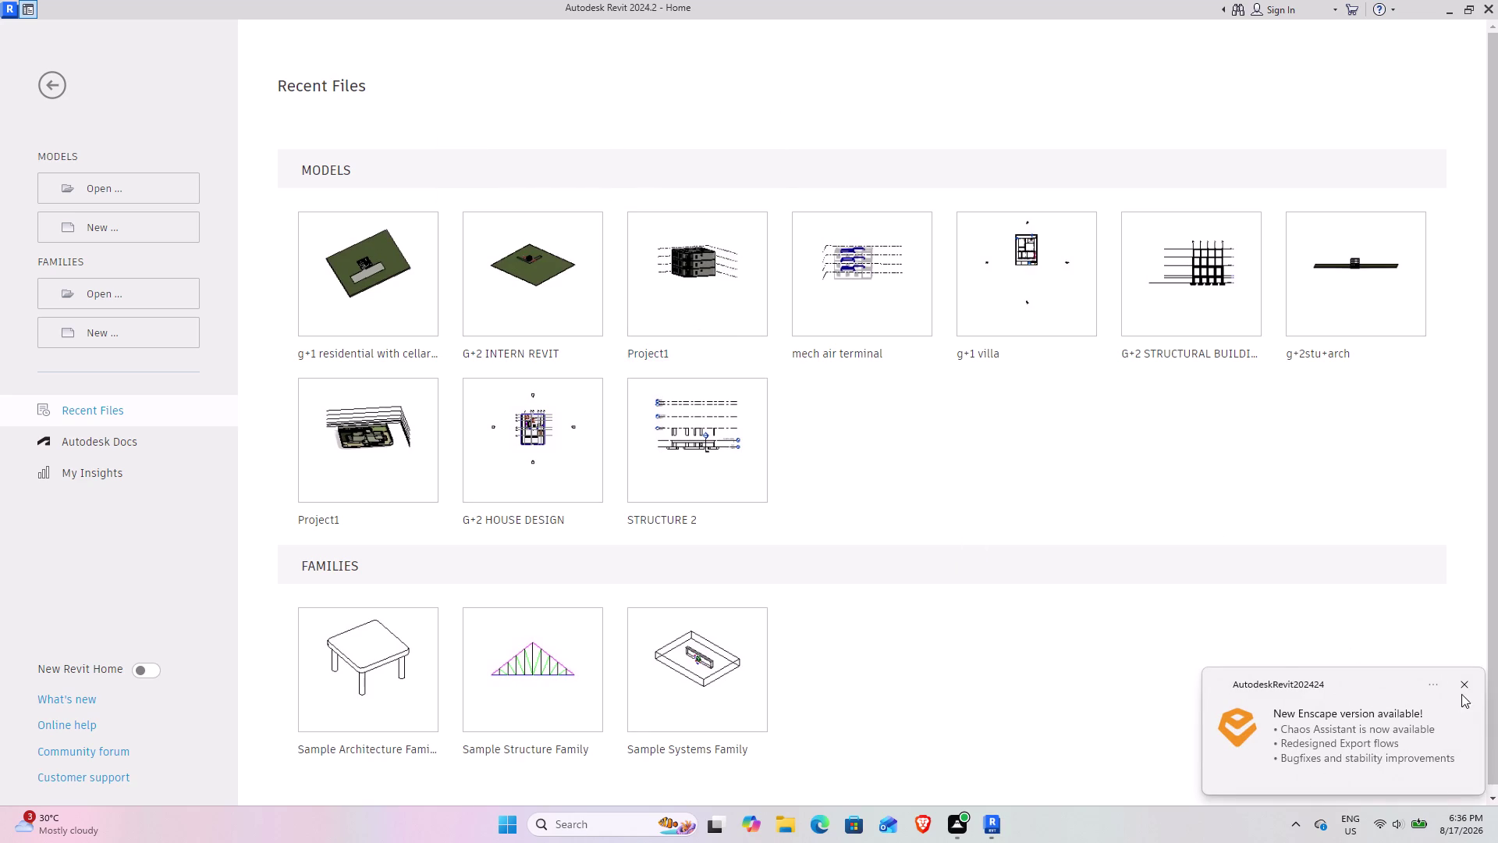
Dismiss the Enscape notification and load 'g+1 residential with cellar park' from Recent Files.
click(1466, 692)
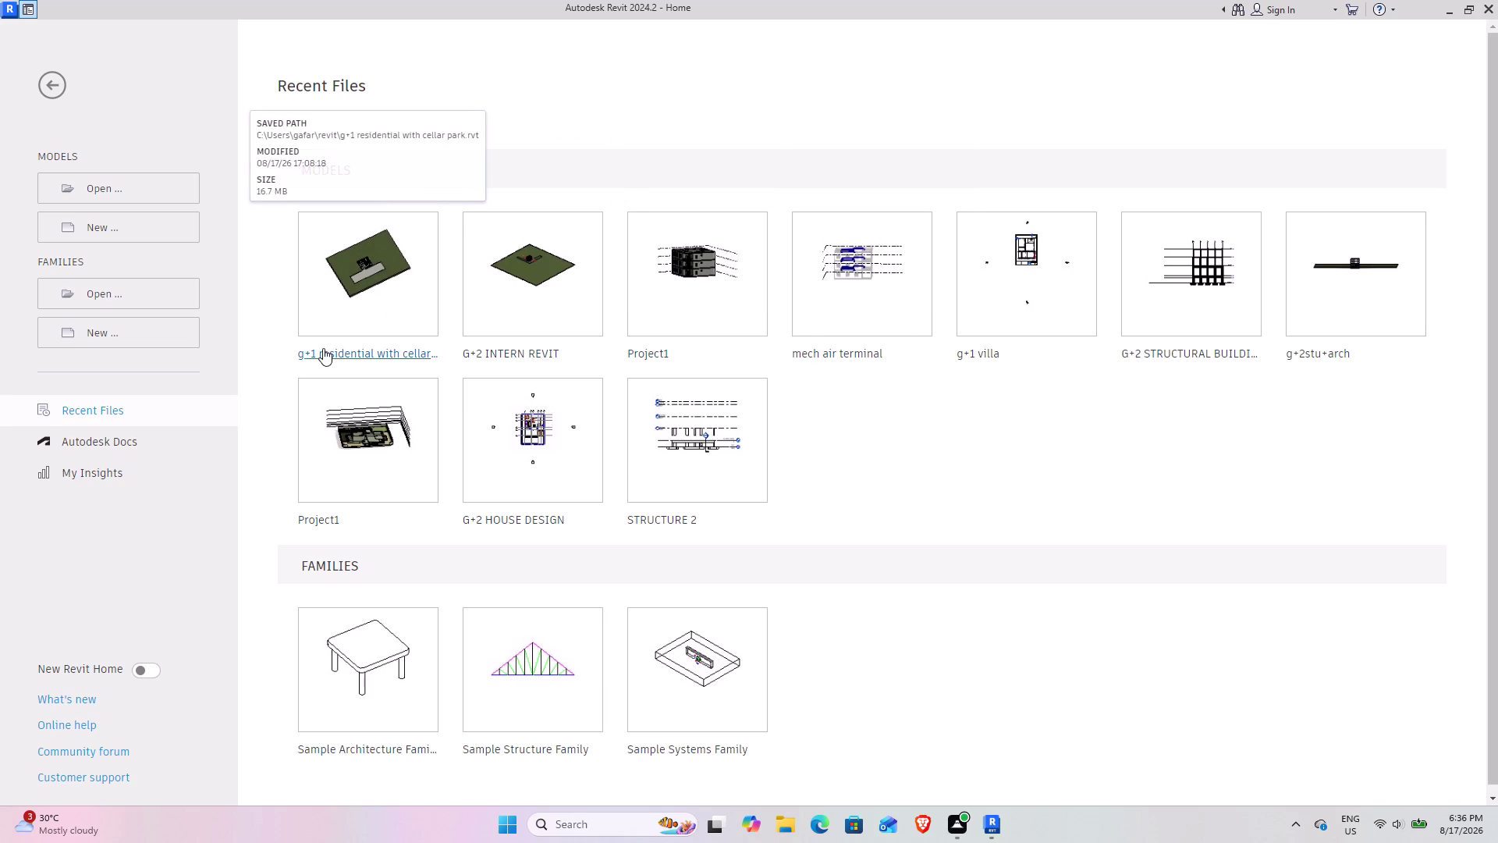
click(342, 350)
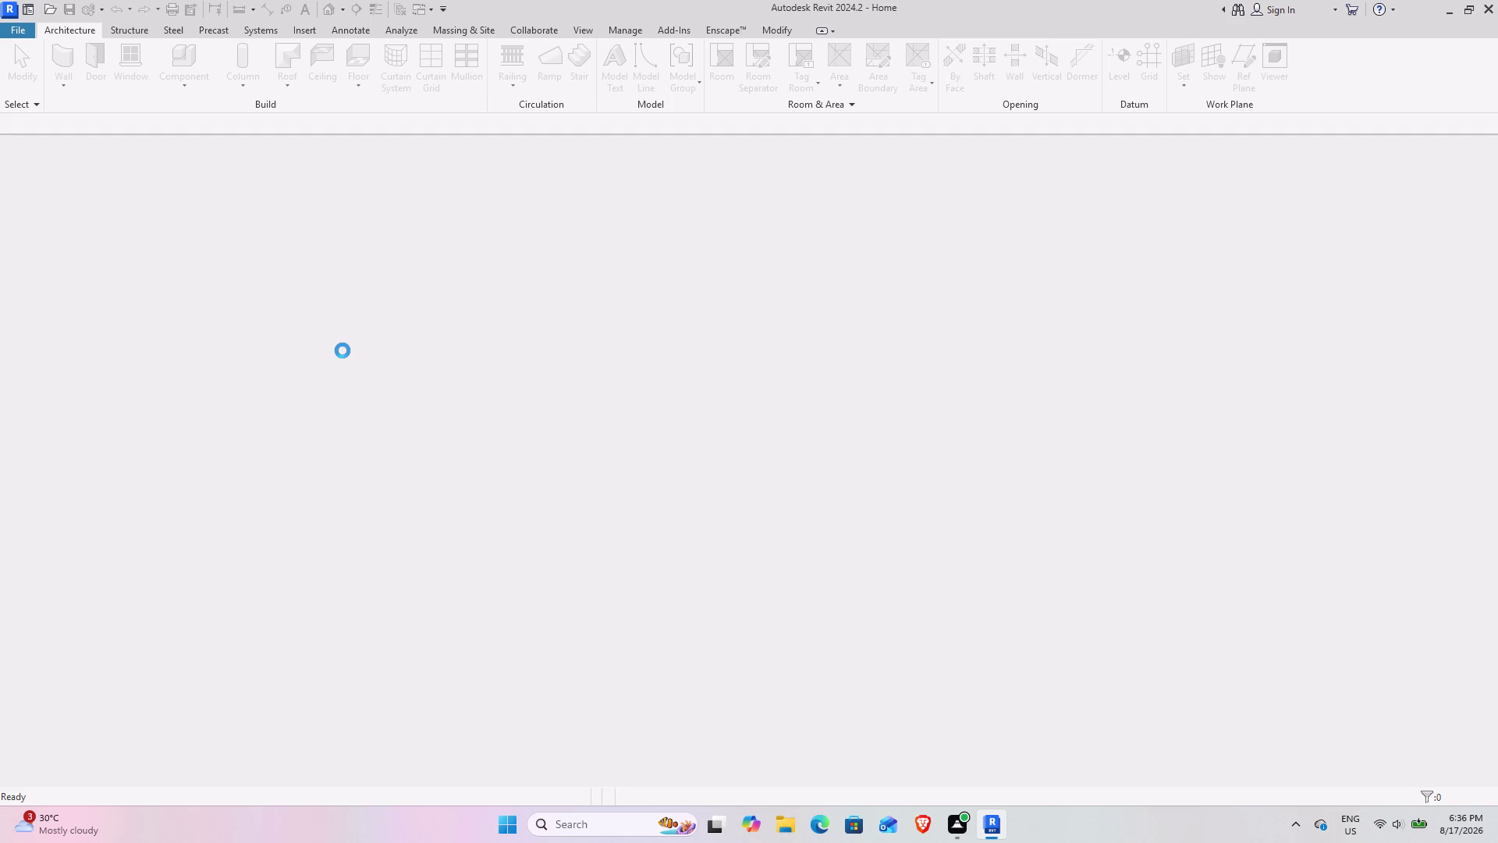
click(1380, 831)
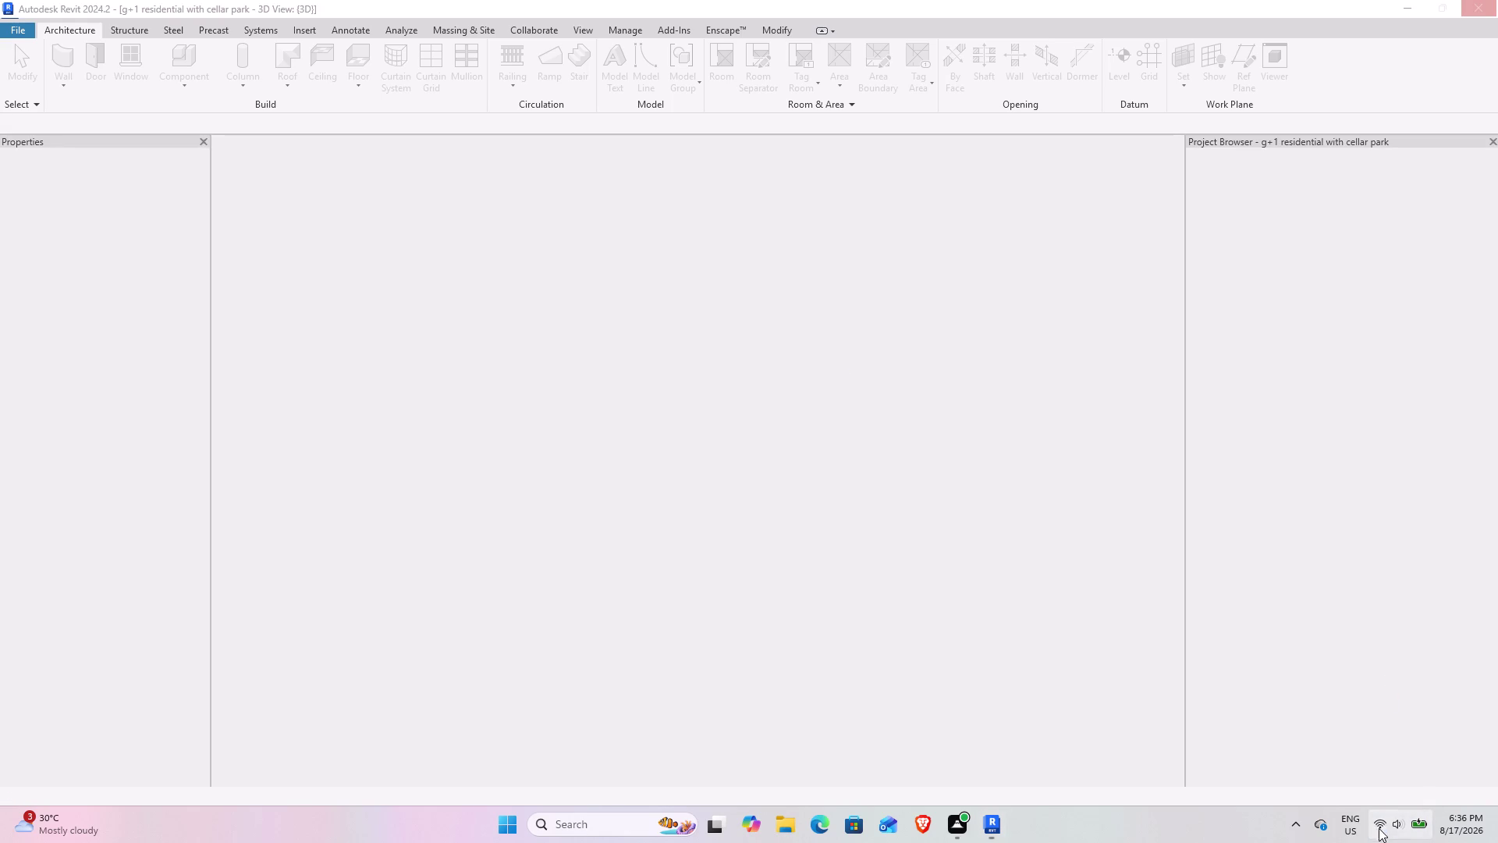
Raise the screen brightness, then zoom in and orbit around the building in 3D.
click(1289, 683)
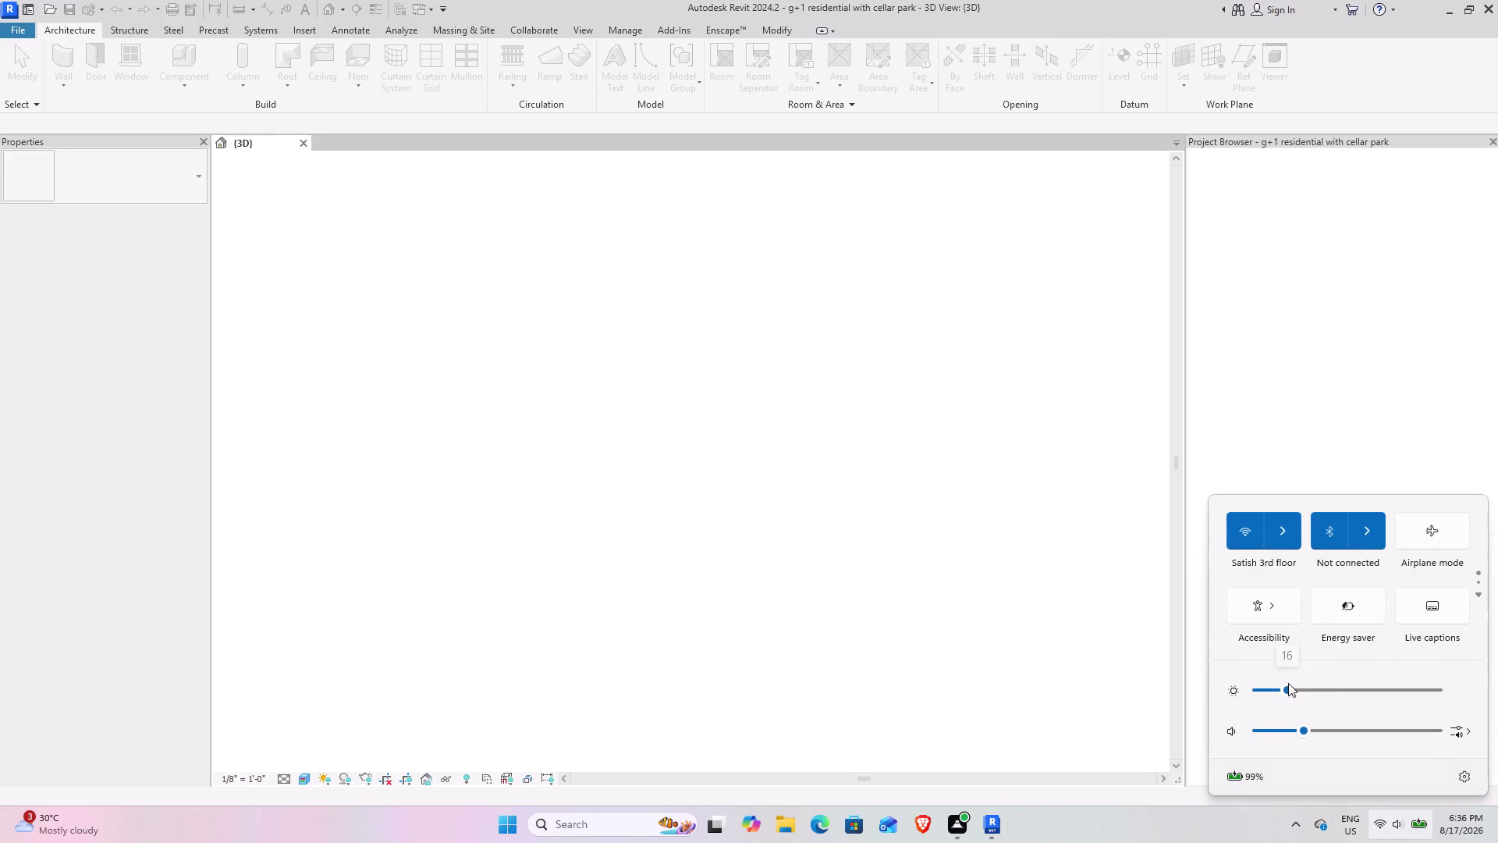
click(1298, 688)
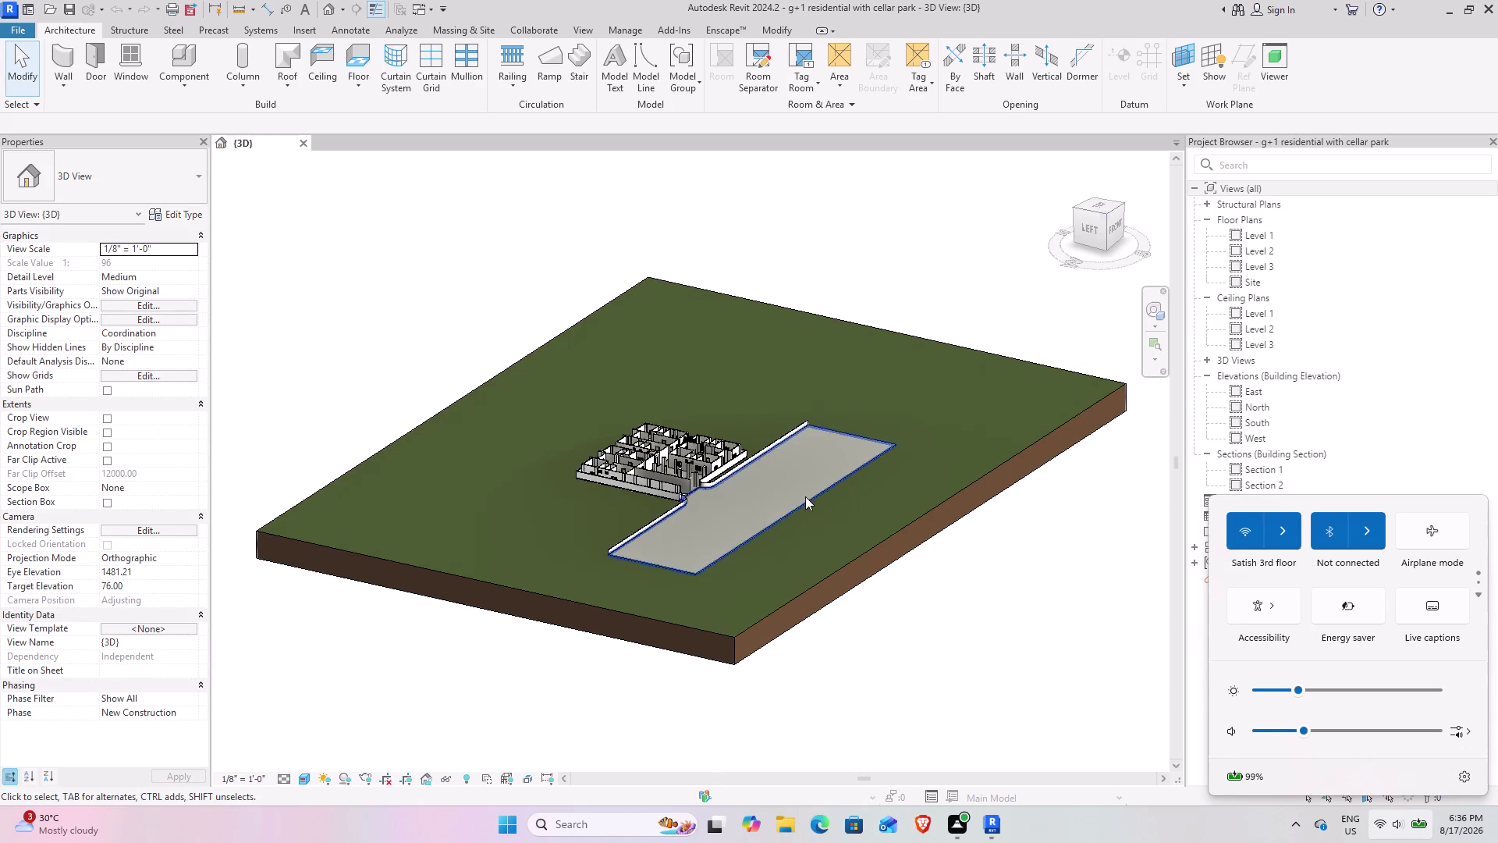
scroll(up, 3)
middle_drag(701, 452, 683, 465)
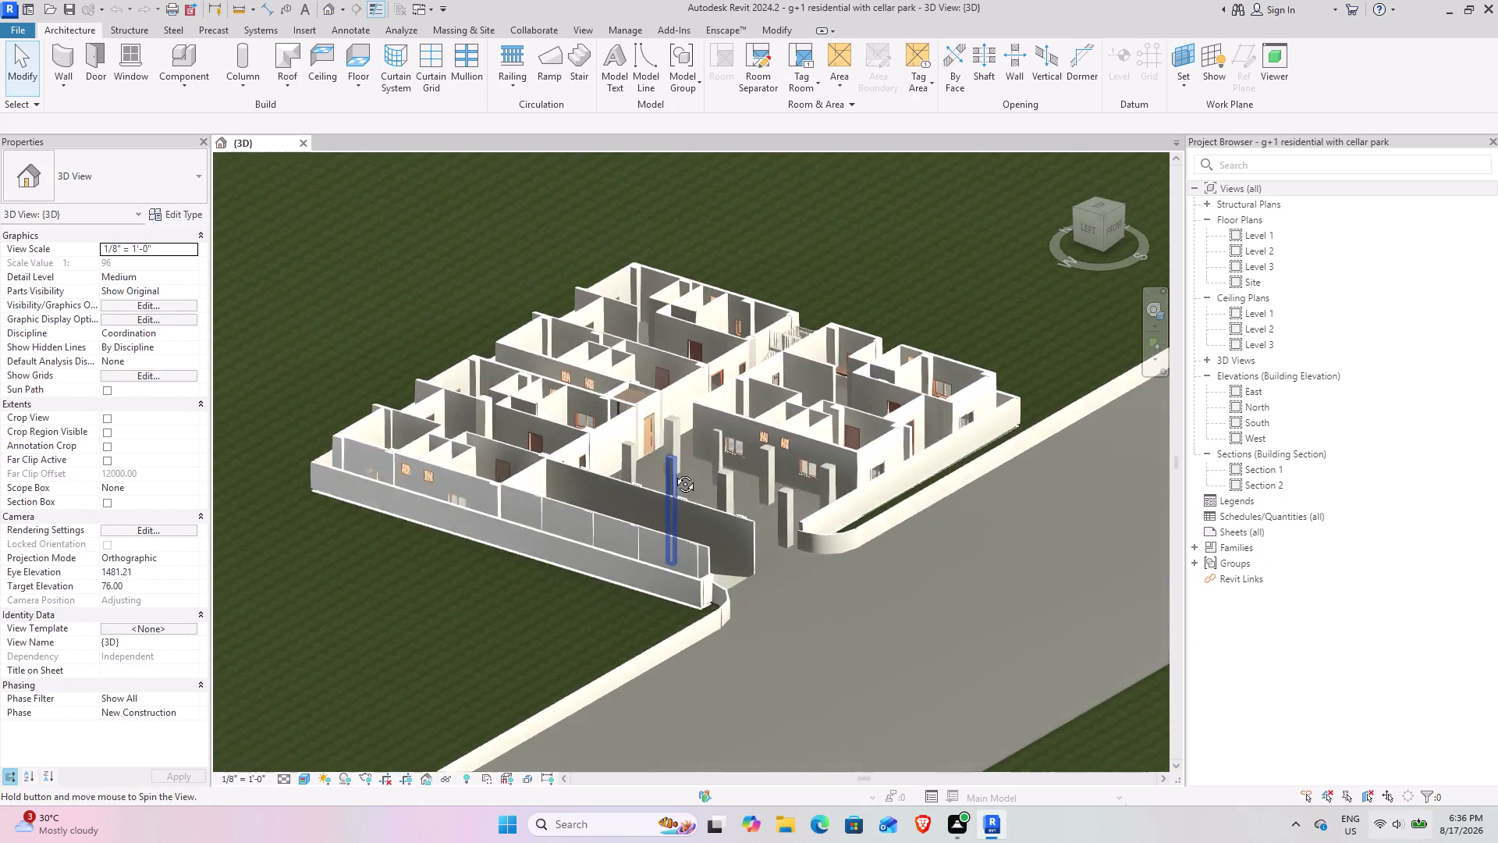
middle_drag(683, 465, 604, 499)
middle_drag(617, 460, 682, 437)
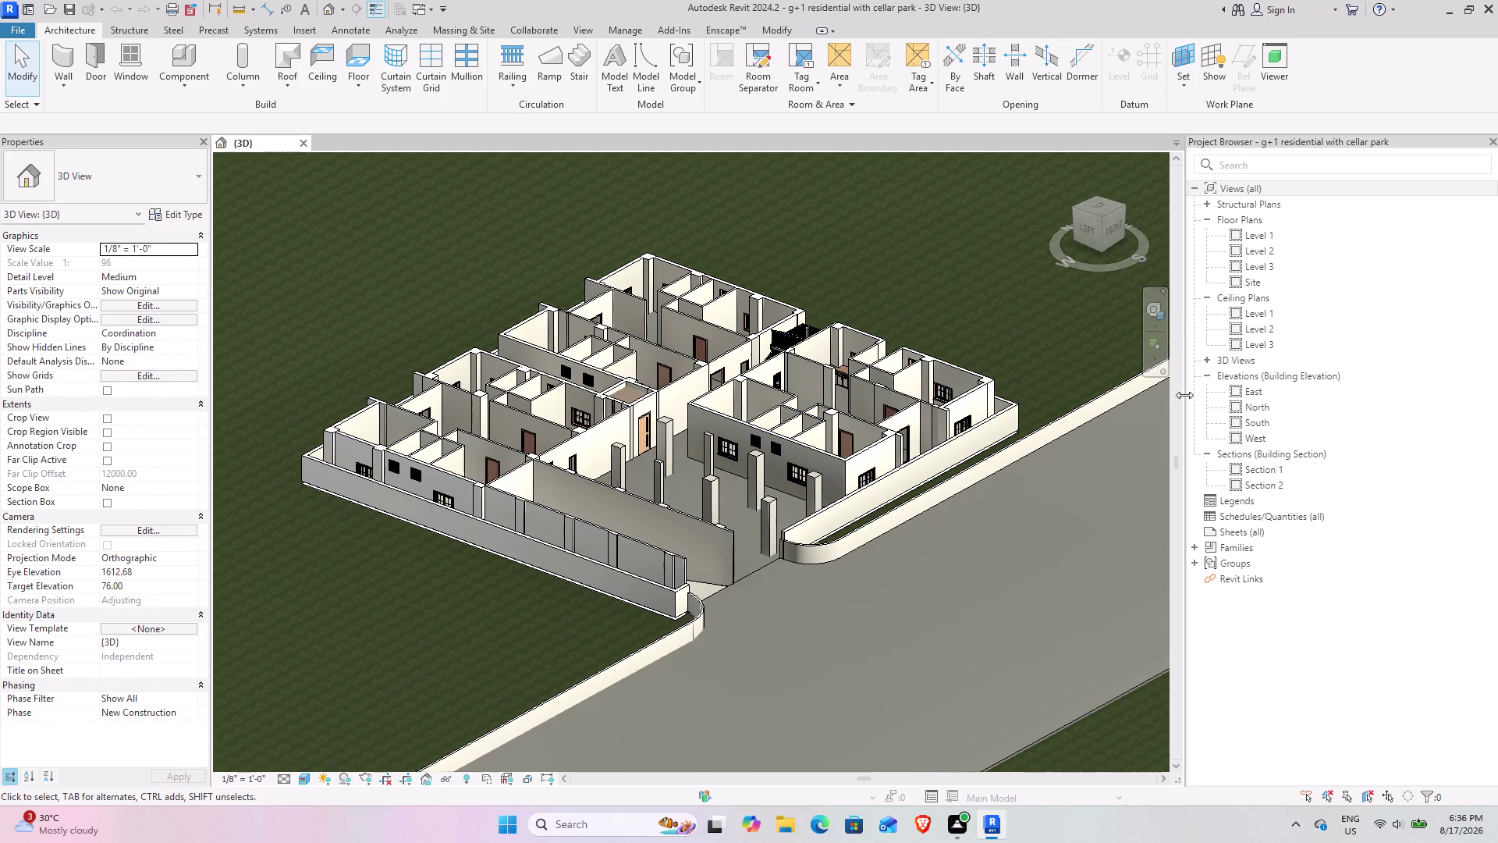
drag(1185, 397, 1328, 399)
scroll(up, 3)
Orbit the 3D model to inspect the rooms, the window wall and the front boundary wall.
middle_drag(686, 488, 766, 470)
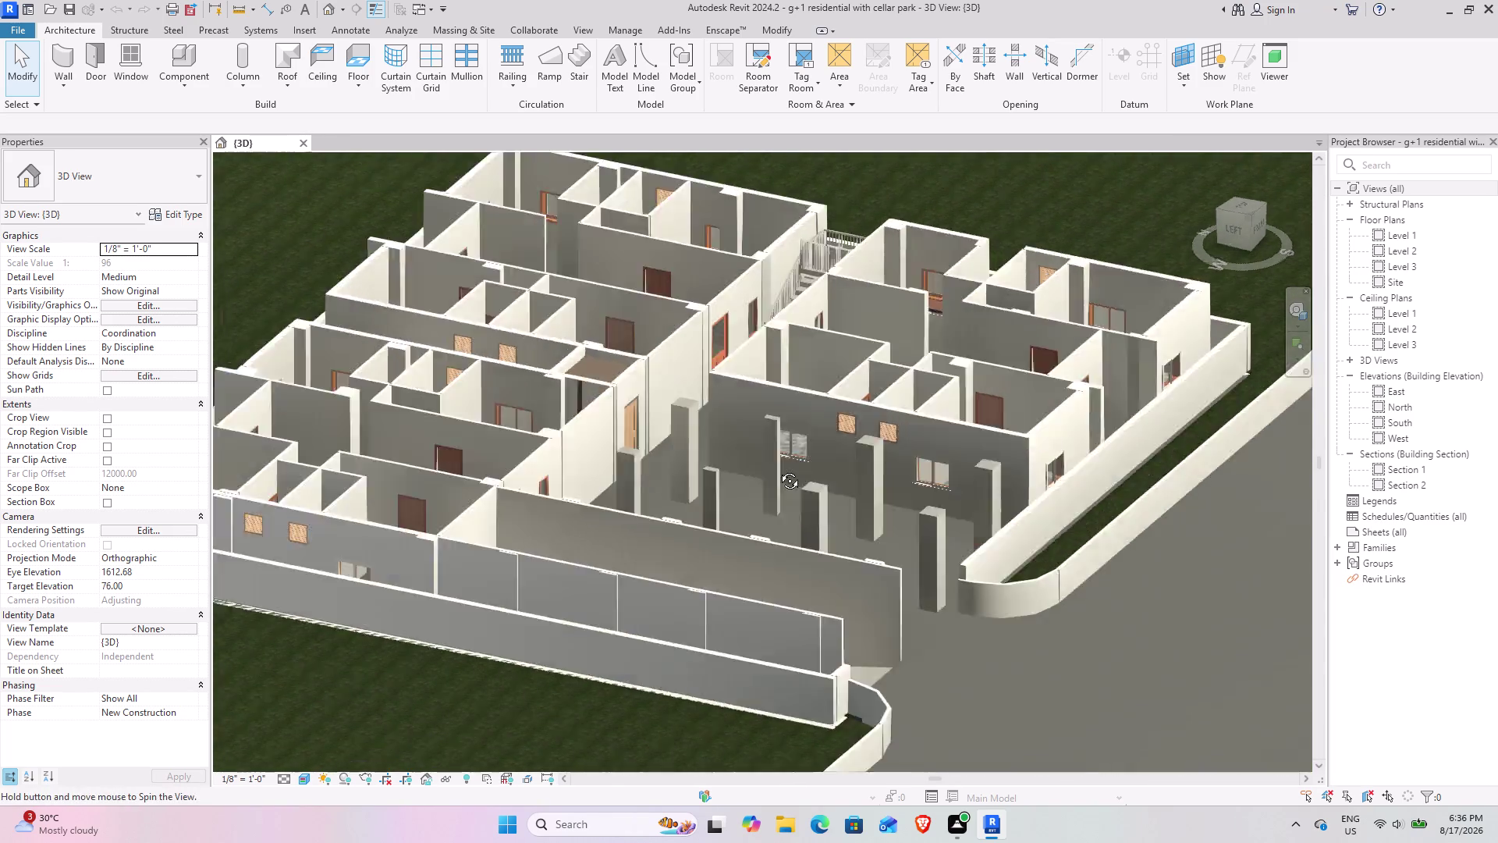
middle_drag(766, 471, 787, 467)
scroll(down, 3)
middle_drag(670, 471, 727, 447)
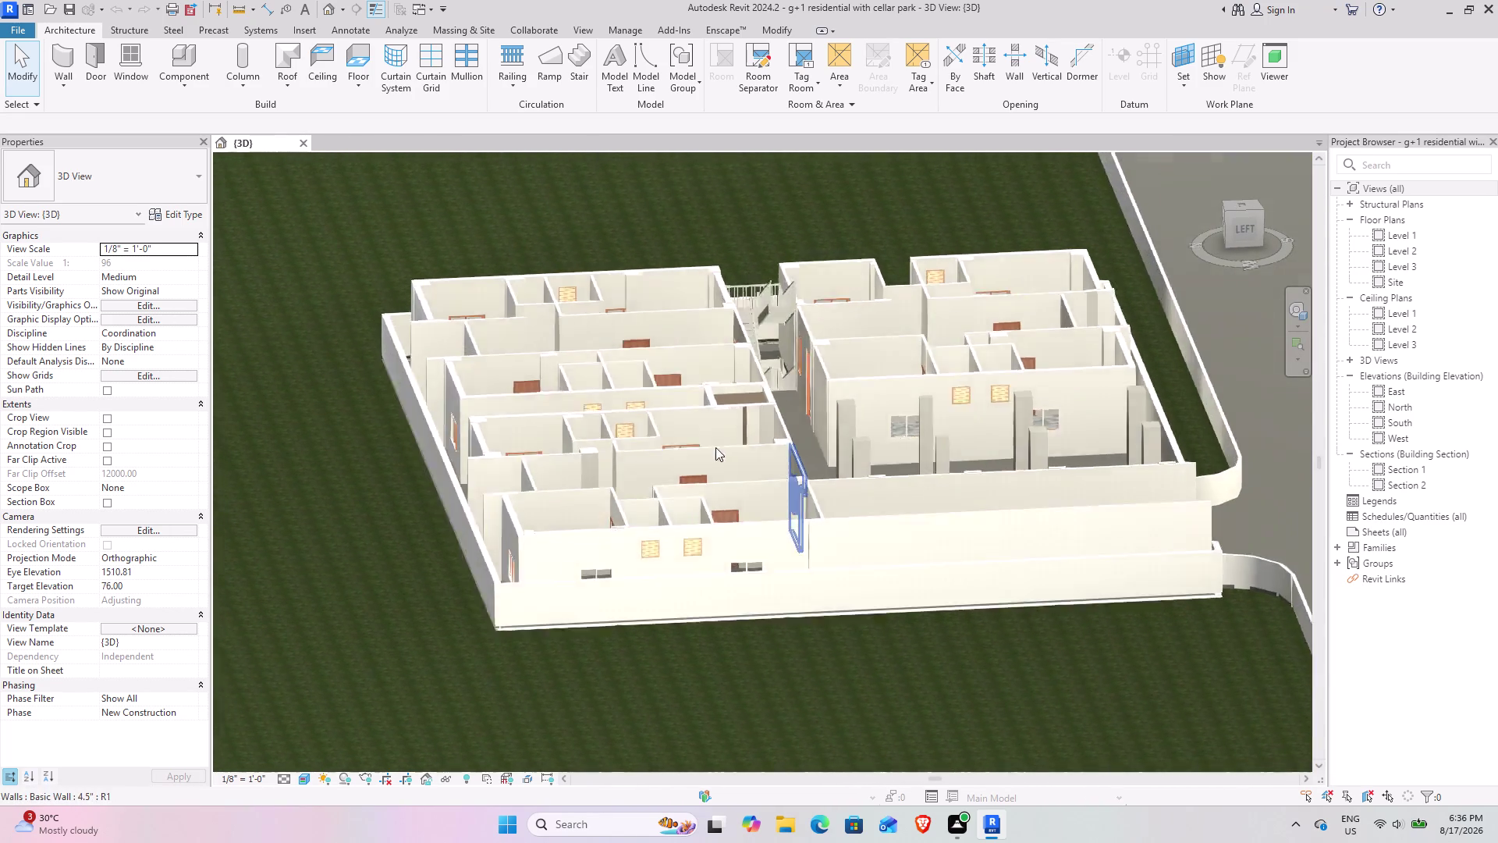
scroll(up, 3)
middle_drag(872, 434, 785, 445)
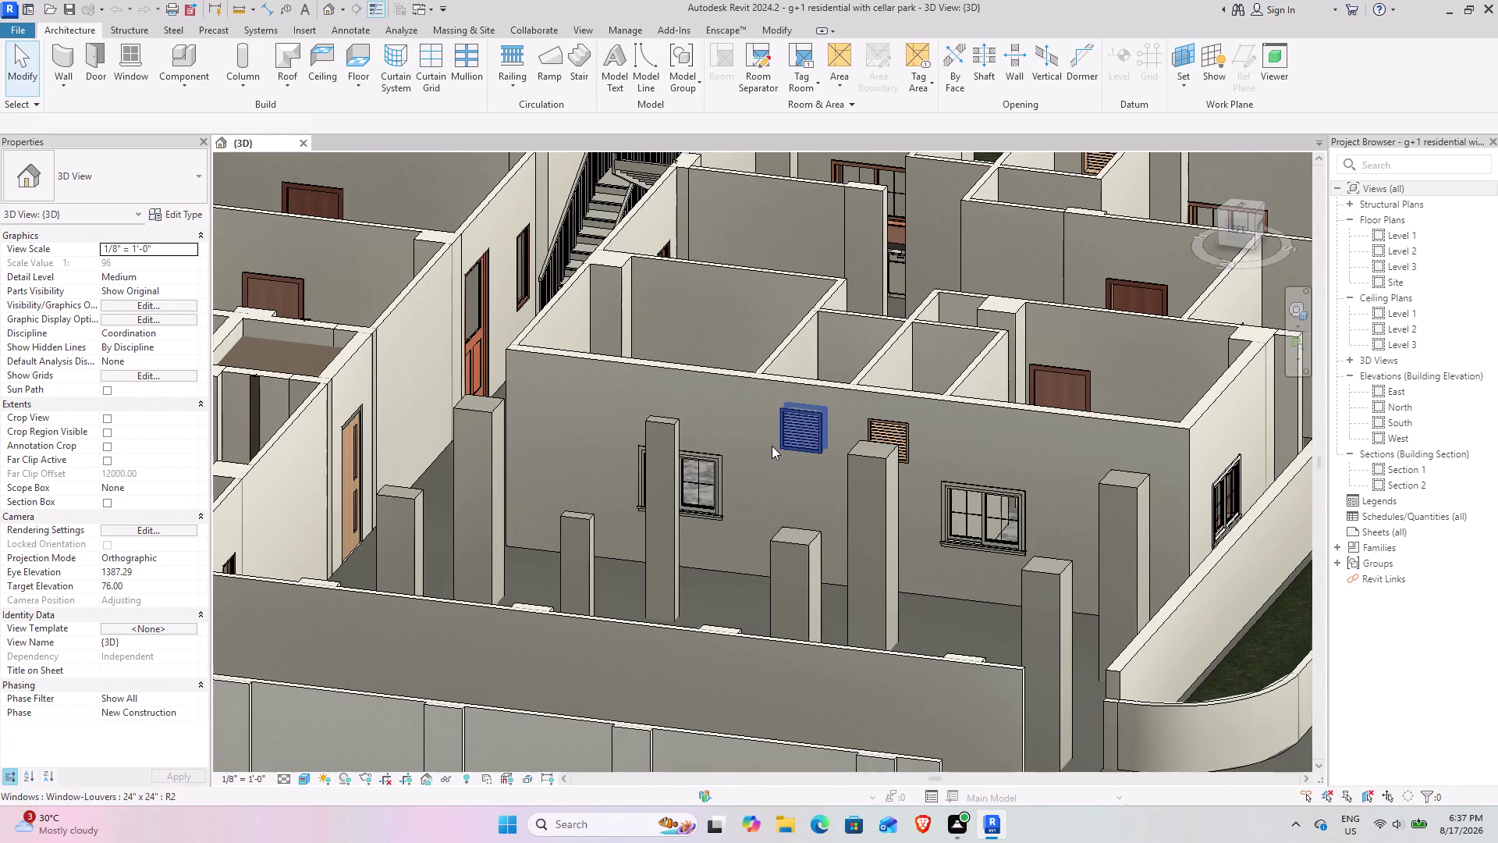
scroll(down, 3)
middle_drag(842, 430, 734, 451)
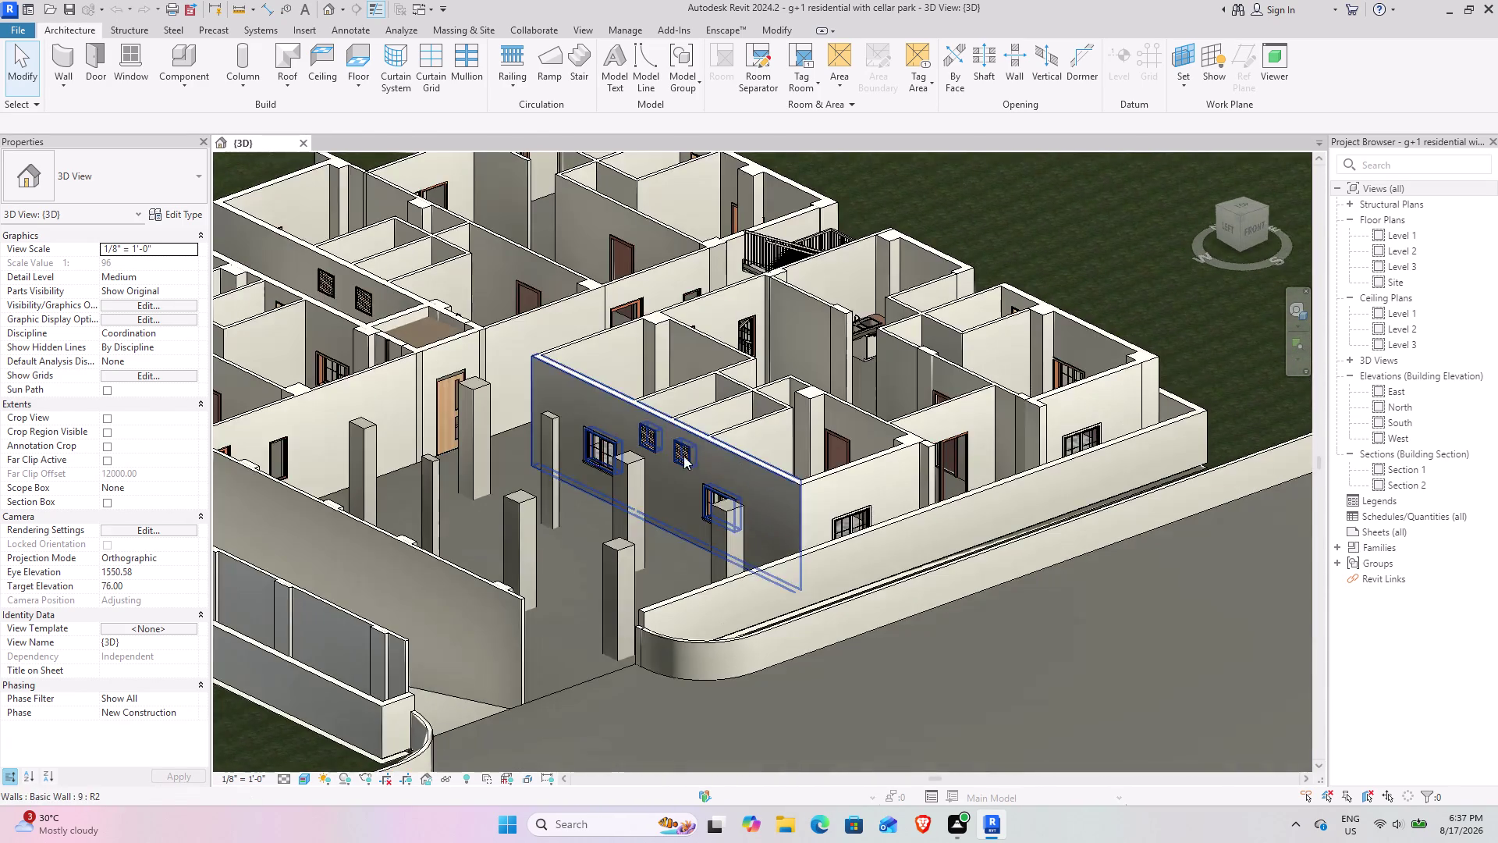
middle_drag(665, 460, 860, 361)
middle_drag(774, 386, 580, 275)
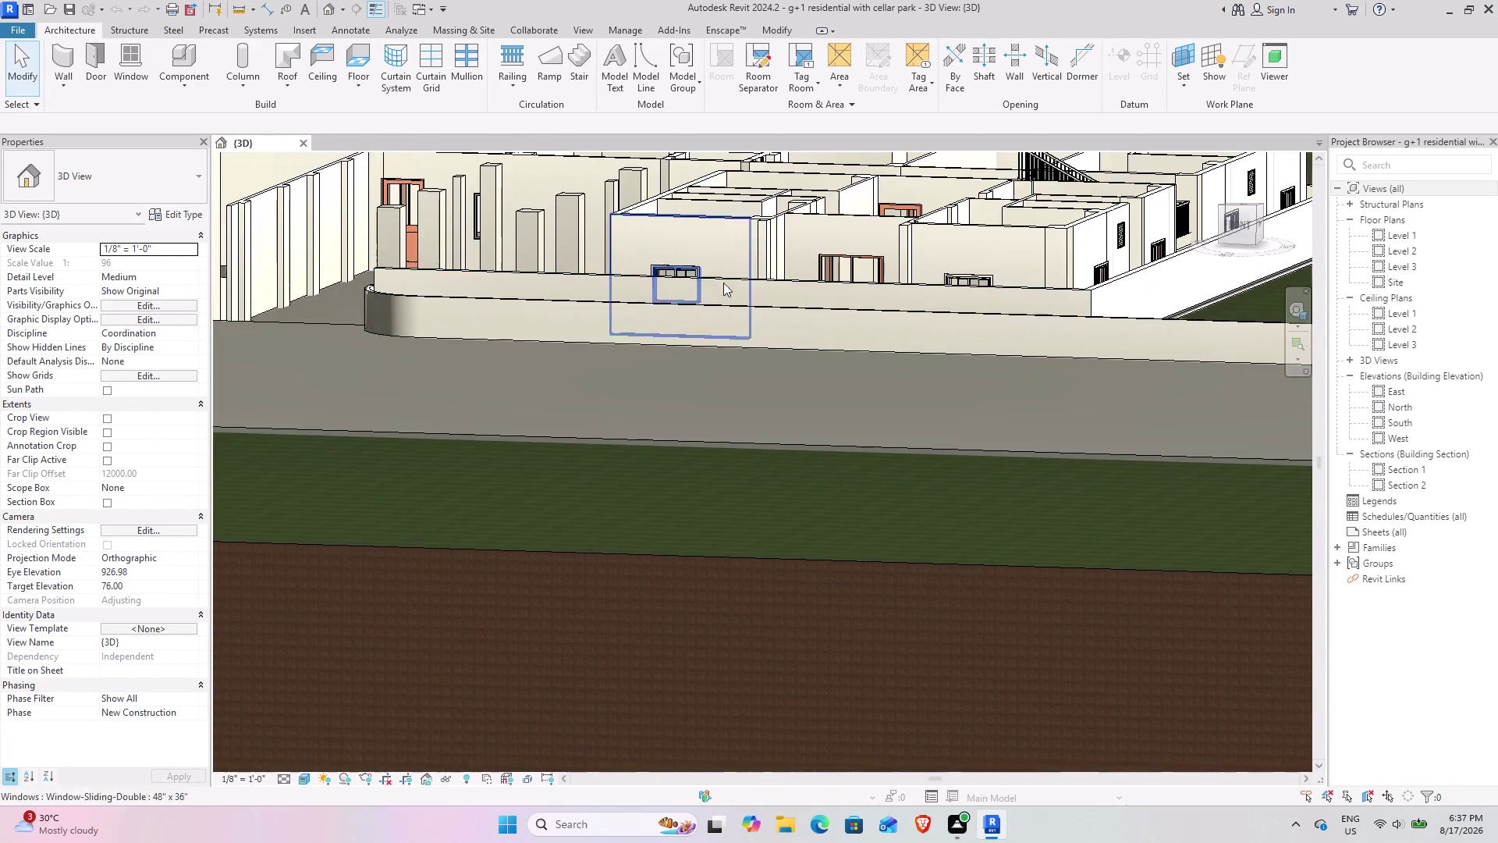
middle_drag(708, 294, 704, 535)
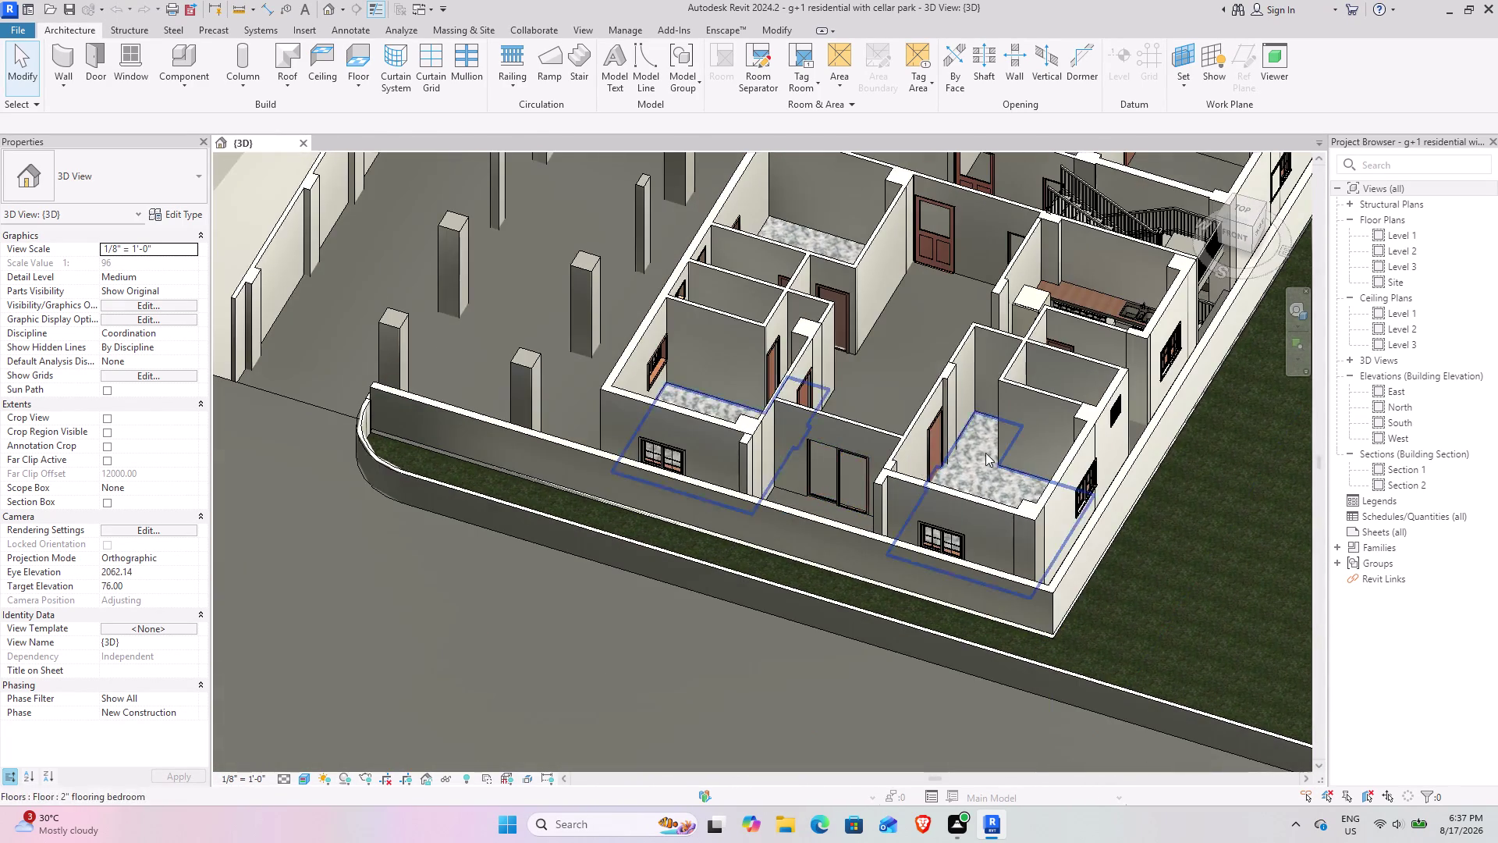
Look down on the floor finishes and kitchen cabinets, then open the Level 2 plan.
scroll(up, 3)
middle_drag(755, 441, 851, 593)
middle_drag(889, 496, 581, 508)
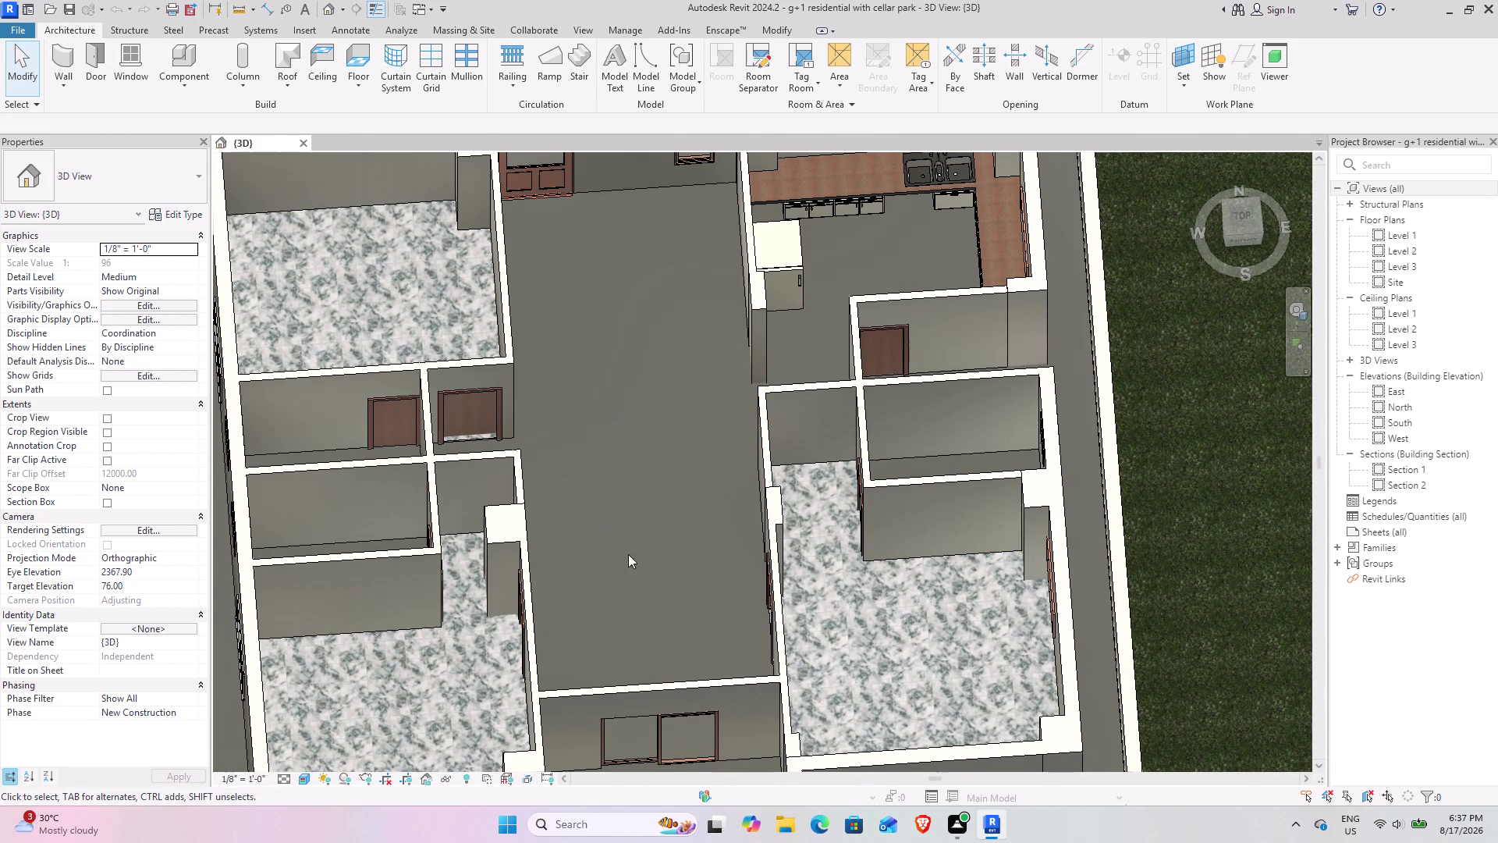
scroll(down, 3)
middle_drag(618, 537, 646, 654)
middle_drag(653, 652, 565, 562)
middle_drag(622, 557, 629, 322)
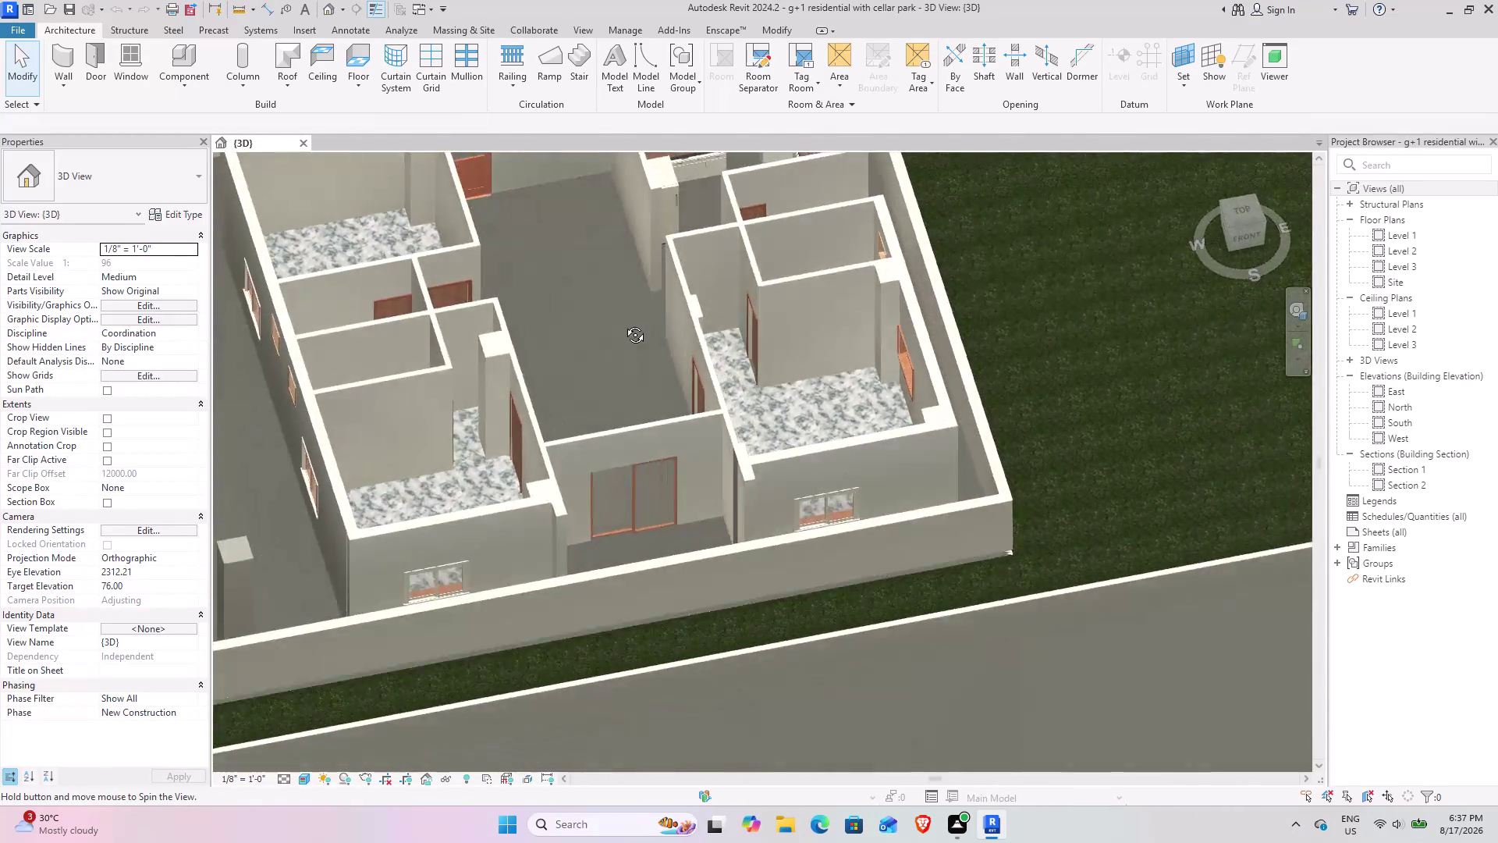
middle_drag(629, 321, 572, 348)
middle_drag(503, 385, 468, 538)
middle_drag(465, 515, 492, 565)
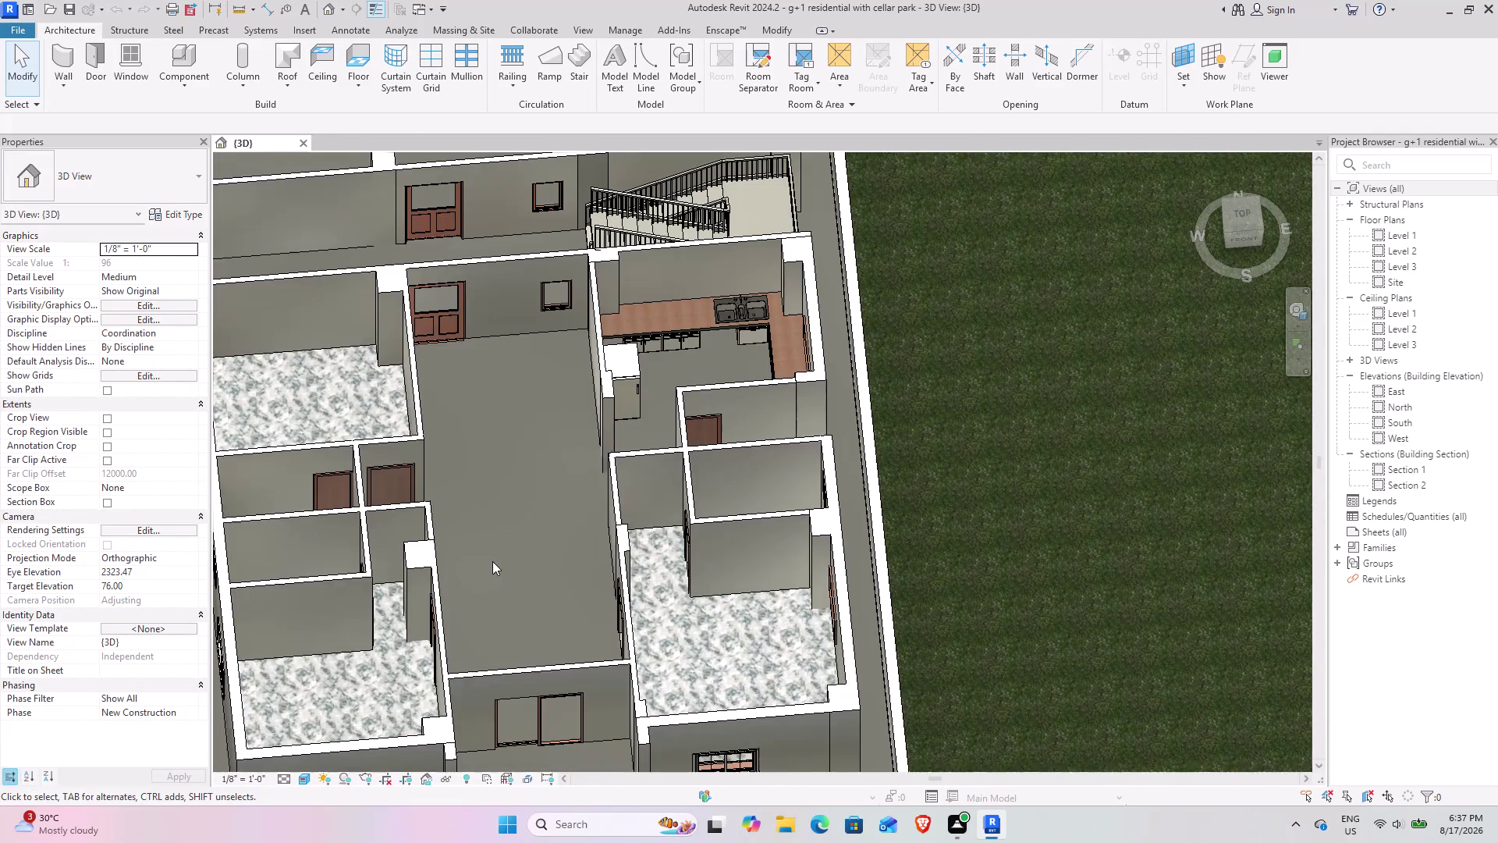
middle_drag(532, 536, 563, 513)
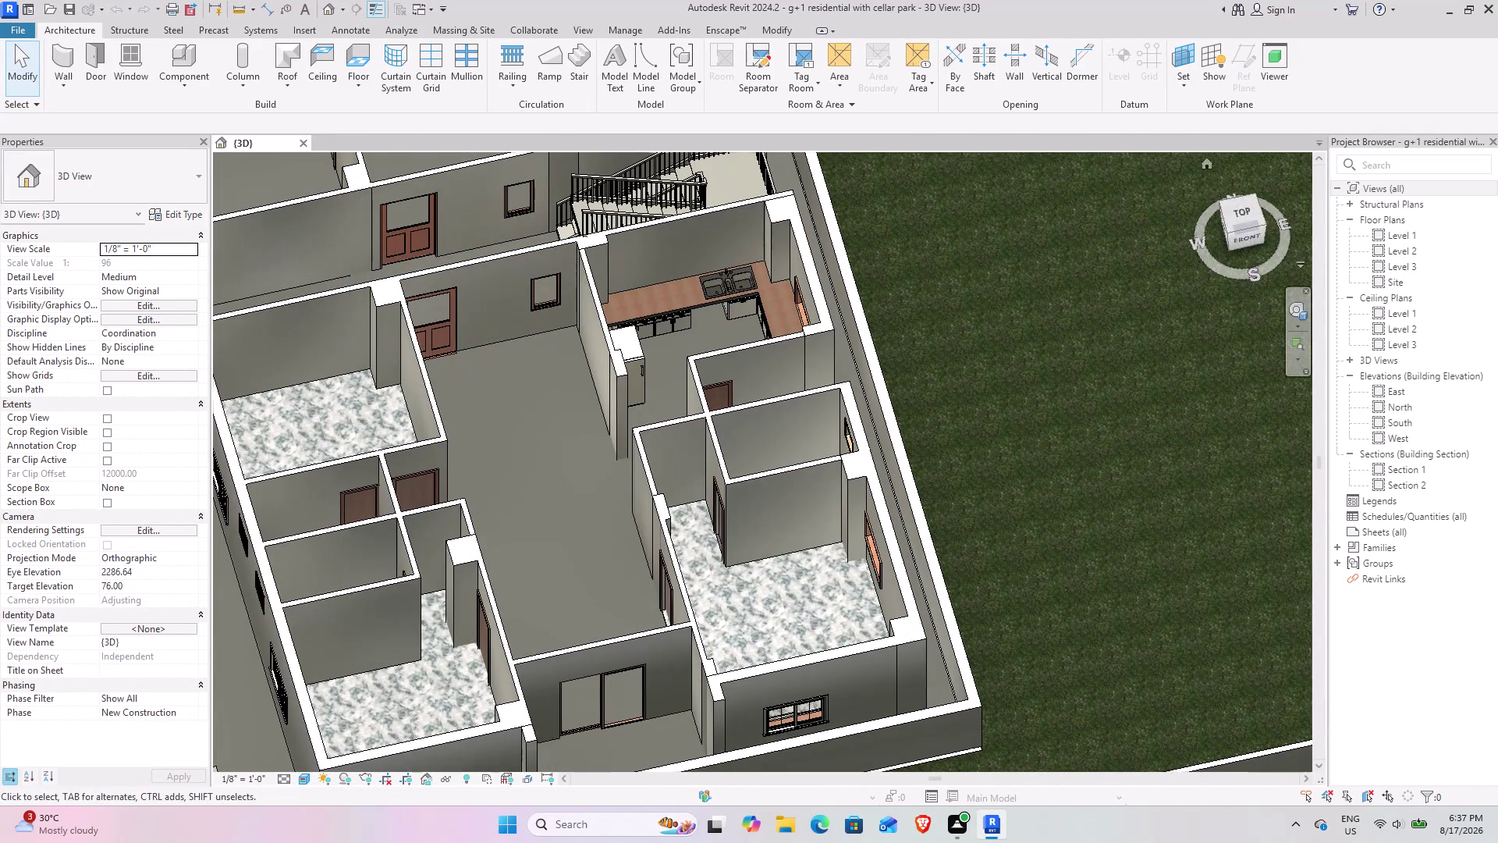
double_click(1402, 245)
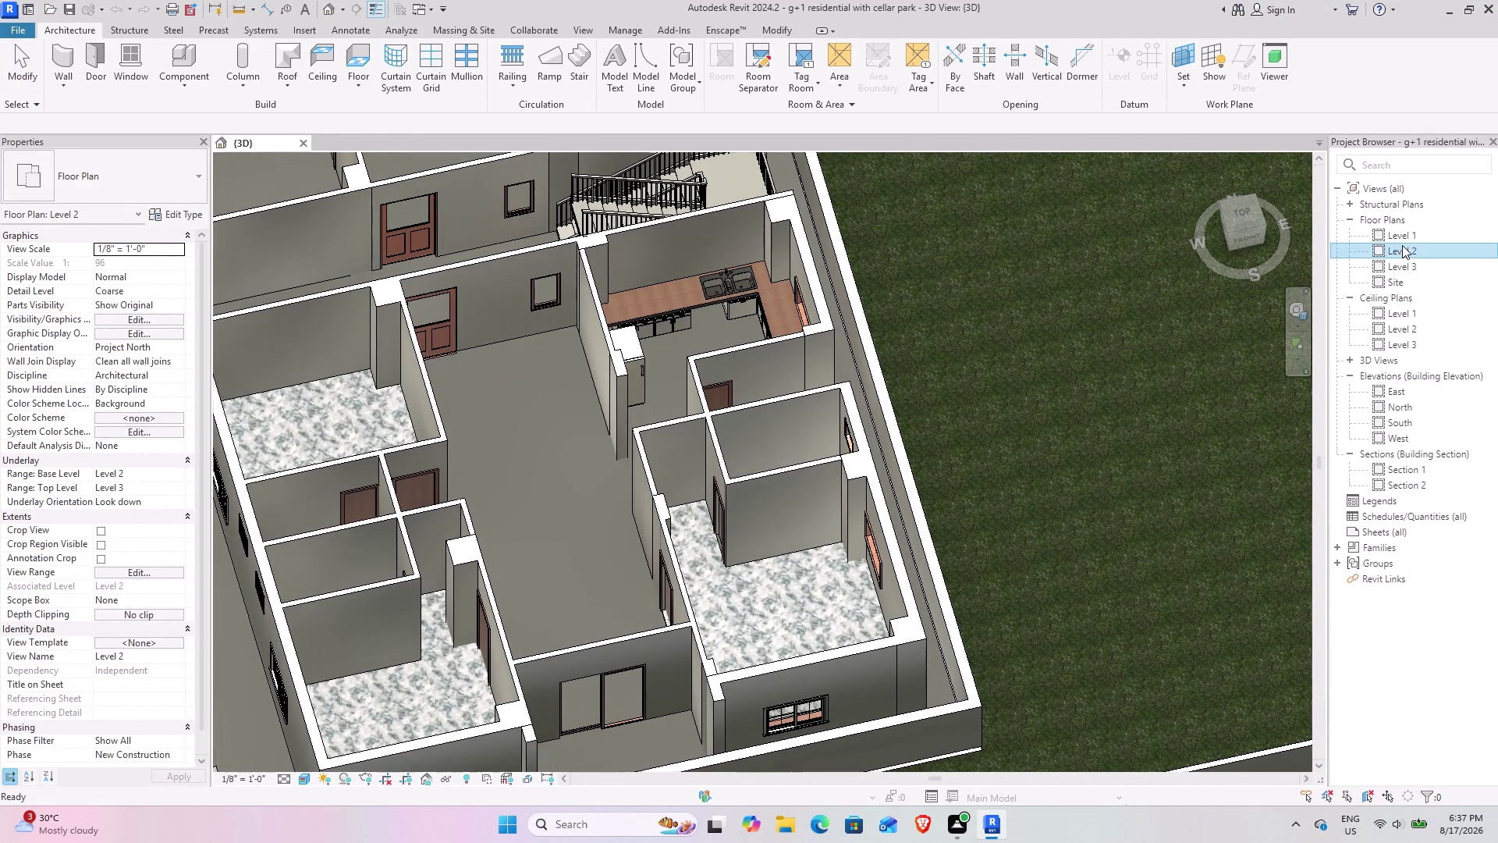
Zoom into the Level 2 bathroom and start an architectural floor sketch.
scroll(up, 3)
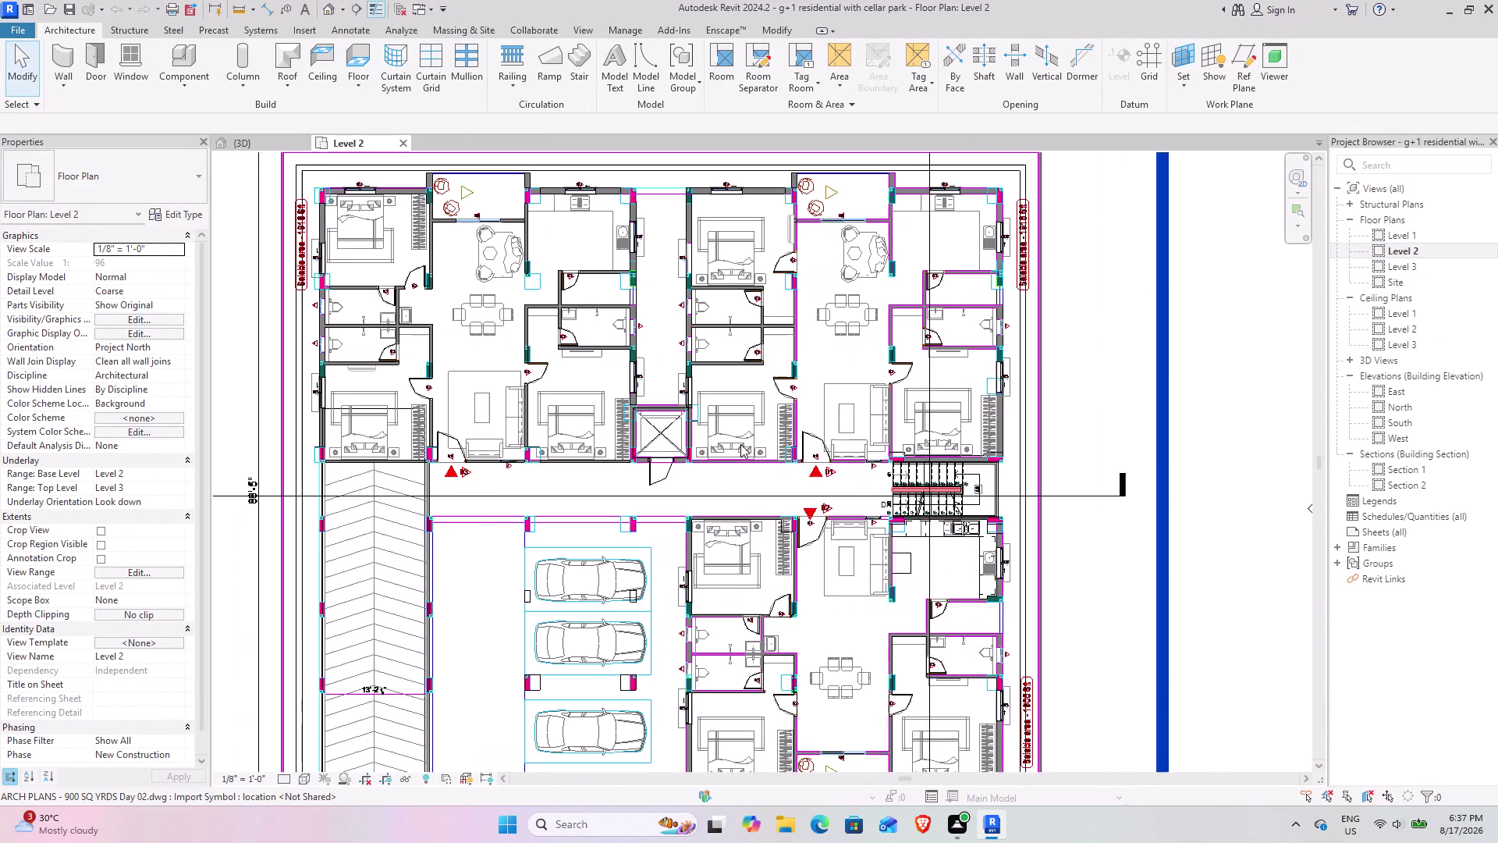
scroll(up, 3)
middle_drag(994, 594, 861, 346)
scroll(up, 3)
middle_drag(1062, 468, 899, 508)
scroll(up, 3)
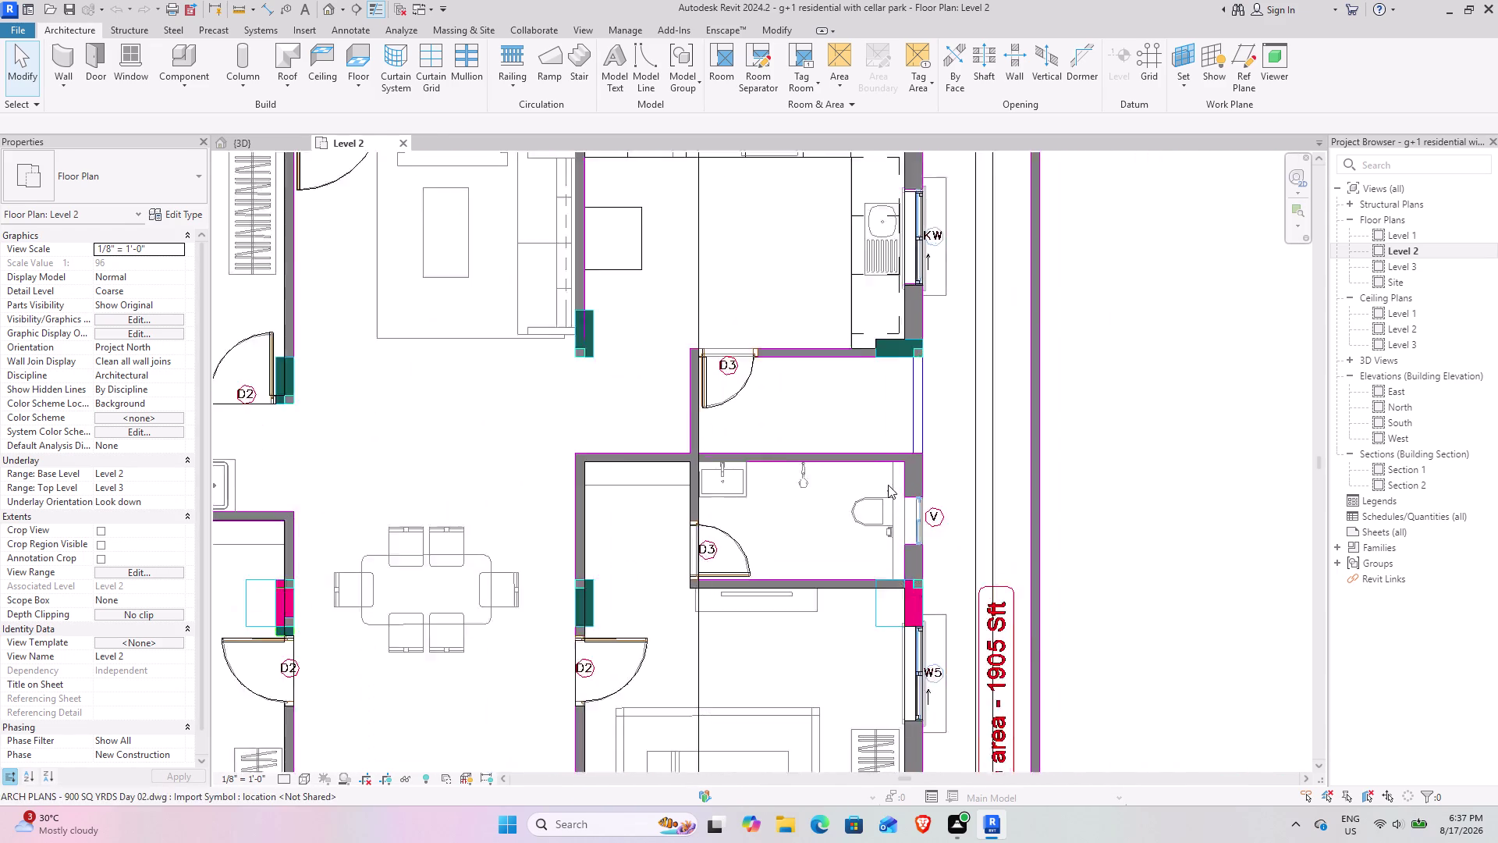
scroll(up, 3)
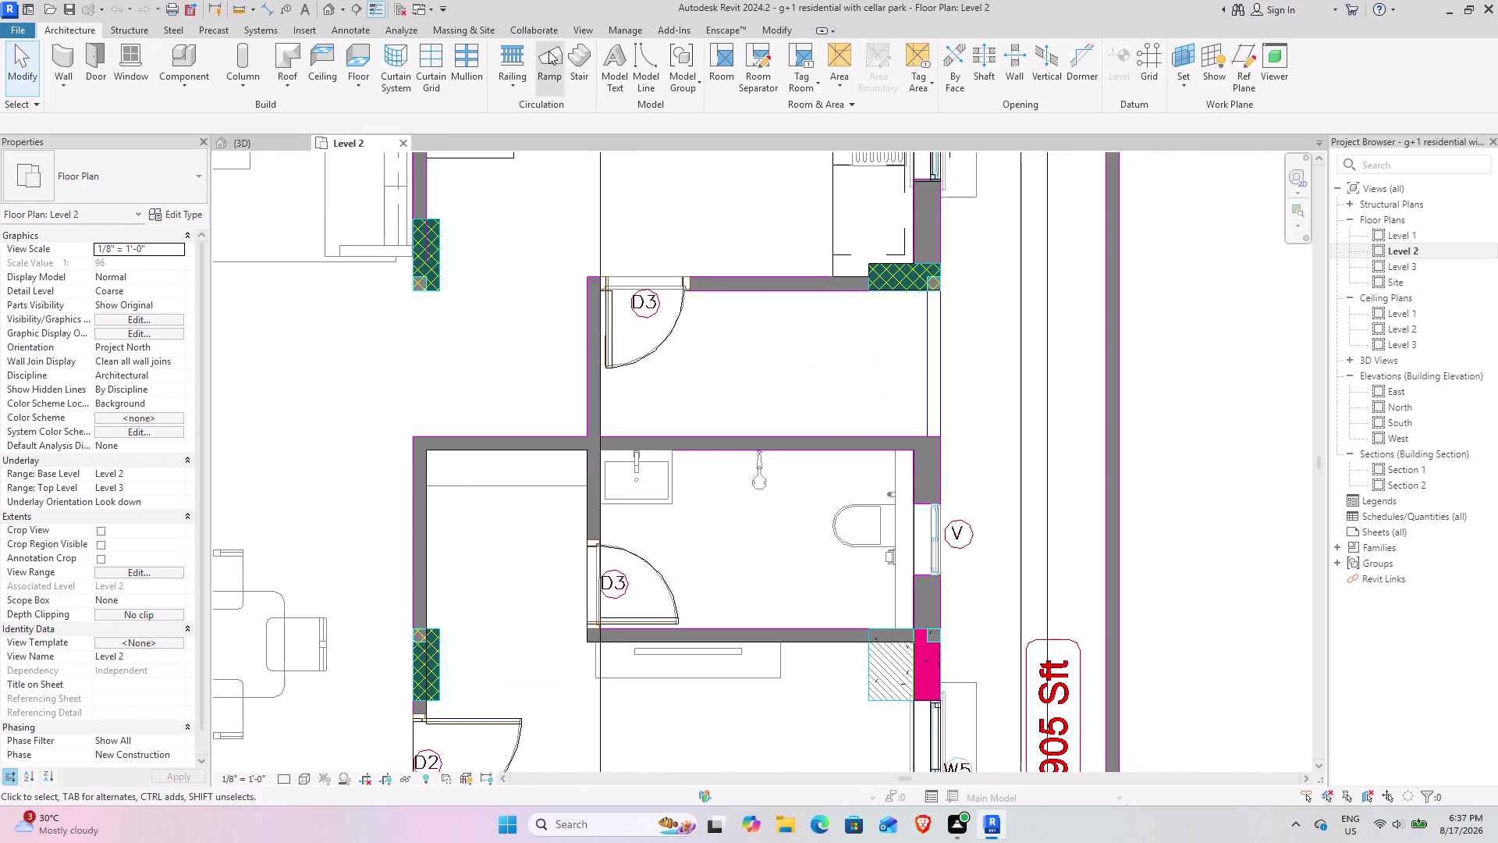
click(358, 53)
click(125, 187)
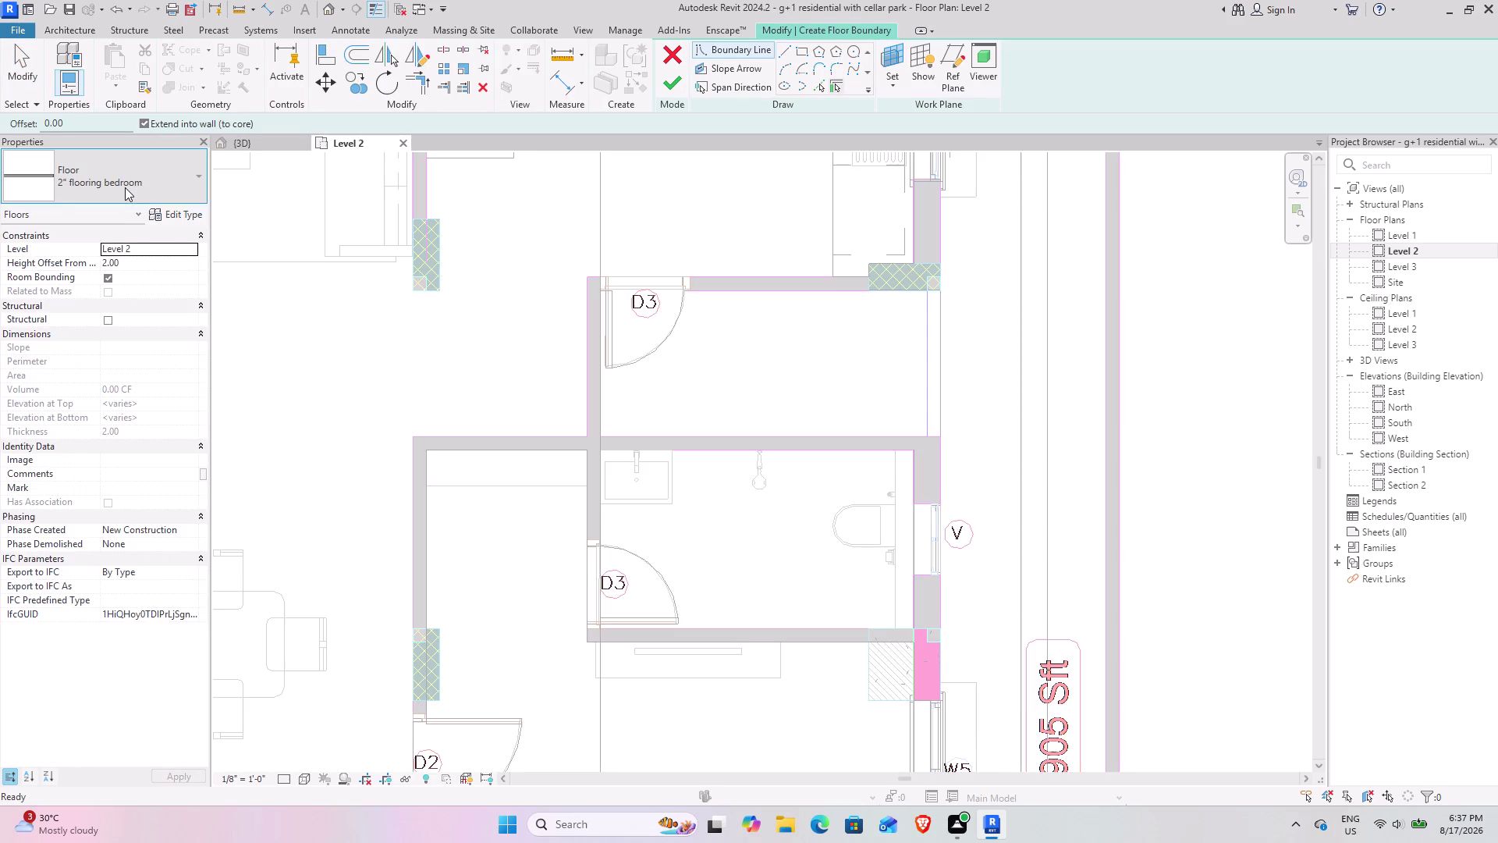
Set the floor type to 2" flooring bath and sketch a rectangular boundary around the bathroom.
scroll(down, 3)
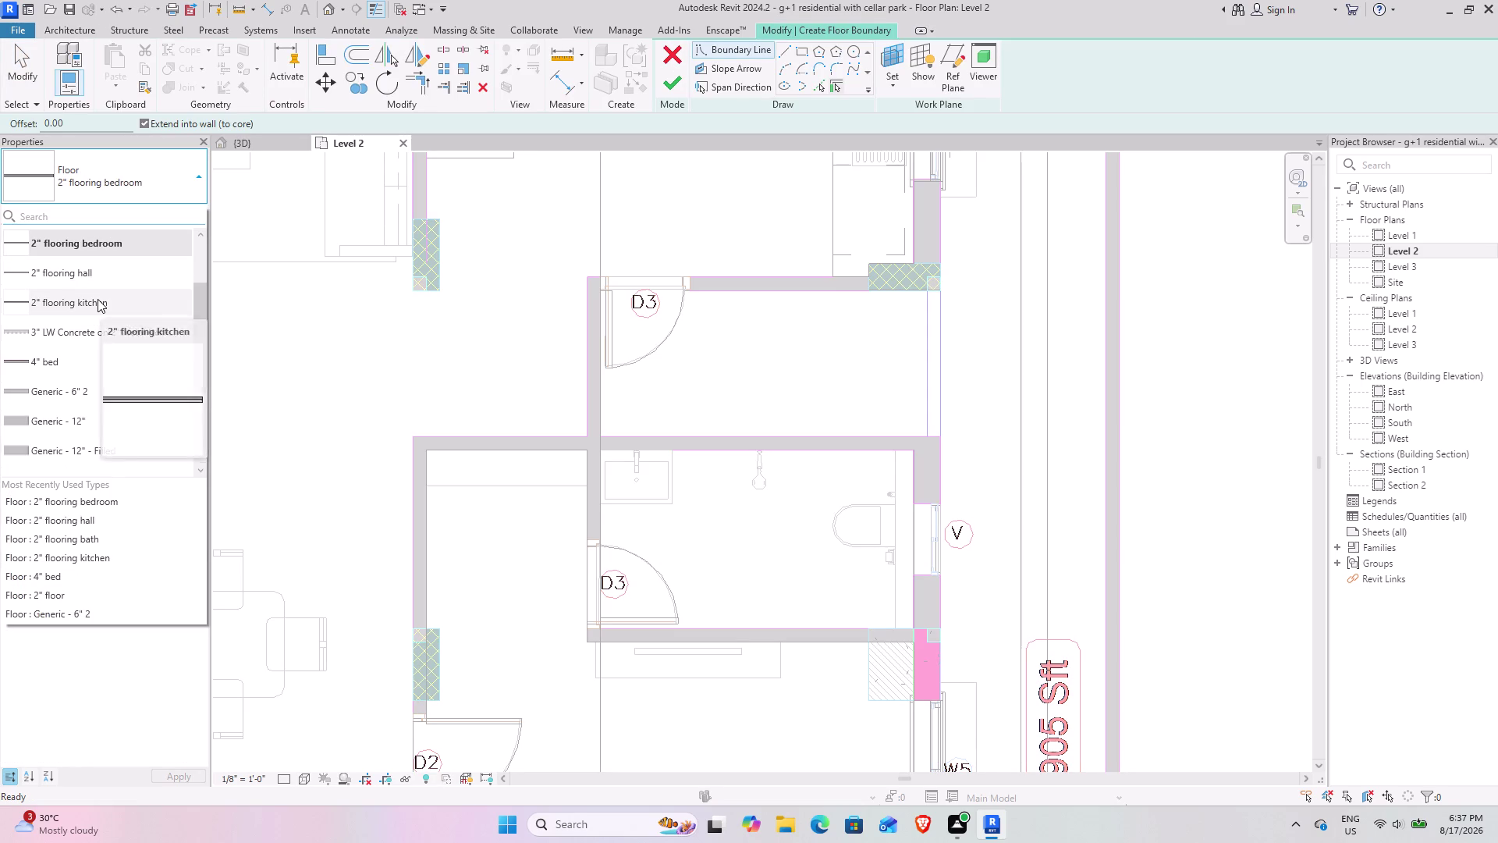
scroll(down, 3)
scroll(up, 3)
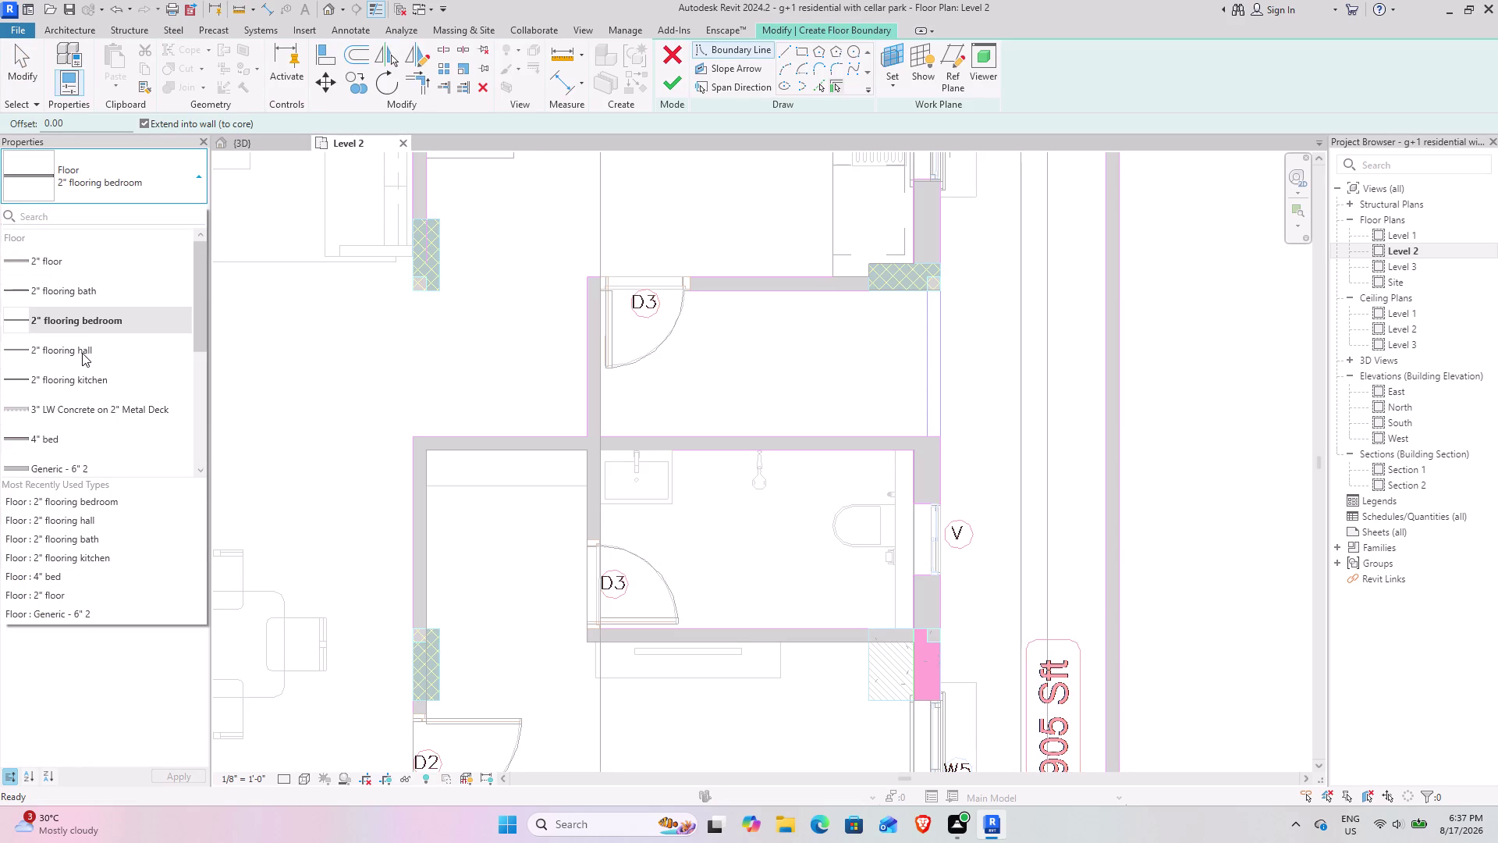
click(82, 281)
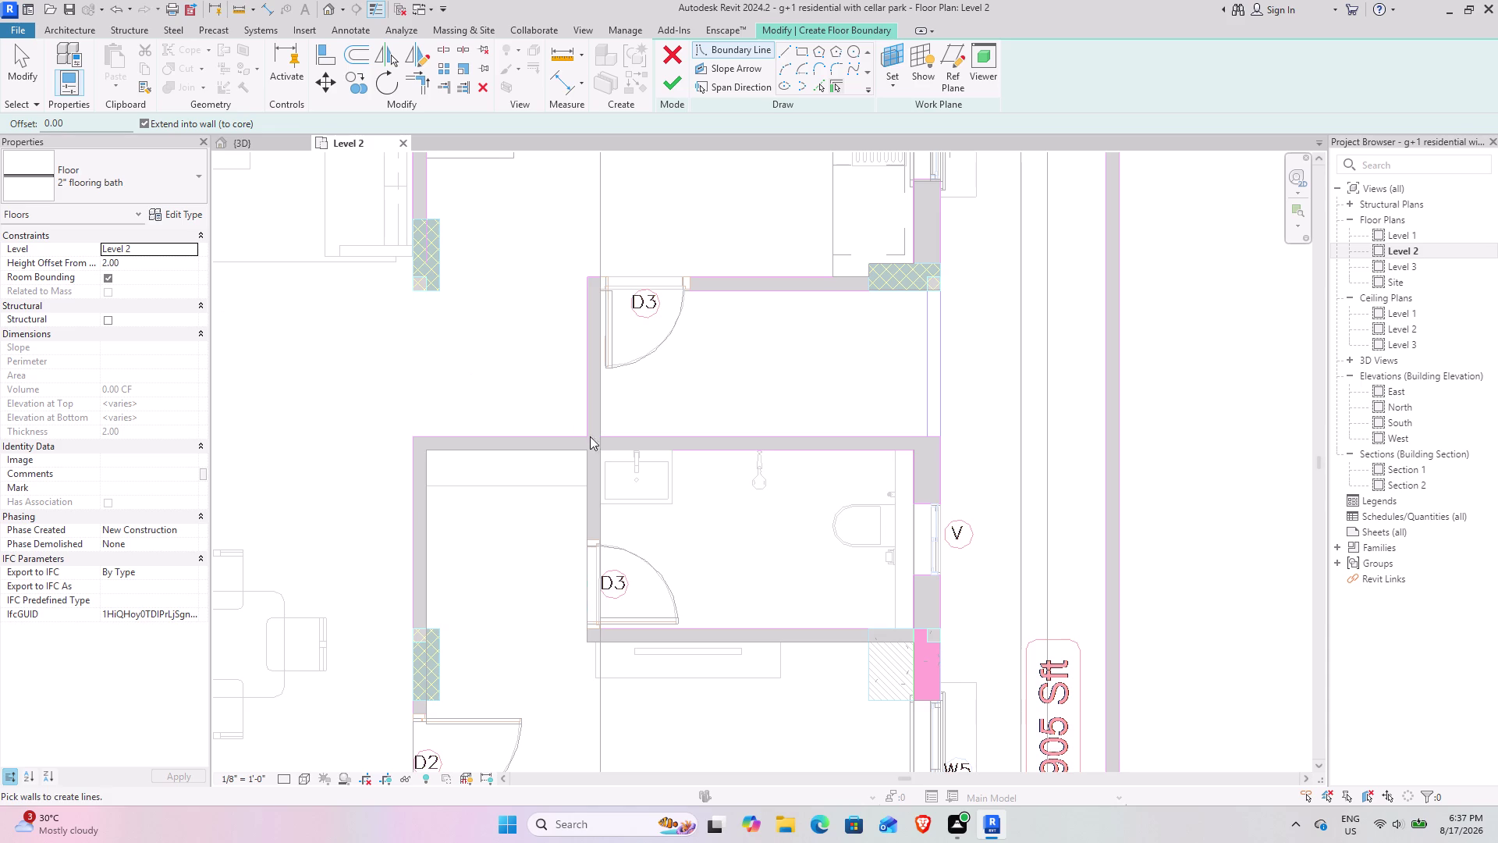
click(797, 52)
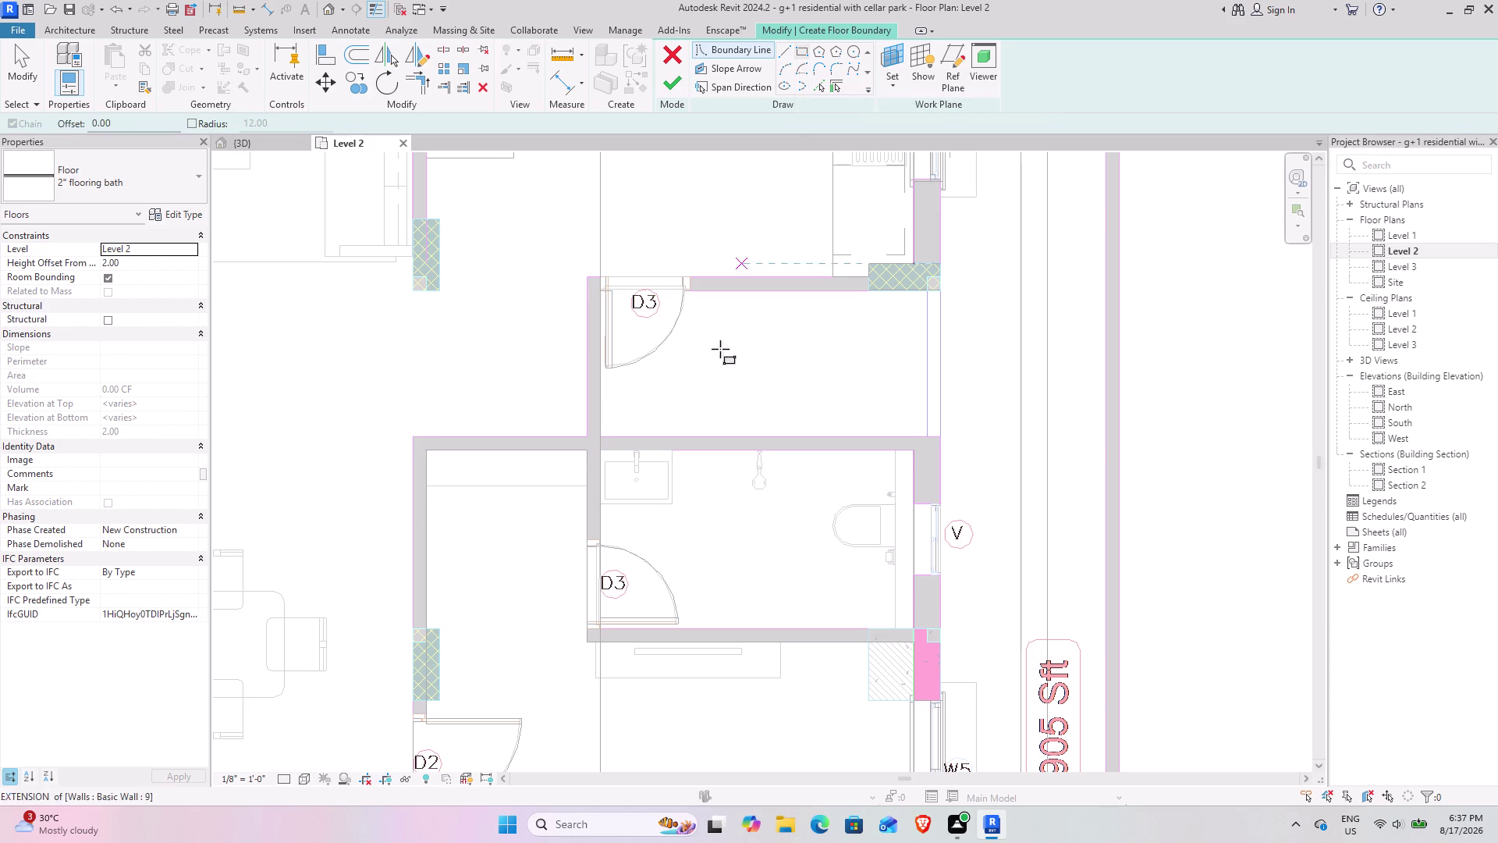
click(598, 447)
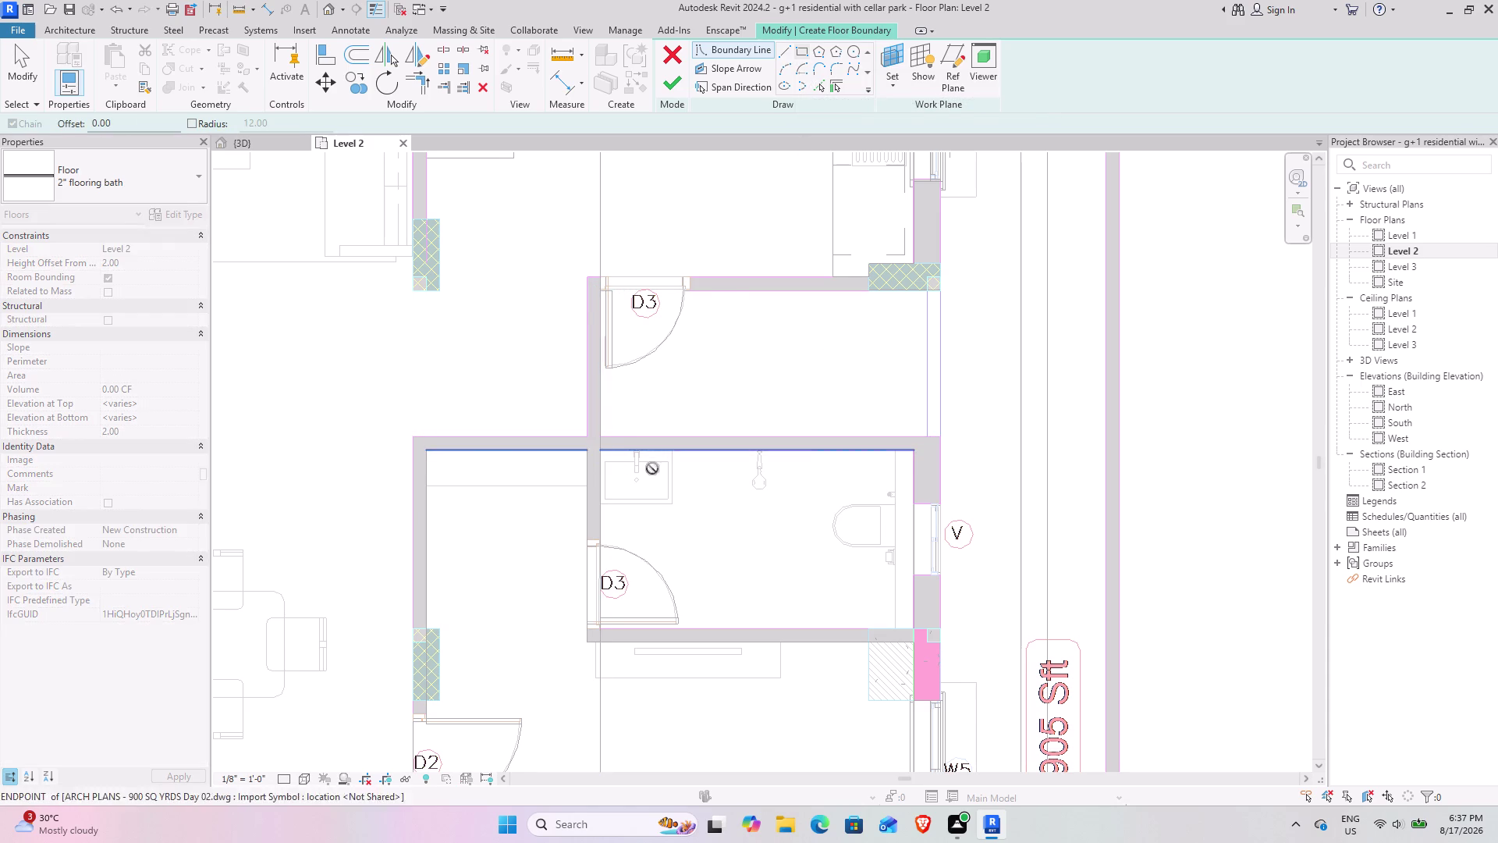
click(914, 623)
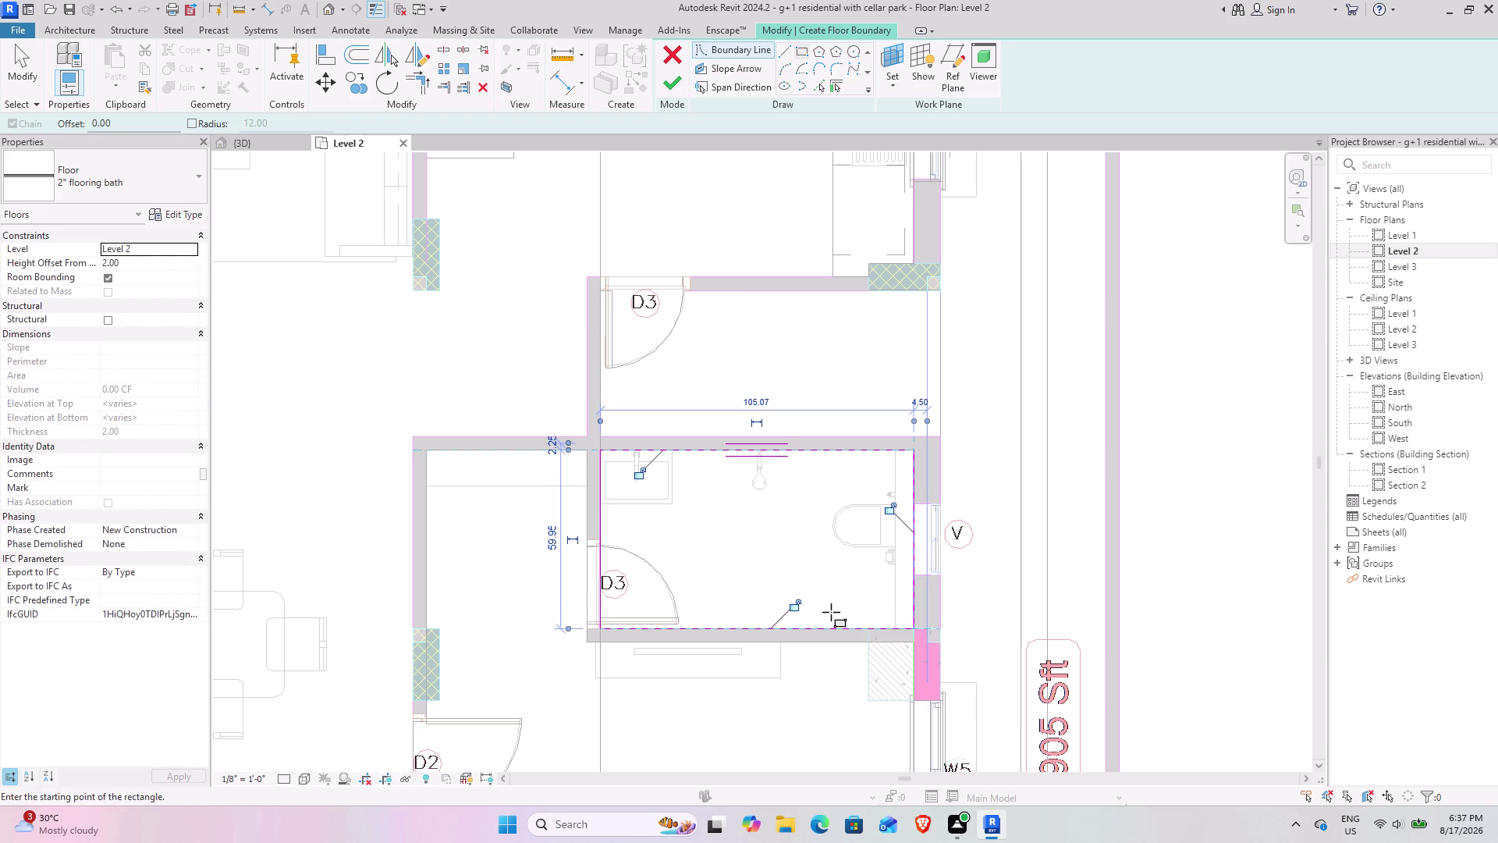
Draw a boundary line from the door opening down to the bathroom's bottom wall.
scroll(up, 3)
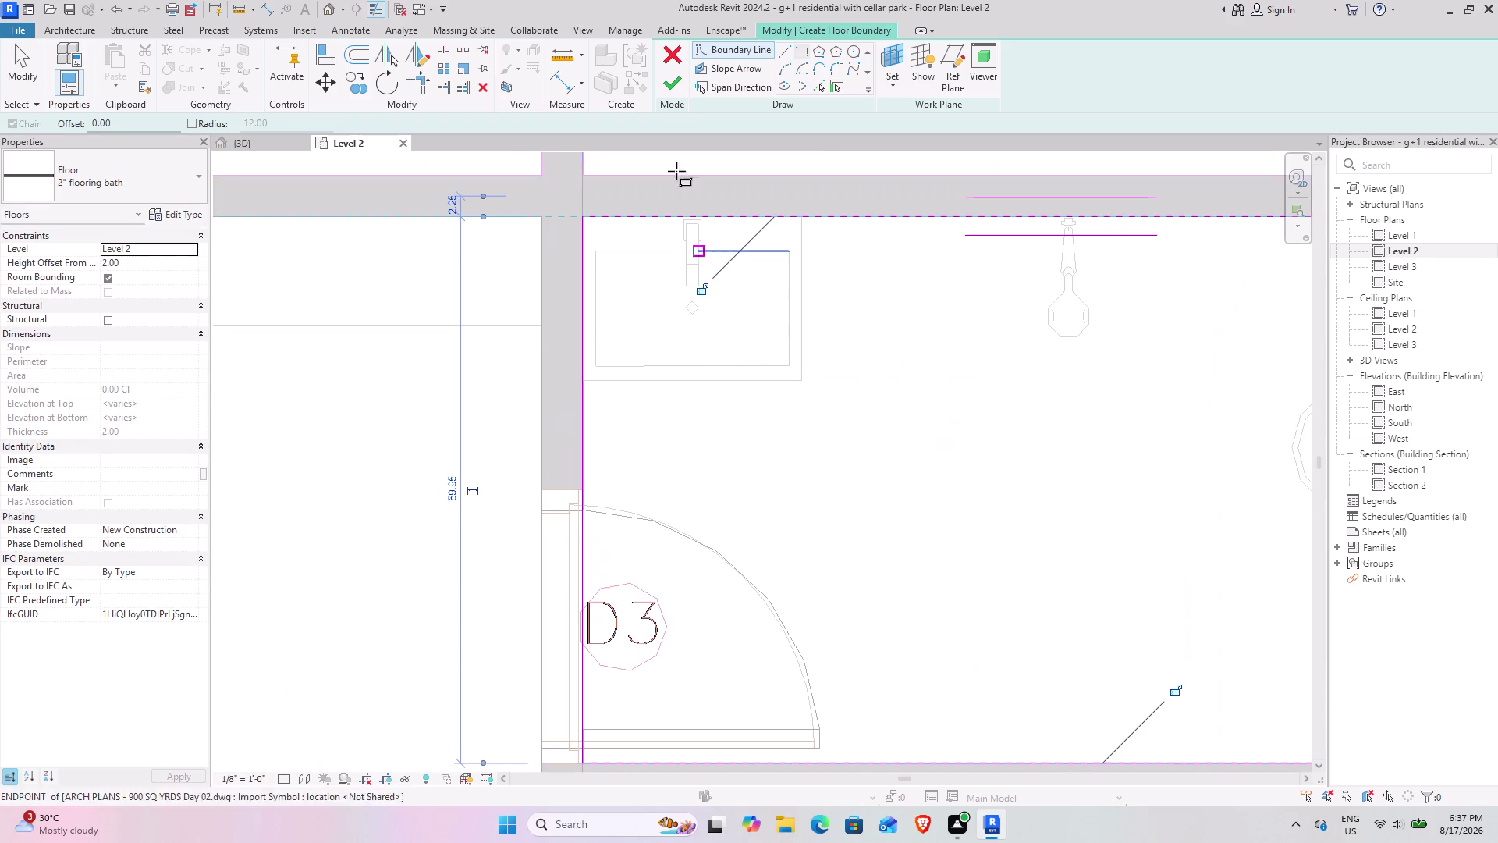
click(789, 49)
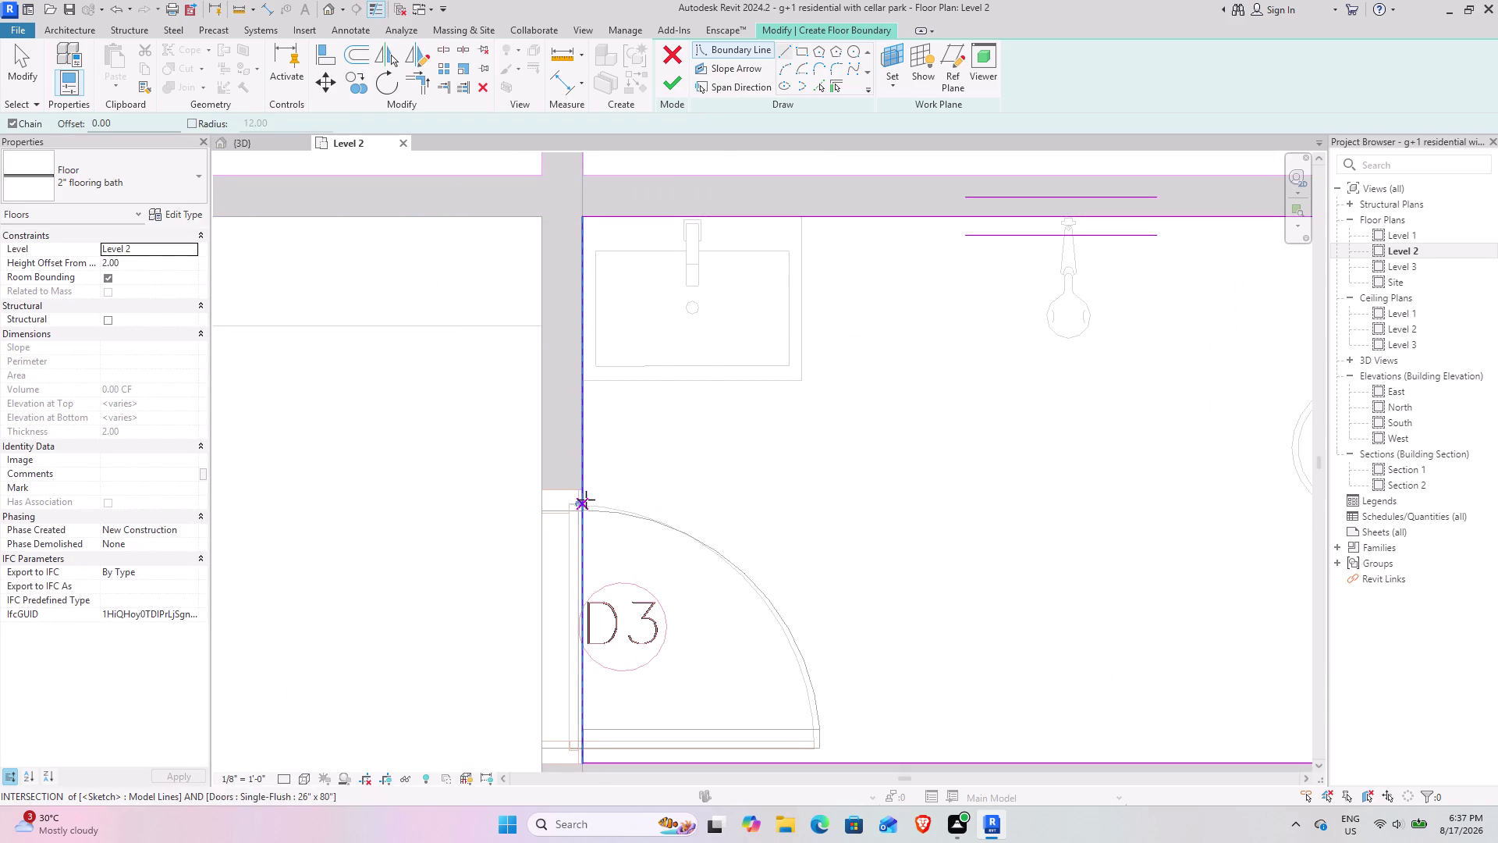
click(586, 493)
click(539, 491)
middle_drag(558, 511, 532, 384)
scroll(up, 3)
click(515, 677)
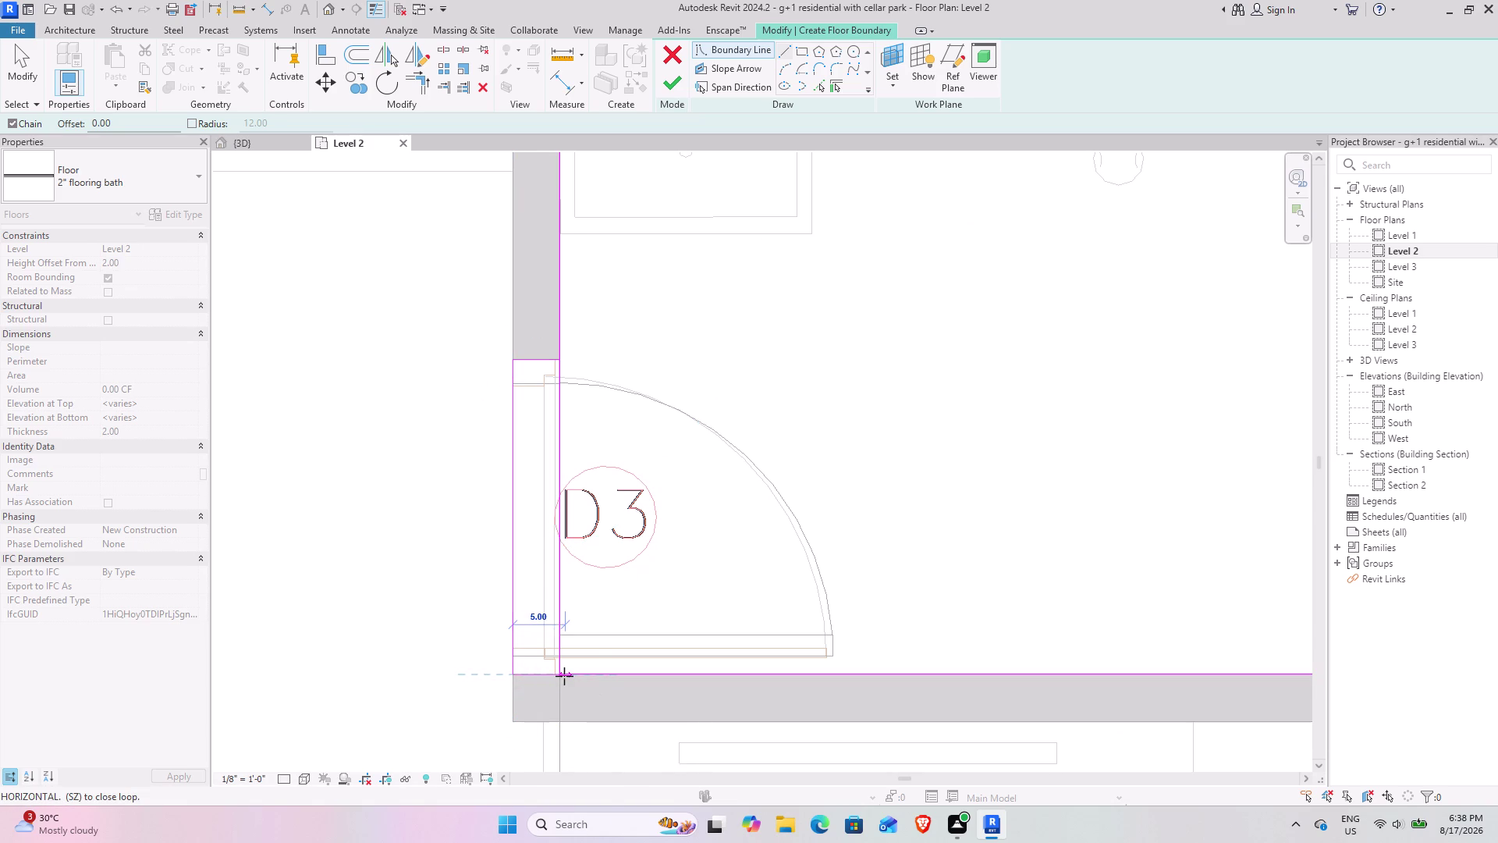
click(549, 672)
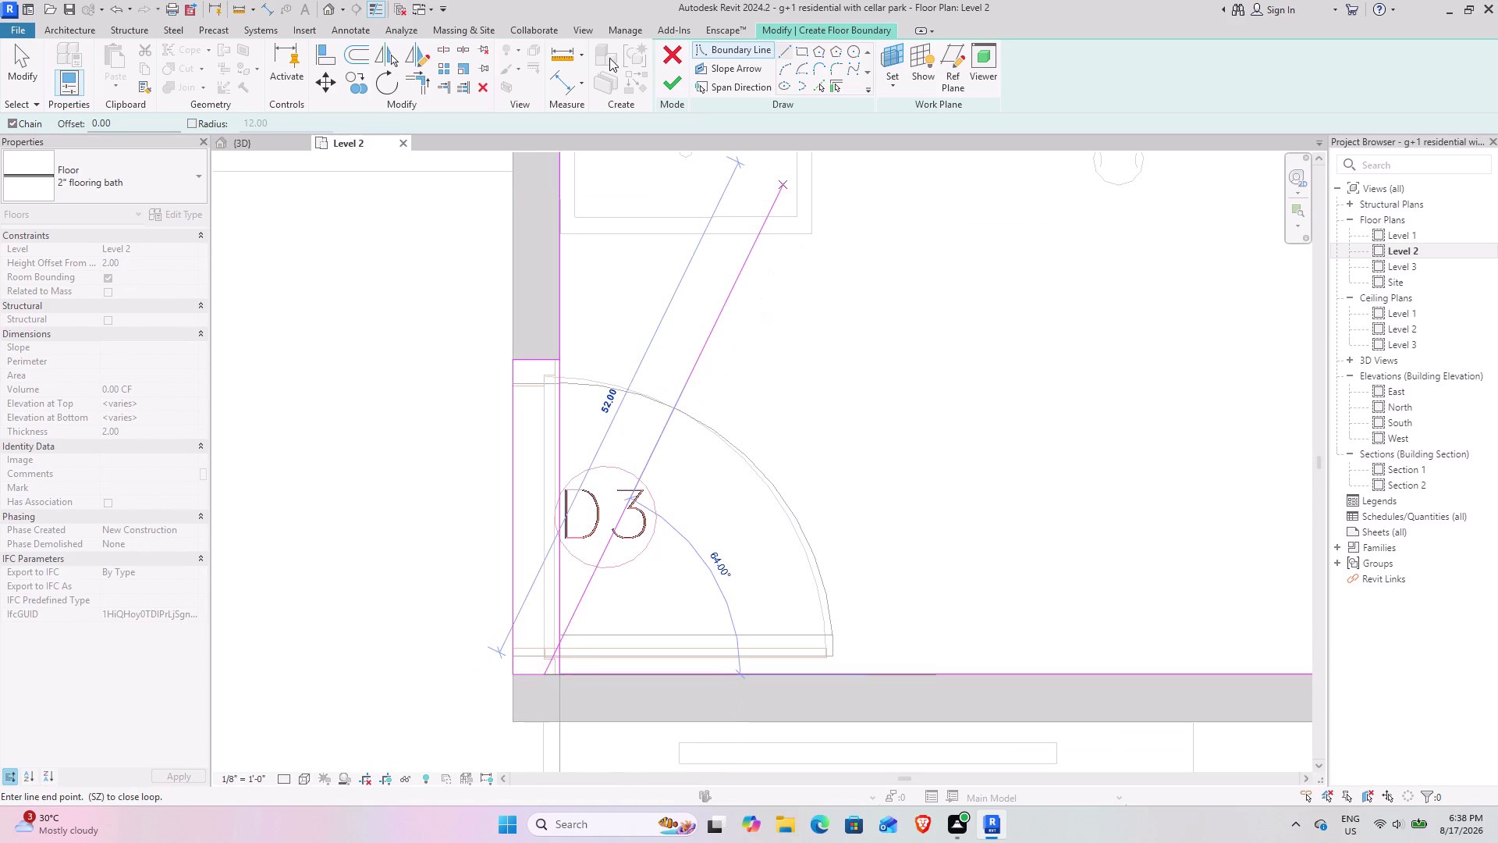
click(450, 50)
click(558, 444)
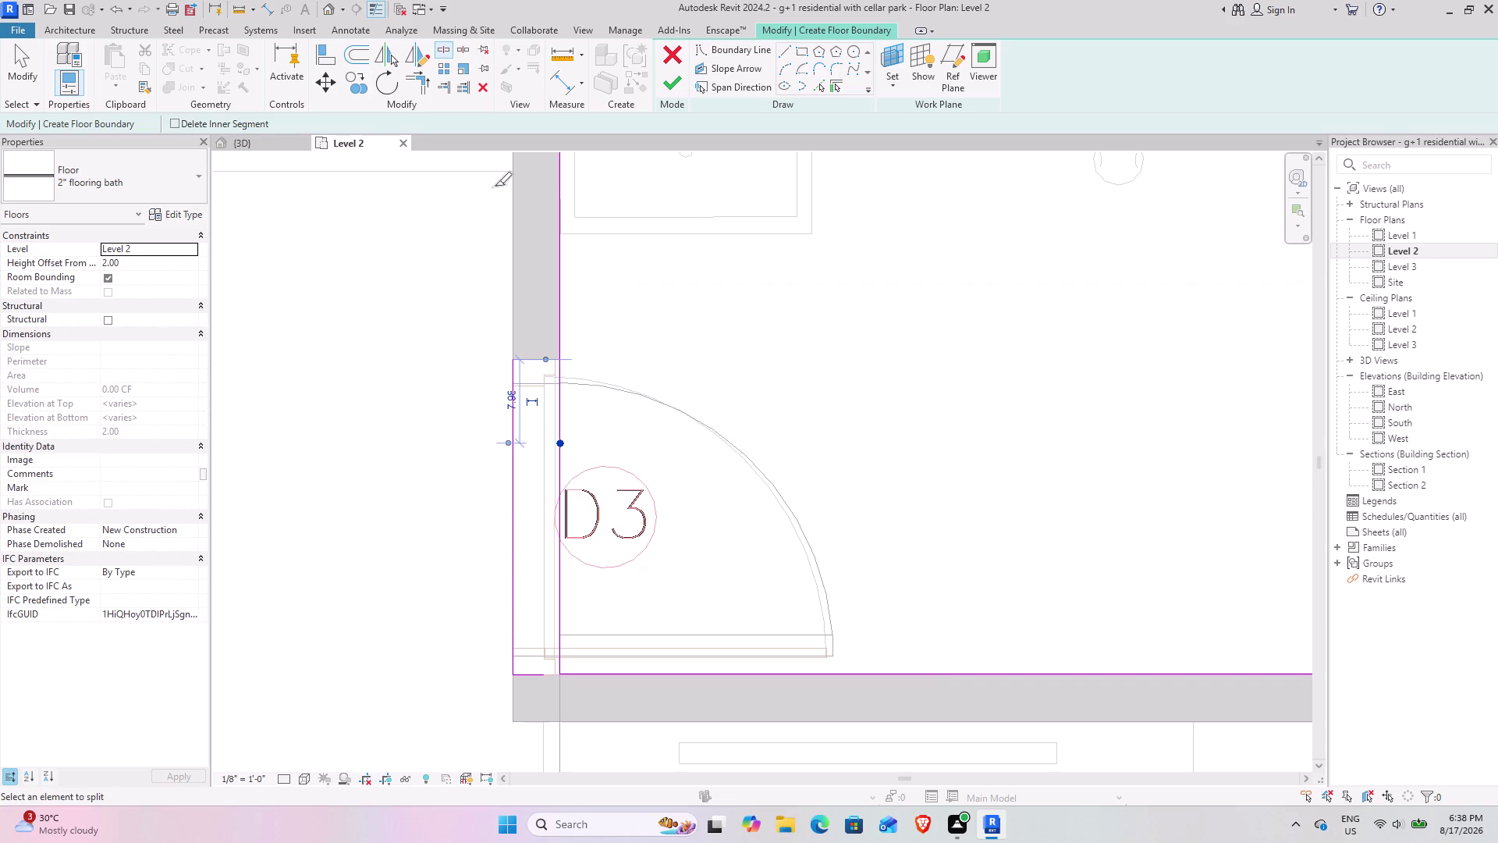
Split the bath floor boundary line at the D3 doorway.
click(423, 90)
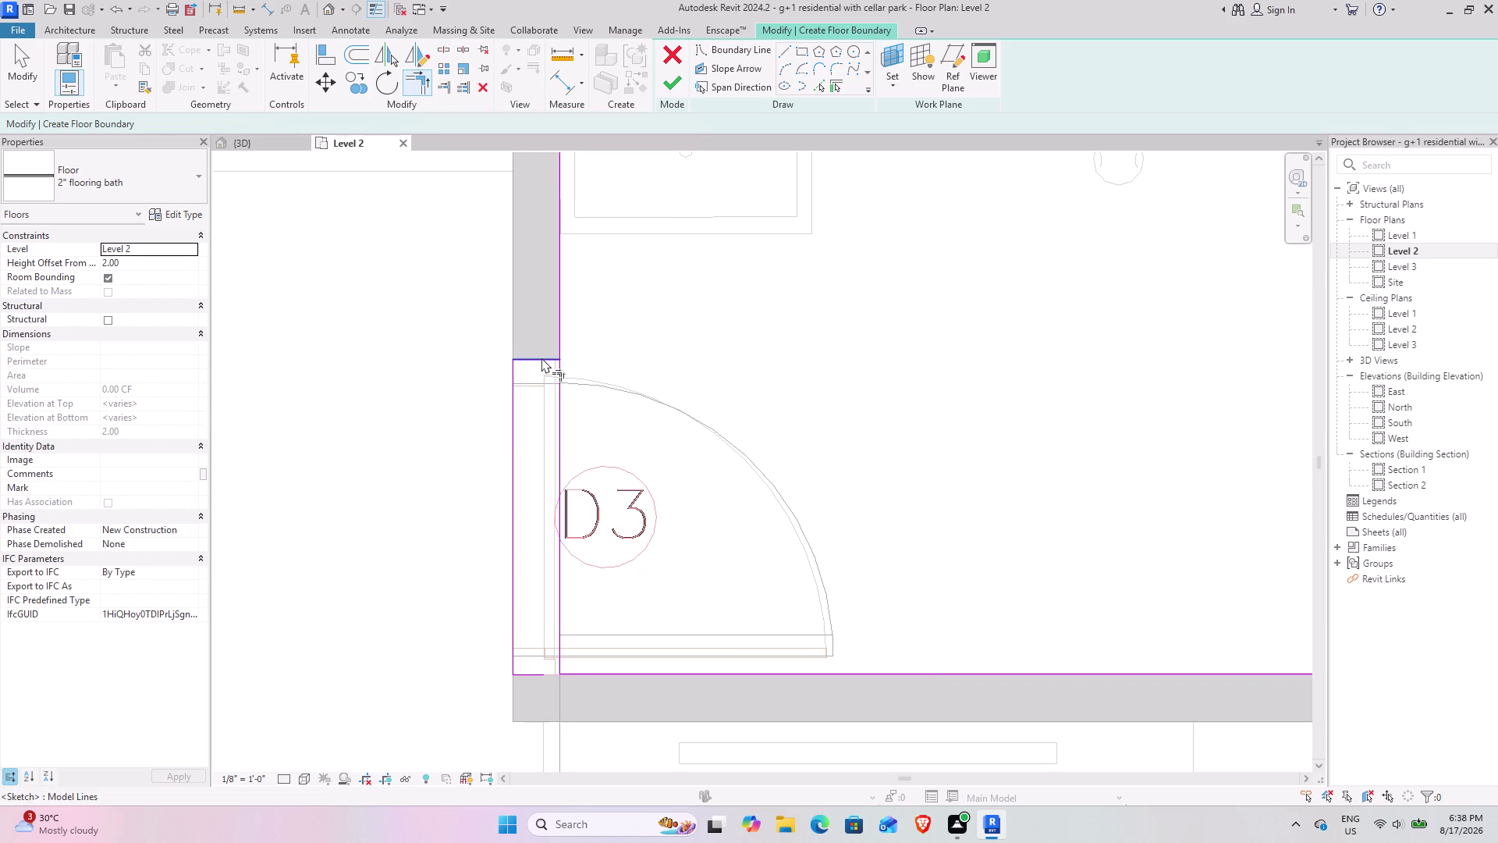
click(541, 358)
click(555, 324)
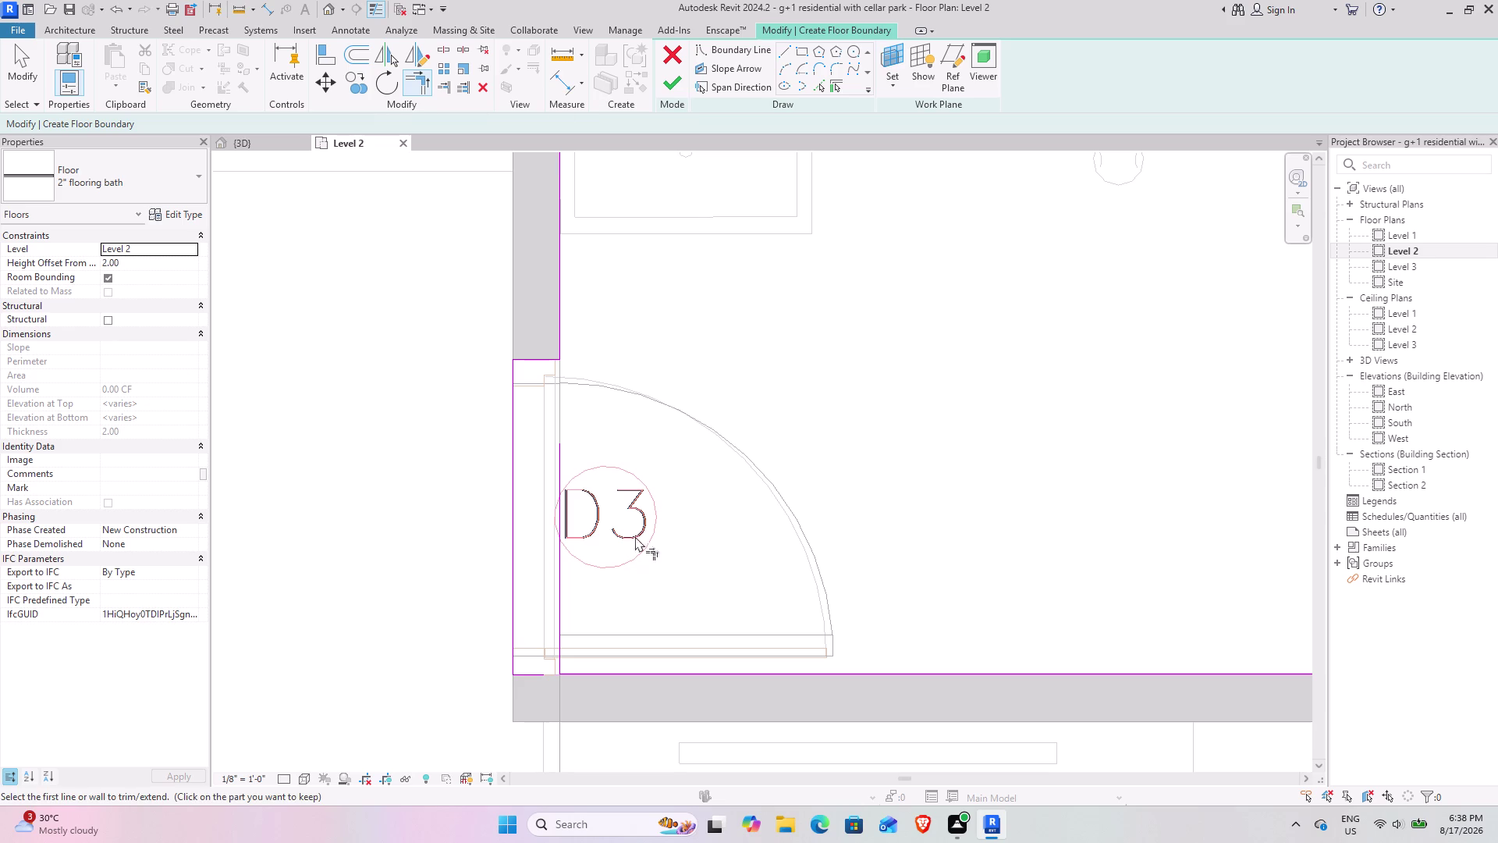
key(Escape)
click(529, 680)
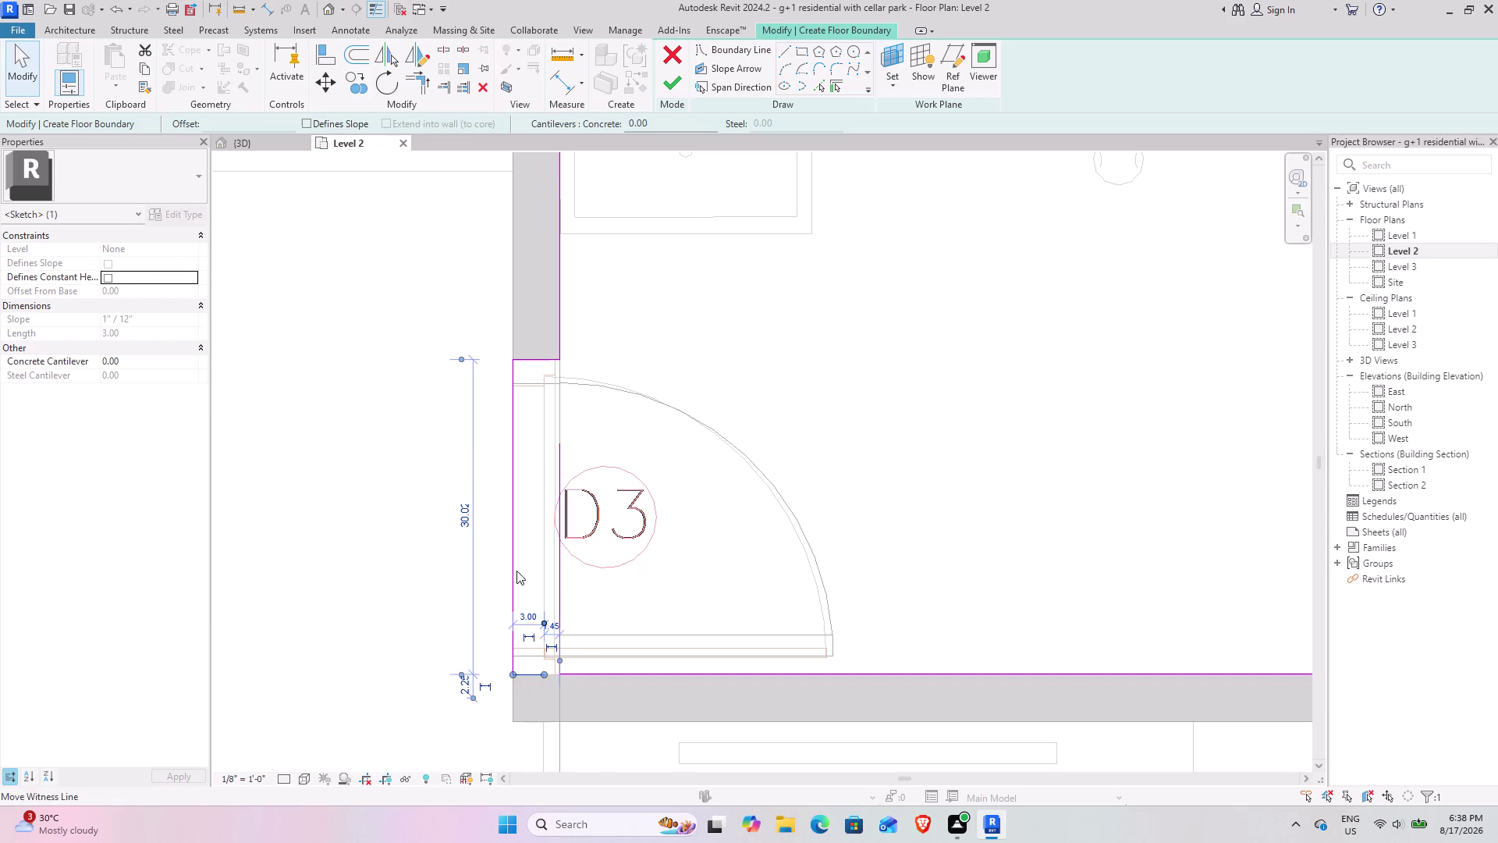
click(490, 83)
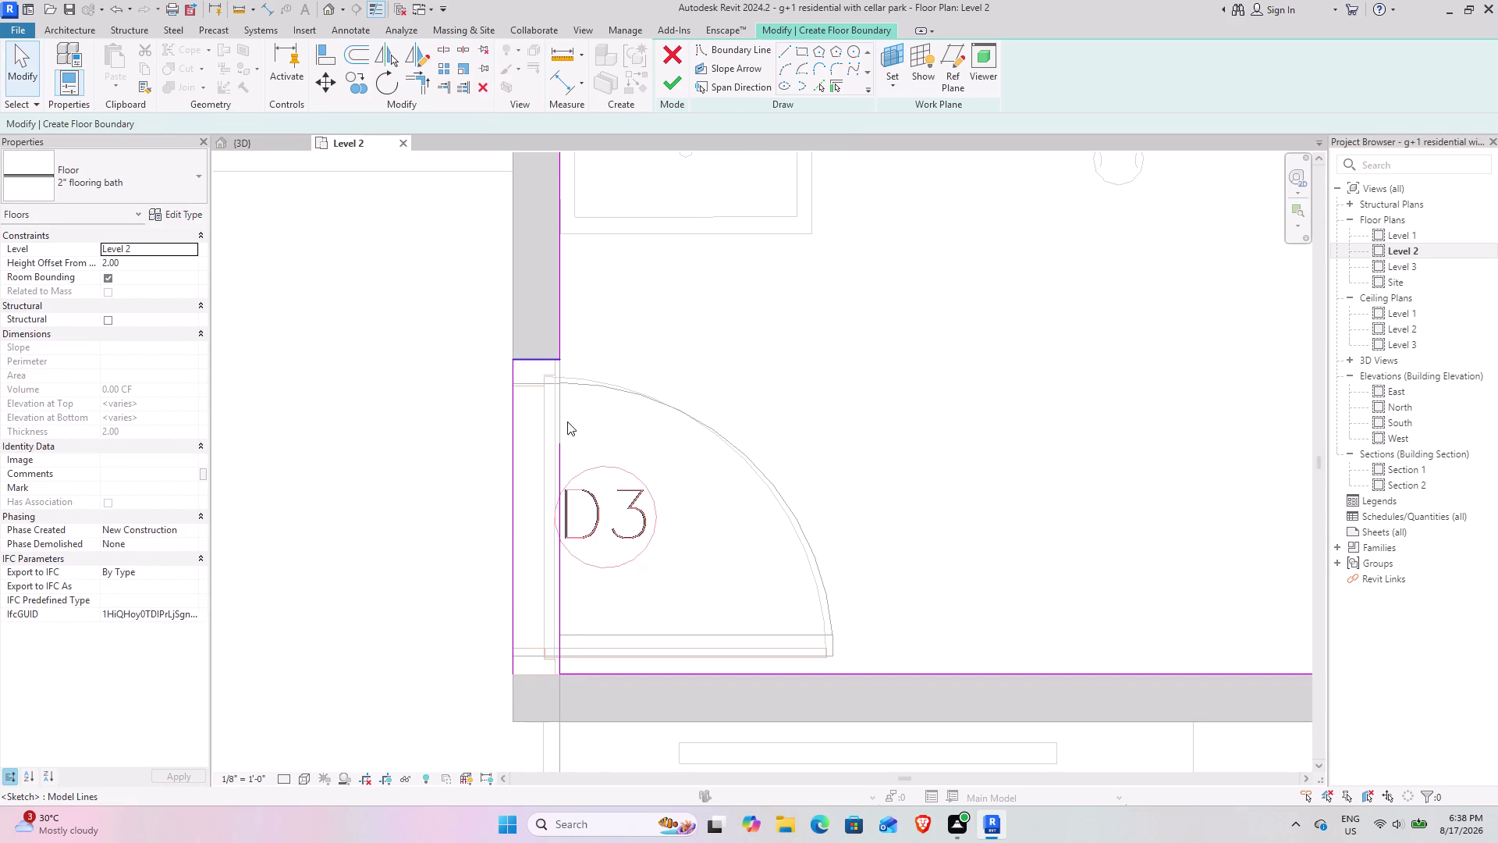
Trim the doorway boundary lines into corners and finish the 44.67 sq ft bath floor.
click(425, 79)
drag(597, 665, 583, 663)
click(513, 622)
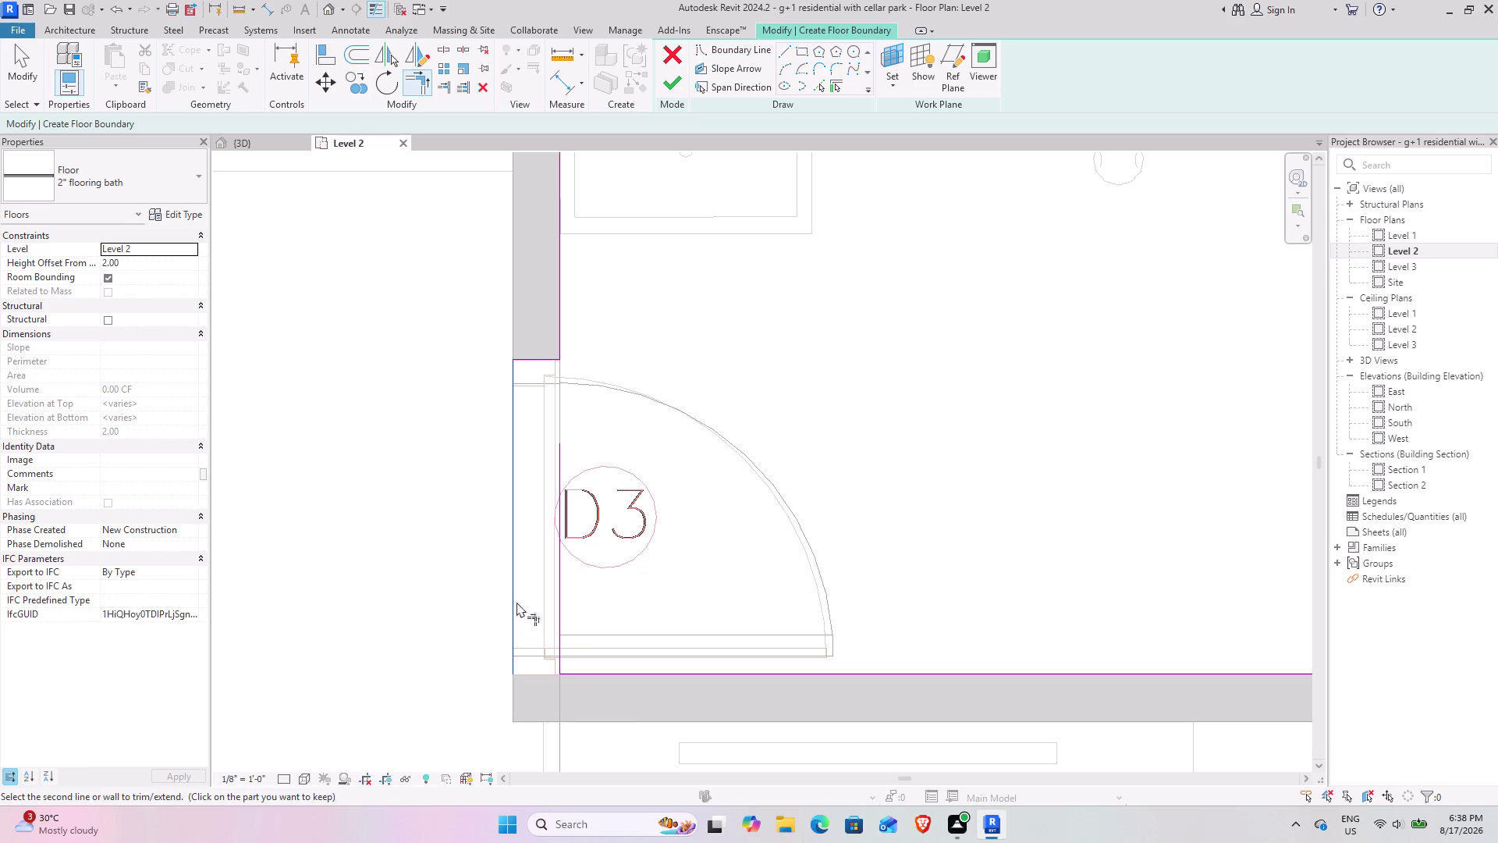
click(582, 676)
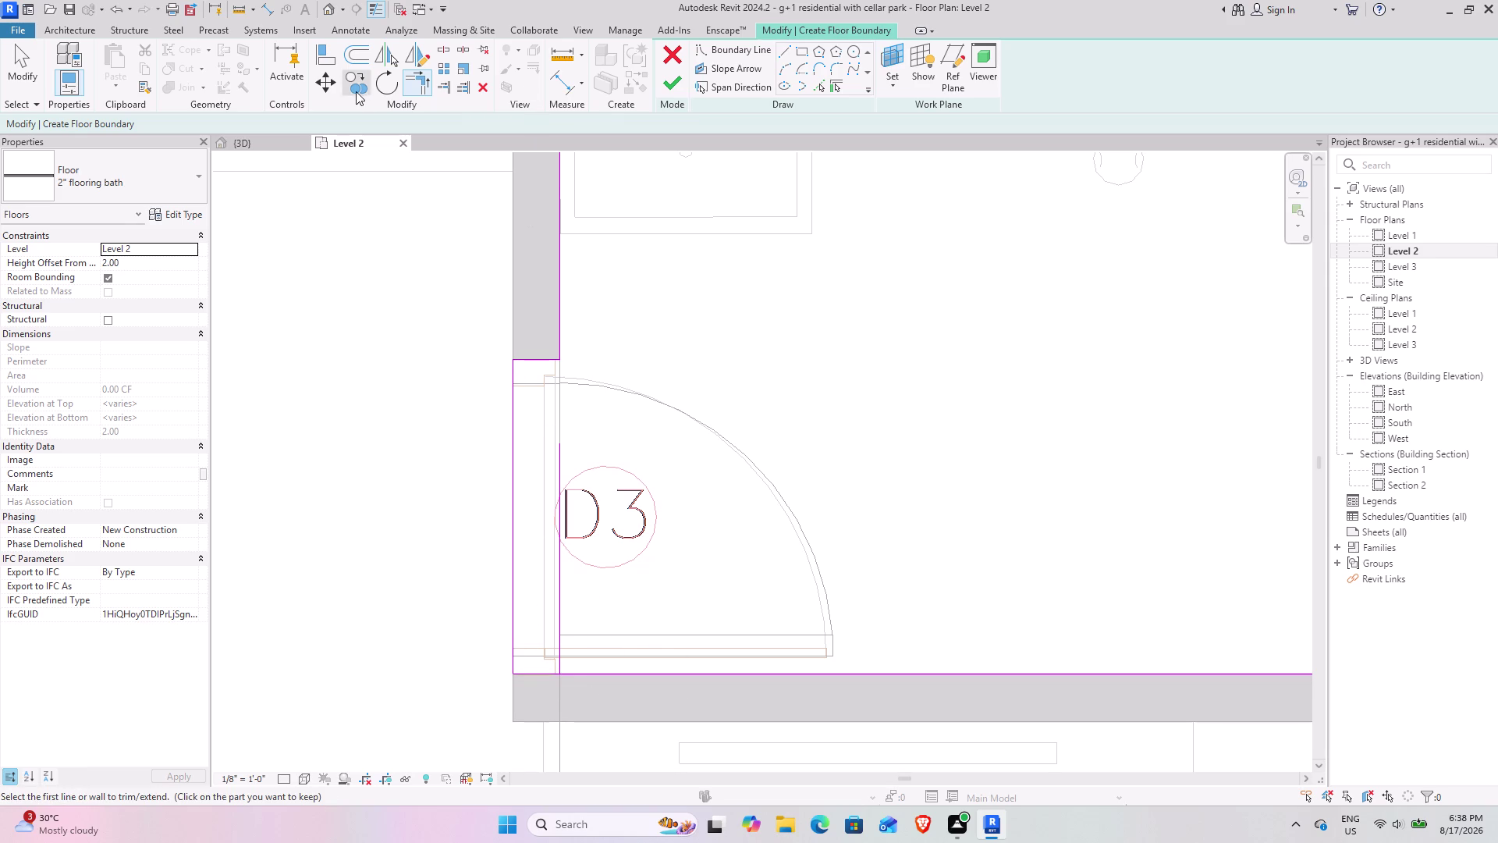
click(36, 67)
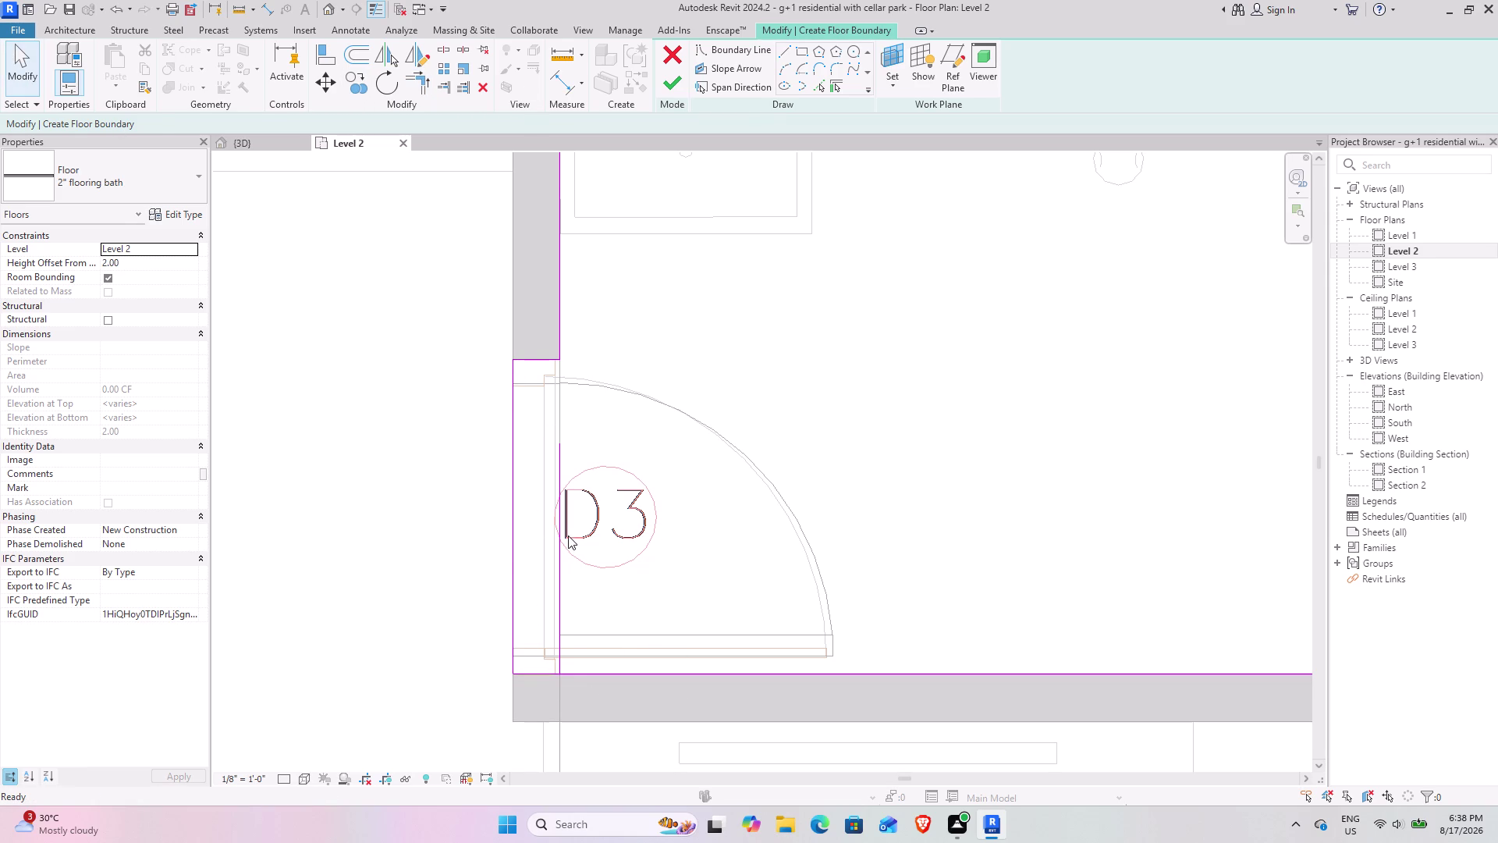
click(562, 525)
click(483, 90)
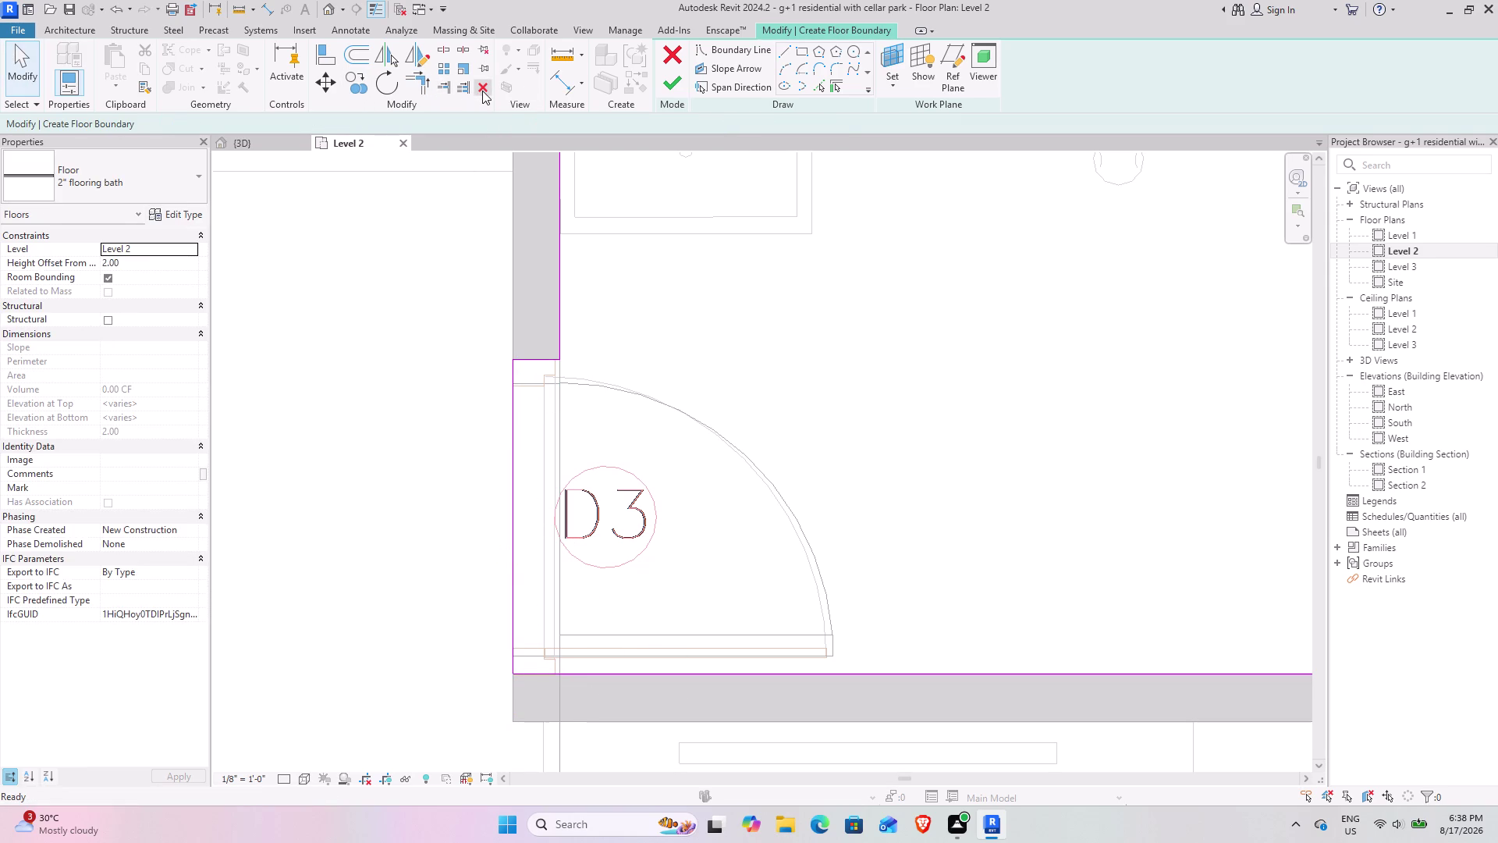
click(670, 76)
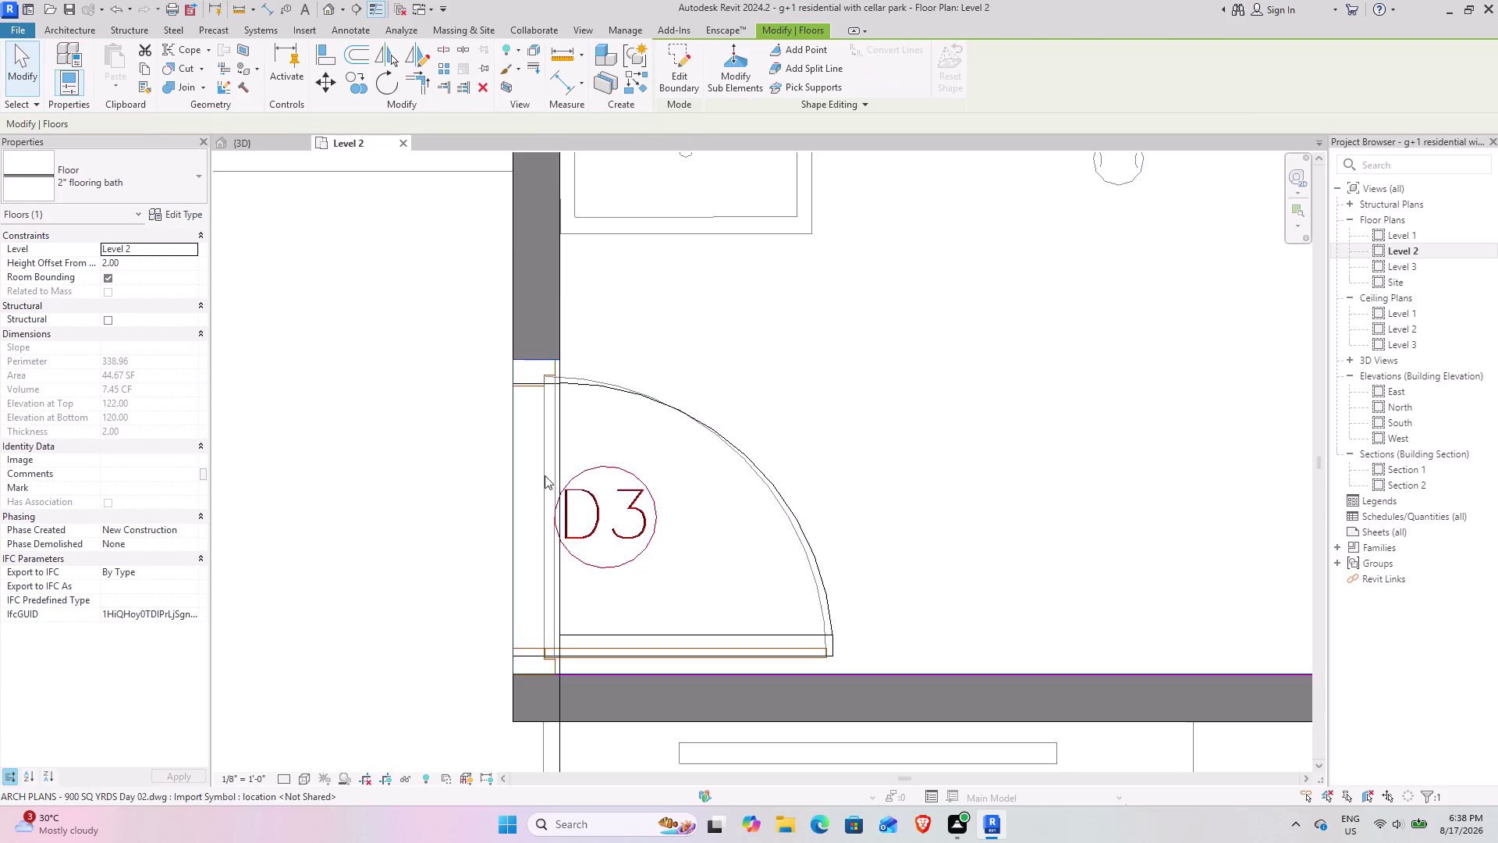
scroll(down, 3)
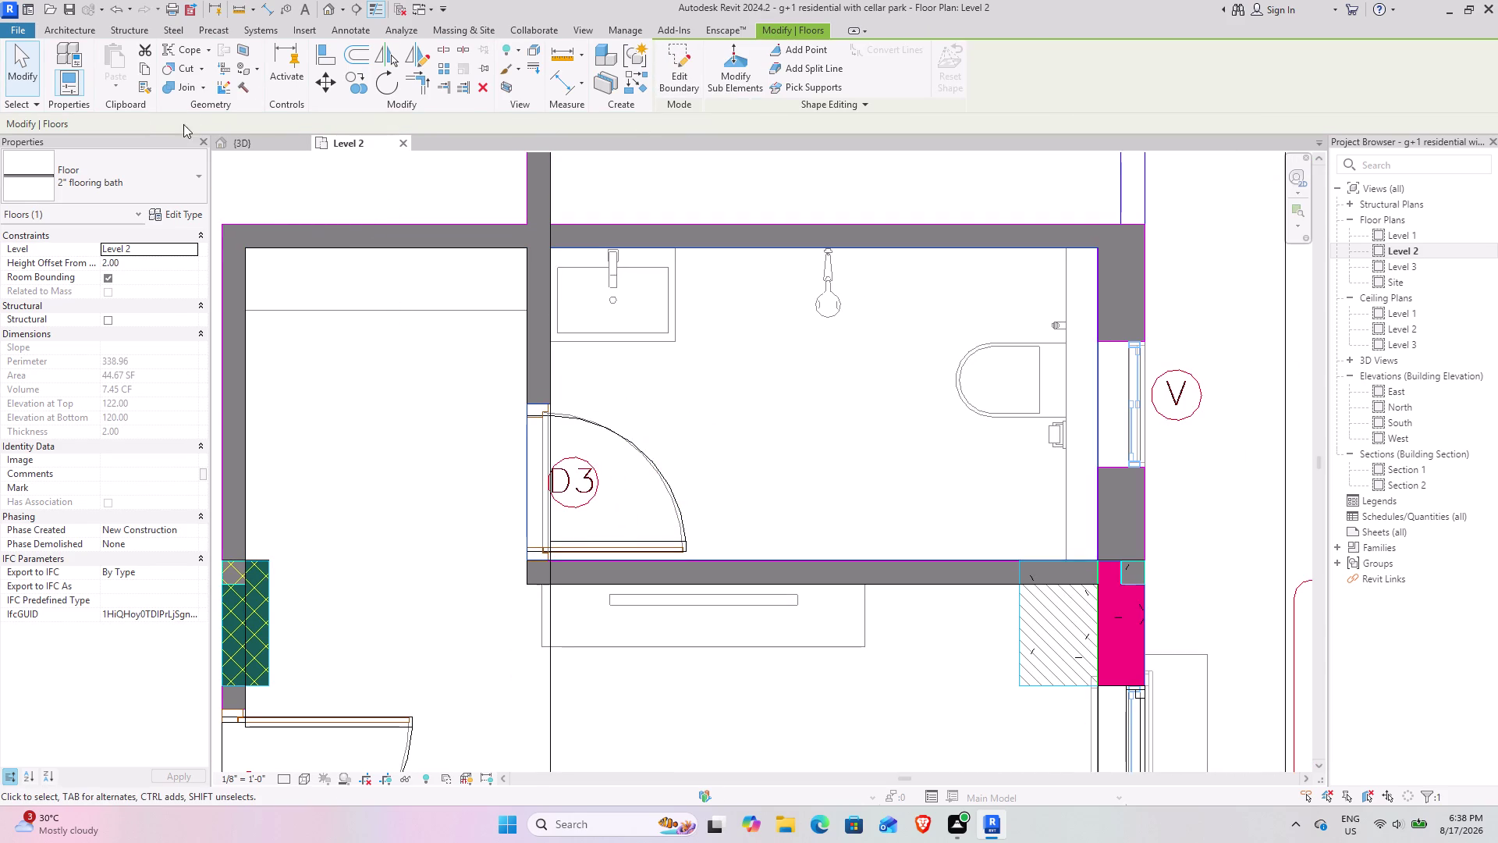
click(243, 145)
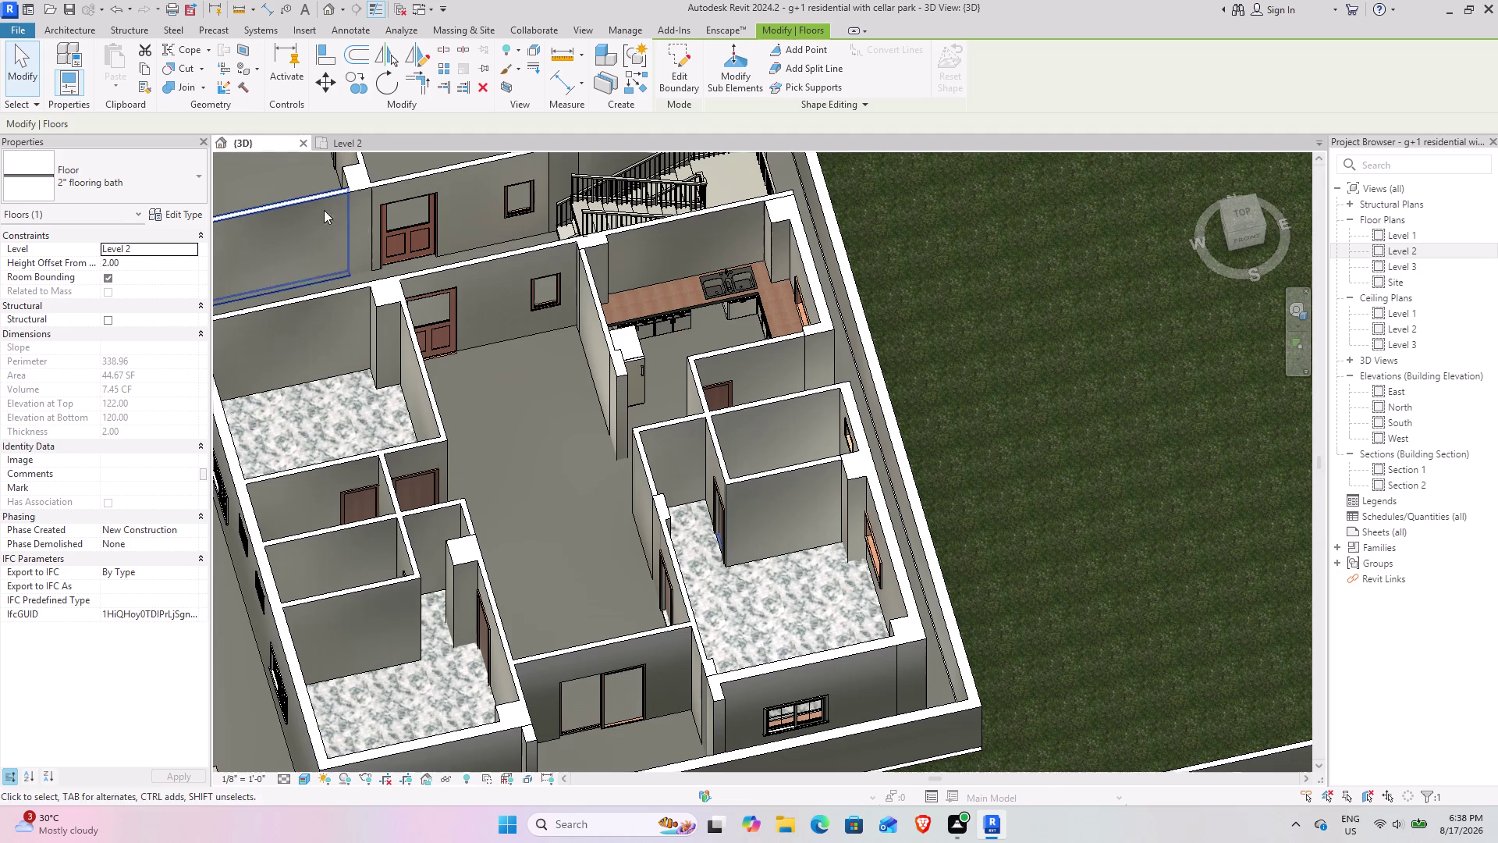
middle_drag(770, 489, 743, 549)
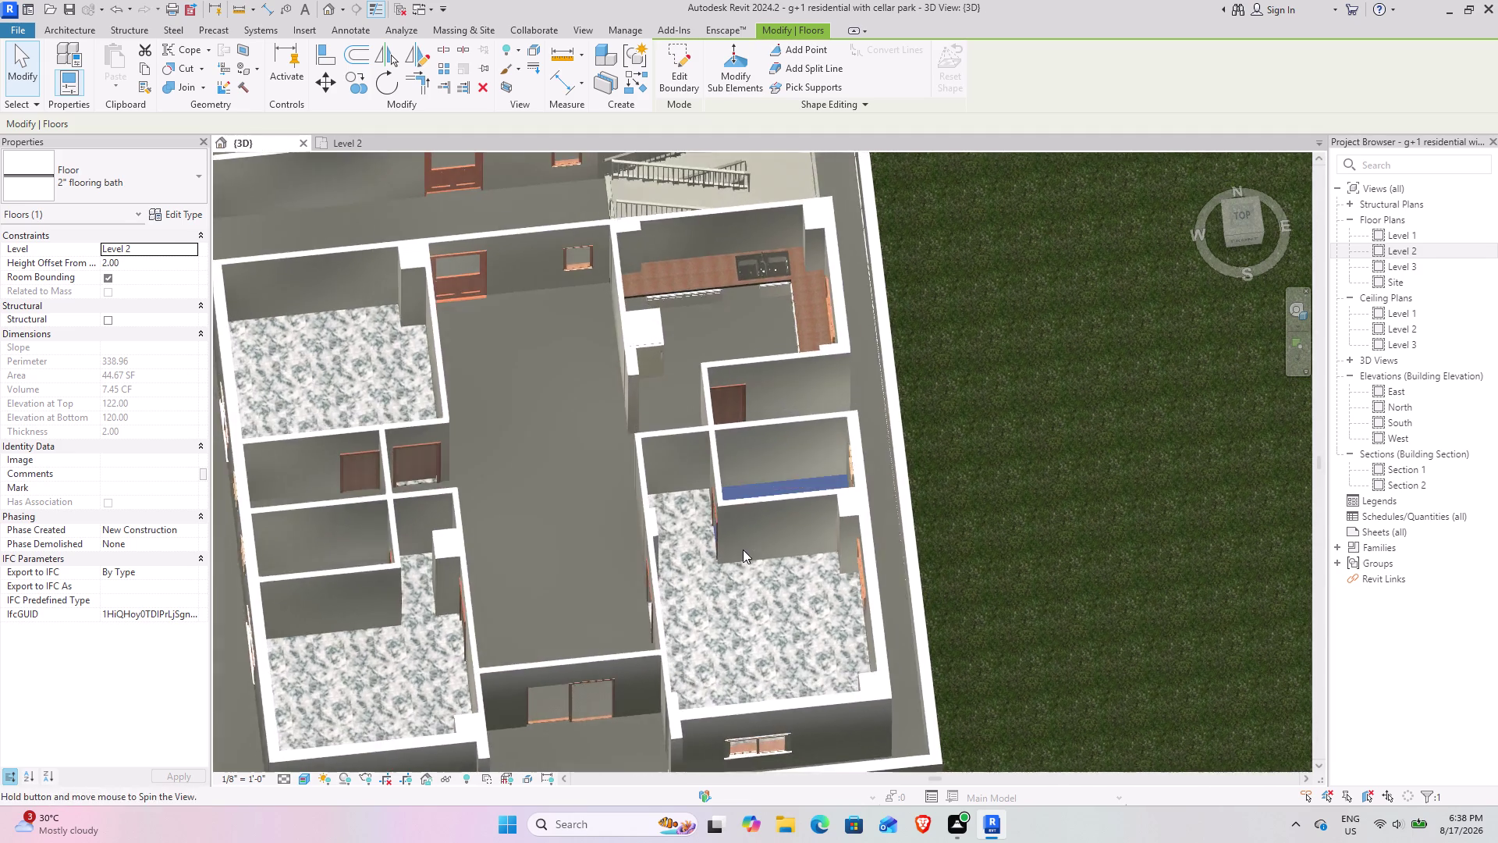
middle_drag(743, 548, 743, 549)
middle_drag(757, 542, 818, 649)
click(1060, 446)
scroll(up, 3)
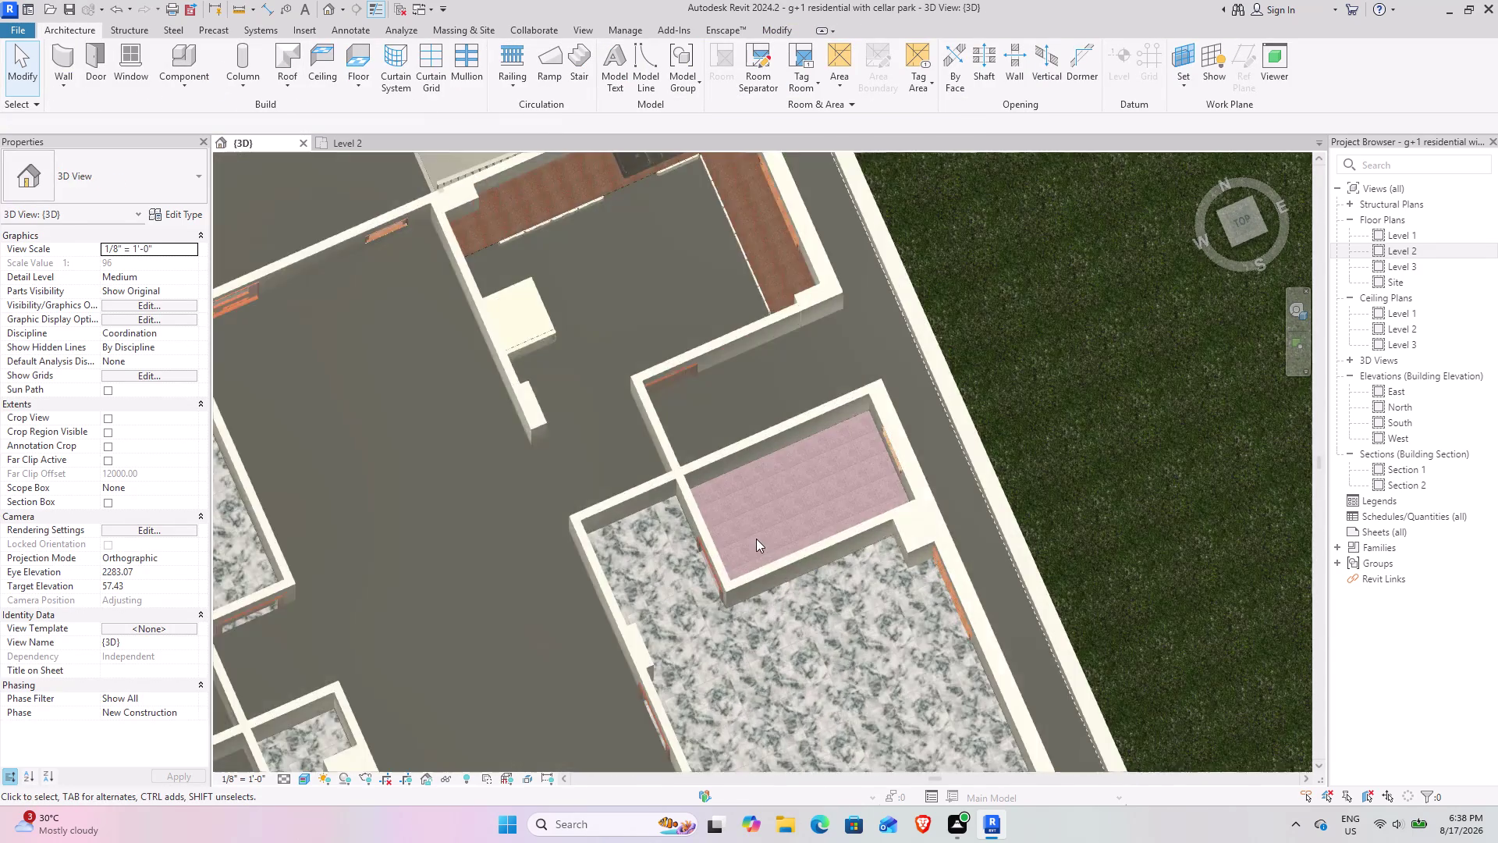
scroll(up, 3)
middle_drag(711, 529, 903, 387)
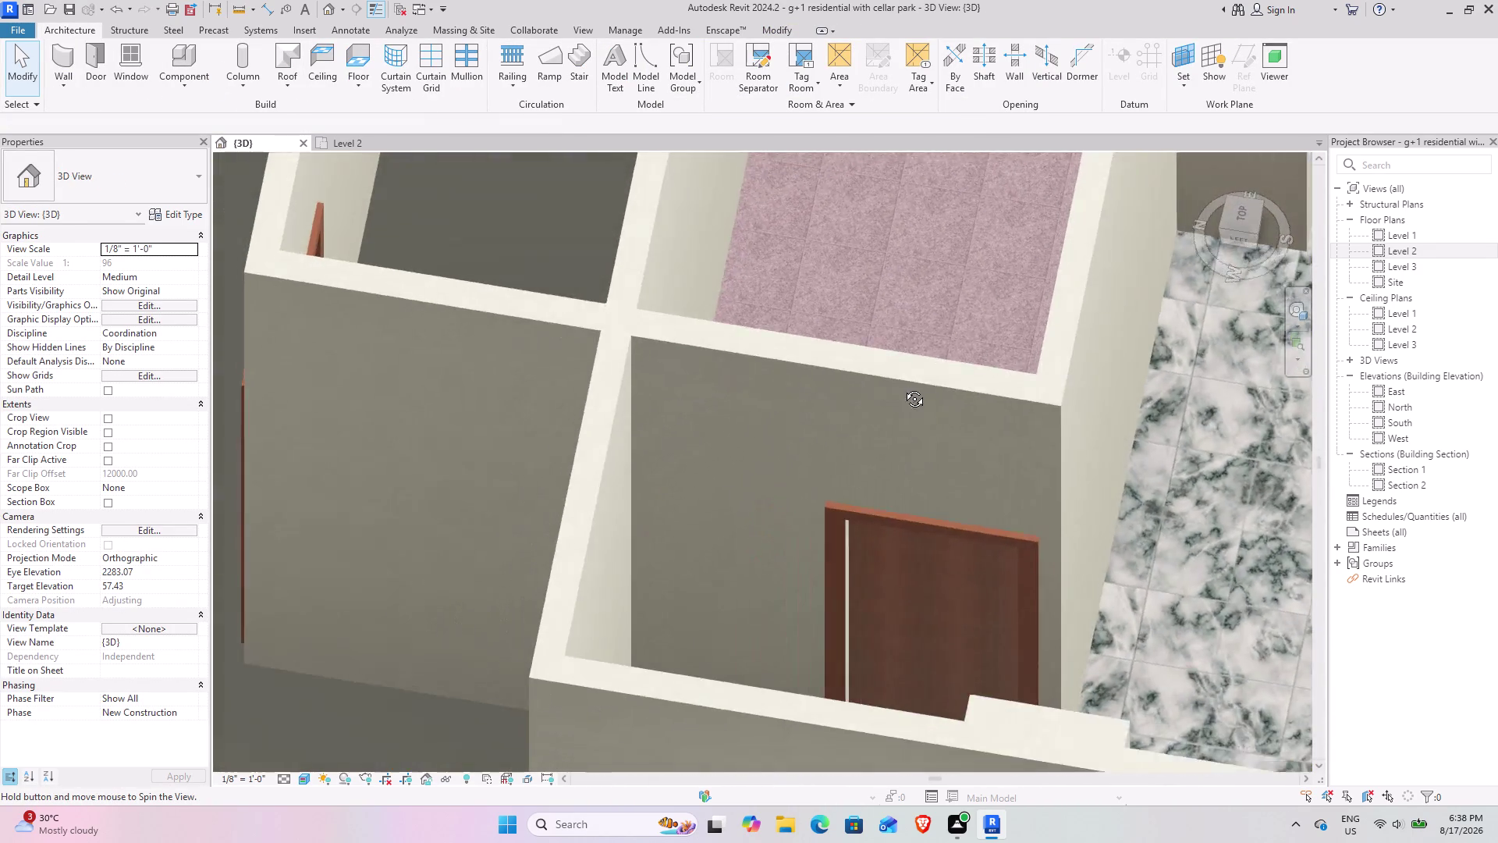
middle_drag(903, 387, 651, 508)
scroll(down, 3)
middle_drag(679, 468, 744, 442)
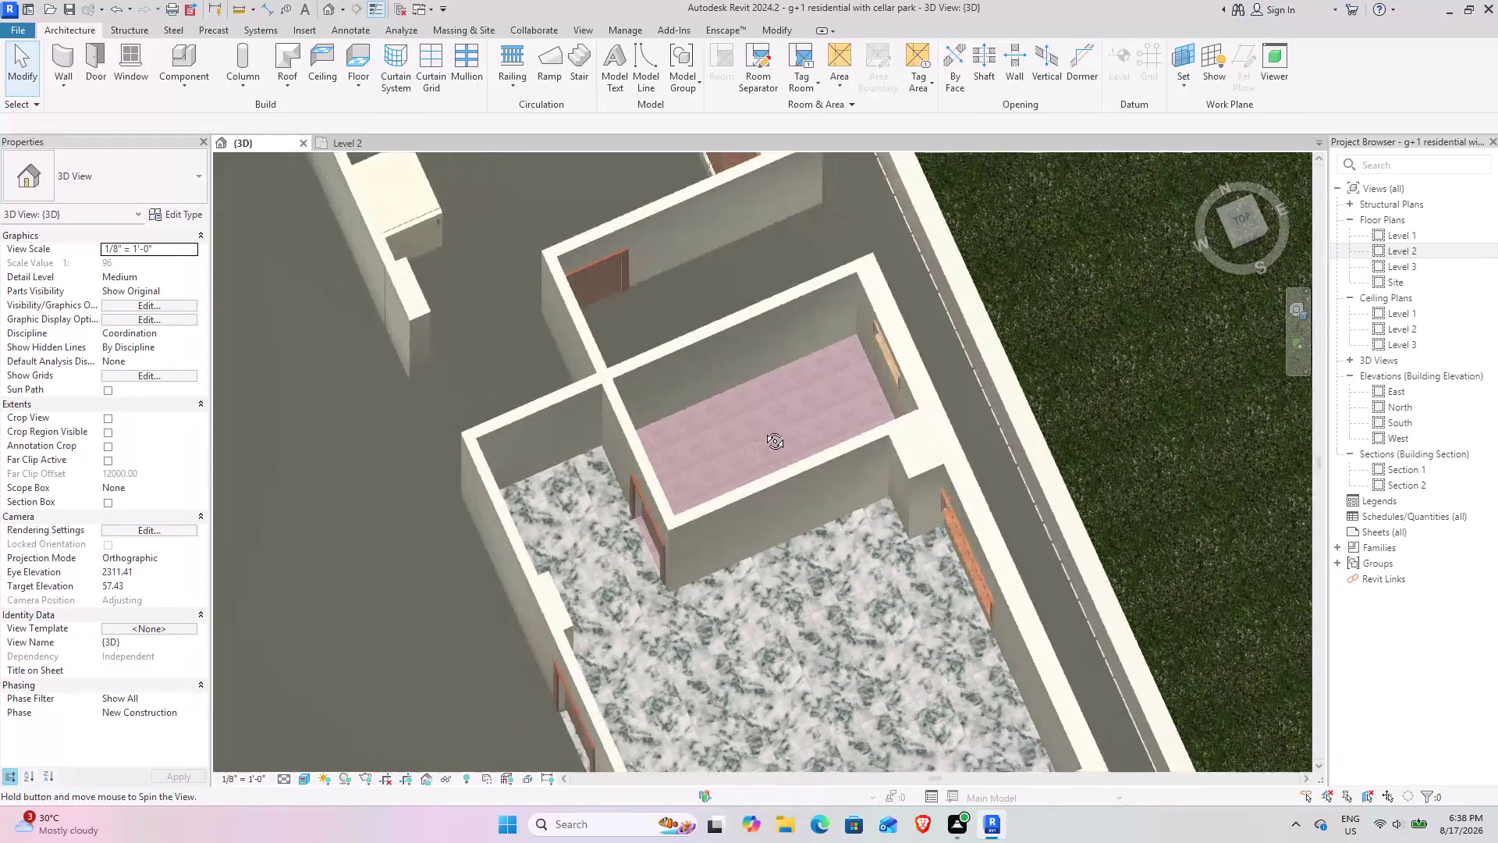
middle_drag(744, 442, 799, 374)
middle_drag(757, 374, 673, 480)
scroll(up, 3)
middle_drag(662, 411, 967, 689)
middle_drag(599, 471, 702, 382)
middle_drag(566, 475, 664, 236)
scroll(down, 3)
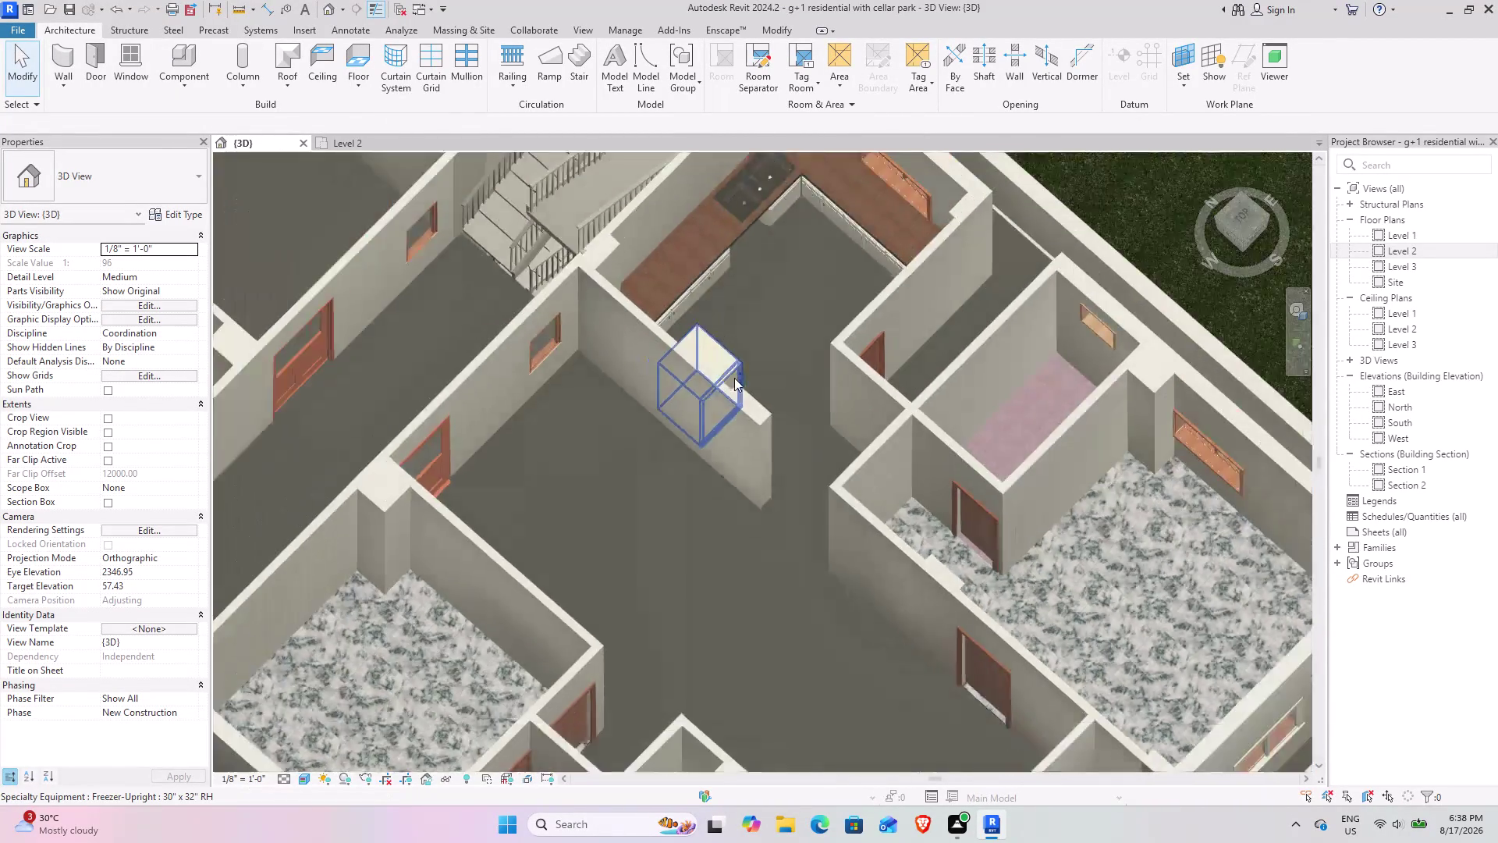
scroll(down, 3)
middle_drag(748, 416, 706, 440)
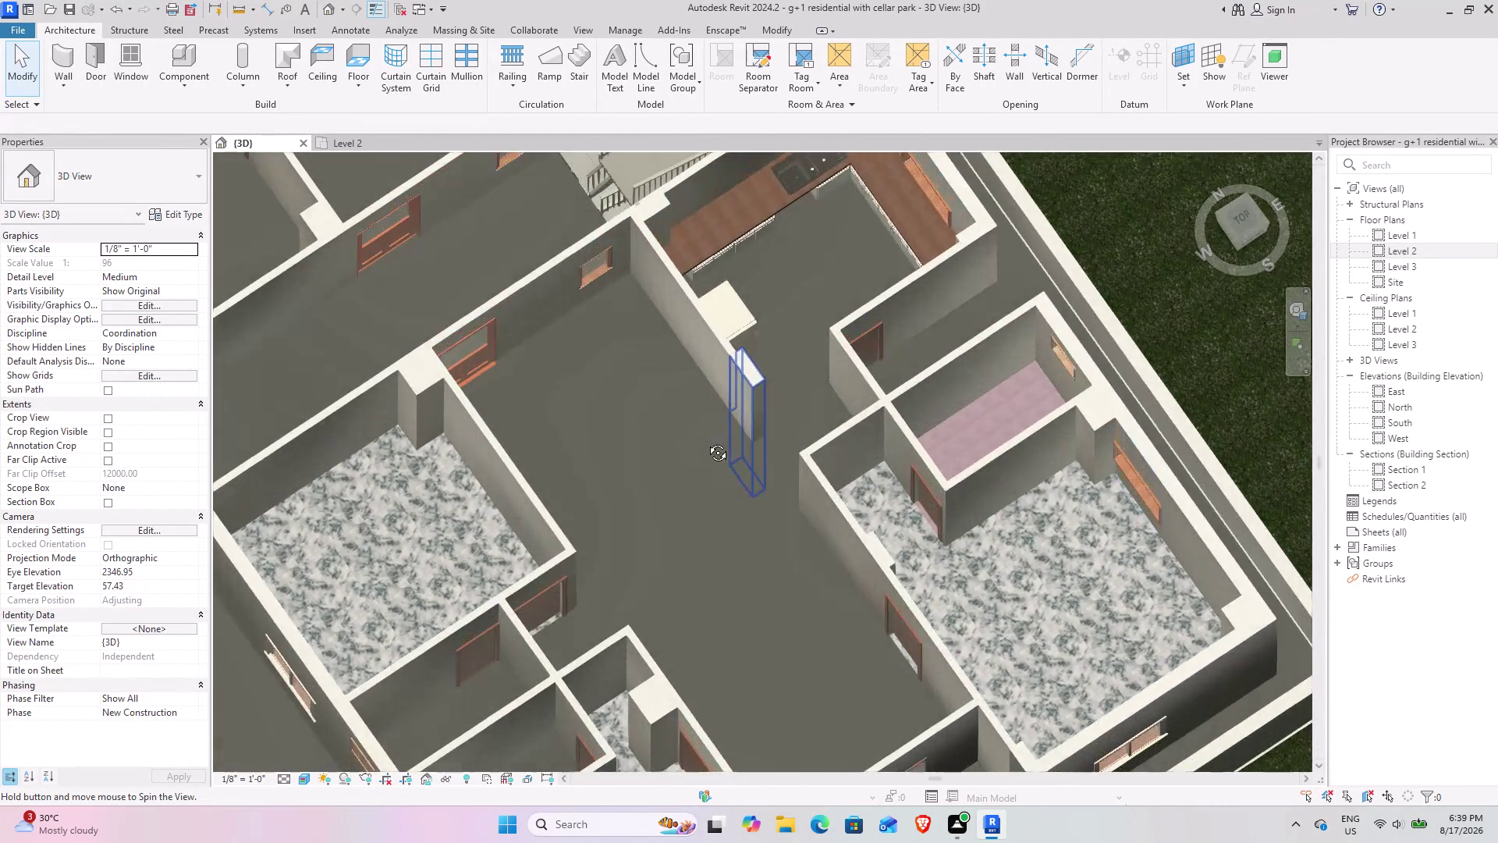
middle_drag(706, 441, 623, 398)
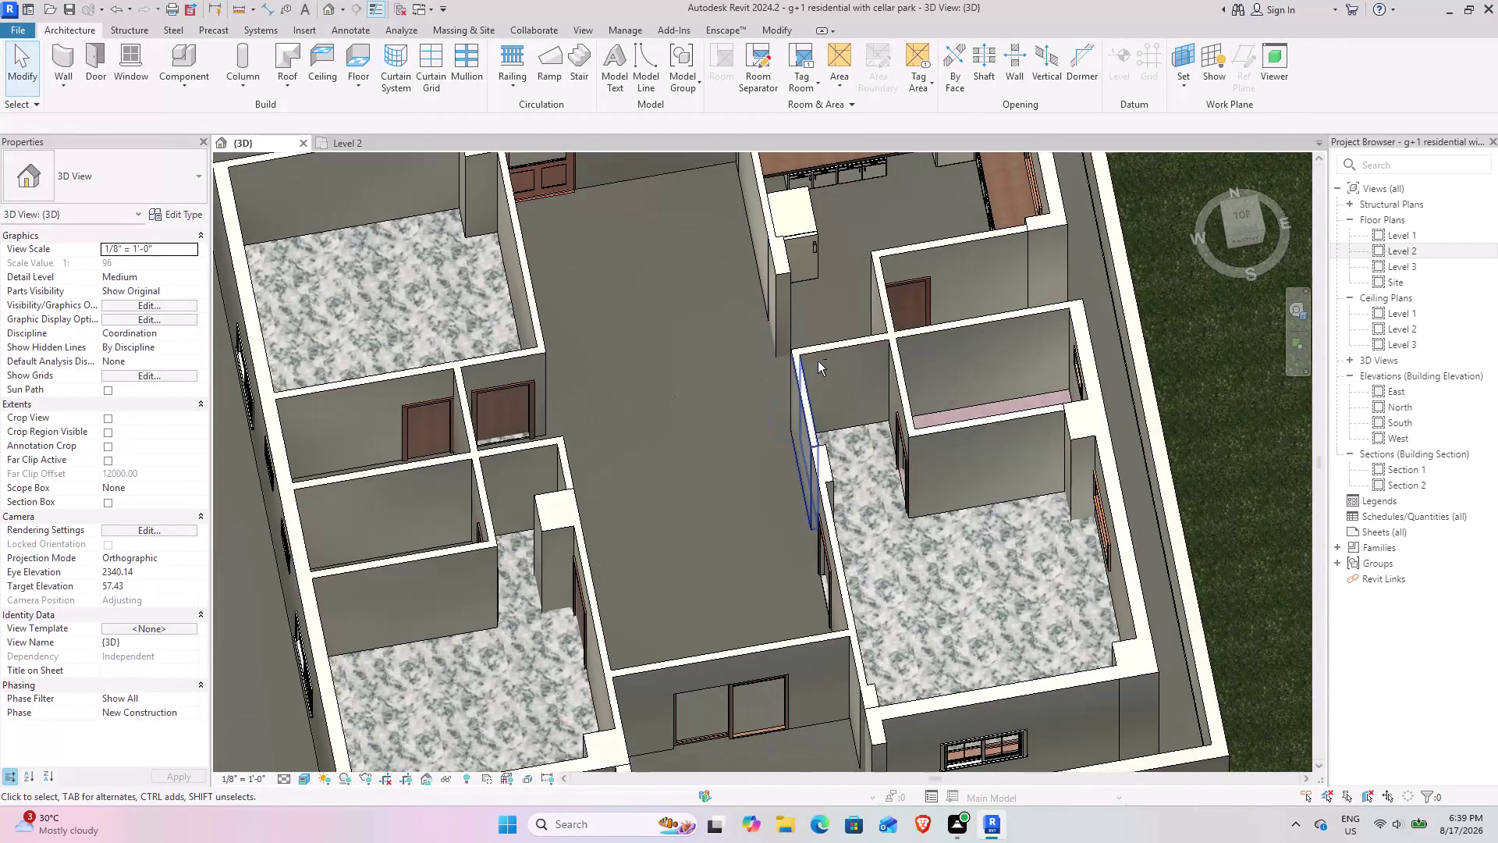
middle_drag(735, 383, 633, 407)
middle_drag(895, 425, 808, 348)
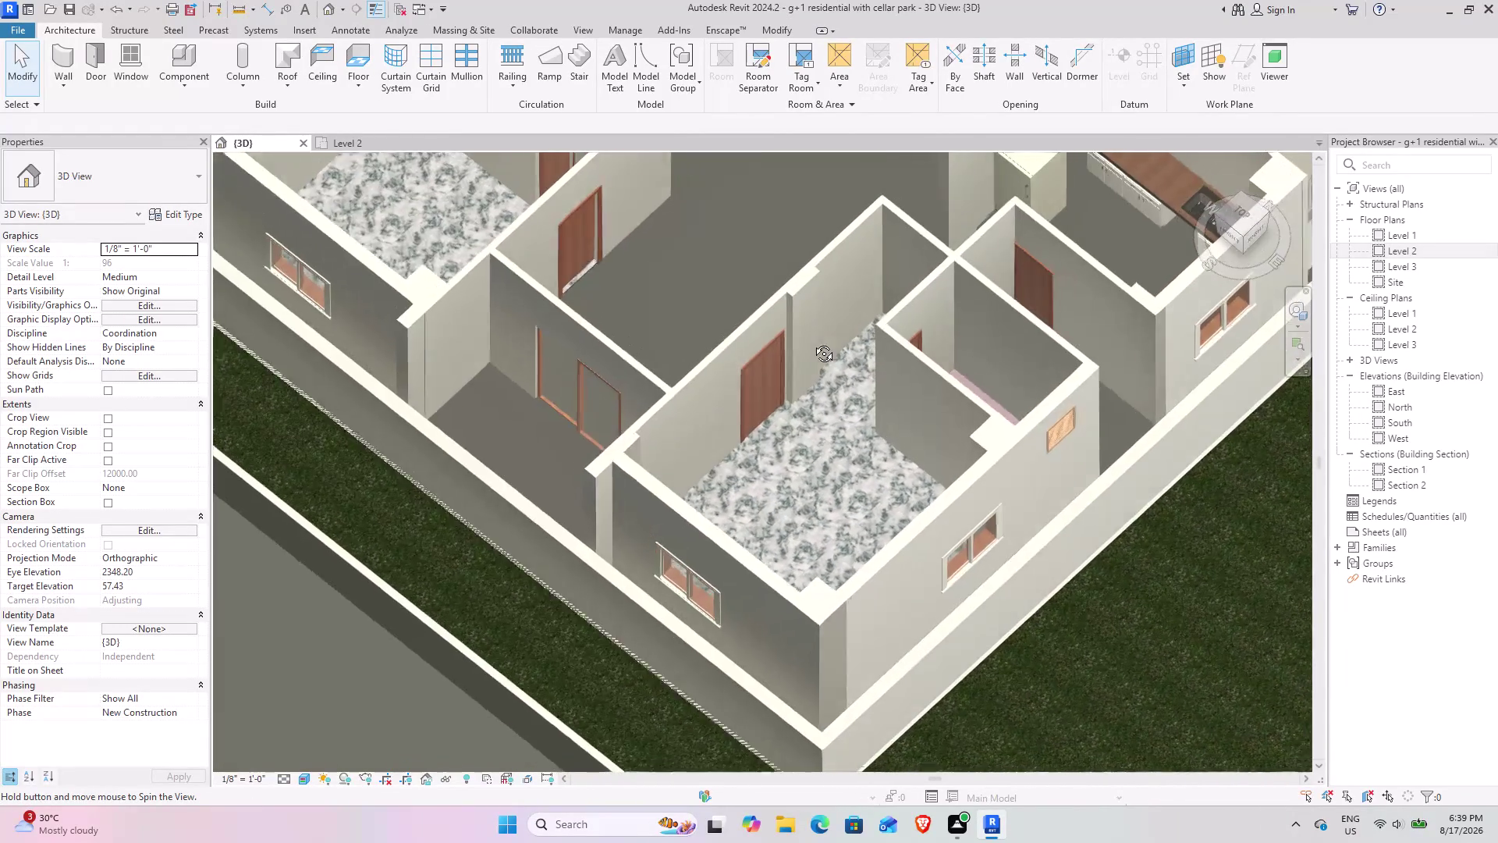
middle_drag(808, 348, 791, 360)
scroll(up, 3)
middle_drag(952, 319, 559, 550)
scroll(up, 3)
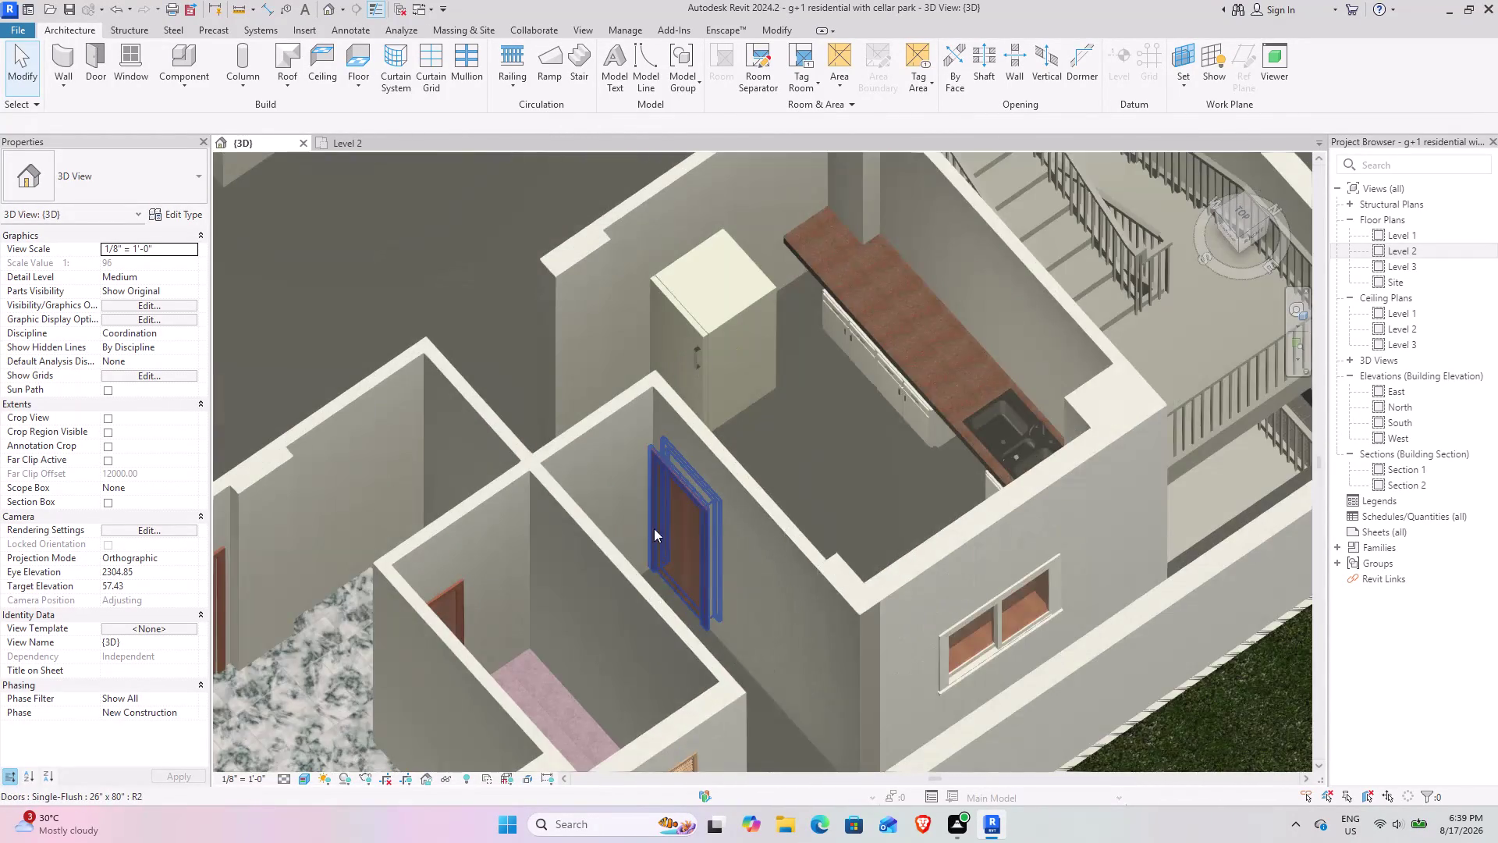
middle_drag(651, 528, 715, 619)
middle_drag(653, 603, 735, 509)
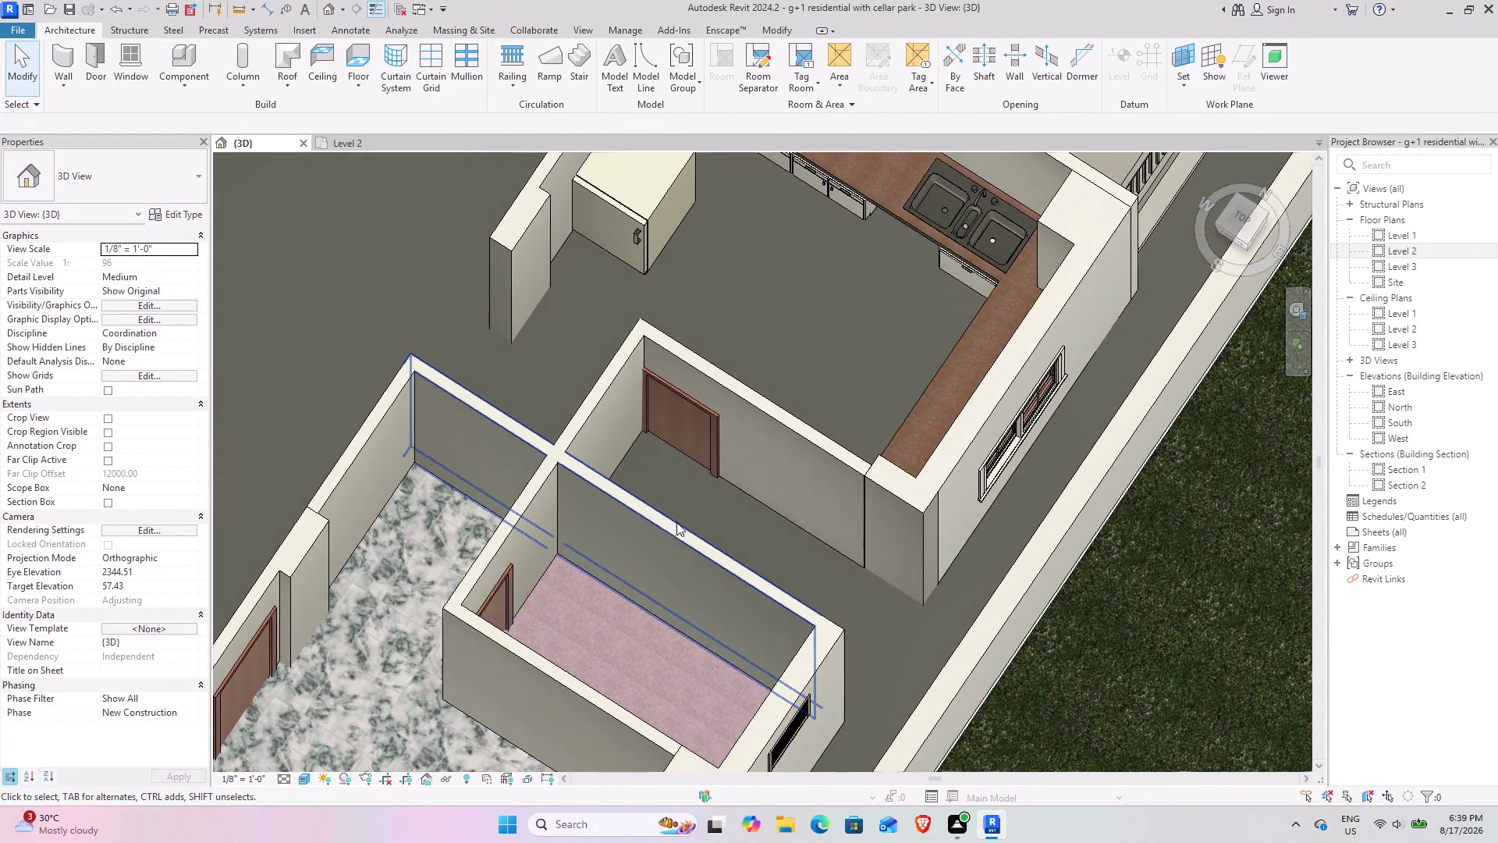
middle_drag(662, 535, 768, 416)
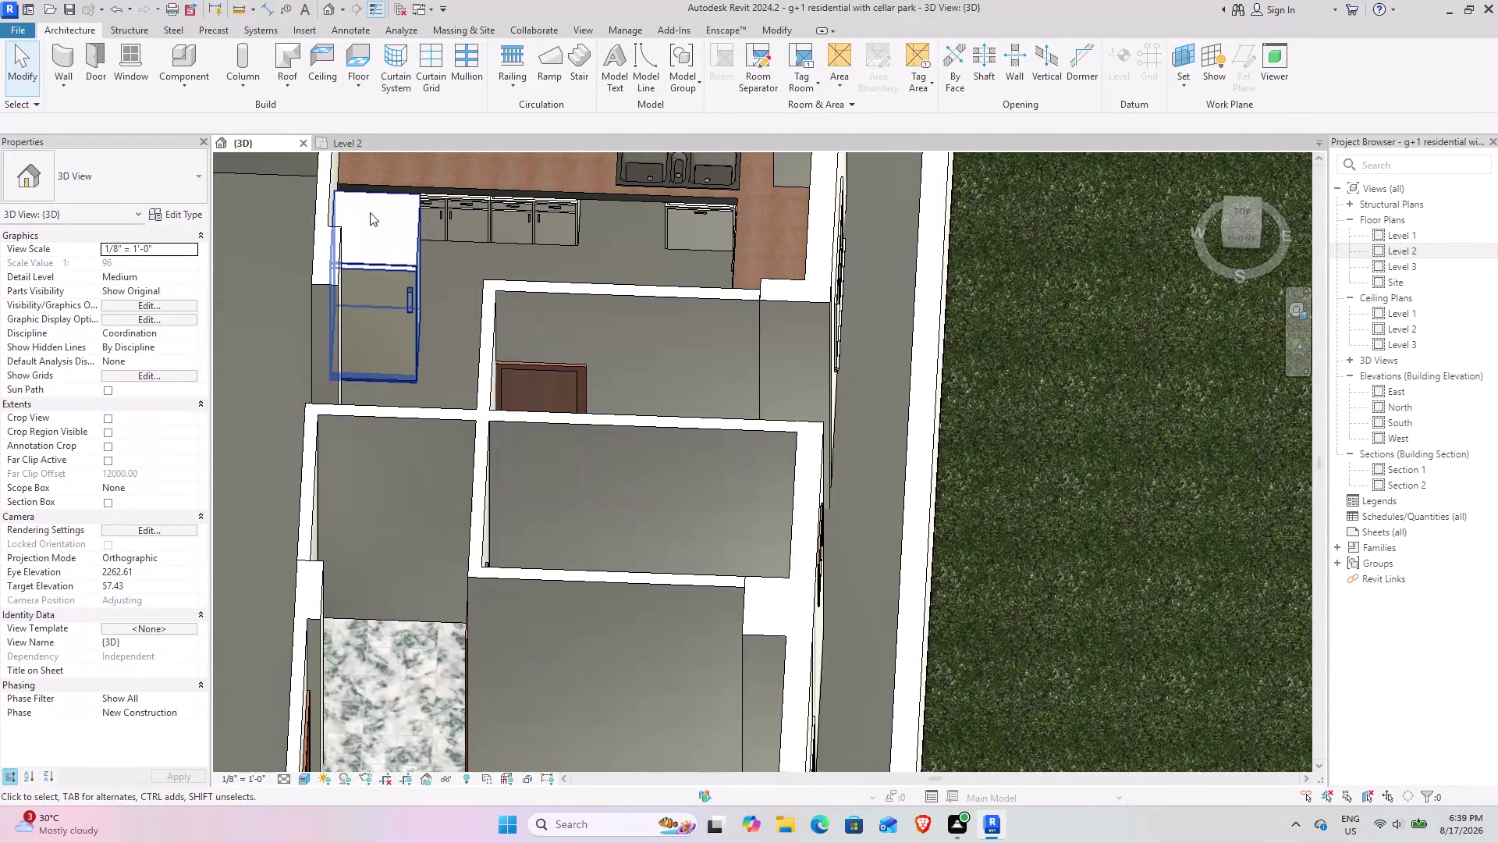
click(342, 146)
scroll(down, 3)
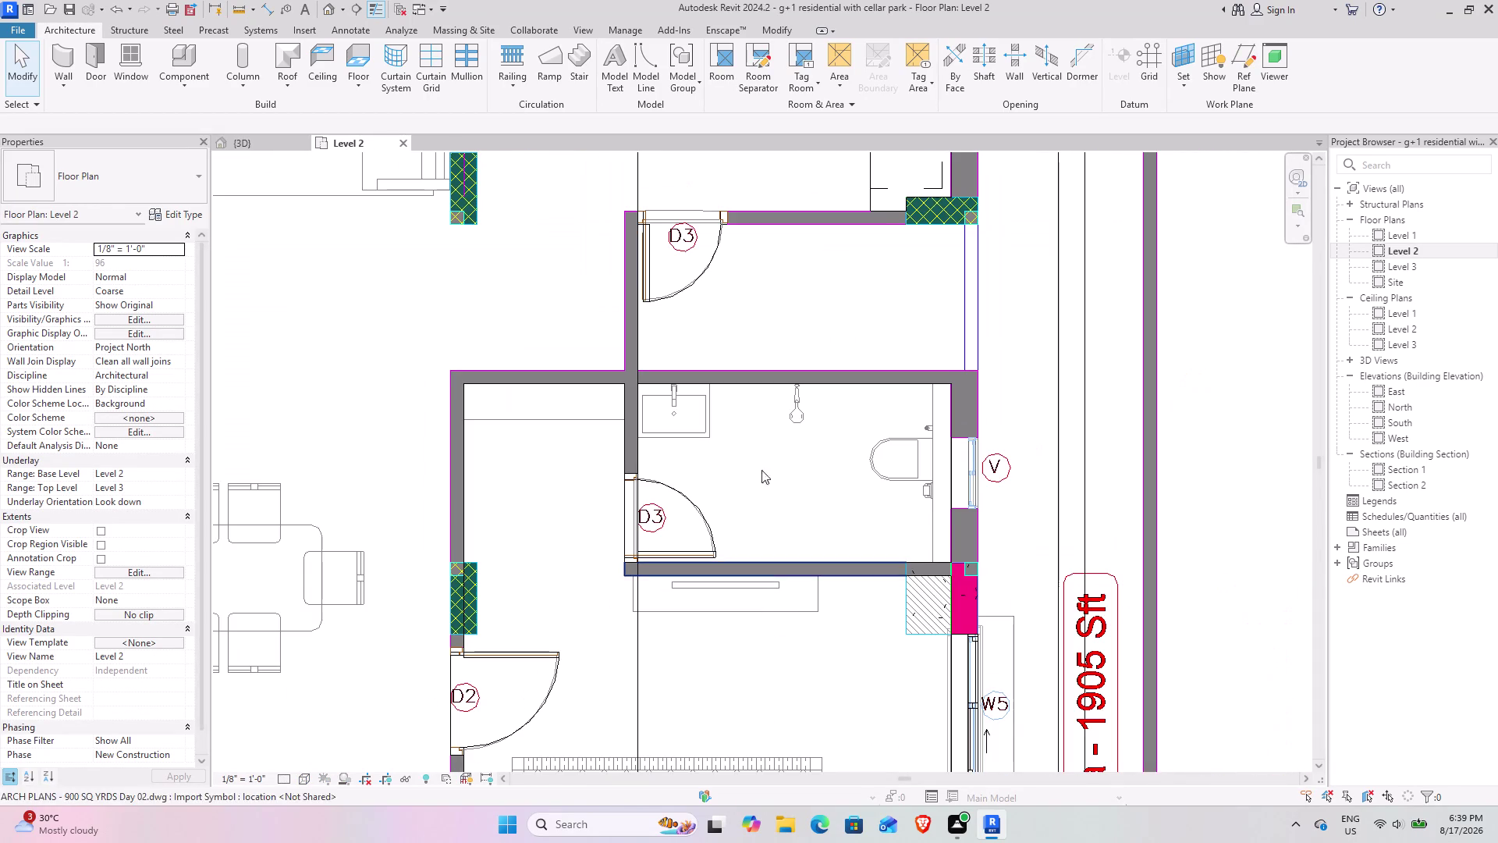
middle_drag(719, 391, 732, 583)
middle_drag(844, 561, 668, 542)
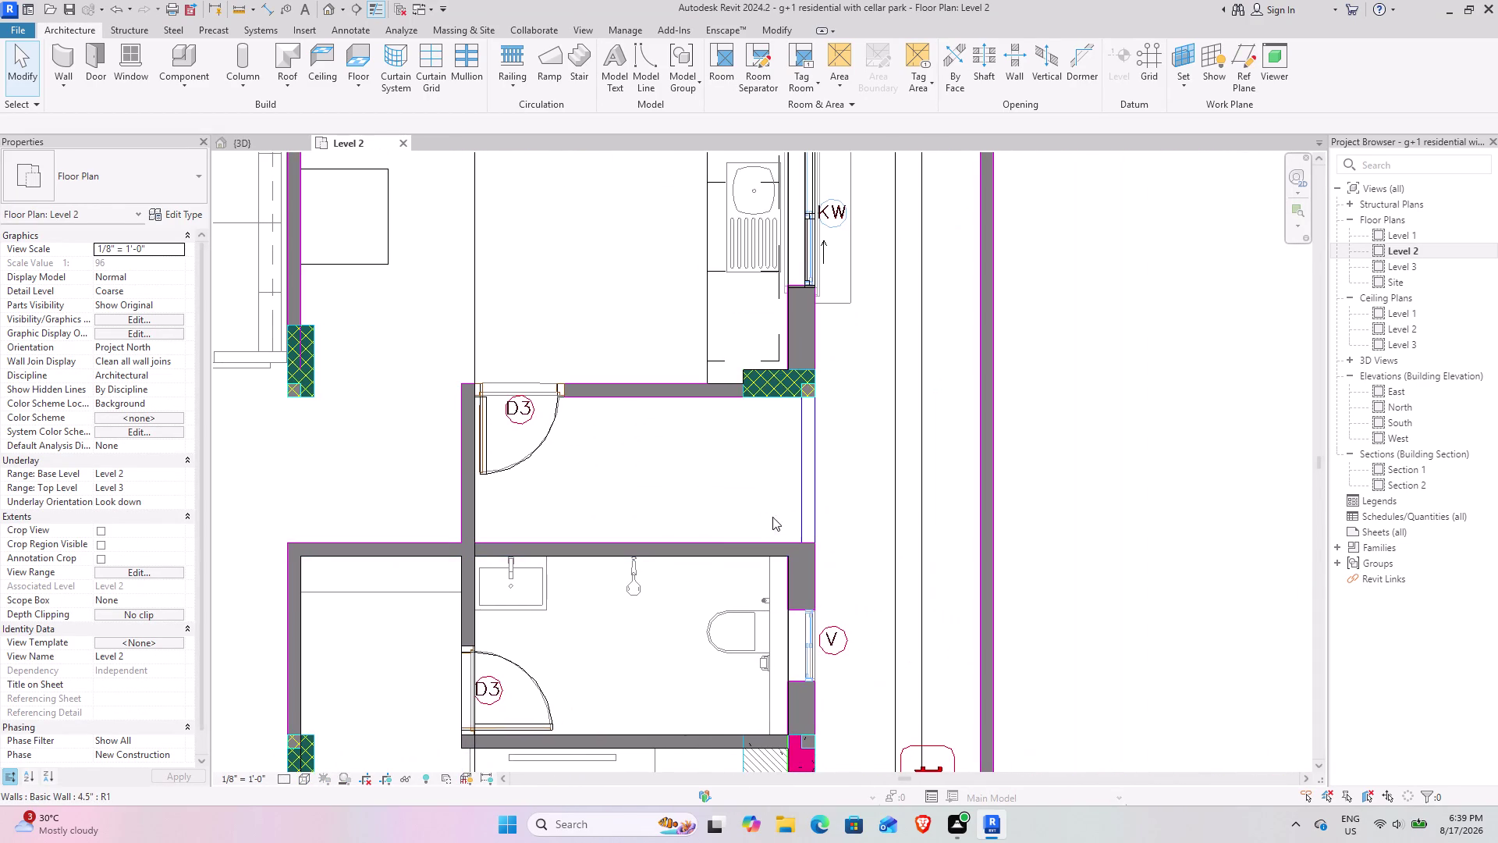
scroll(up, 3)
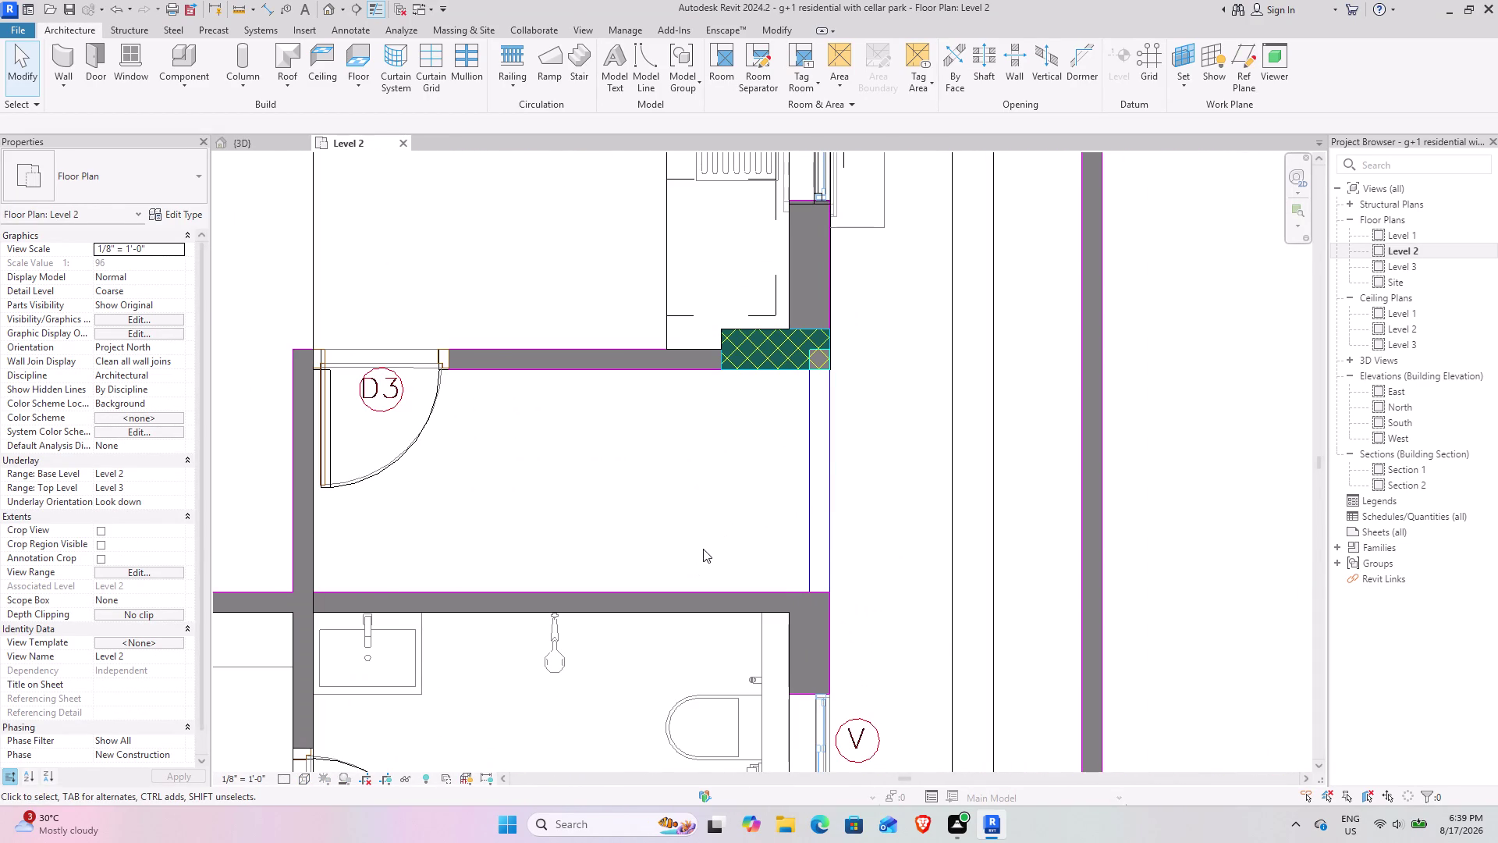
scroll(down, 3)
middle_drag(785, 504, 695, 519)
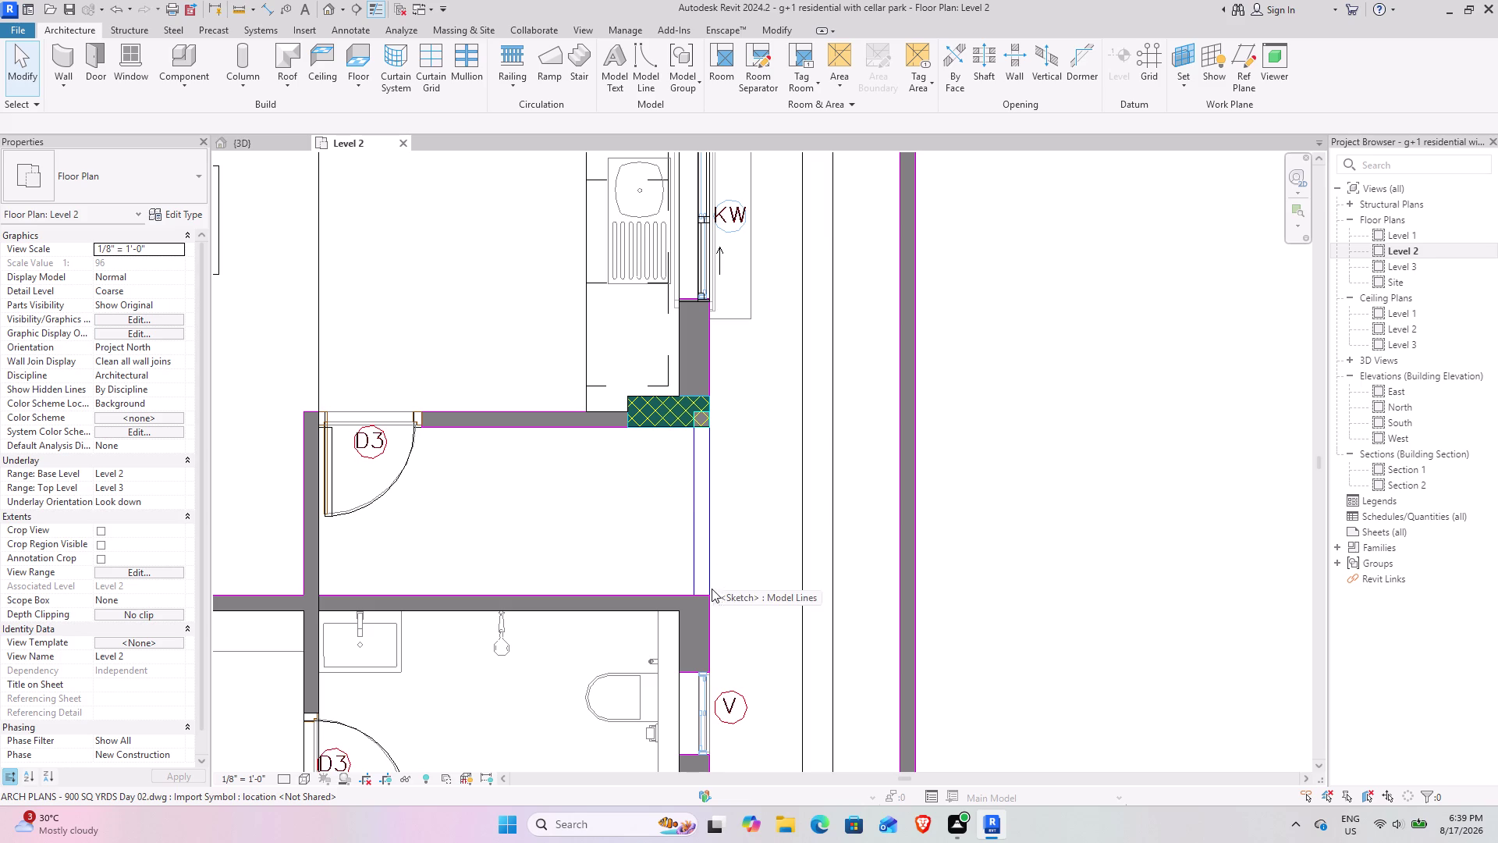
scroll(down, 3)
middle_drag(468, 549, 554, 456)
middle_drag(433, 516, 636, 376)
scroll(down, 3)
middle_drag(572, 405, 630, 775)
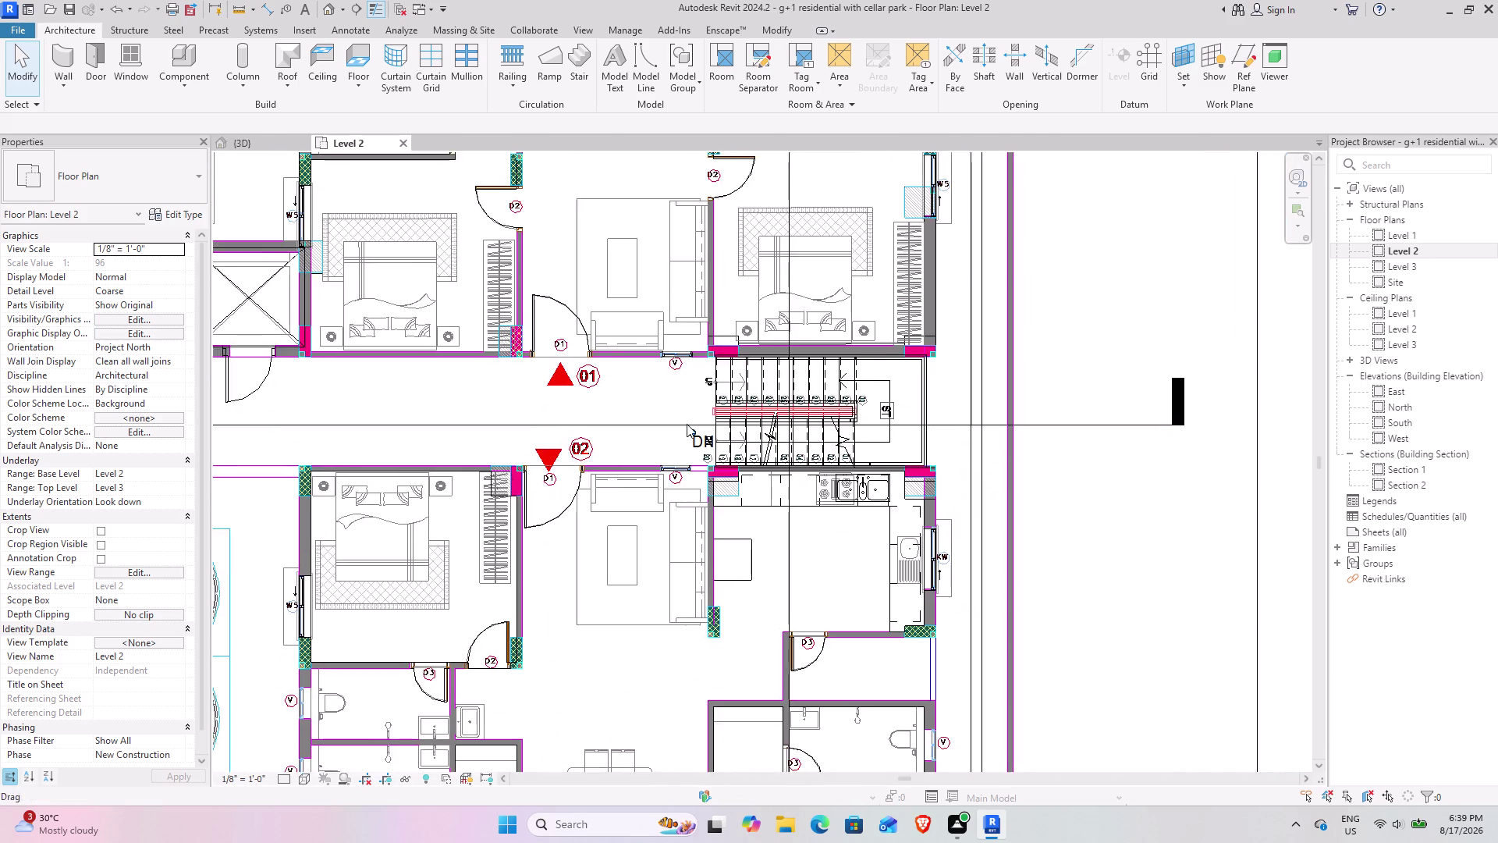
middle_drag(710, 476, 731, 710)
middle_drag(685, 437, 667, 567)
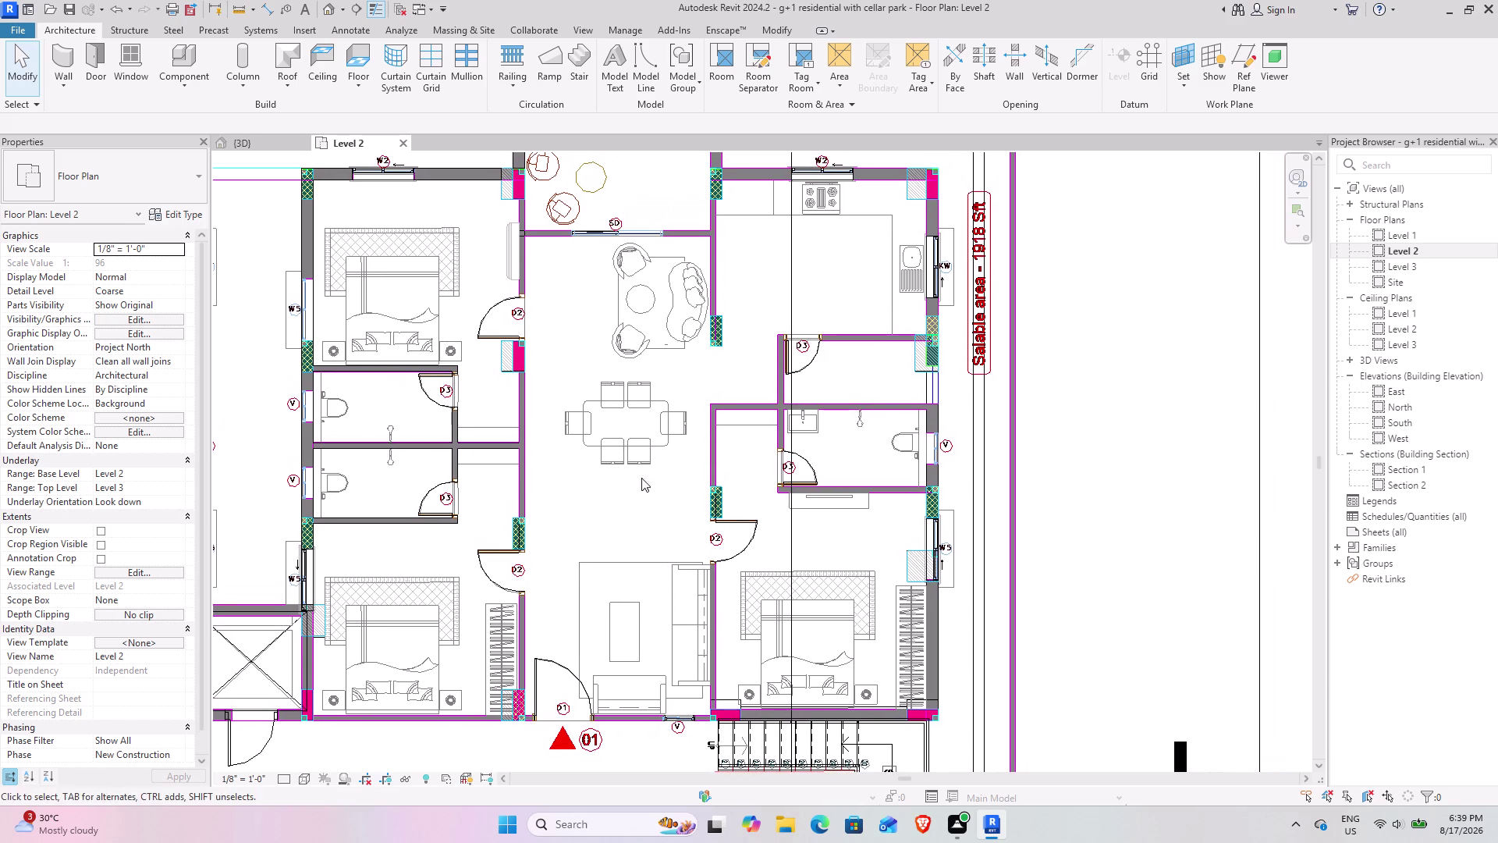
middle_drag(746, 416, 761, 508)
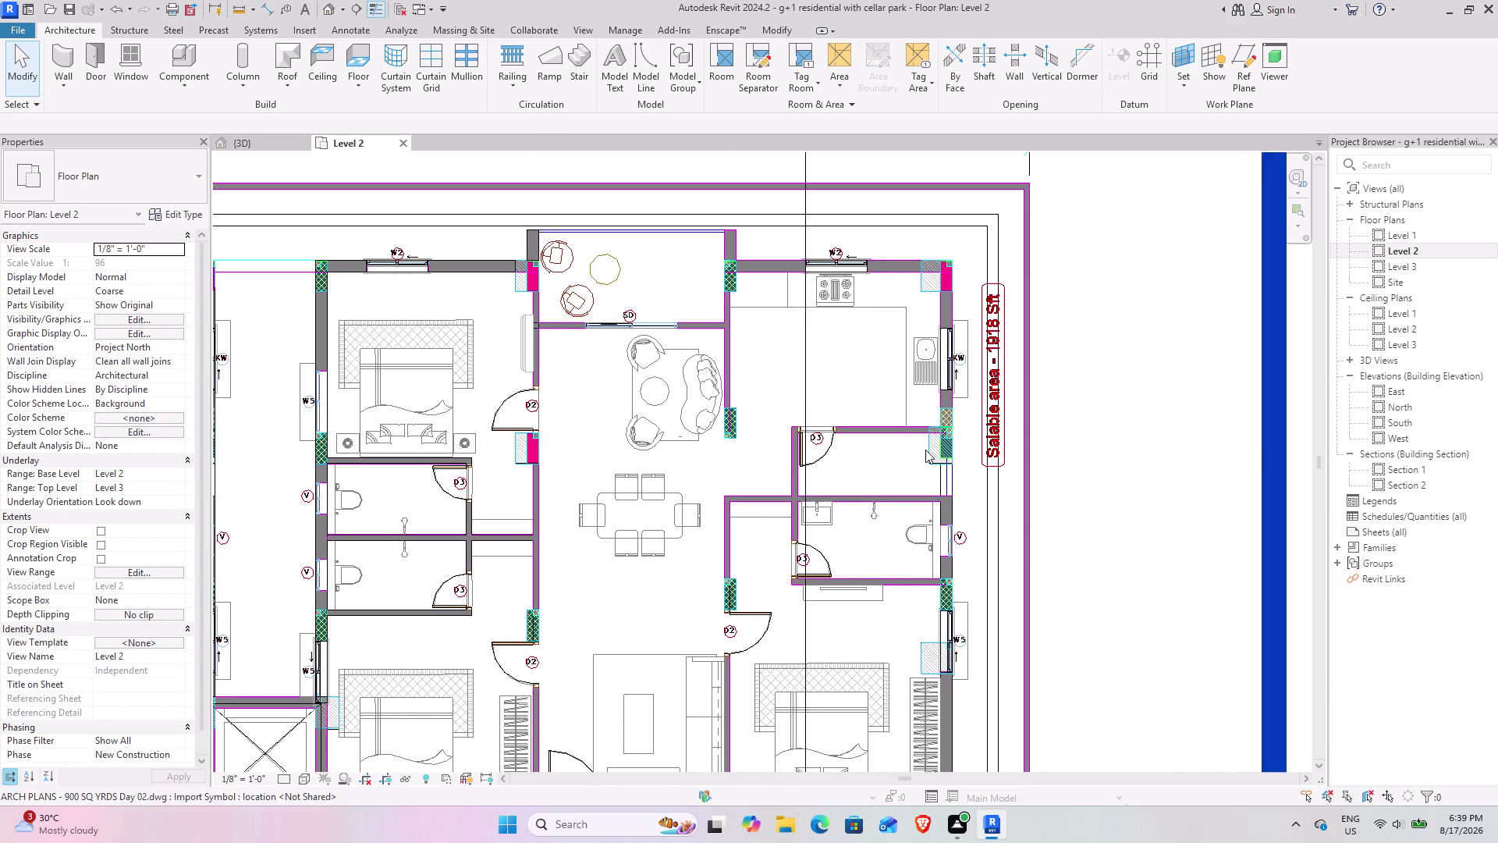
scroll(up, 3)
scroll(up, 3)
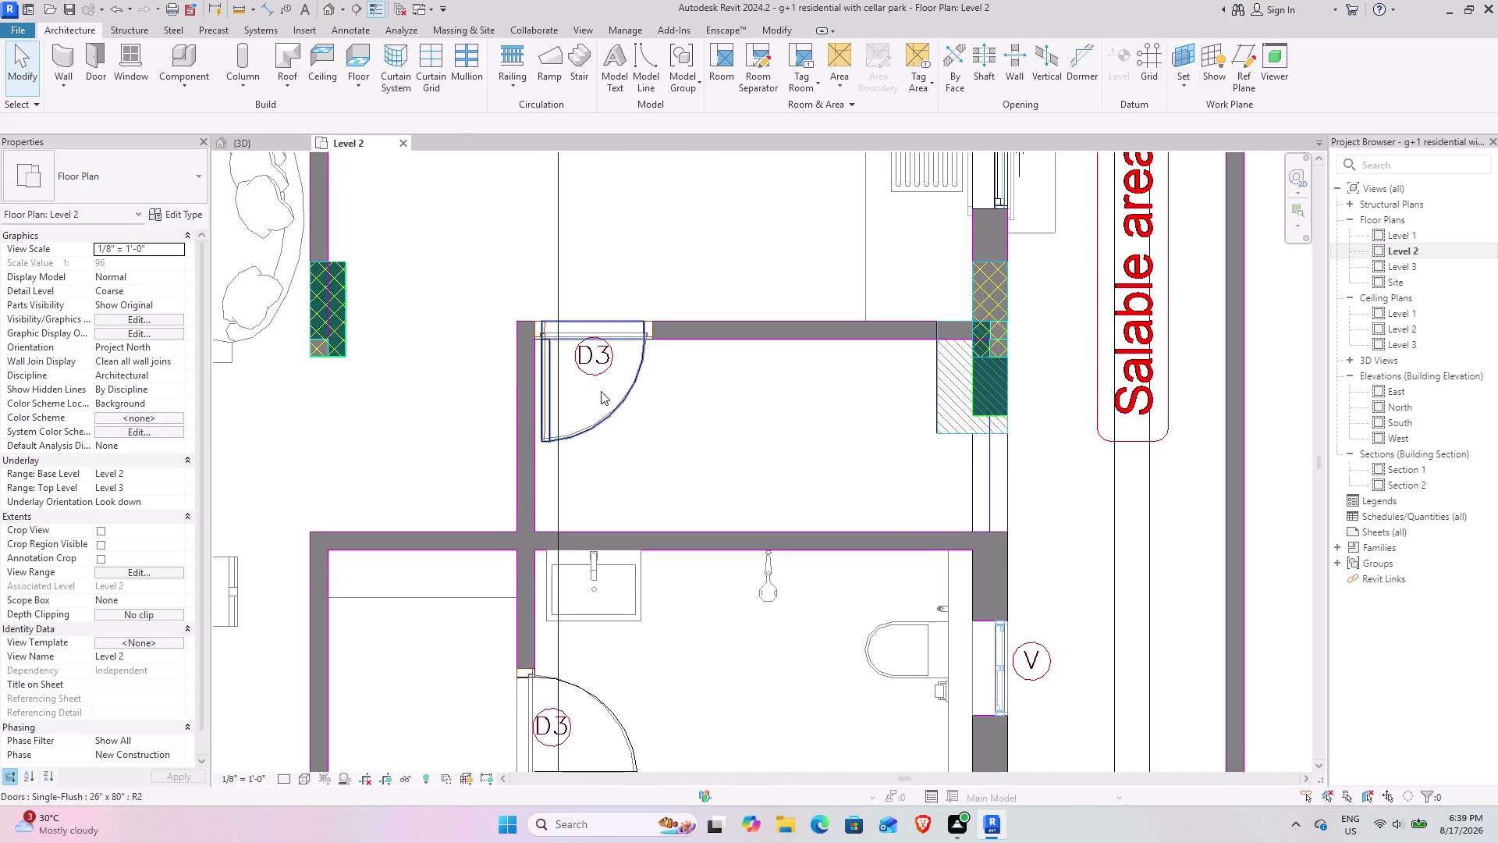
scroll(down, 3)
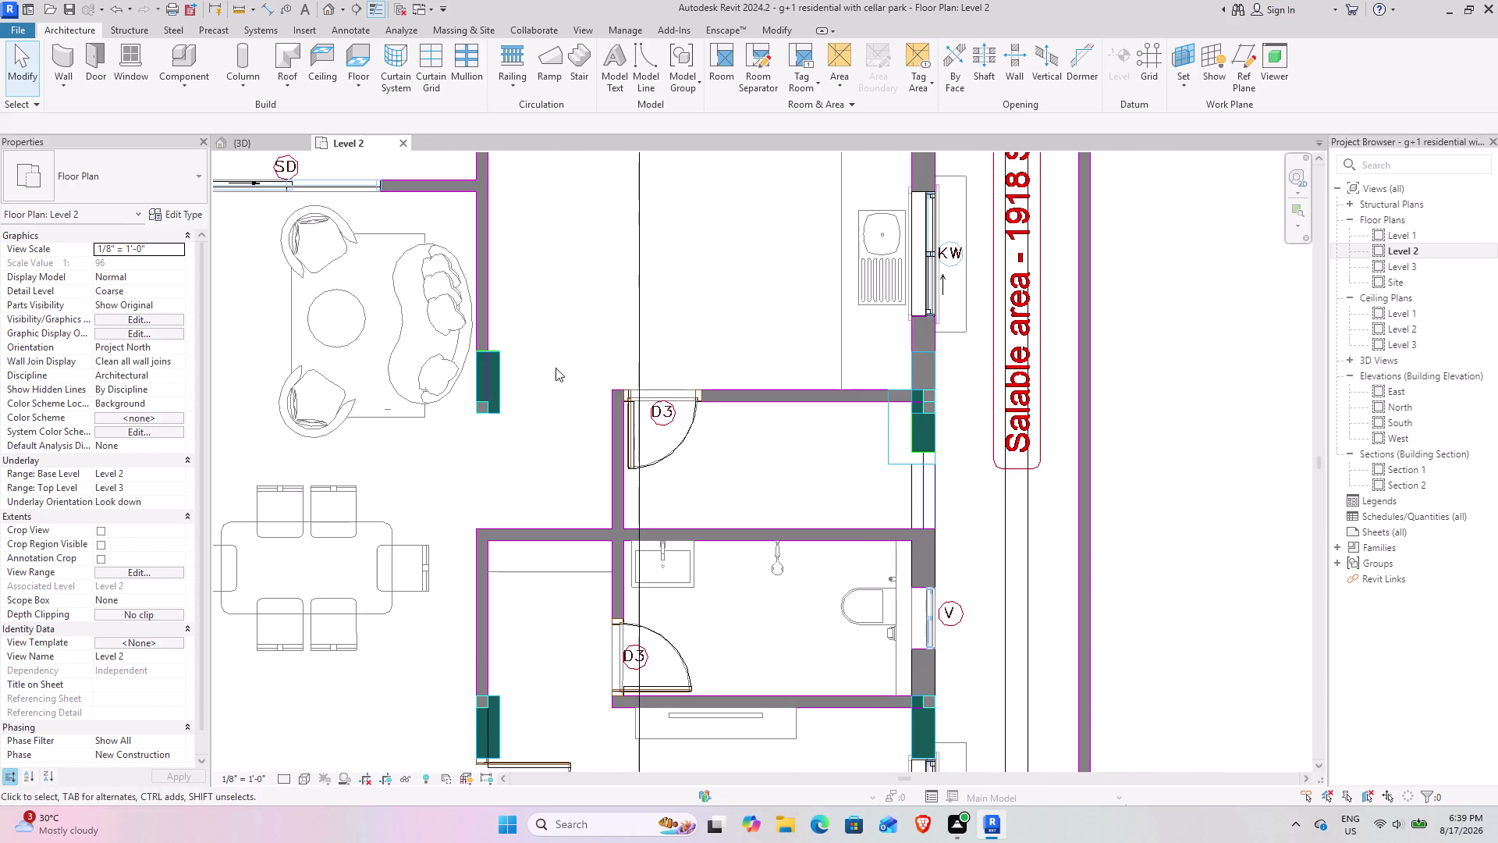
scroll(down, 3)
middle_drag(629, 372, 517, 107)
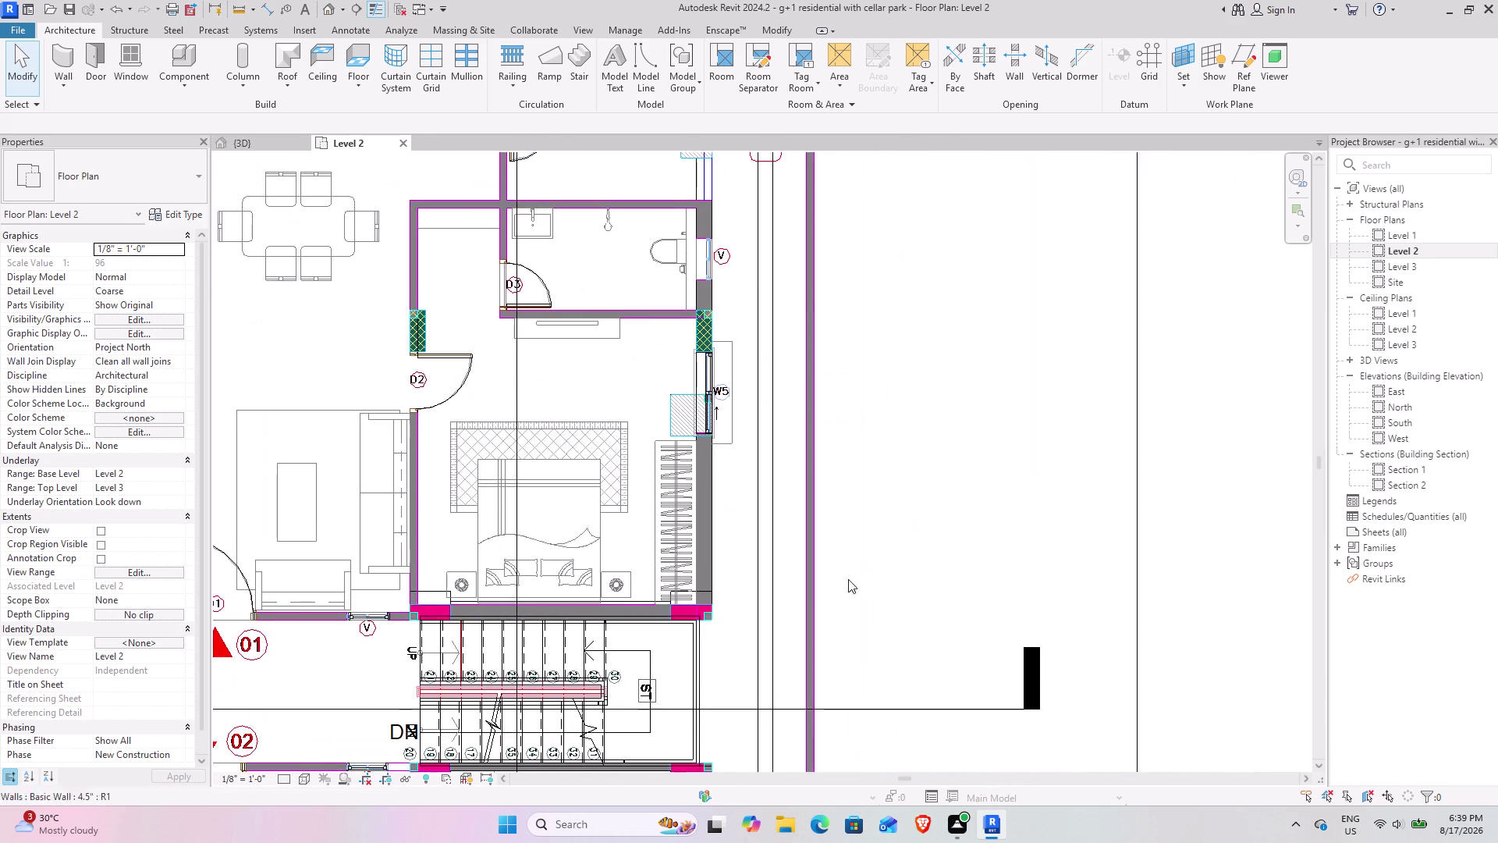
middle_drag(788, 566, 751, 257)
middle_drag(844, 662, 792, 427)
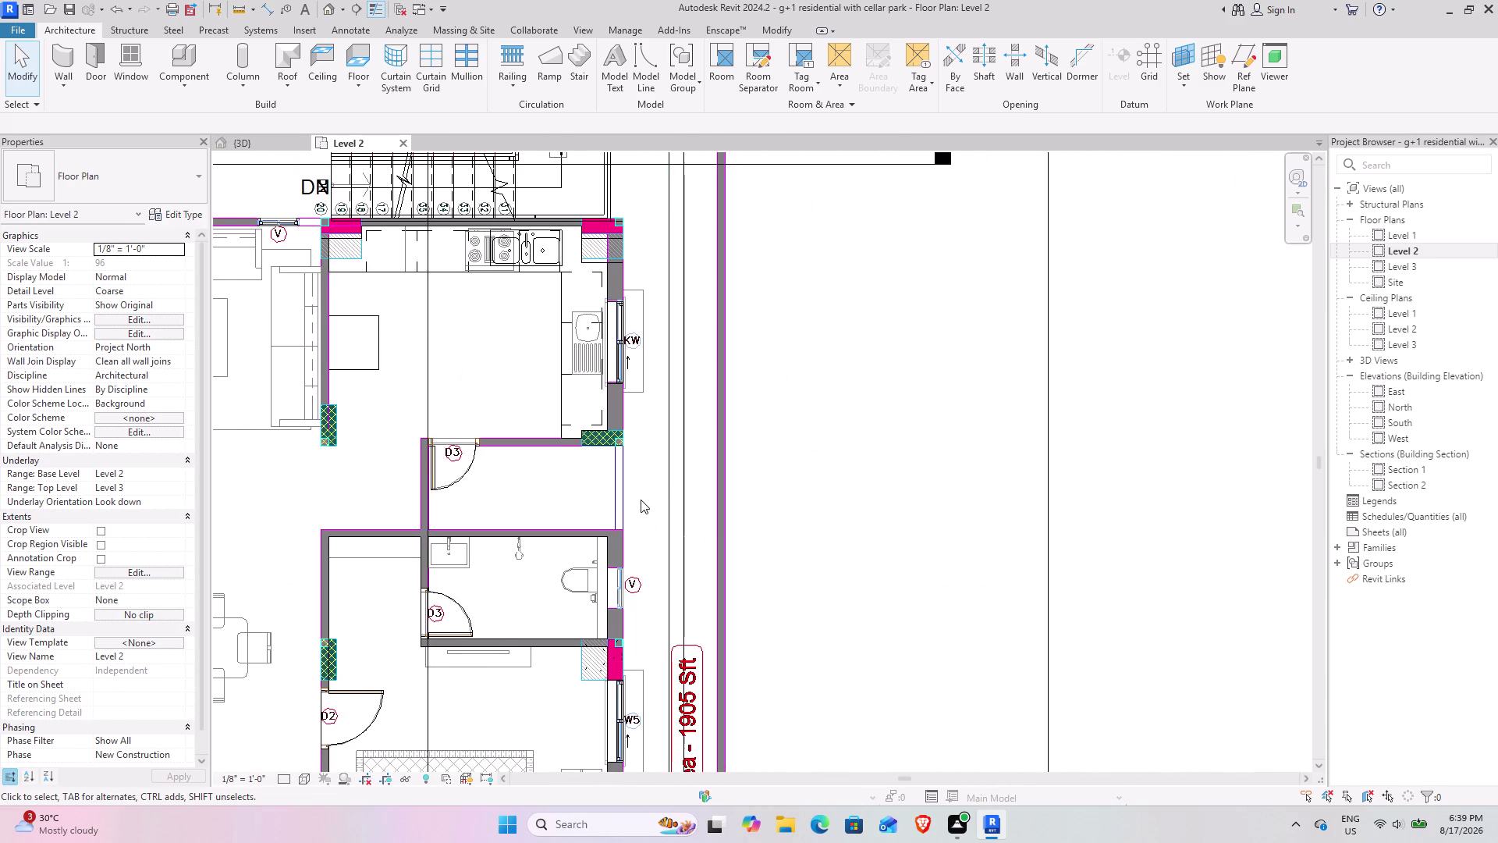
scroll(up, 3)
scroll(up, 3)
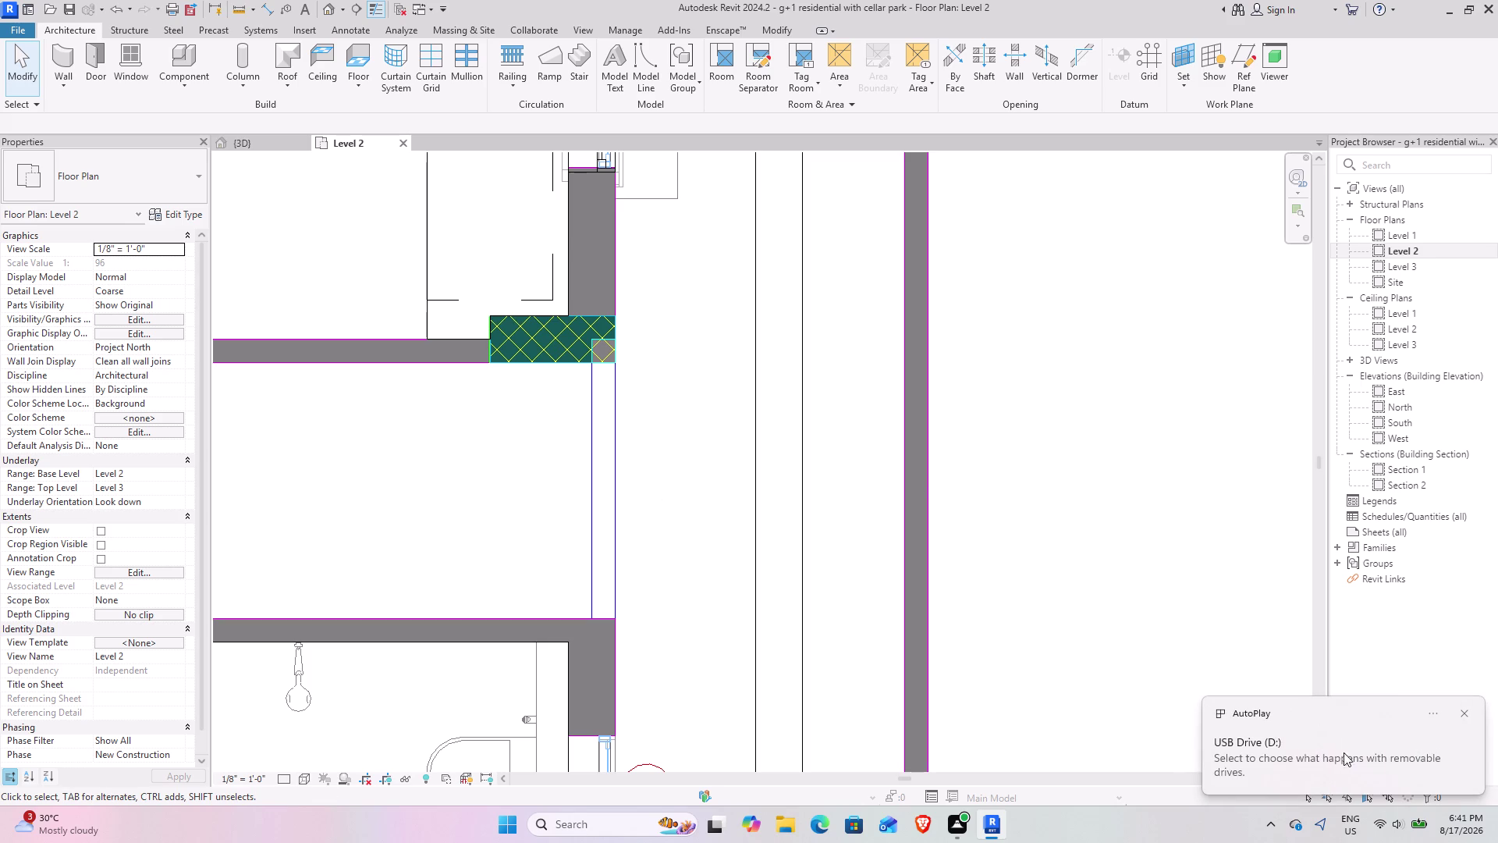
click(1282, 769)
click(1195, 422)
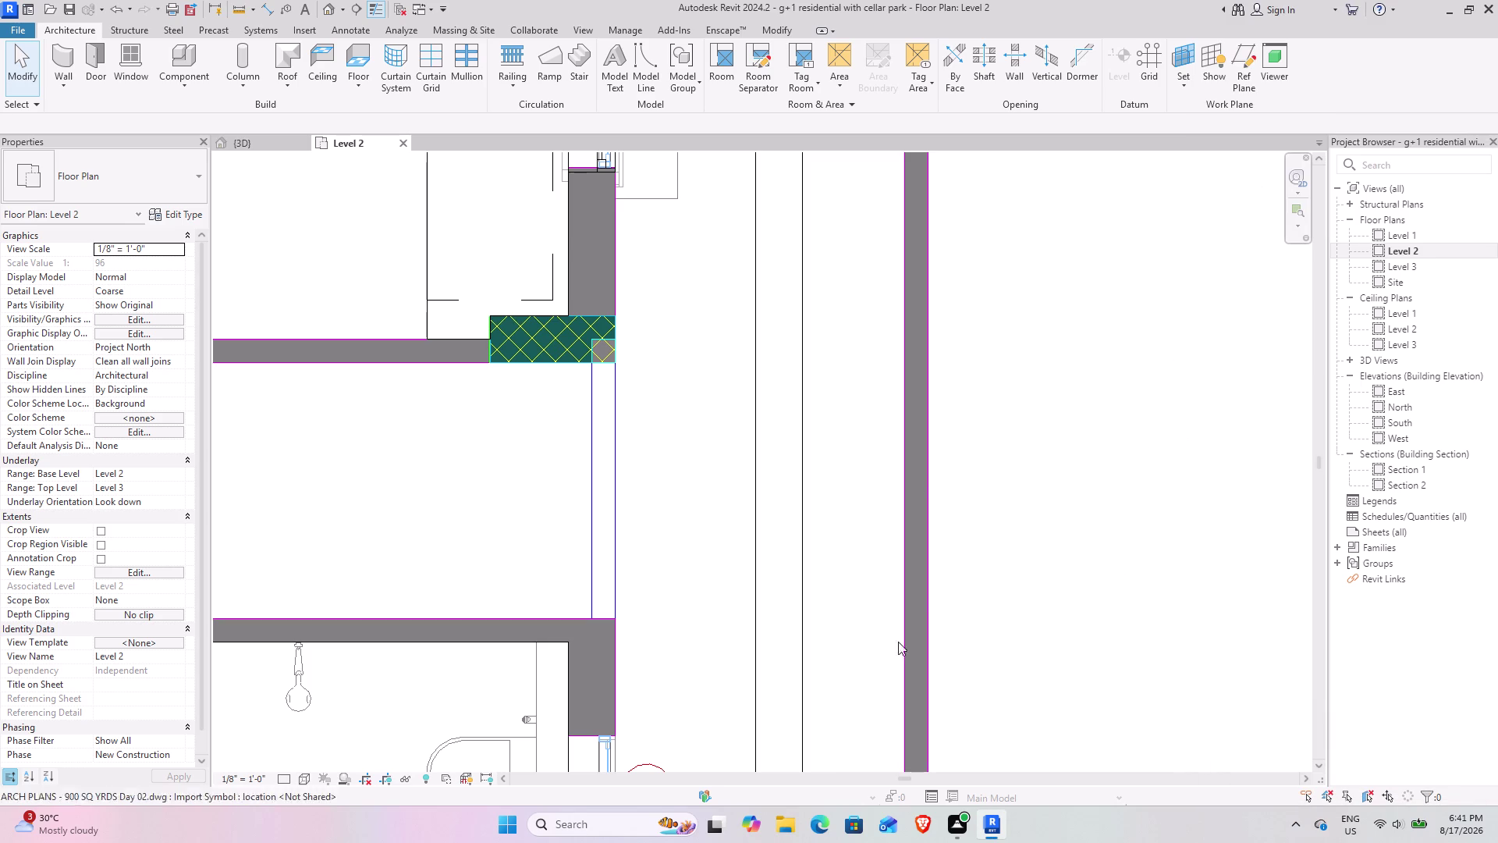
click(789, 823)
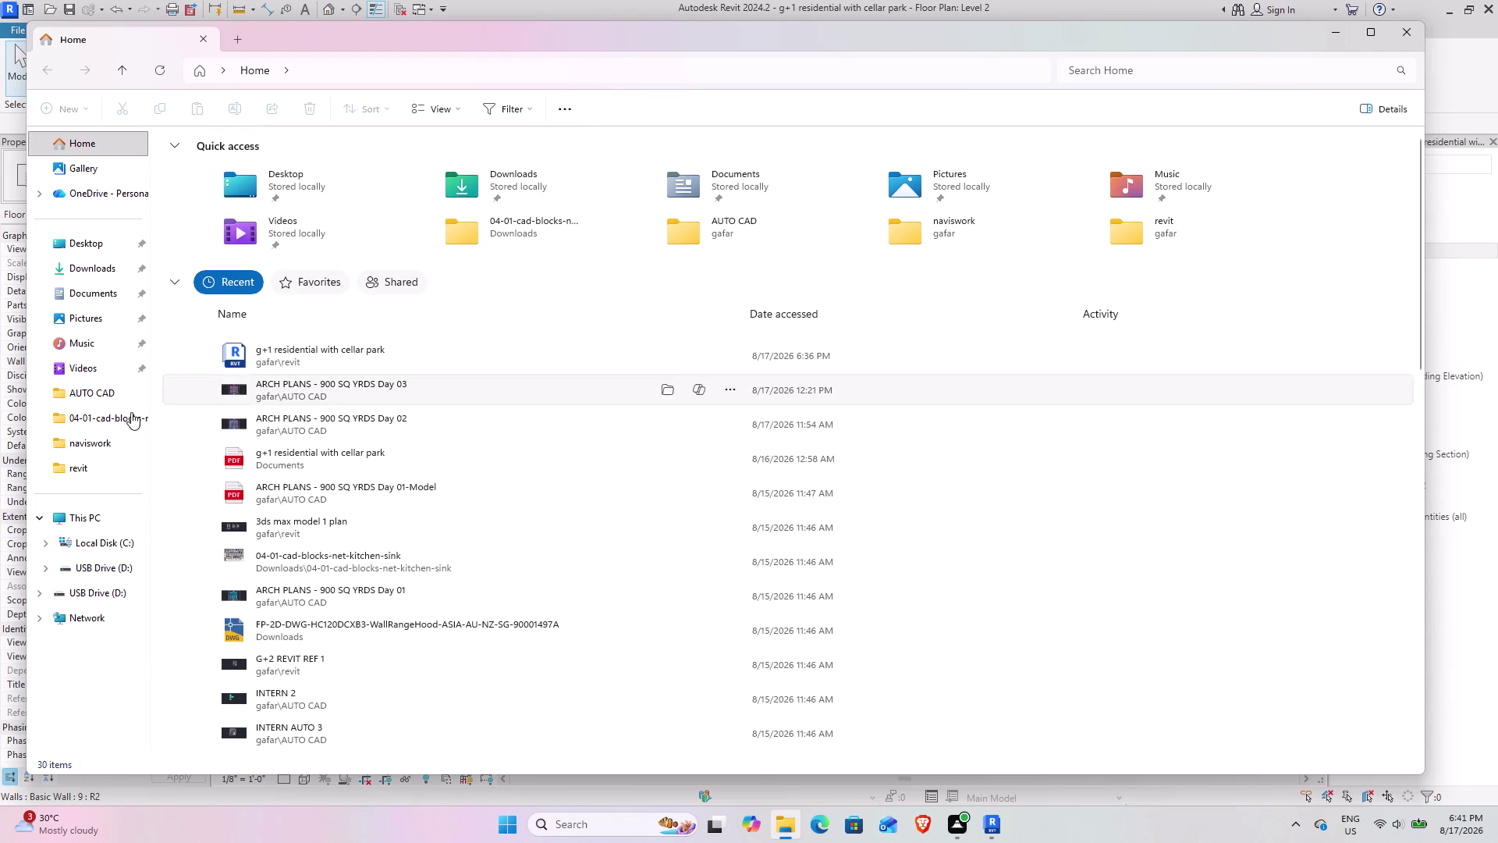
Open USB Drive (D:) and browse into the Android and data folders and back.
double_click(104, 569)
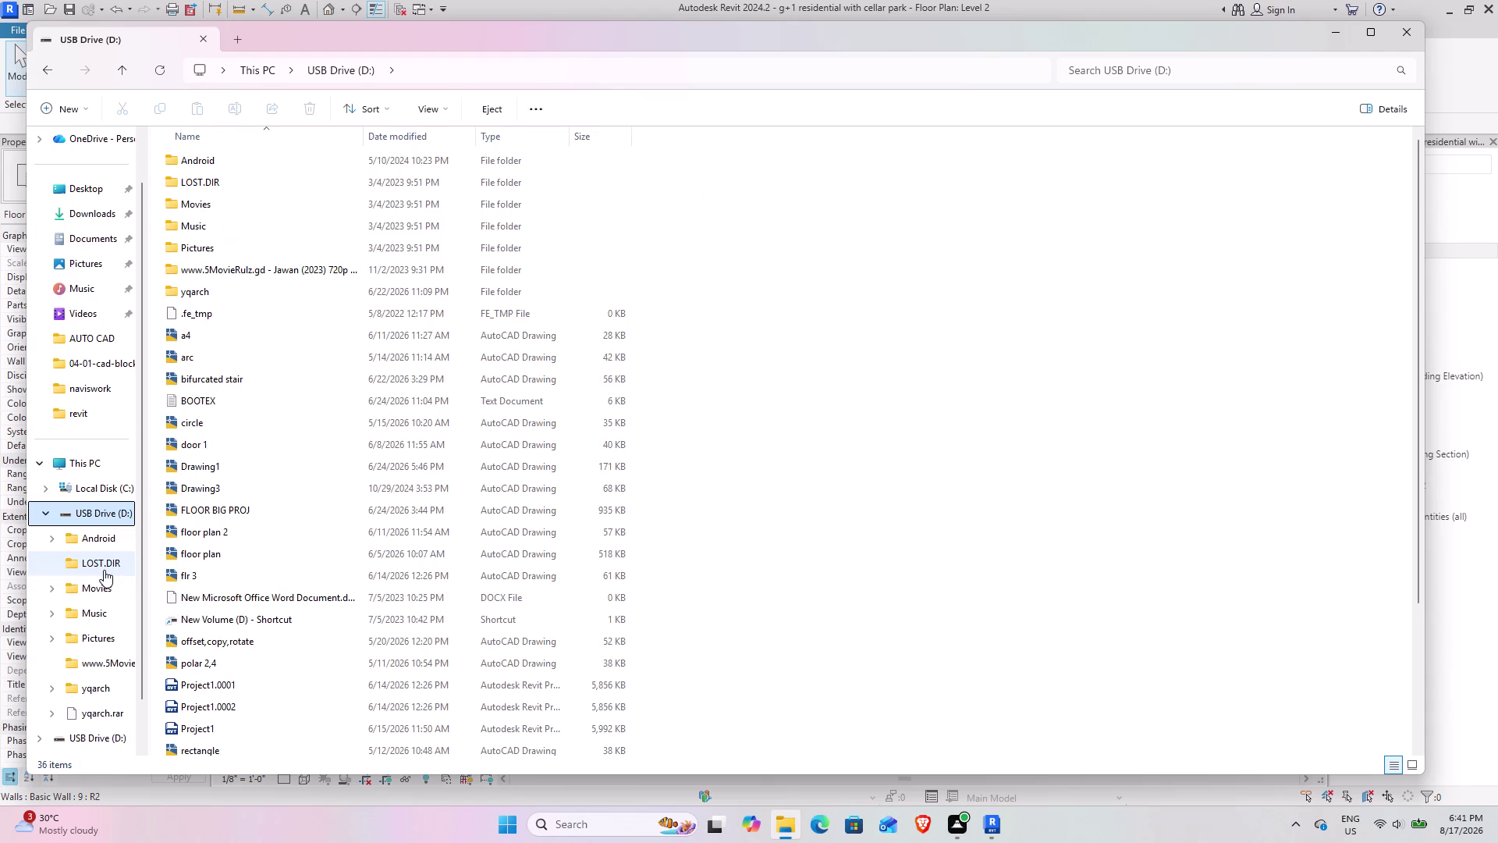
scroll(down, 3)
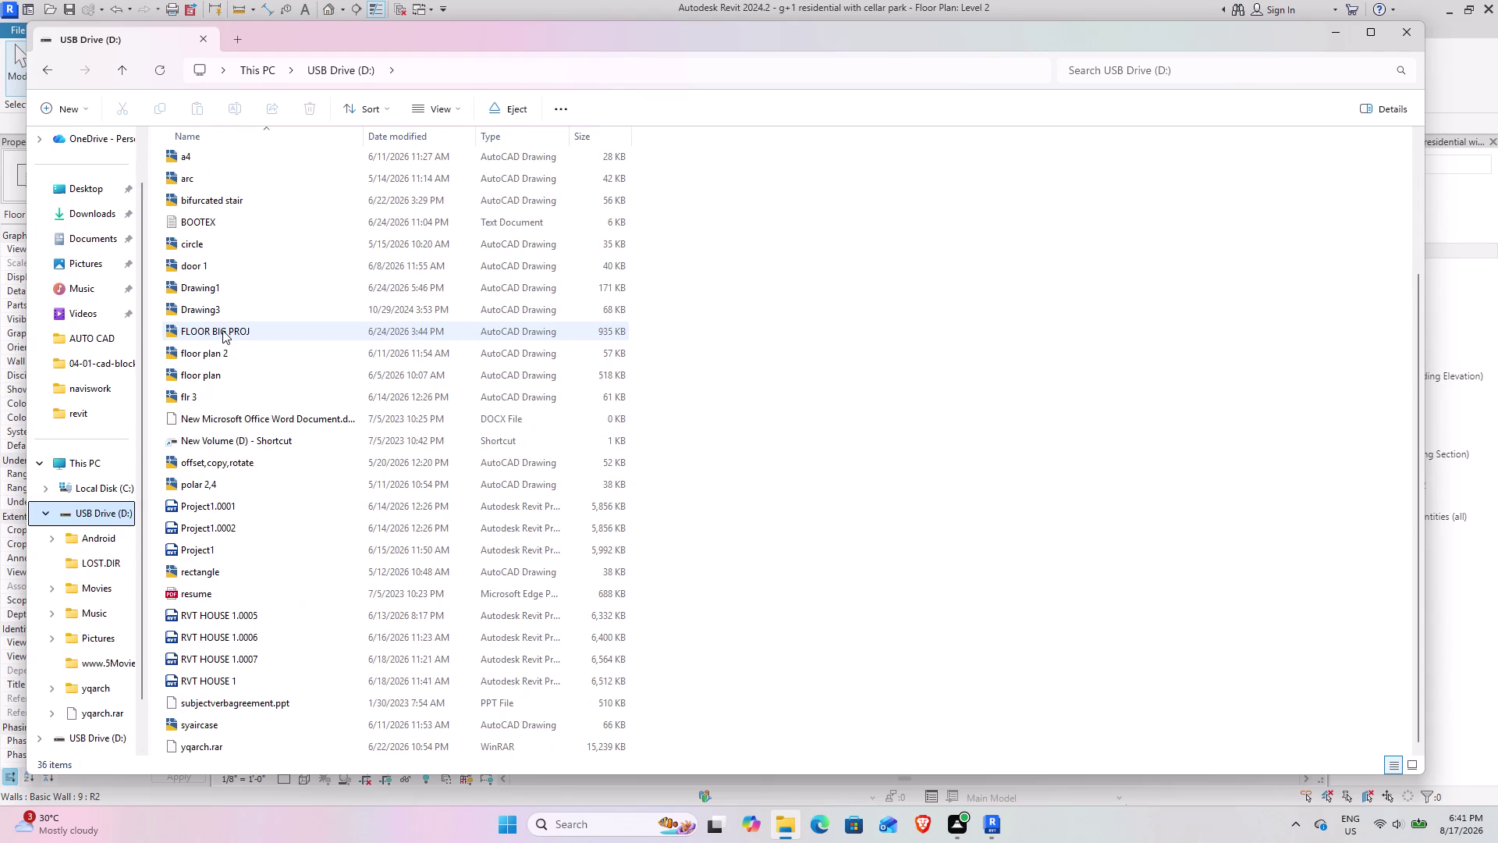
scroll(down, 3)
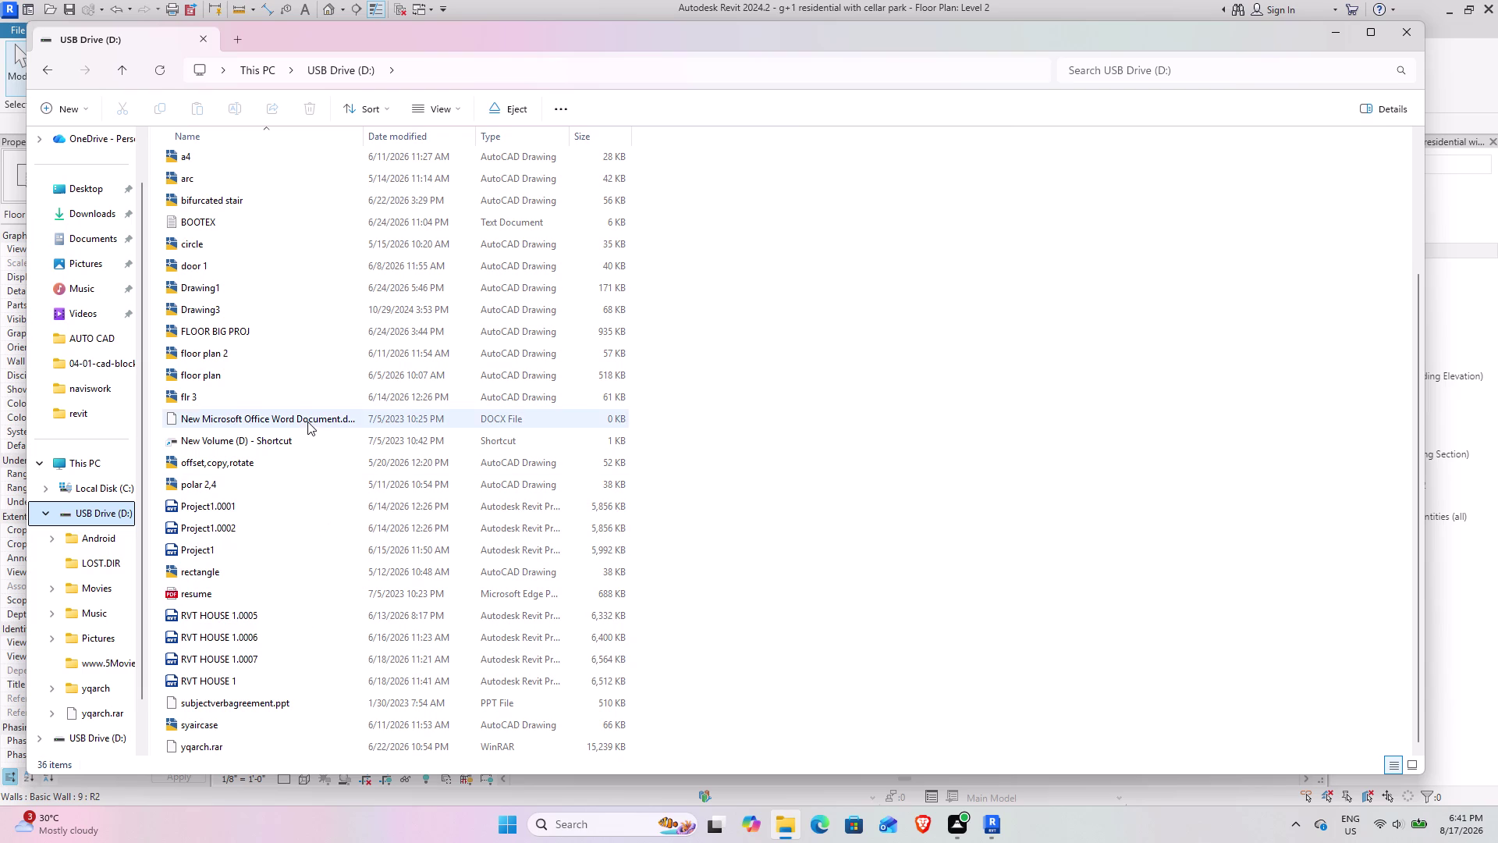
scroll(up, 3)
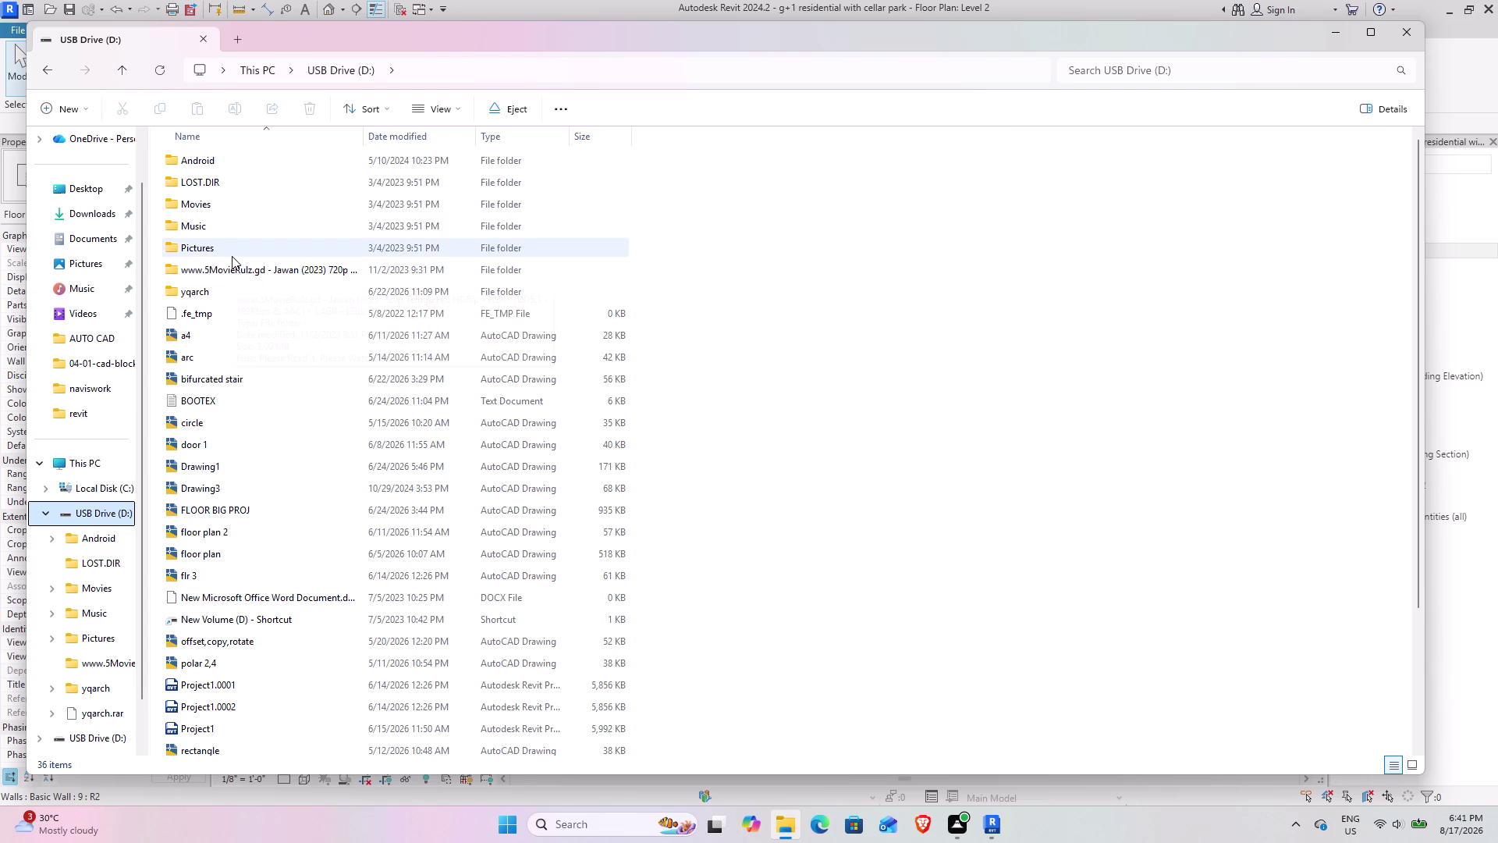
double_click(244, 161)
double_click(245, 160)
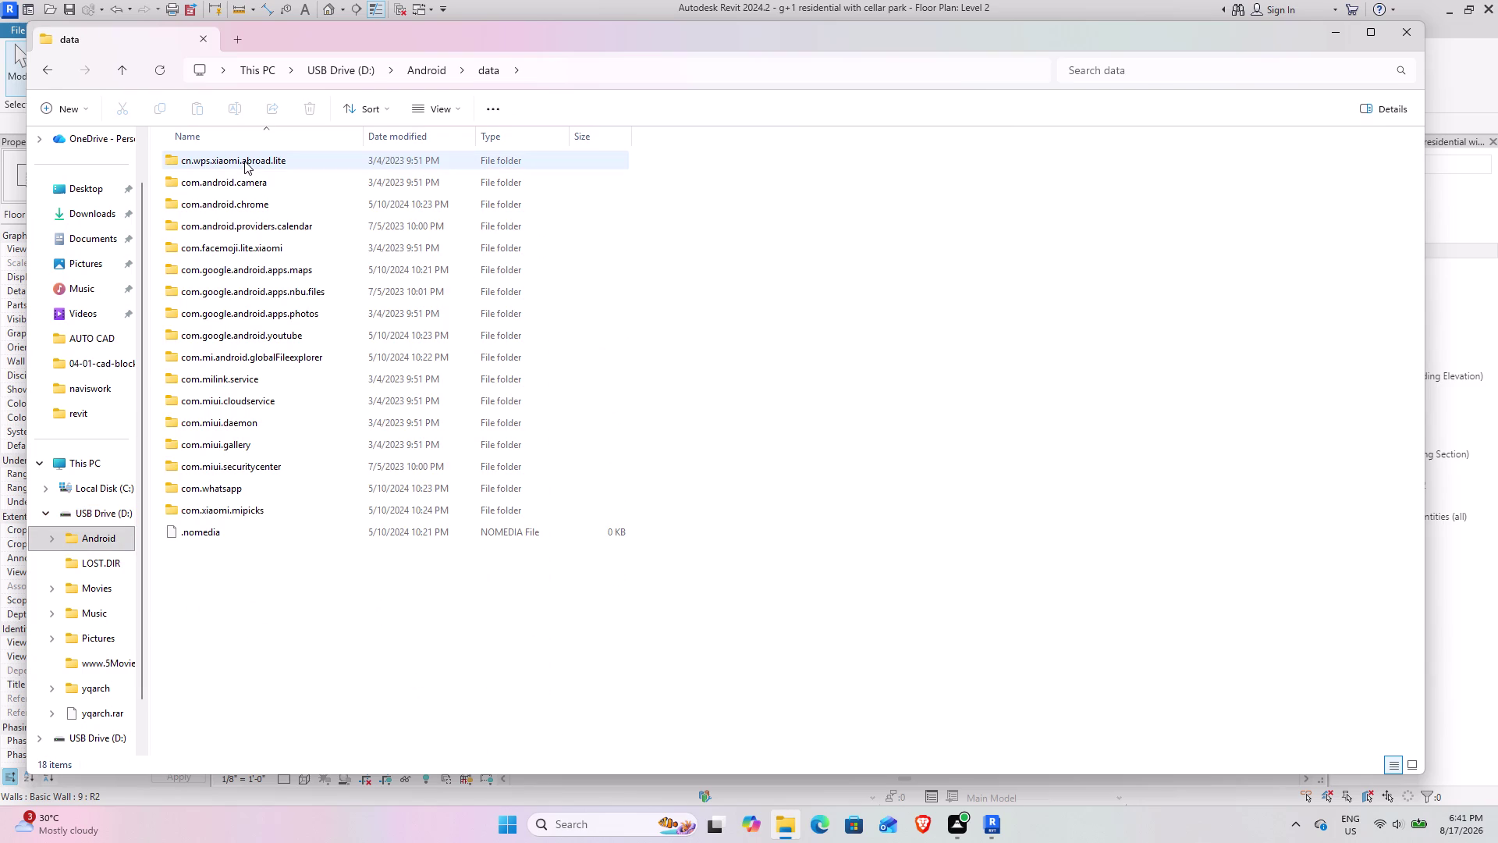
click(39, 75)
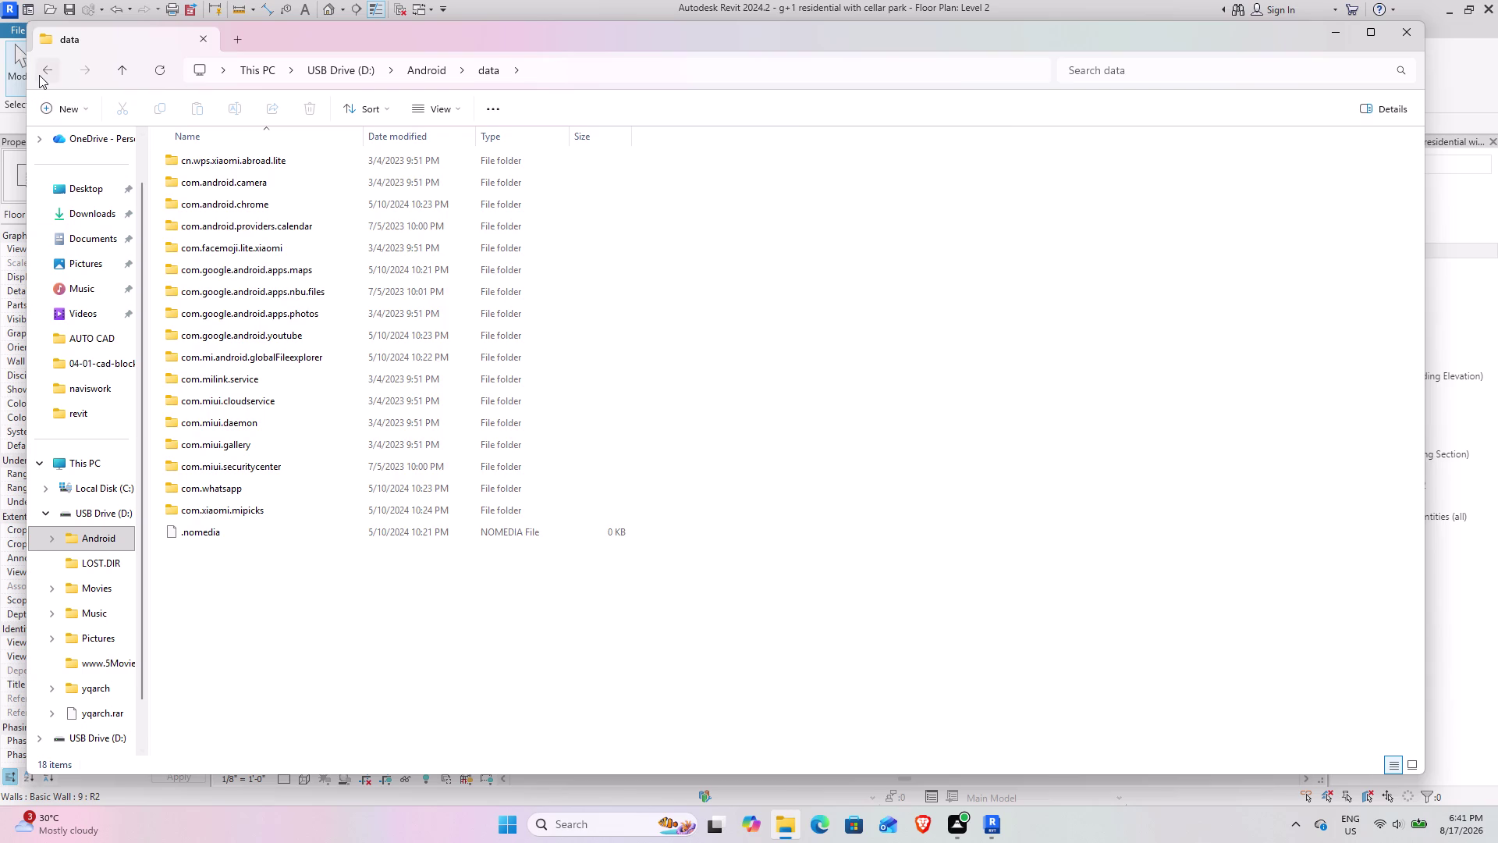
click(43, 75)
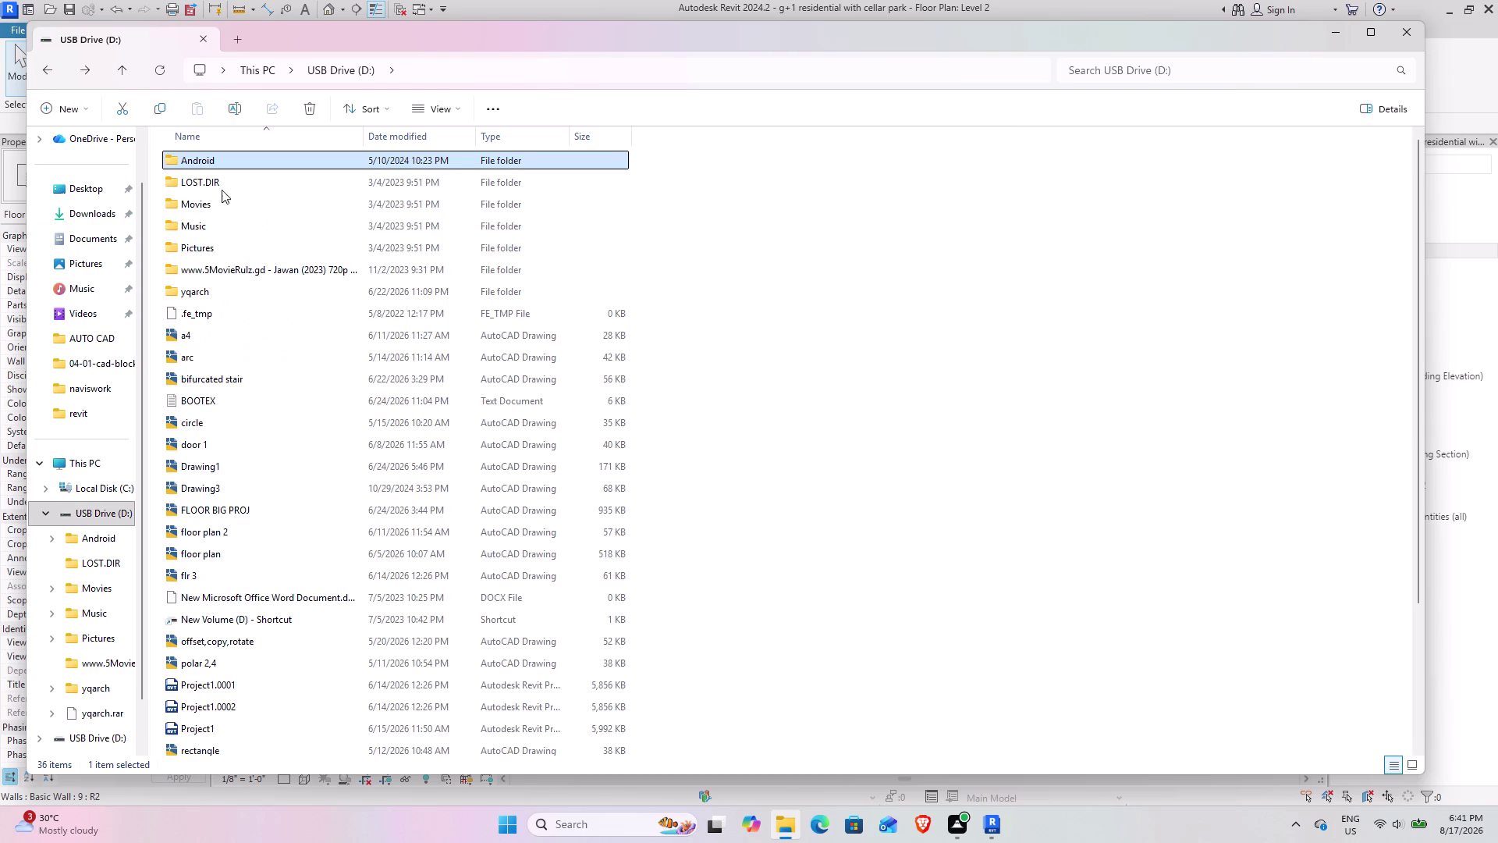
Look through the LOST.DIR, Movies and Pictures folders on the USB drive.
double_click(247, 188)
click(53, 79)
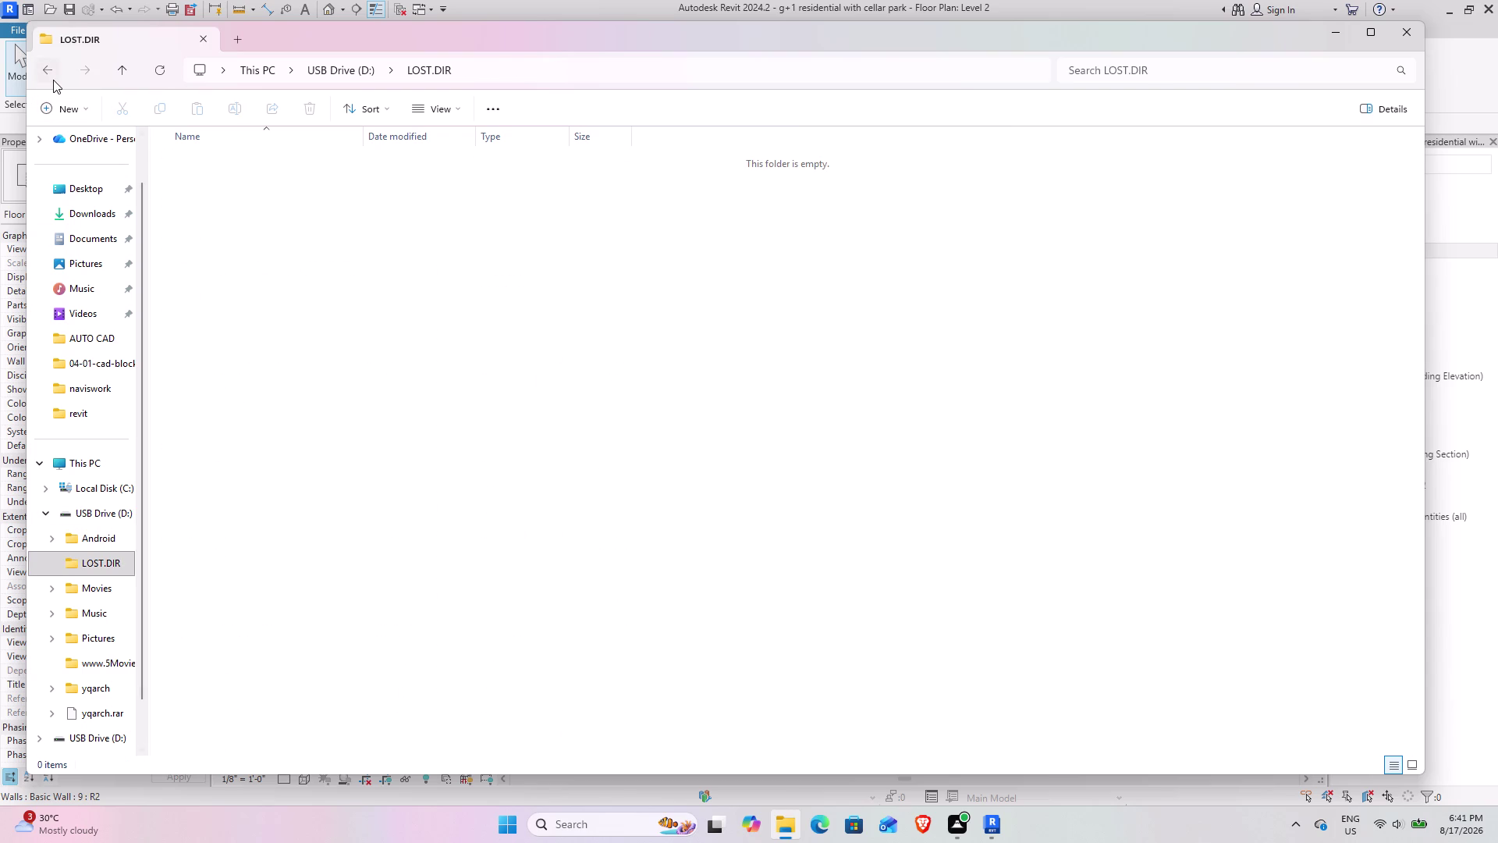
double_click(225, 207)
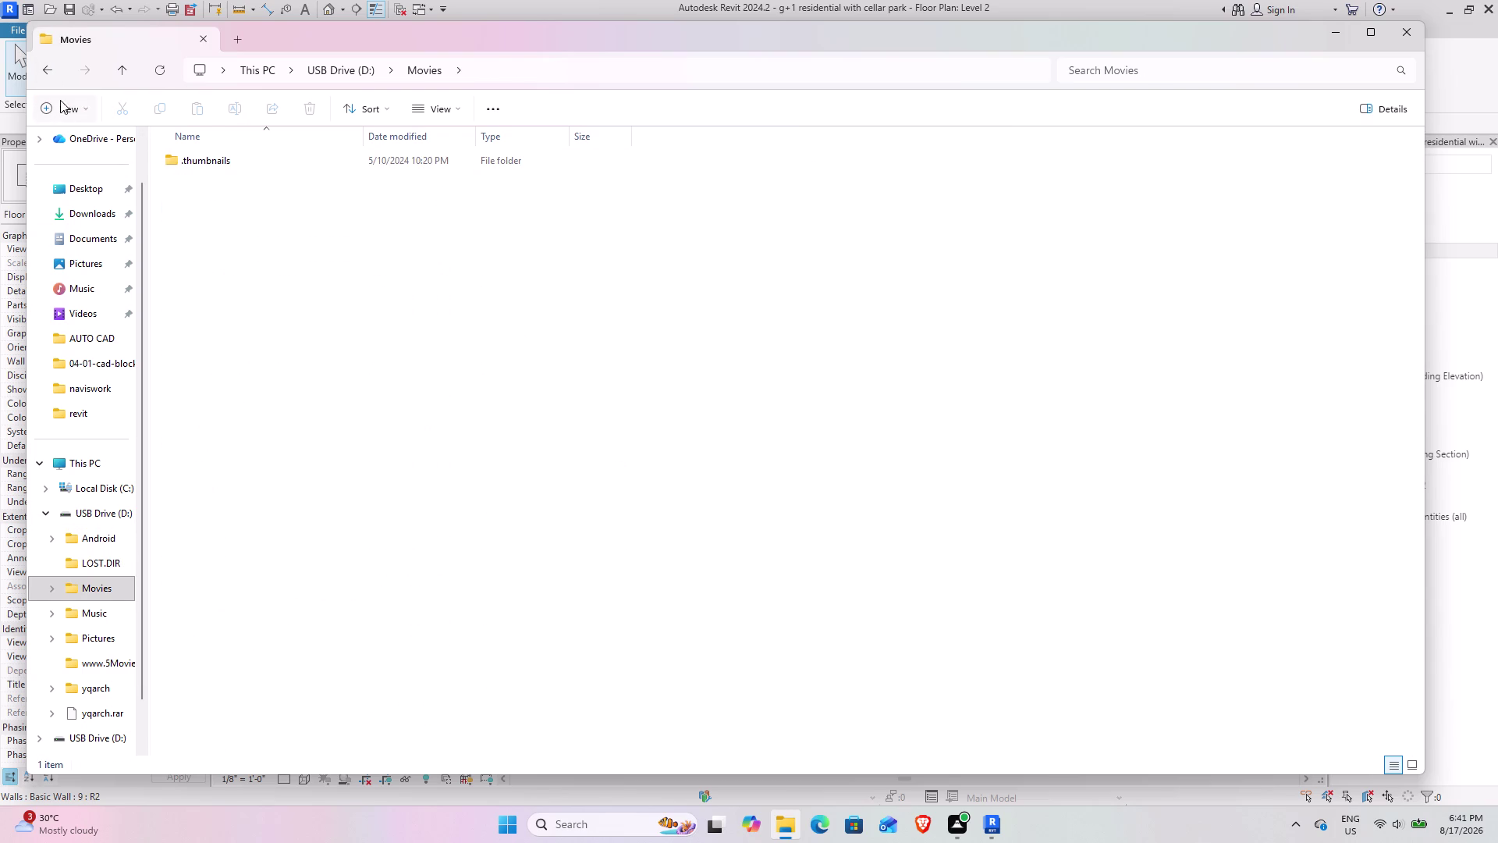
click(53, 74)
double_click(244, 249)
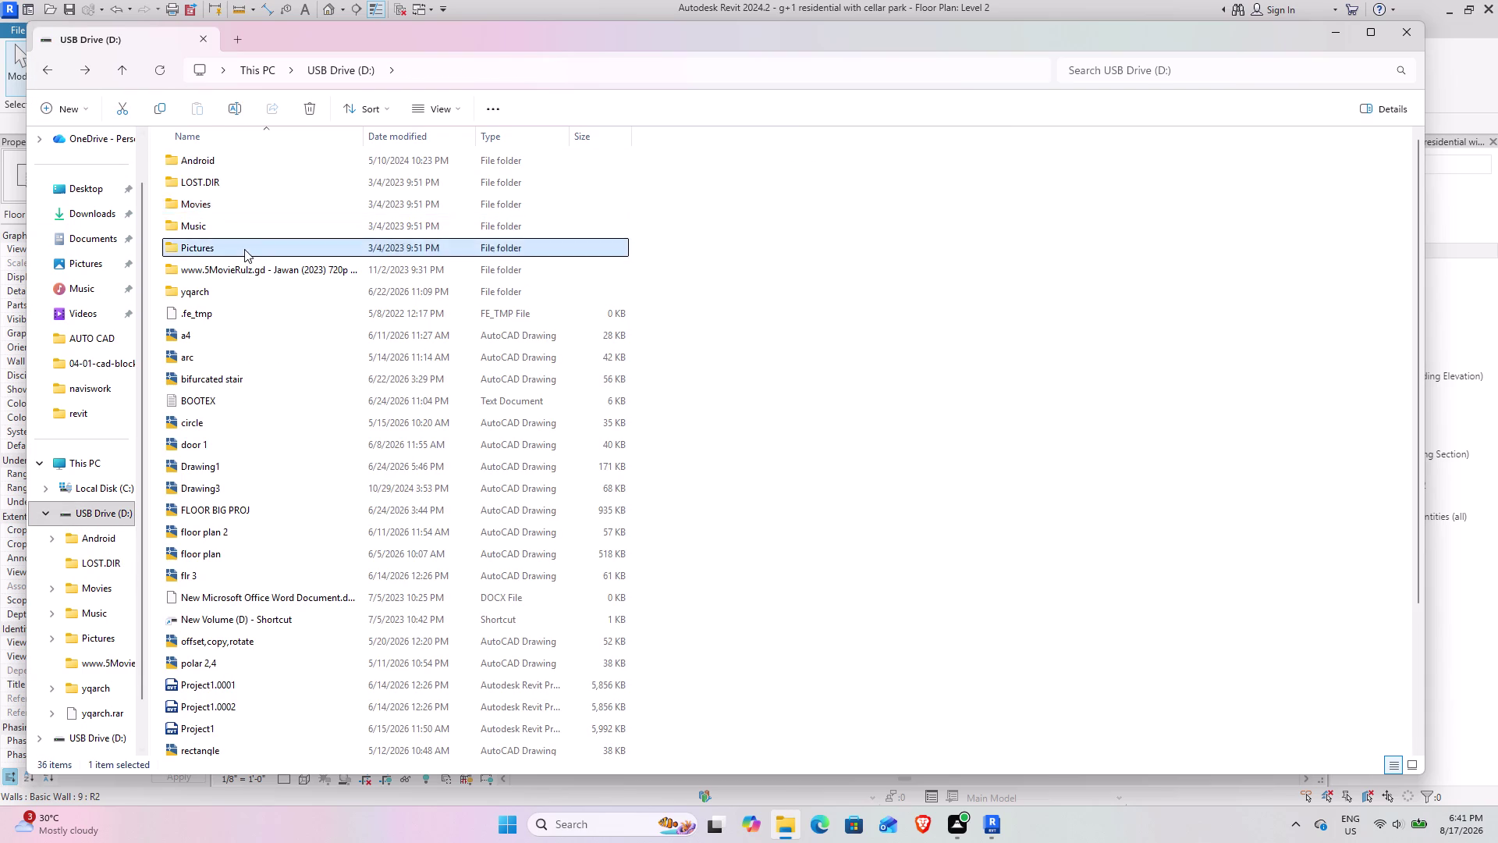
scroll(down, 3)
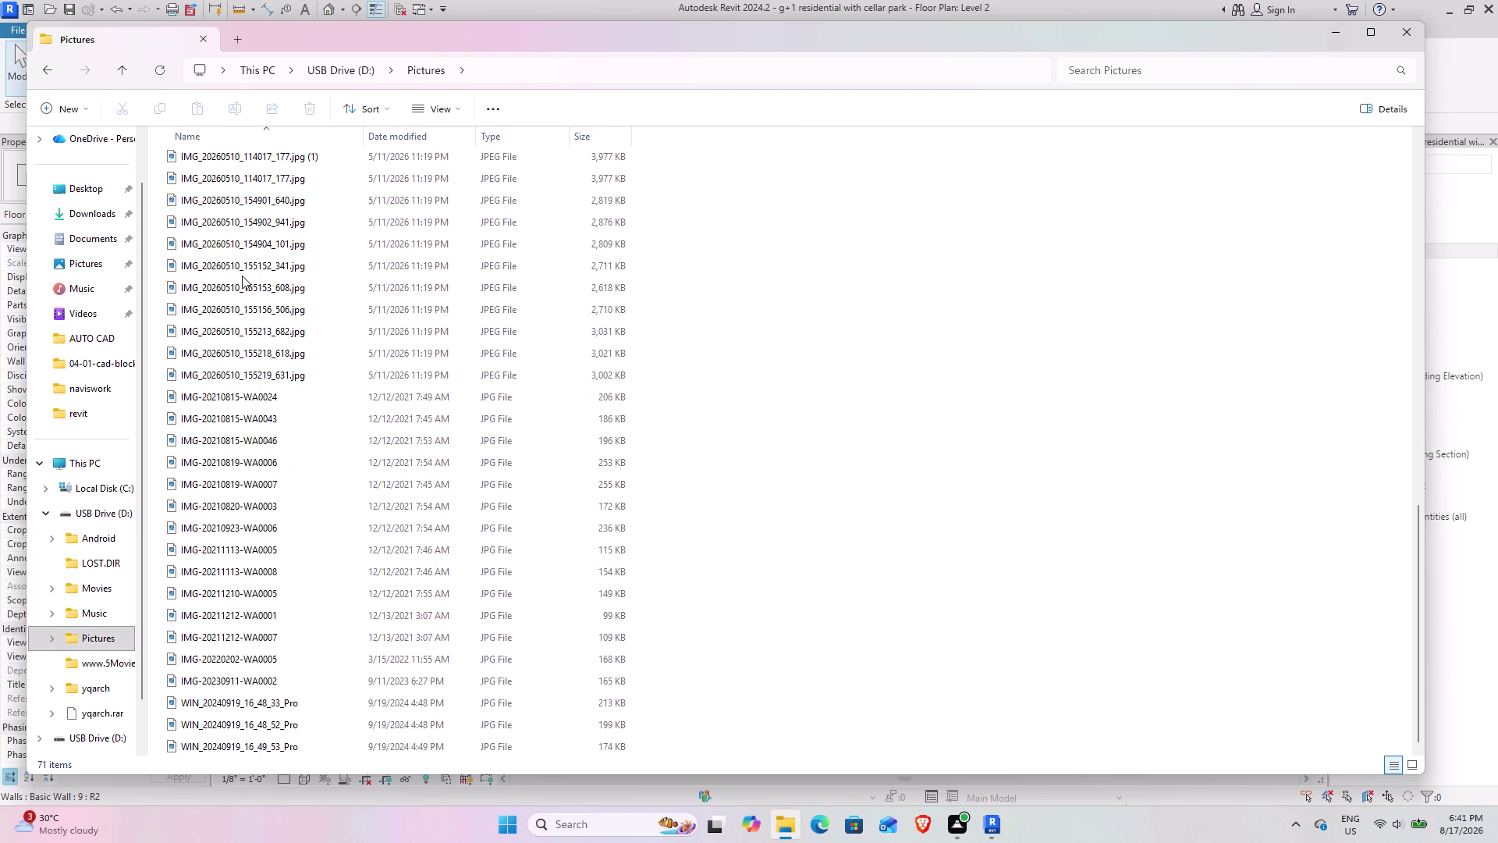
scroll(up, 3)
scroll(up, 3)
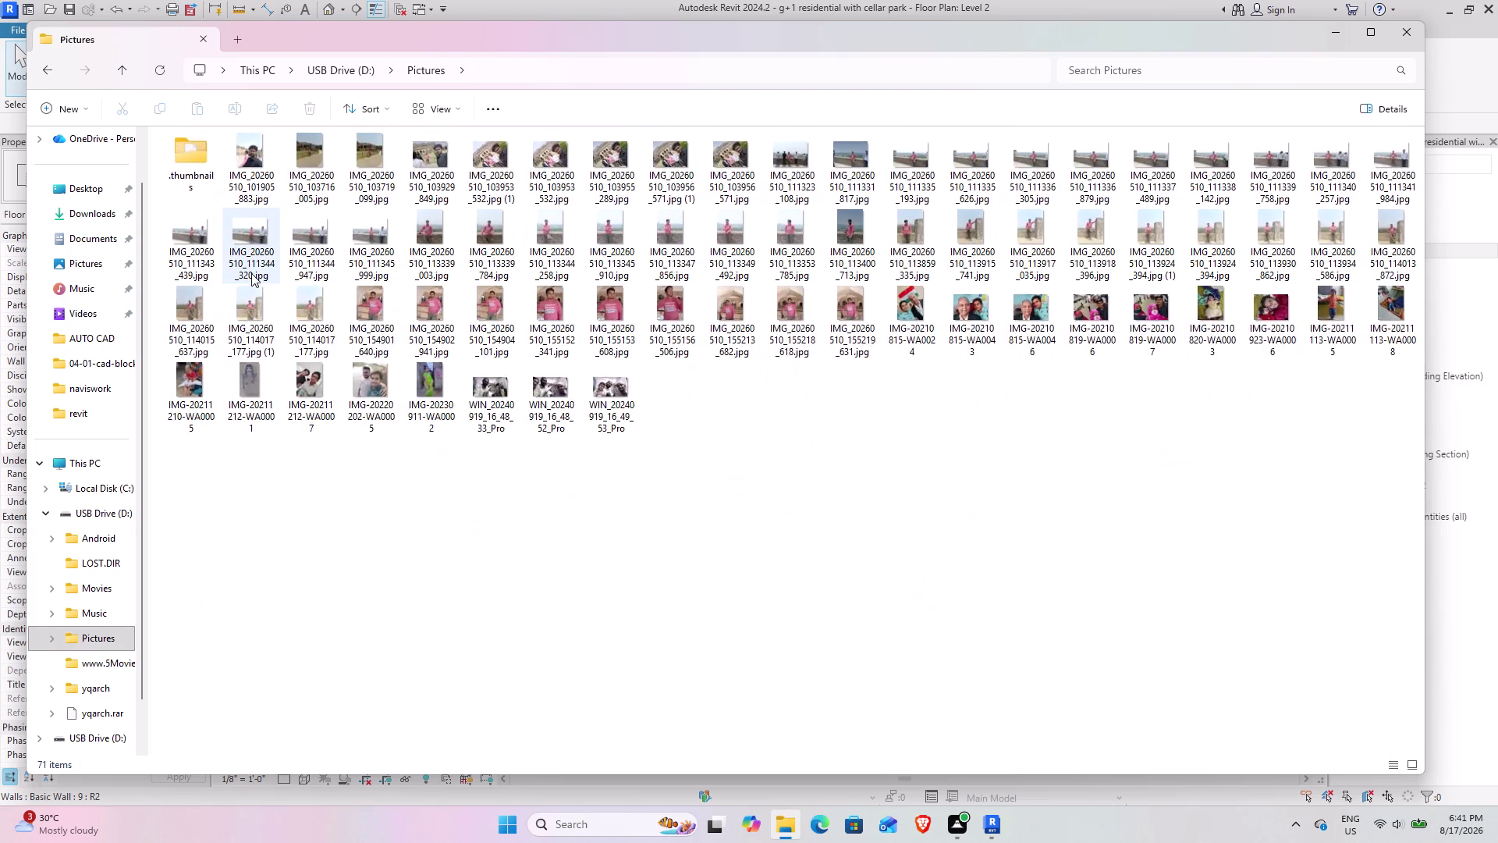
scroll(up, 3)
click(44, 75)
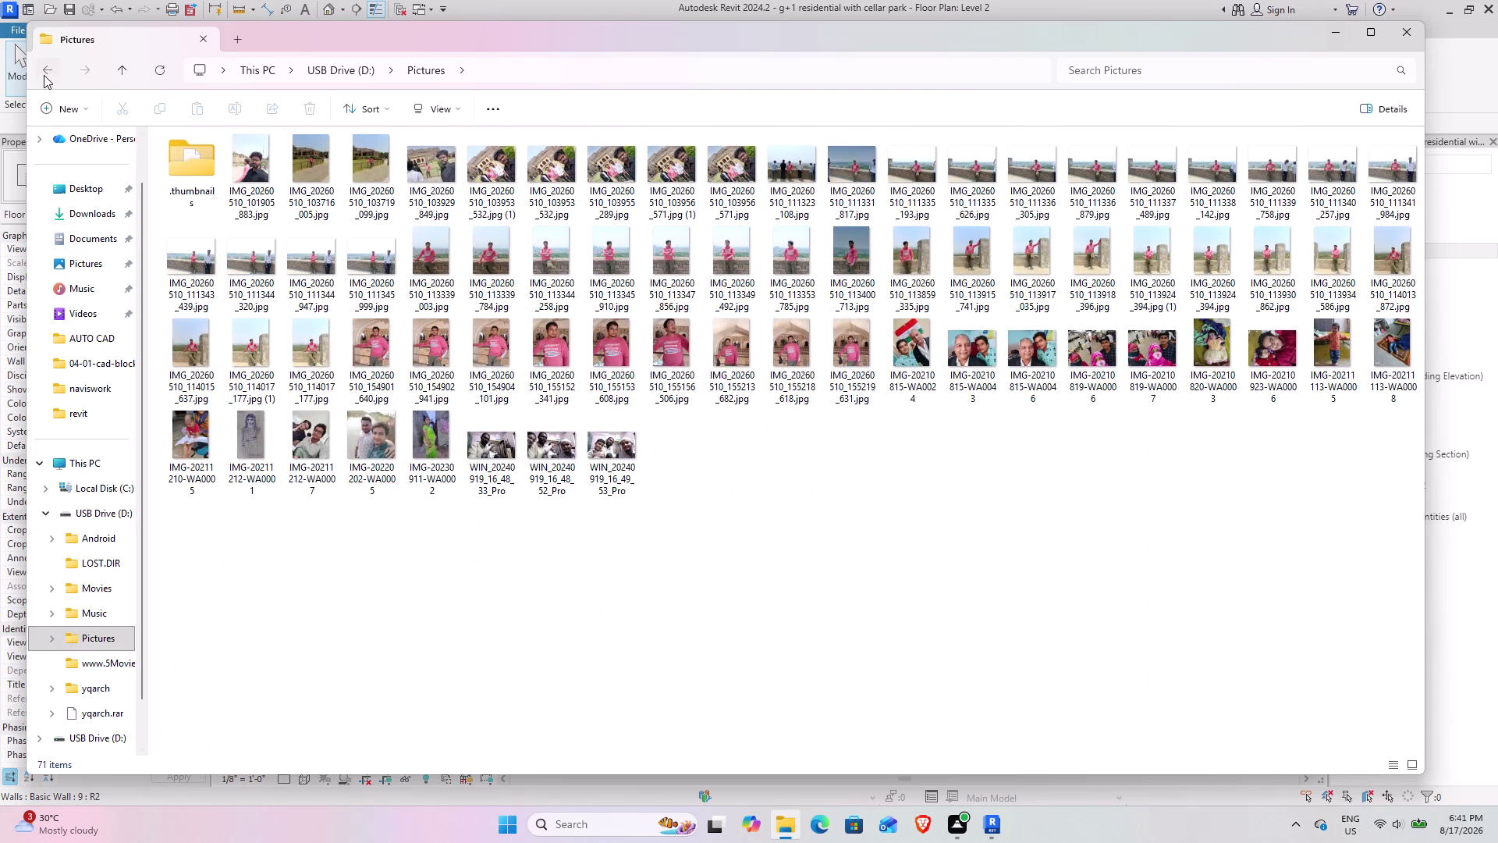
Check the downloaded movie folder, then open the resume file from the drive listing.
double_click(243, 277)
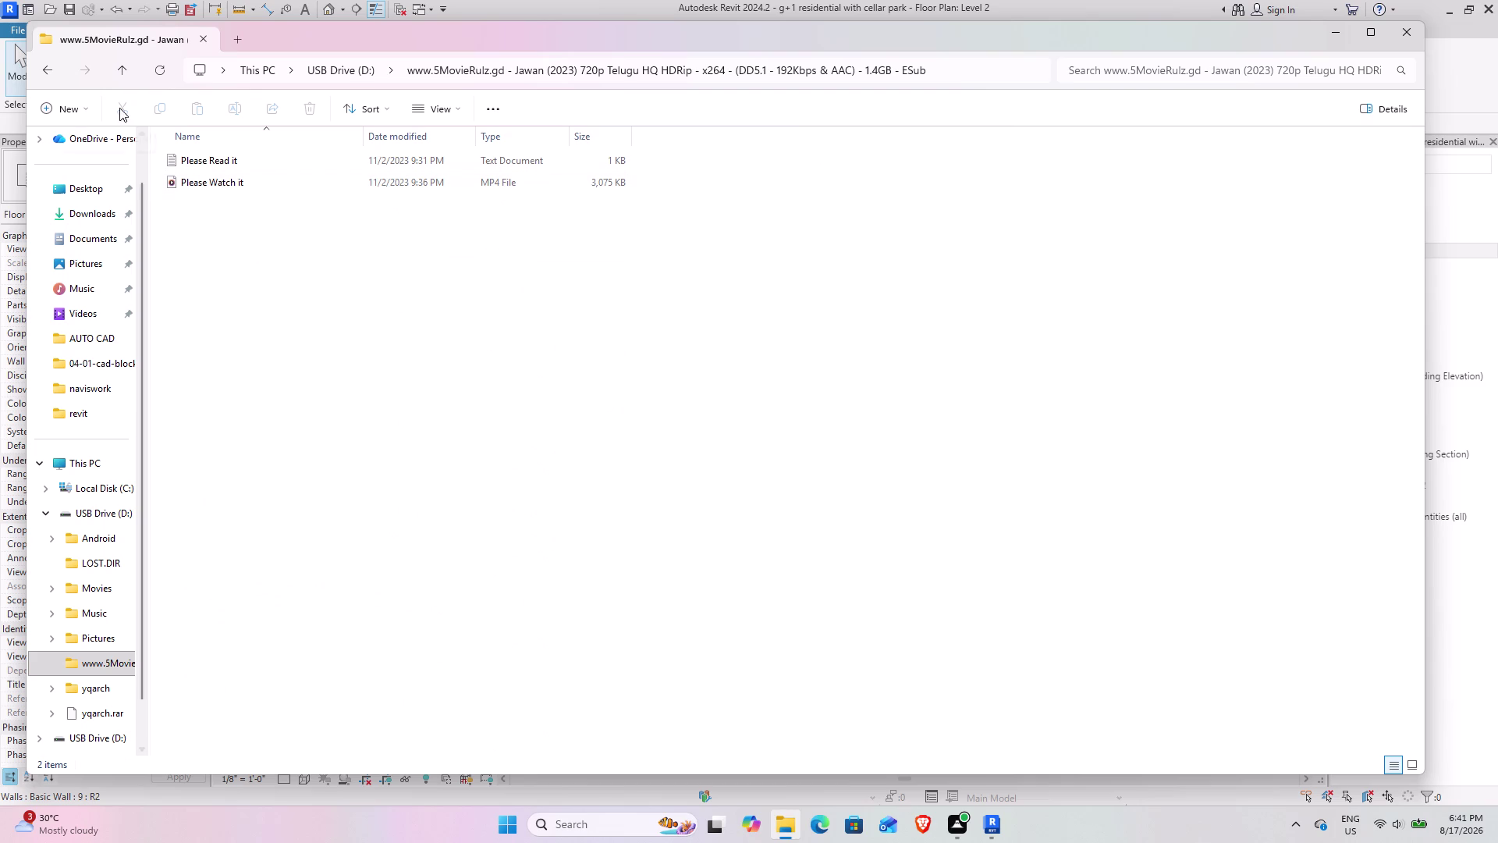
click(45, 68)
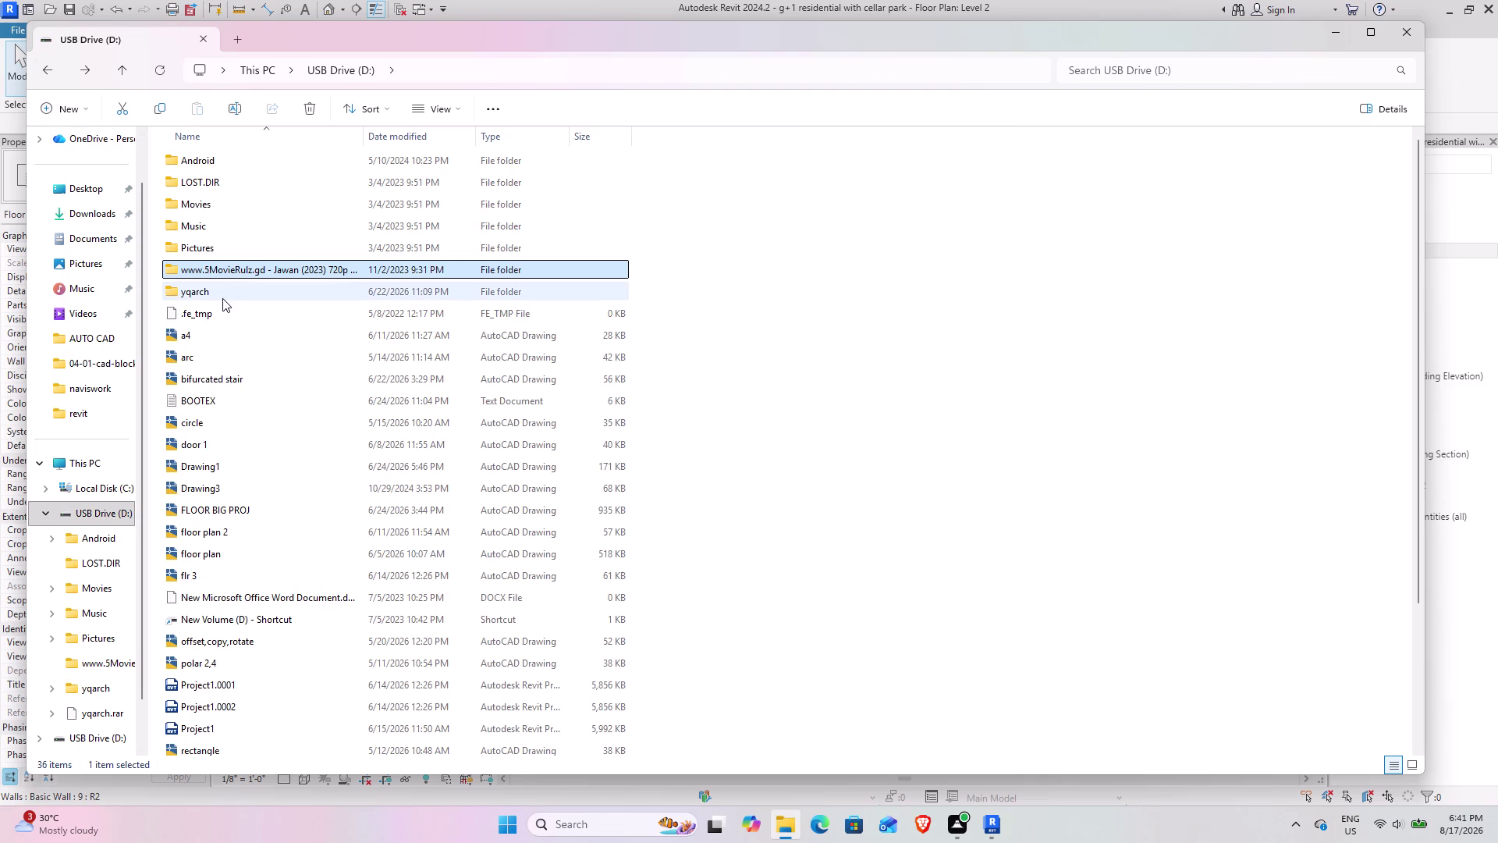
scroll(down, 3)
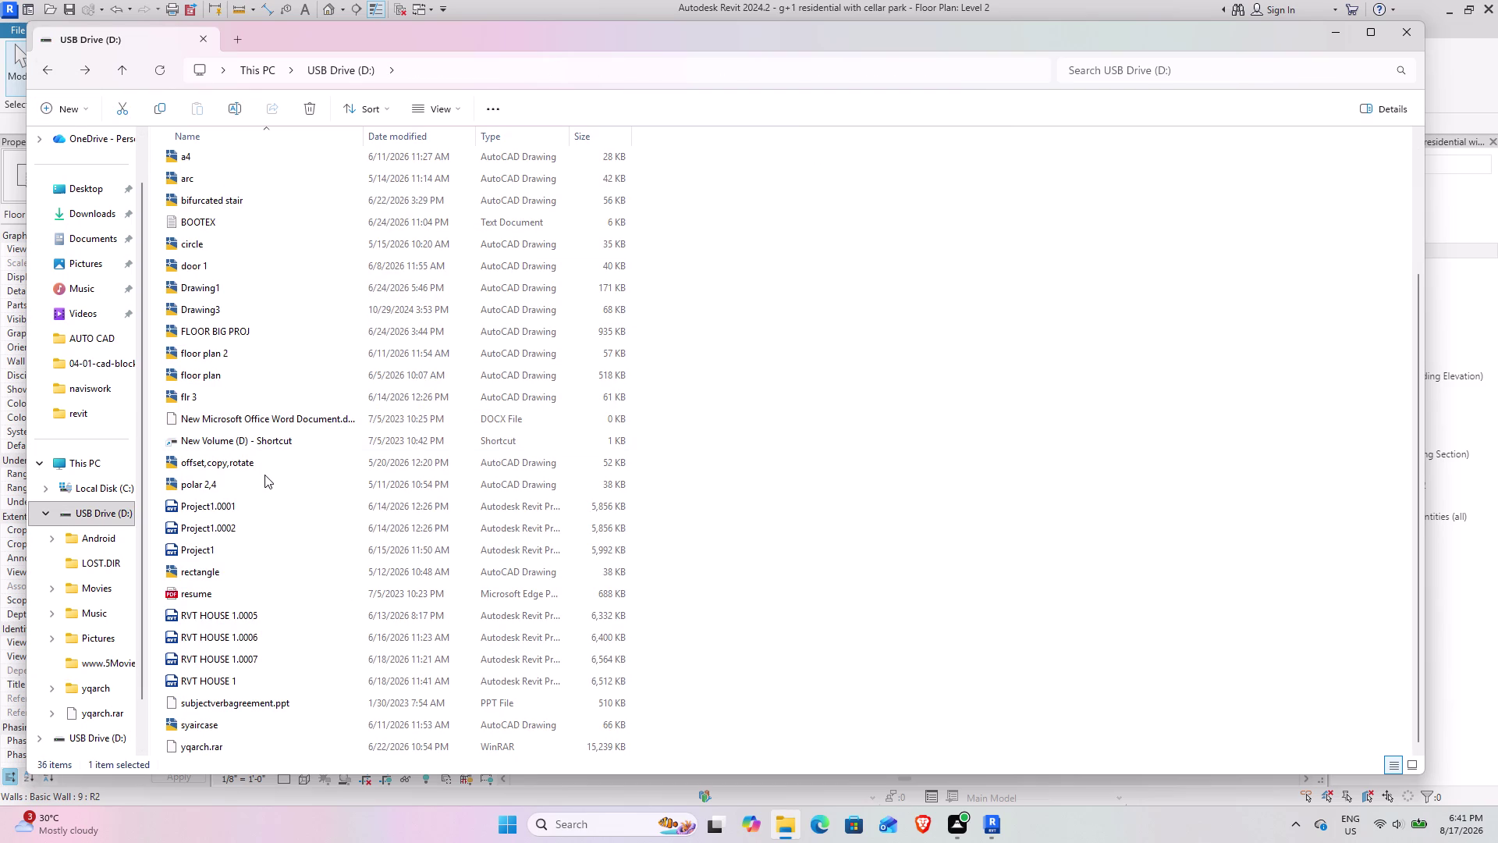
scroll(down, 3)
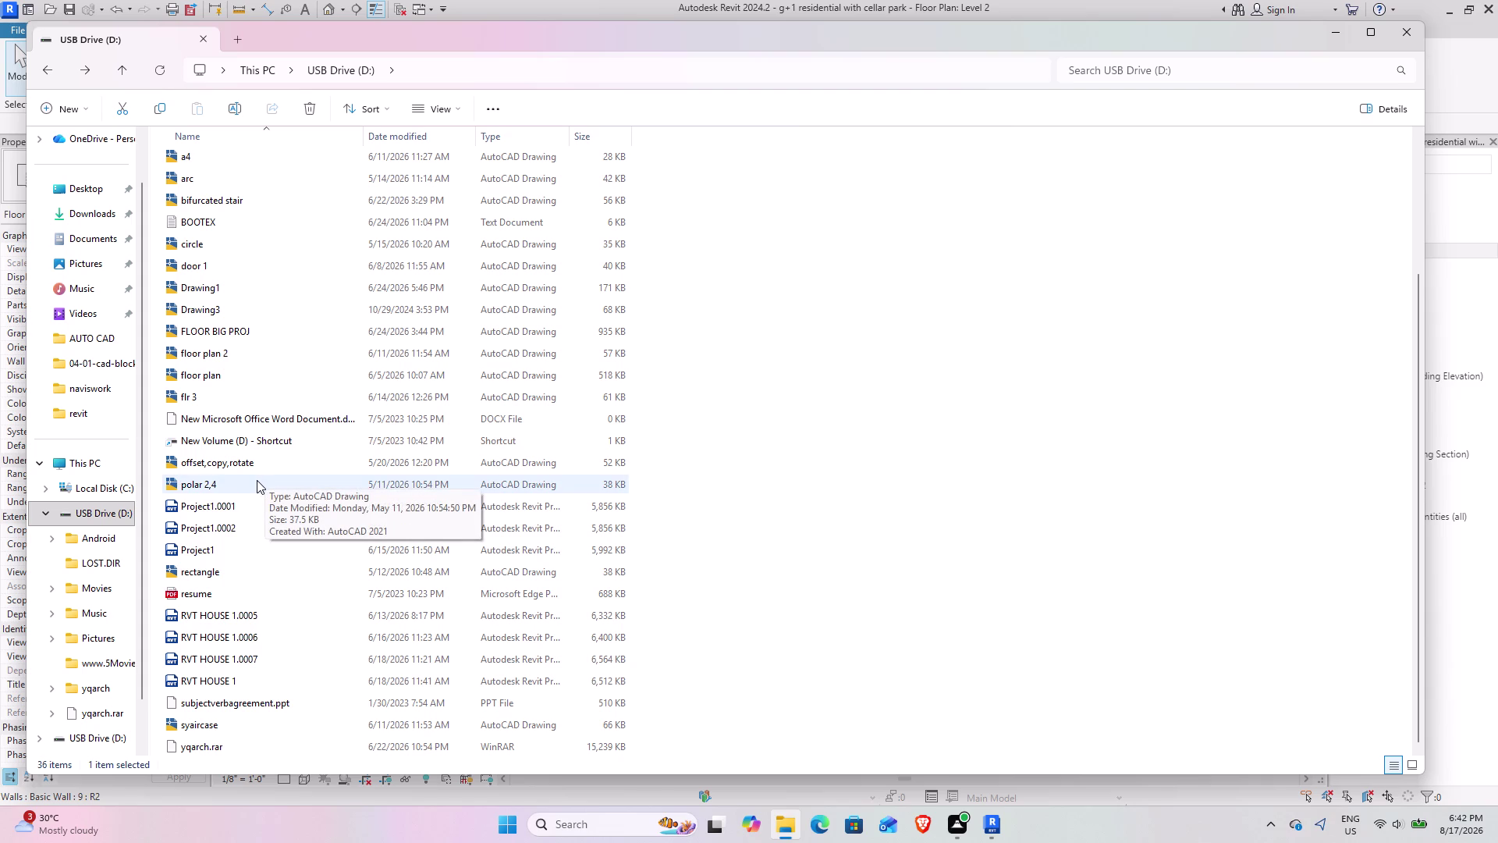
double_click(272, 592)
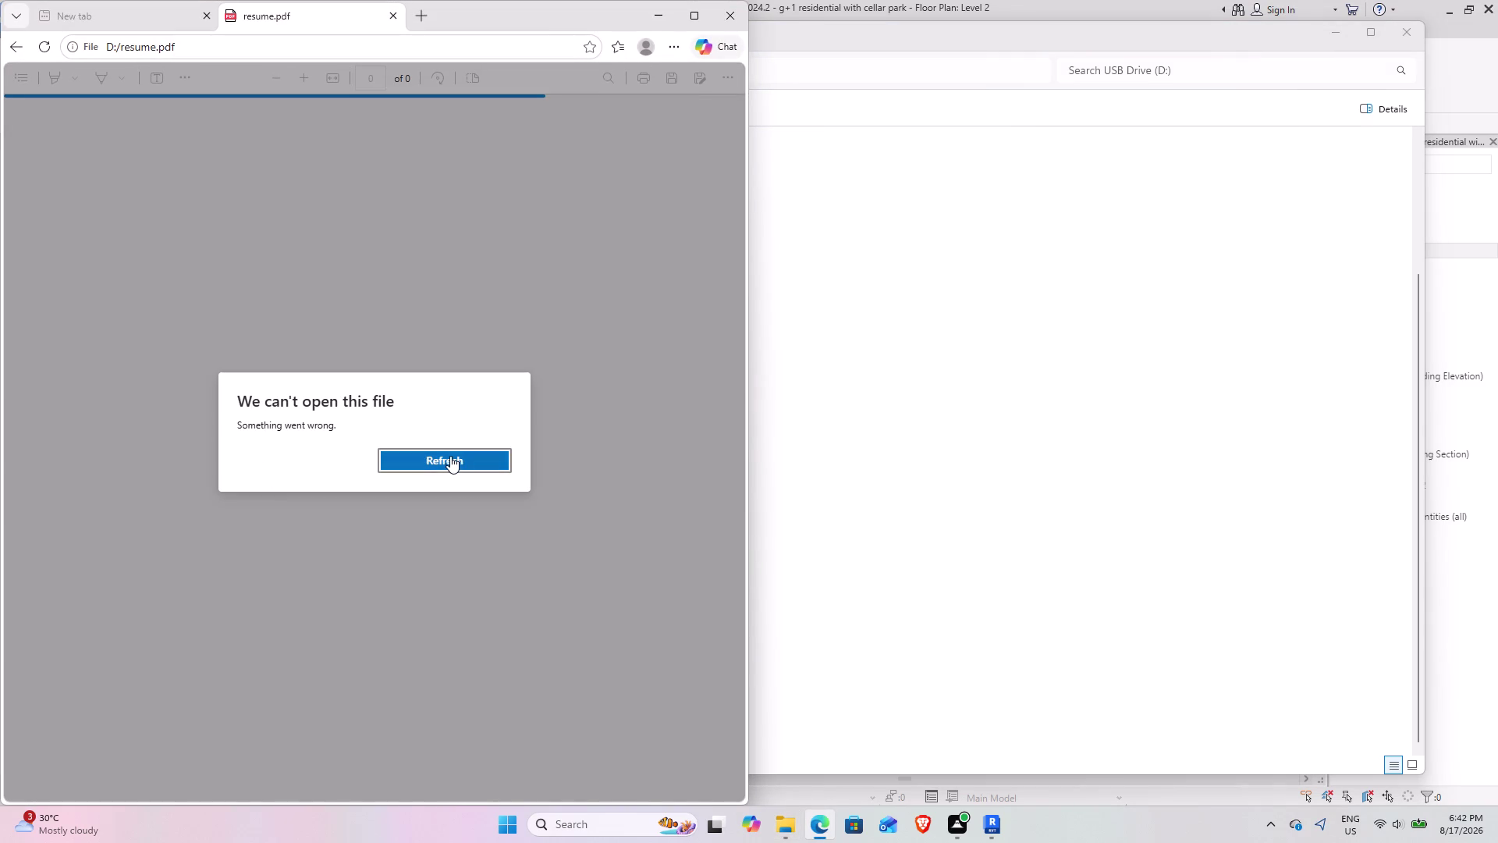
Retry loading resume.pdf in Edge, maximize the window, then close it.
click(449, 456)
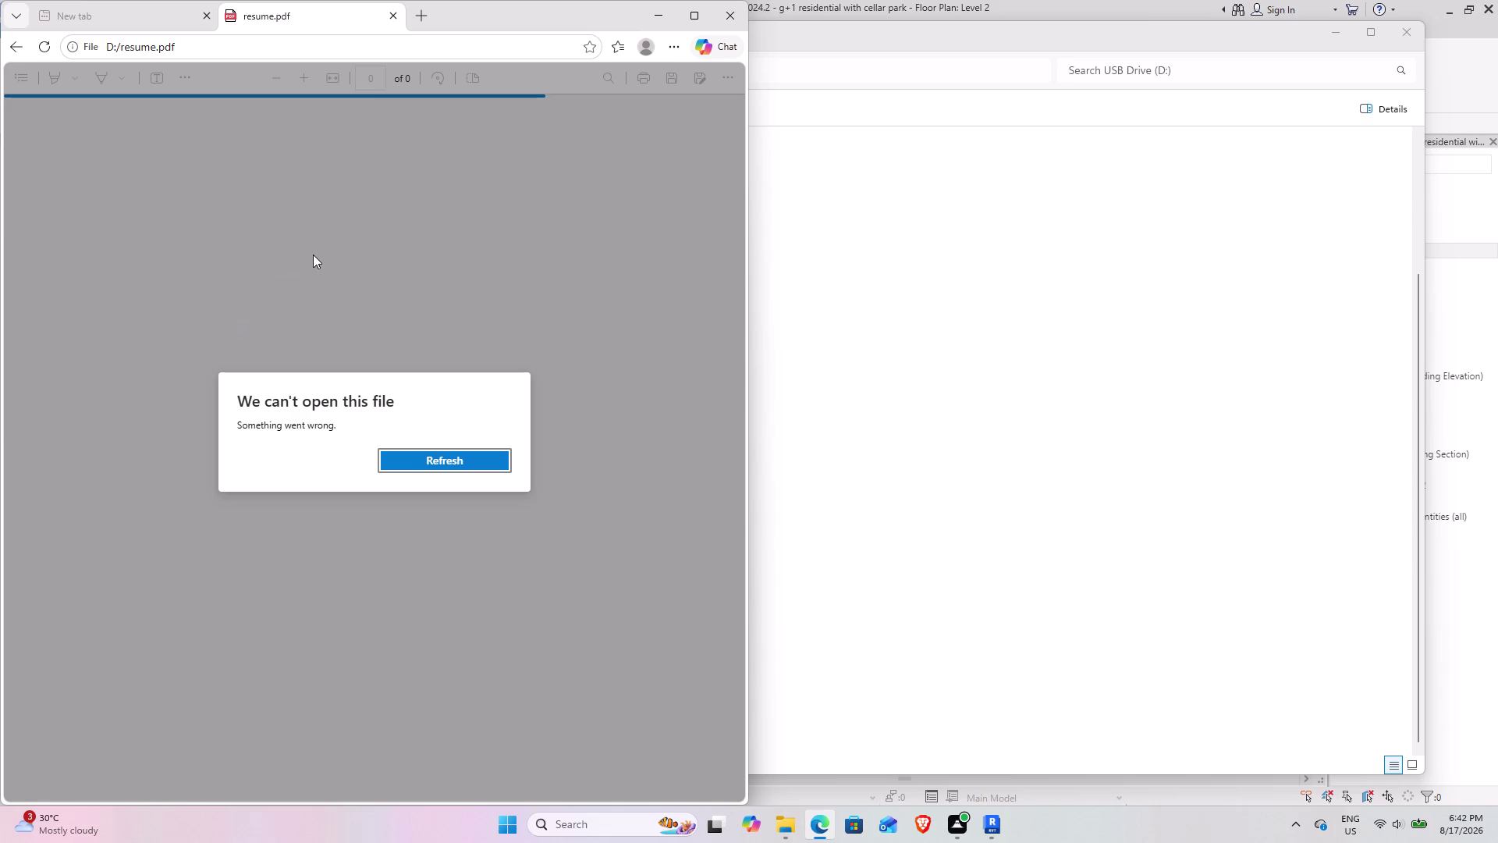
click(705, 7)
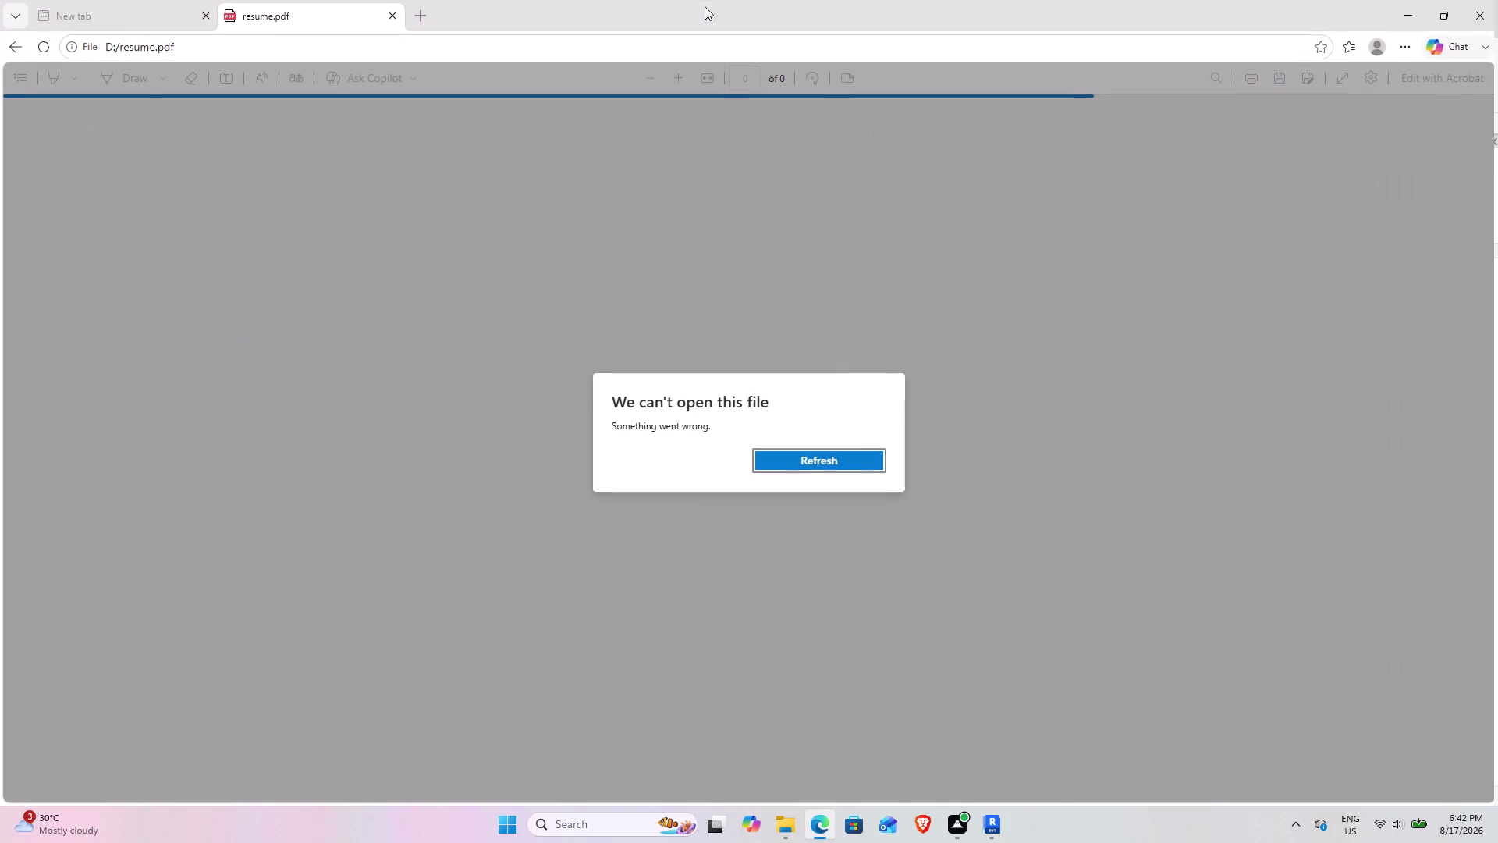
click(1497, 0)
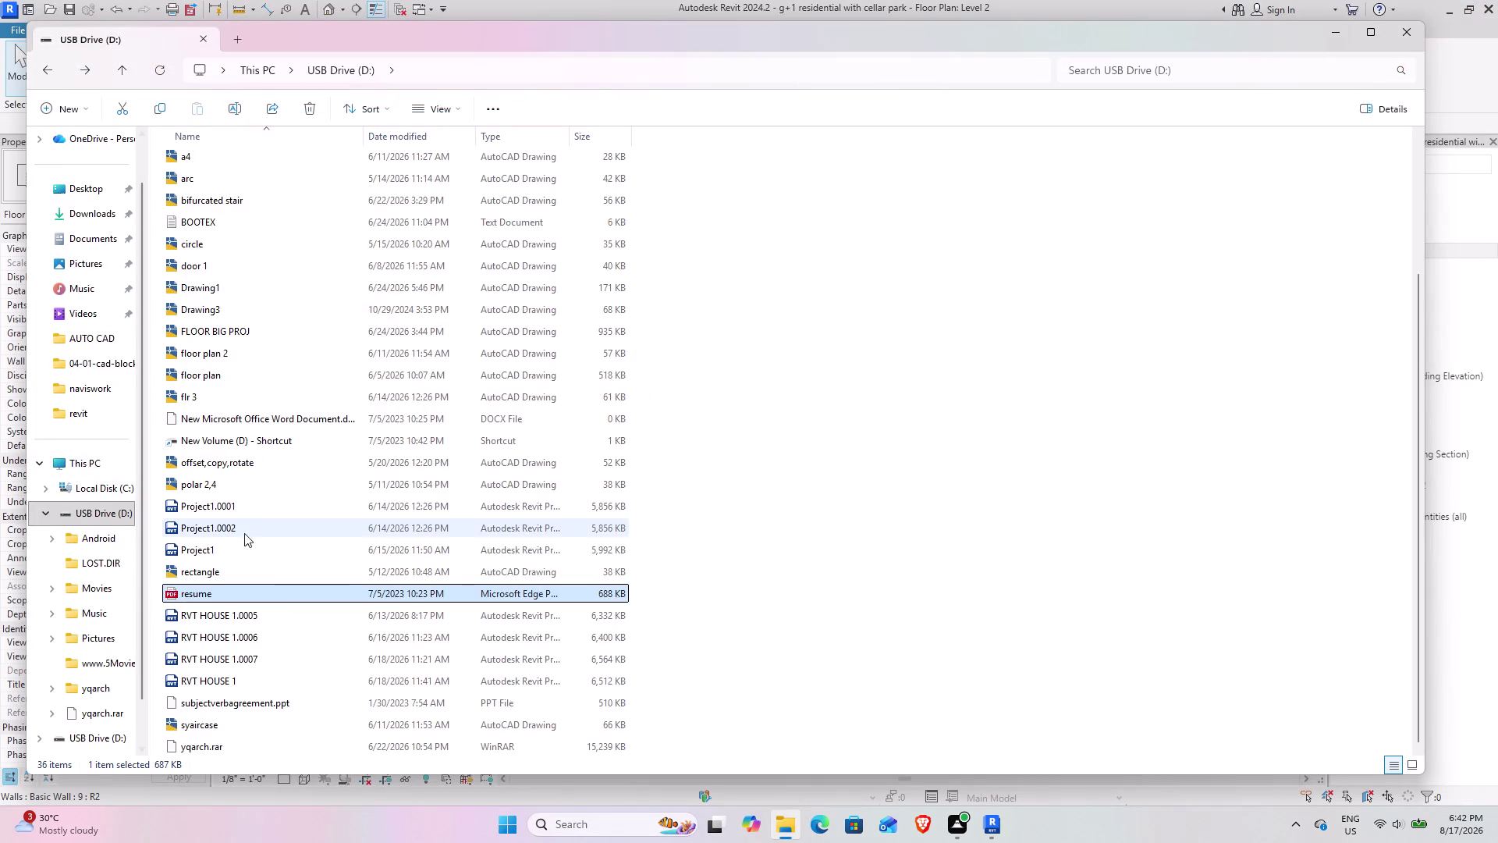
Scroll through the USB drive listing, then close File Explorer to return to Revit.
scroll(down, 3)
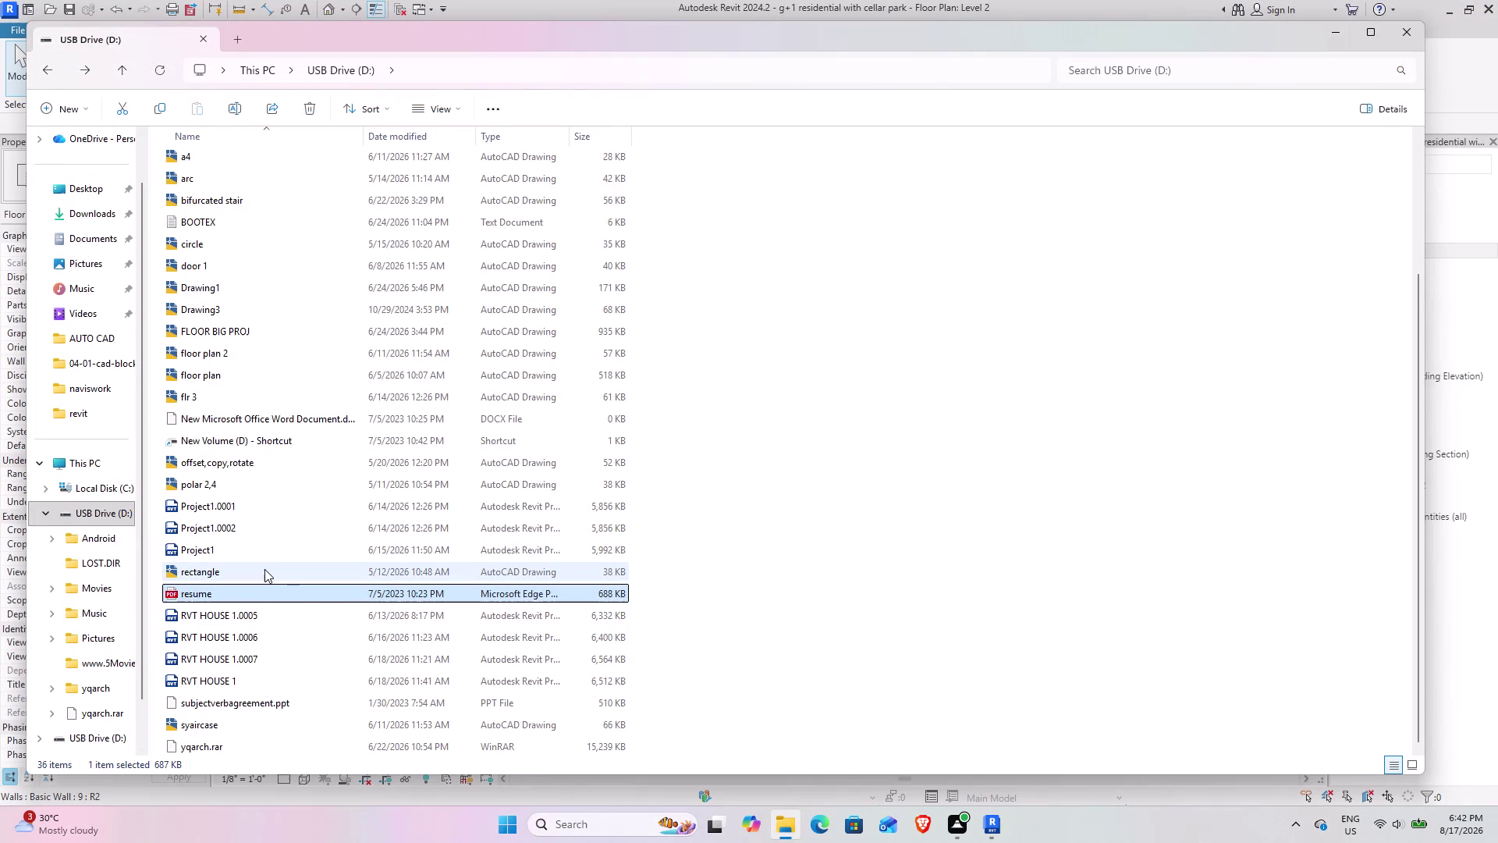
scroll(up, 3)
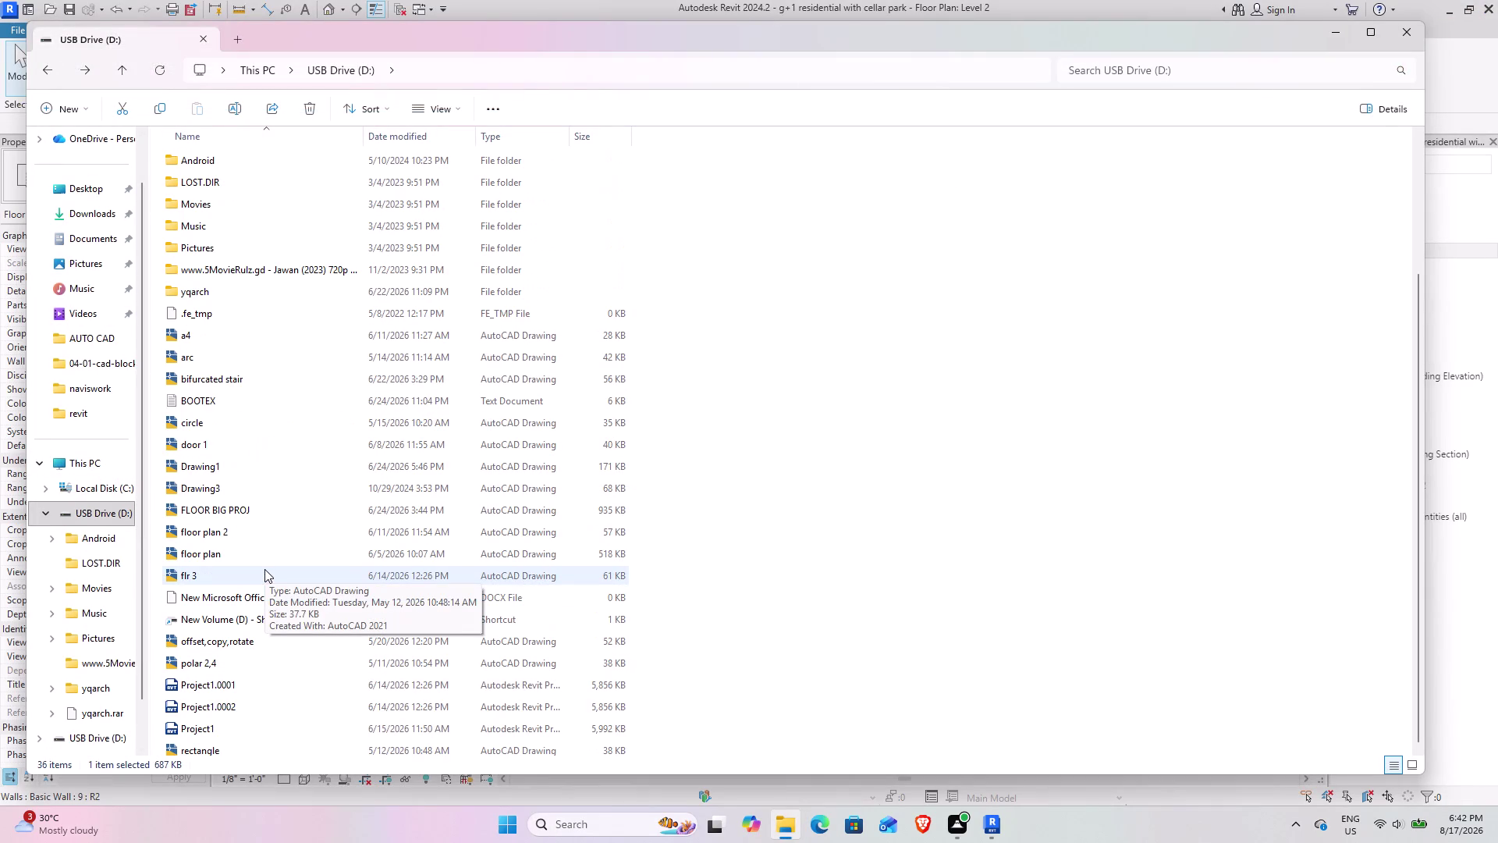
scroll(up, 3)
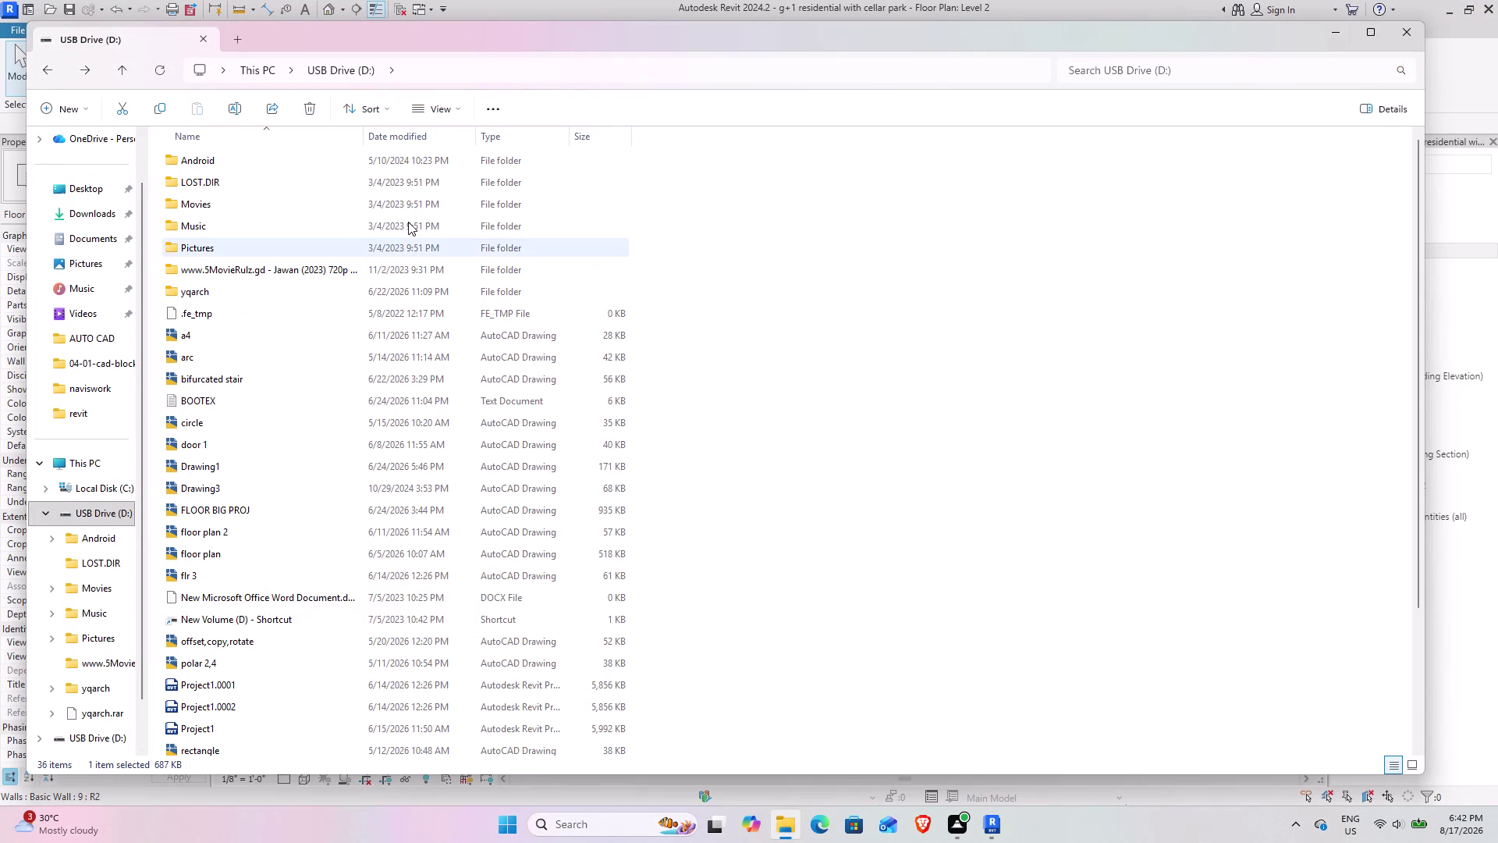
scroll(down, 3)
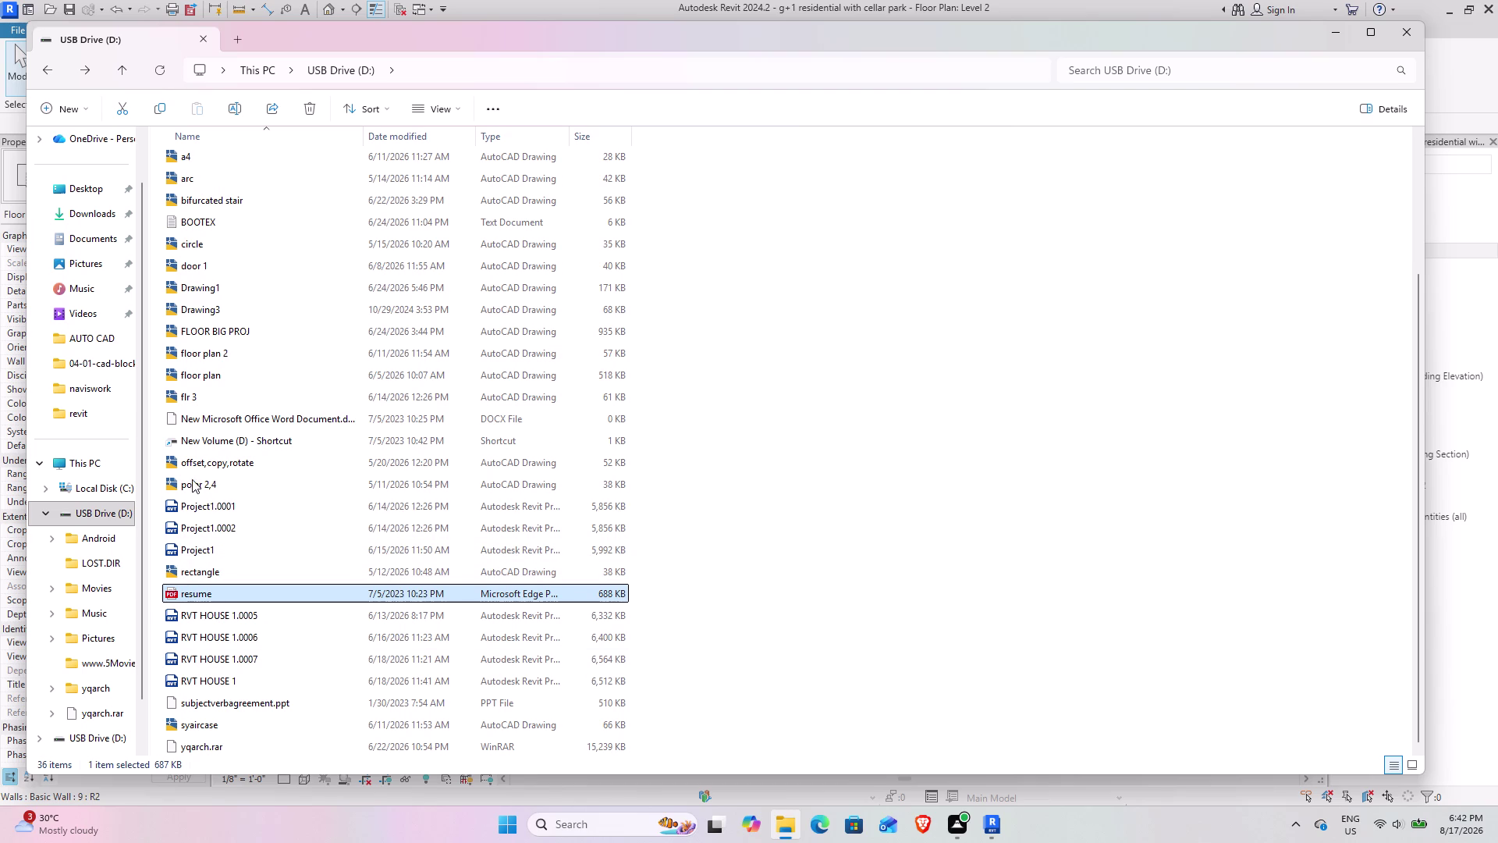
scroll(up, 3)
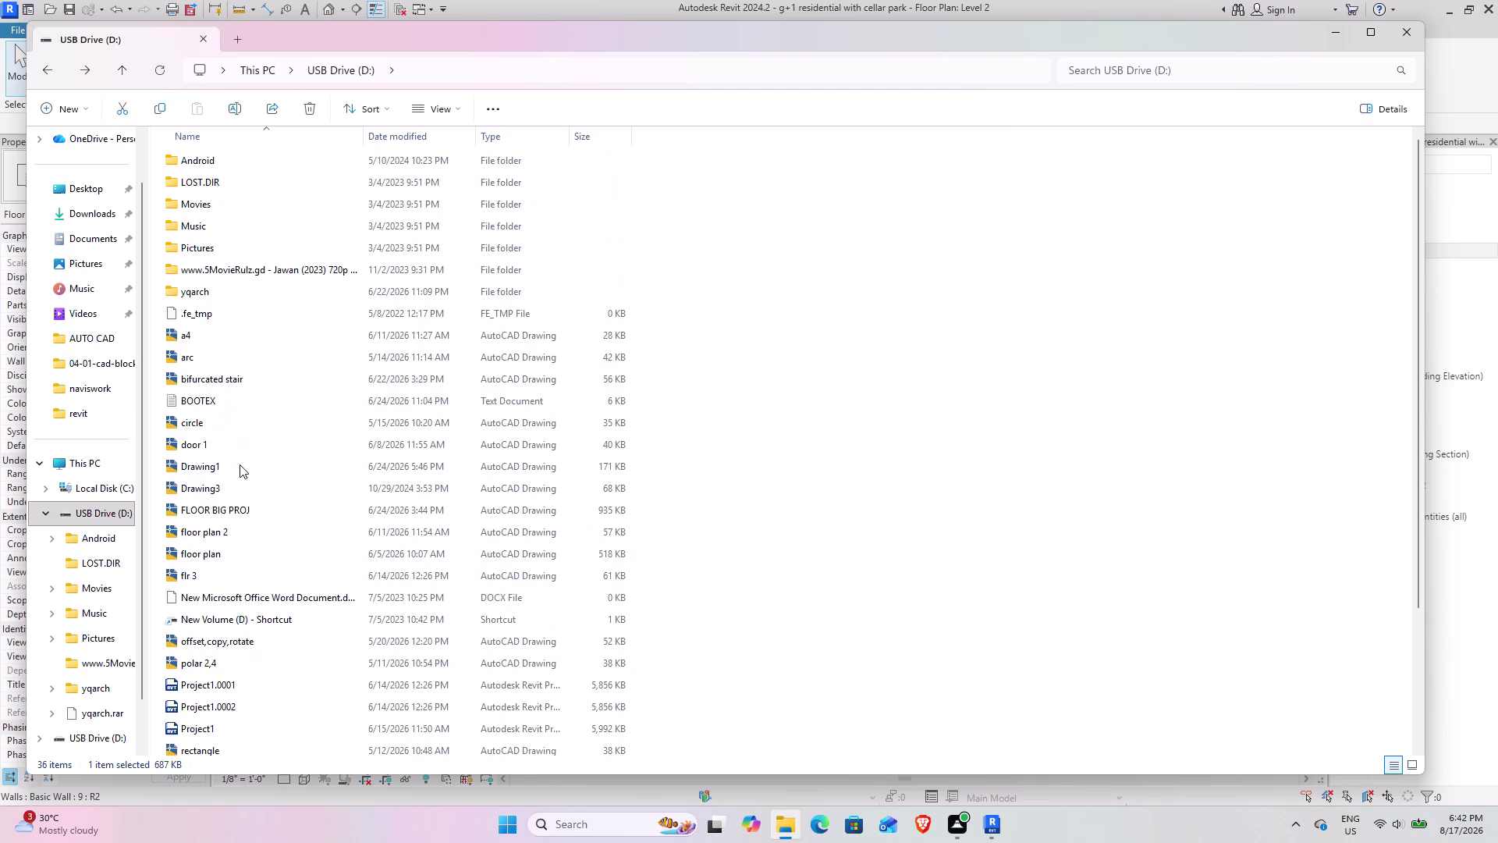
scroll(up, 3)
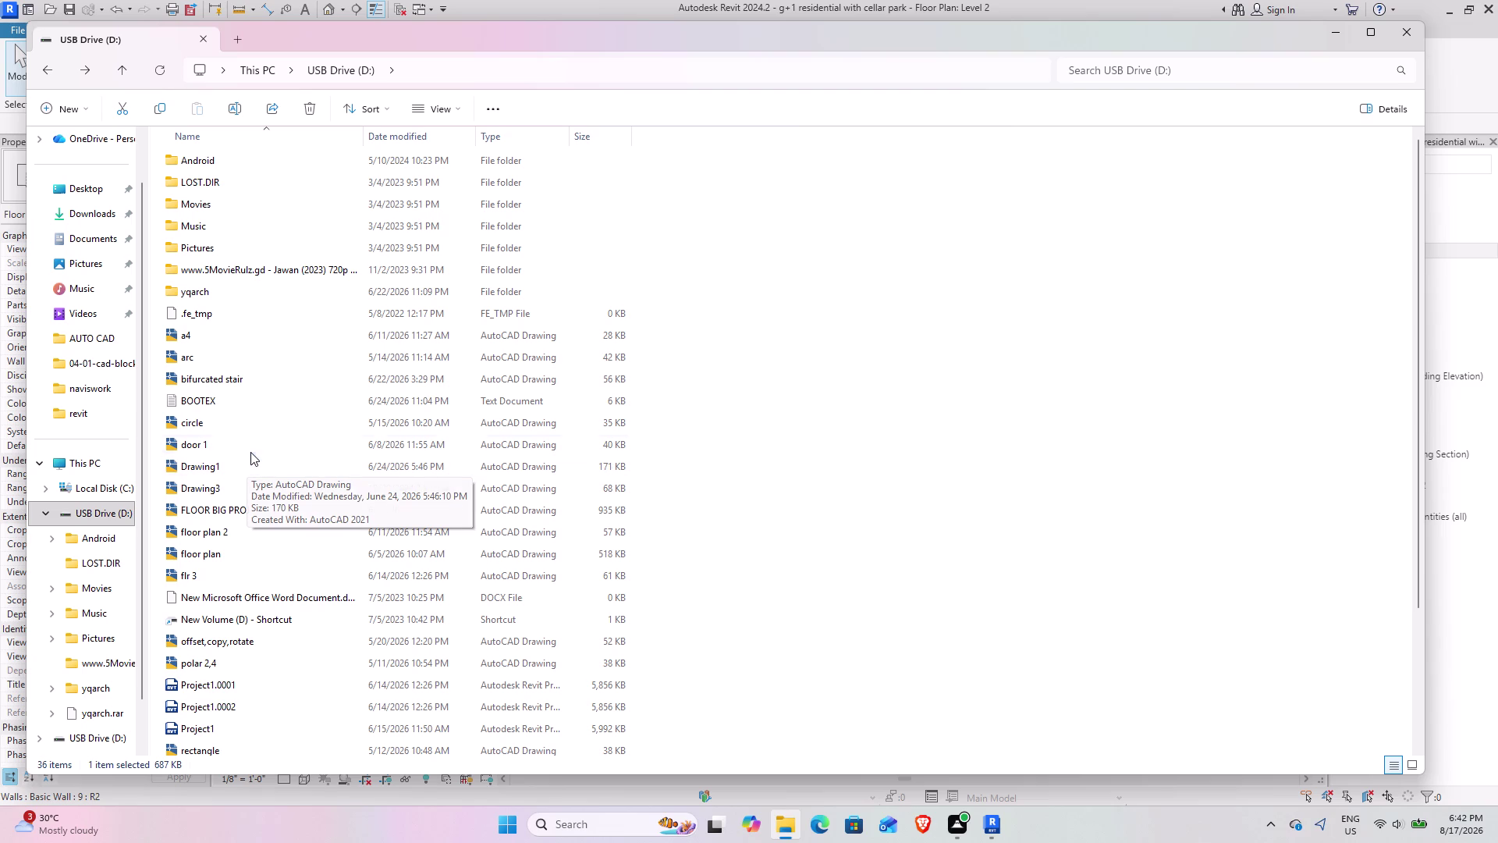
scroll(up, 3)
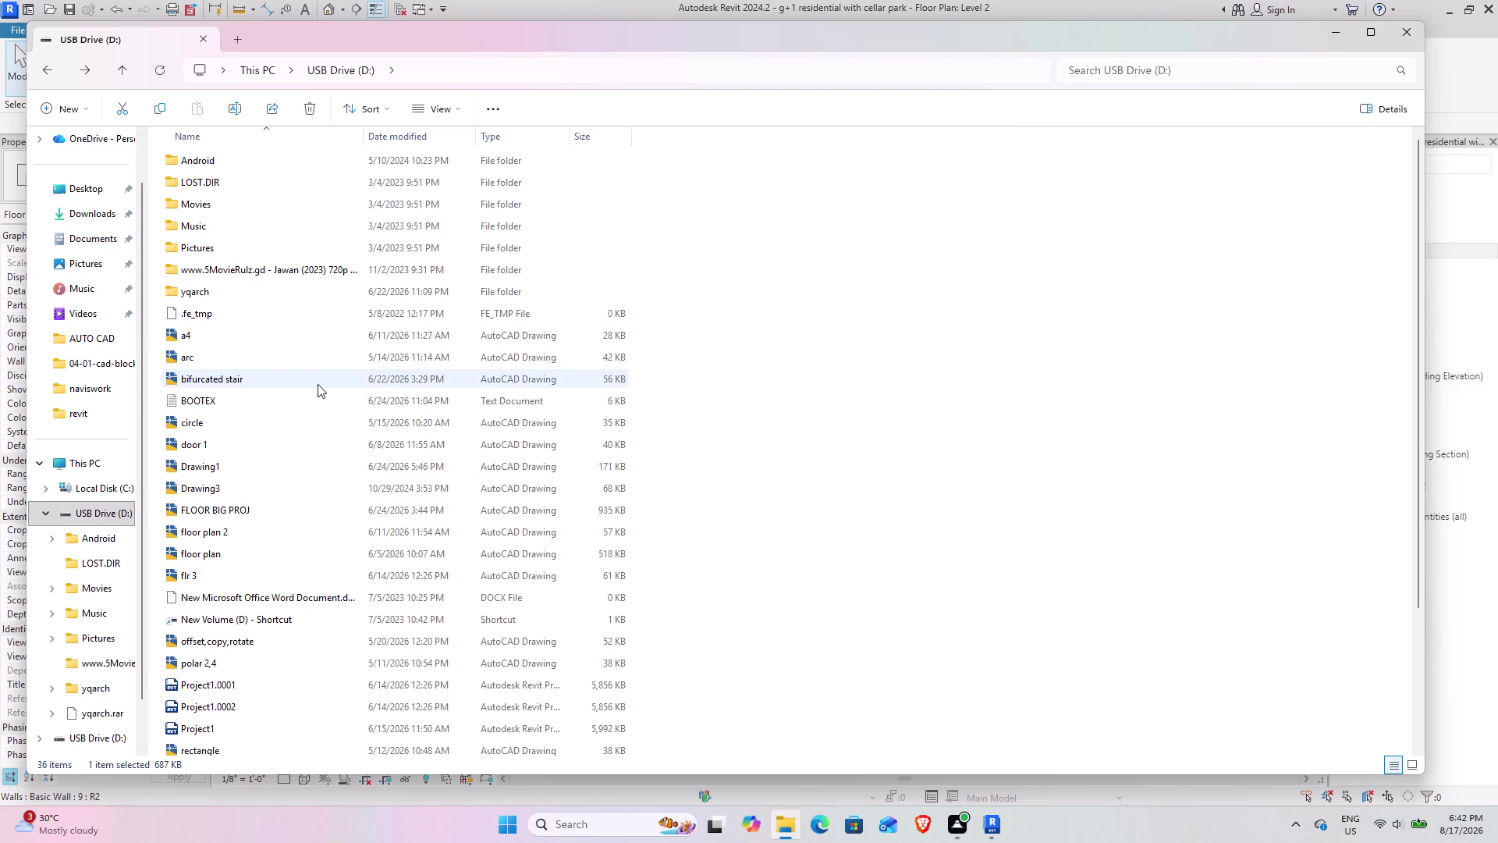
scroll(down, 3)
scroll(up, 3)
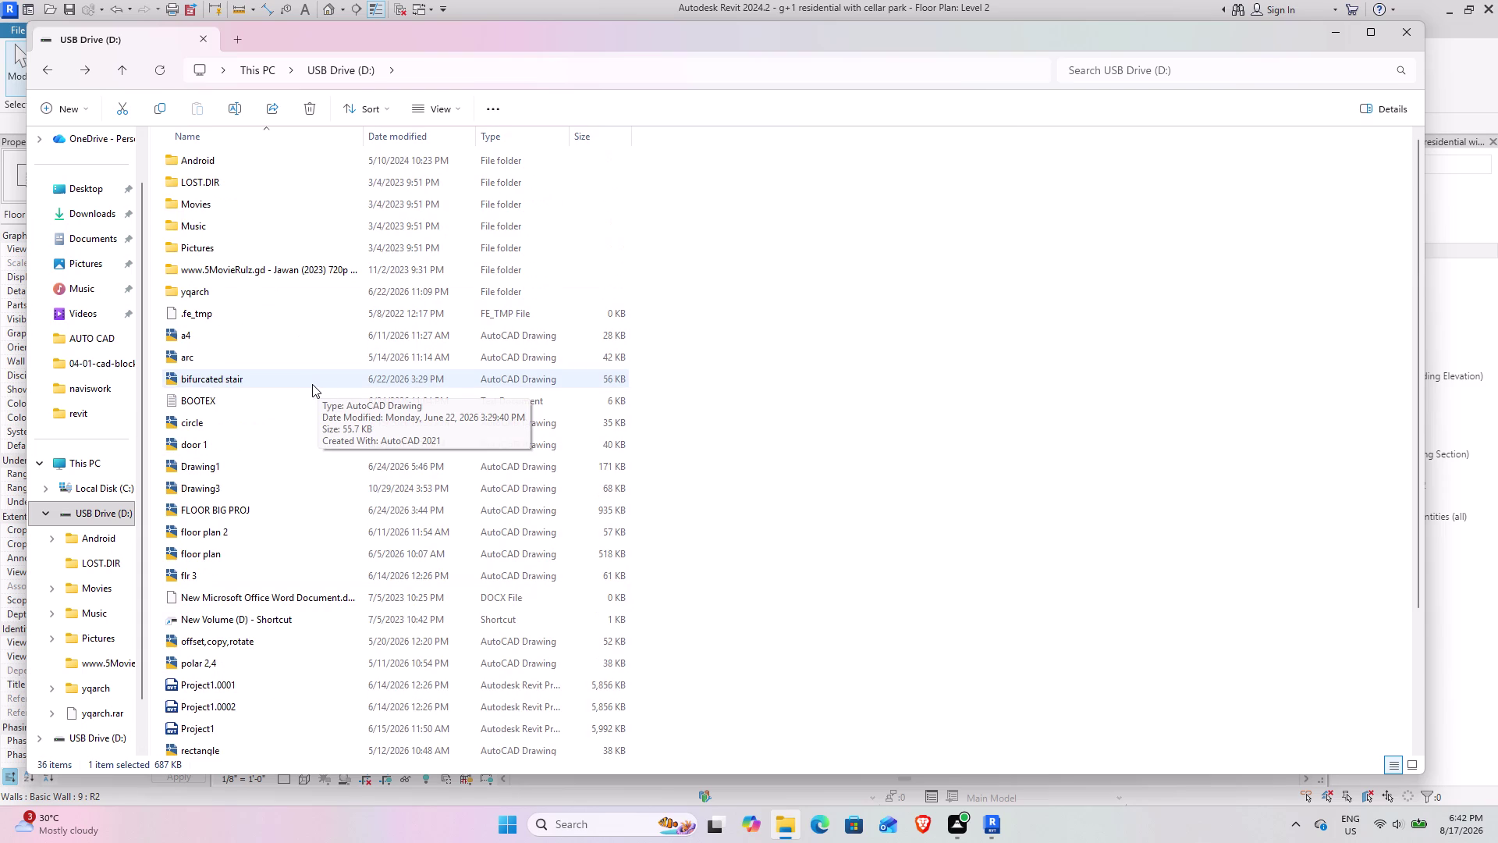
click(1414, 21)
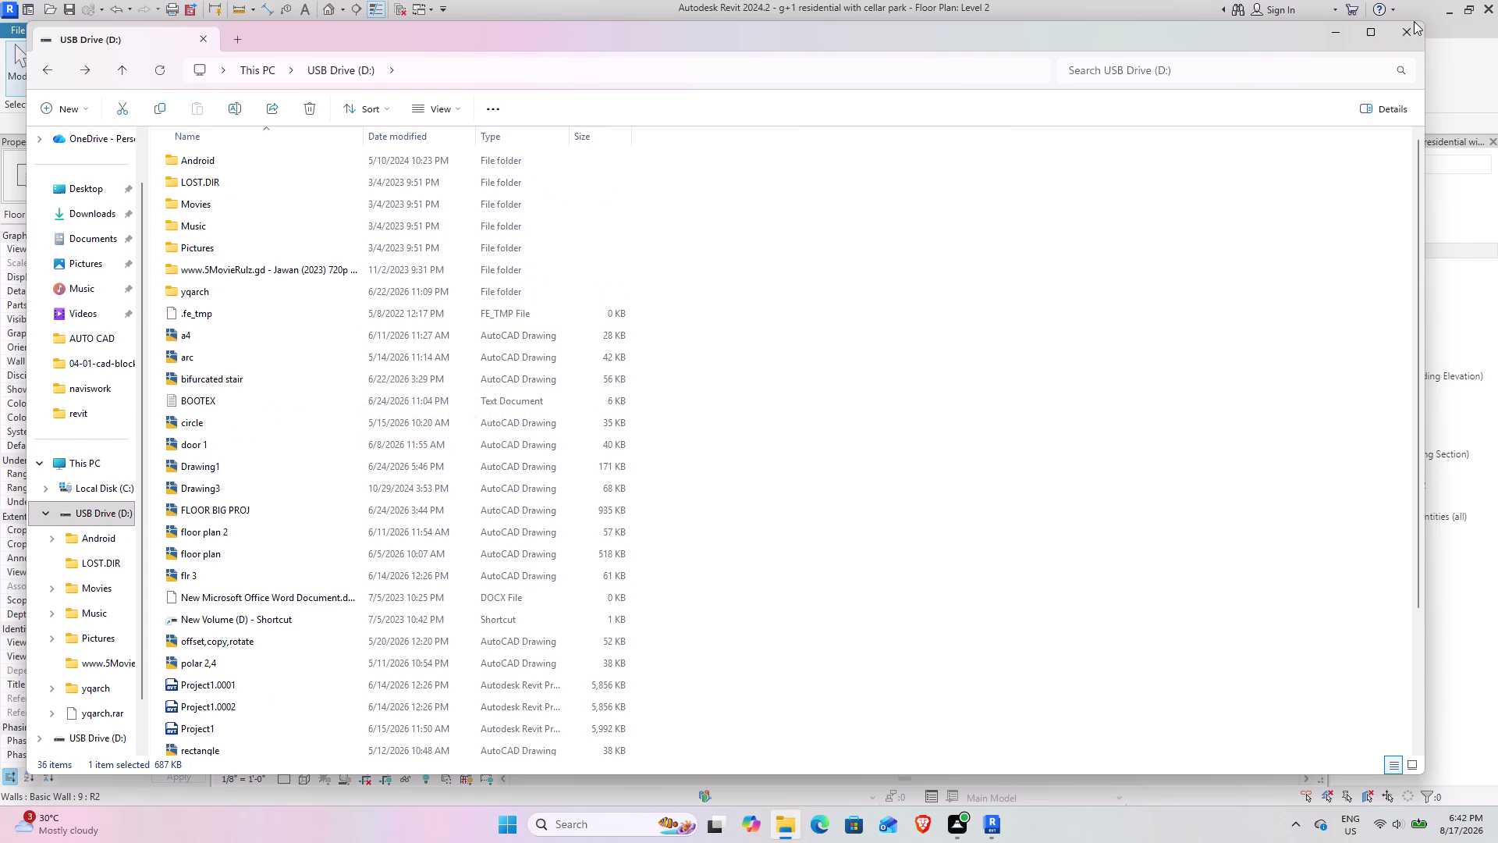
scroll(down, 3)
Draw a matching 4.5" basic wall from the lower wall's end up to the upper wall.
middle_drag(583, 541, 560, 601)
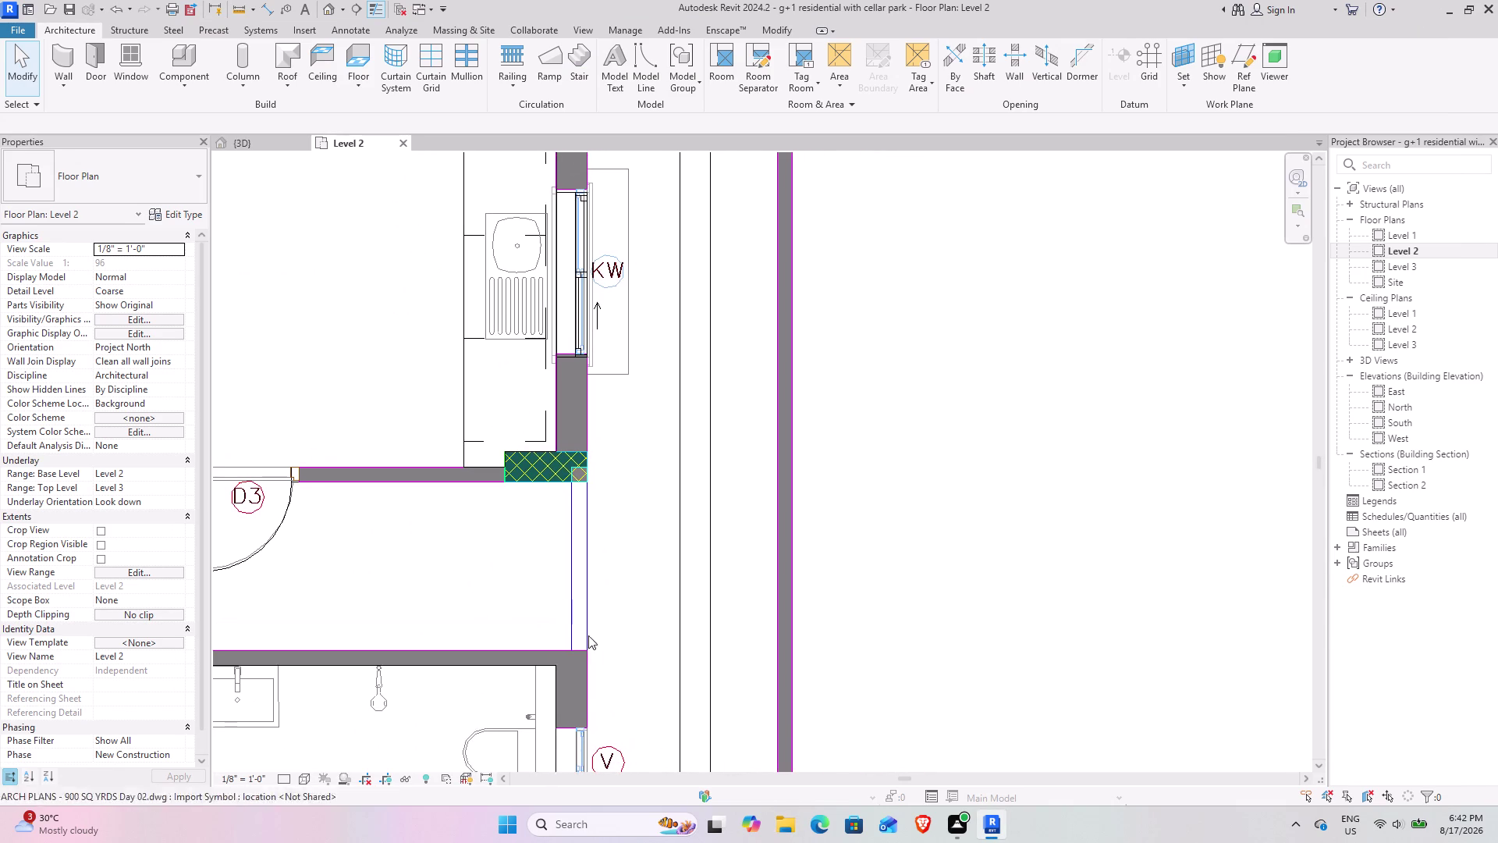
click(433, 654)
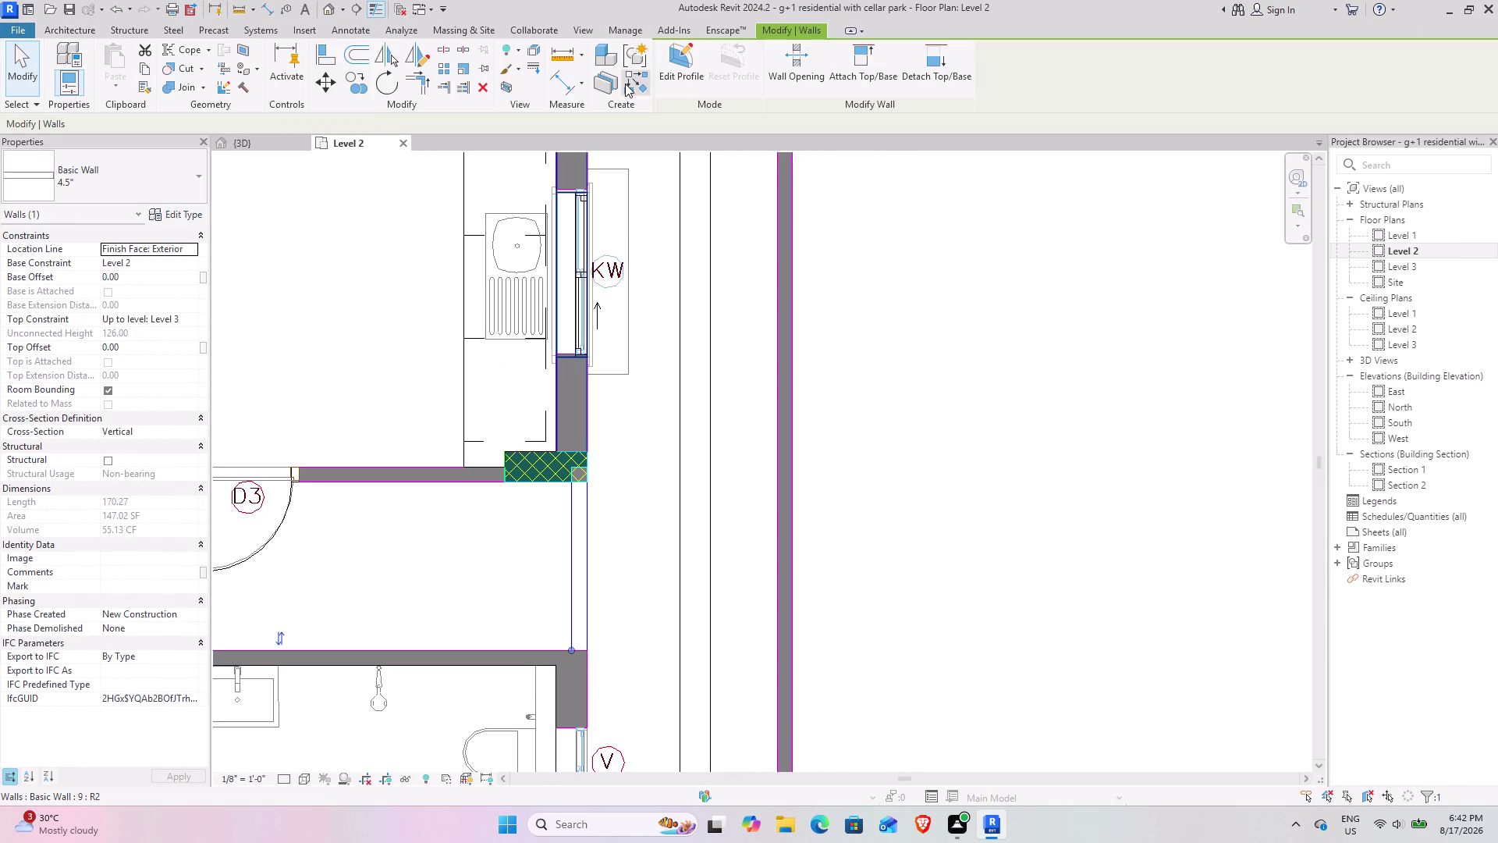
click(625, 83)
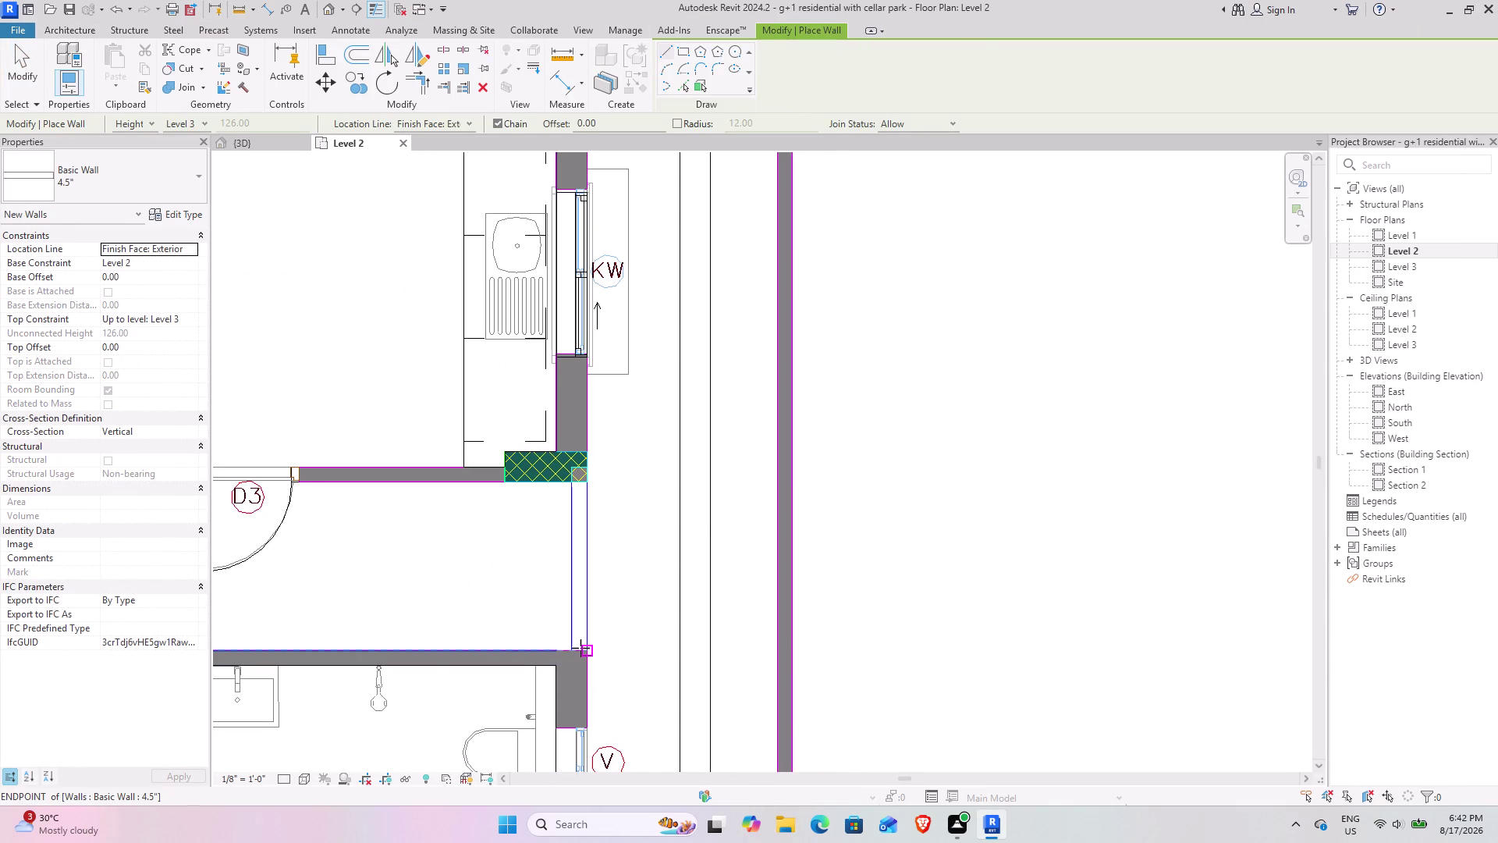
click(588, 650)
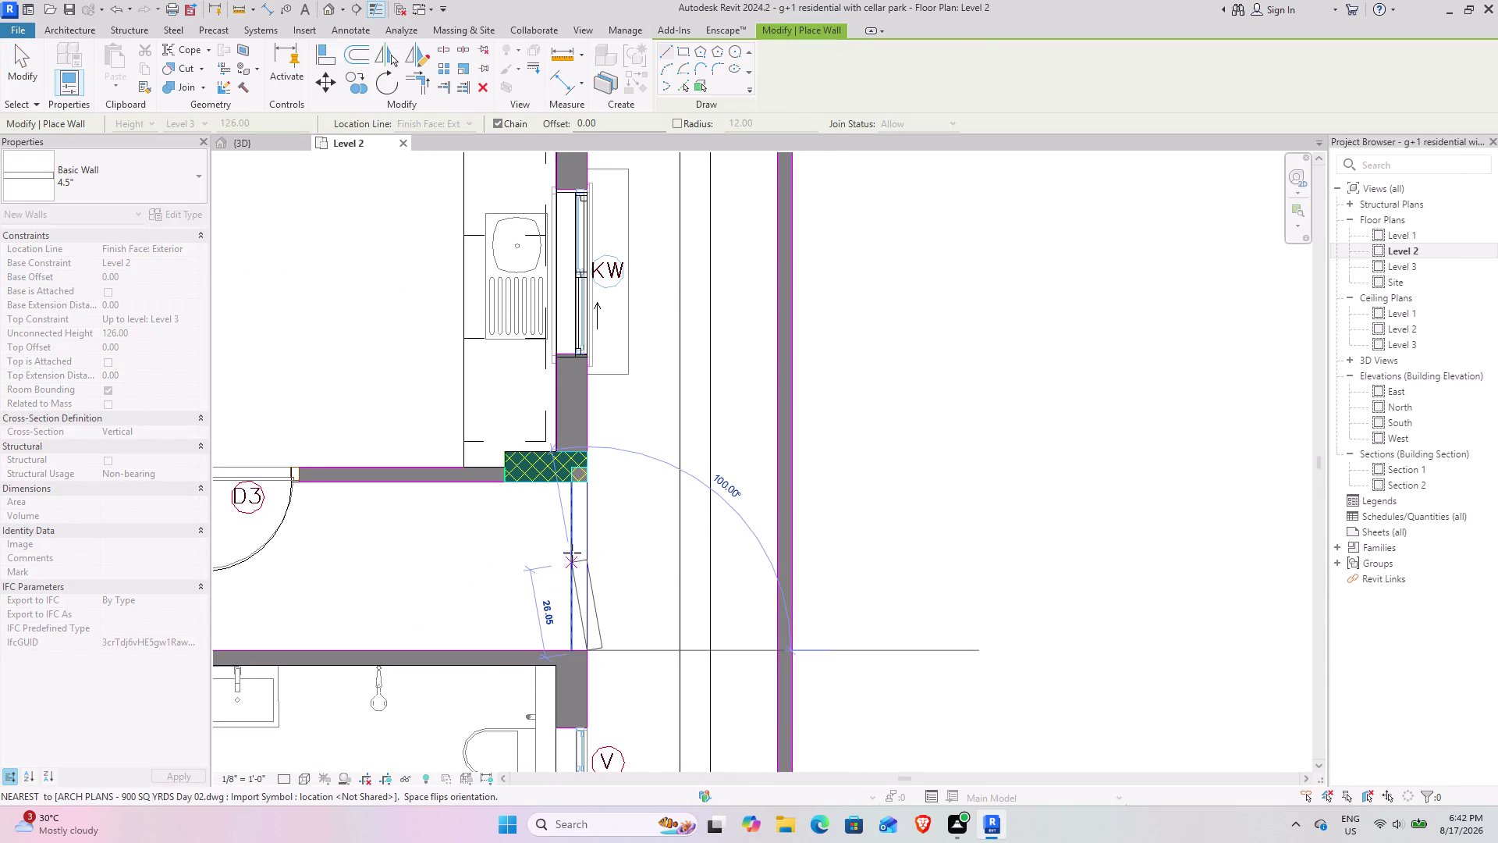
key(space)
click(580, 478)
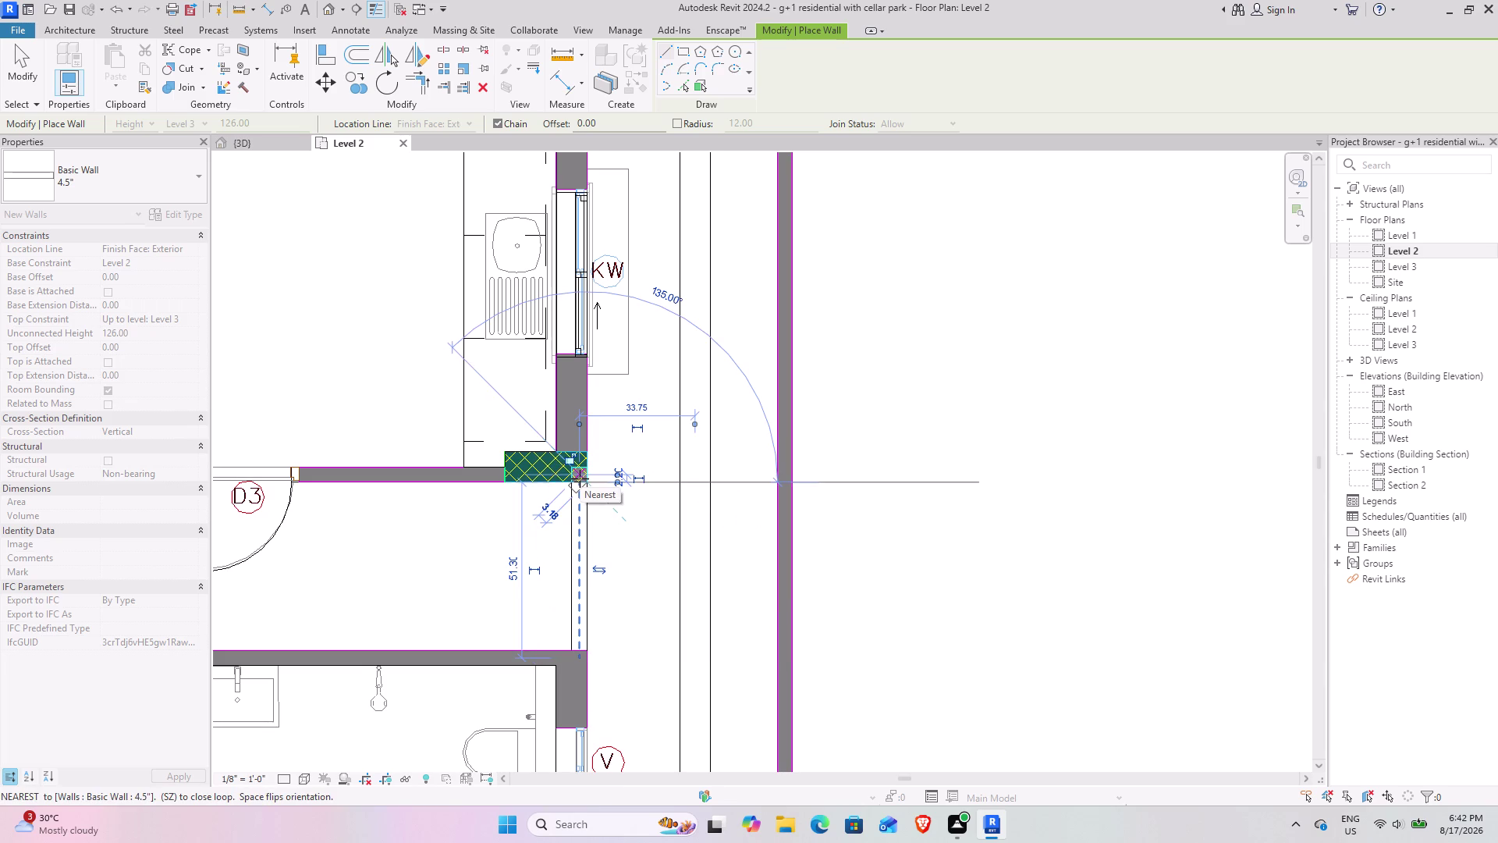
Exit wall drawing, confirm the new wall's 51.30 length, and view it in 3D.
key(Escape)
key(Escape)
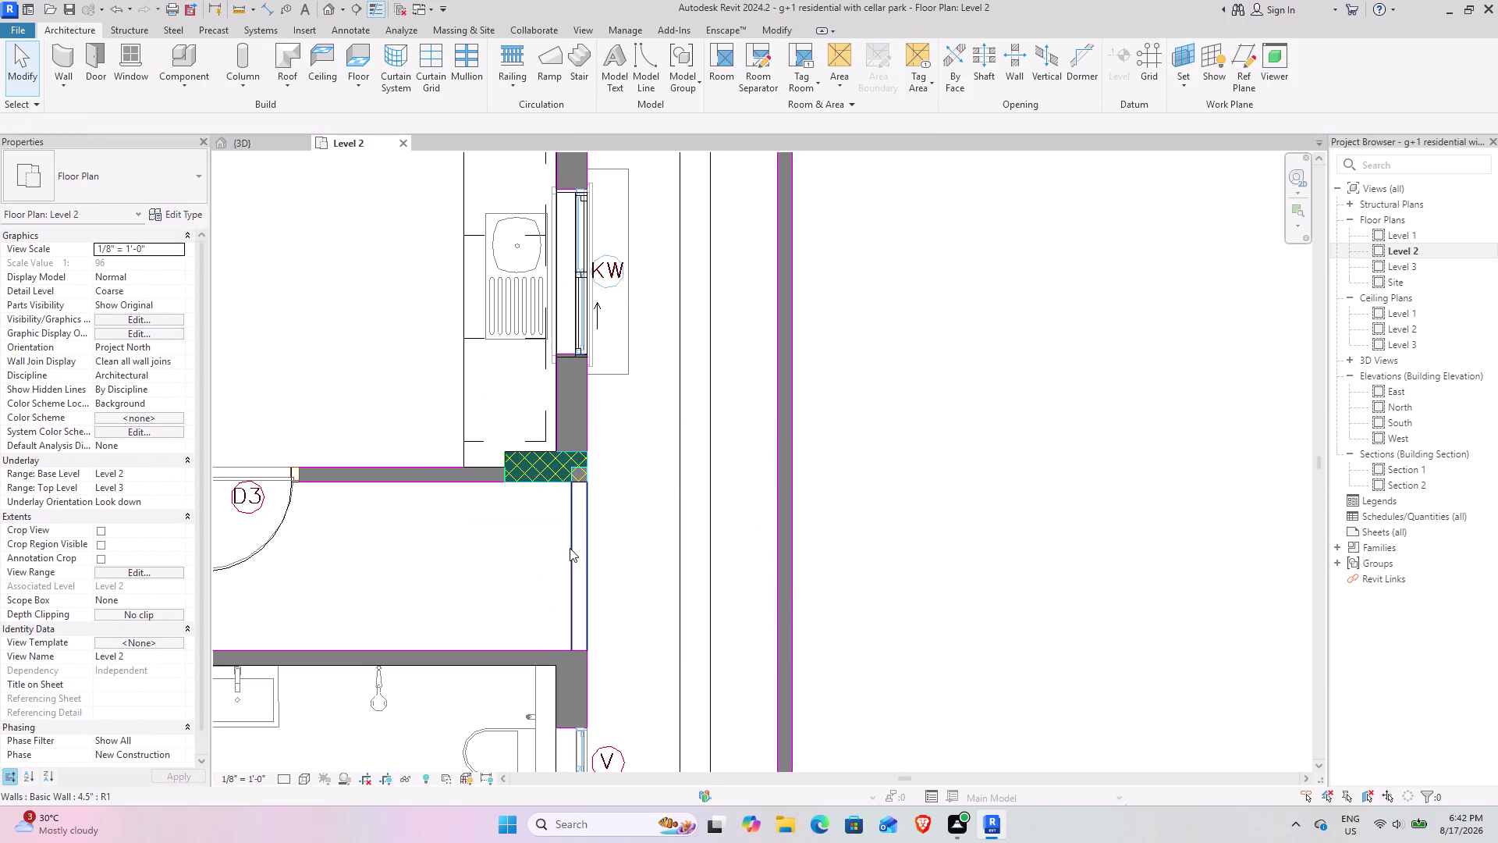
click(584, 563)
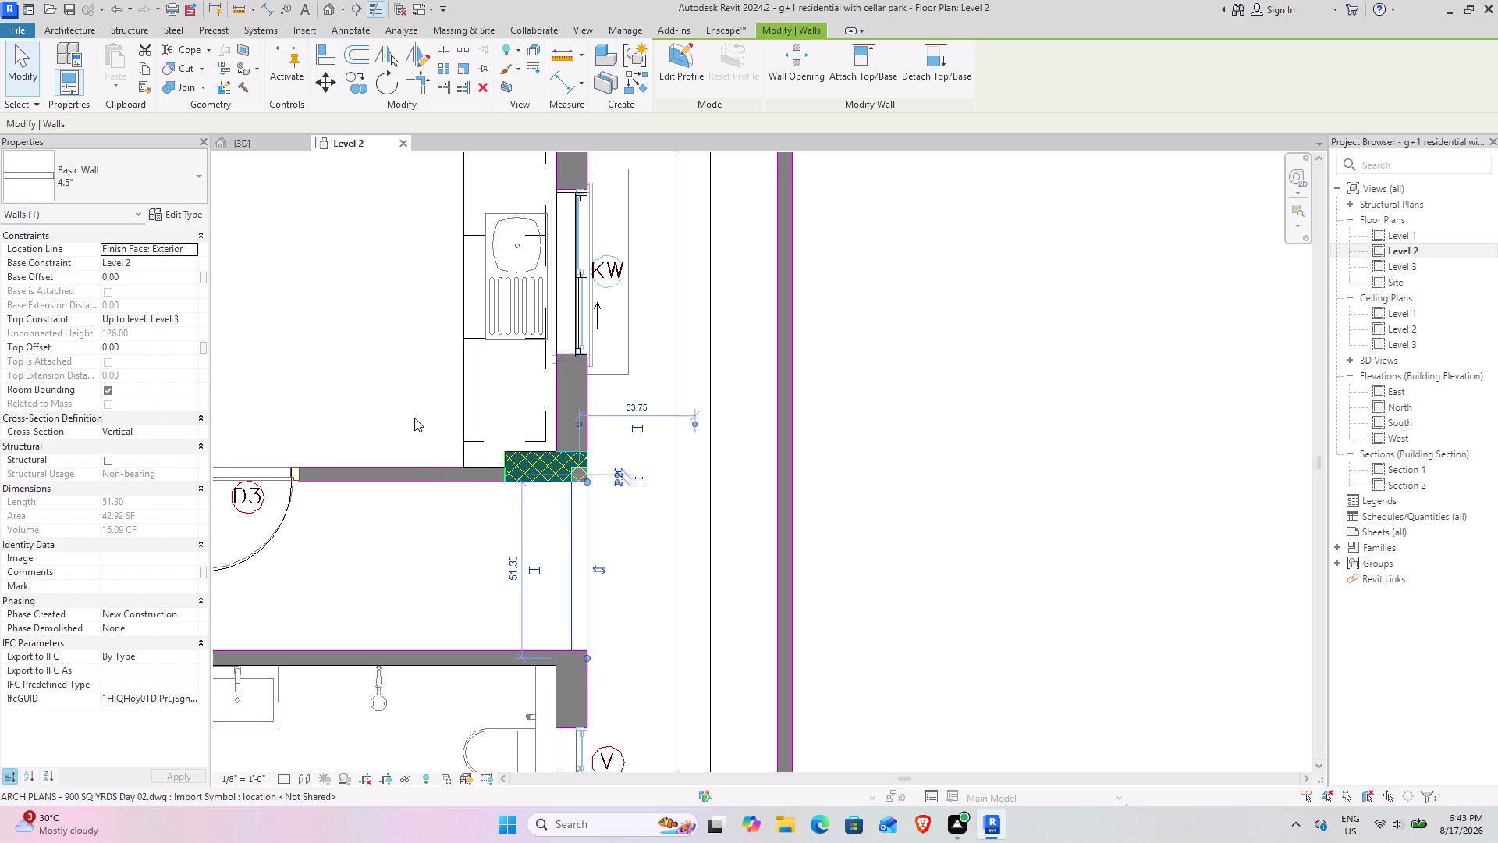
click(240, 143)
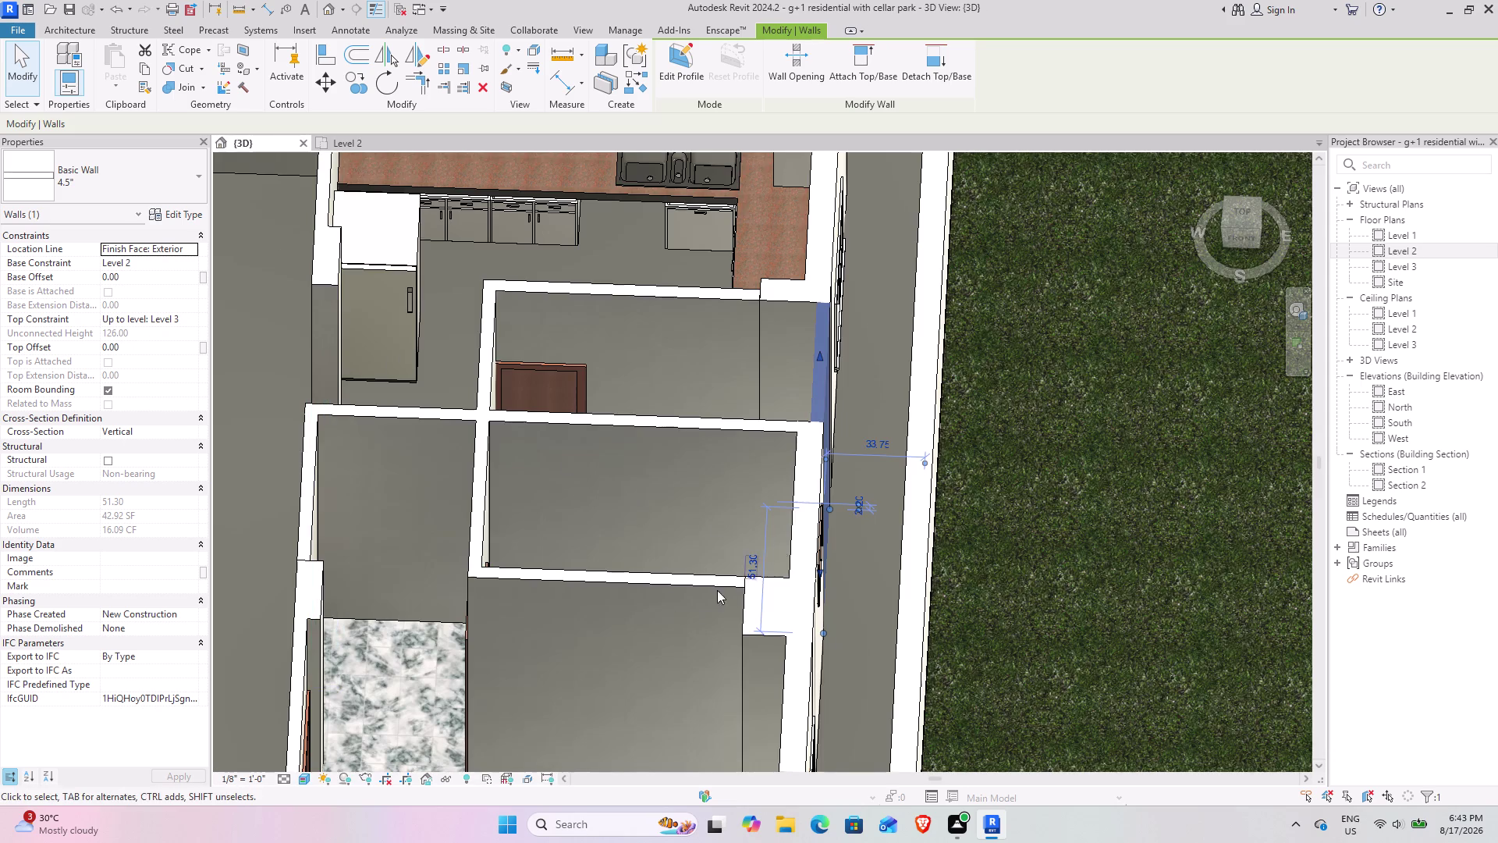
scroll(down, 3)
middle_drag(679, 615, 430, 620)
middle_drag(505, 600, 590, 588)
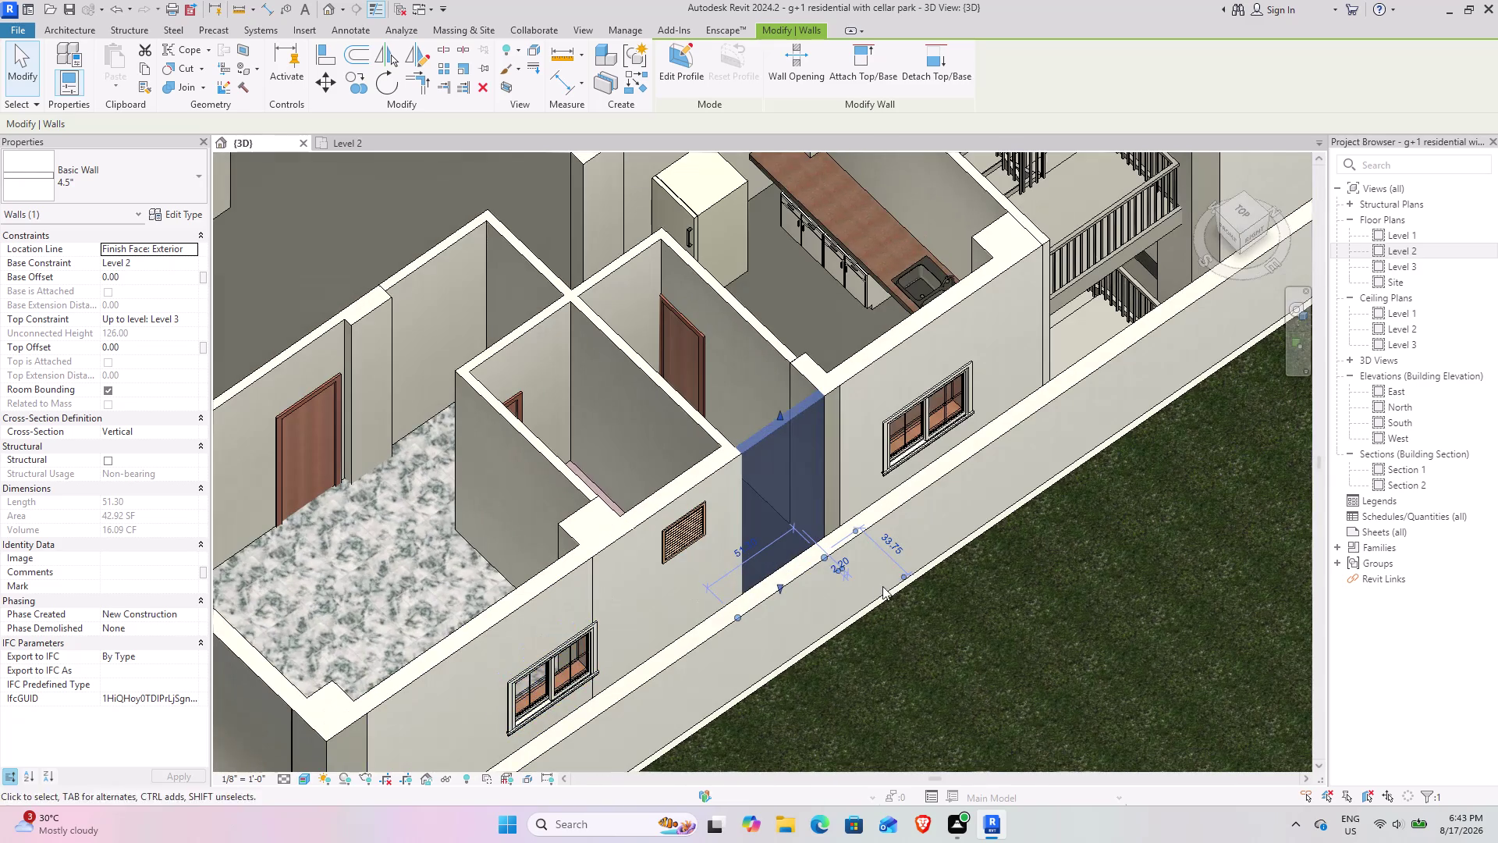
click(908, 582)
click(1105, 608)
middle_drag(639, 572, 721, 615)
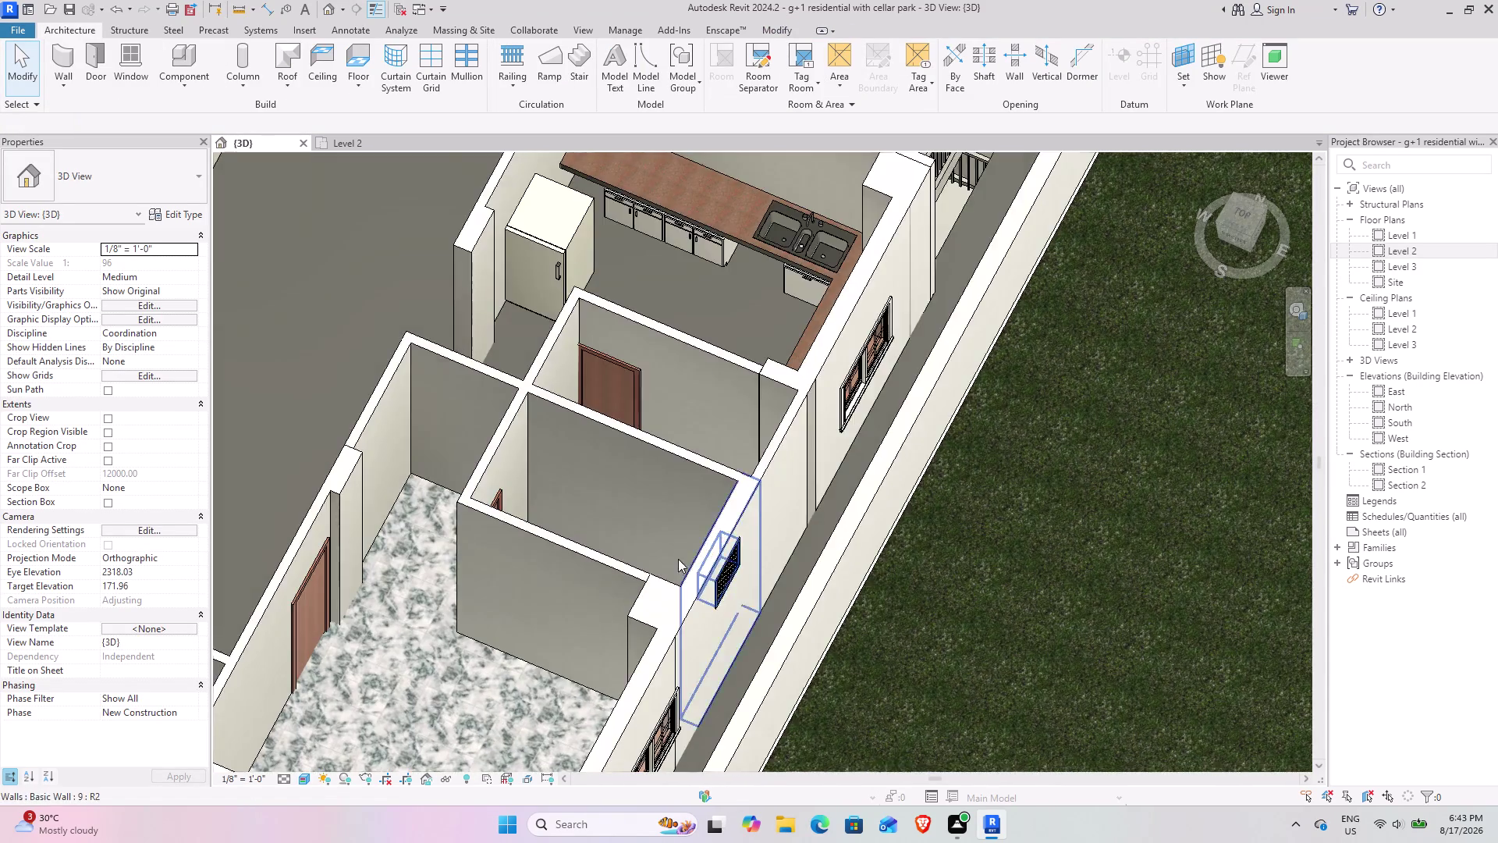
middle_drag(682, 563, 855, 700)
middle_drag(695, 526, 429, 414)
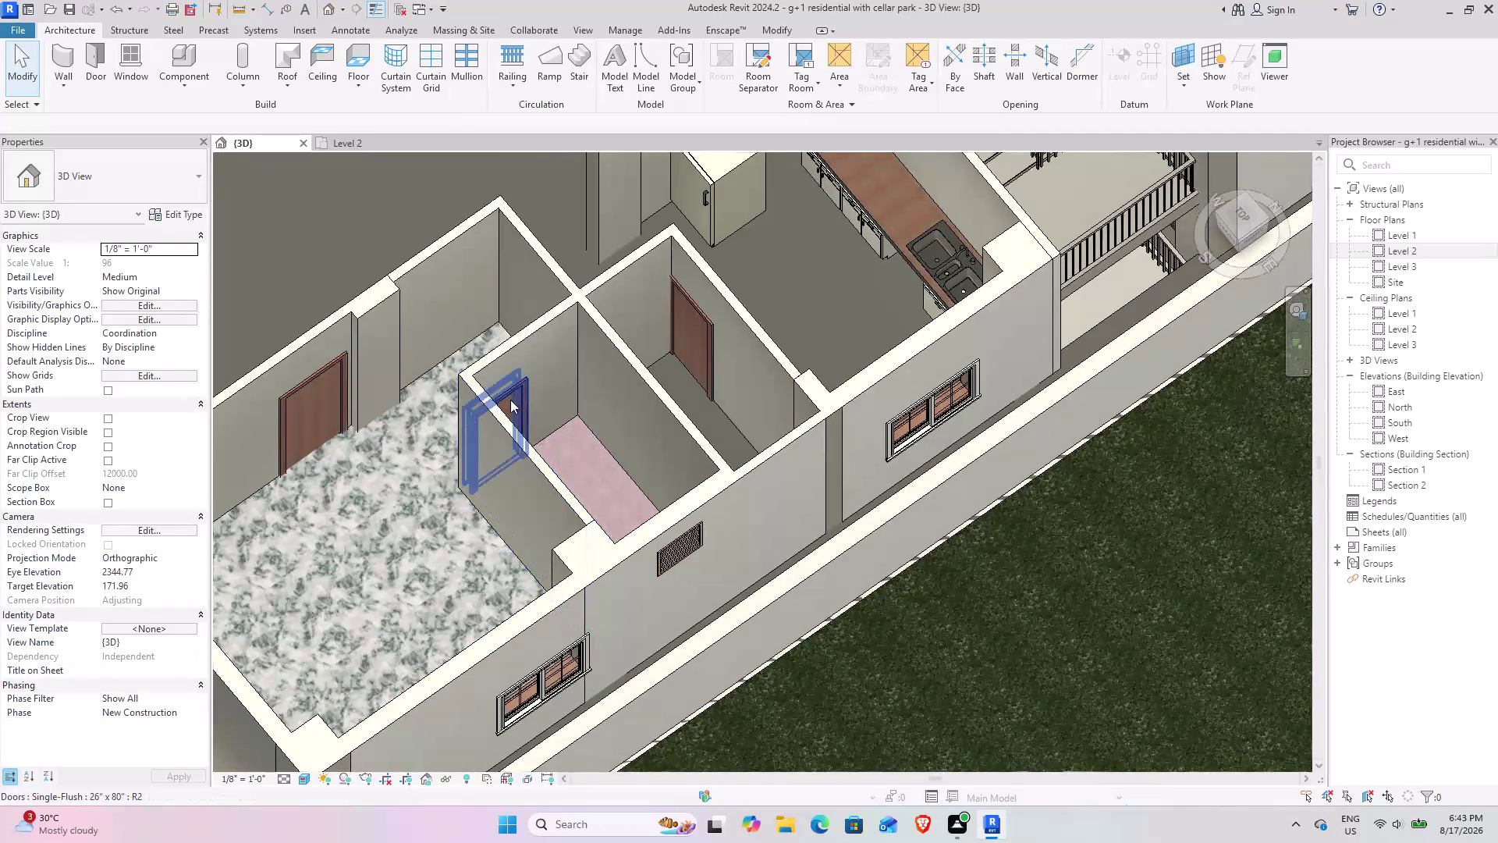
scroll(down, 3)
middle_drag(486, 433, 662, 492)
middle_drag(583, 509, 761, 472)
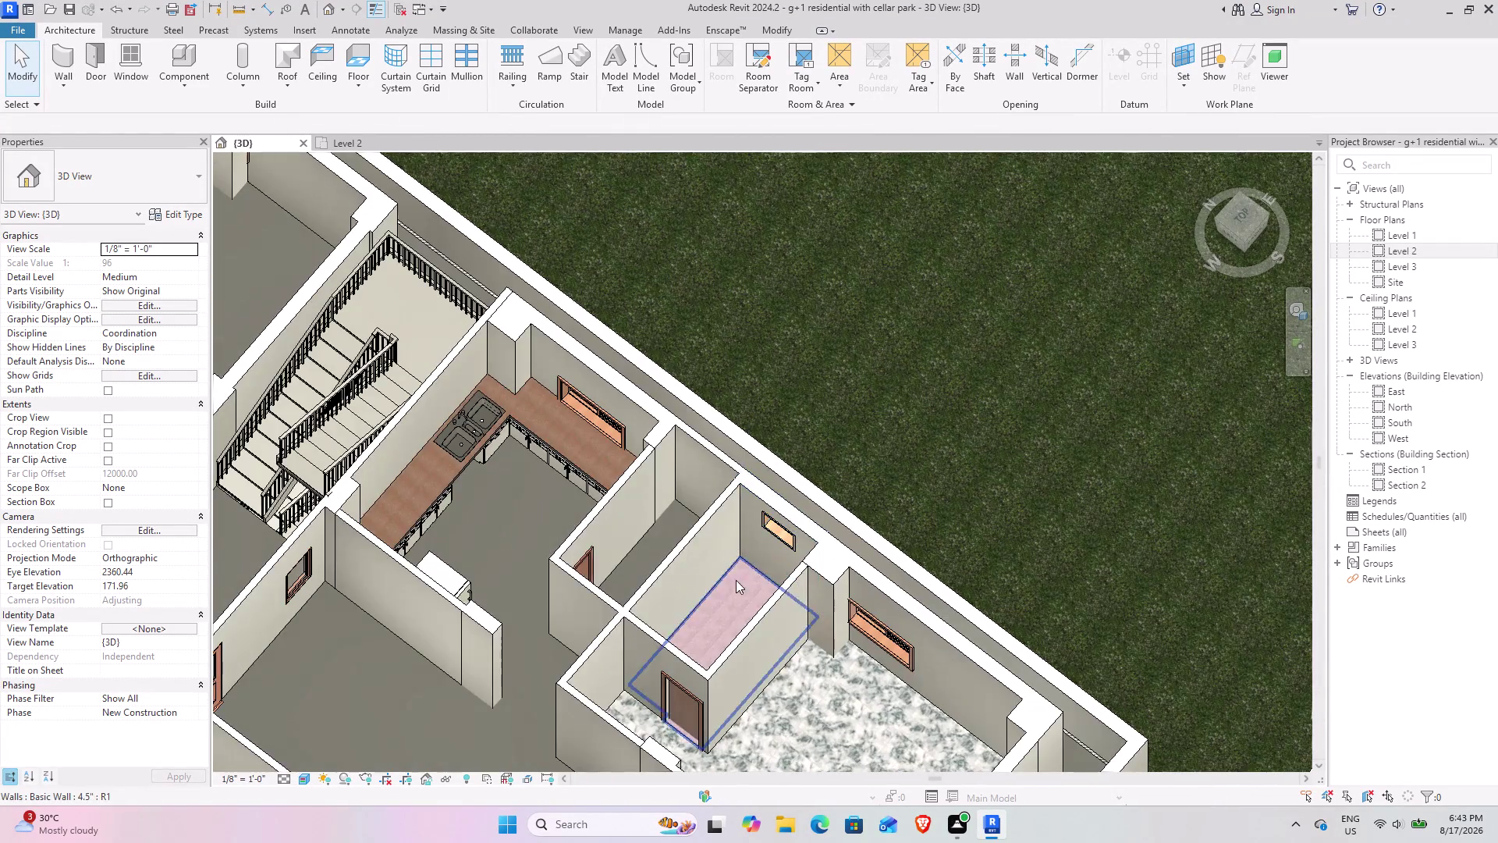
middle_drag(587, 513, 485, 453)
middle_drag(485, 453, 612, 531)
scroll(up, 3)
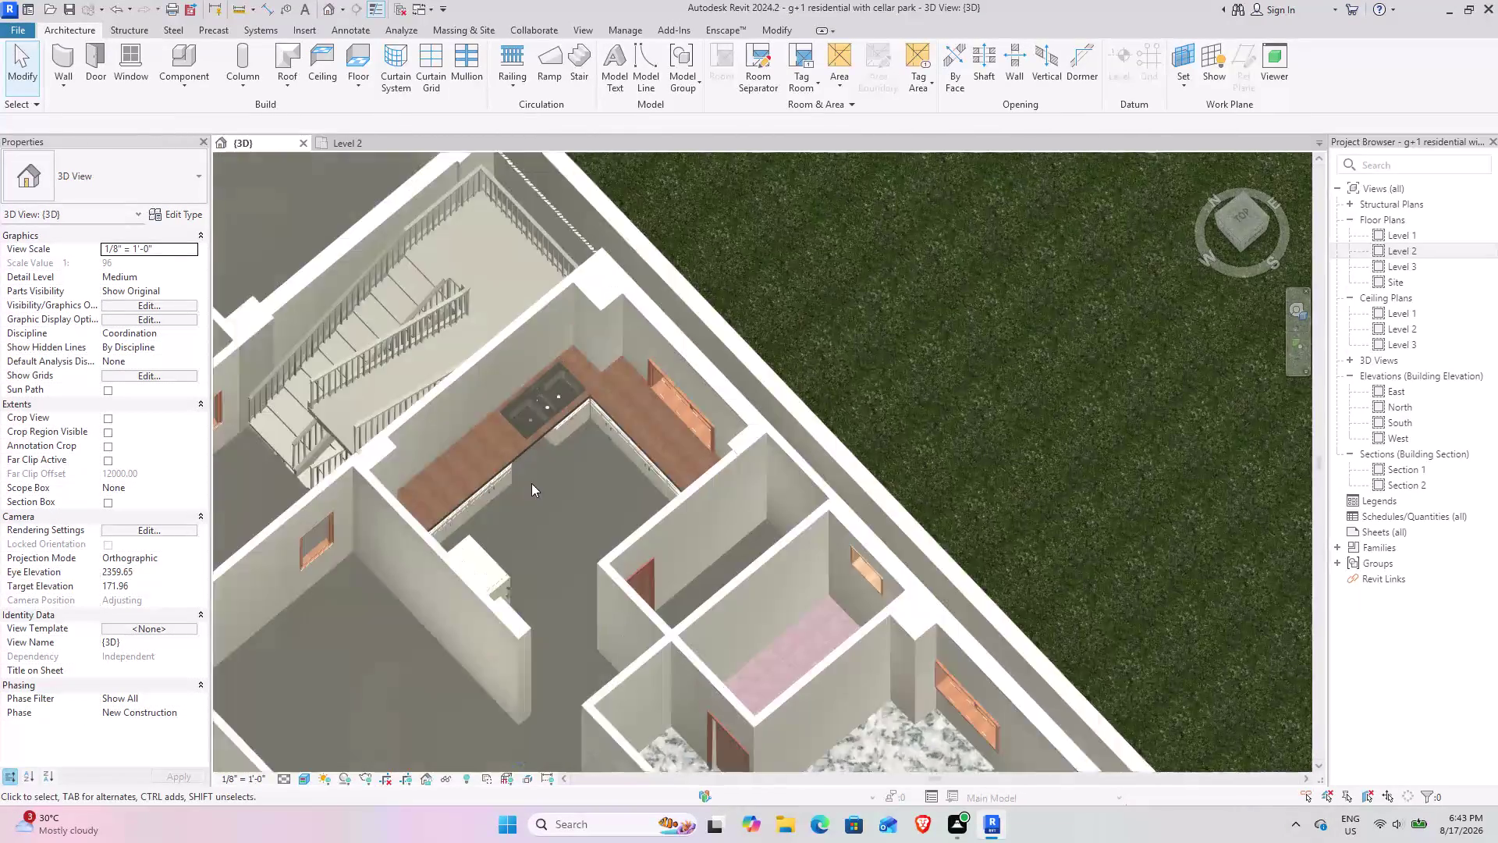
scroll(up, 3)
middle_drag(490, 585, 509, 497)
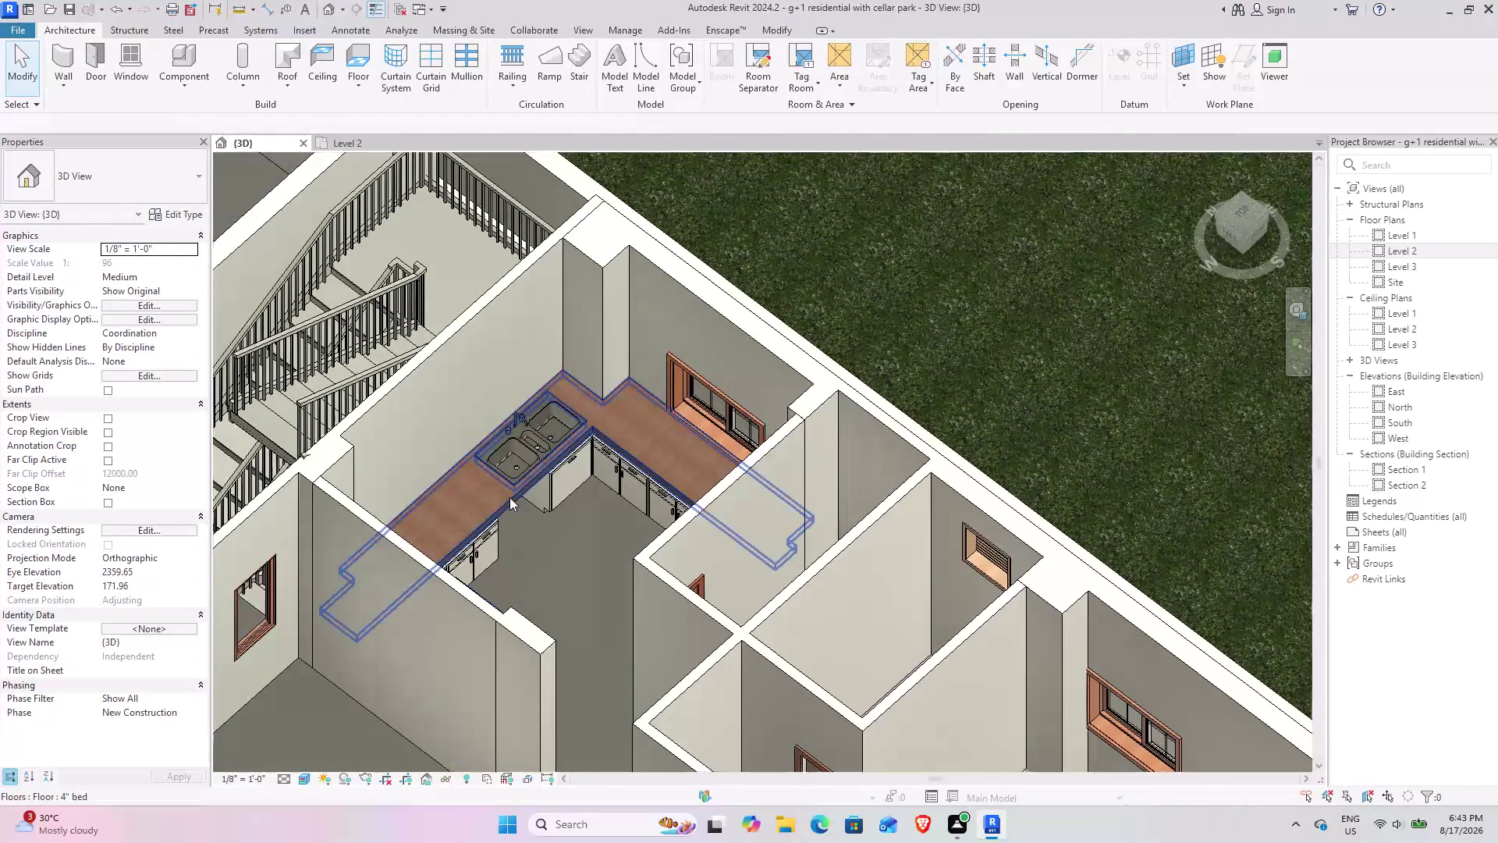
middle_drag(597, 485, 437, 482)
scroll(up, 3)
middle_drag(298, 496, 518, 529)
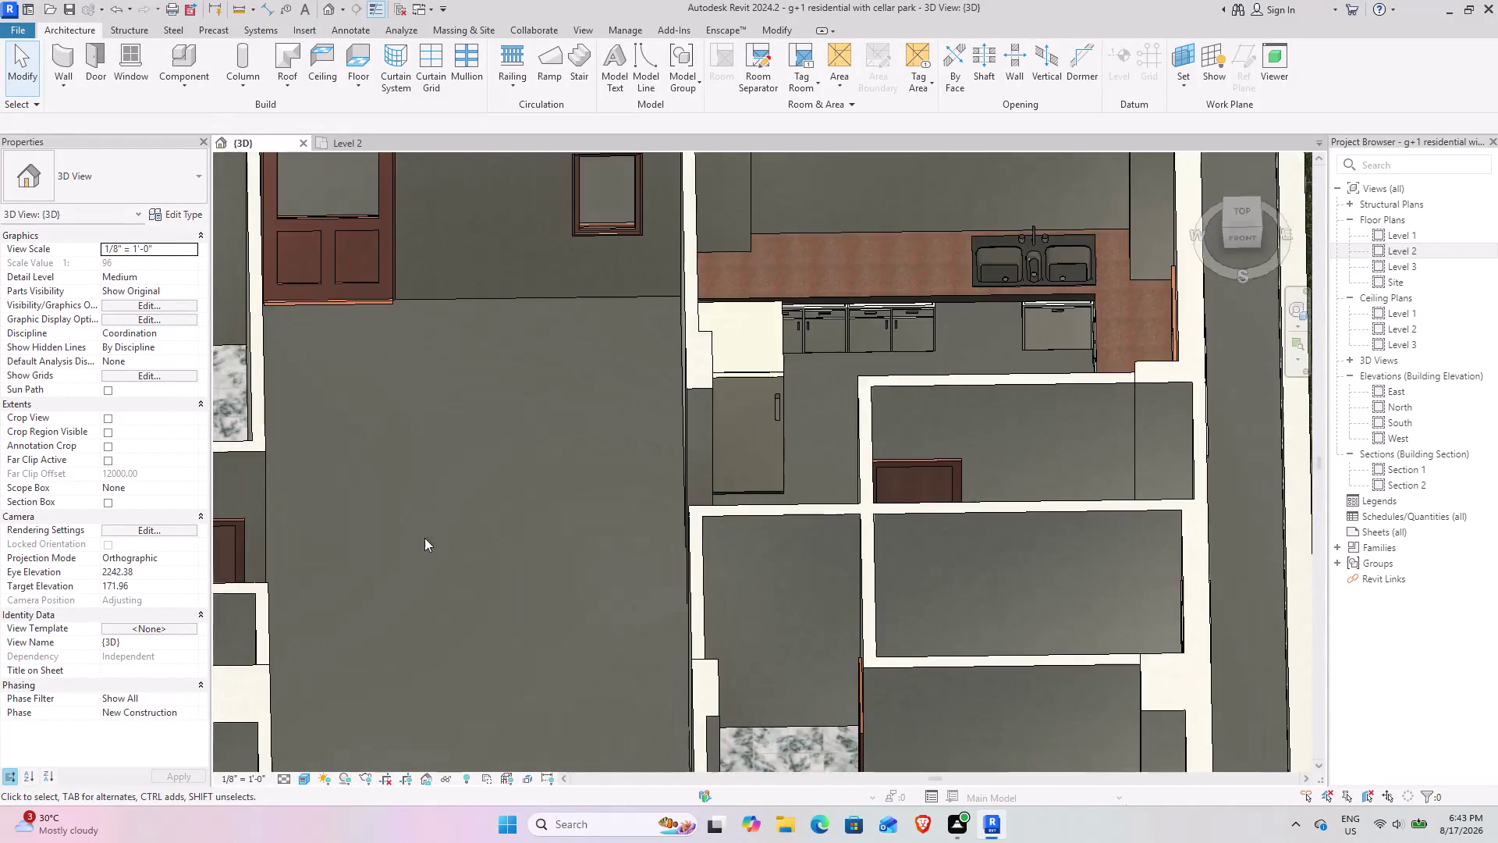
middle_drag(419, 540, 581, 573)
scroll(down, 3)
middle_drag(843, 607, 551, 530)
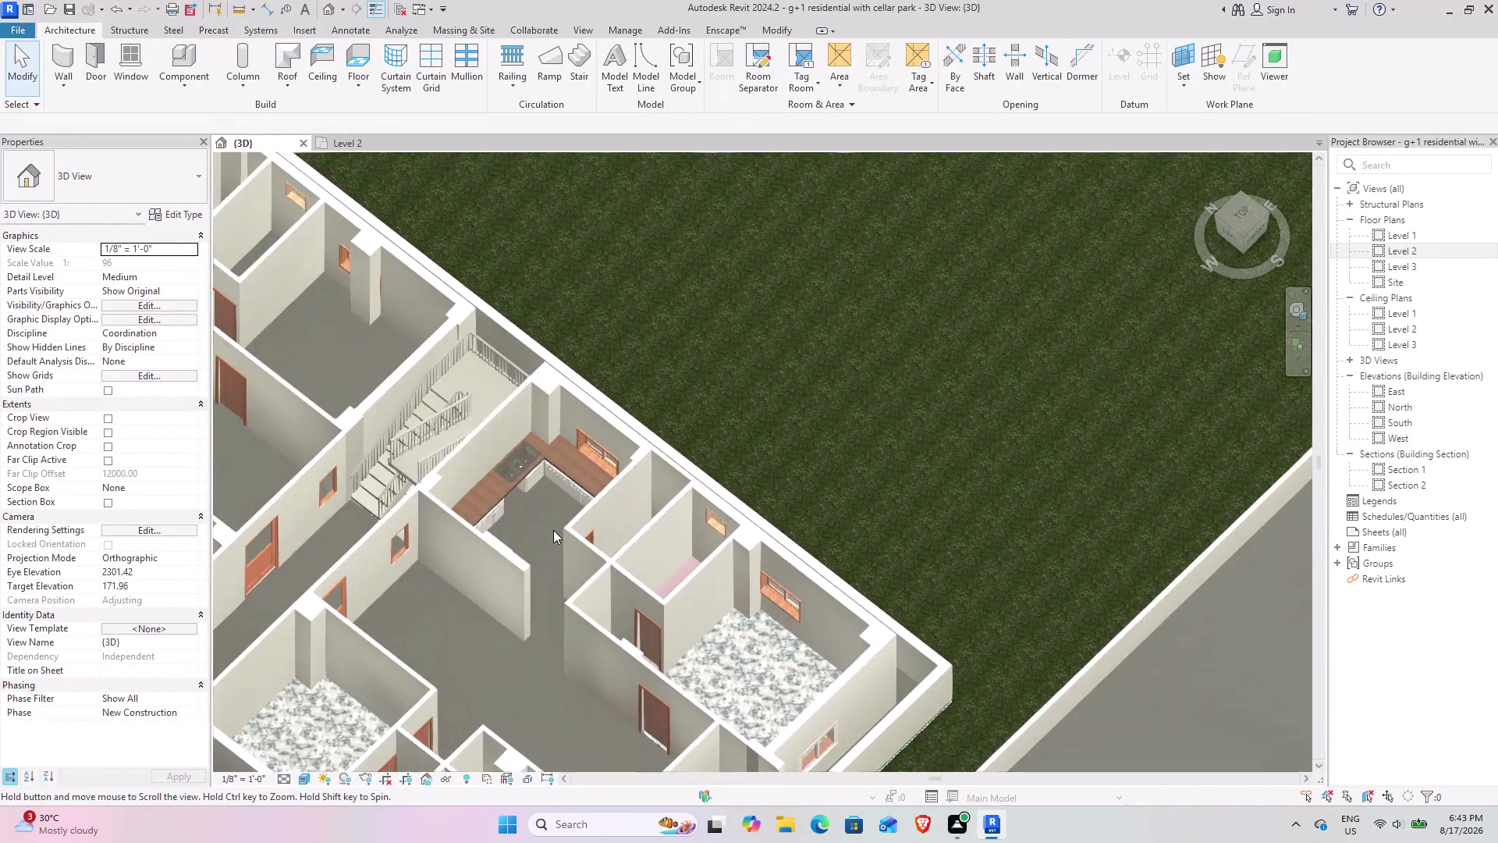
middle_drag(551, 529, 553, 530)
scroll(up, 3)
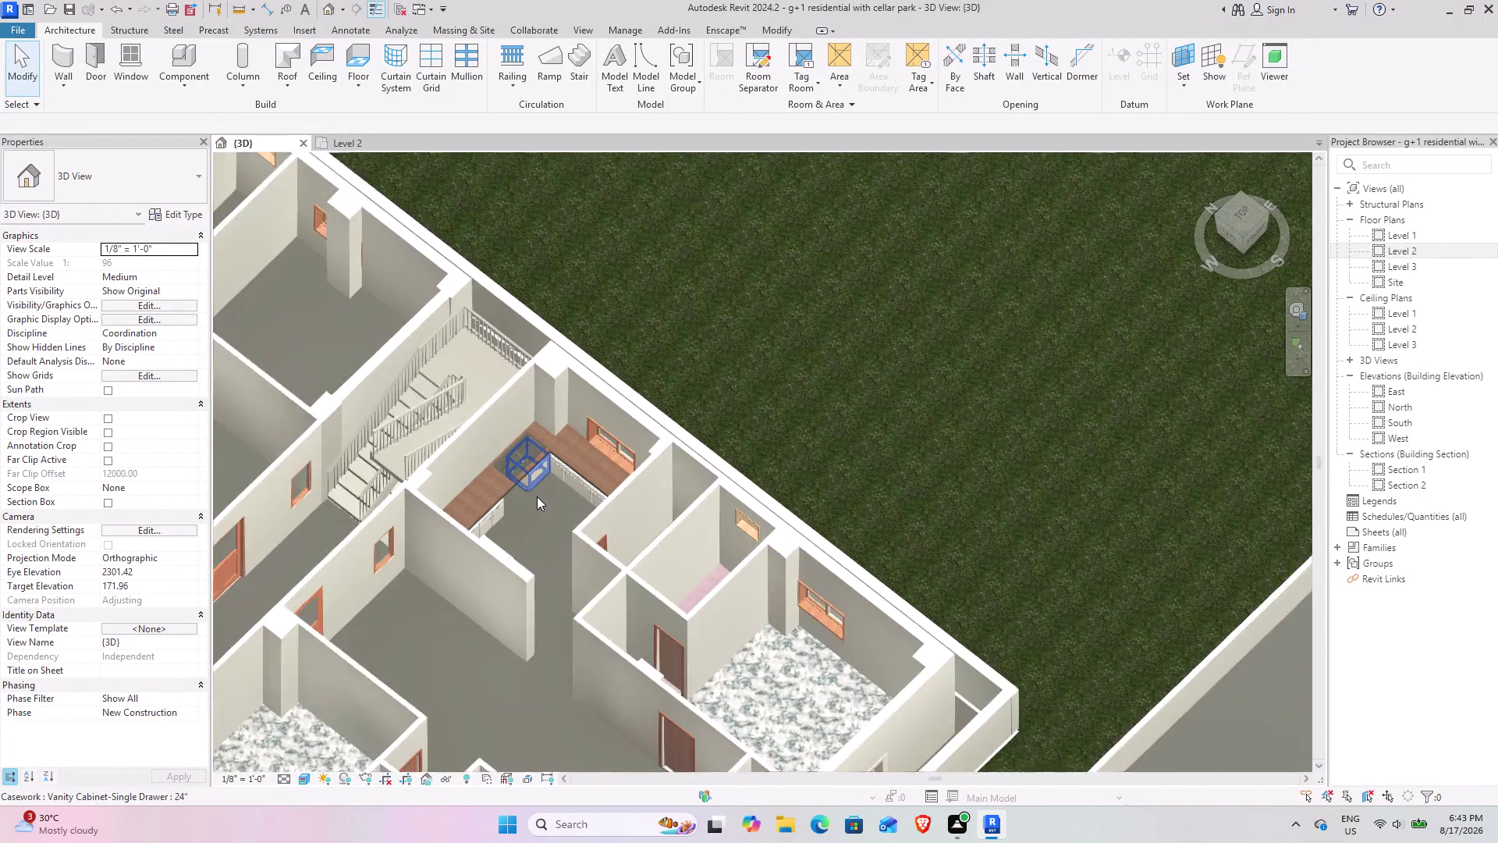
scroll(up, 3)
scroll(up, 3)
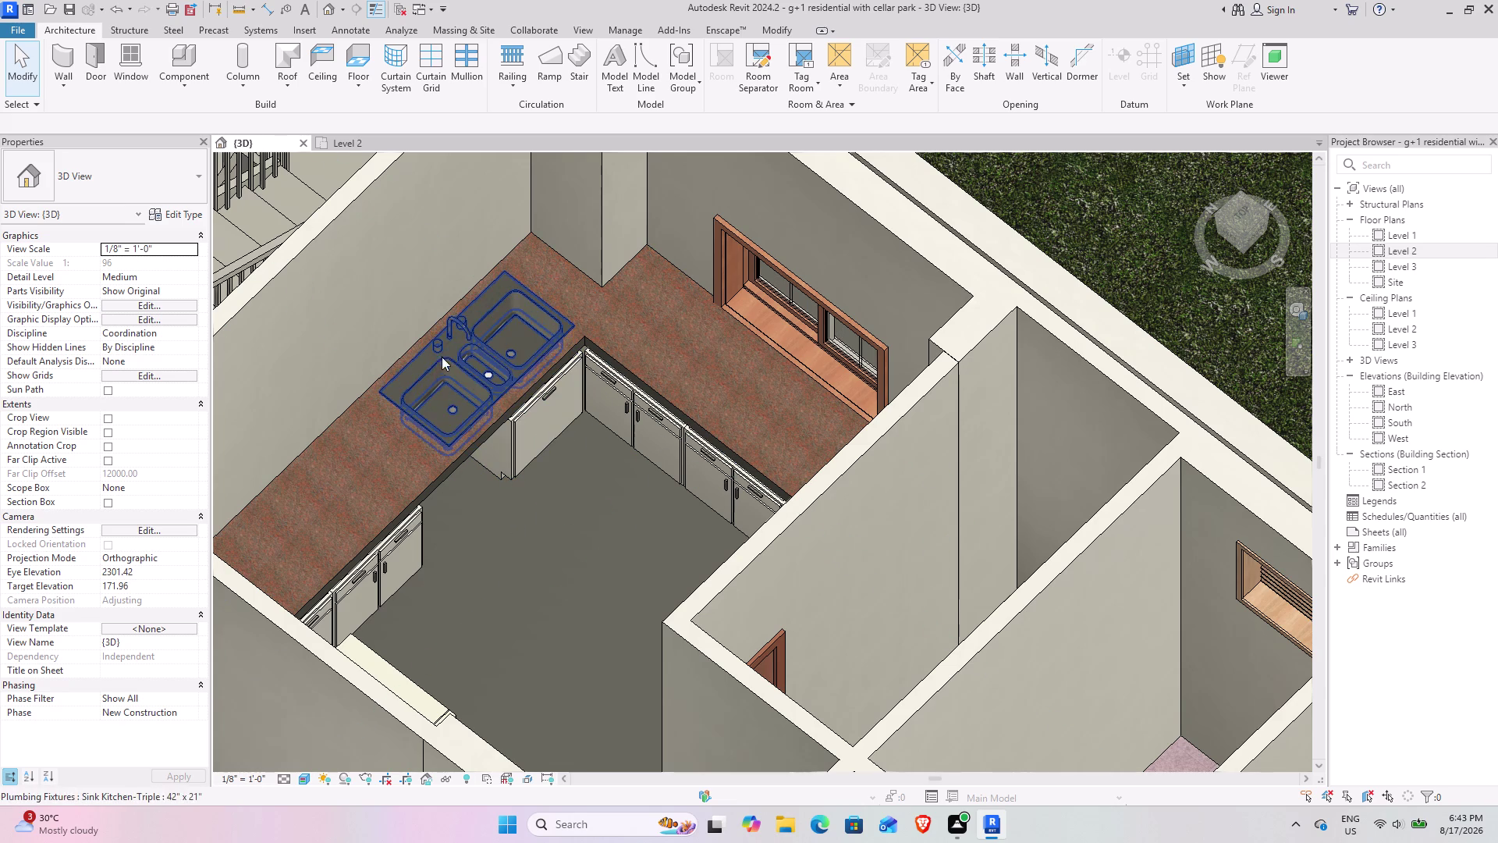
scroll(up, 3)
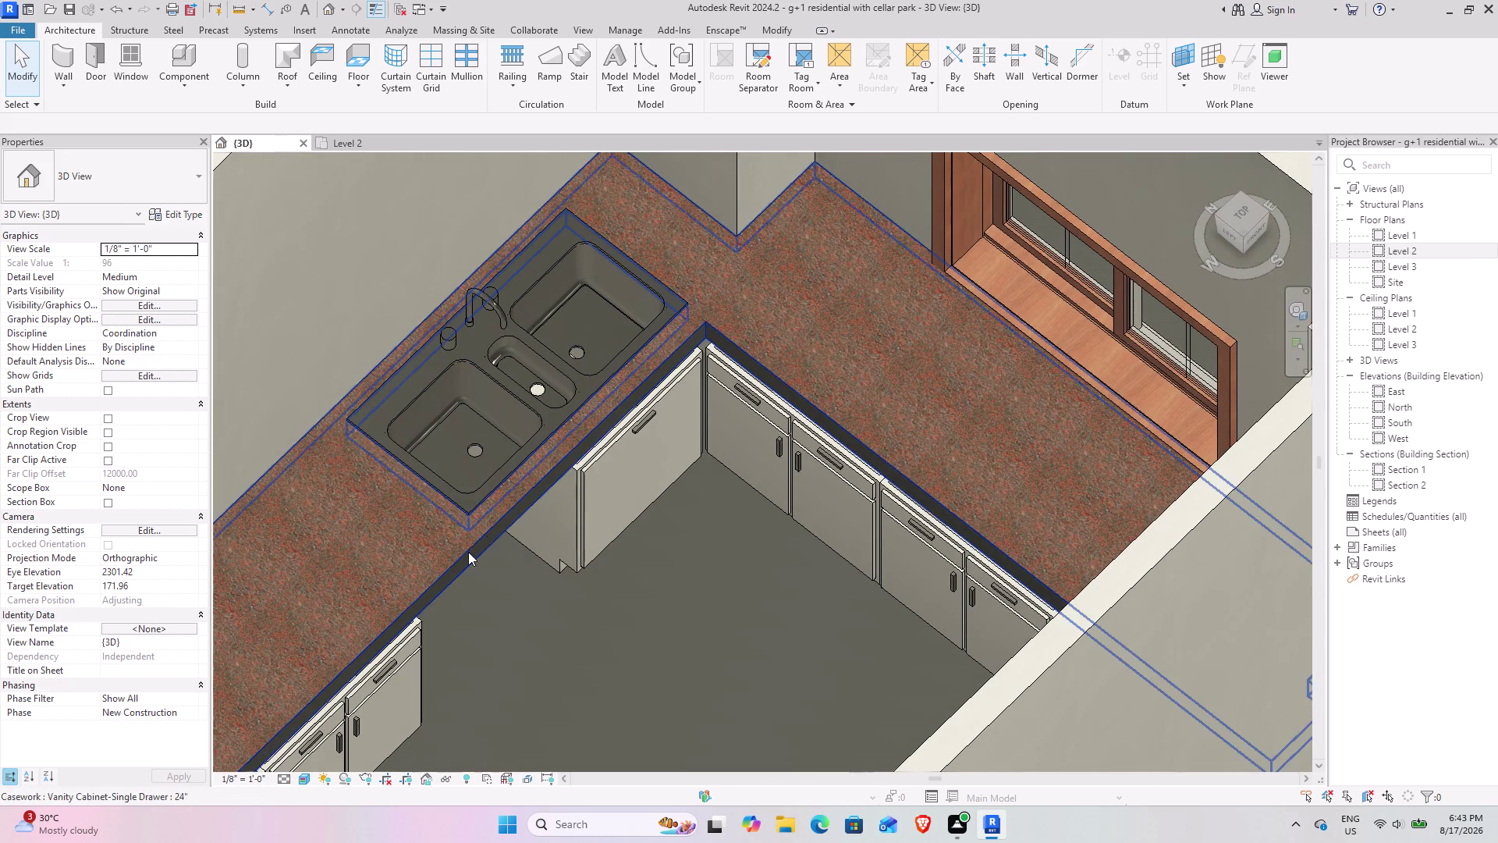
scroll(down, 3)
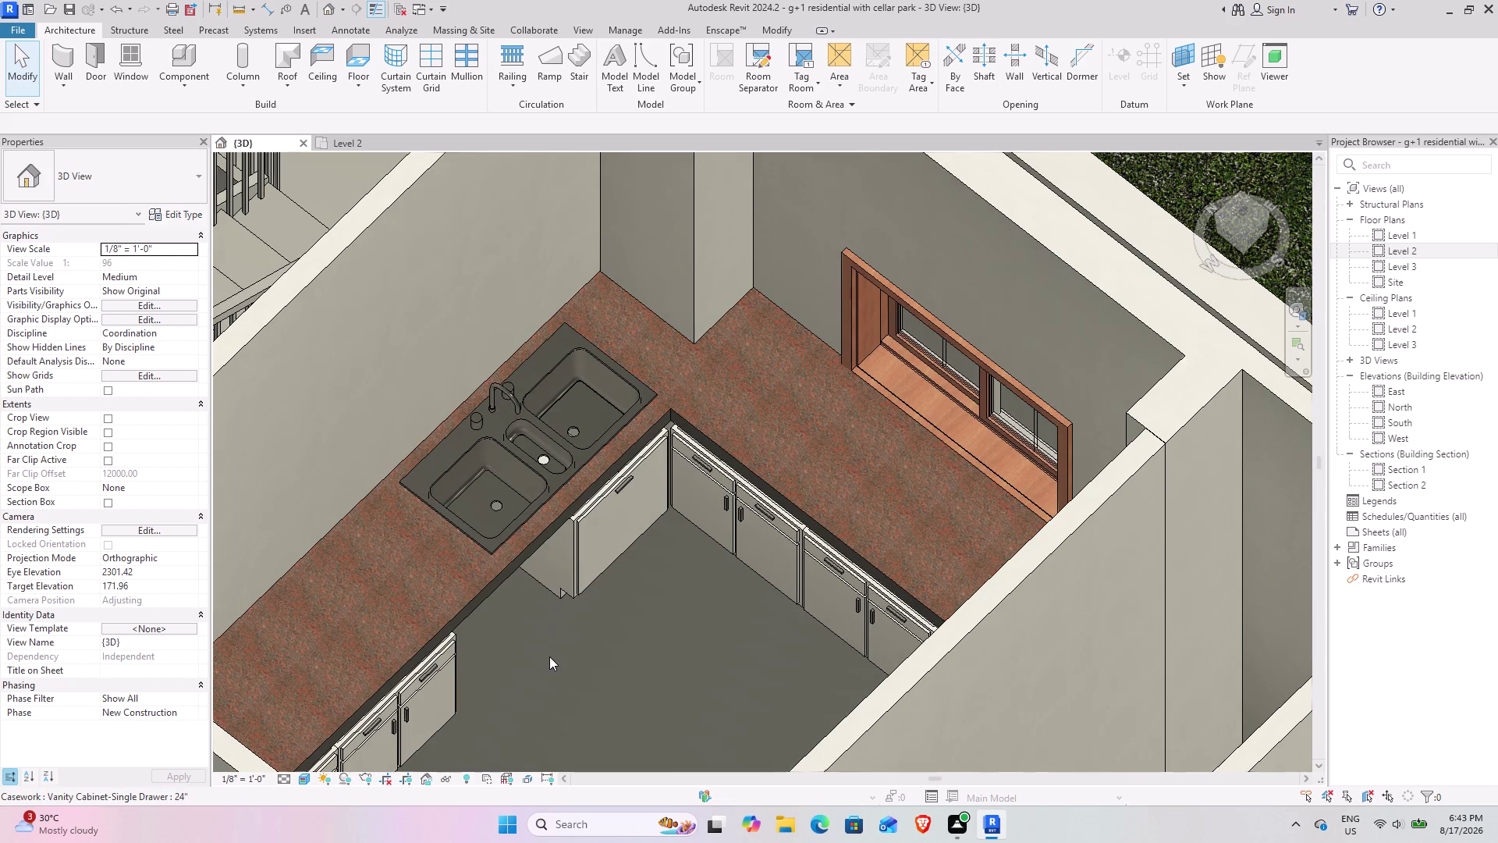
scroll(down, 3)
middle_drag(535, 620, 534, 616)
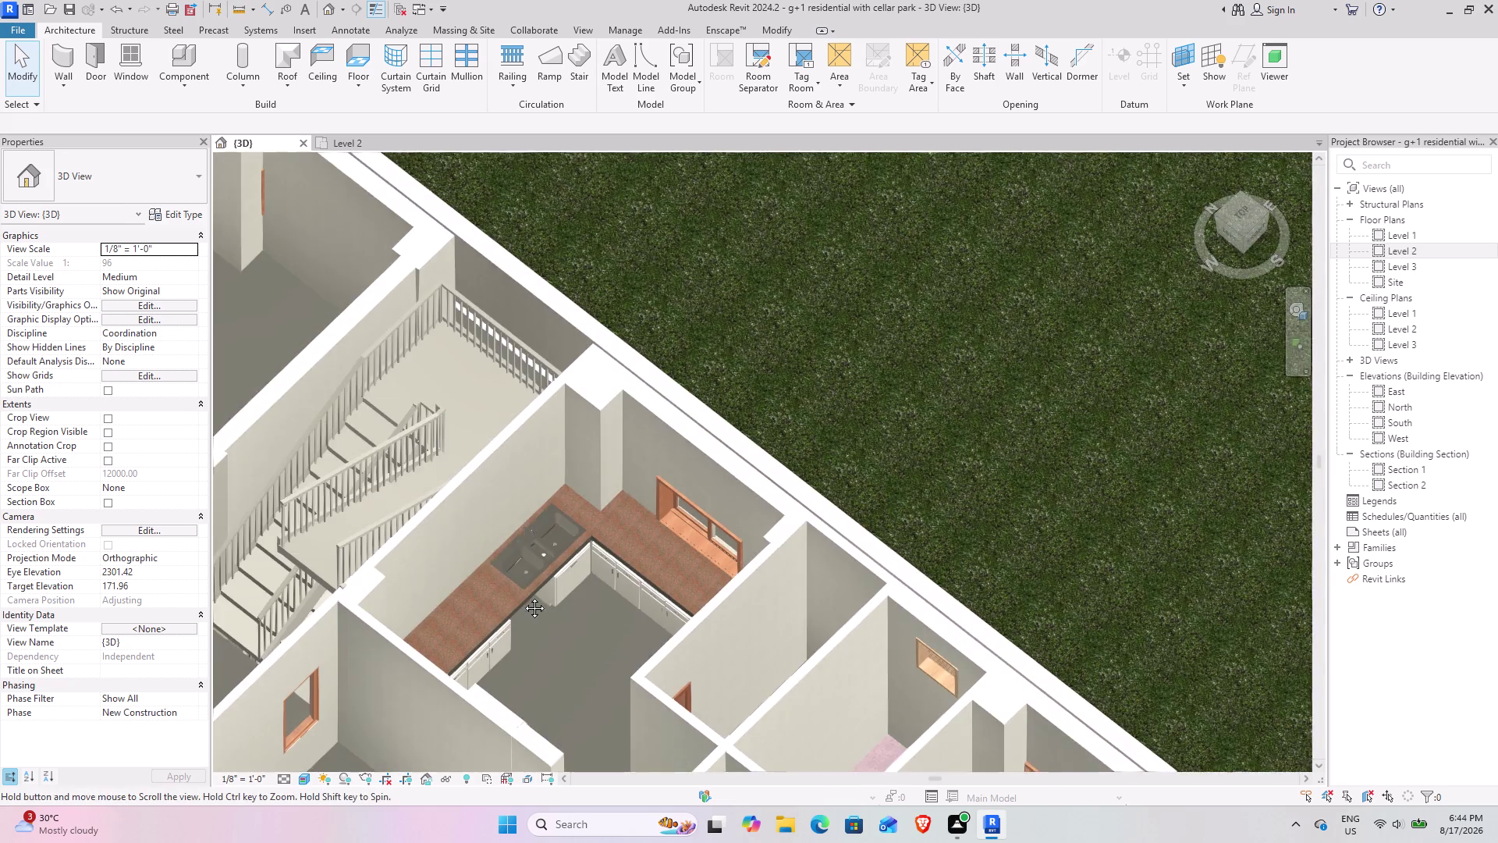
middle_drag(534, 616, 470, 449)
middle_drag(739, 682, 700, 741)
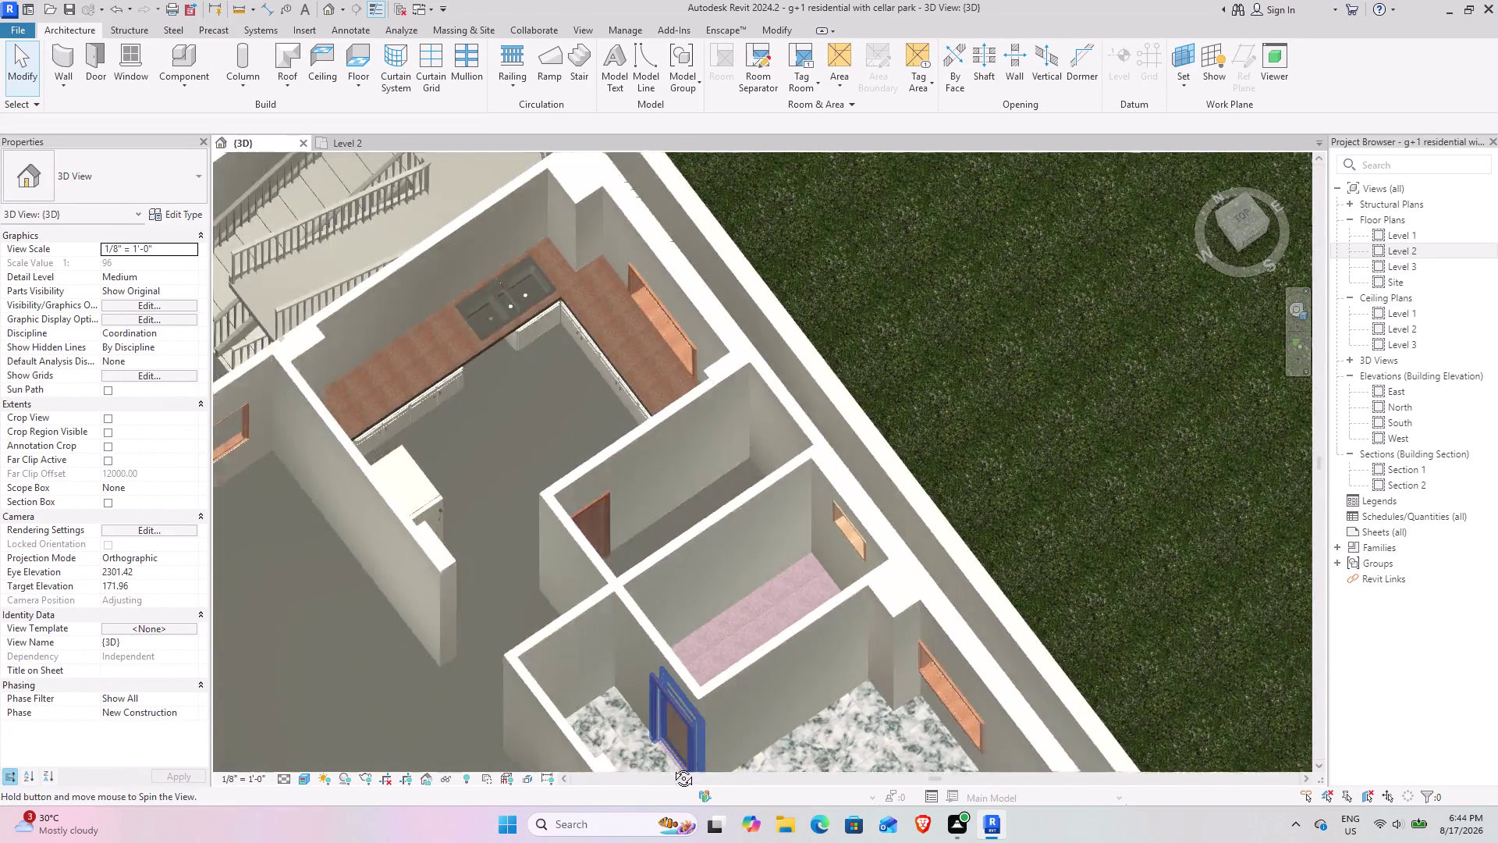
middle_drag(700, 741, 652, 779)
middle_drag(608, 727, 427, 718)
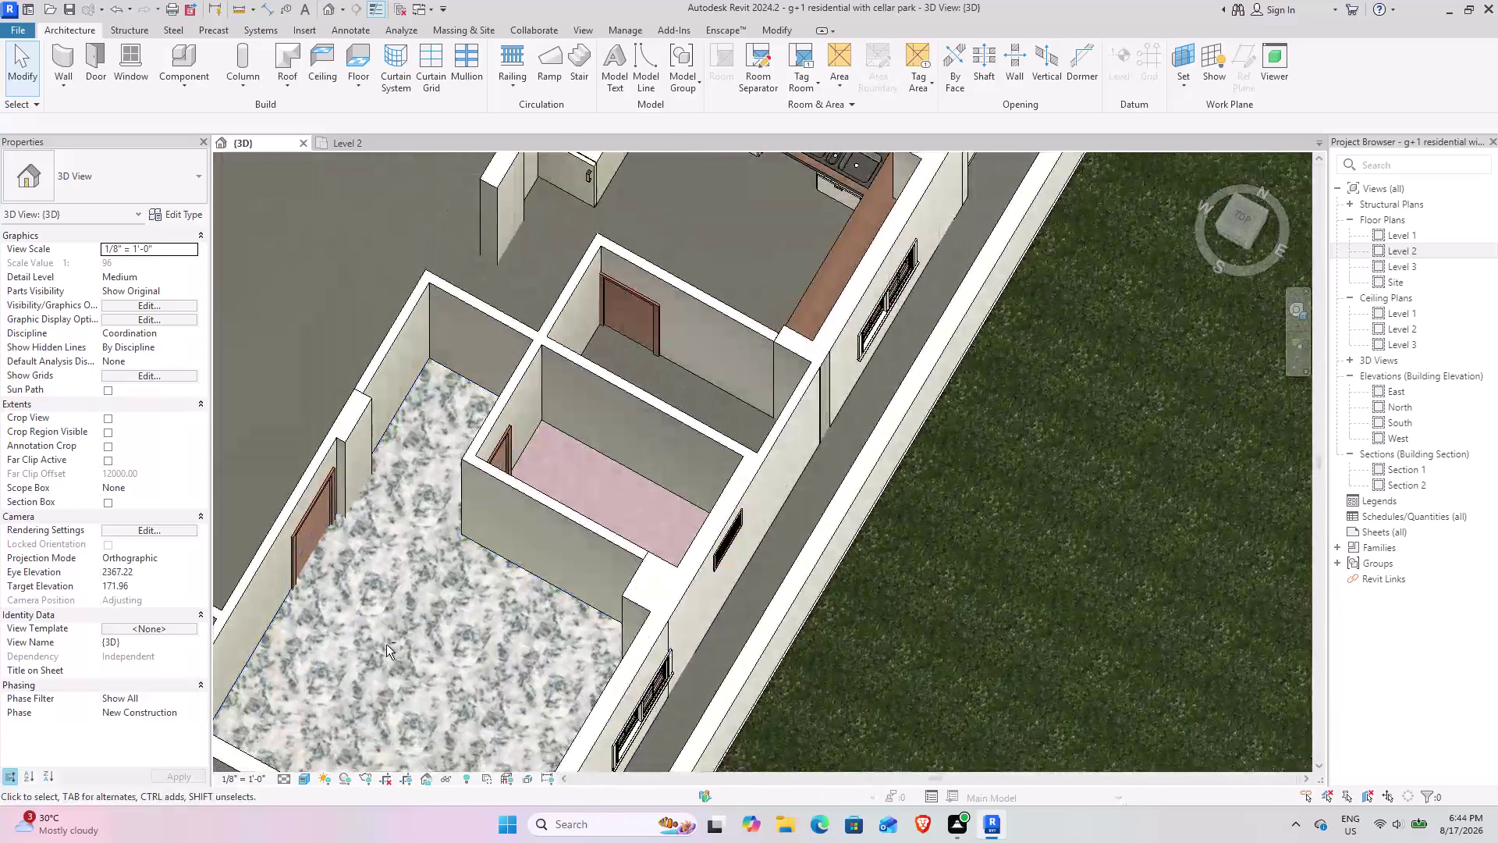
middle_drag(385, 645, 655, 620)
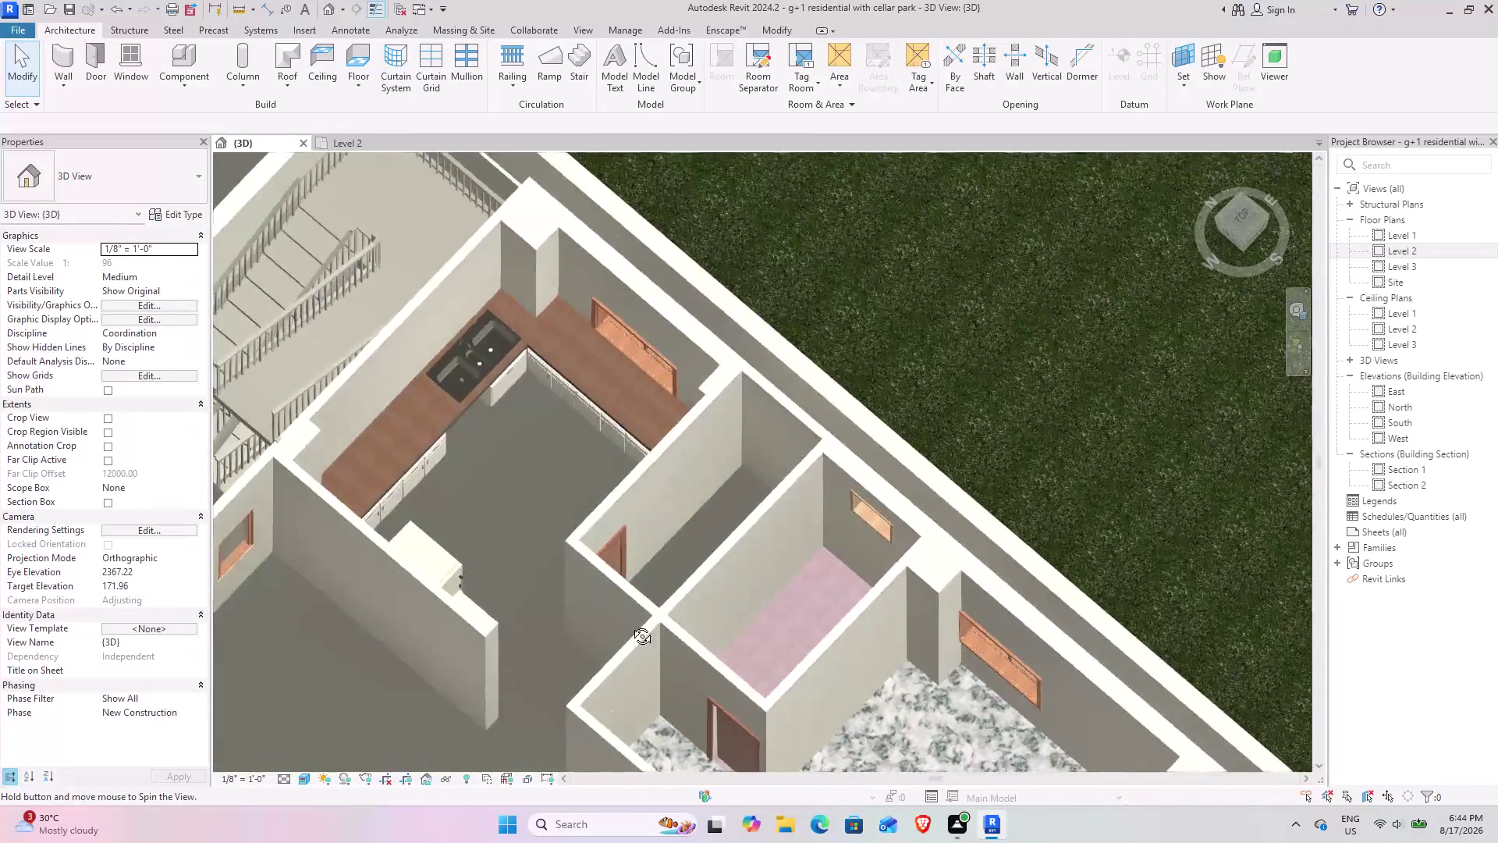
middle_drag(655, 620, 435, 652)
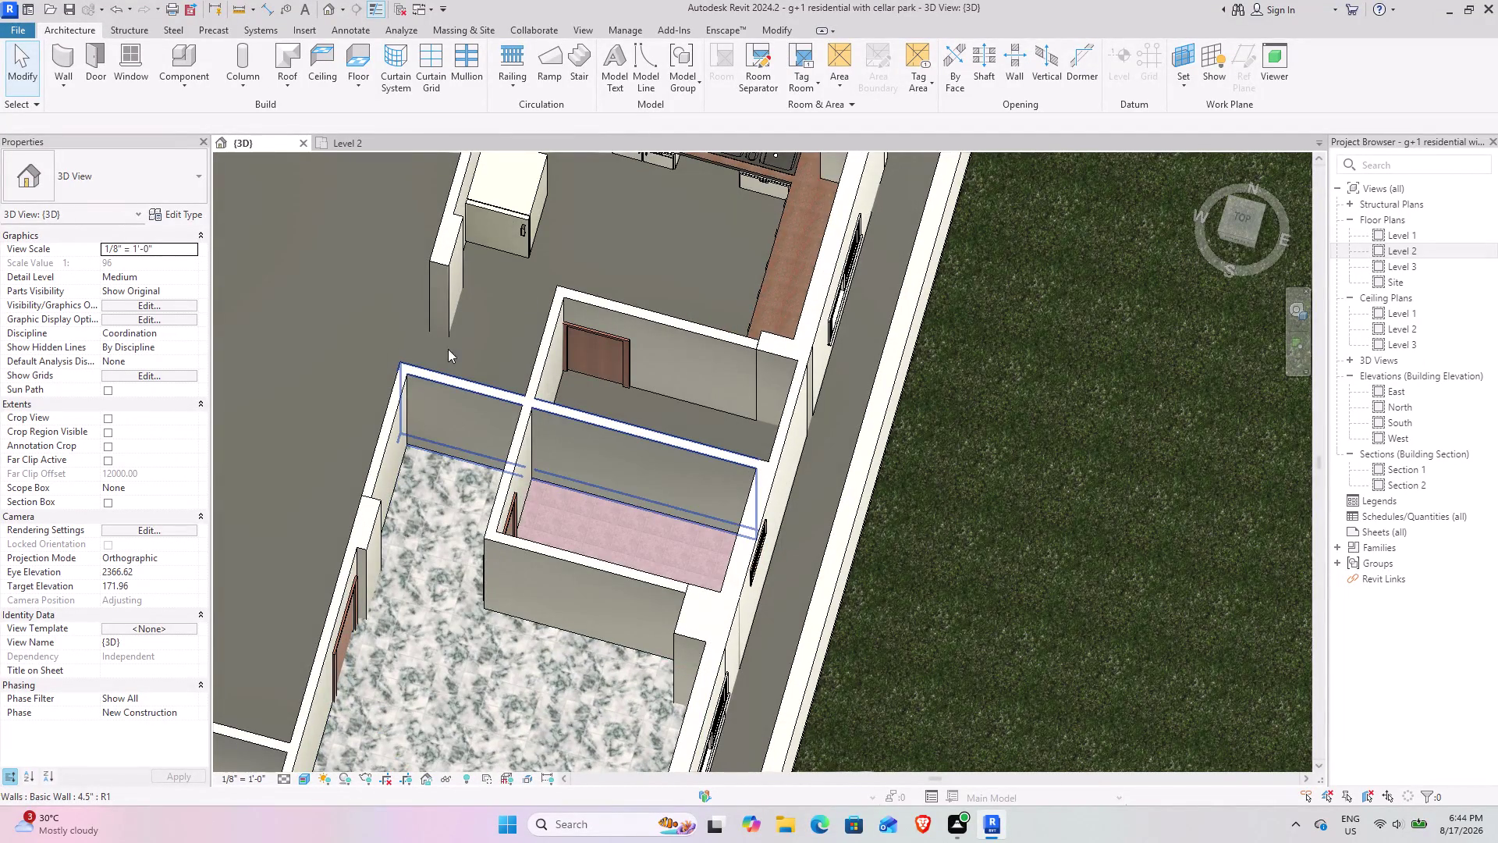
scroll(down, 3)
middle_drag(346, 486, 543, 452)
middle_drag(480, 452, 512, 537)
click(343, 145)
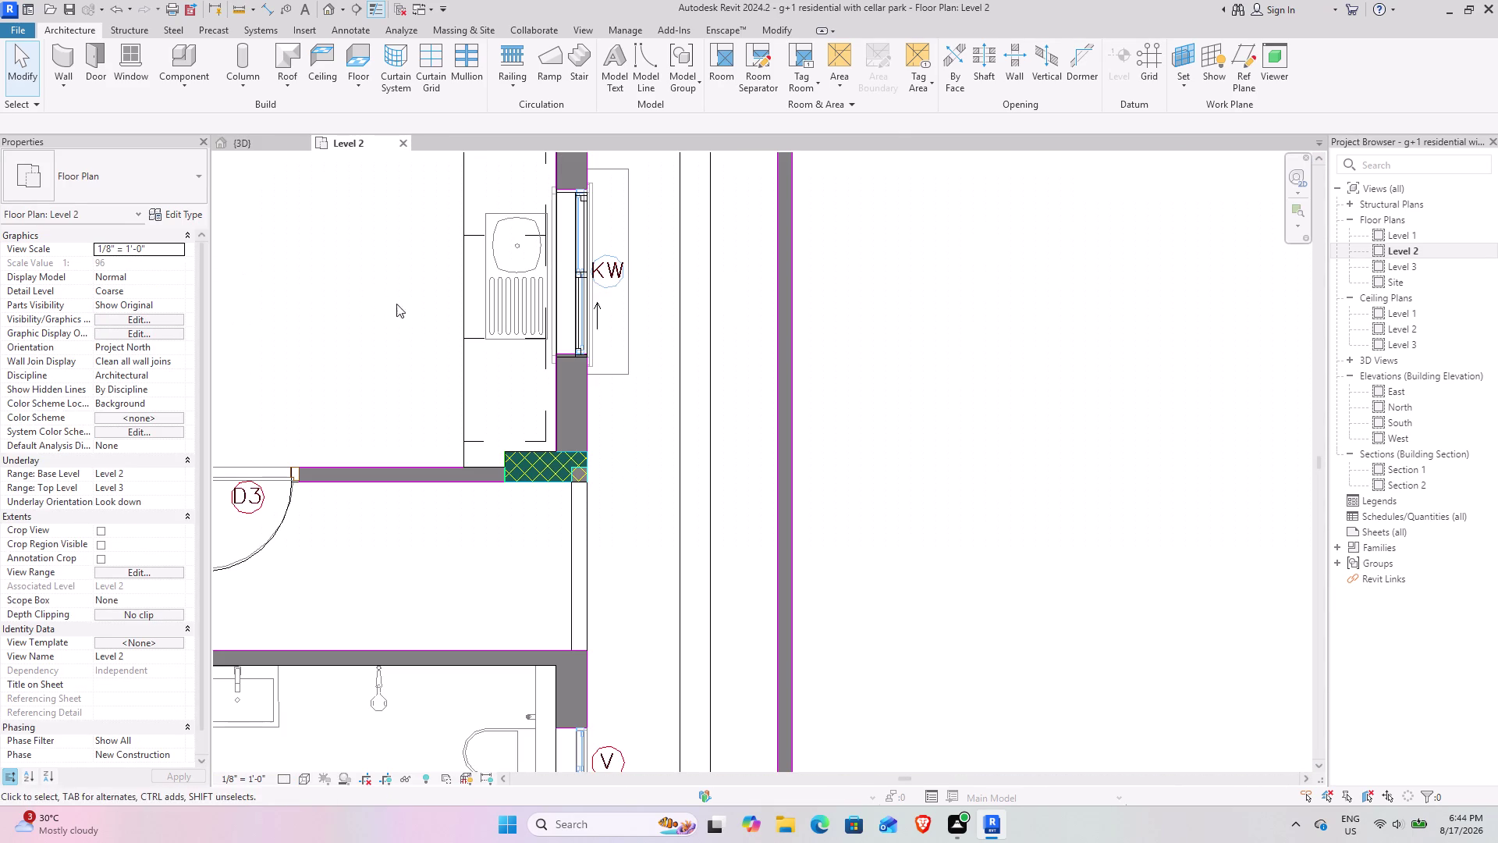
Start a 2" flooring kitchen floor sketch with boundary lines, panned to the kitchen by KW.
scroll(down, 3)
middle_drag(398, 459, 601, 331)
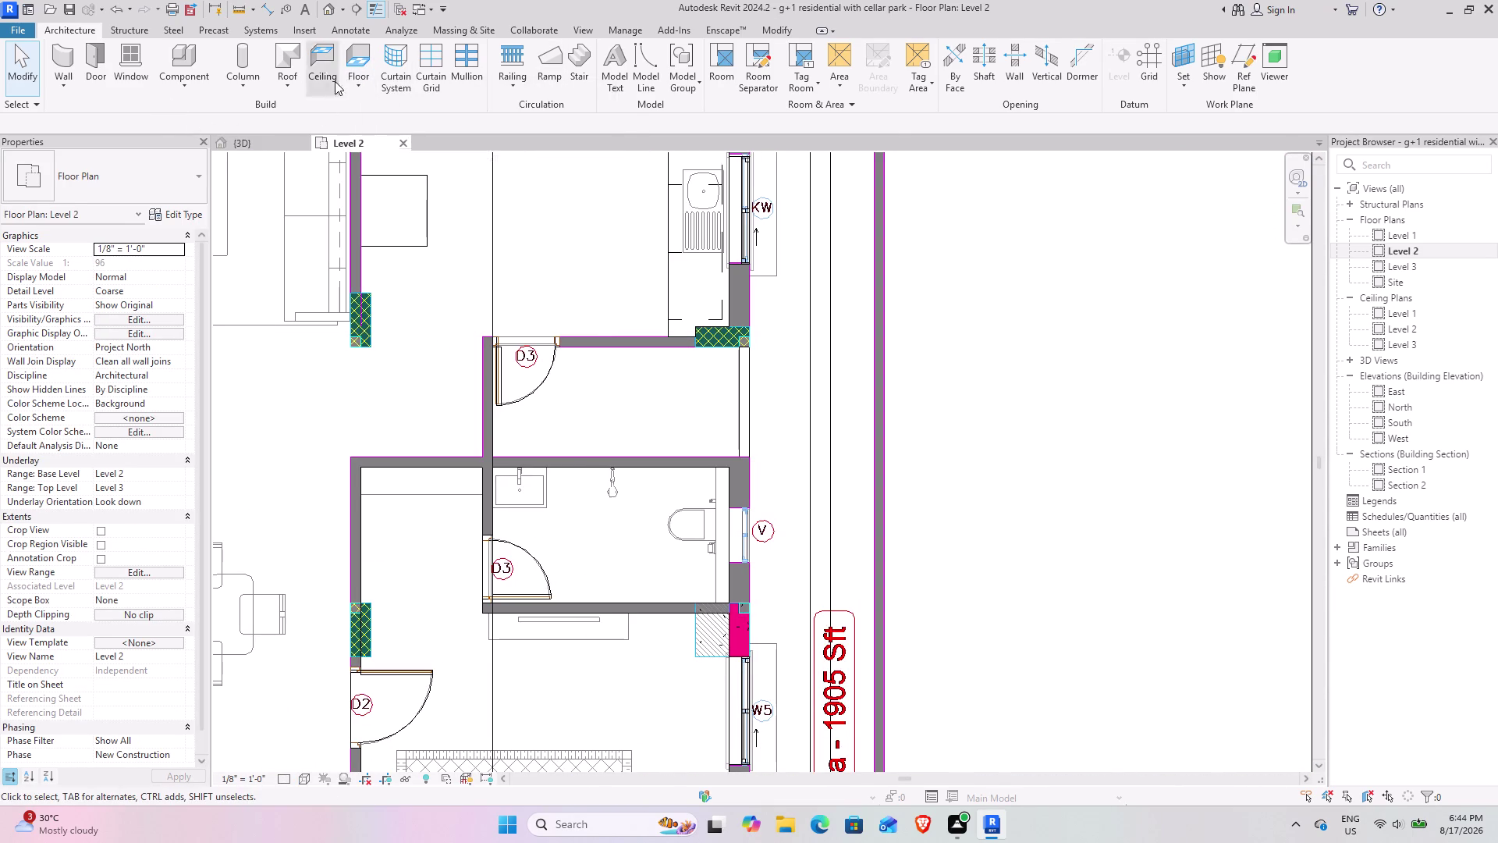
click(349, 67)
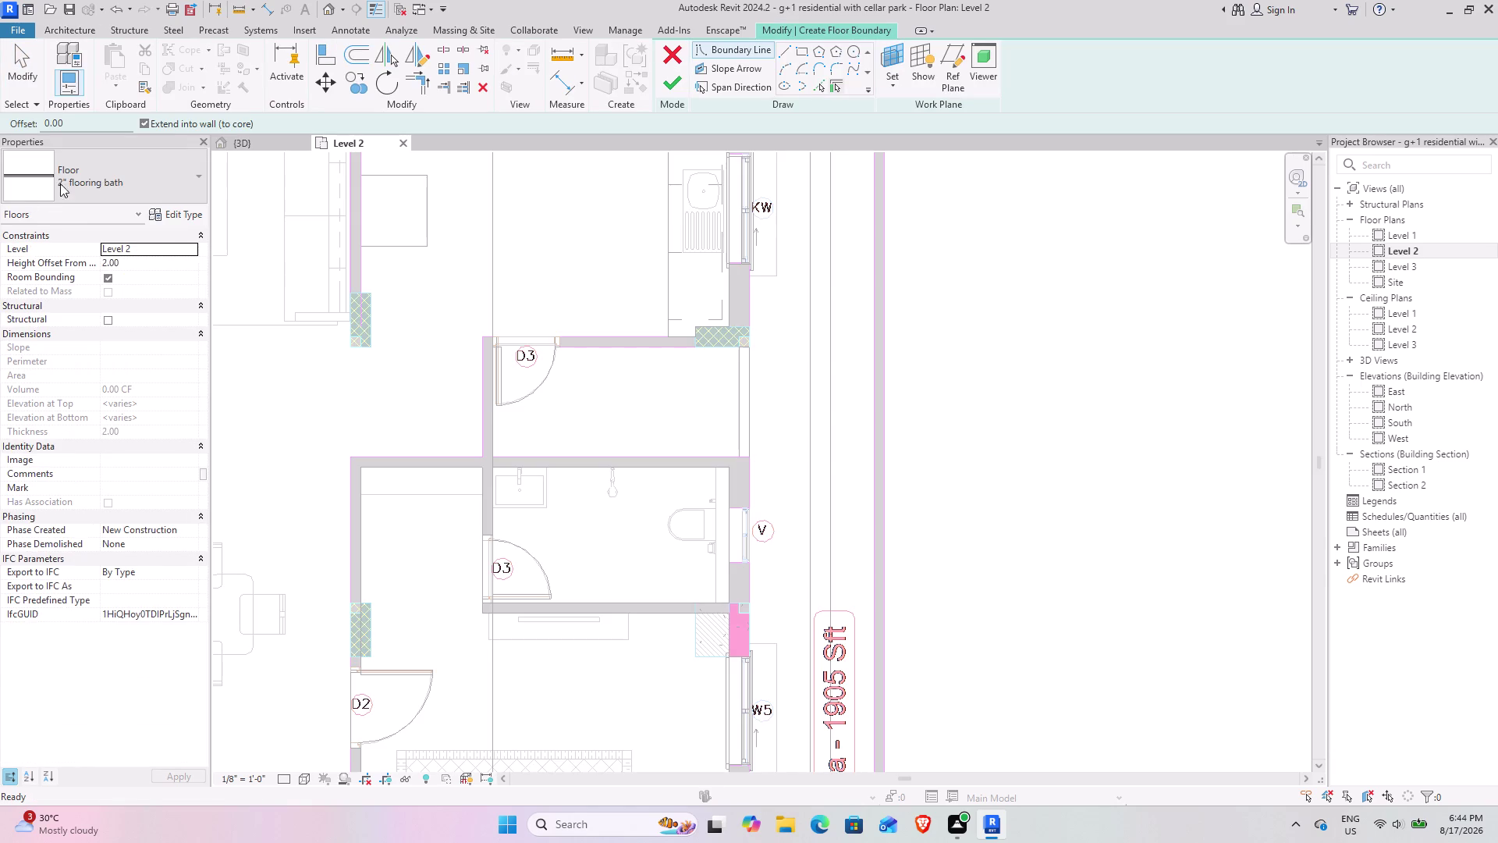
click(134, 167)
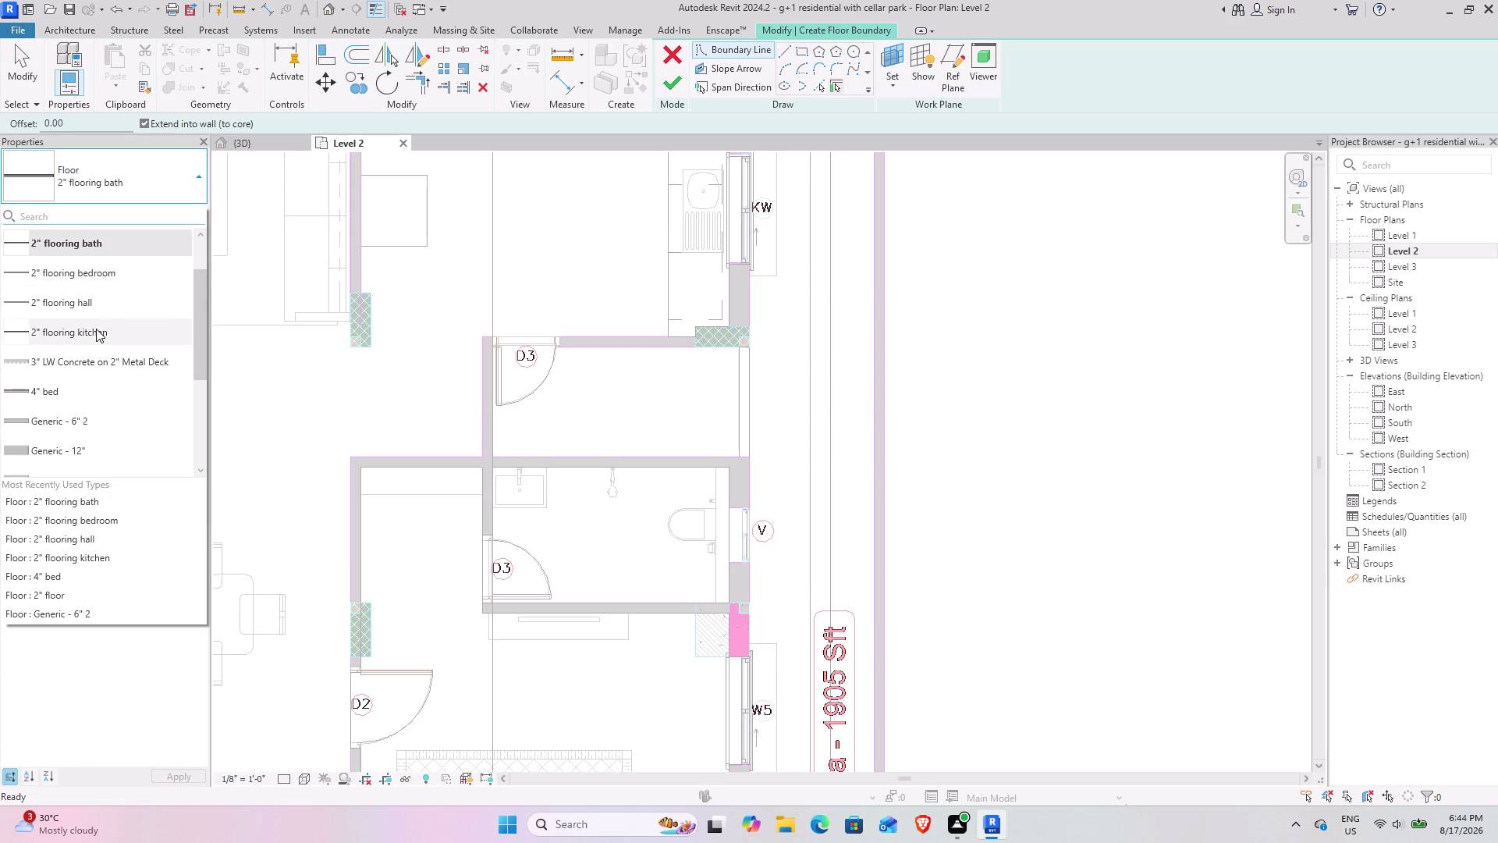
click(103, 333)
middle_drag(488, 230, 596, 517)
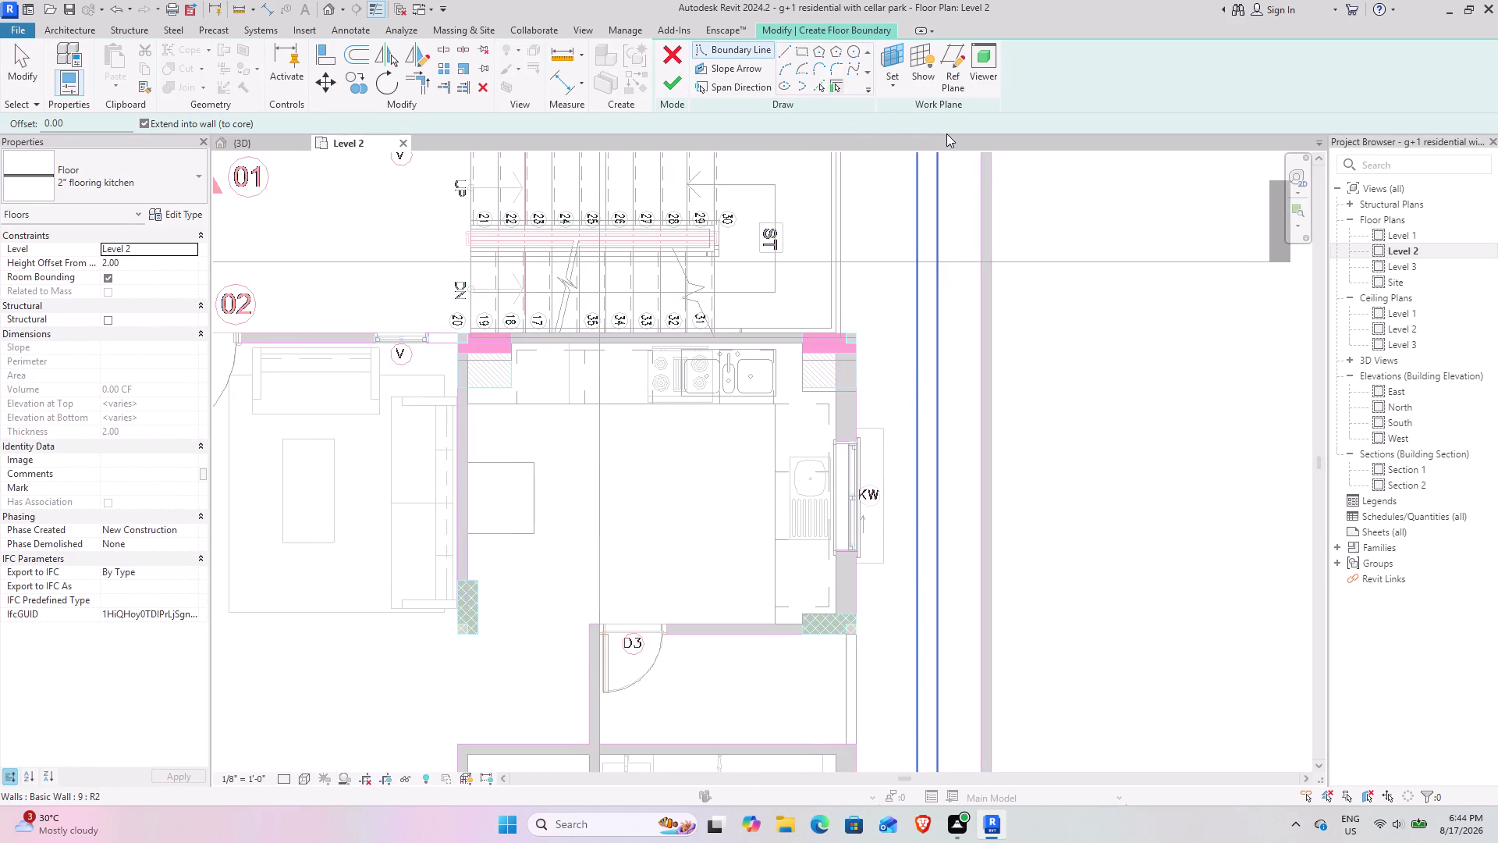
click(796, 49)
scroll(up, 3)
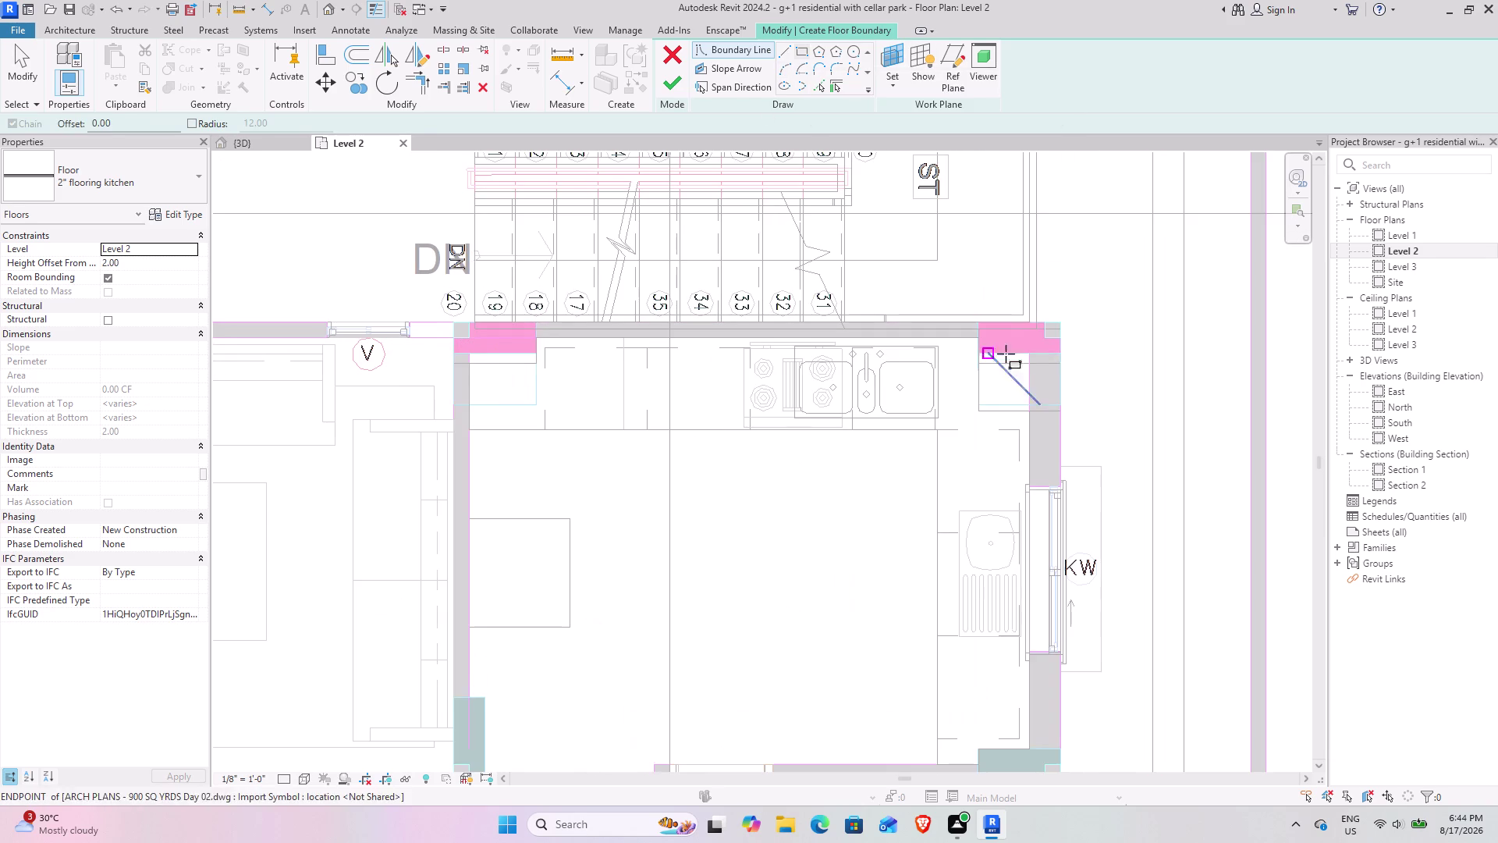
middle_drag(823, 385, 842, 300)
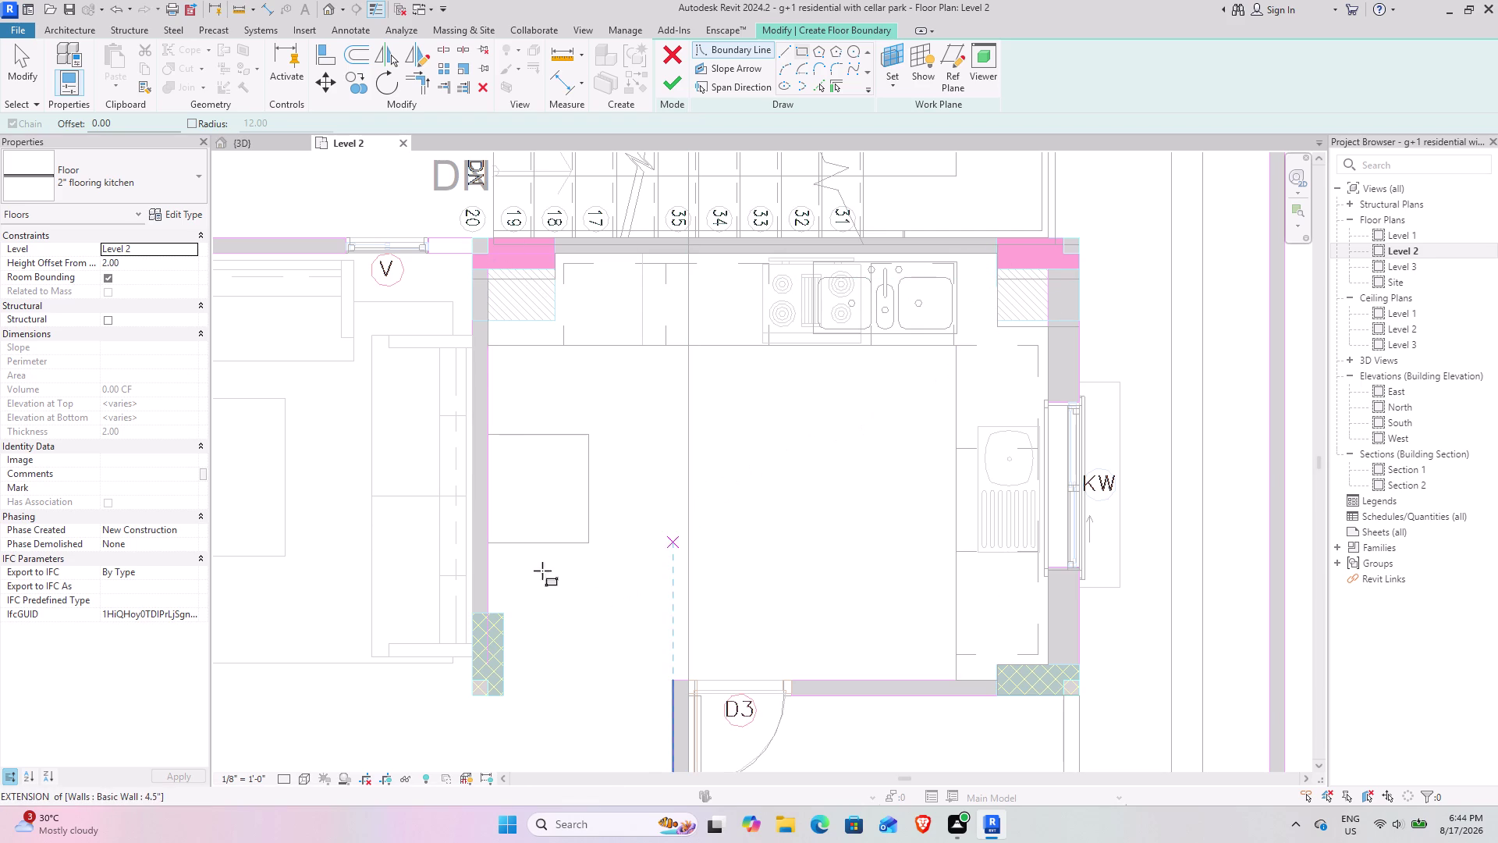
Pick the kitchen's left, bottom, right and top wall edges and the column edges as boundary lines.
click(818, 90)
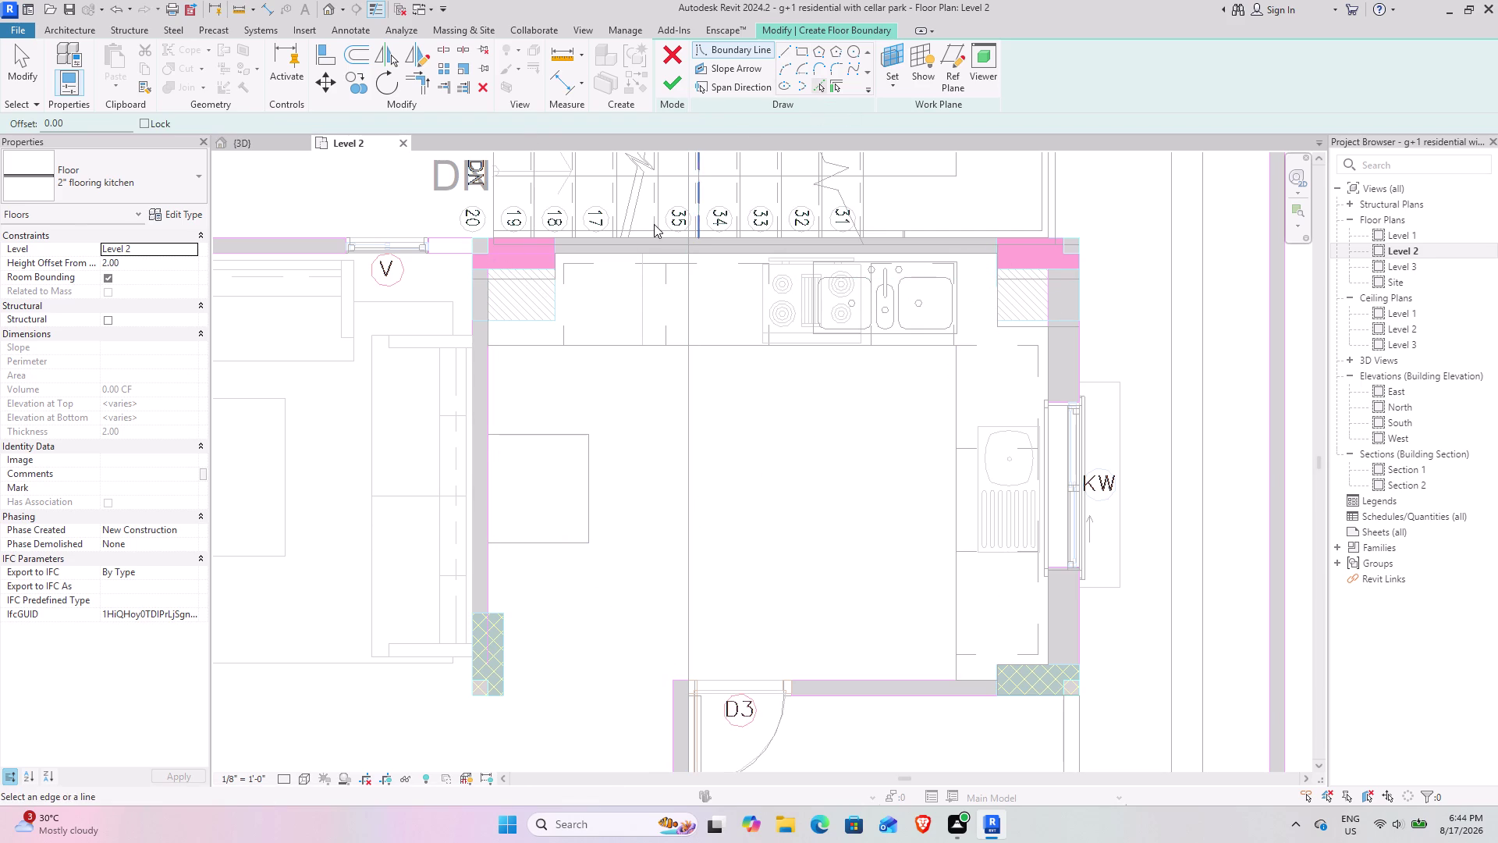
click(488, 413)
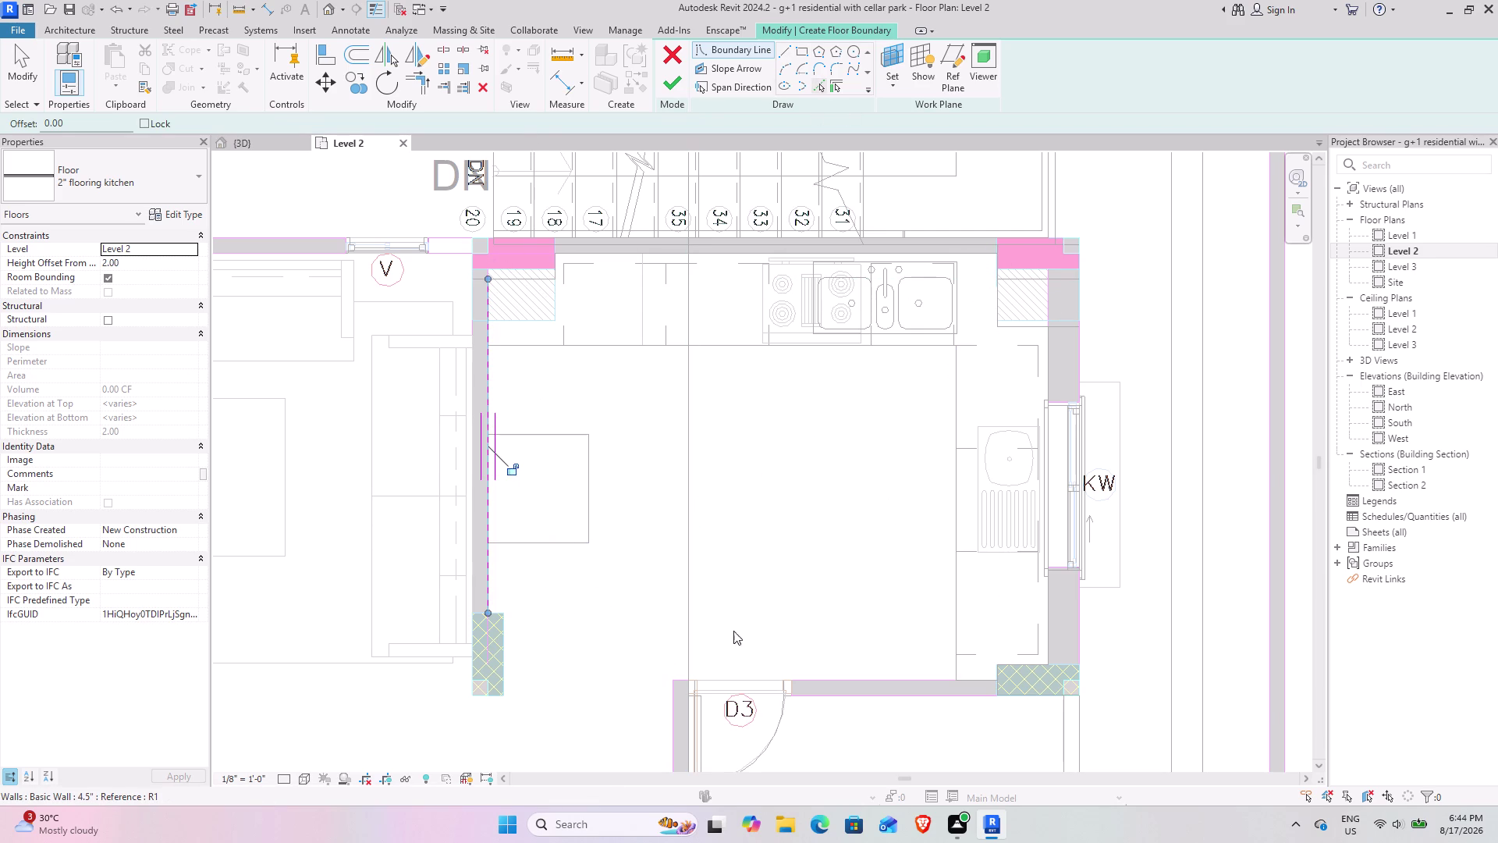
click(845, 677)
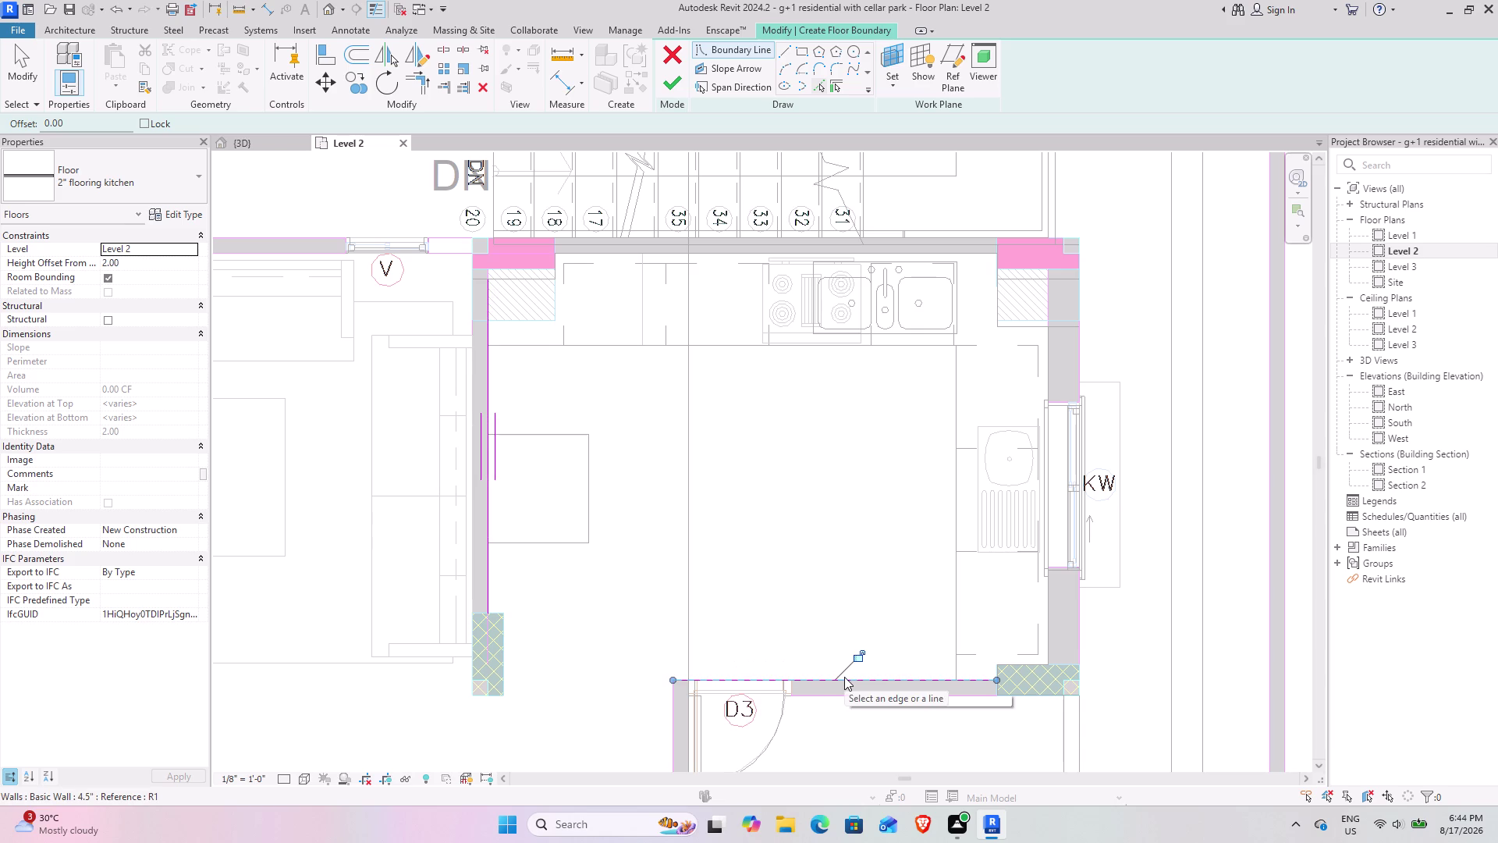
click(1046, 624)
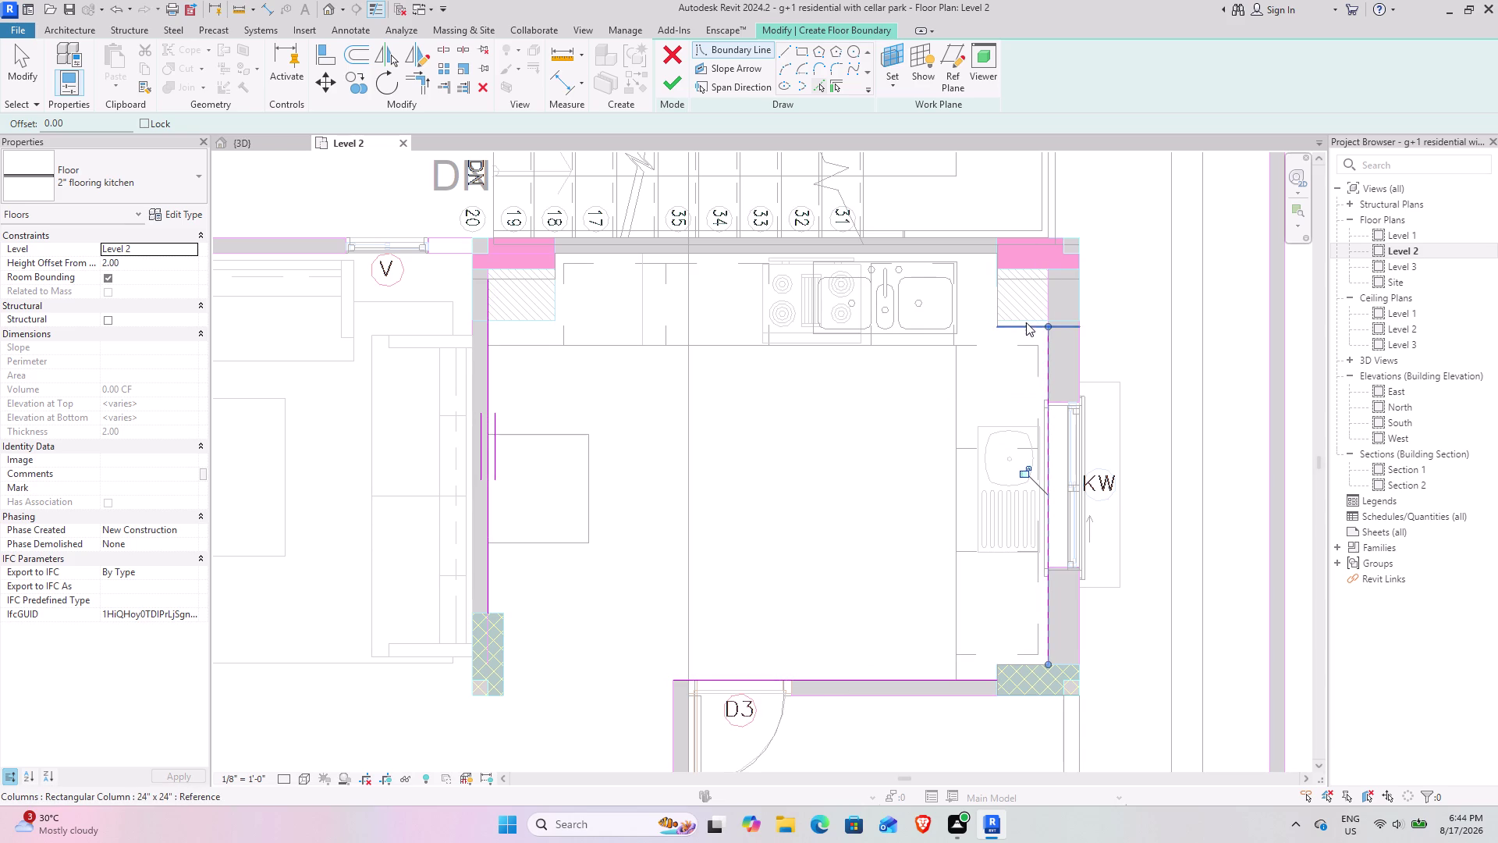
click(1026, 324)
click(994, 293)
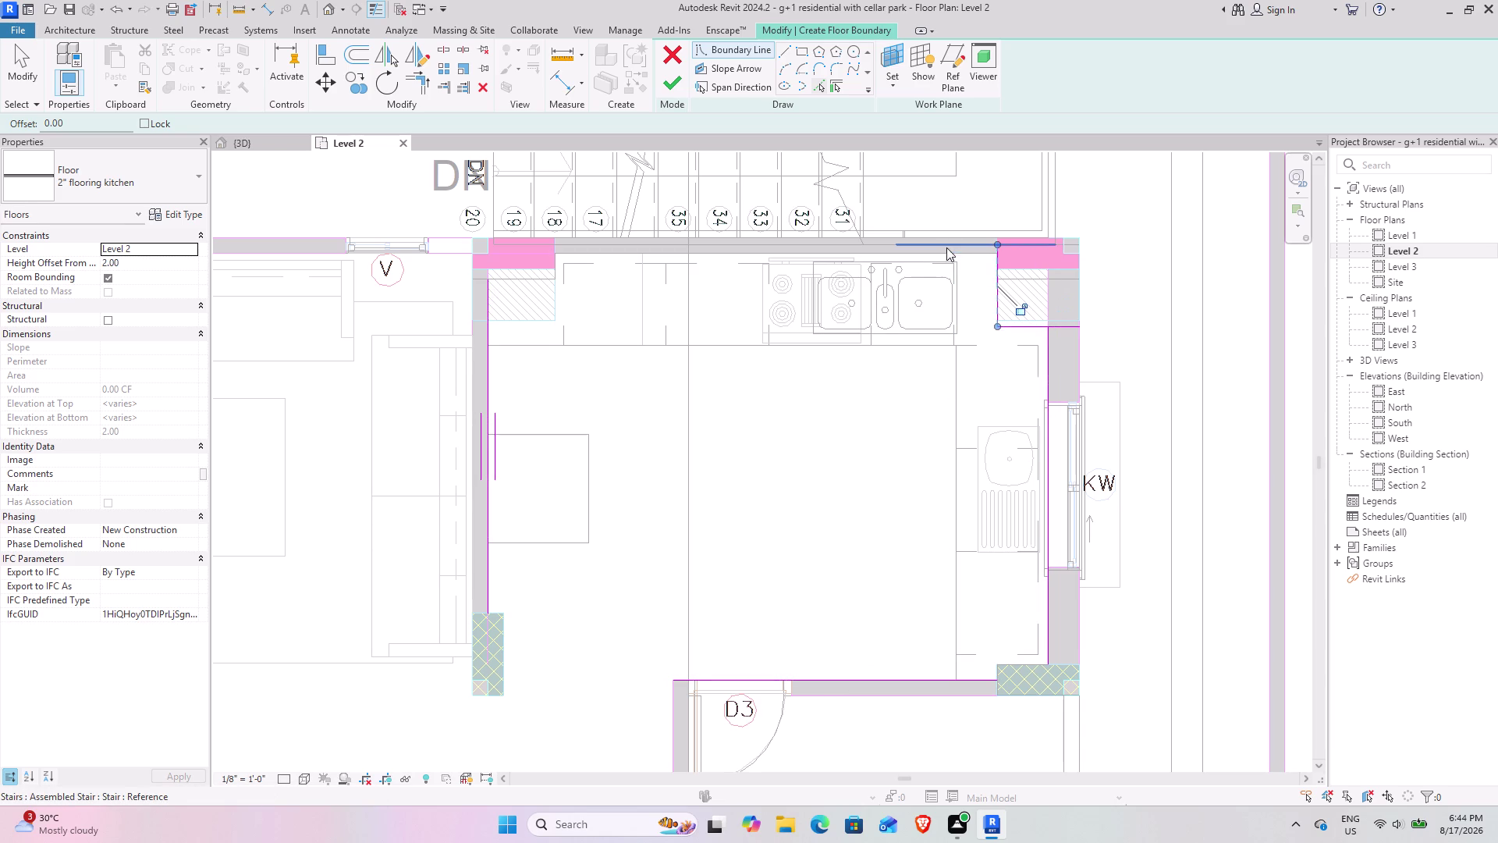
click(960, 255)
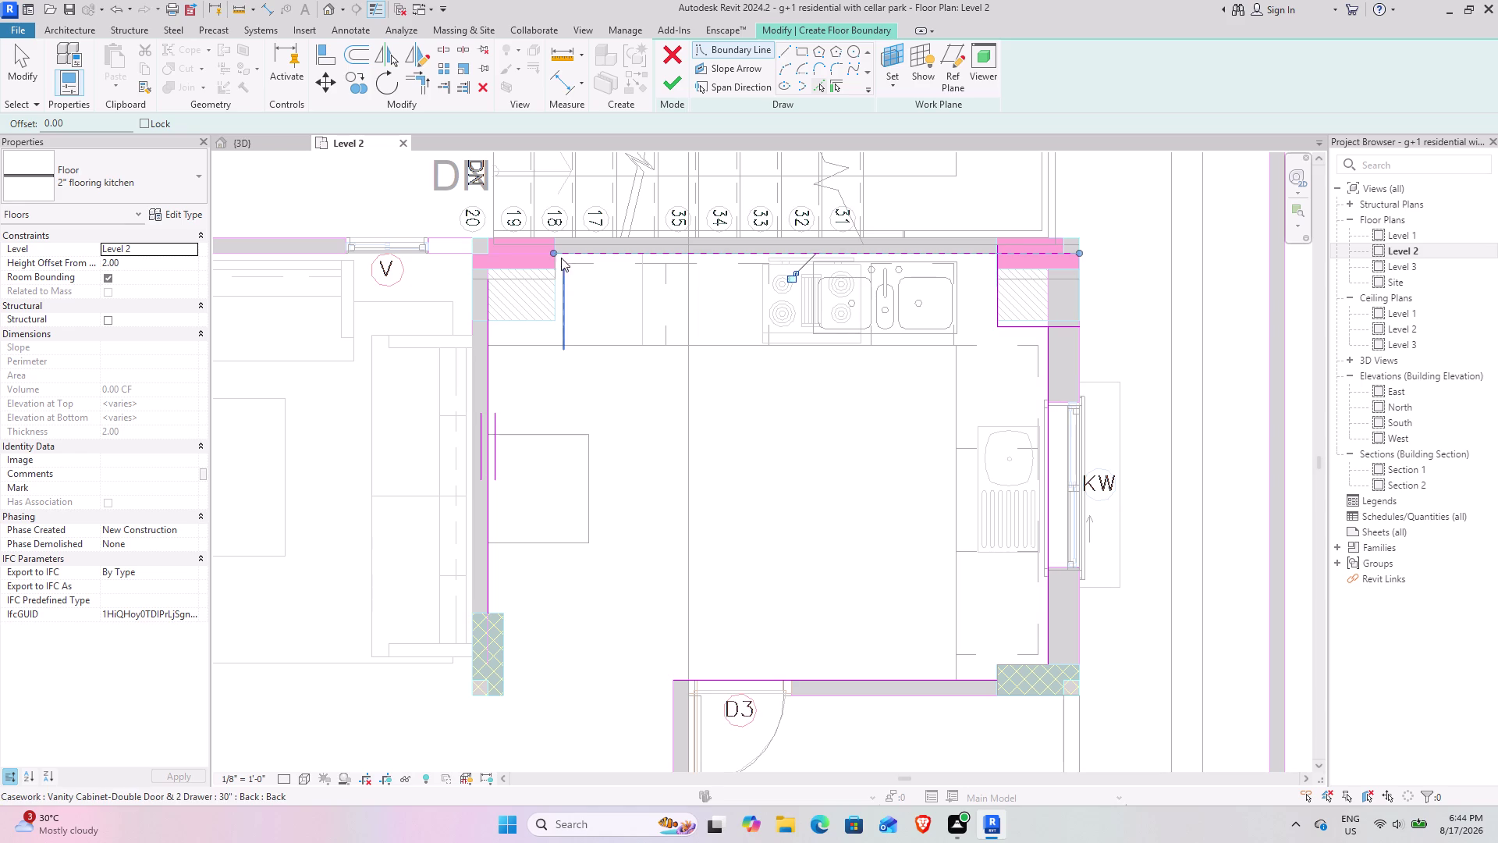
scroll(up, 3)
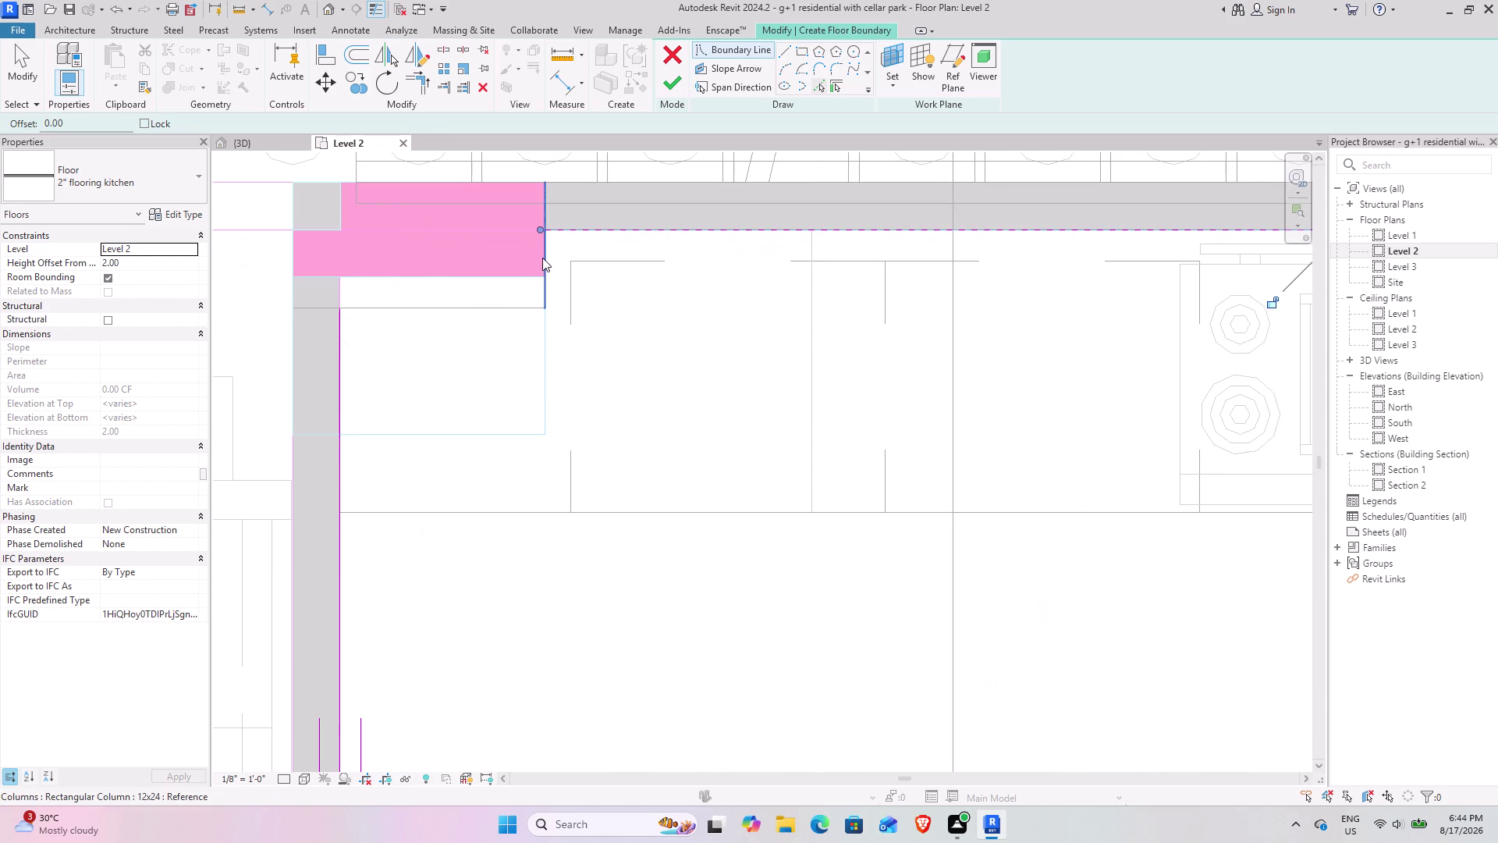
click(543, 257)
click(461, 274)
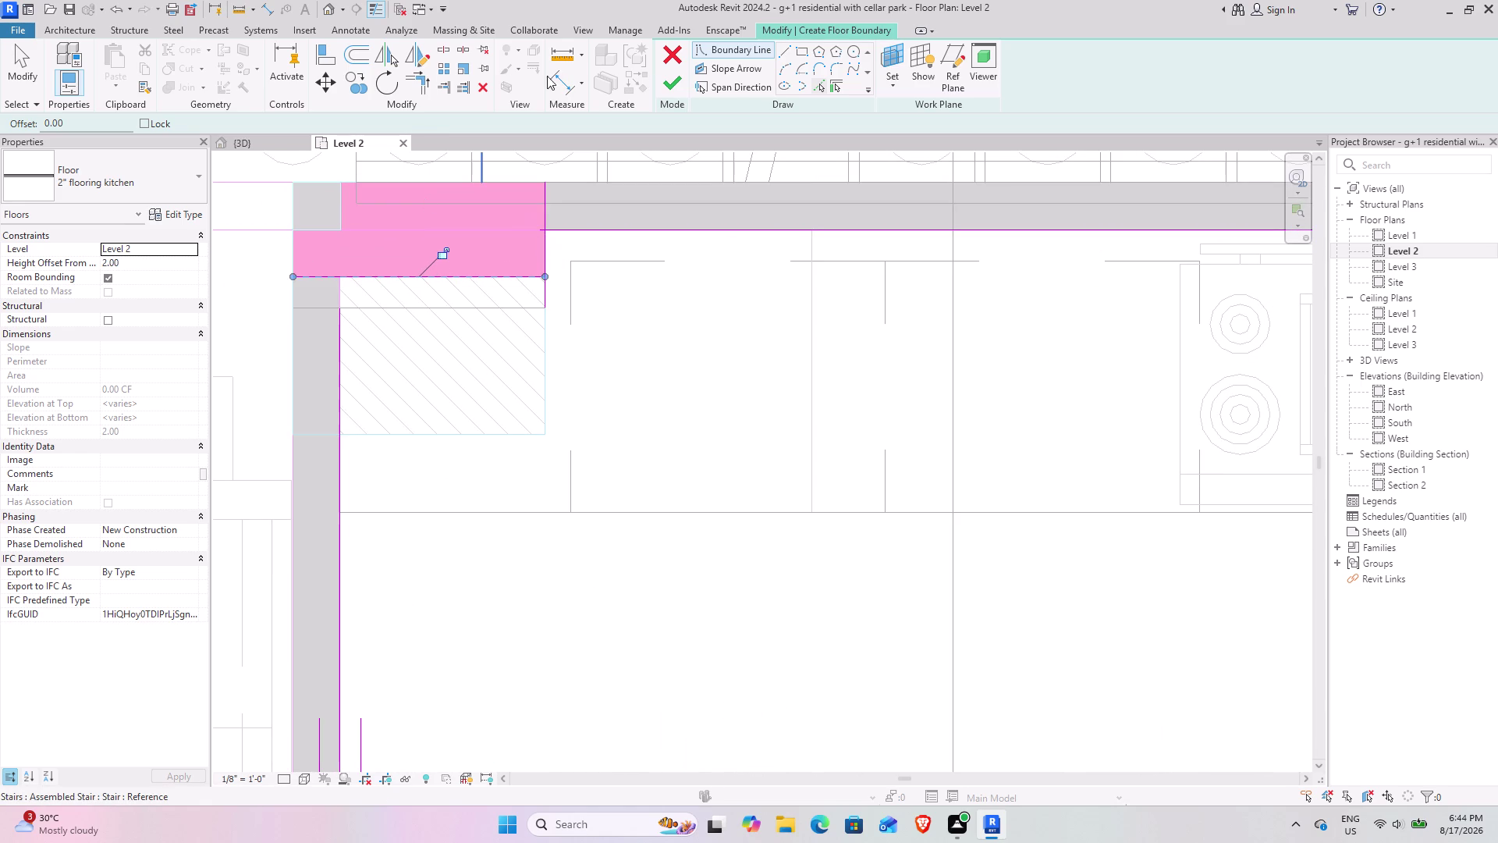
click(415, 88)
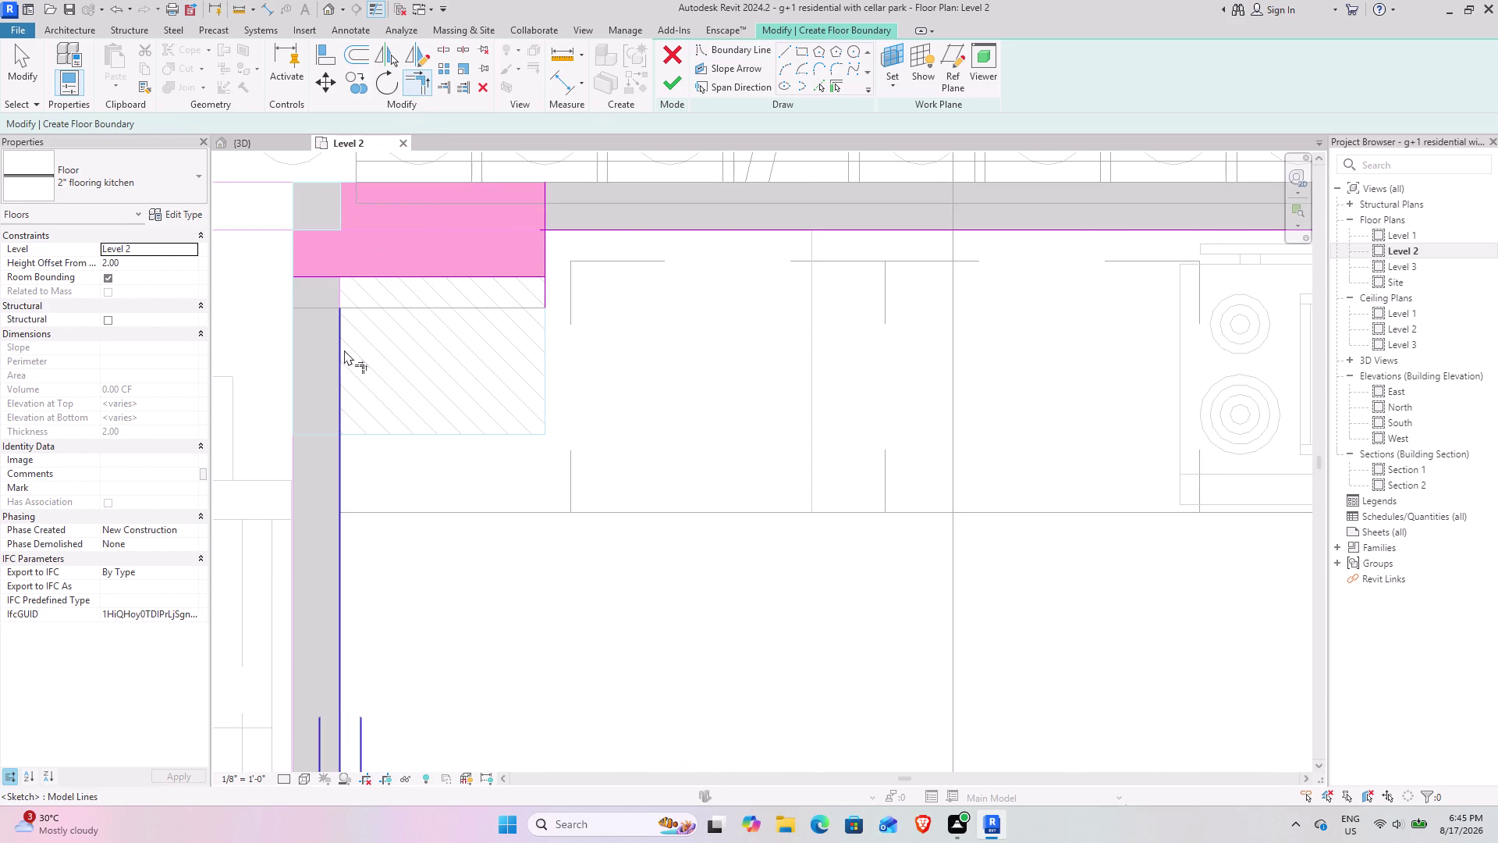
Trim the boundary into clean corners at the left column and along the top wall.
click(344, 350)
click(375, 279)
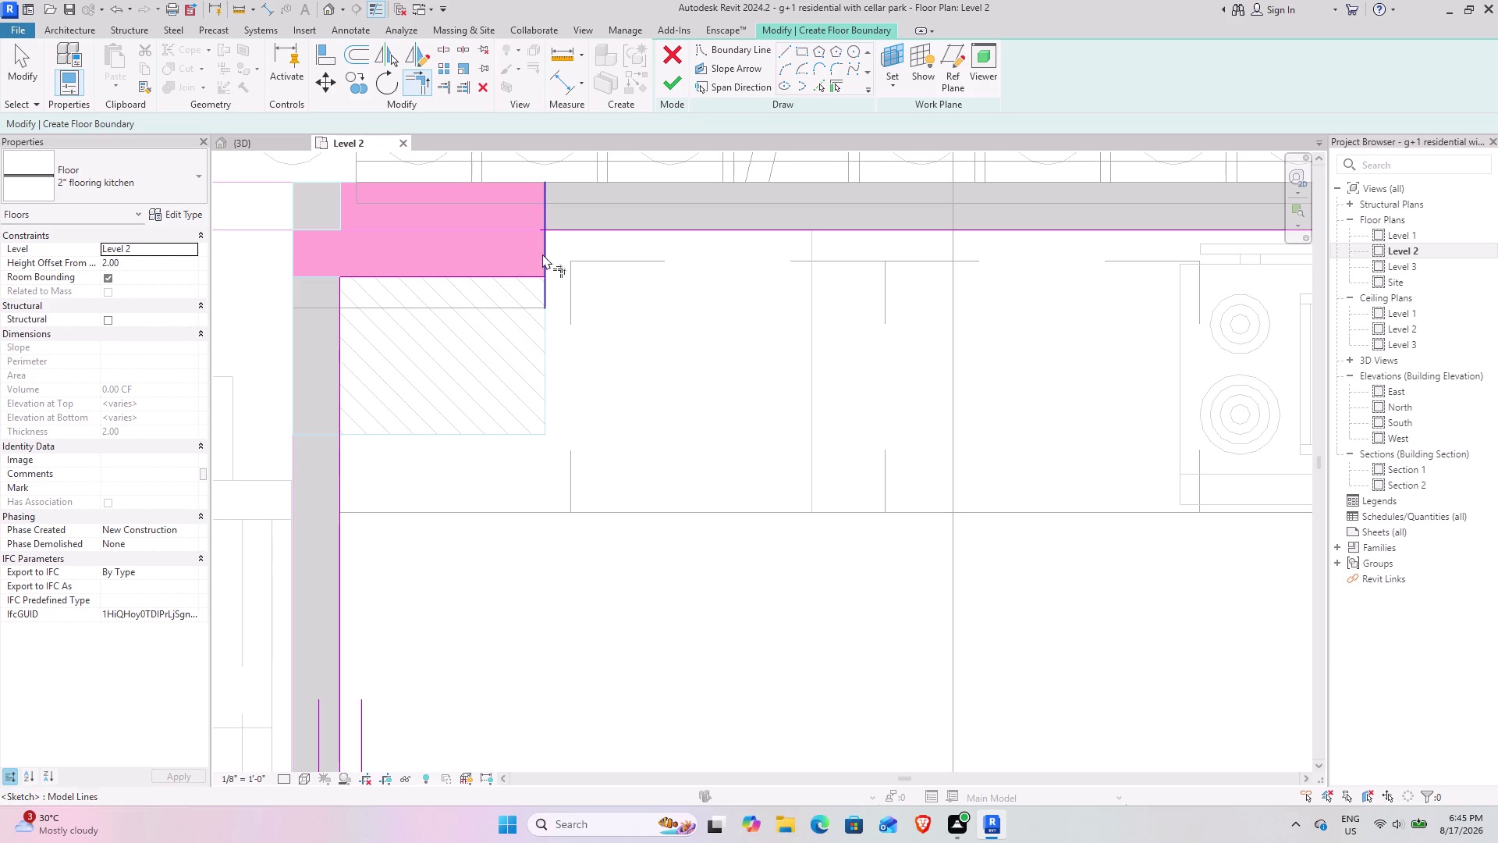
click(543, 254)
click(586, 231)
scroll(down, 3)
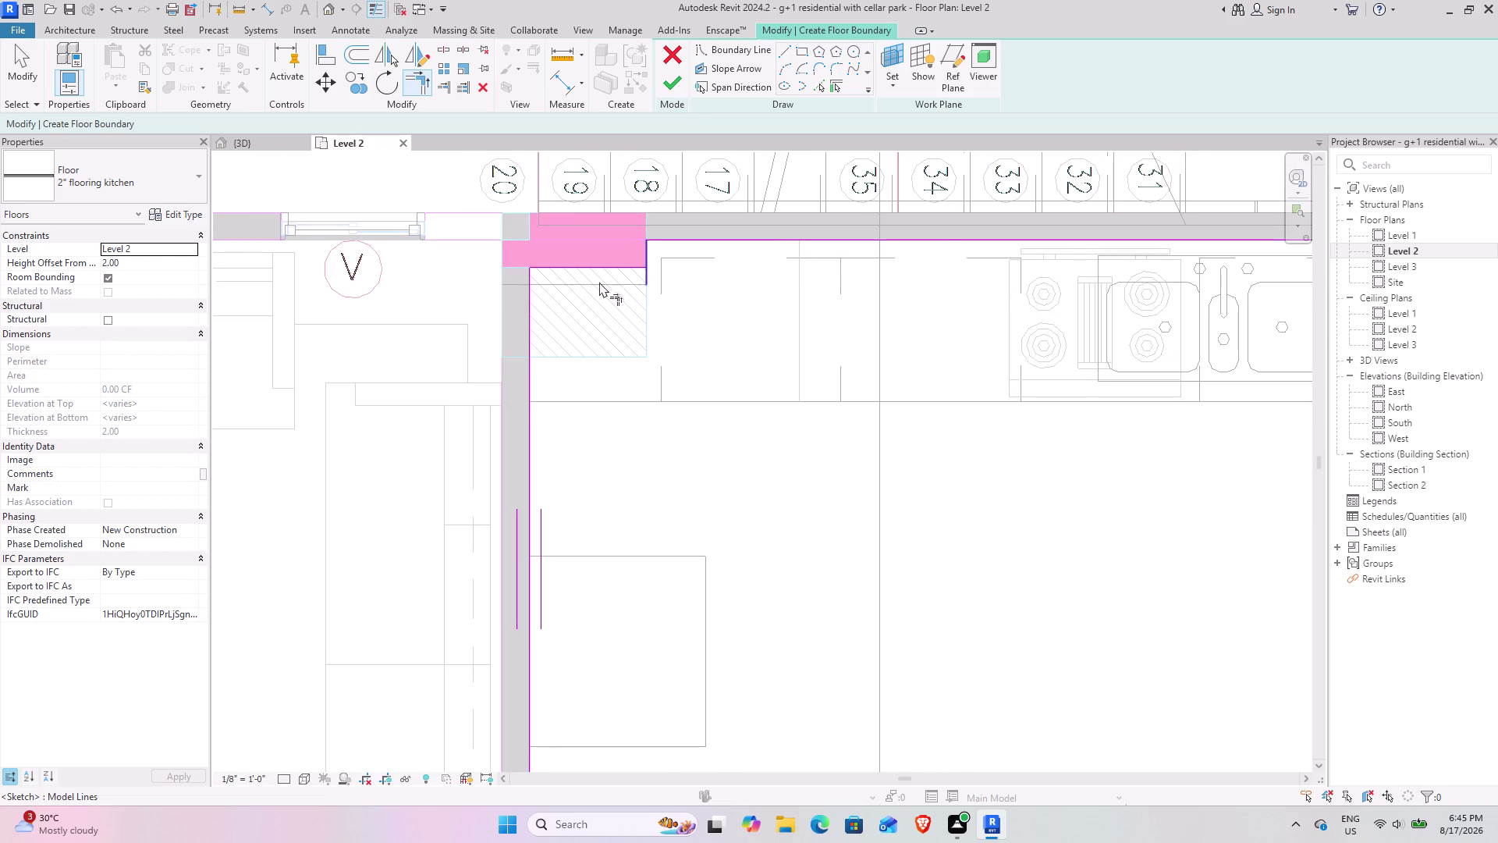
scroll(up, 3)
scroll(up, 3)
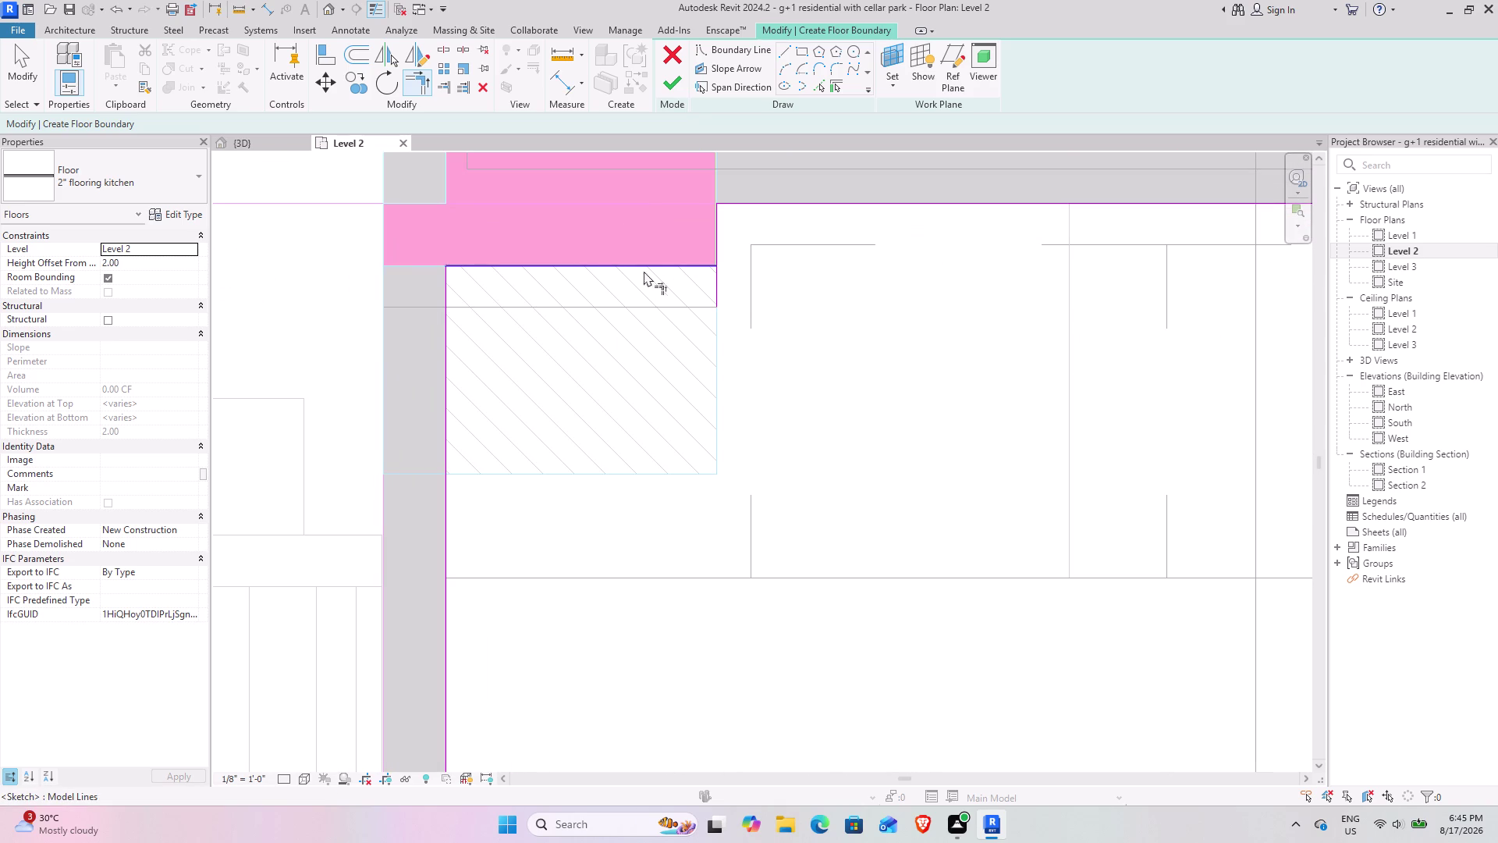
click(691, 264)
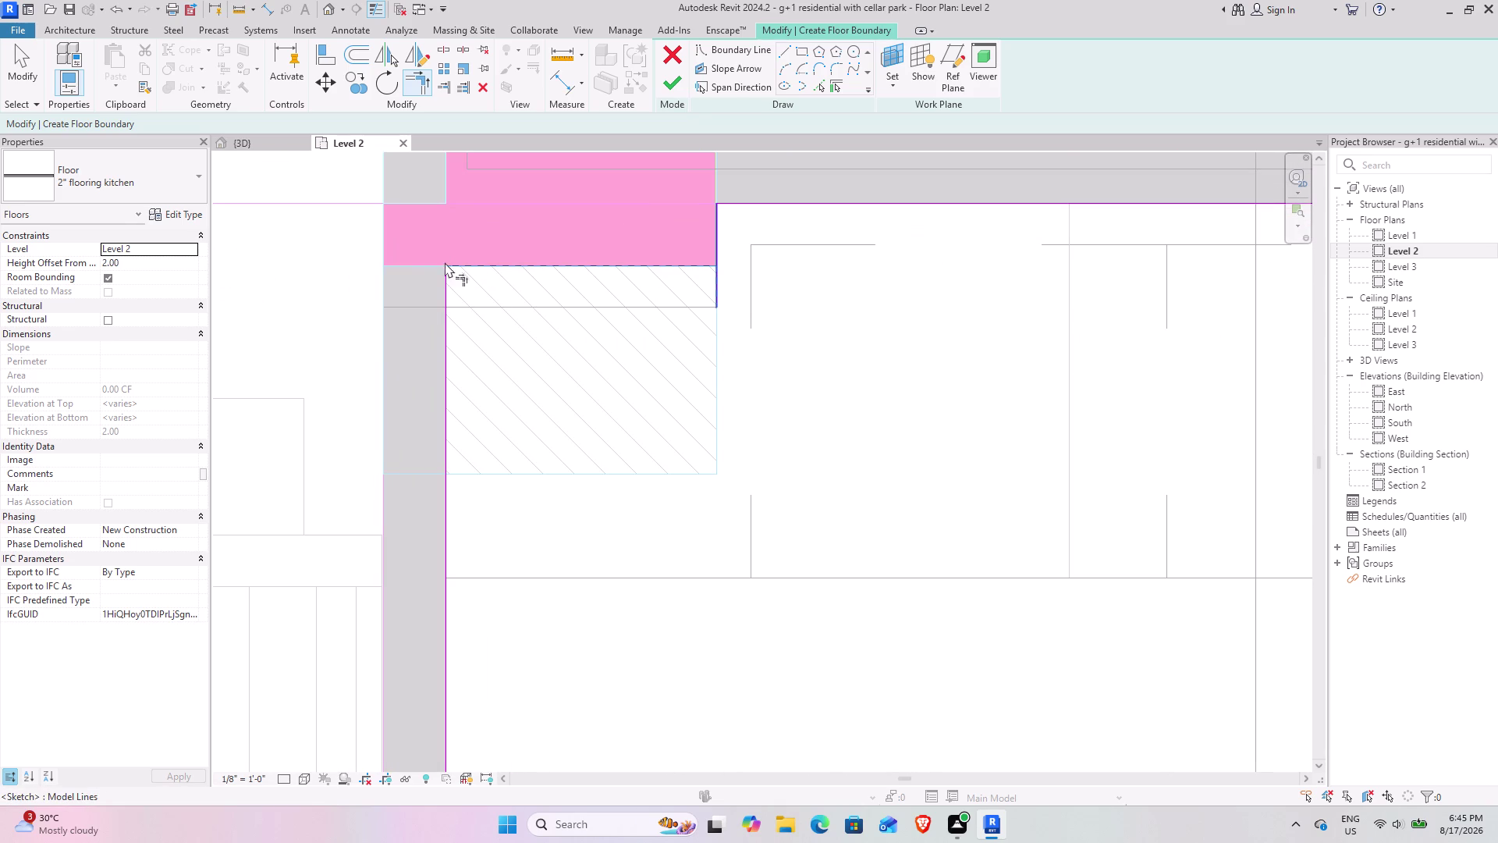
key(ctrl+z)
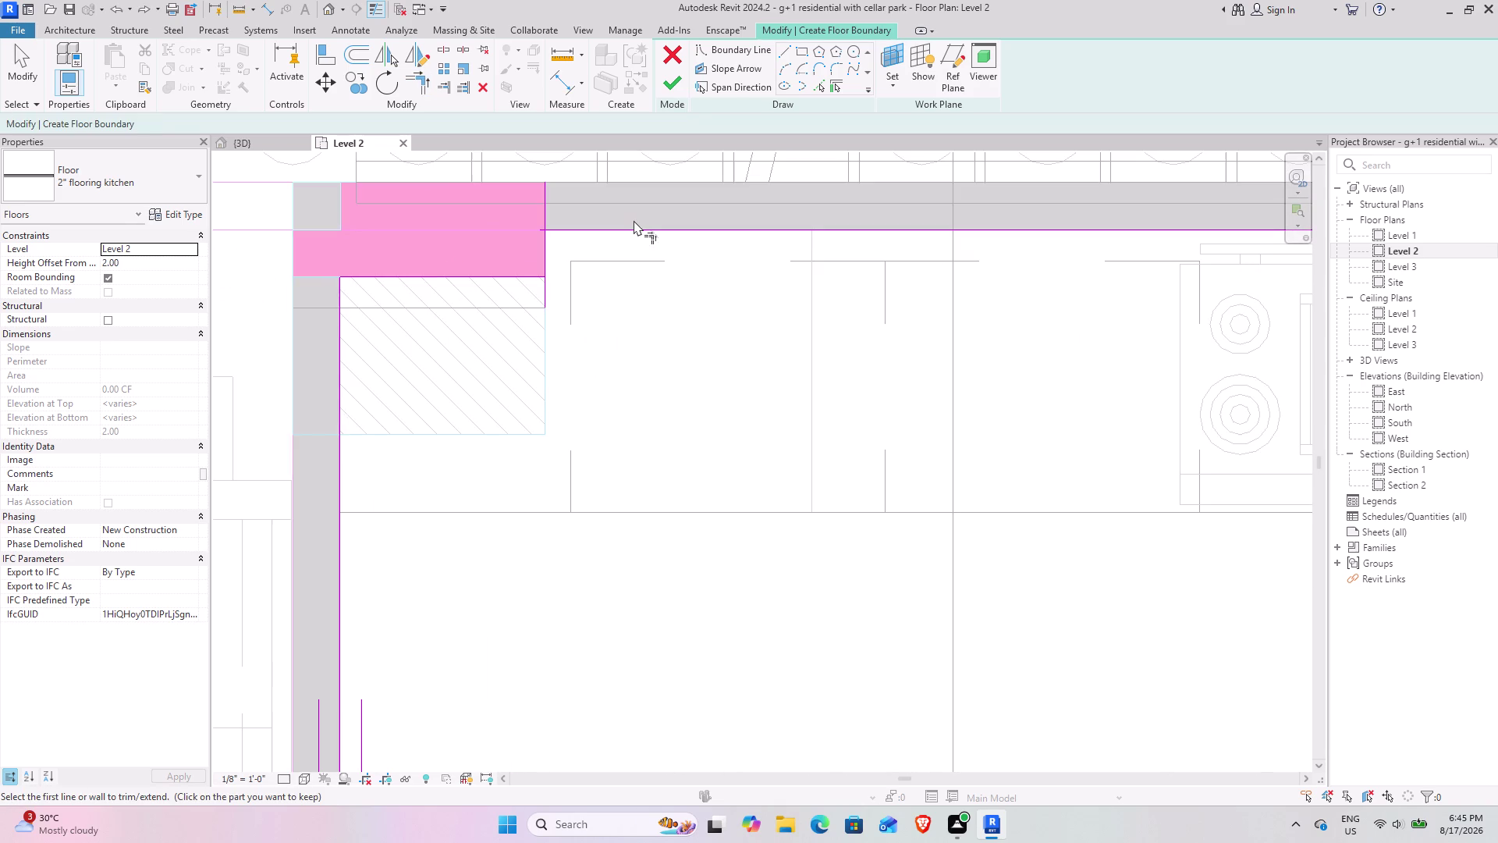
scroll(up, 3)
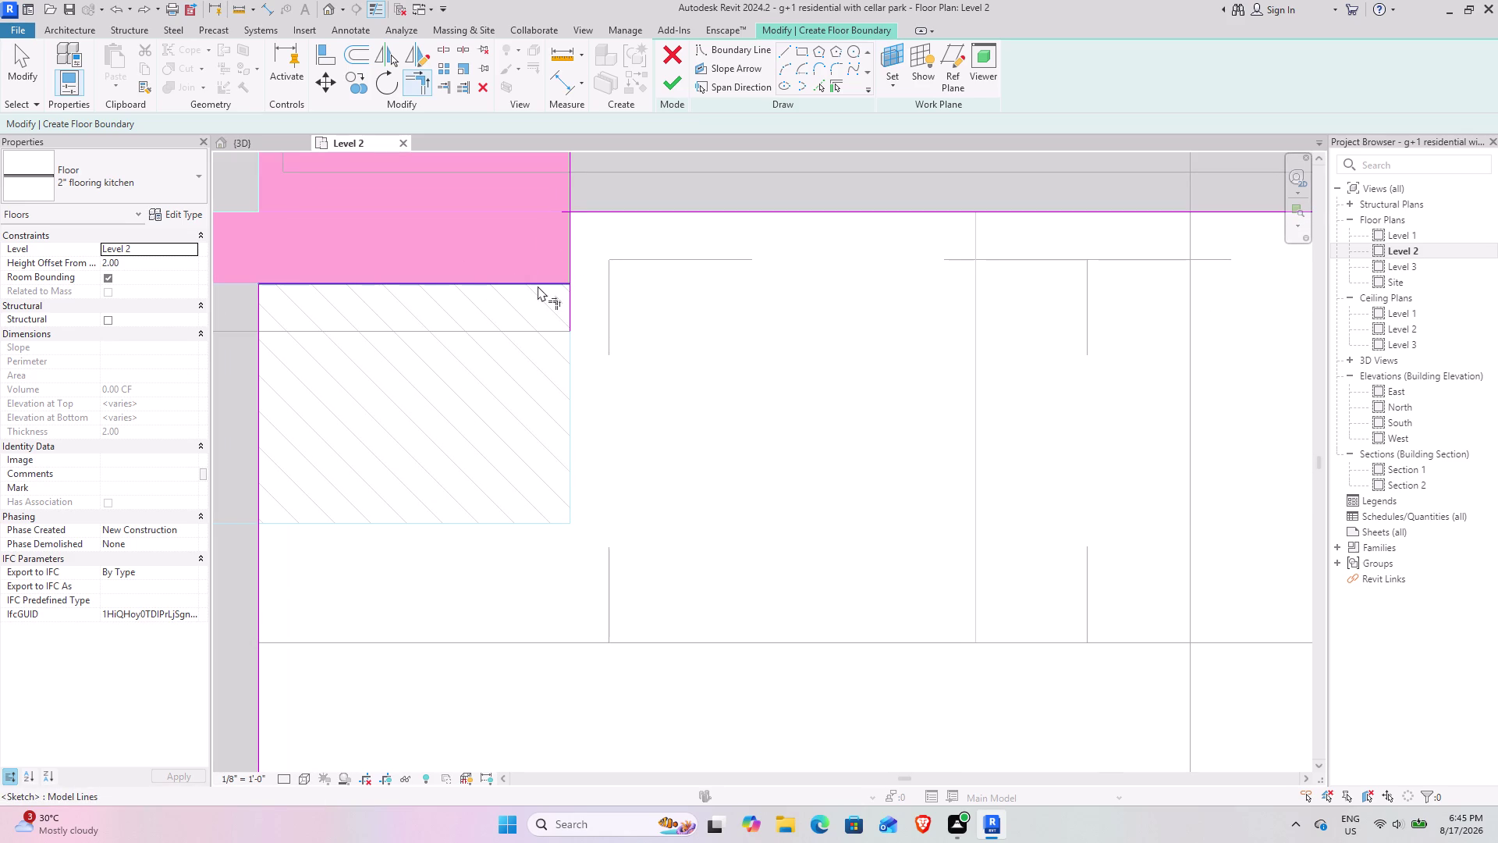
click(537, 286)
click(566, 248)
click(597, 211)
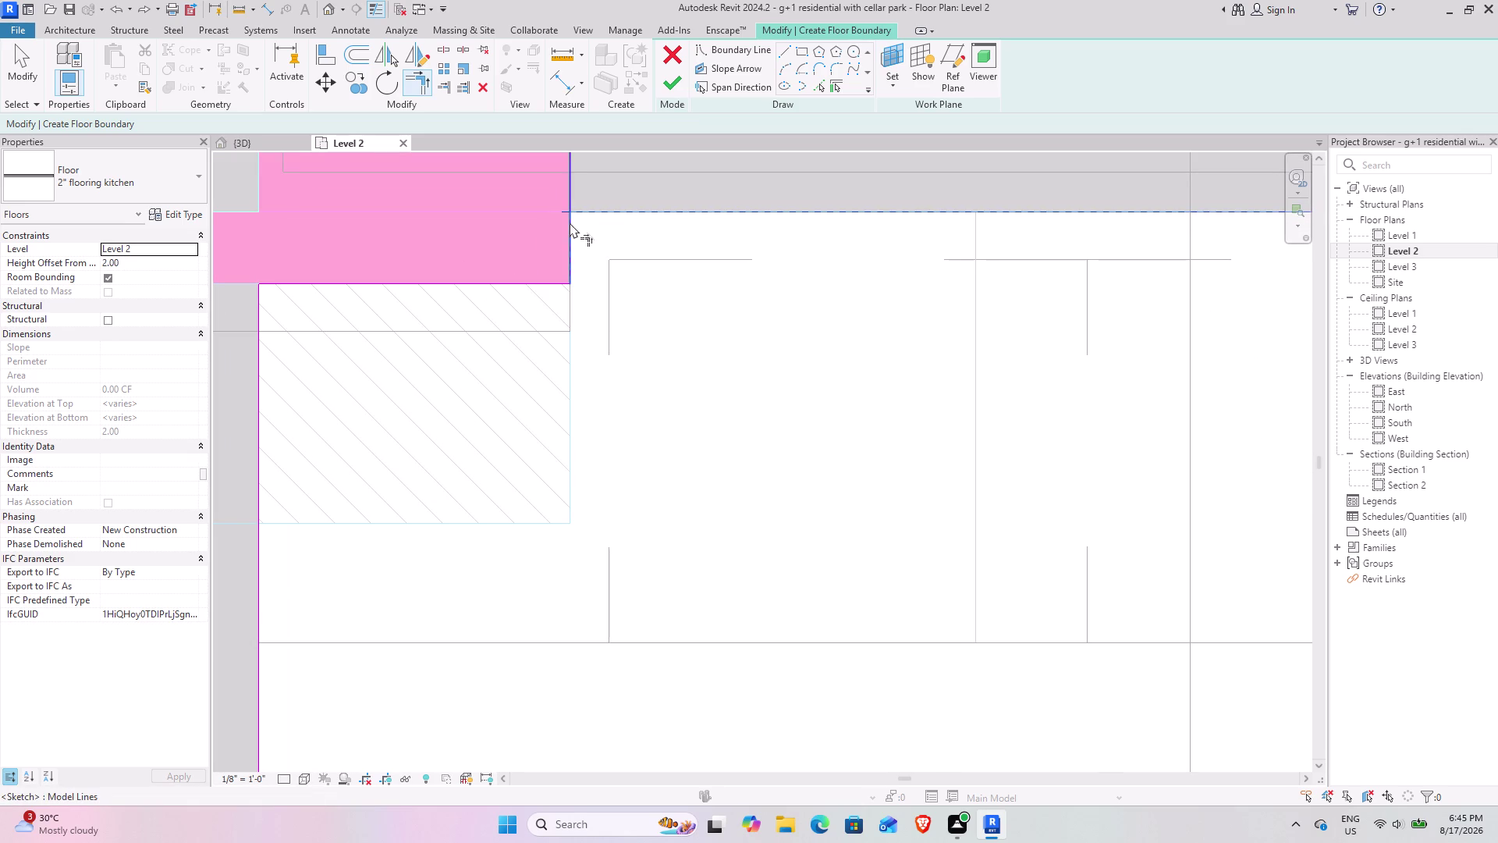
click(561, 230)
click(593, 216)
click(569, 239)
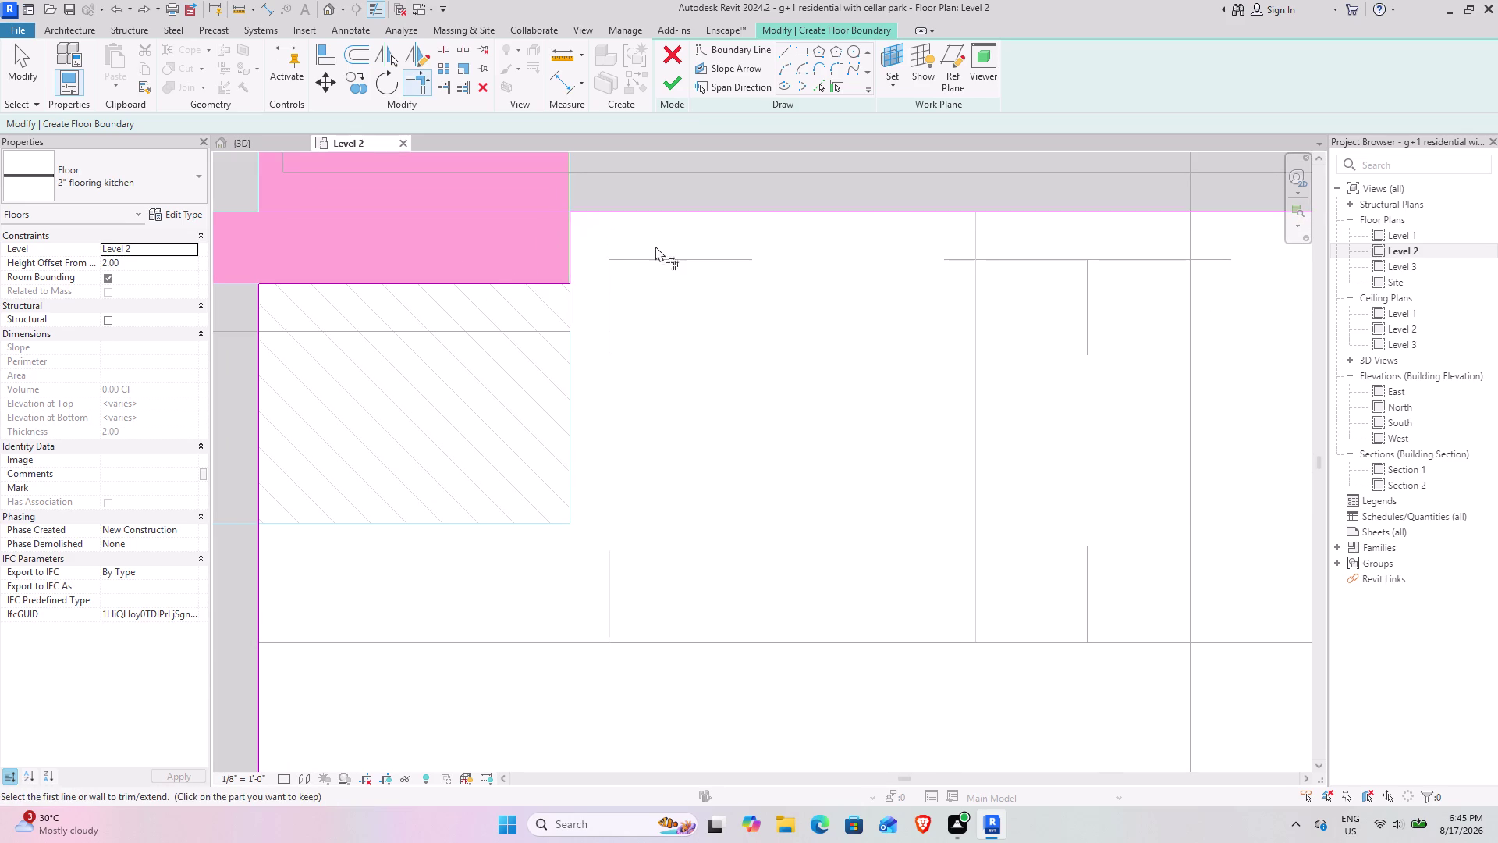
Trim the boundary corners at the right column and the lower right kitchen corner.
middle_drag(747, 246, 229, 252)
scroll(down, 3)
middle_drag(1100, 351, 187, 367)
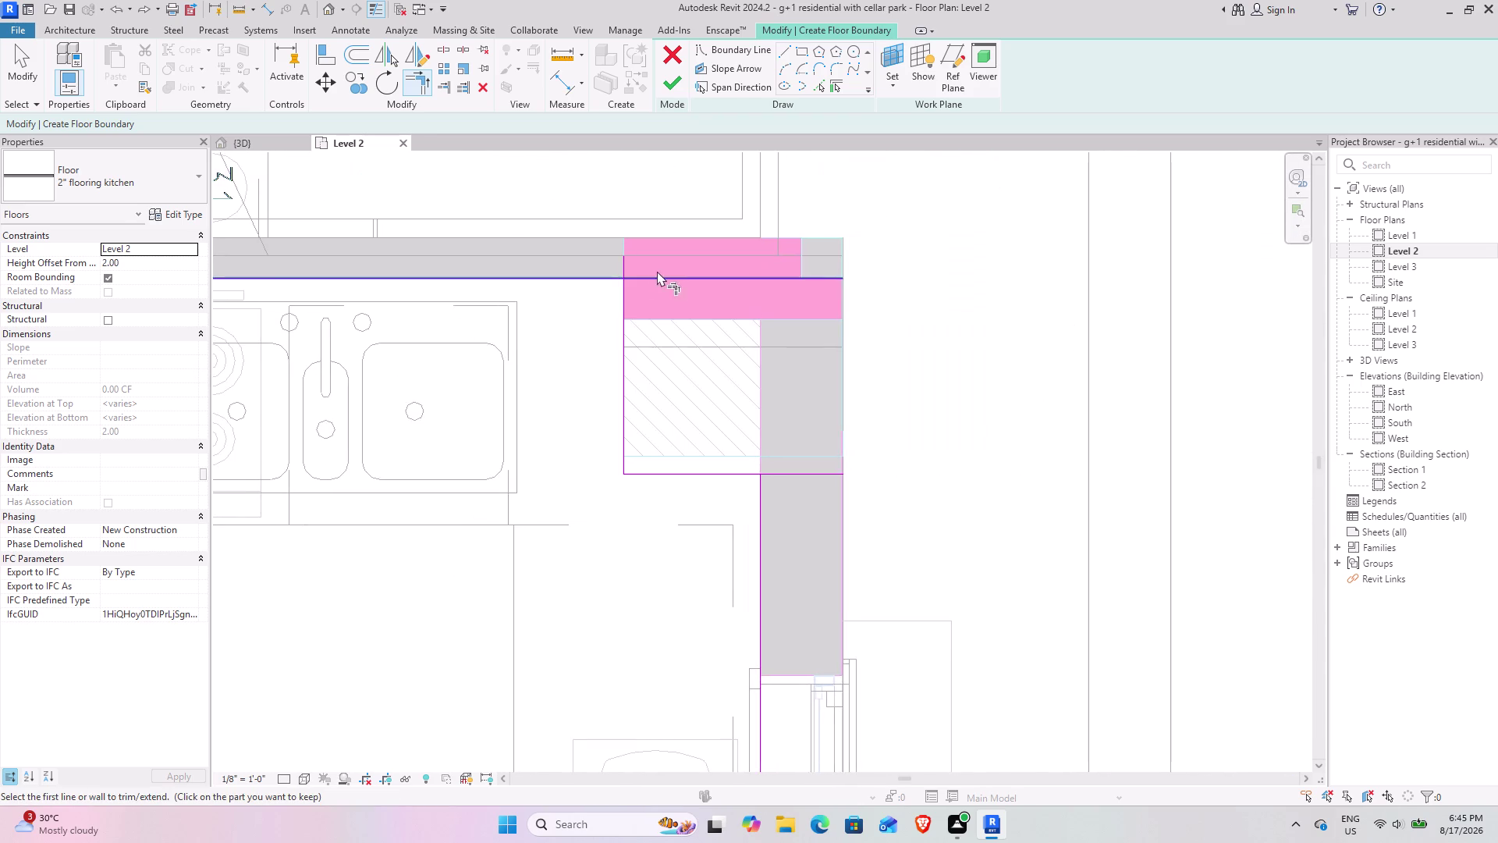
scroll(up, 3)
click(587, 283)
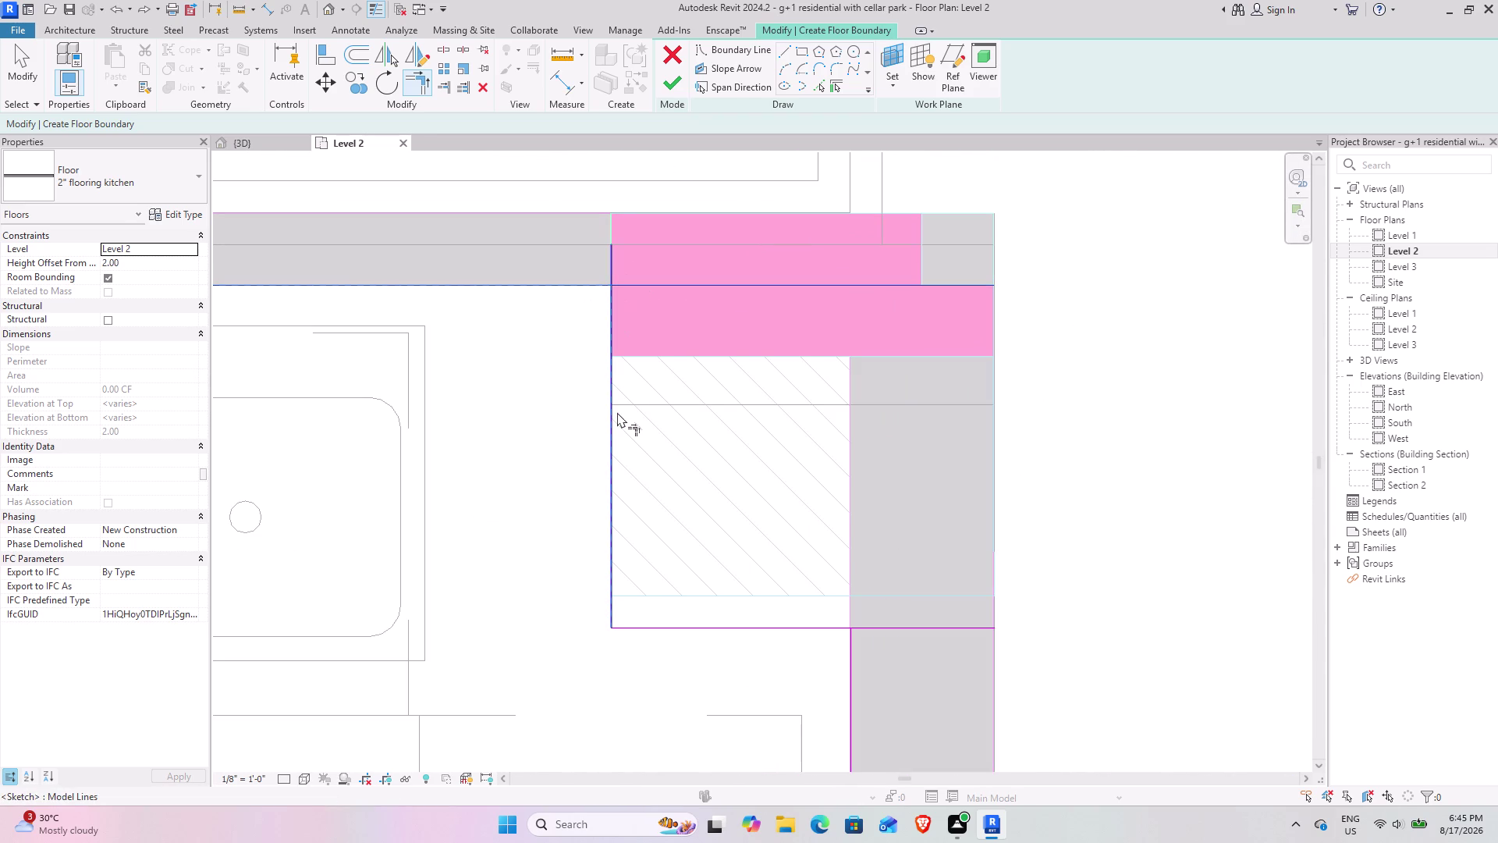
click(617, 412)
middle_drag(693, 430, 682, 260)
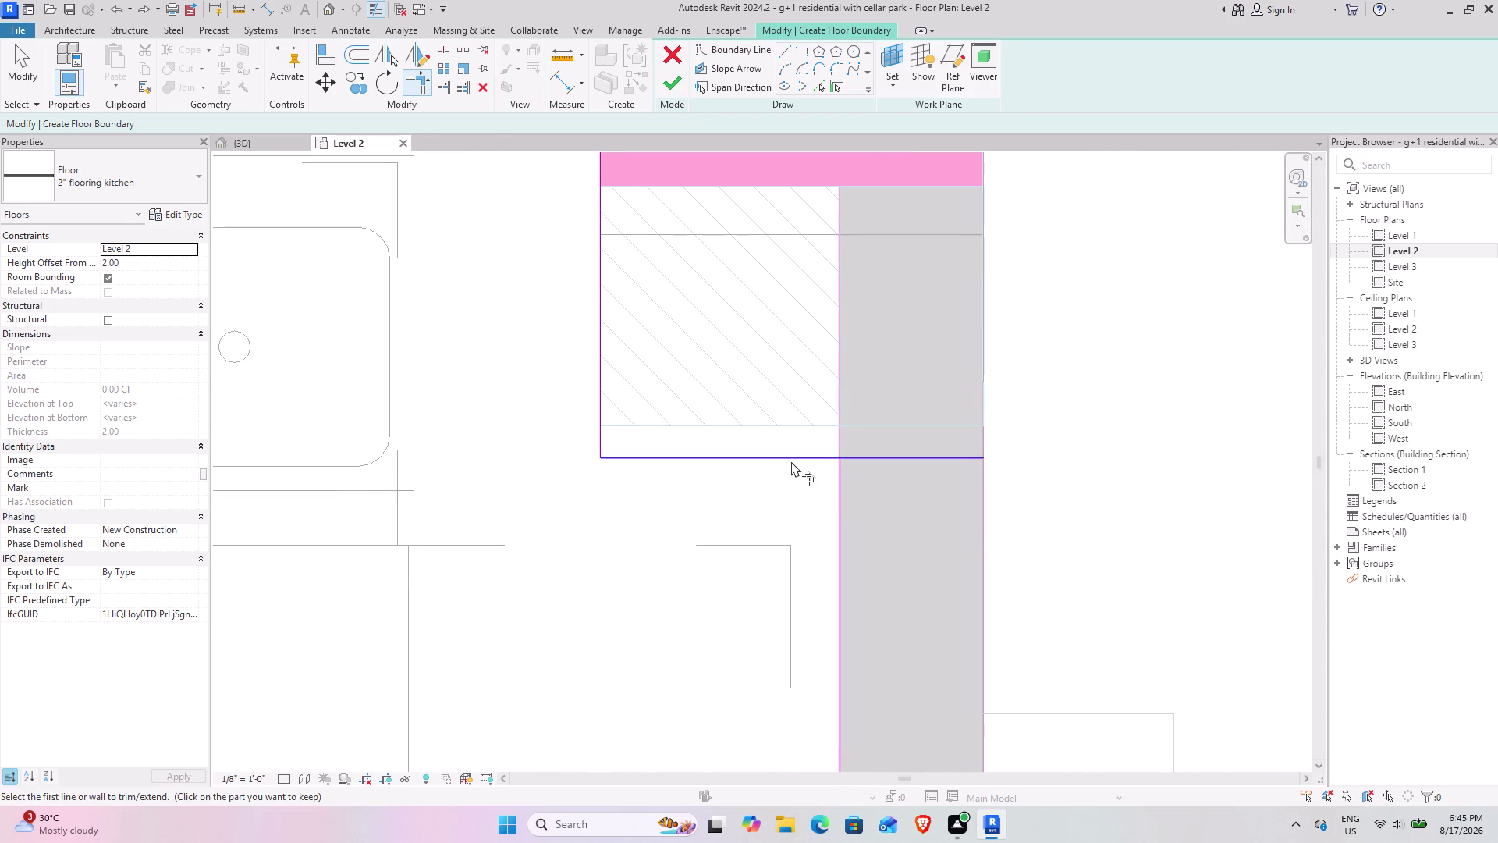
click(791, 461)
click(843, 485)
scroll(down, 3)
middle_drag(610, 512, 692, 203)
middle_drag(733, 421, 794, 251)
middle_drag(671, 533, 747, 384)
click(826, 443)
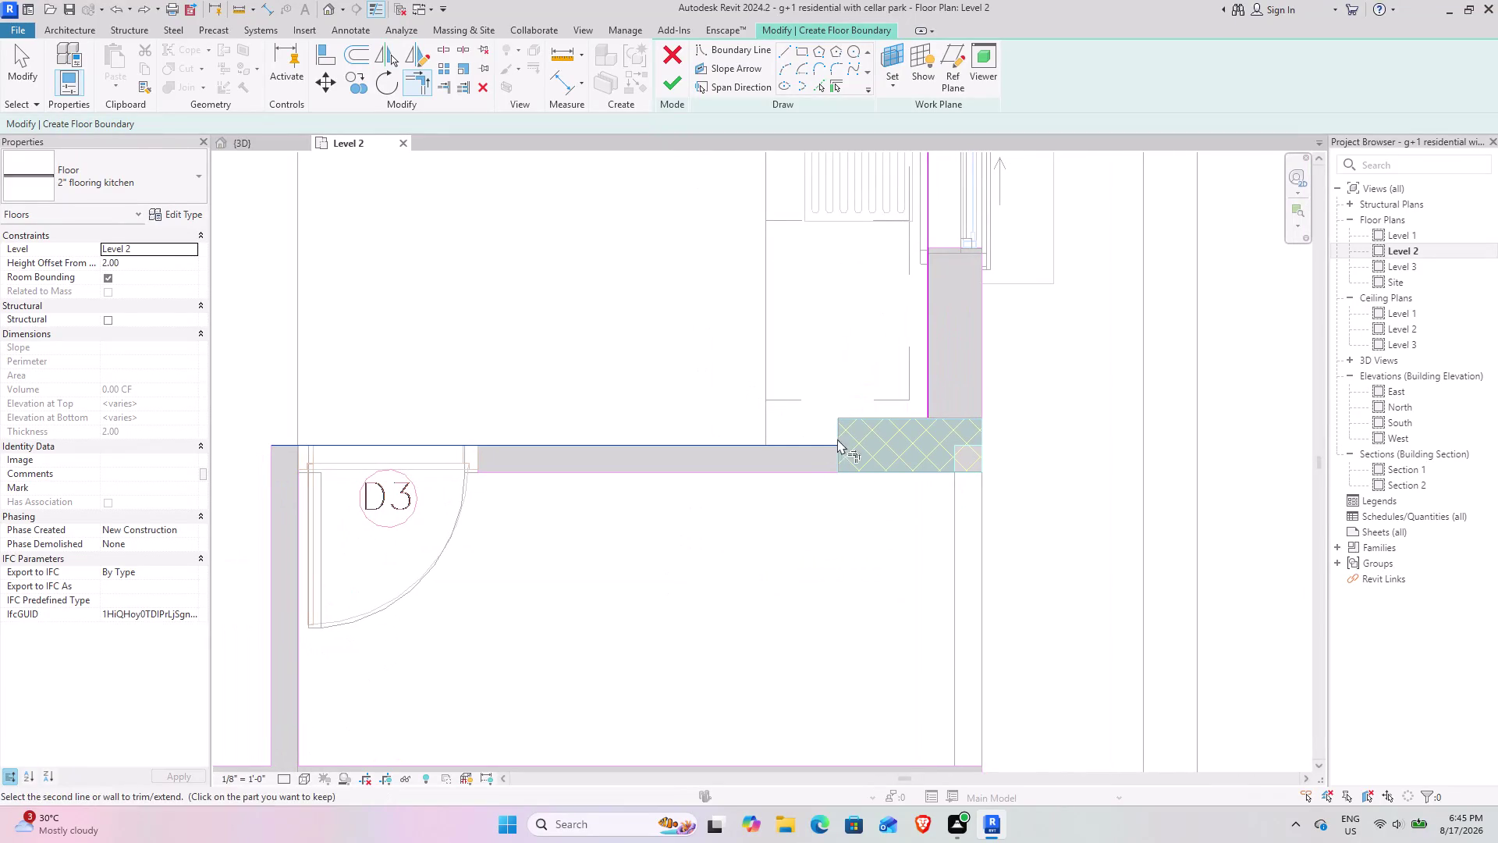
click(931, 401)
middle_drag(643, 445, 1215, 509)
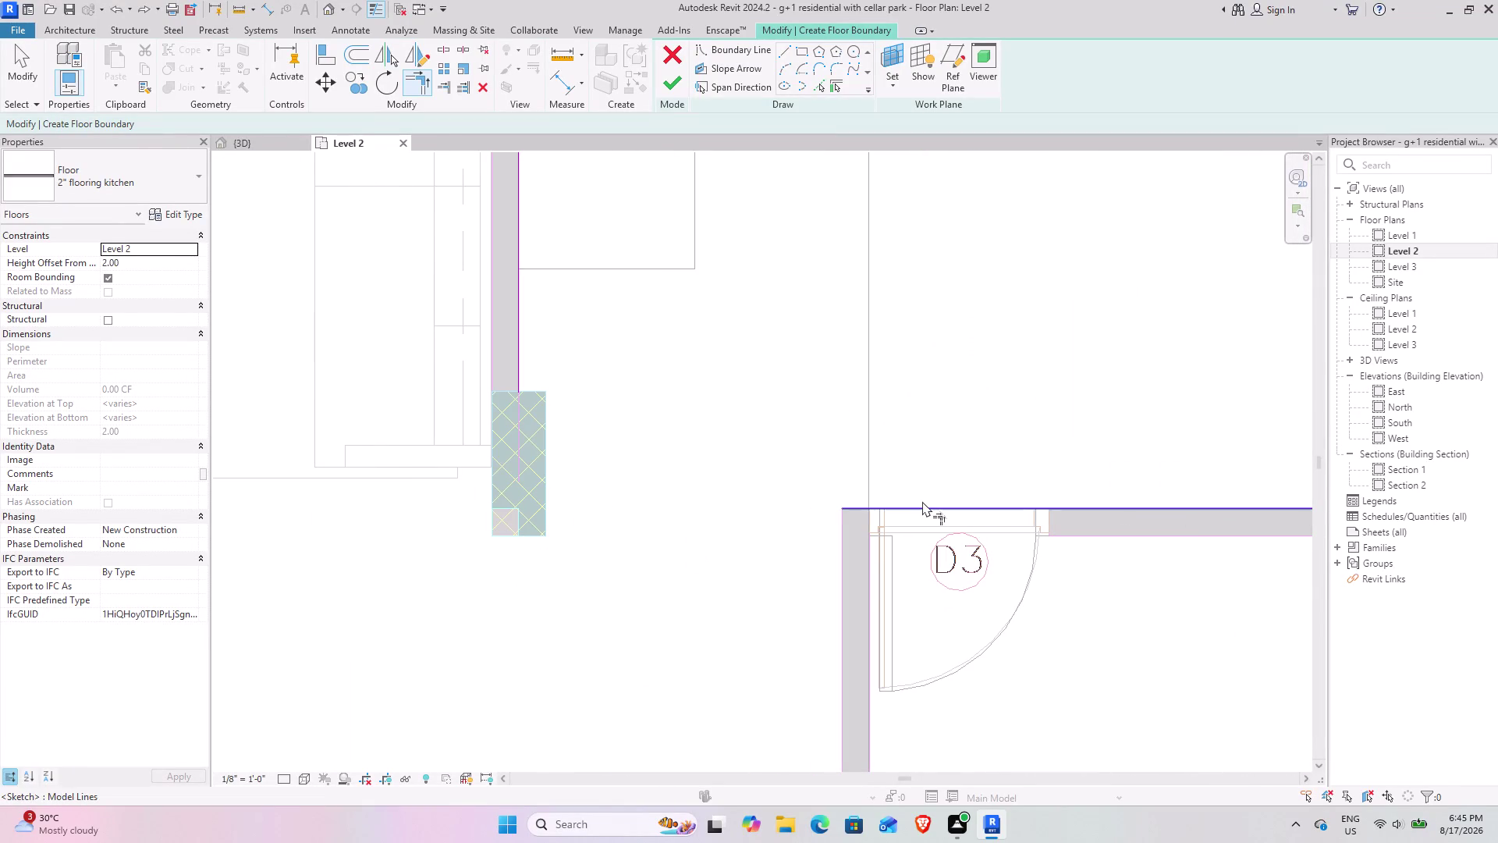
Join the bottom and left lines near door D3 and finish the 138.56 sq ft floor.
click(922, 501)
click(515, 441)
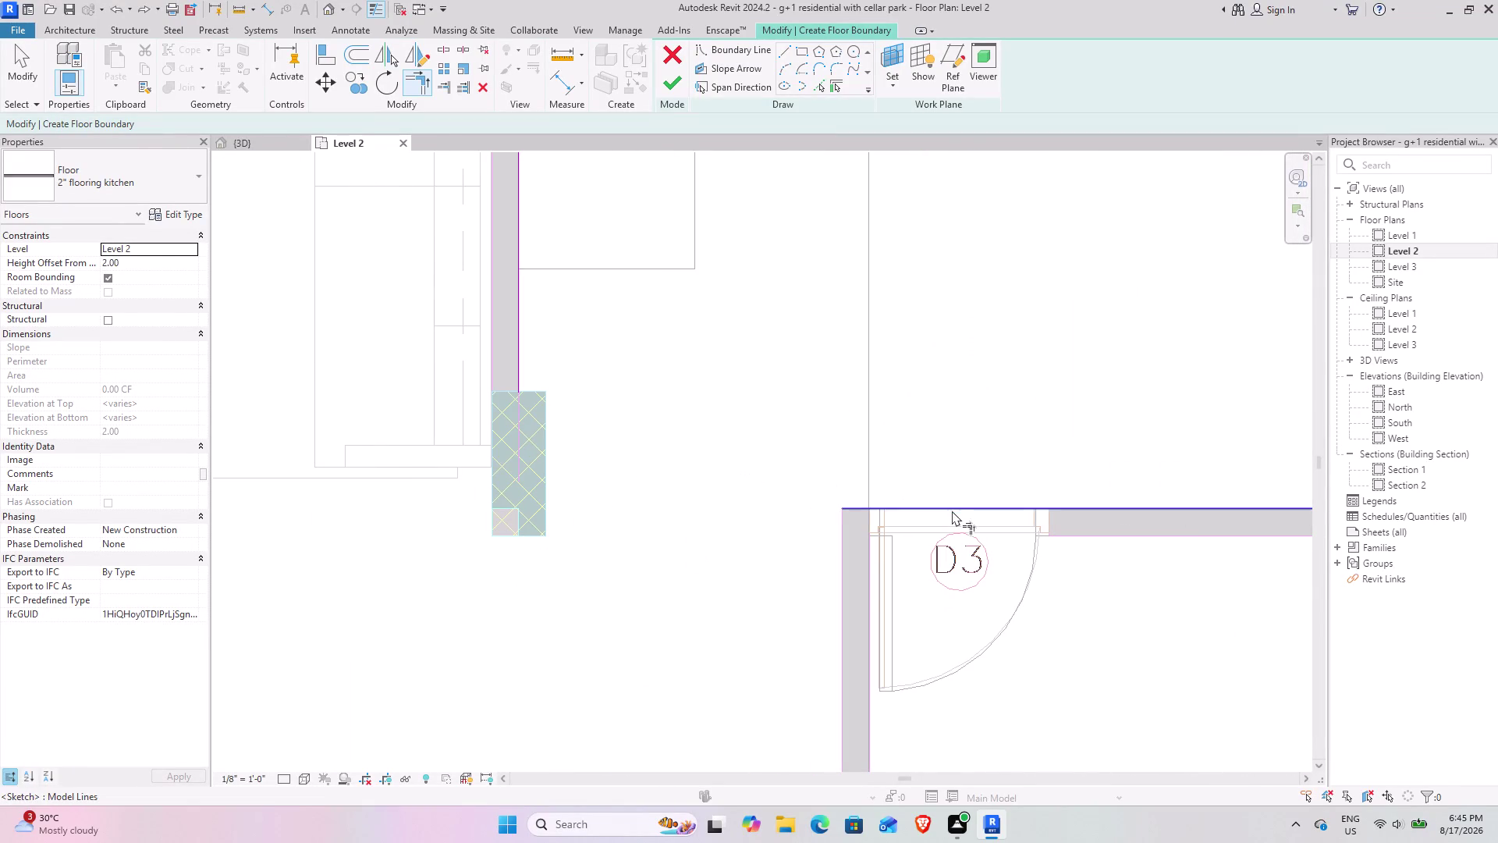
click(950, 510)
click(522, 371)
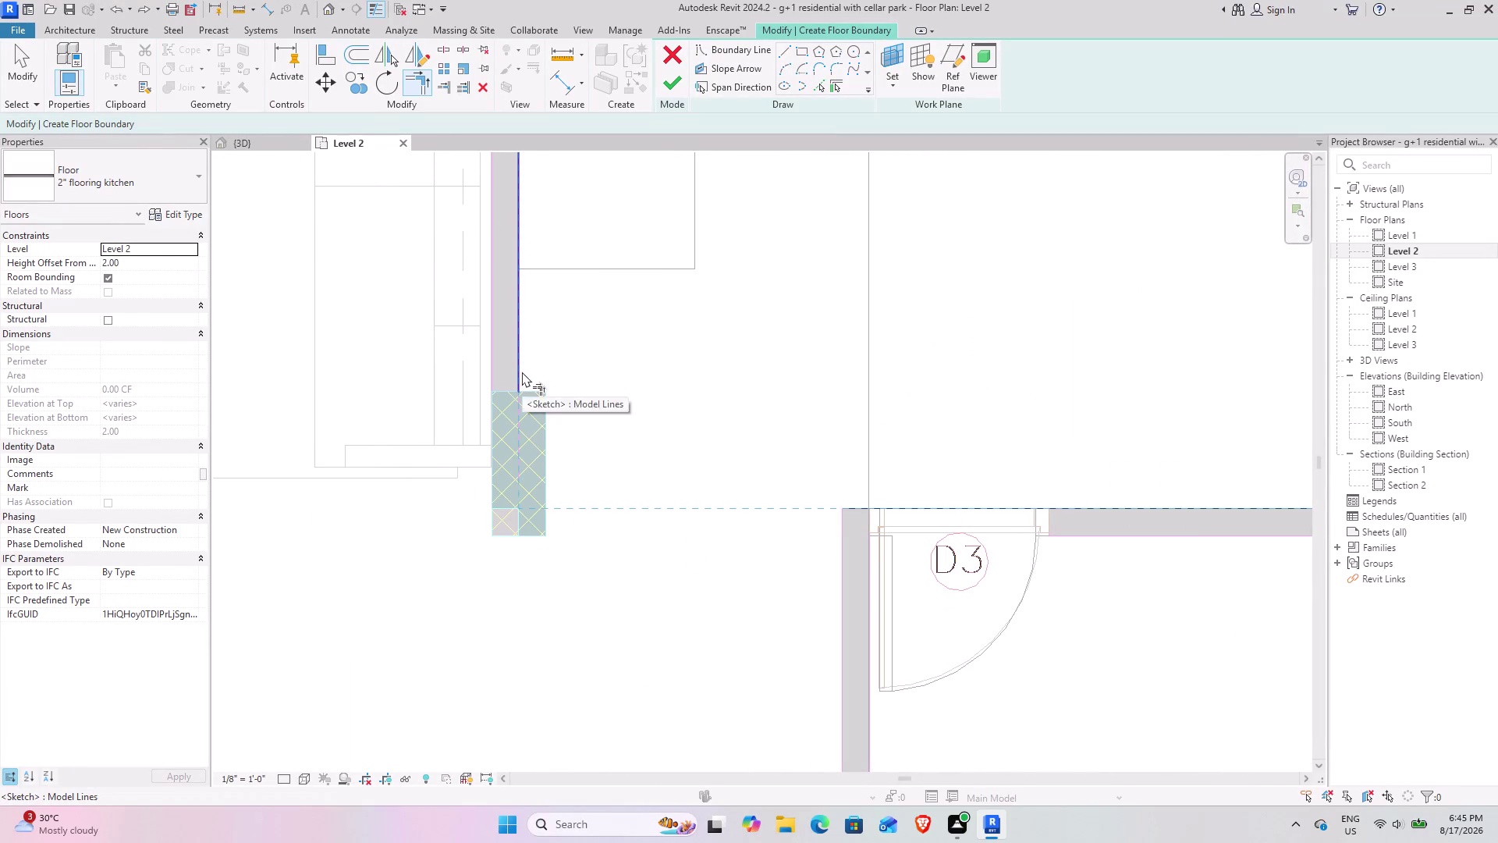
scroll(down, 3)
middle_drag(594, 450, 473, 663)
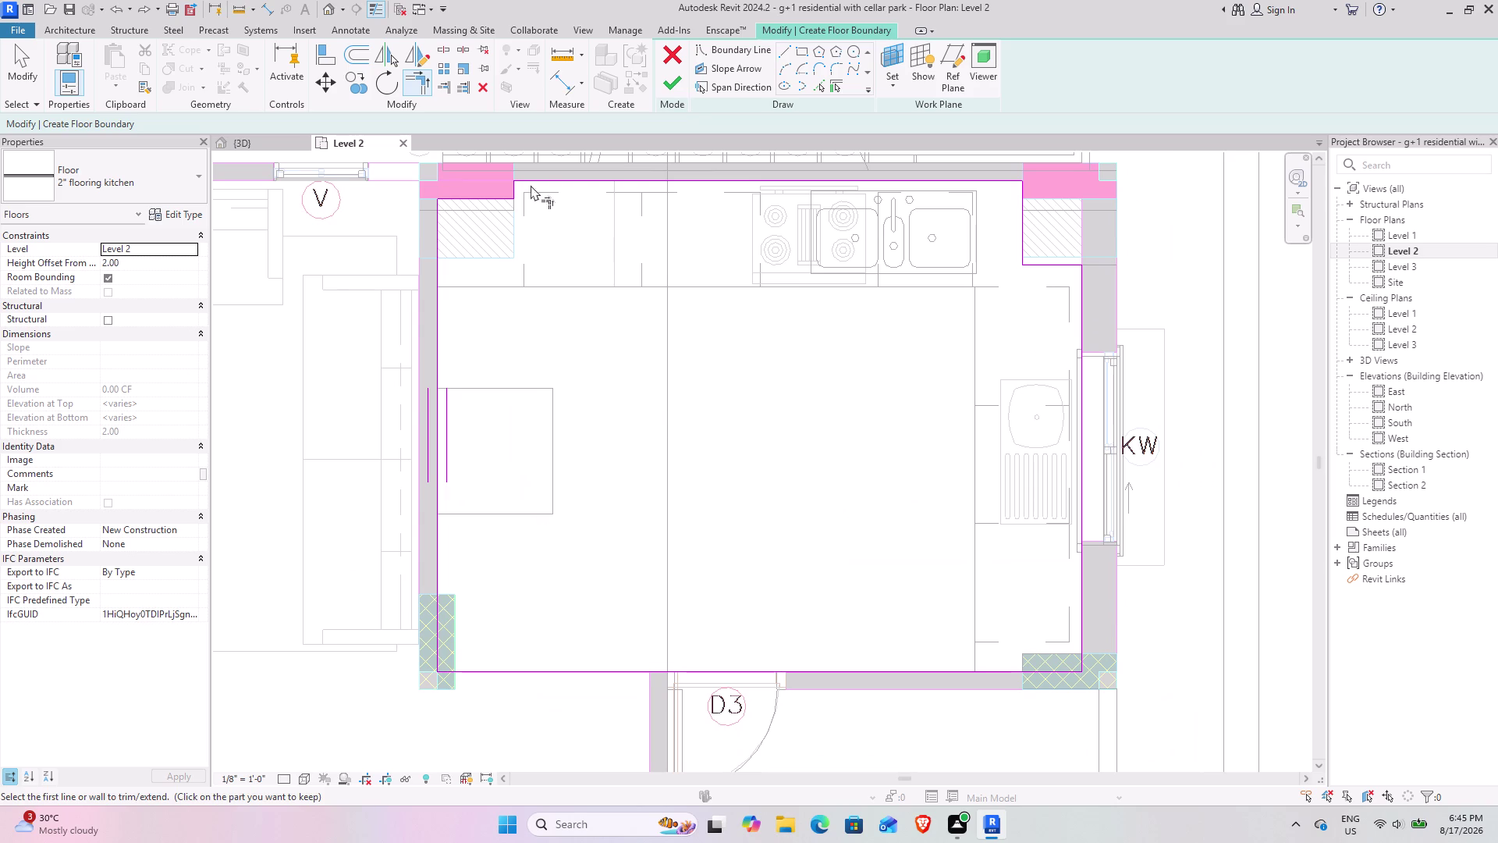
click(669, 83)
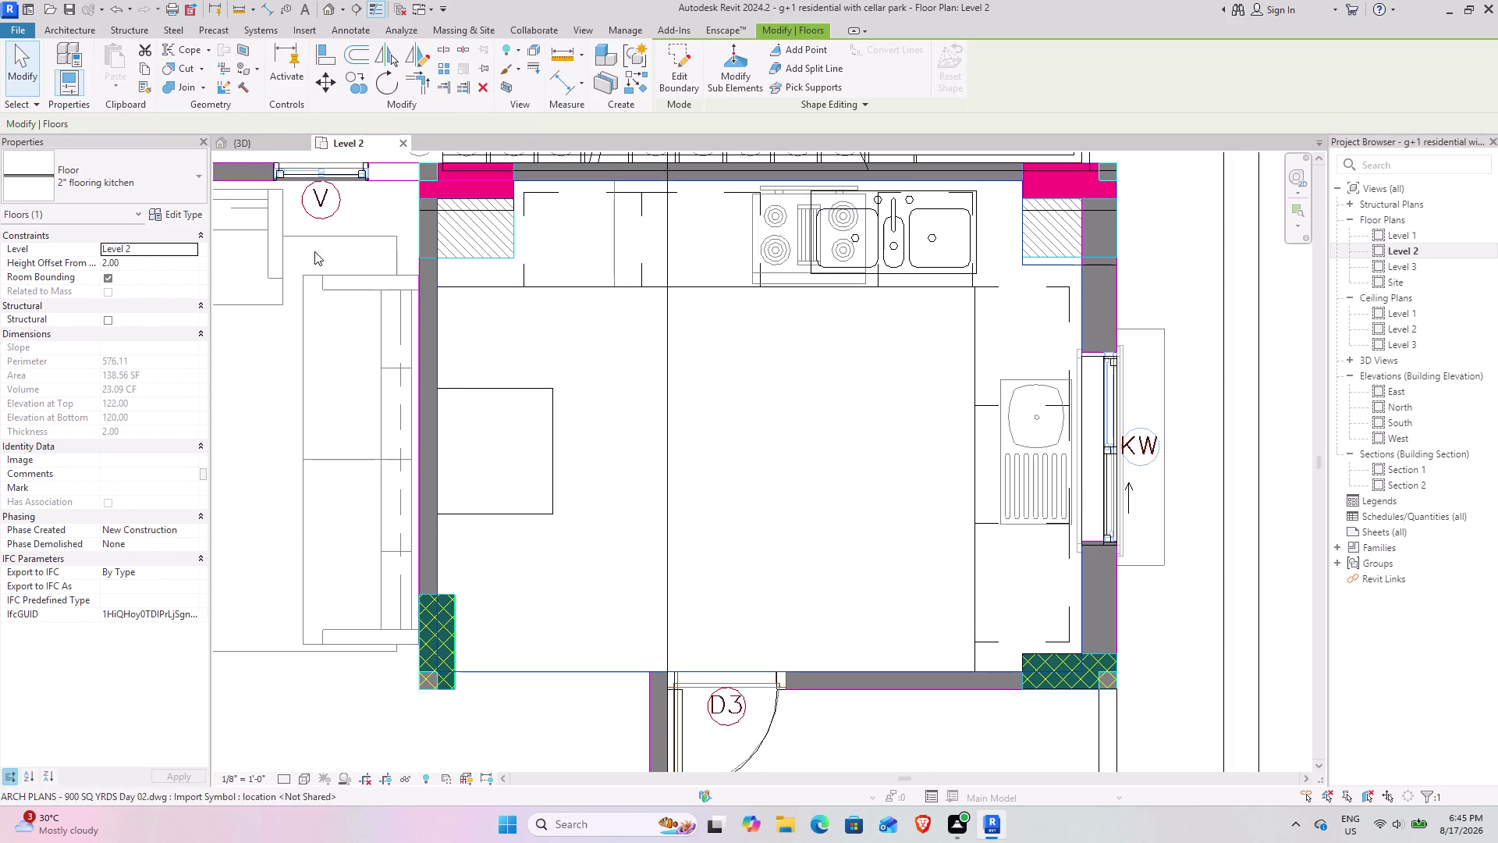
Orbit and pan the 3D view to inspect the new kitchen floor and surrounding Level 2 rooms.
click(243, 139)
click(1158, 554)
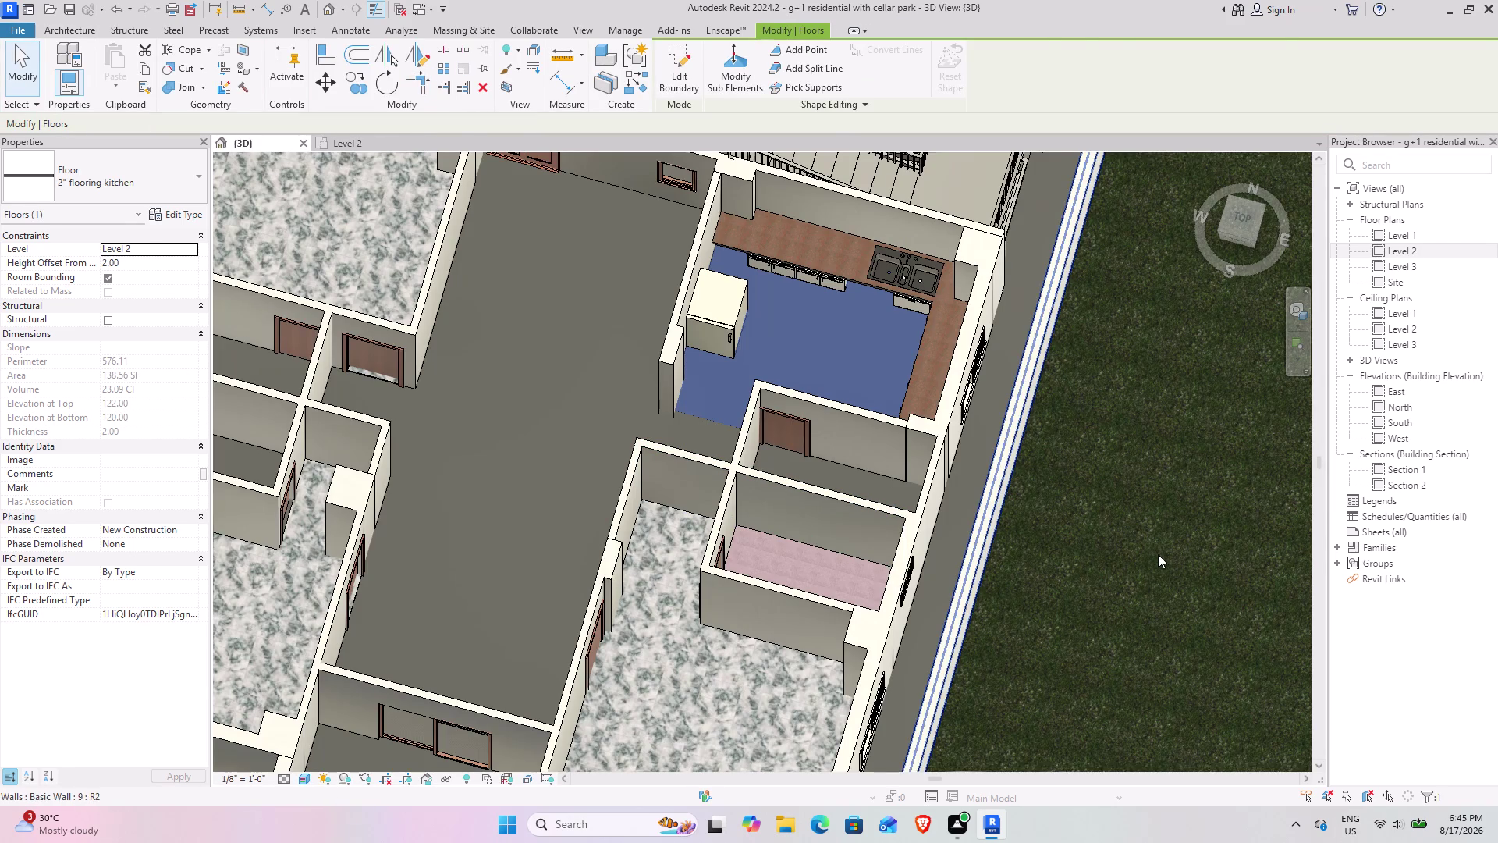
middle_drag(558, 495, 749, 615)
middle_drag(736, 607, 730, 567)
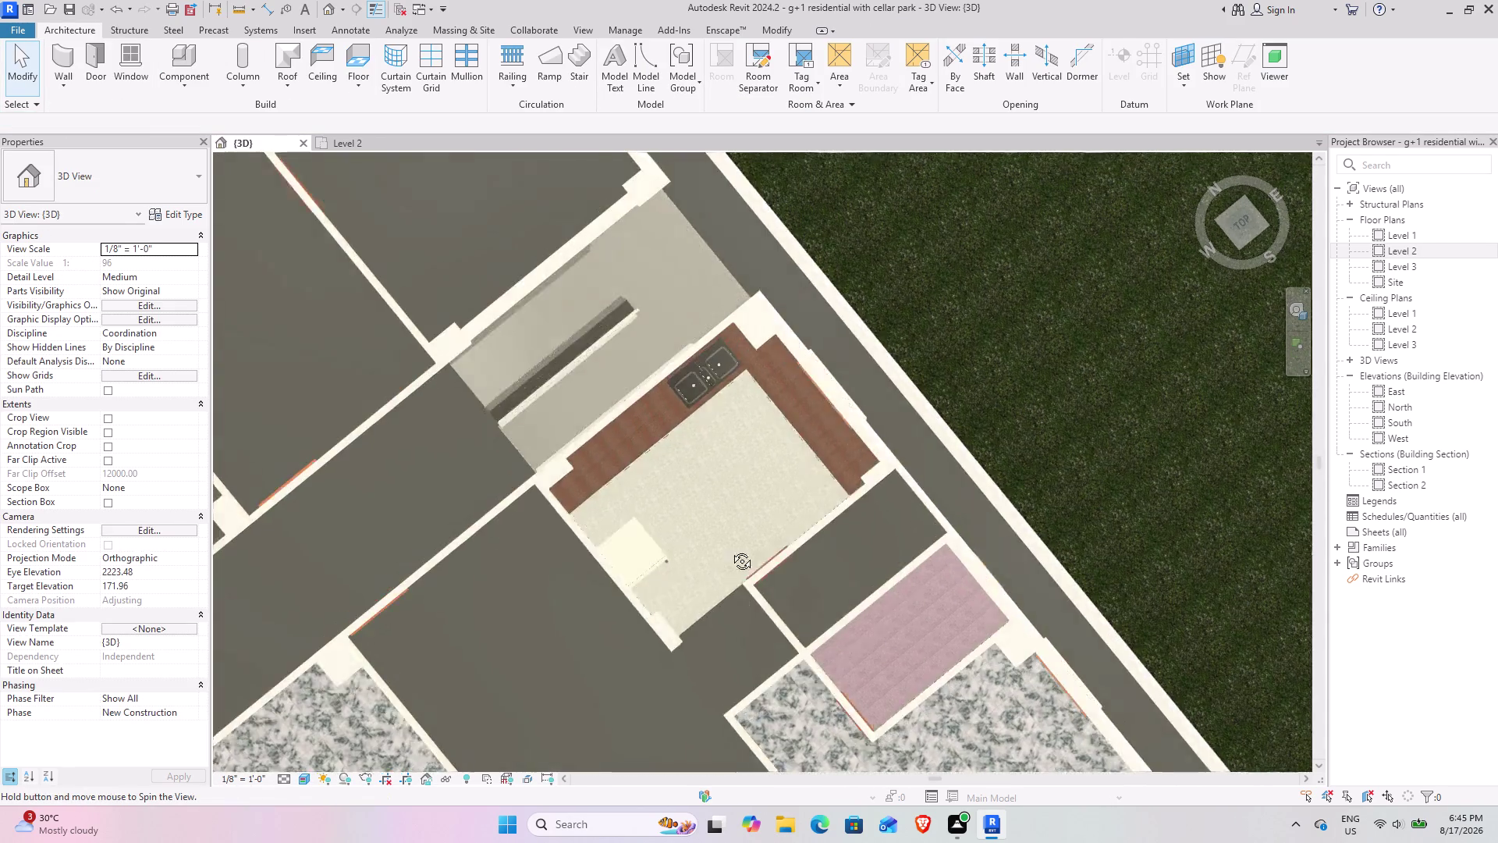
middle_drag(730, 568, 772, 534)
middle_drag(768, 554, 741, 503)
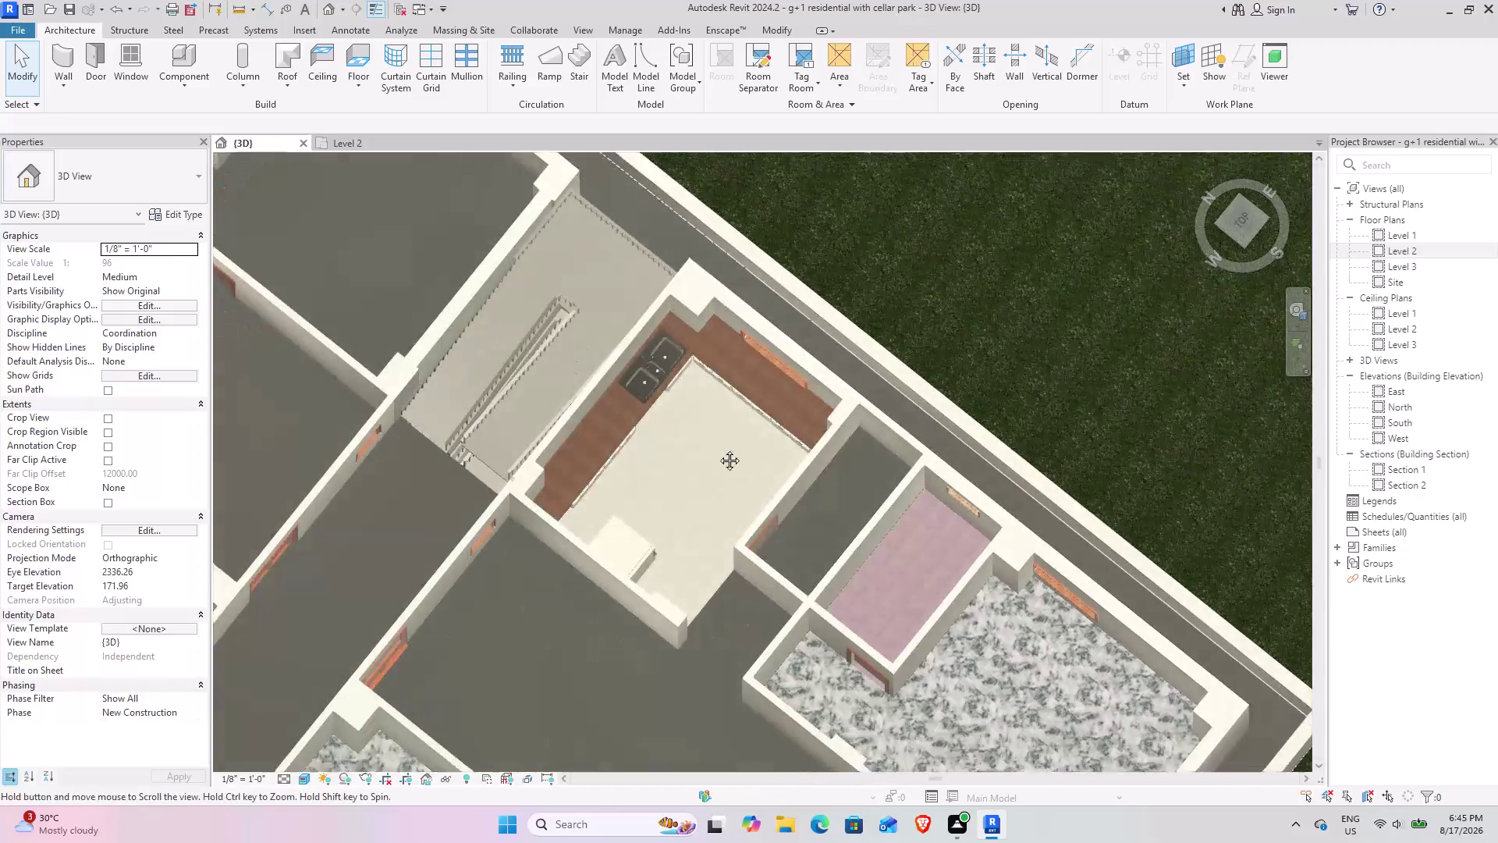
middle_drag(740, 503, 676, 391)
middle_drag(667, 440, 632, 348)
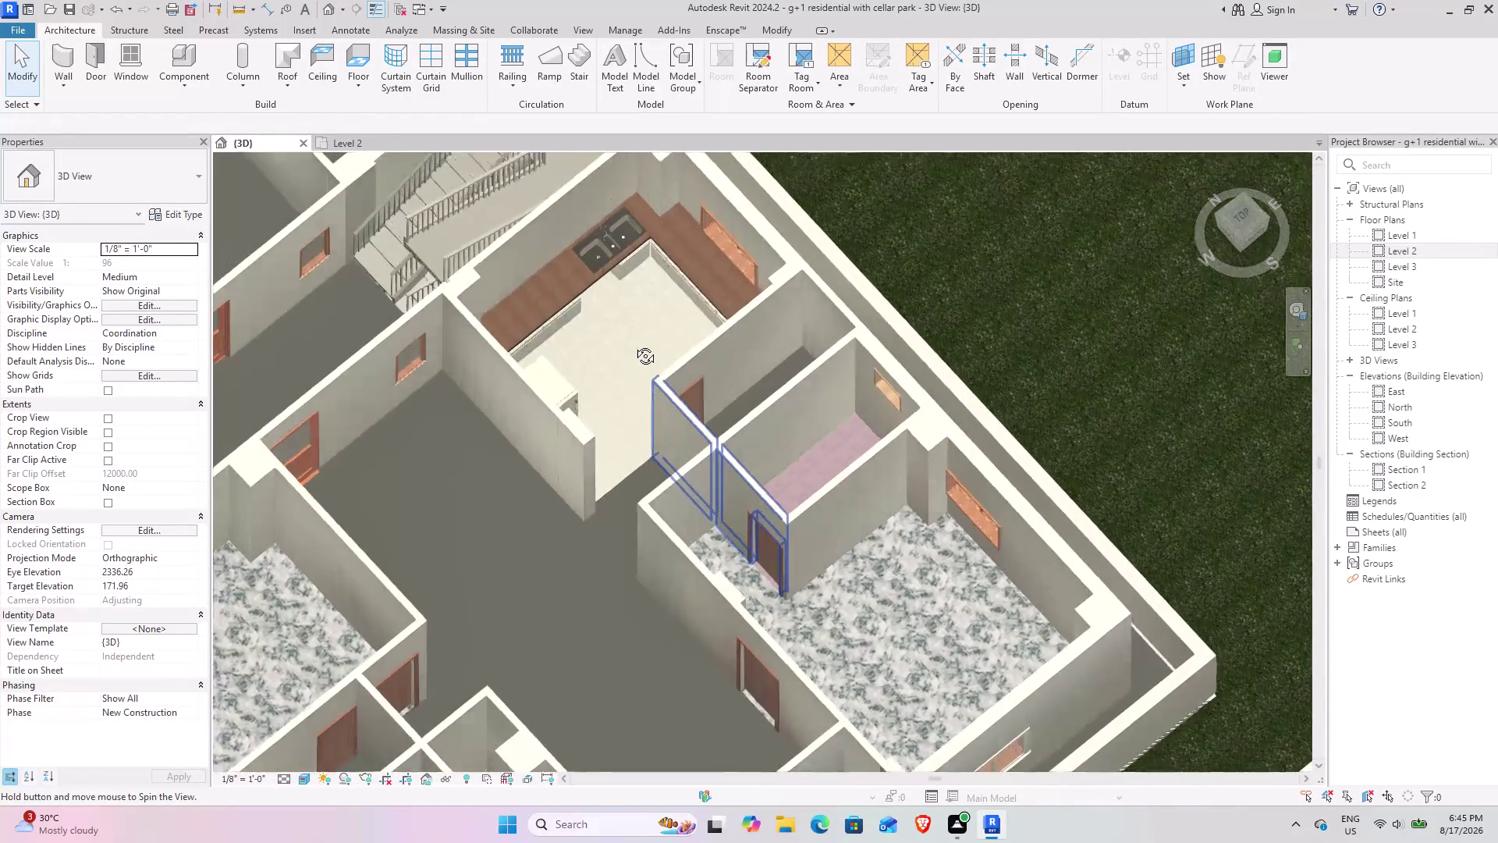
middle_drag(631, 348, 631, 237)
middle_drag(563, 469, 588, 394)
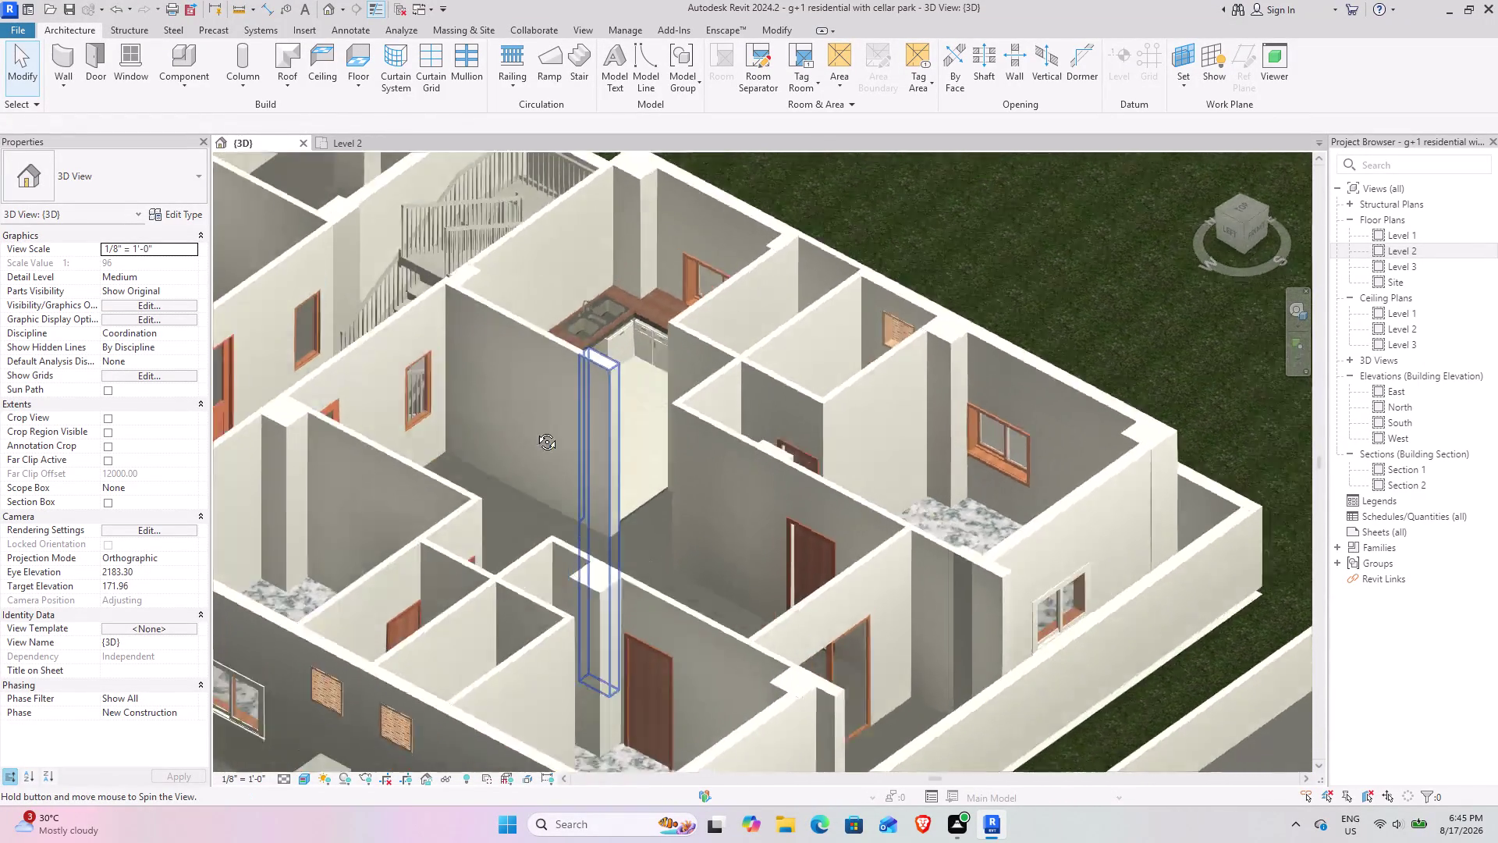
middle_drag(588, 394, 488, 504)
scroll(down, 3)
middle_drag(516, 521, 476, 569)
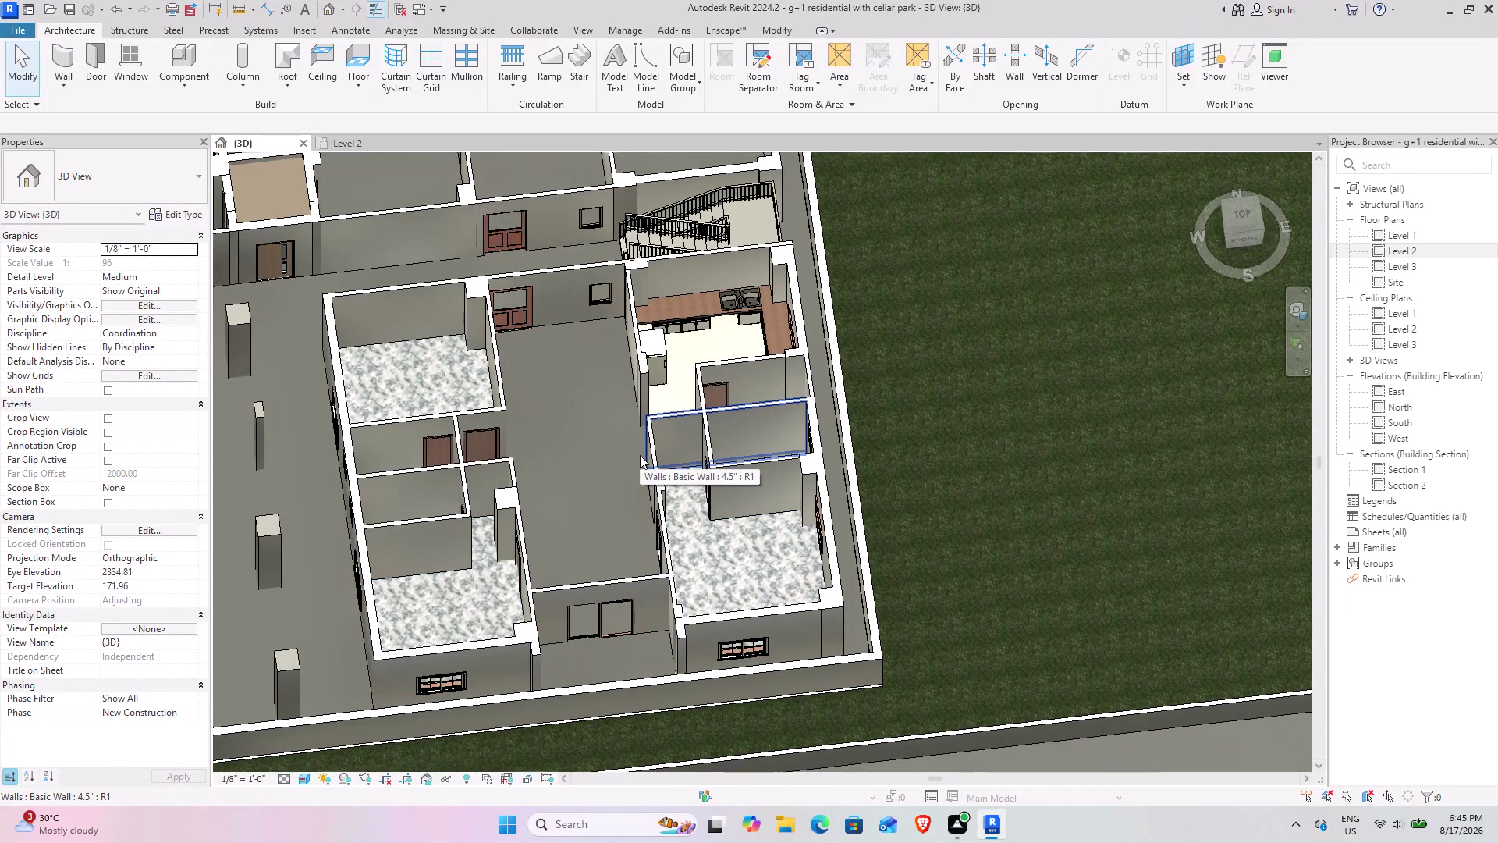
middle_drag(636, 393, 723, 610)
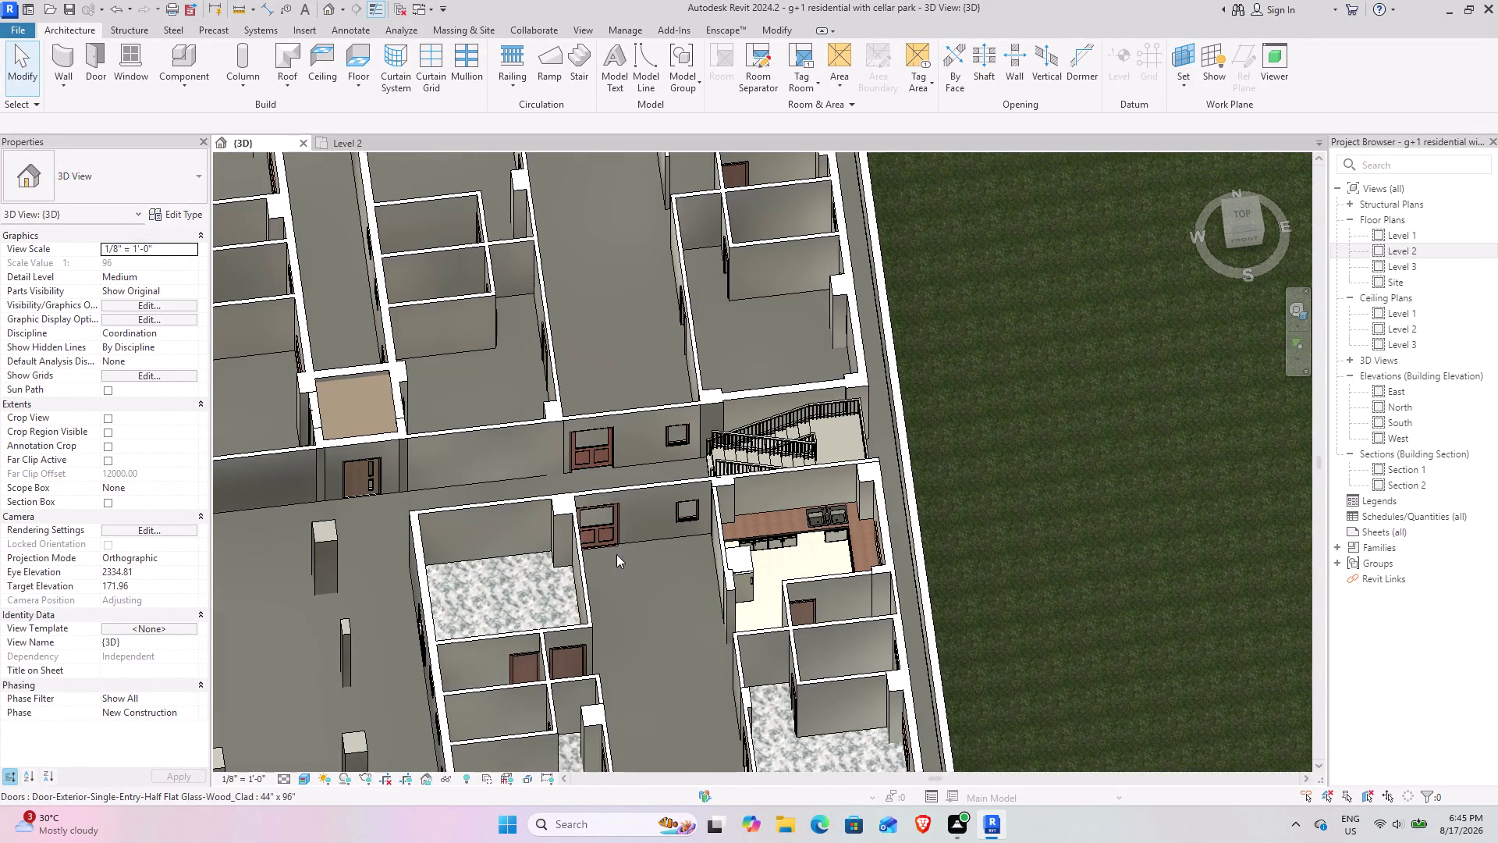
middle_drag(616, 555, 442, 413)
middle_drag(478, 529, 577, 586)
middle_drag(578, 586, 606, 591)
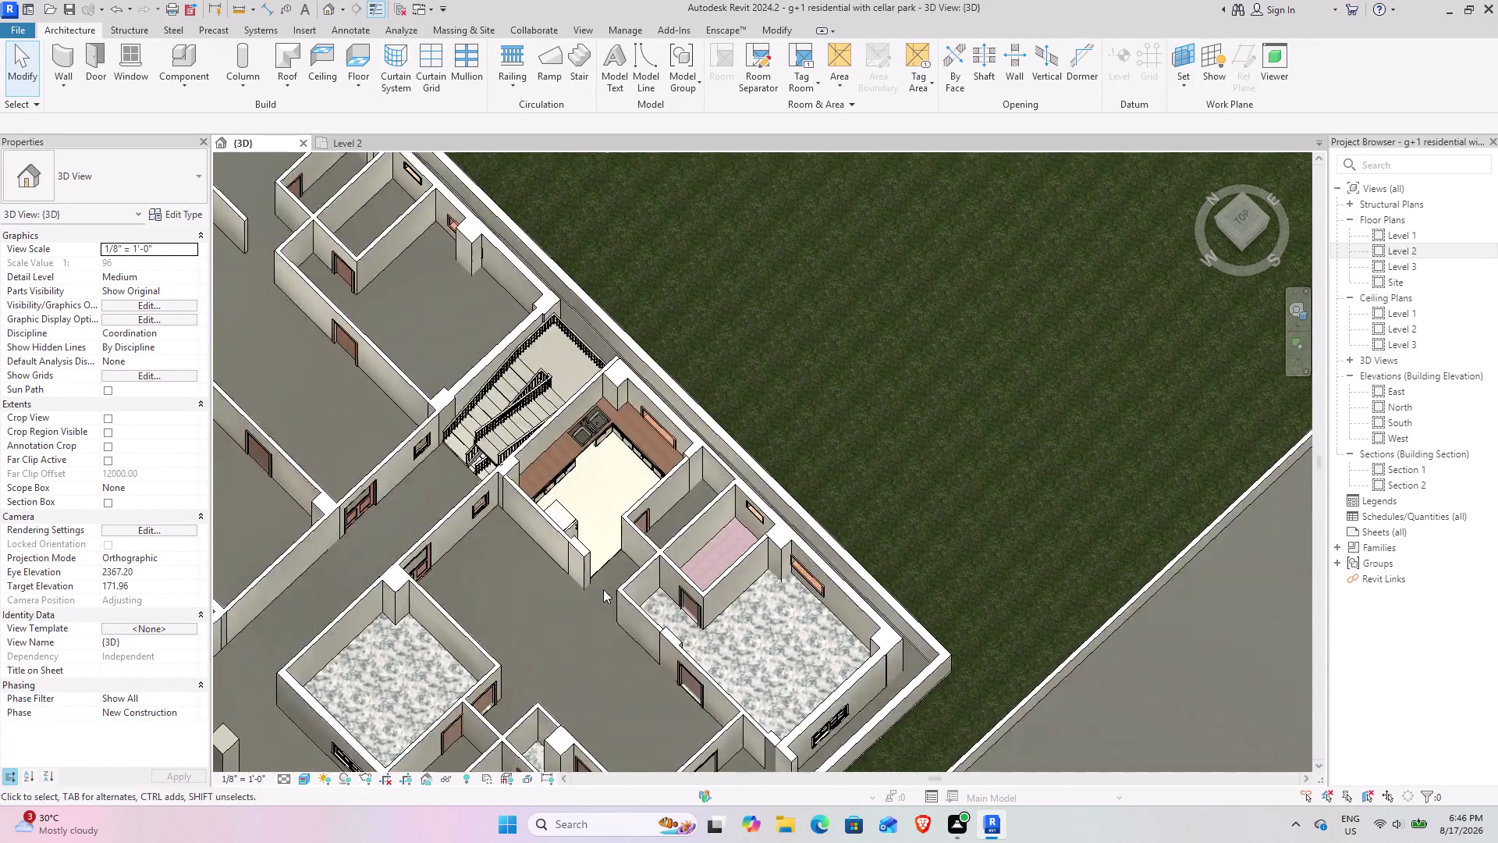
middle_drag(602, 589, 443, 586)
Pan the Level 2 plan over to the room beside door D3.
click(350, 138)
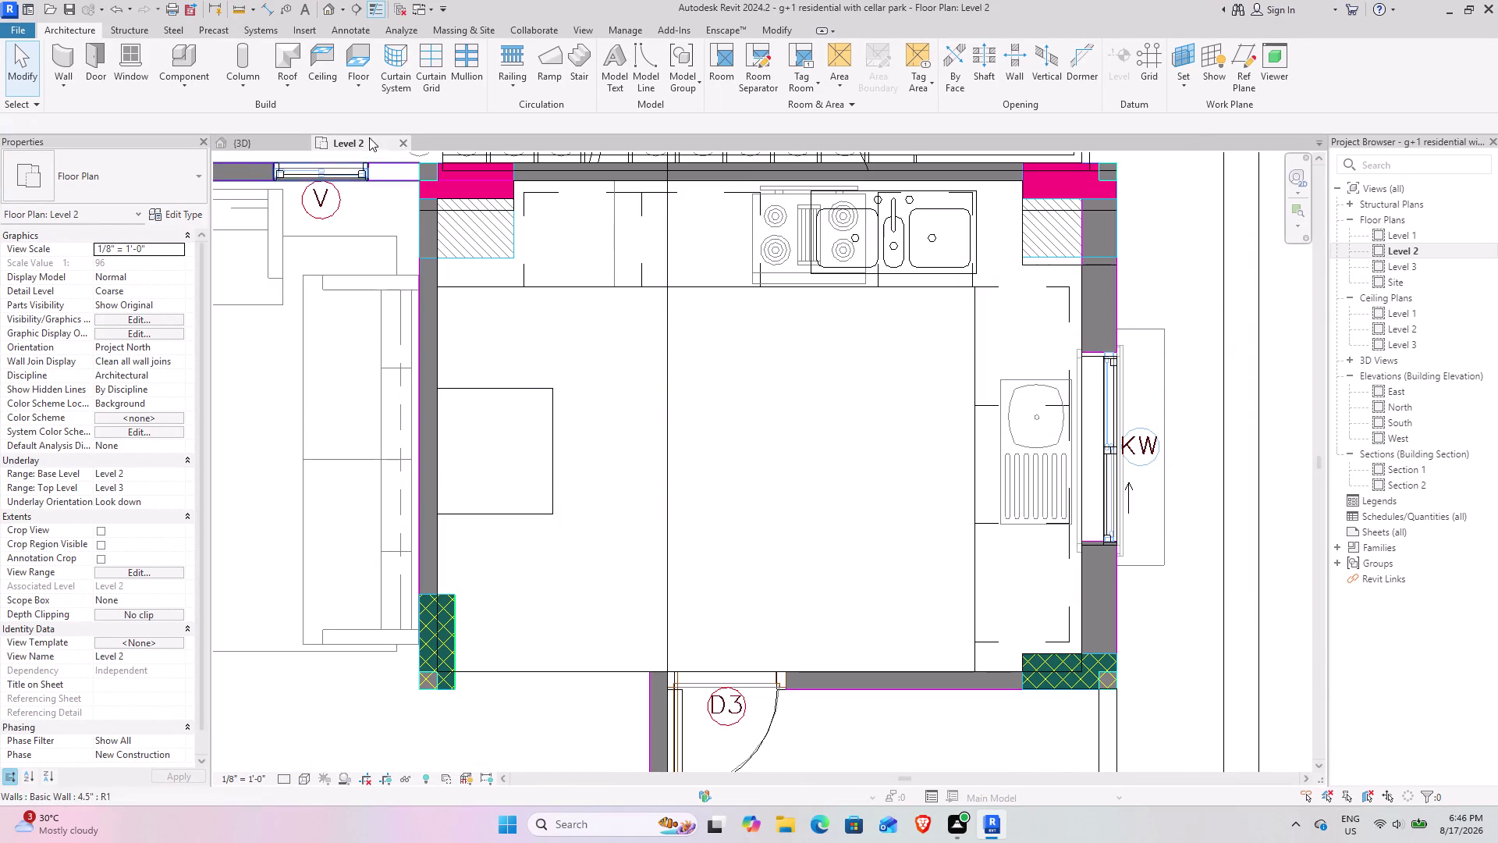
scroll(down, 3)
middle_drag(696, 445, 536, 161)
scroll(up, 3)
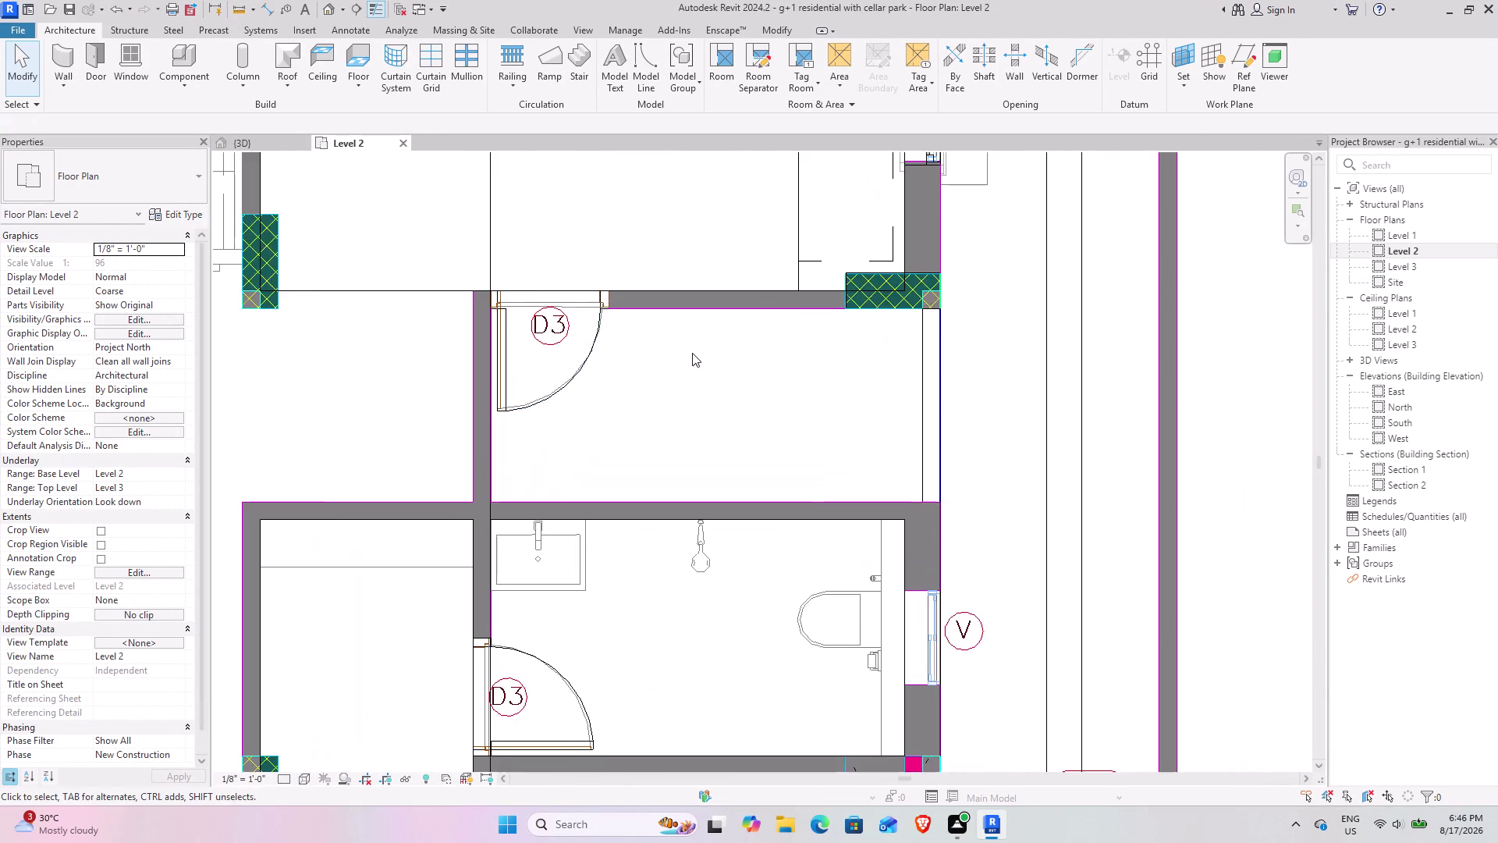
middle_drag(692, 353, 529, 417)
scroll(up, 3)
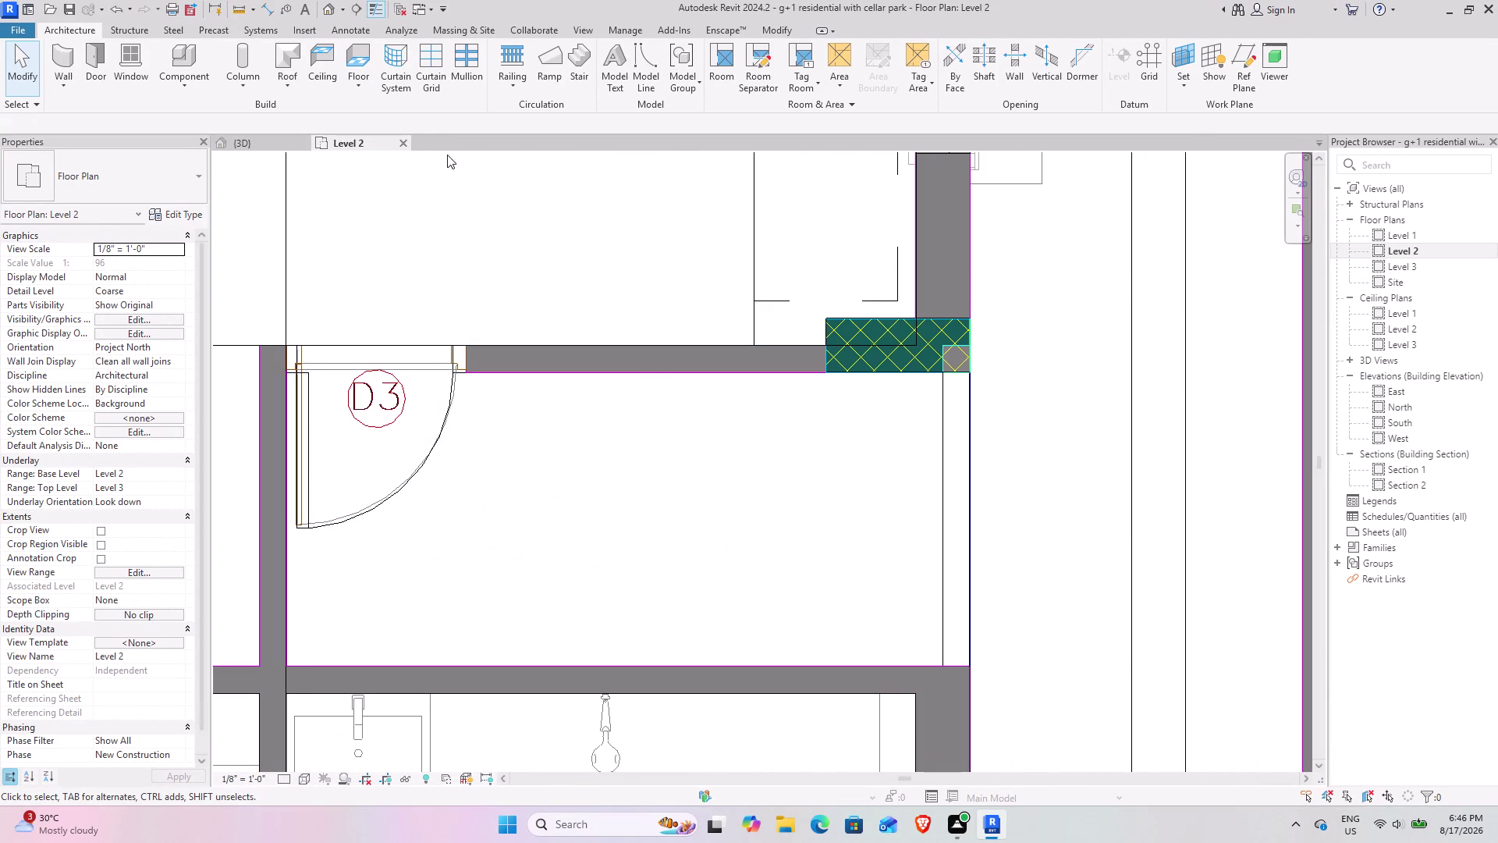
Check the kitchen area again in the 3D view.
click(258, 148)
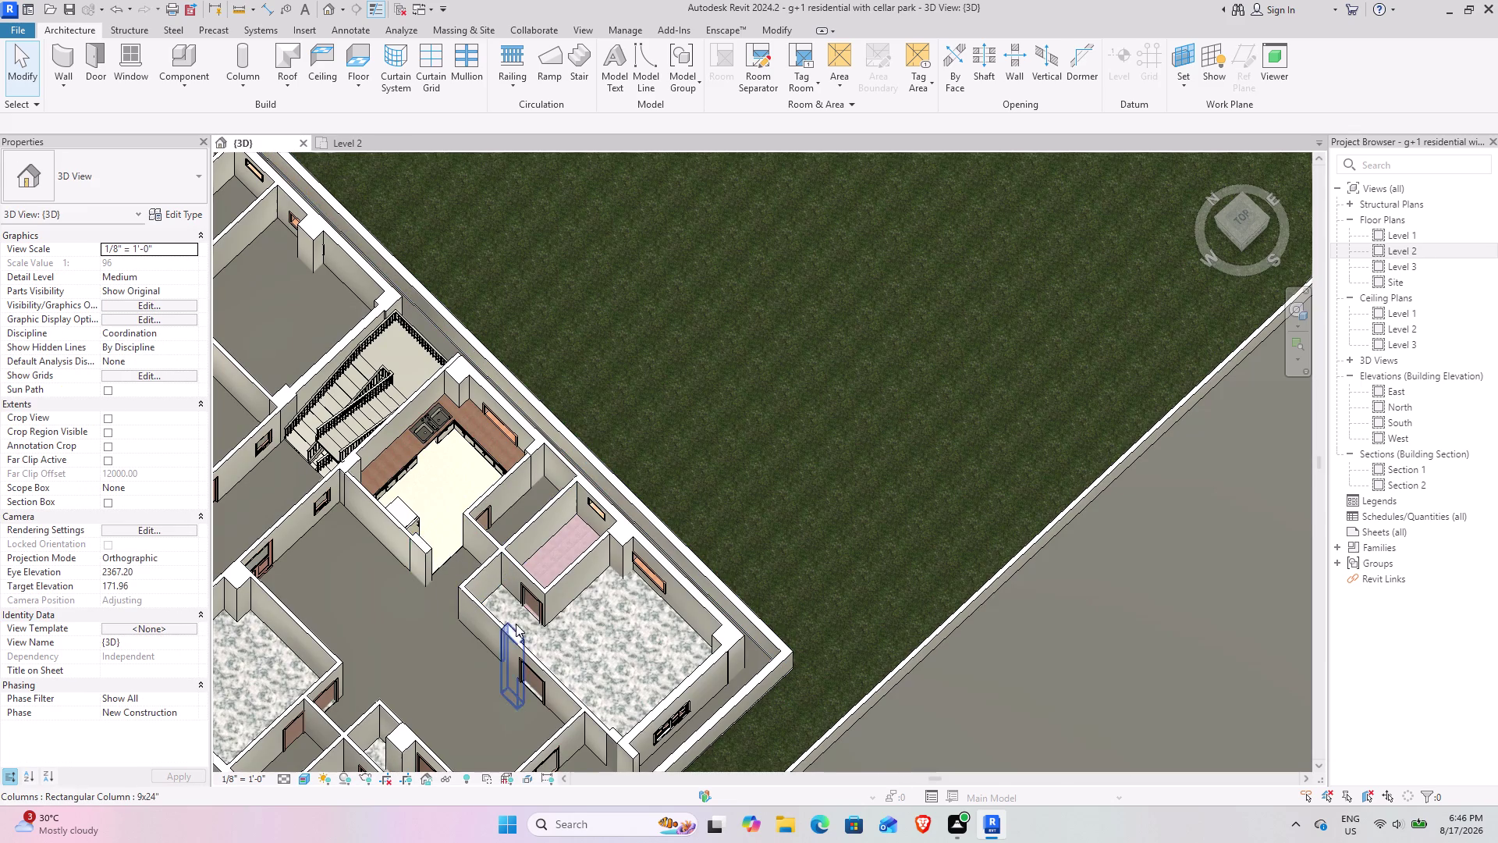
scroll(up, 3)
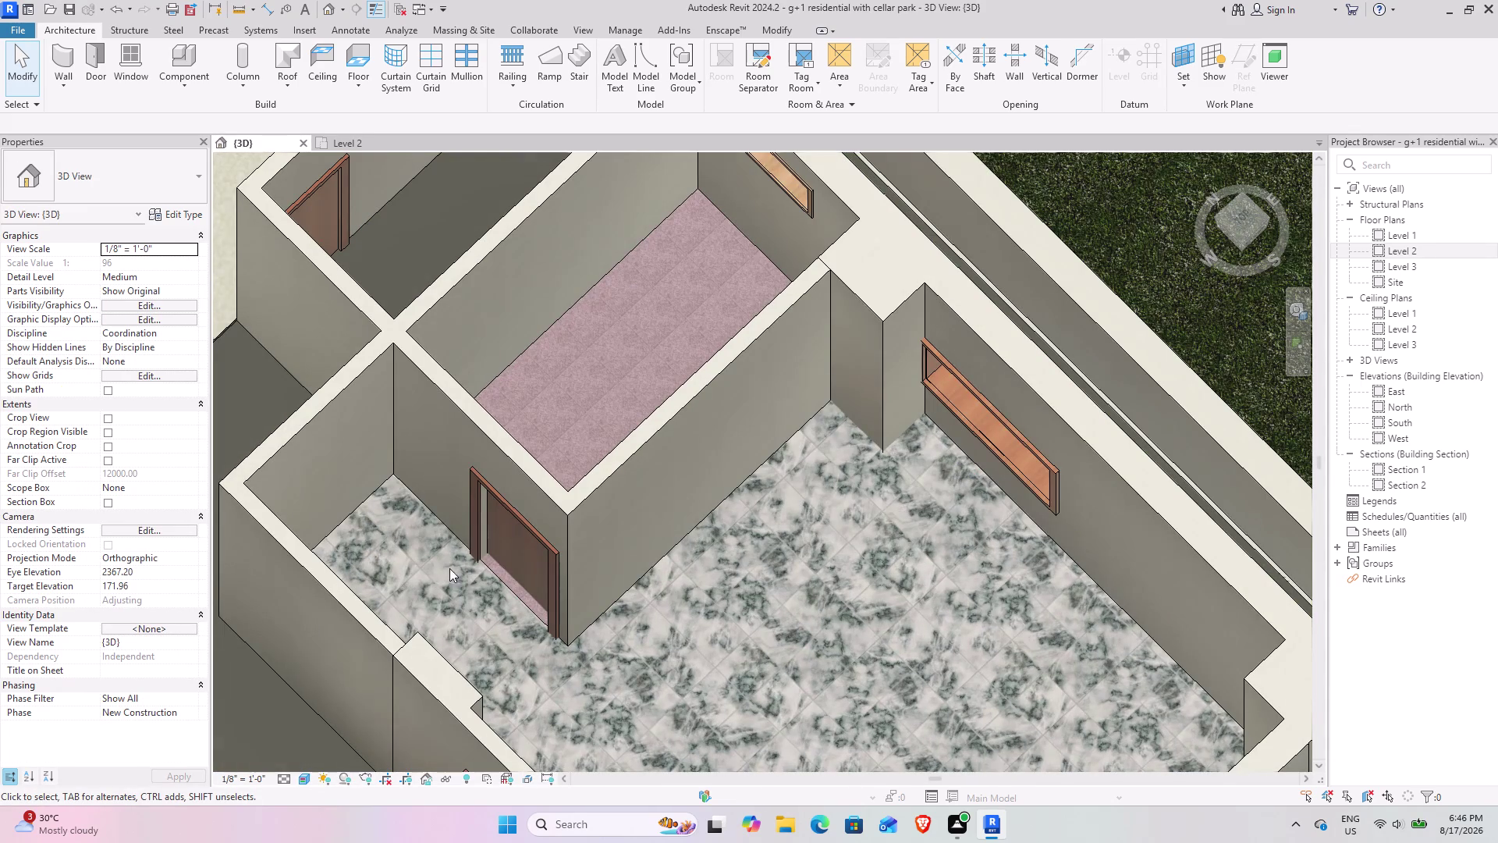
scroll(down, 3)
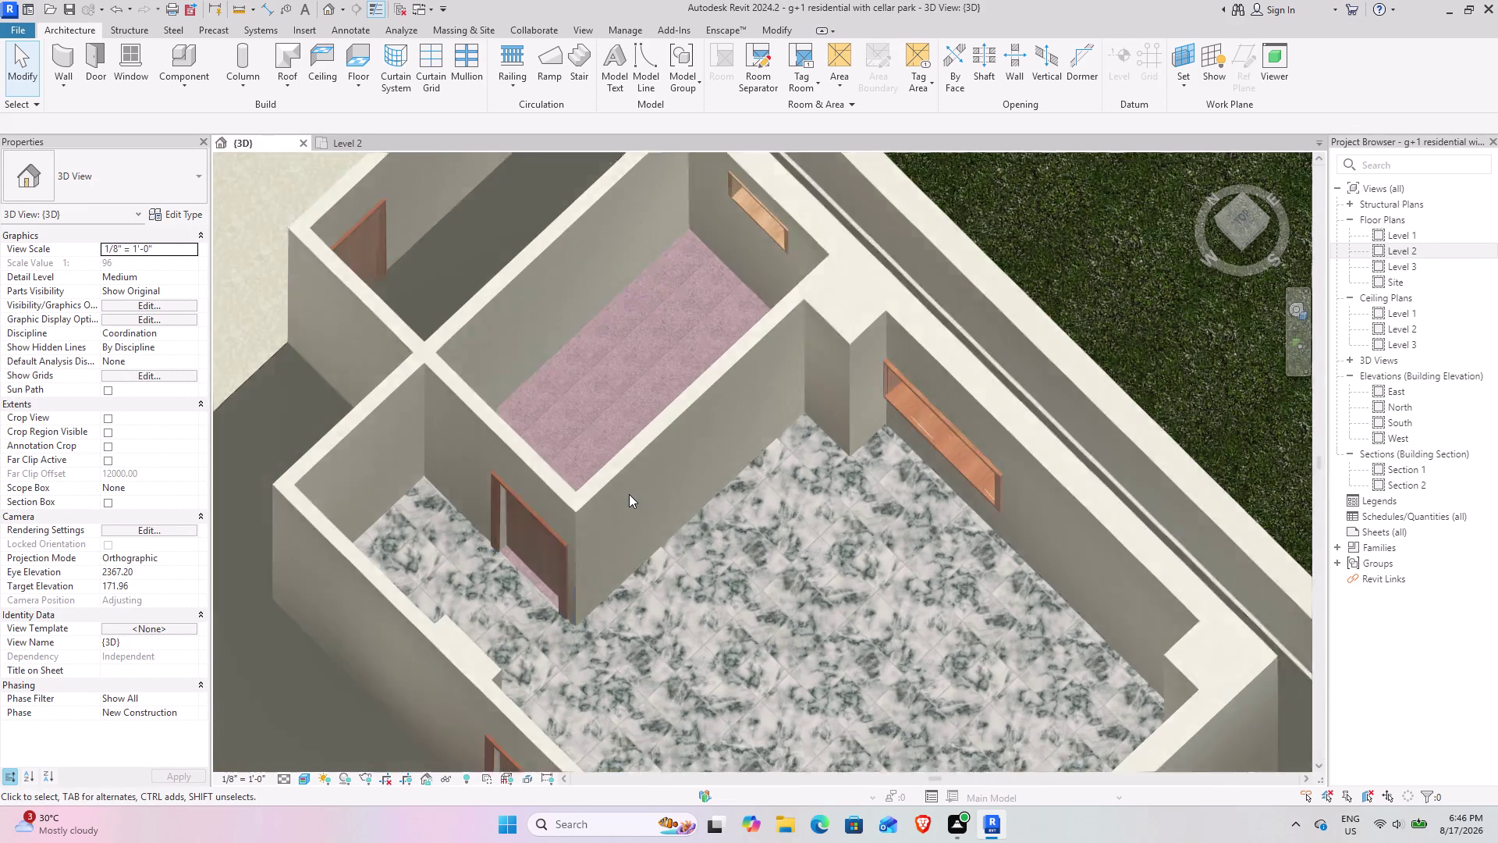
scroll(down, 3)
scroll(down, 3)
middle_drag(510, 440, 599, 591)
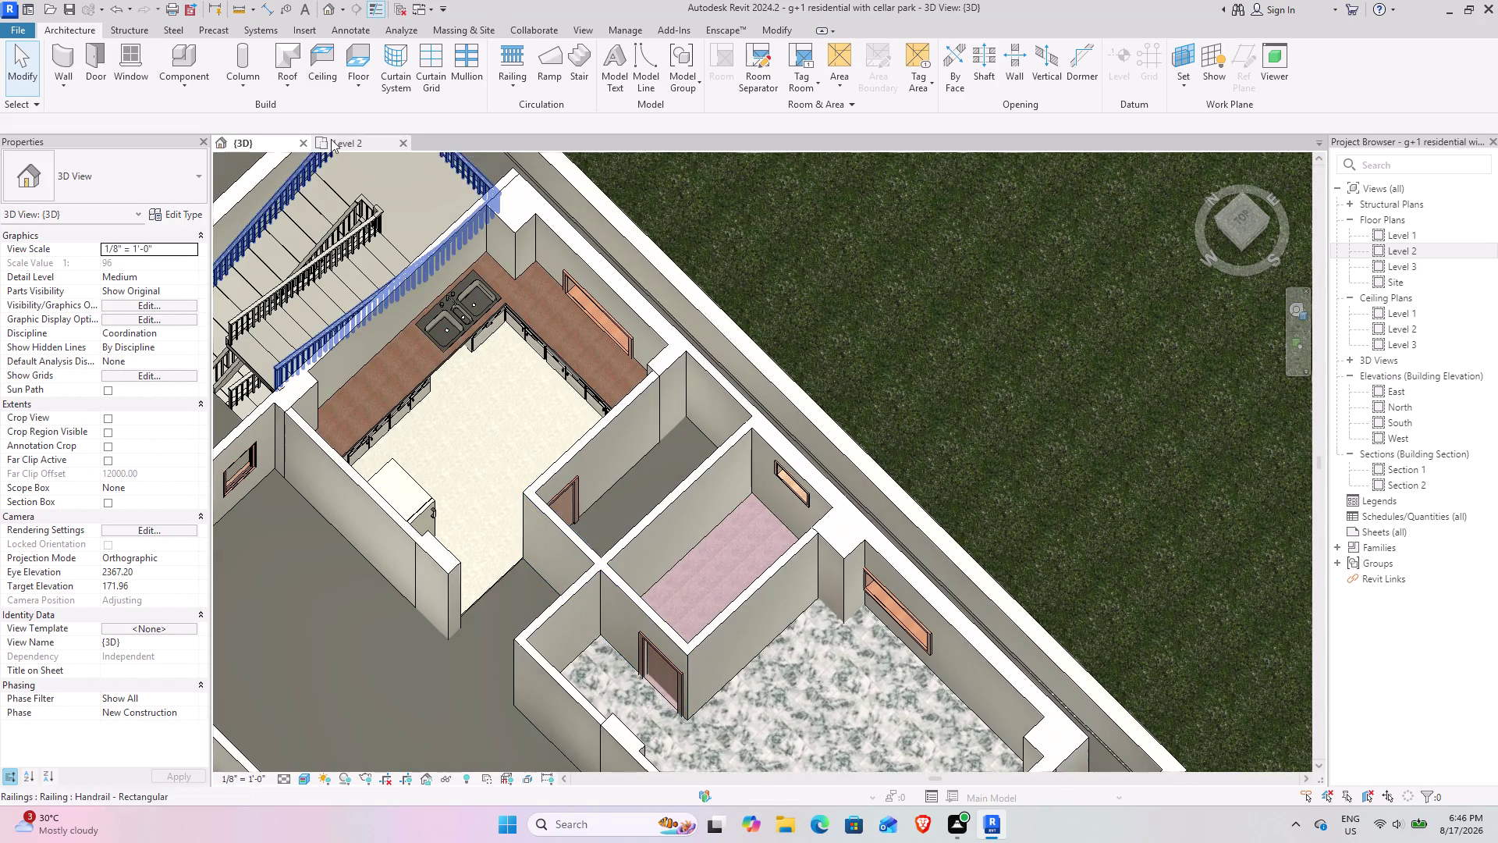
Back on Level 2, start a new 2" flooring kitchen floor for the room beside D3.
click(341, 139)
scroll(down, 3)
middle_drag(443, 343, 483, 265)
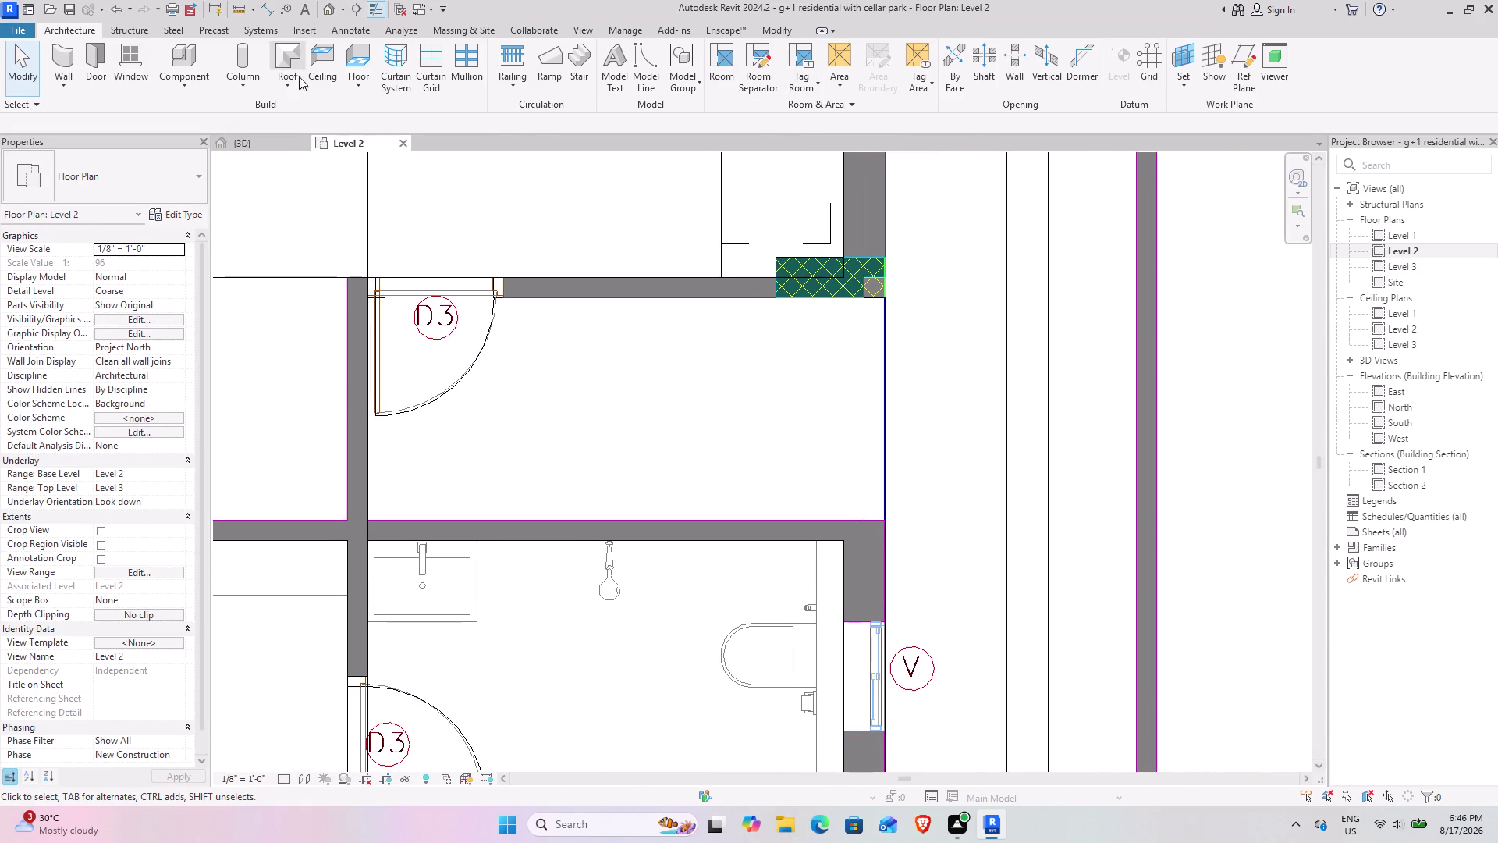
click(355, 53)
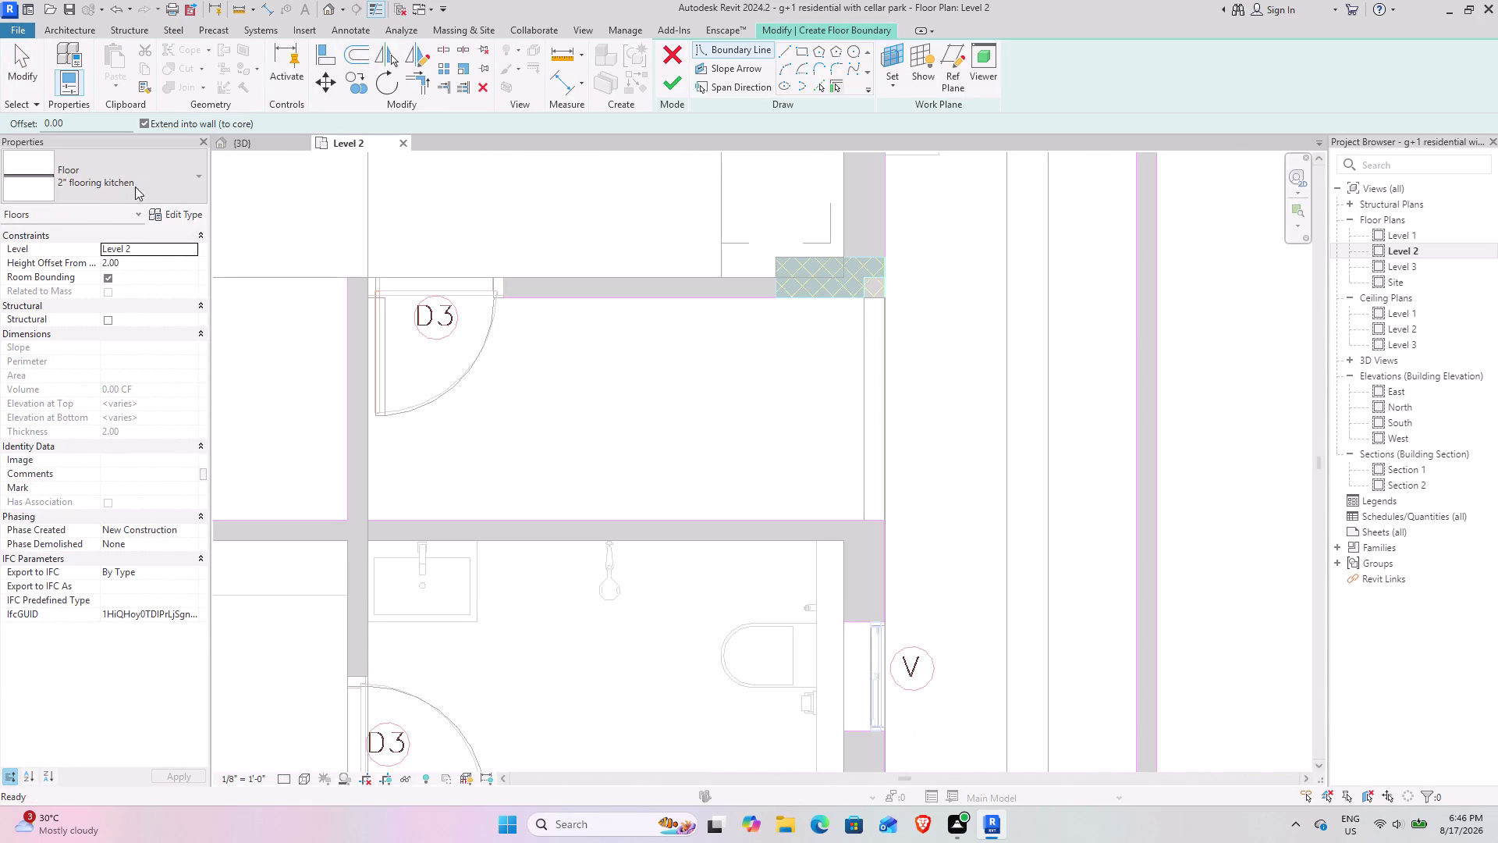
Sketch a rectangular boundary over the room beside D3, ending at the wall end.
click(805, 56)
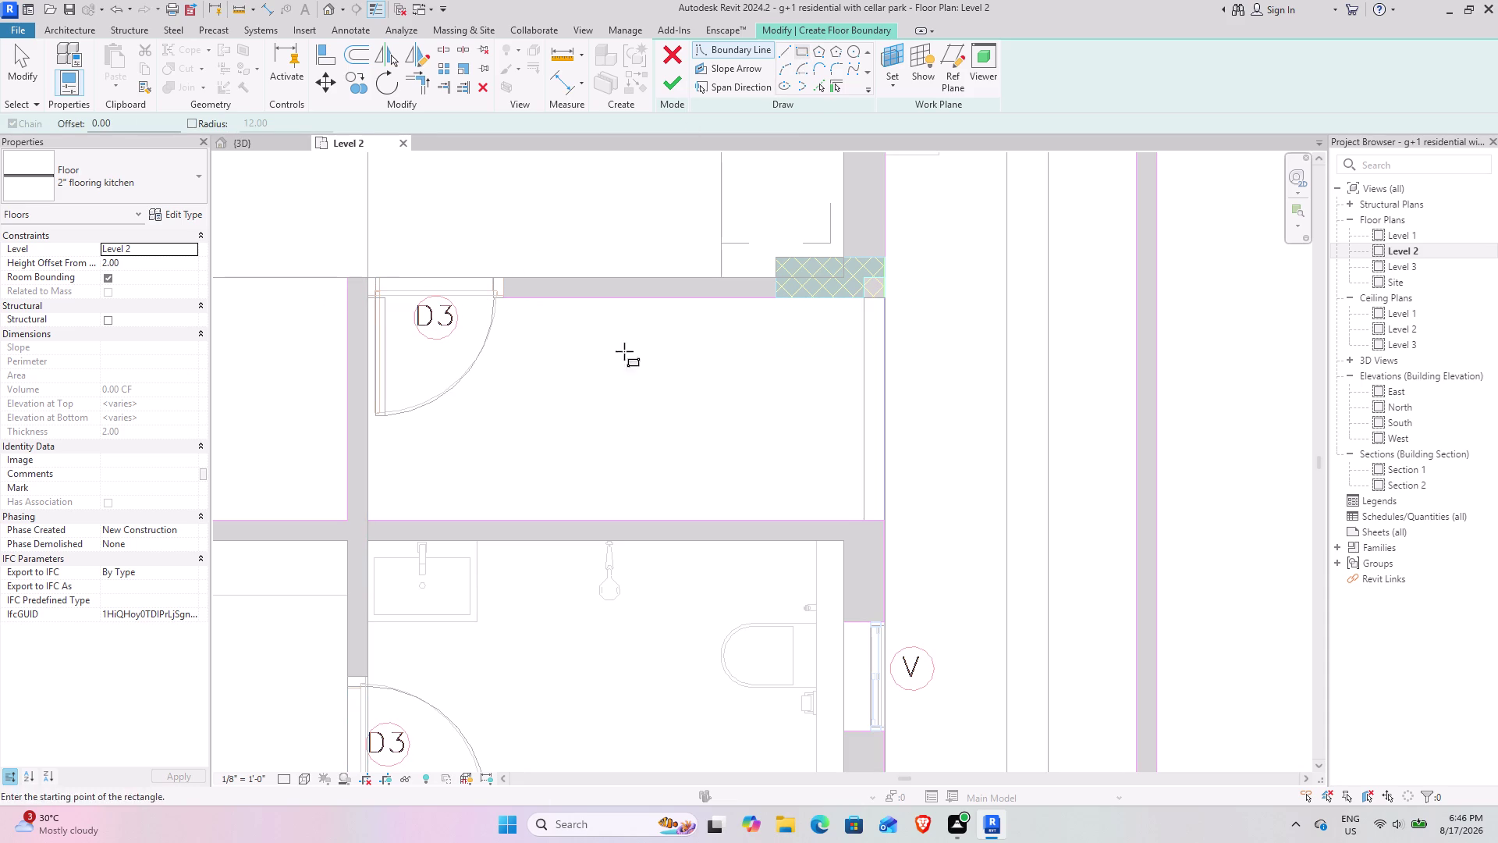
click(867, 521)
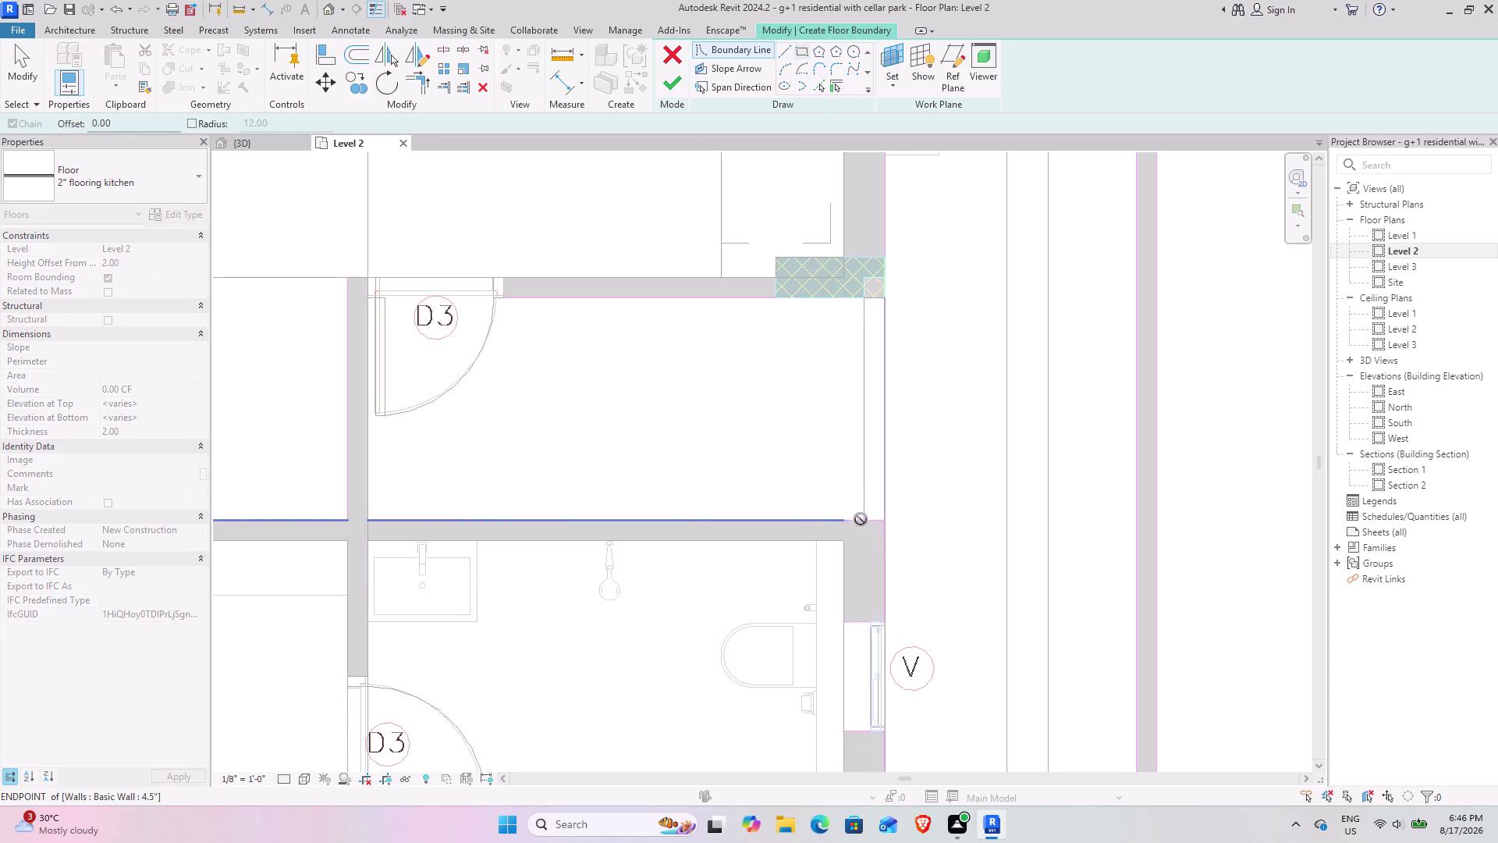
click(366, 295)
scroll(up, 3)
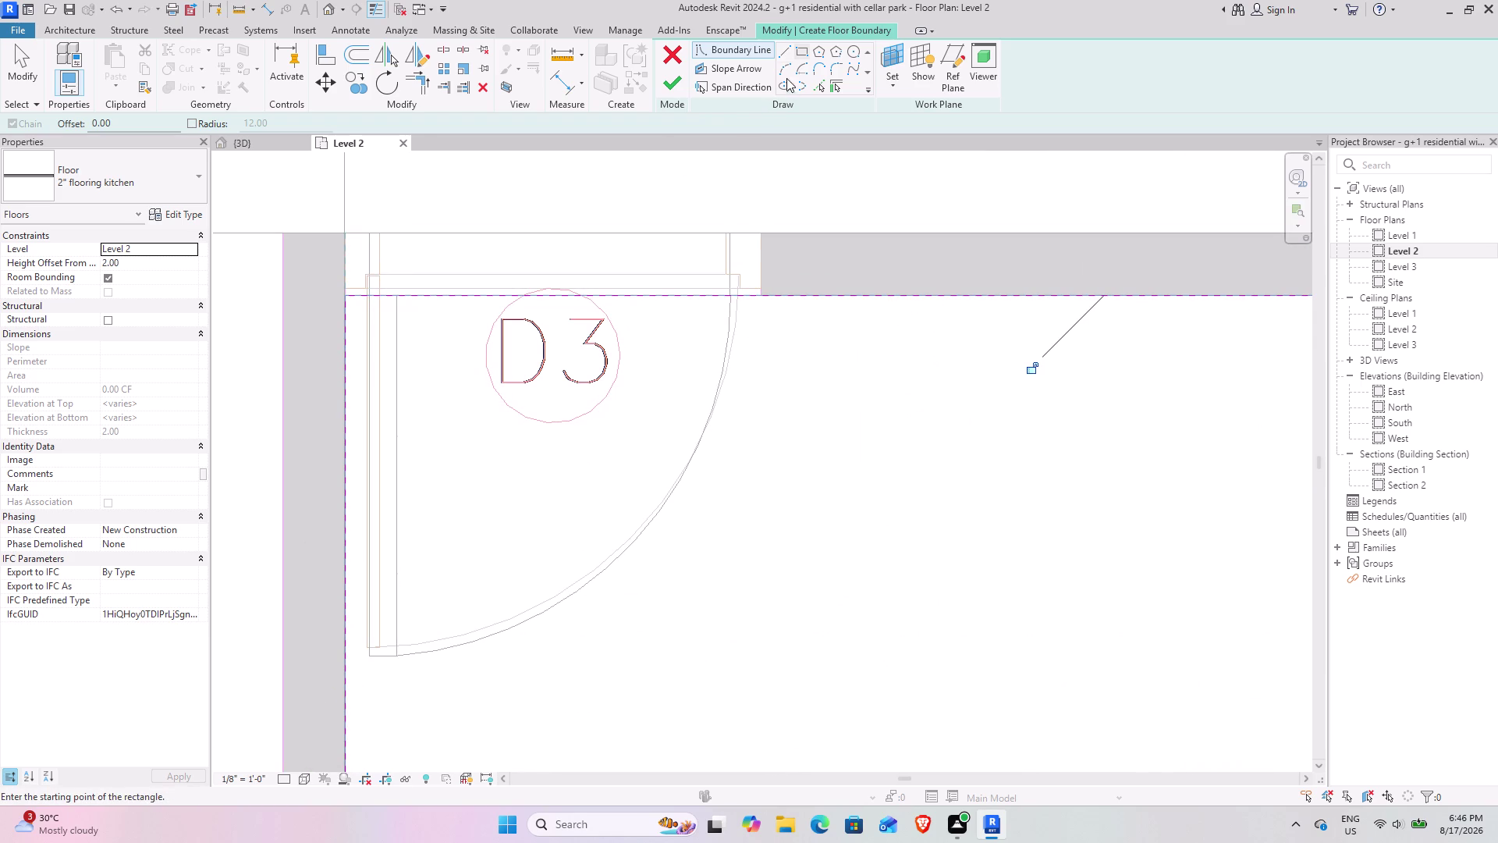
Sketch straight boundary lines from the wall corner across the D3 doorway.
click(787, 47)
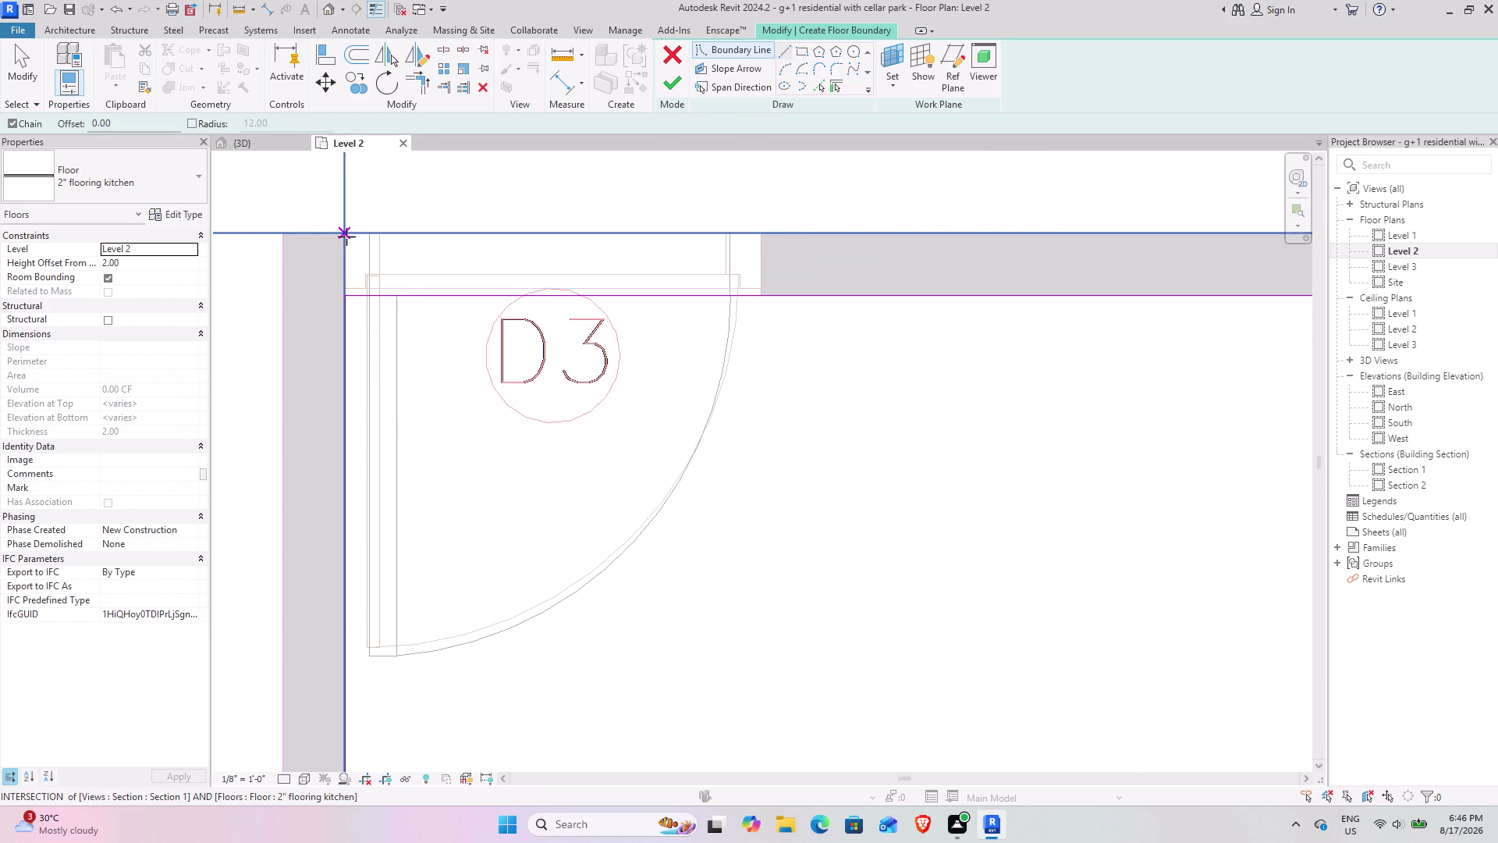
click(346, 236)
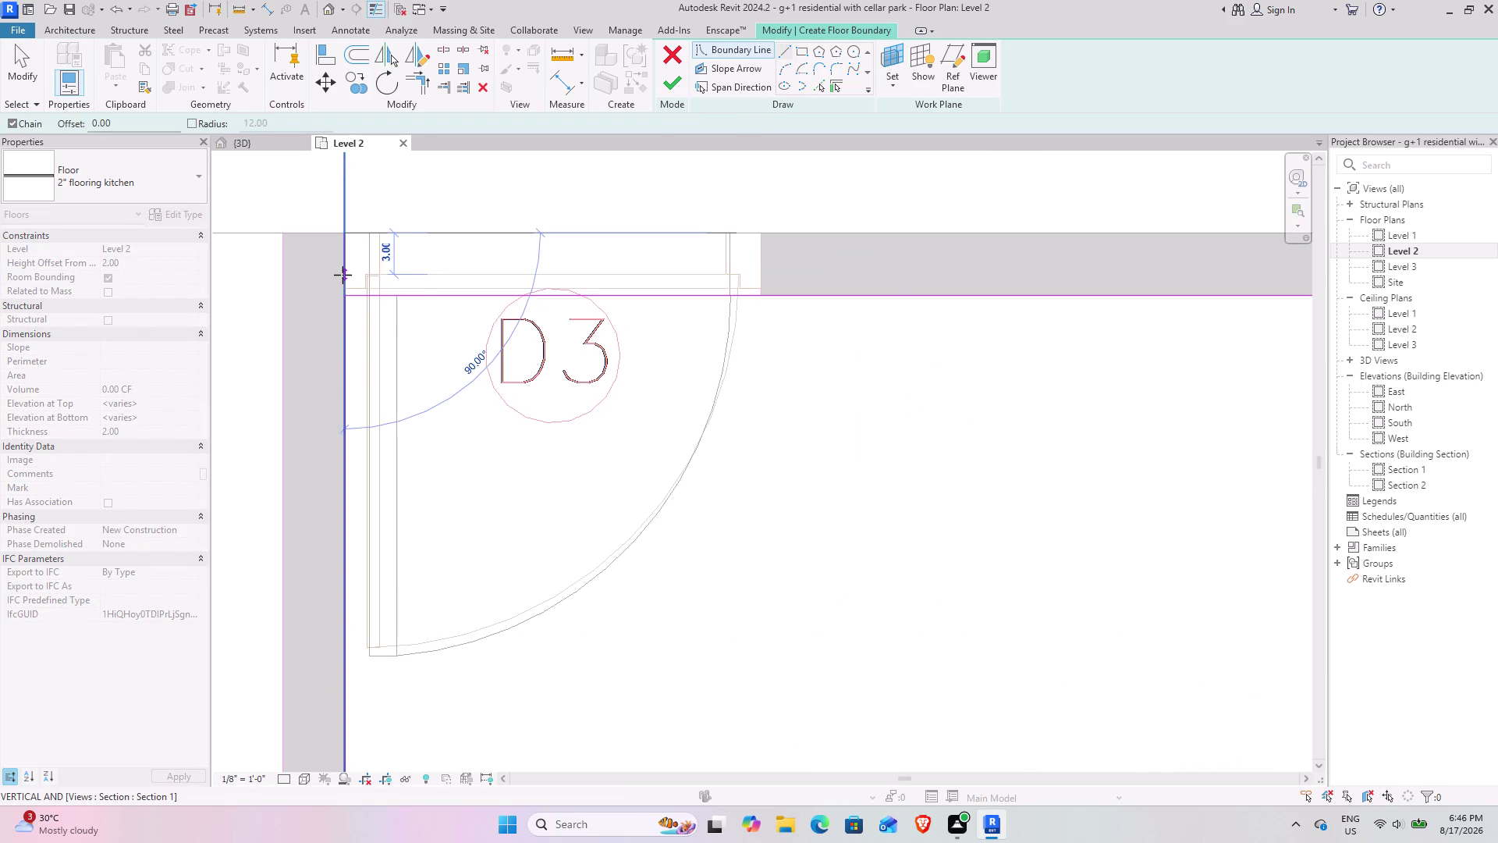
click(344, 270)
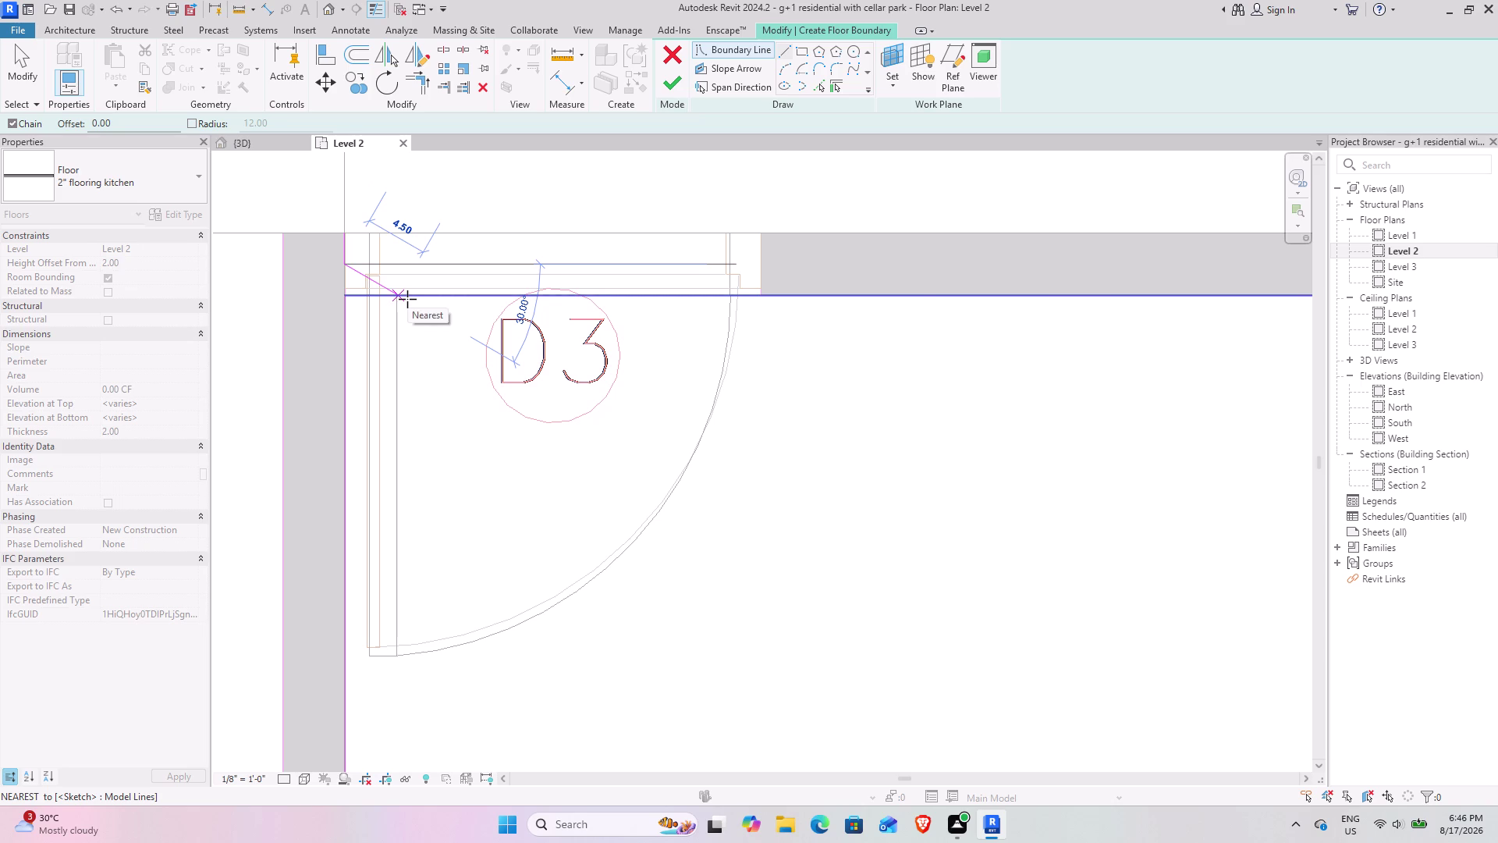
key(ctrl+z)
click(345, 237)
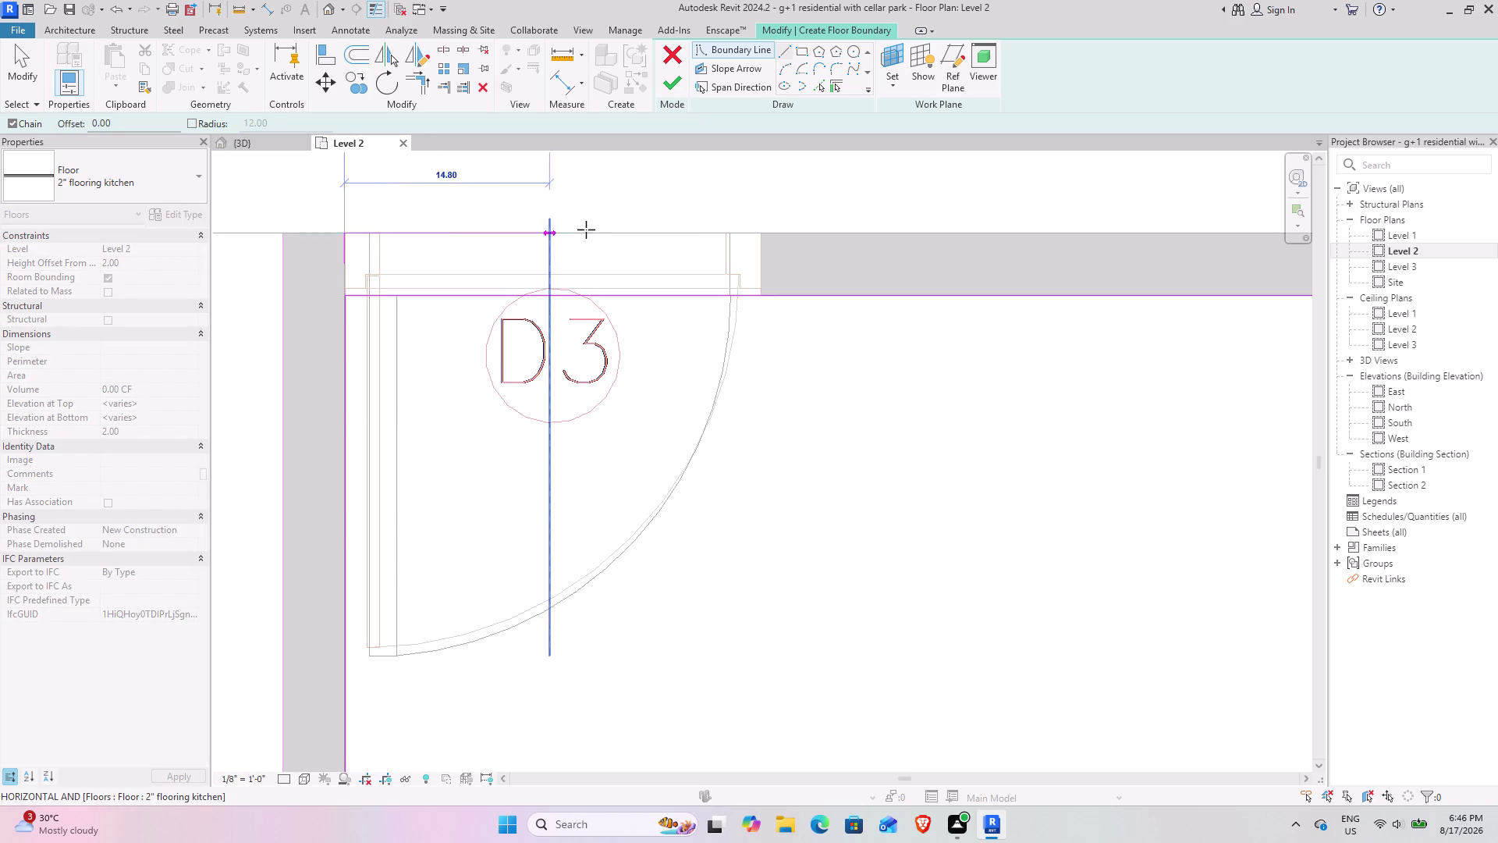
click(761, 238)
key(grave)
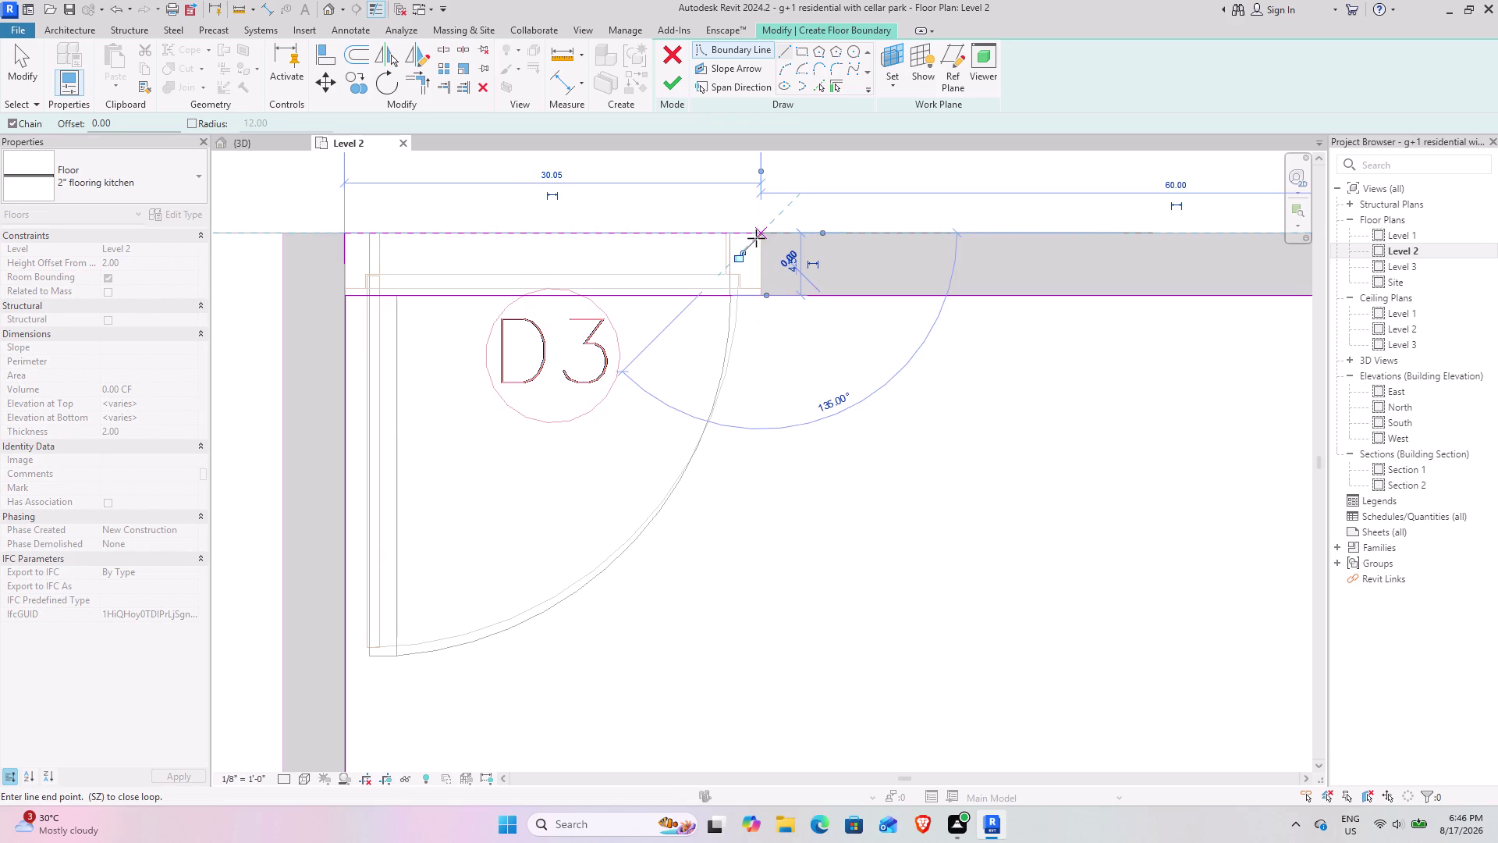
key(Escape)
key(Escape)
click(344, 253)
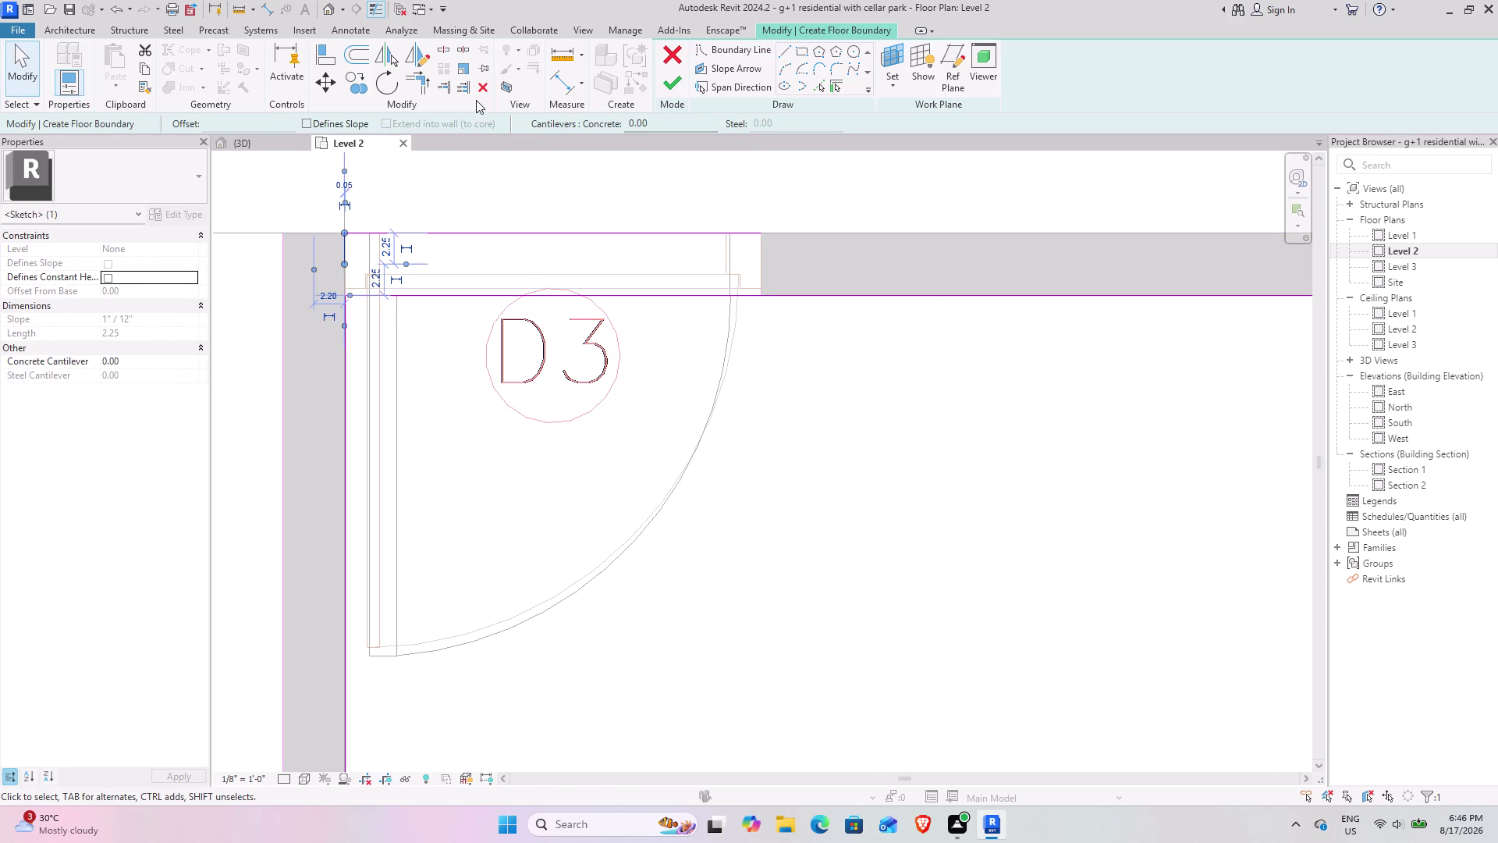
Add a boundary line closing the D3 doorway at the wall corner.
click(483, 87)
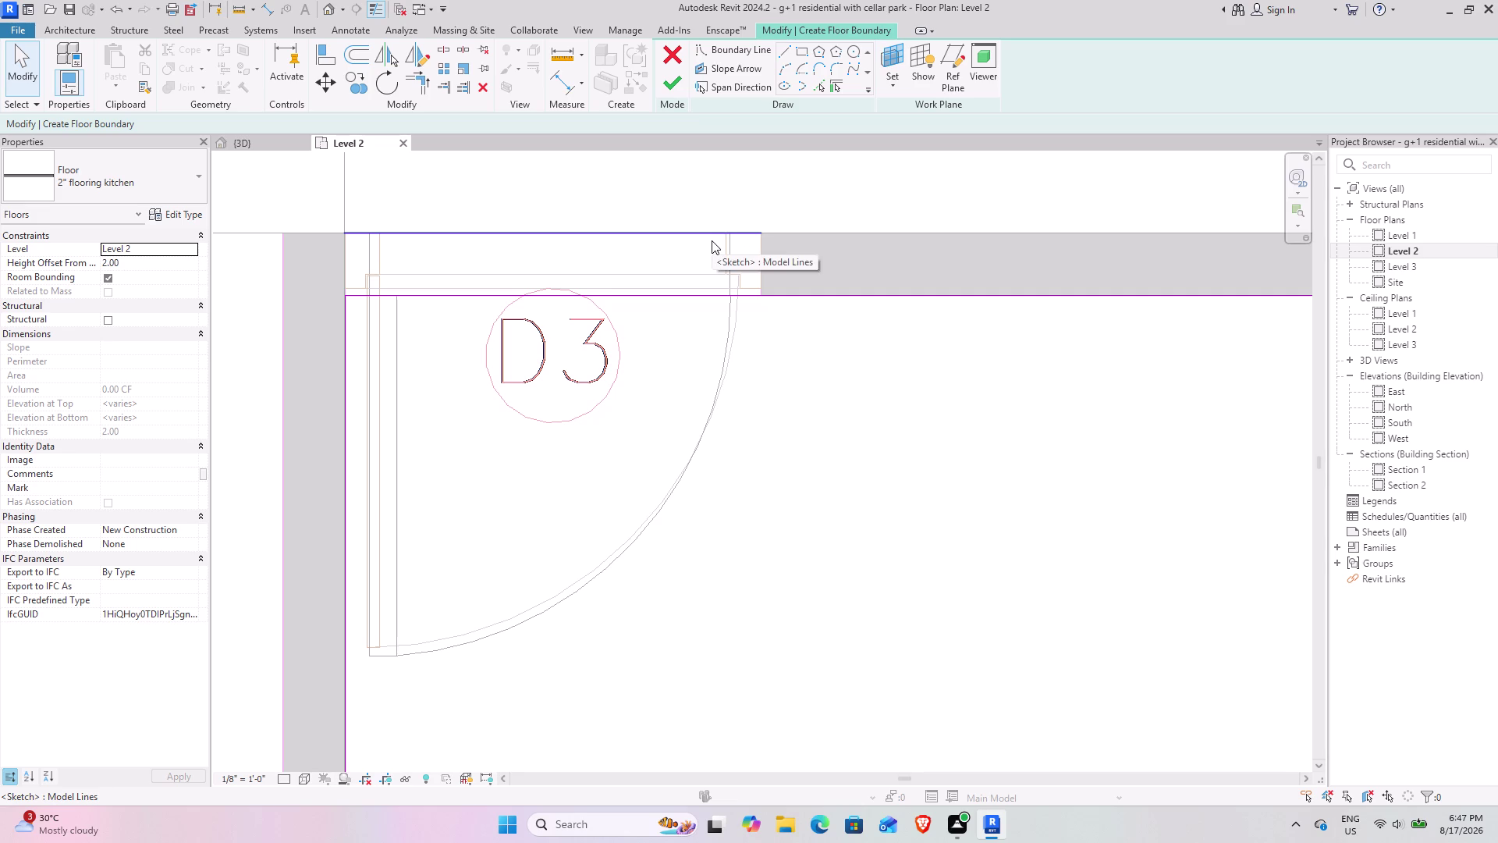
click(791, 54)
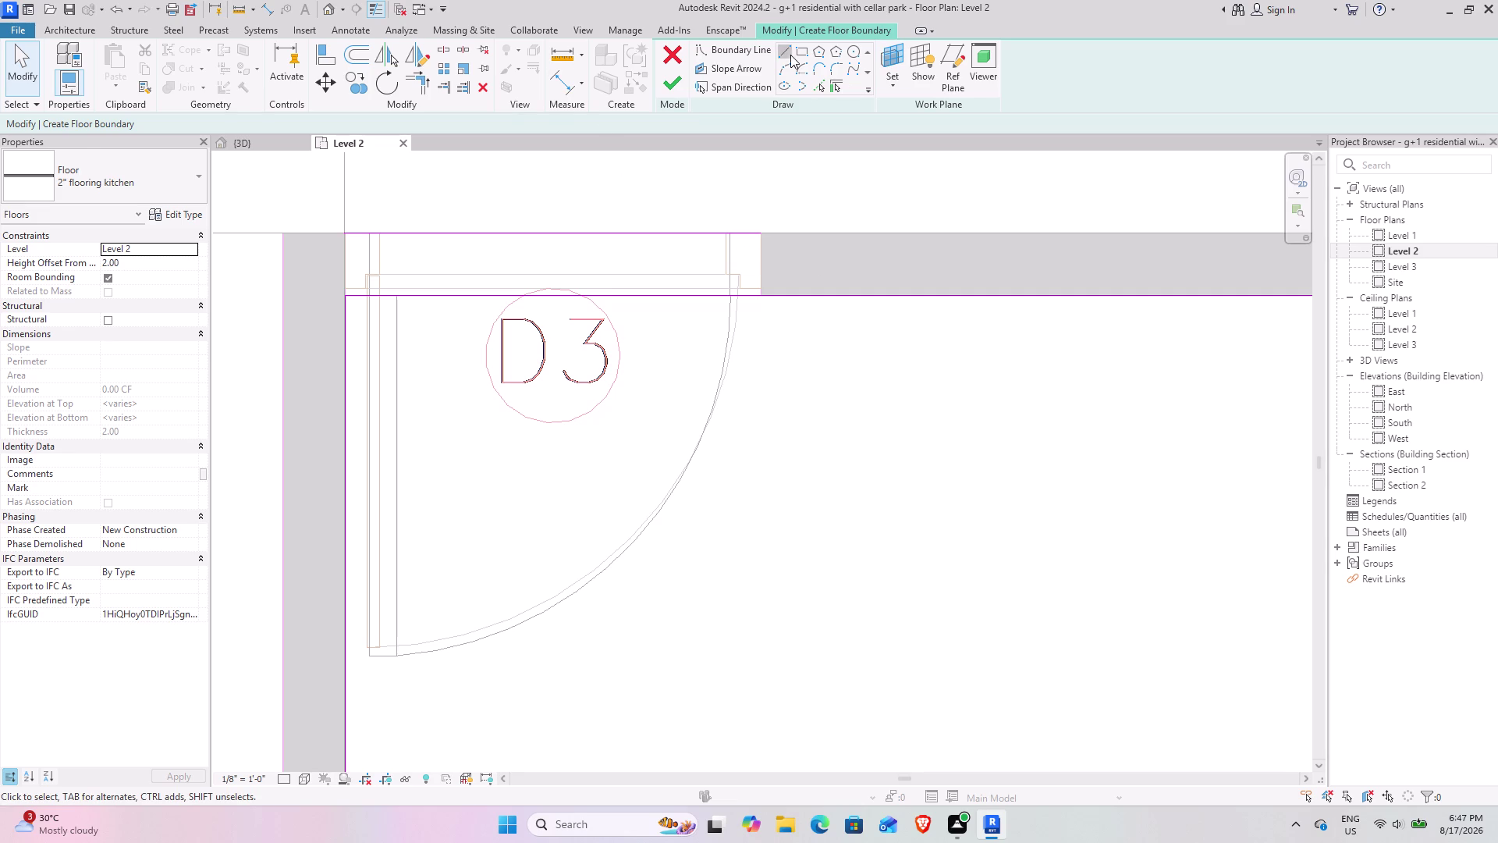
key(Escape)
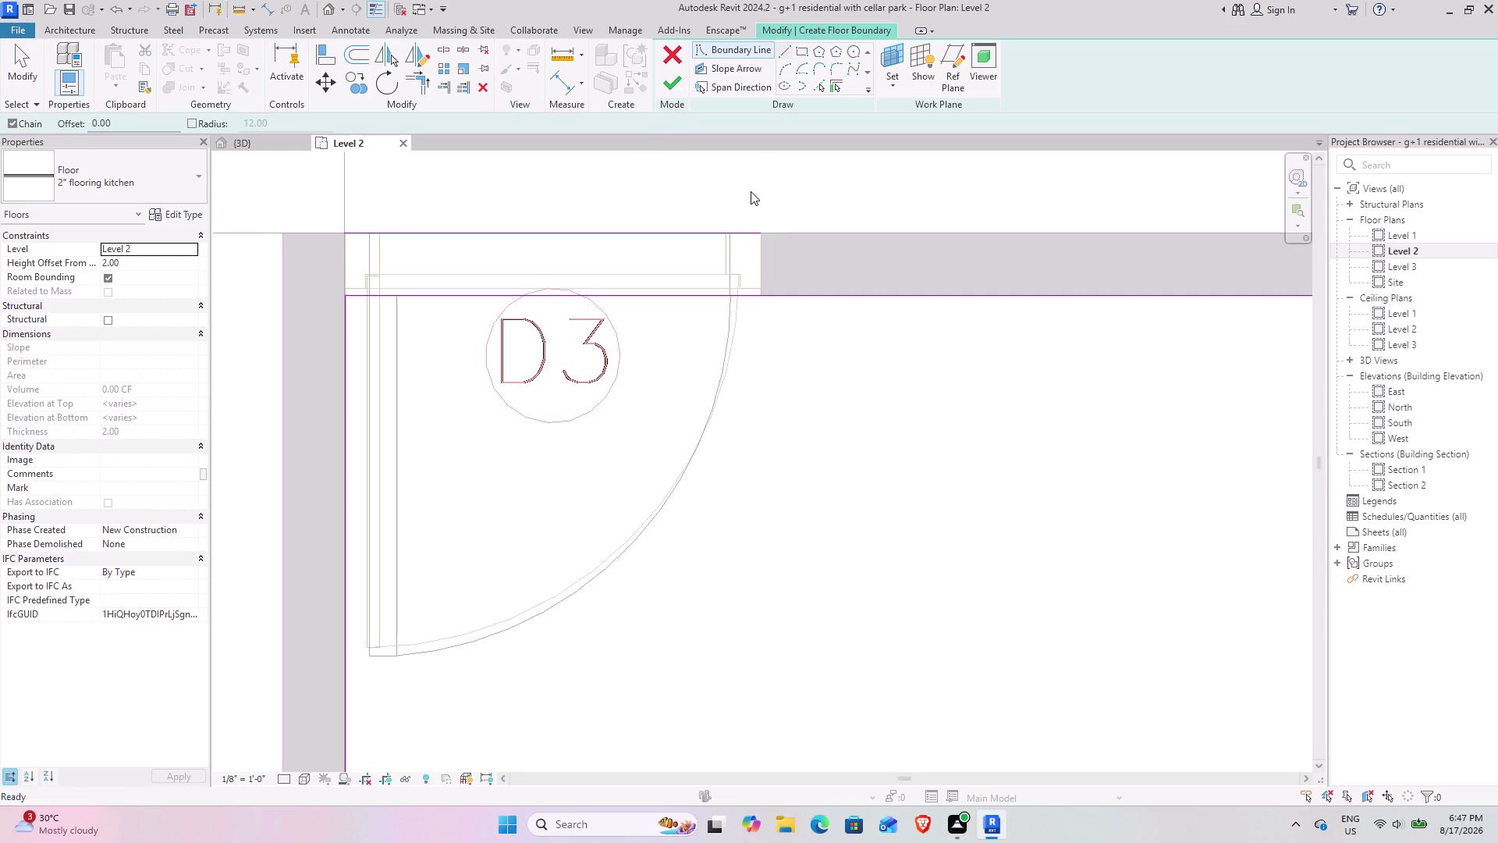
click(788, 55)
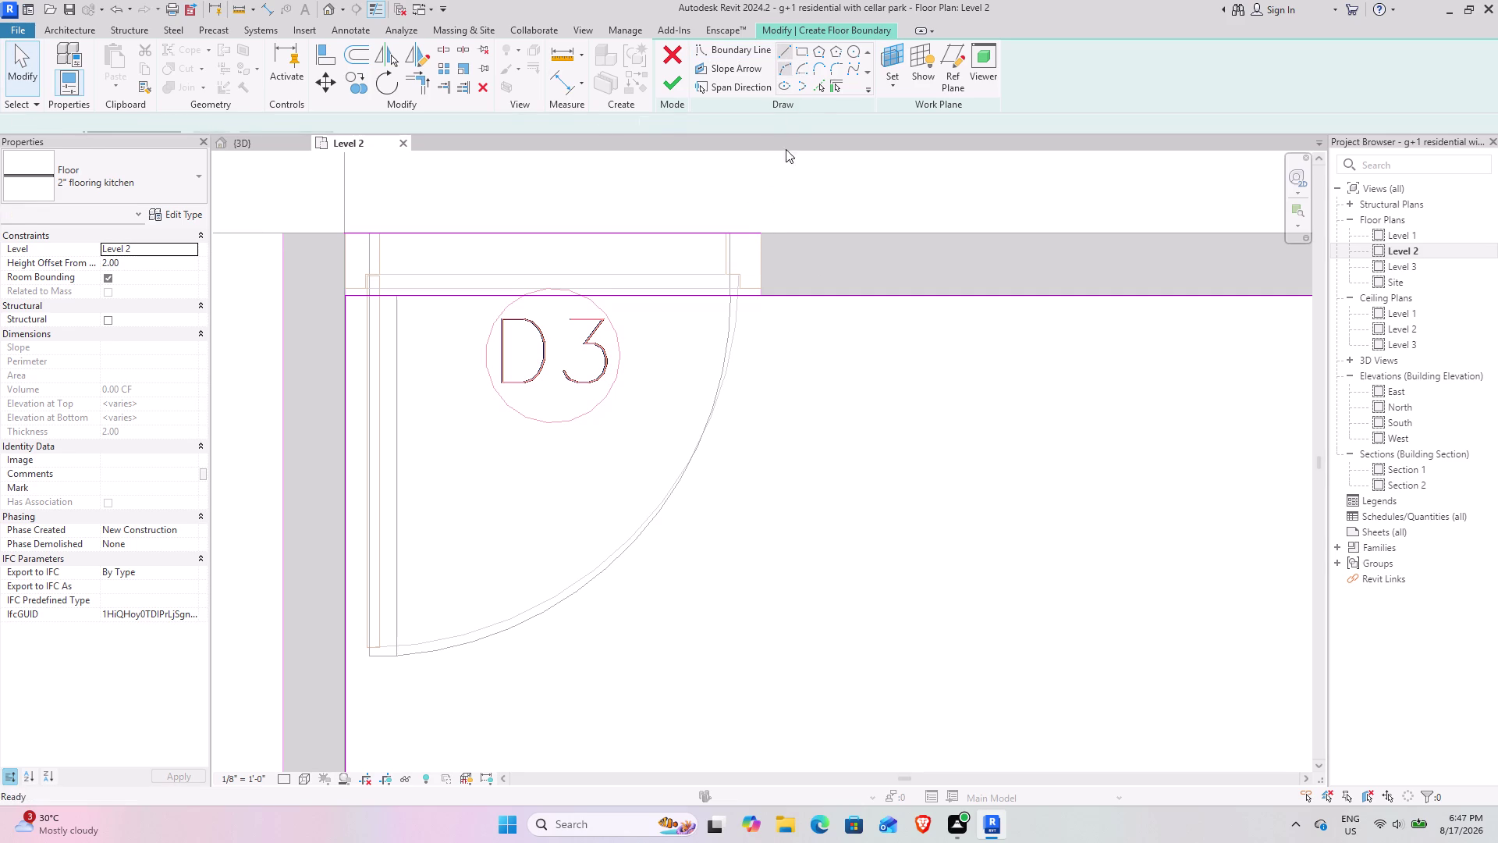
click(766, 237)
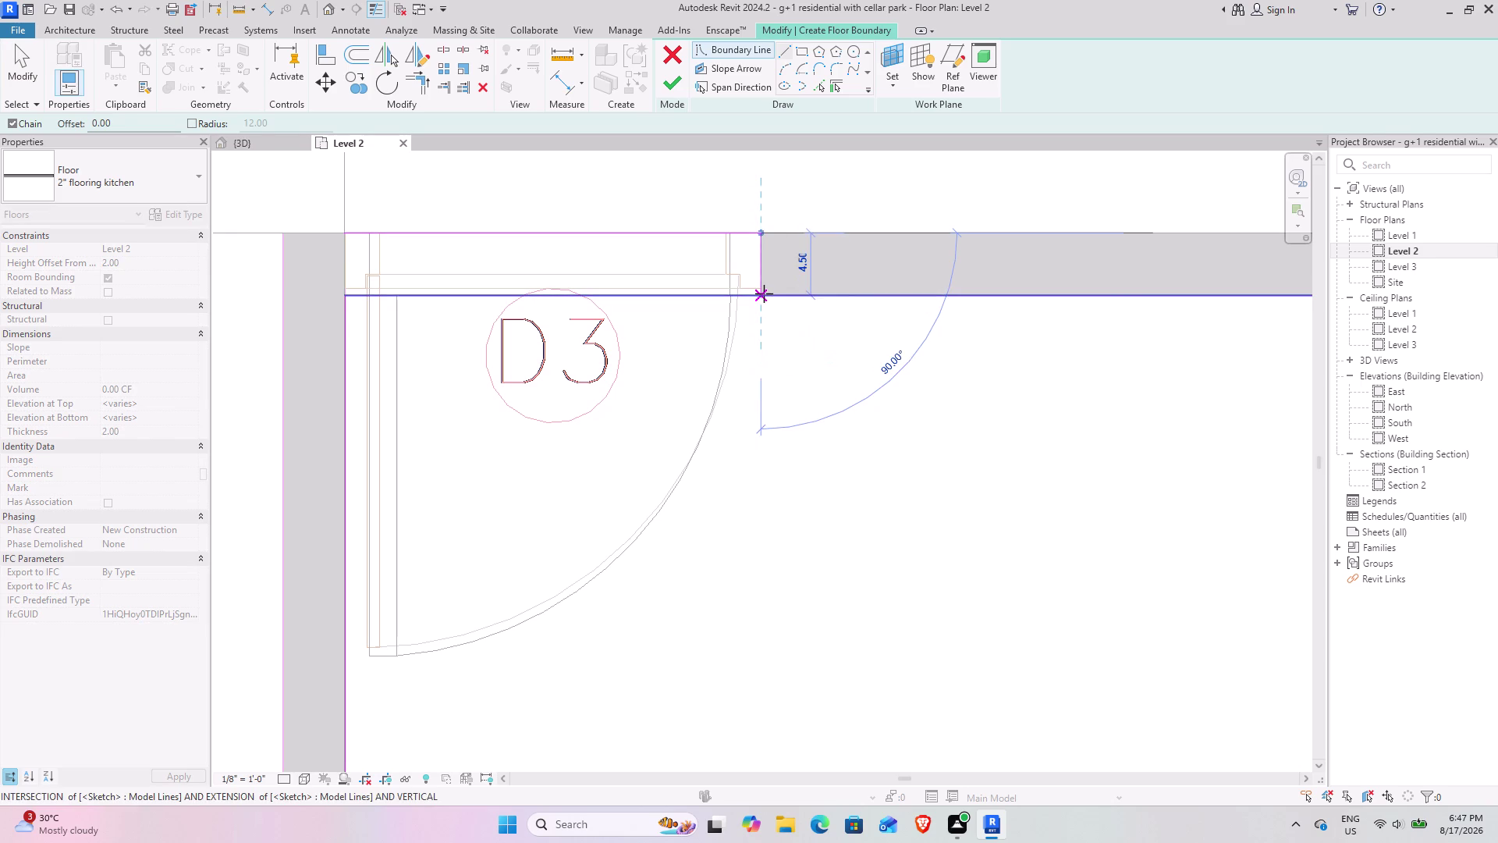
click(764, 294)
key(Escape)
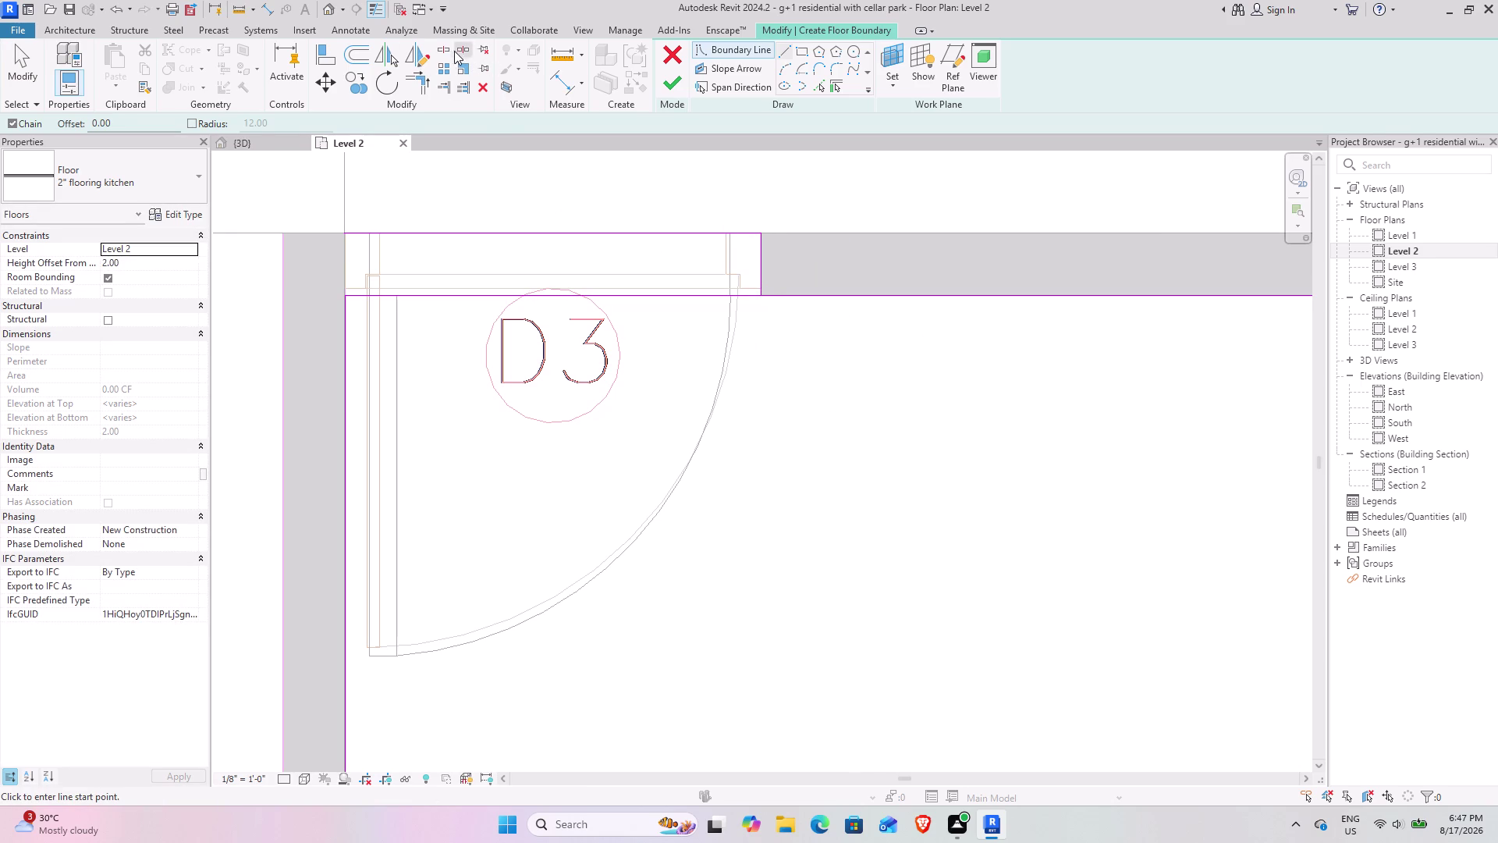
Split the top doorway line, trim the corners, and finish the 38.21 sq ft floor.
click(446, 46)
click(553, 291)
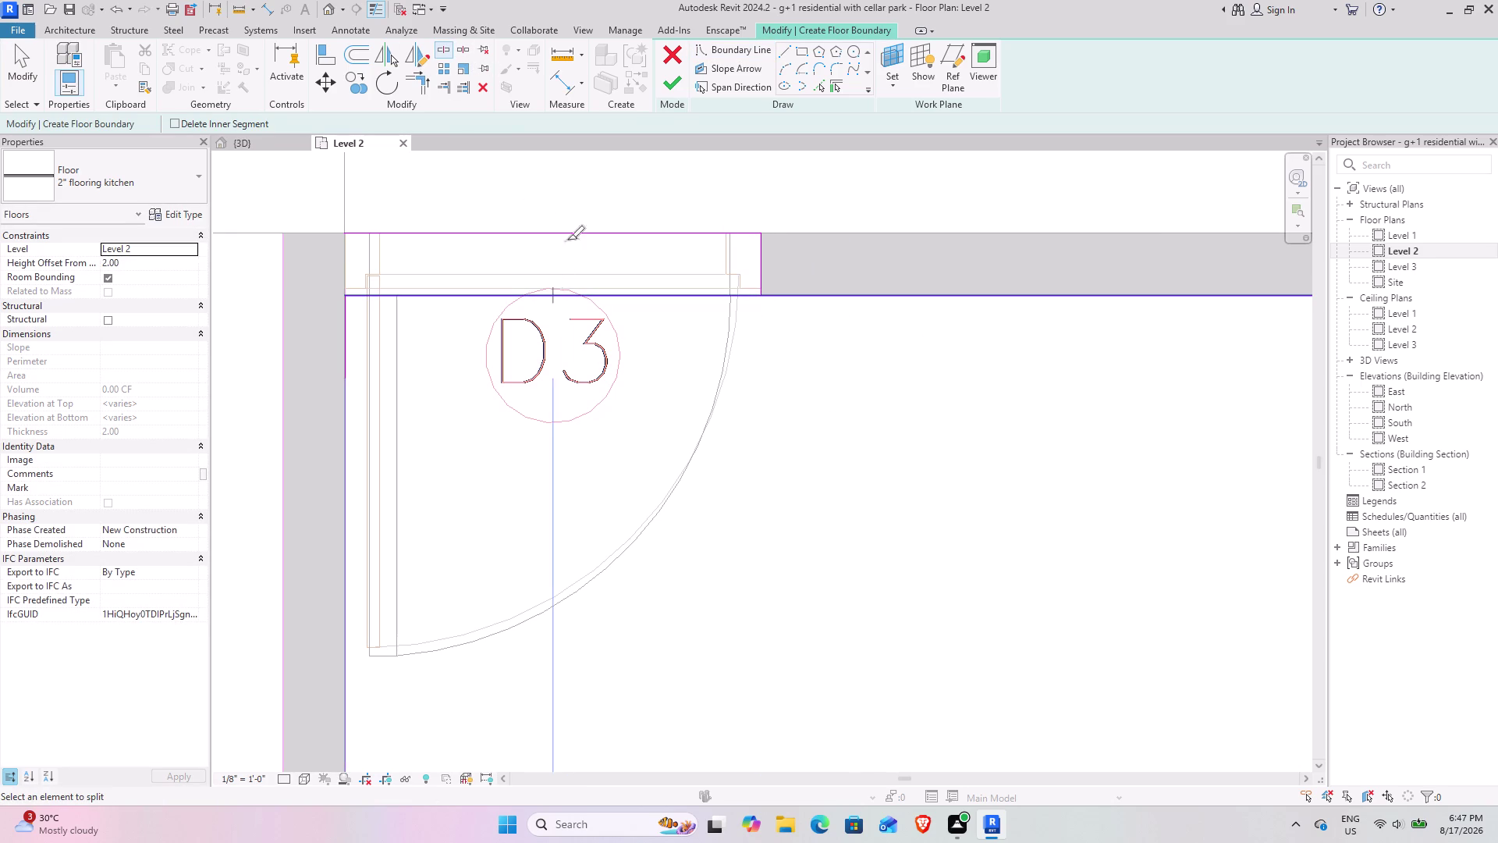
click(424, 85)
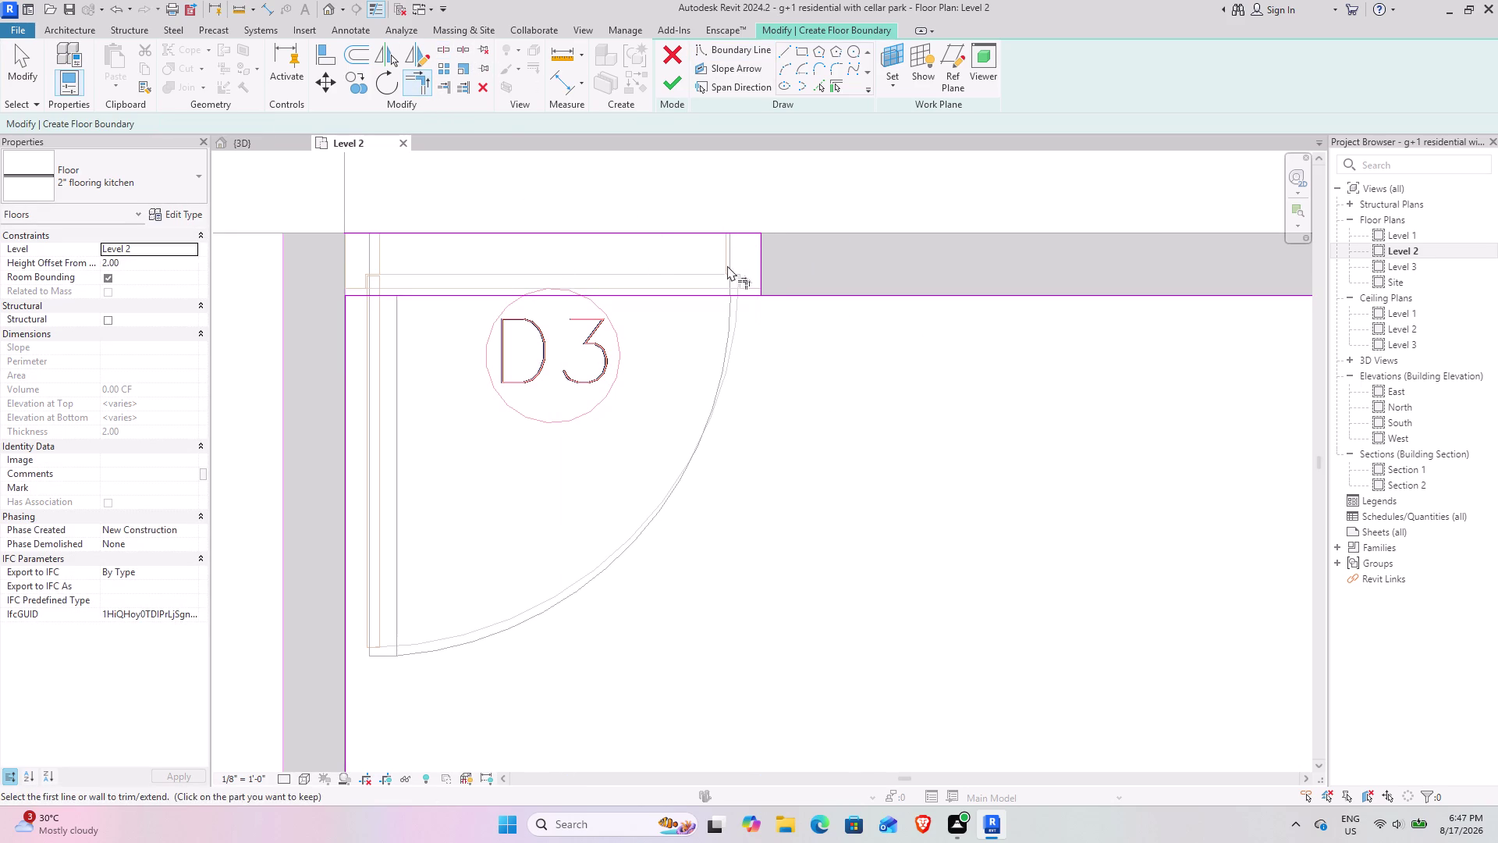
click(760, 261)
click(781, 297)
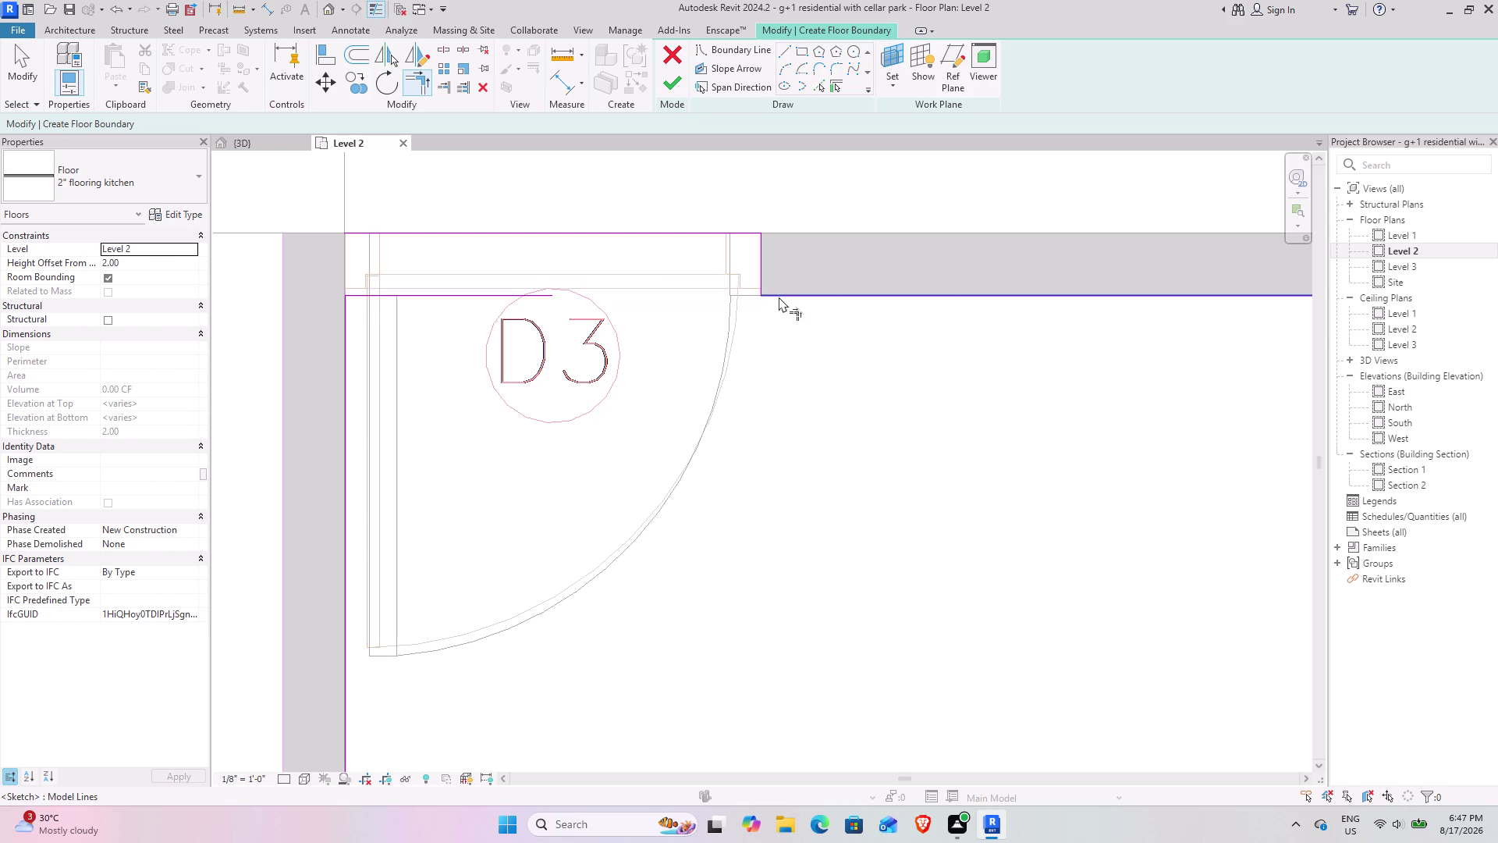
click(376, 232)
click(348, 337)
key(Escape)
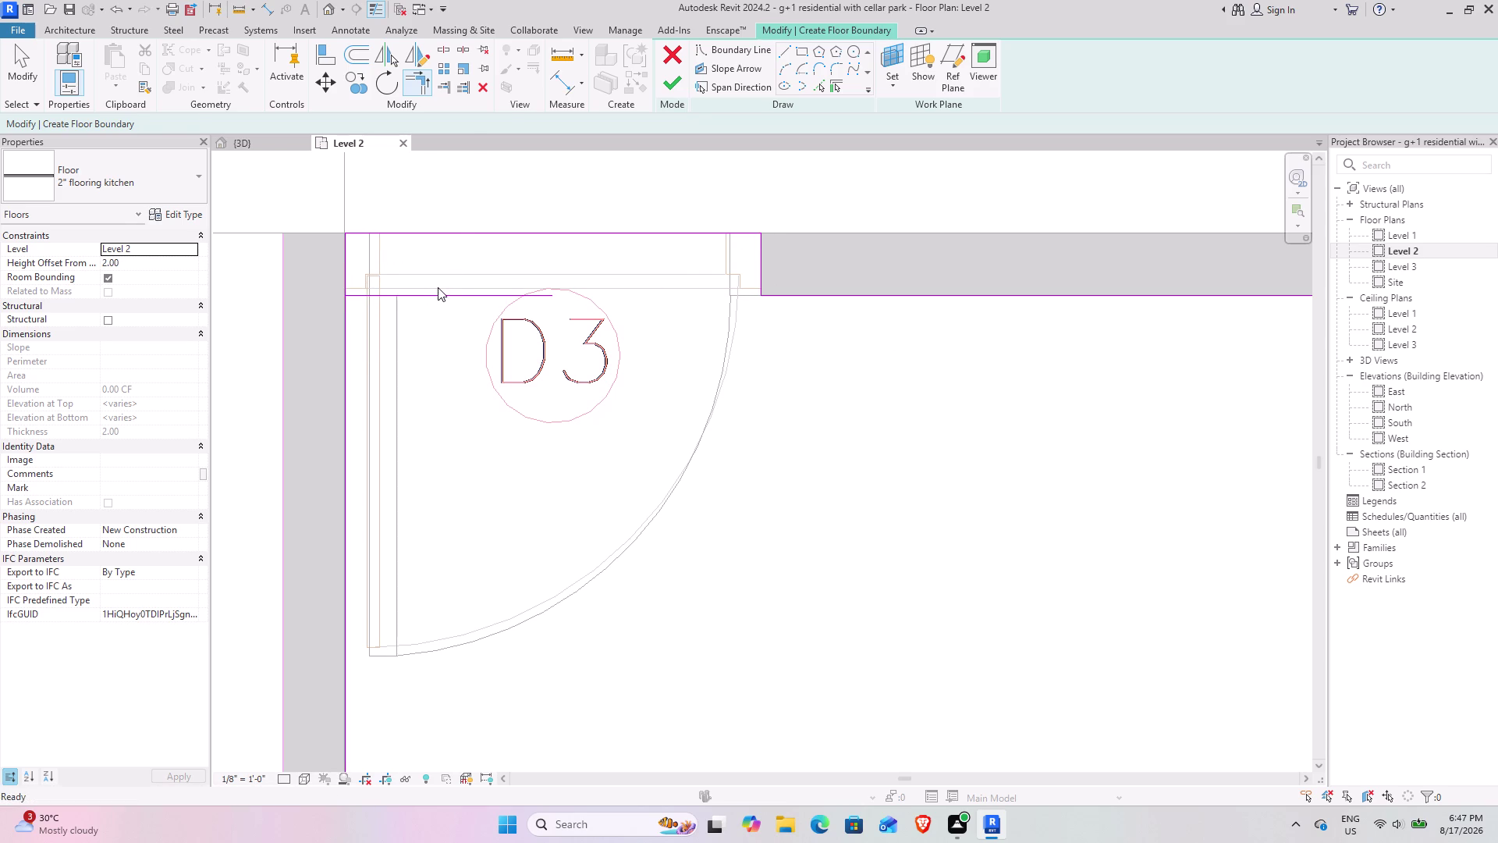
click(440, 290)
click(487, 86)
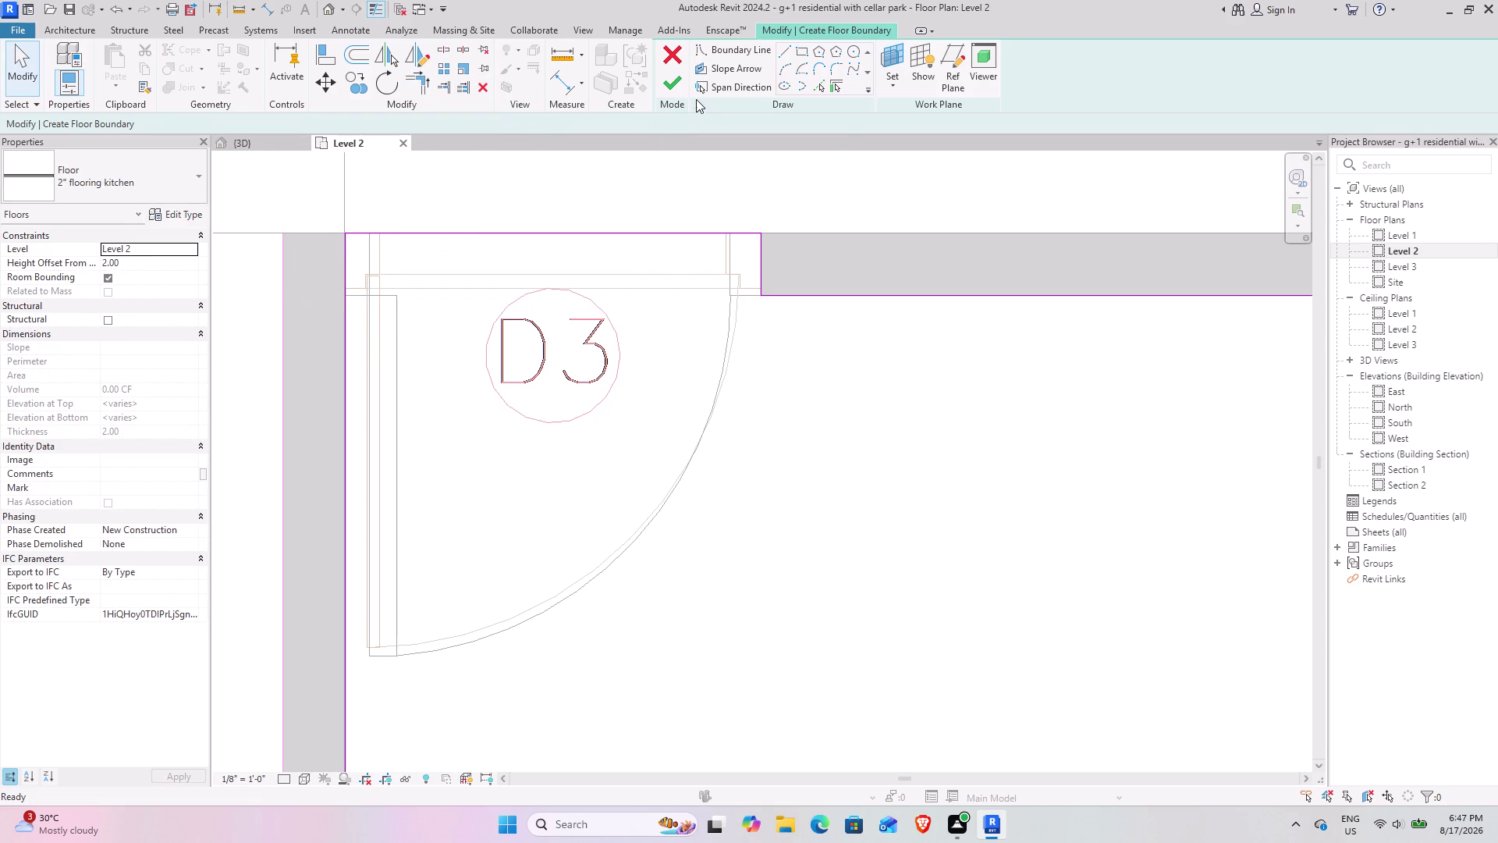
click(675, 87)
scroll(down, 3)
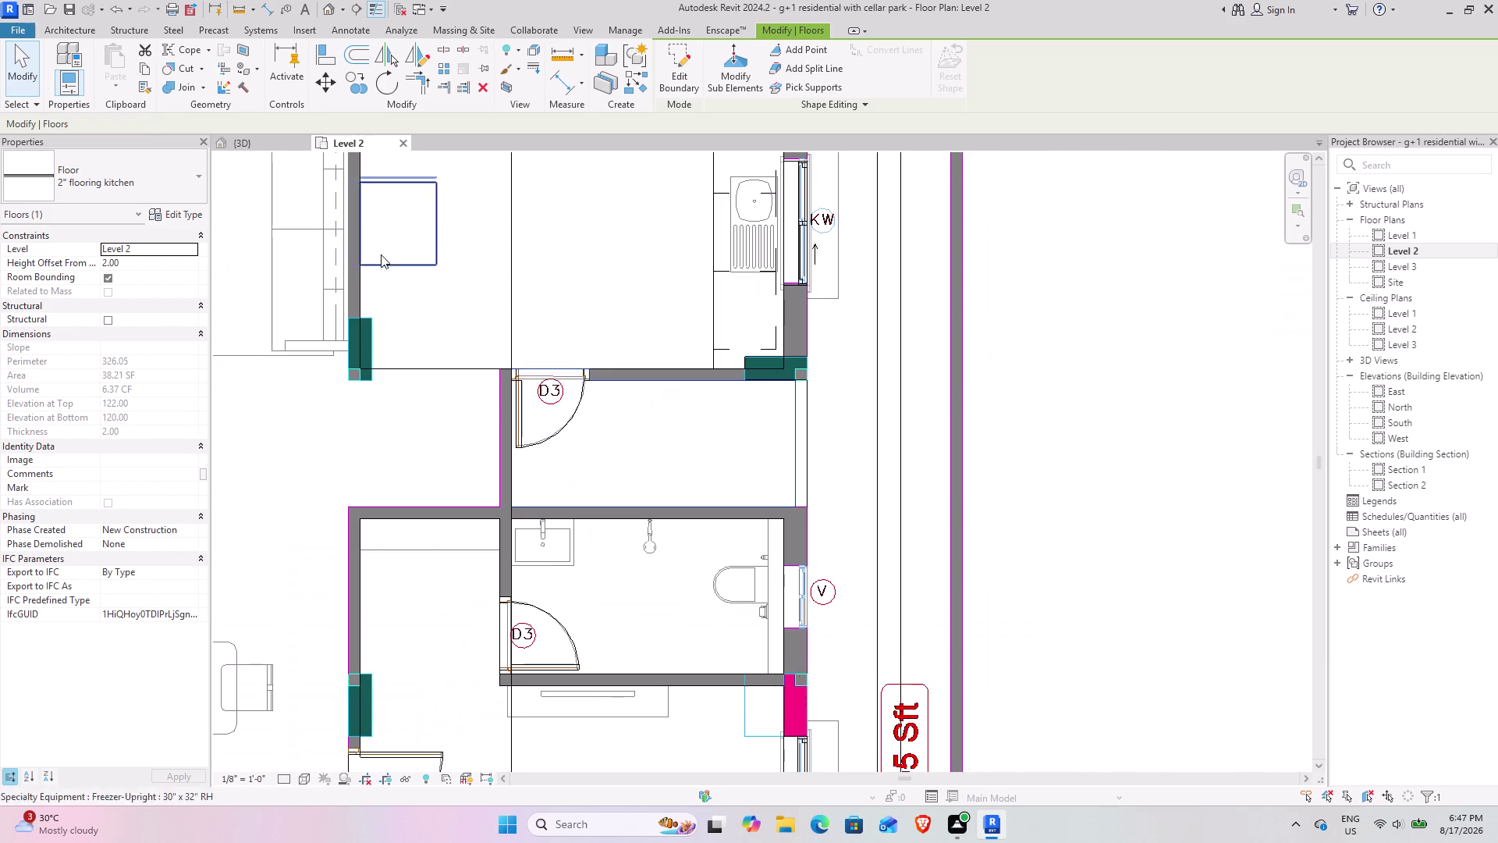
Orbit the 3D view to inspect the Level 2 floor finishes from several sides and above.
click(252, 142)
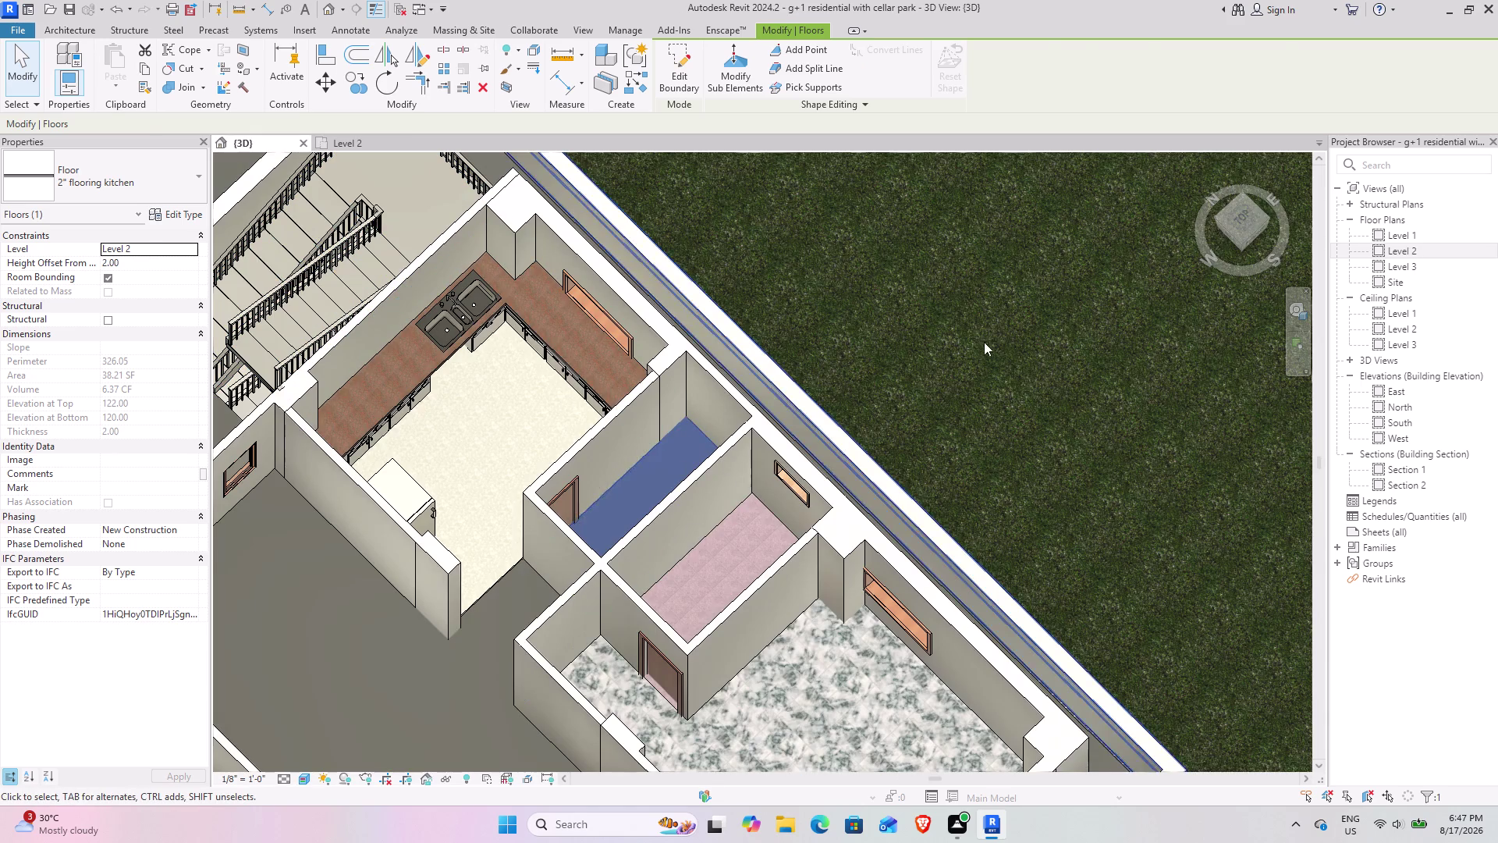
click(983, 332)
scroll(down, 3)
middle_drag(453, 551, 561, 504)
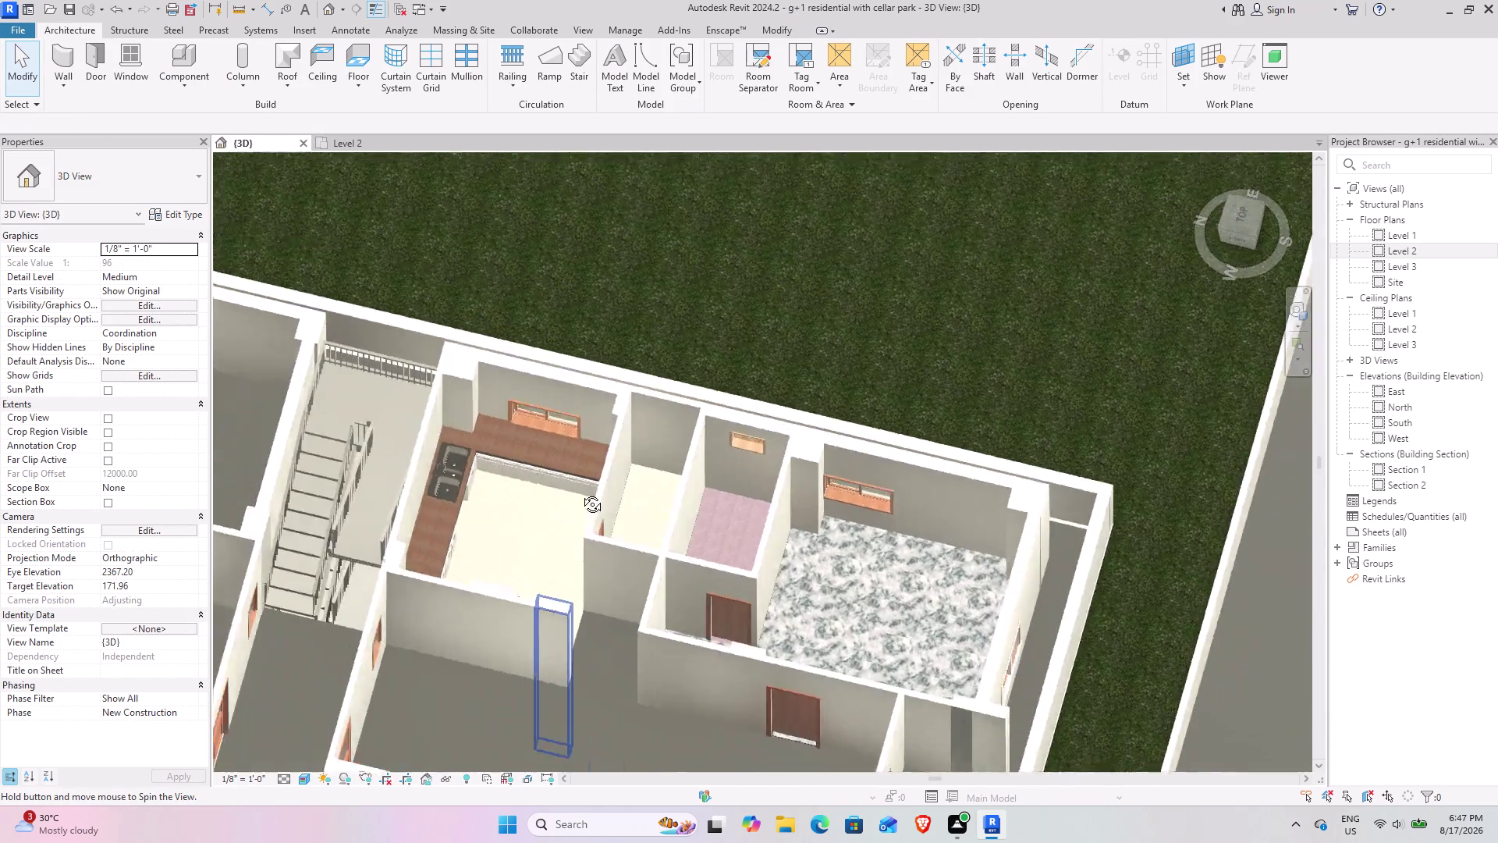
middle_drag(560, 505, 524, 307)
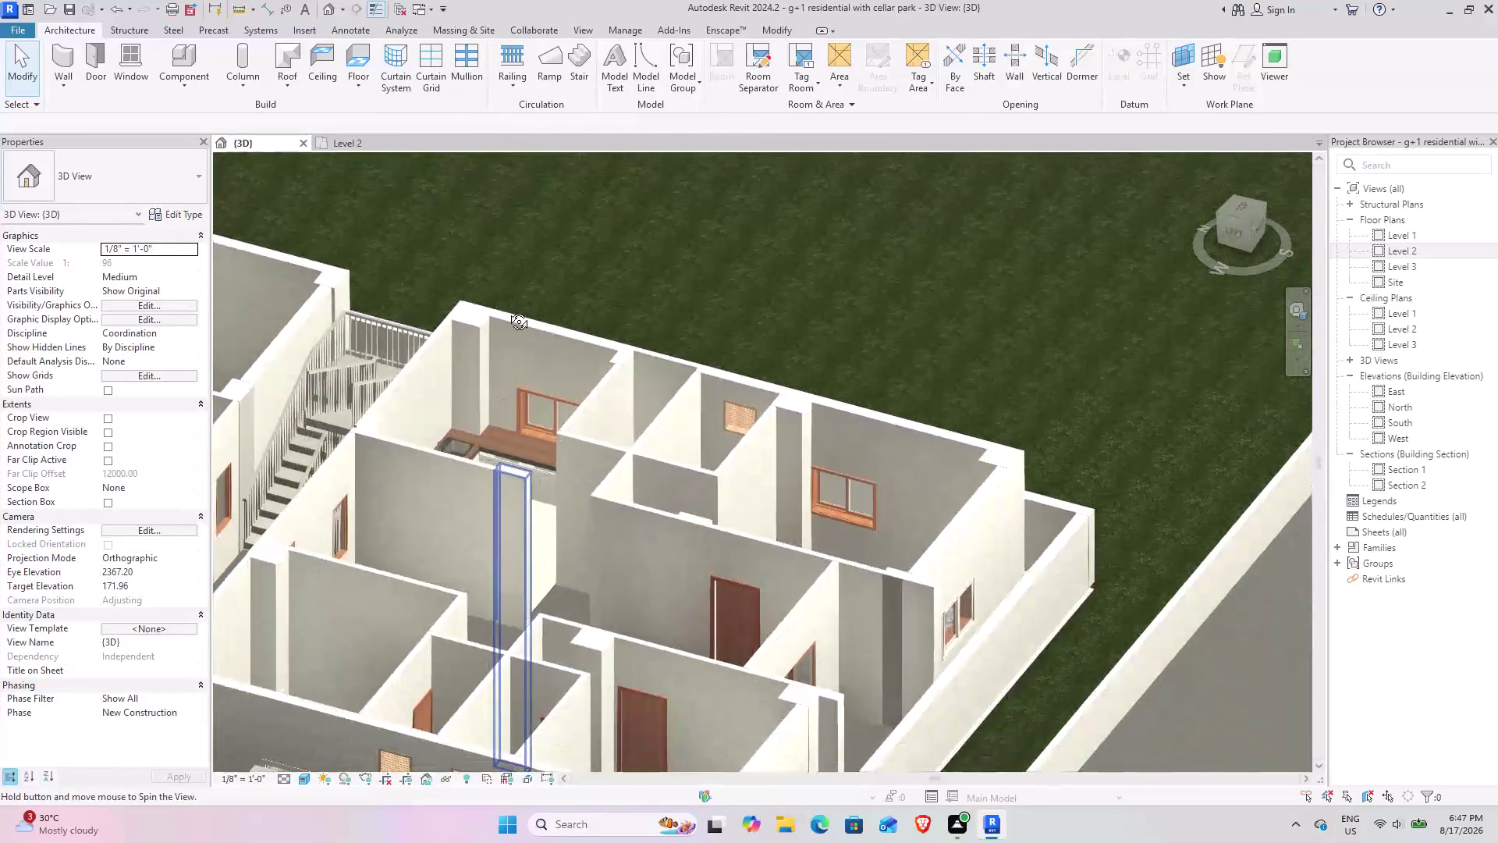
middle_drag(524, 307, 346, 294)
scroll(down, 3)
middle_drag(402, 471, 517, 512)
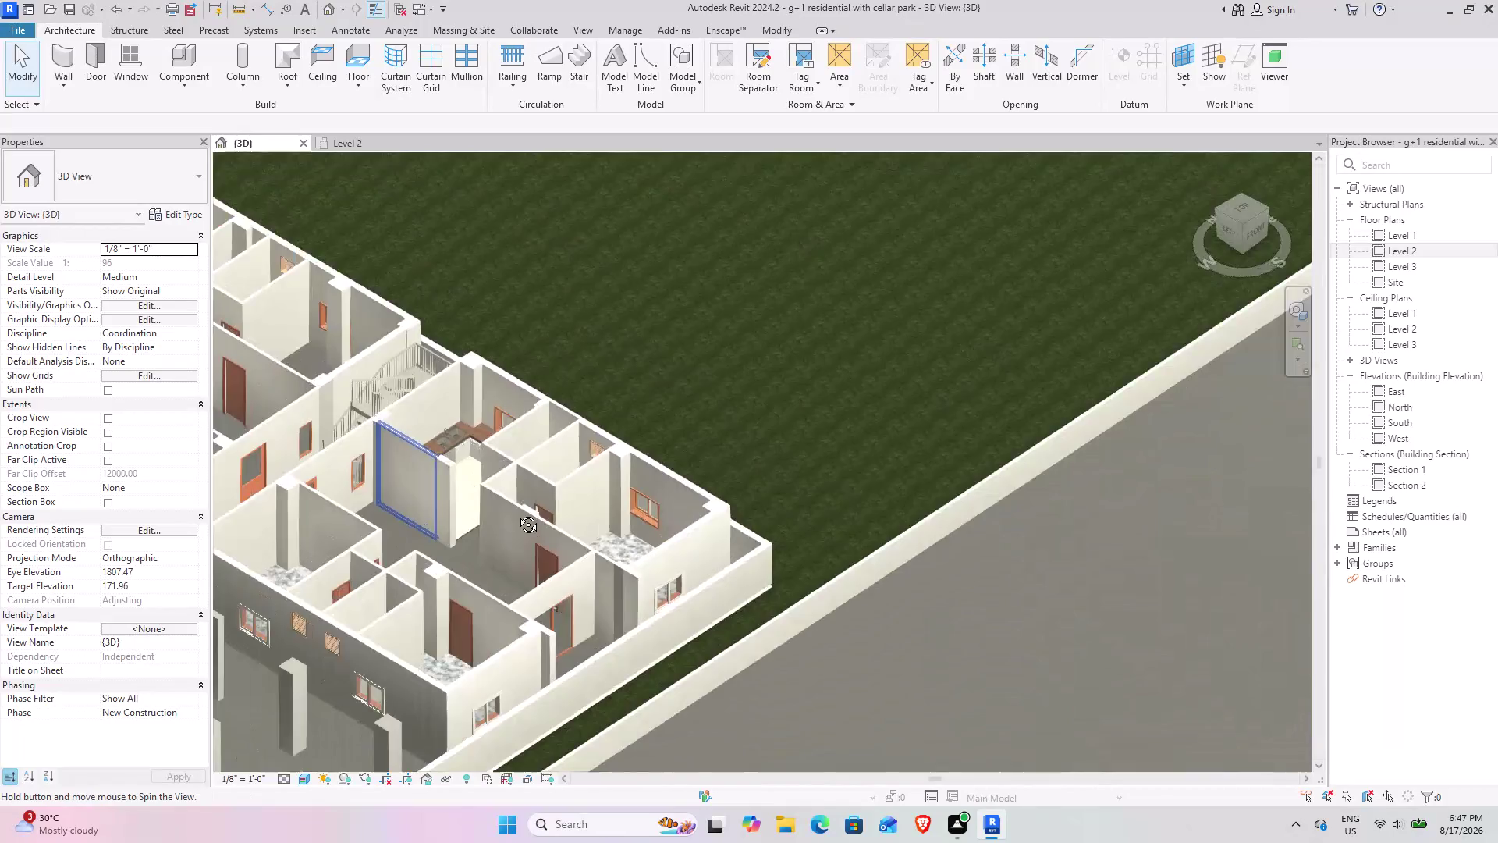
middle_drag(516, 513, 384, 558)
middle_drag(396, 510, 662, 532)
scroll(up, 3)
middle_drag(605, 494, 604, 494)
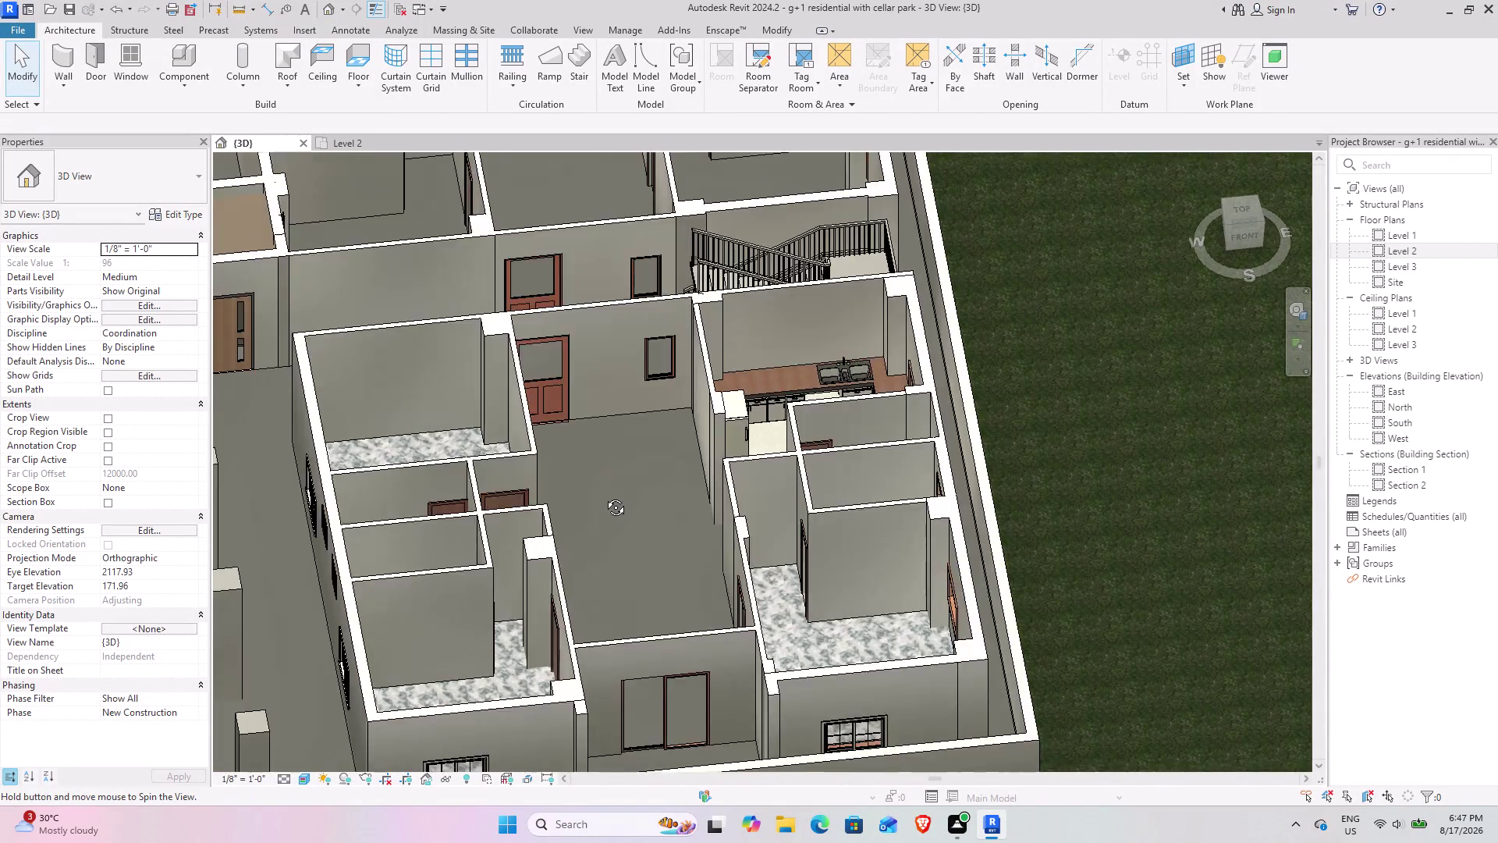
middle_drag(604, 494, 573, 606)
middle_drag(501, 530, 579, 704)
middle_drag(571, 654, 607, 370)
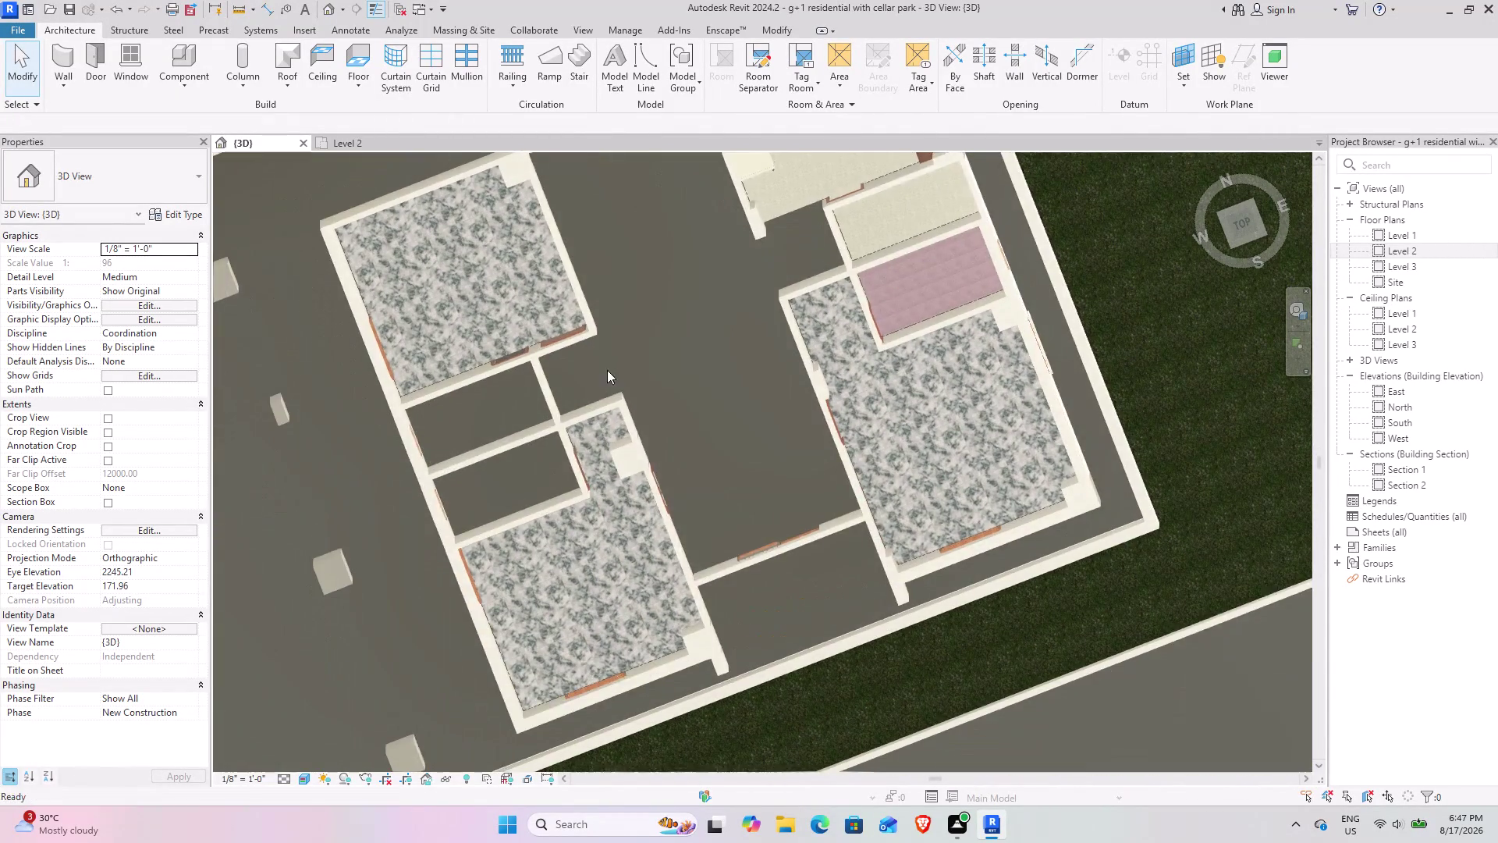
middle_drag(563, 471, 582, 423)
Return to the Level 2 plan, center it on the bathrooms, and begin a new floor.
click(365, 145)
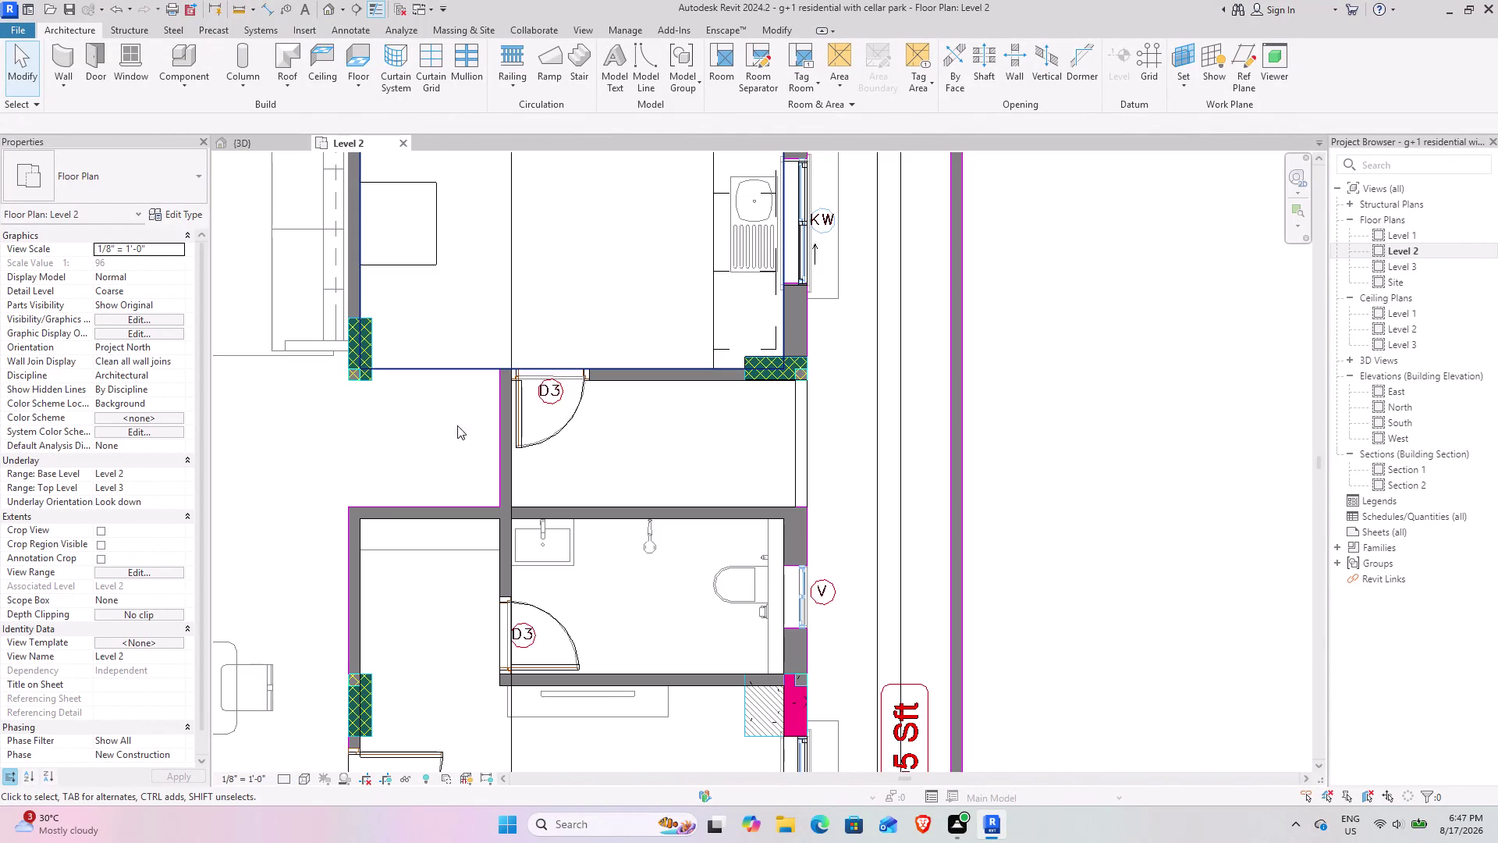
scroll(down, 3)
middle_drag(408, 410, 812, 408)
middle_drag(576, 387, 675, 353)
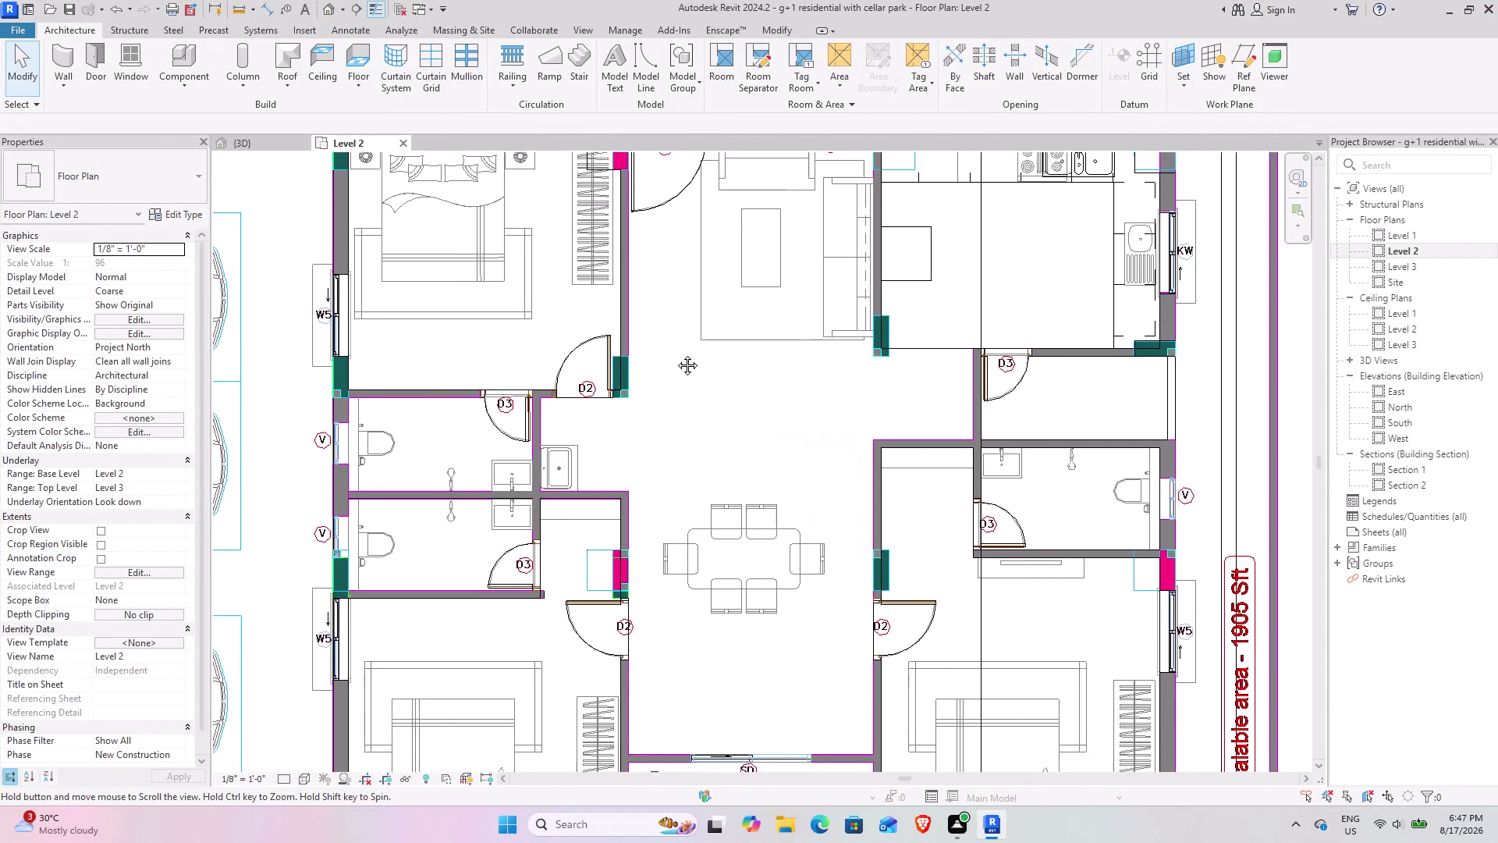
middle_drag(676, 353, 621, 337)
middle_drag(474, 413, 577, 392)
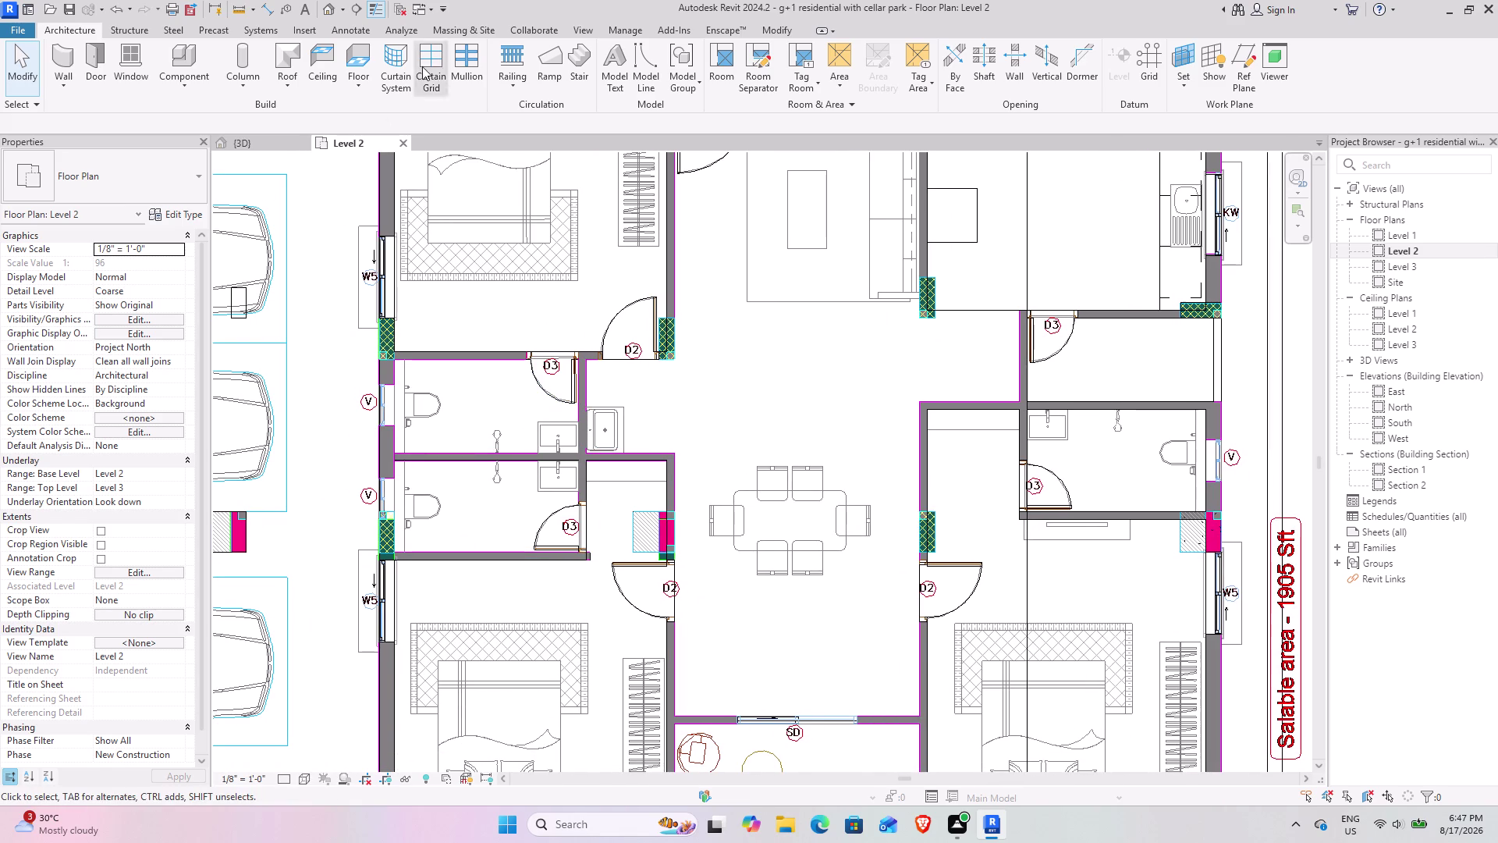
click(372, 59)
Switch the floor type to 2" flooring bath and draw a rectangular boundary in the lower bathroom.
click(160, 171)
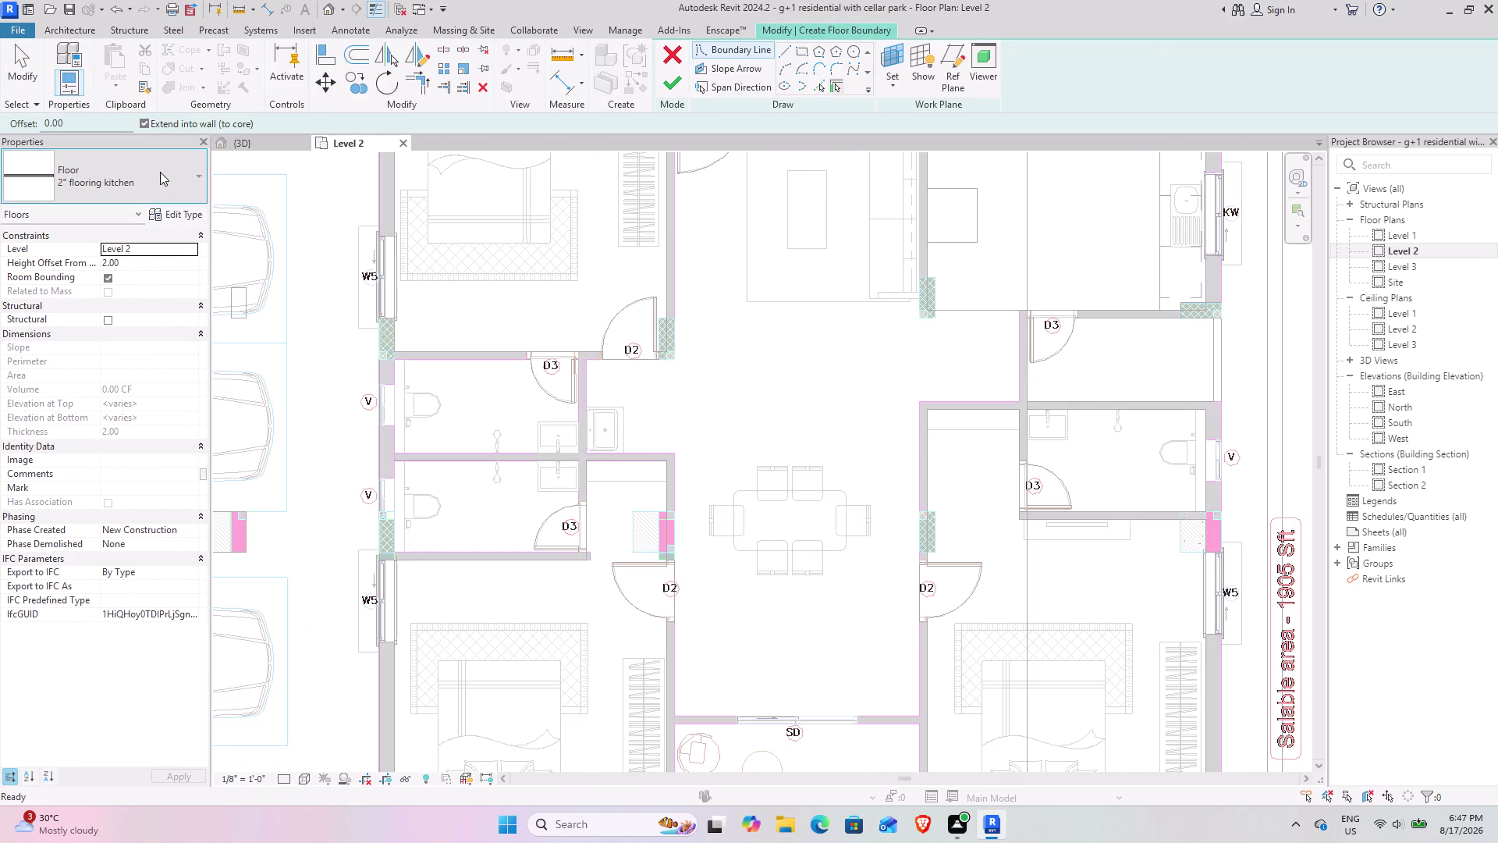
scroll(up, 3)
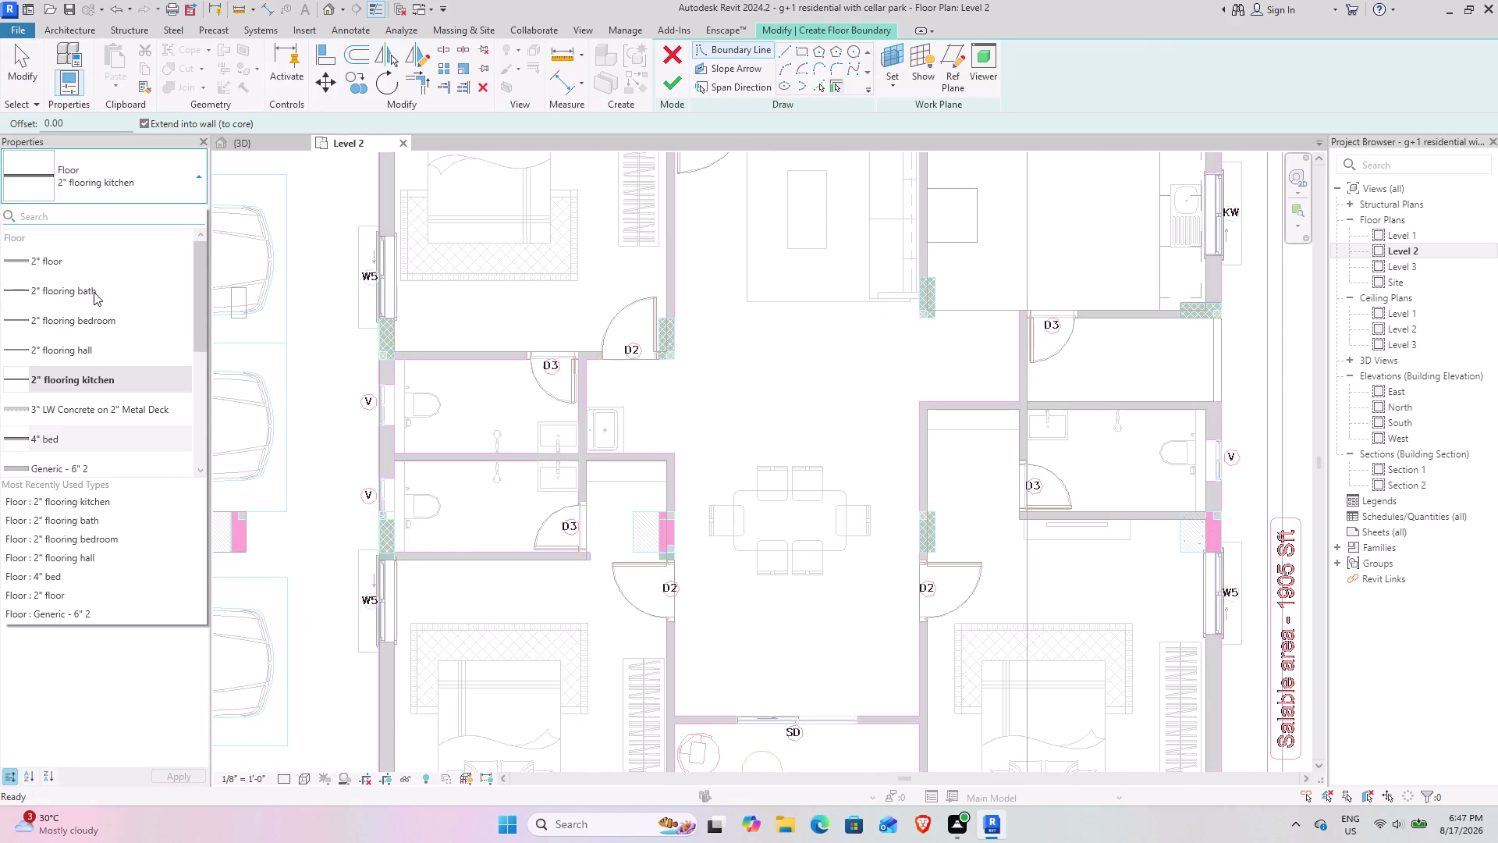
click(113, 281)
scroll(up, 3)
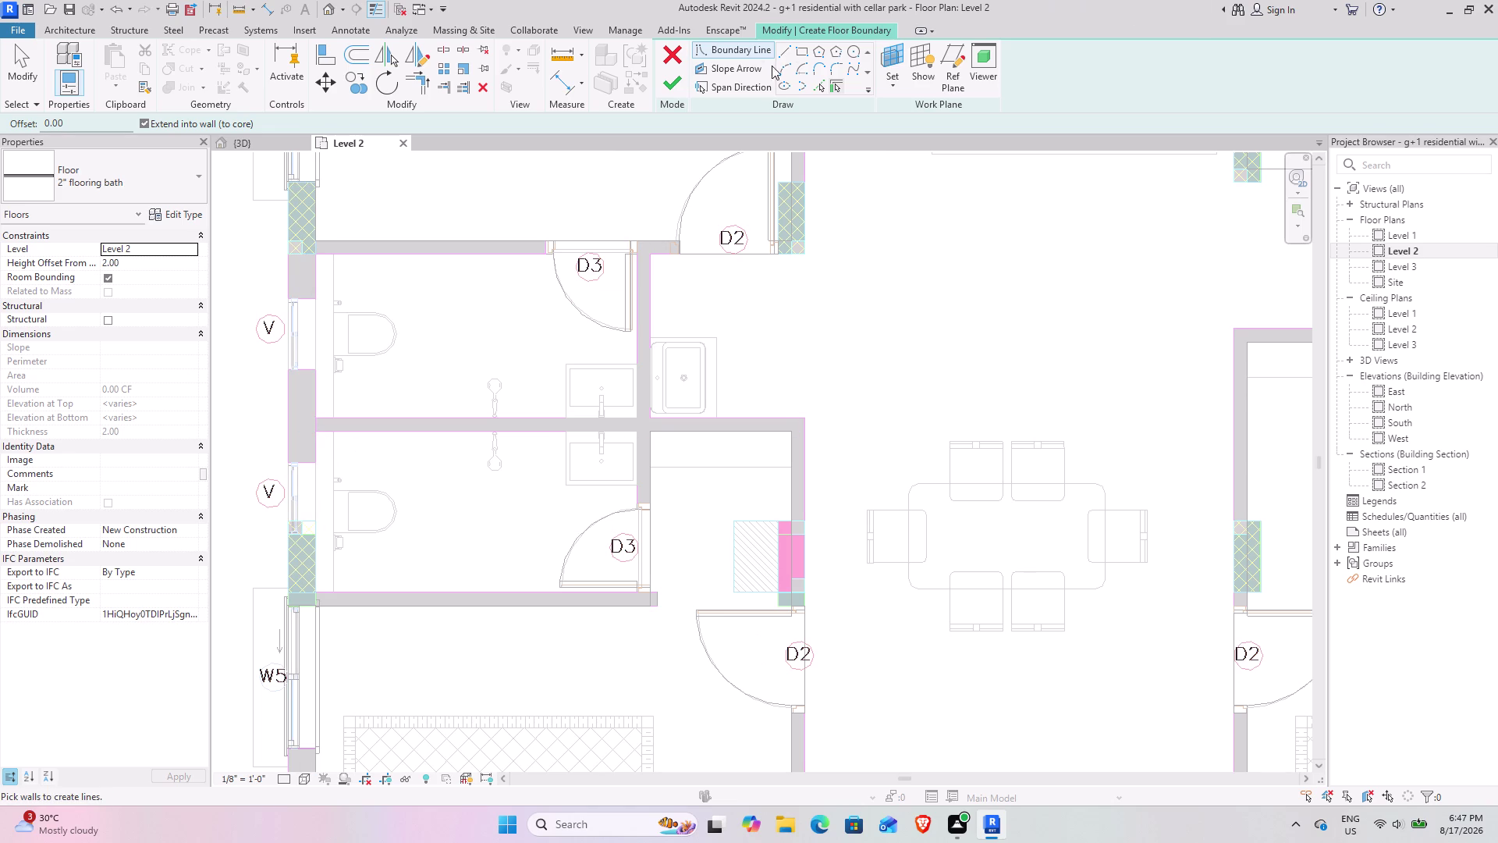
click(800, 50)
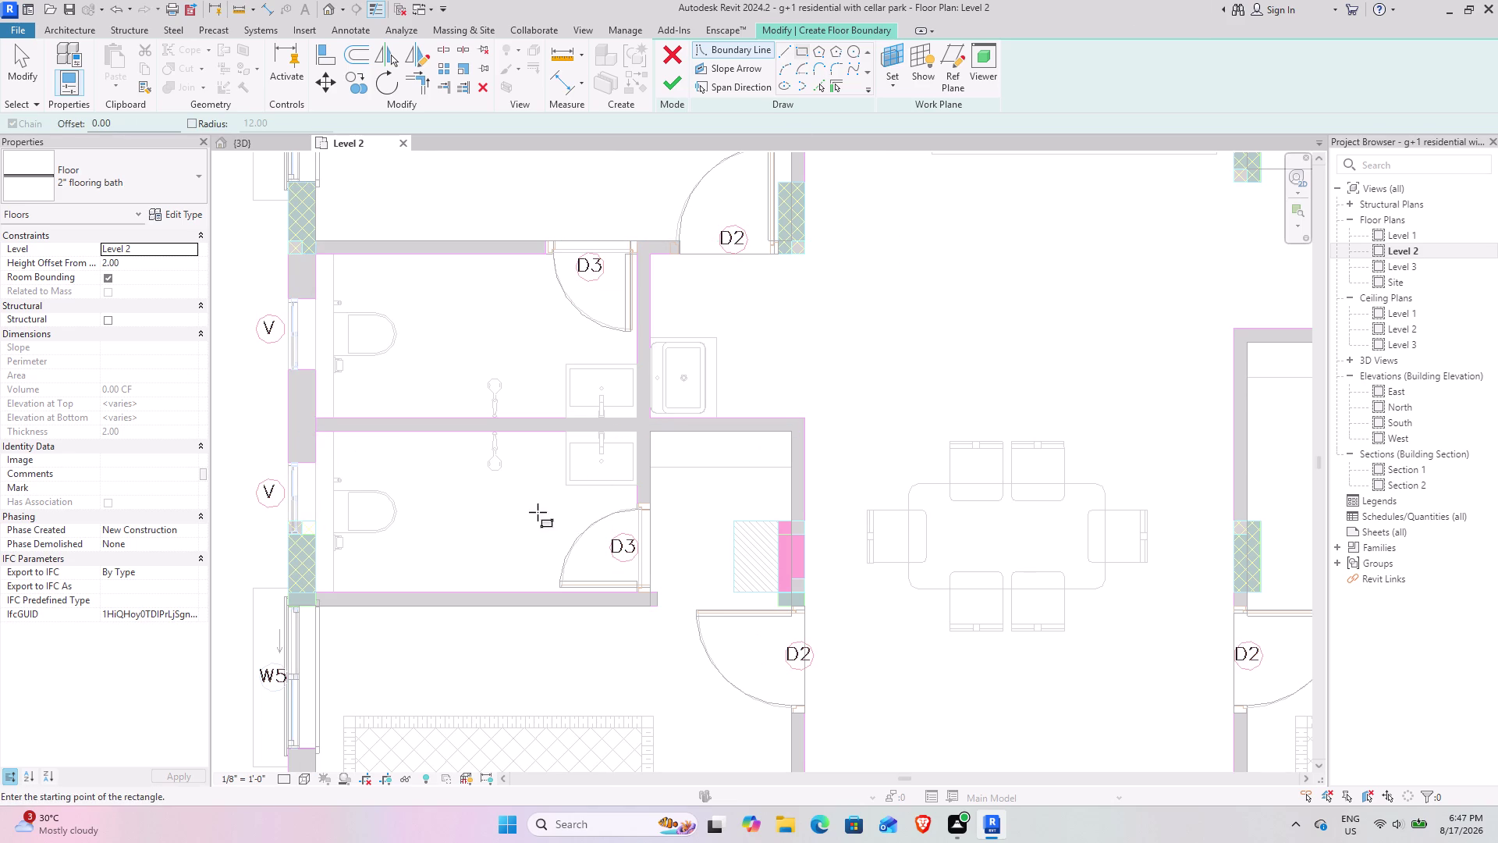
click(313, 434)
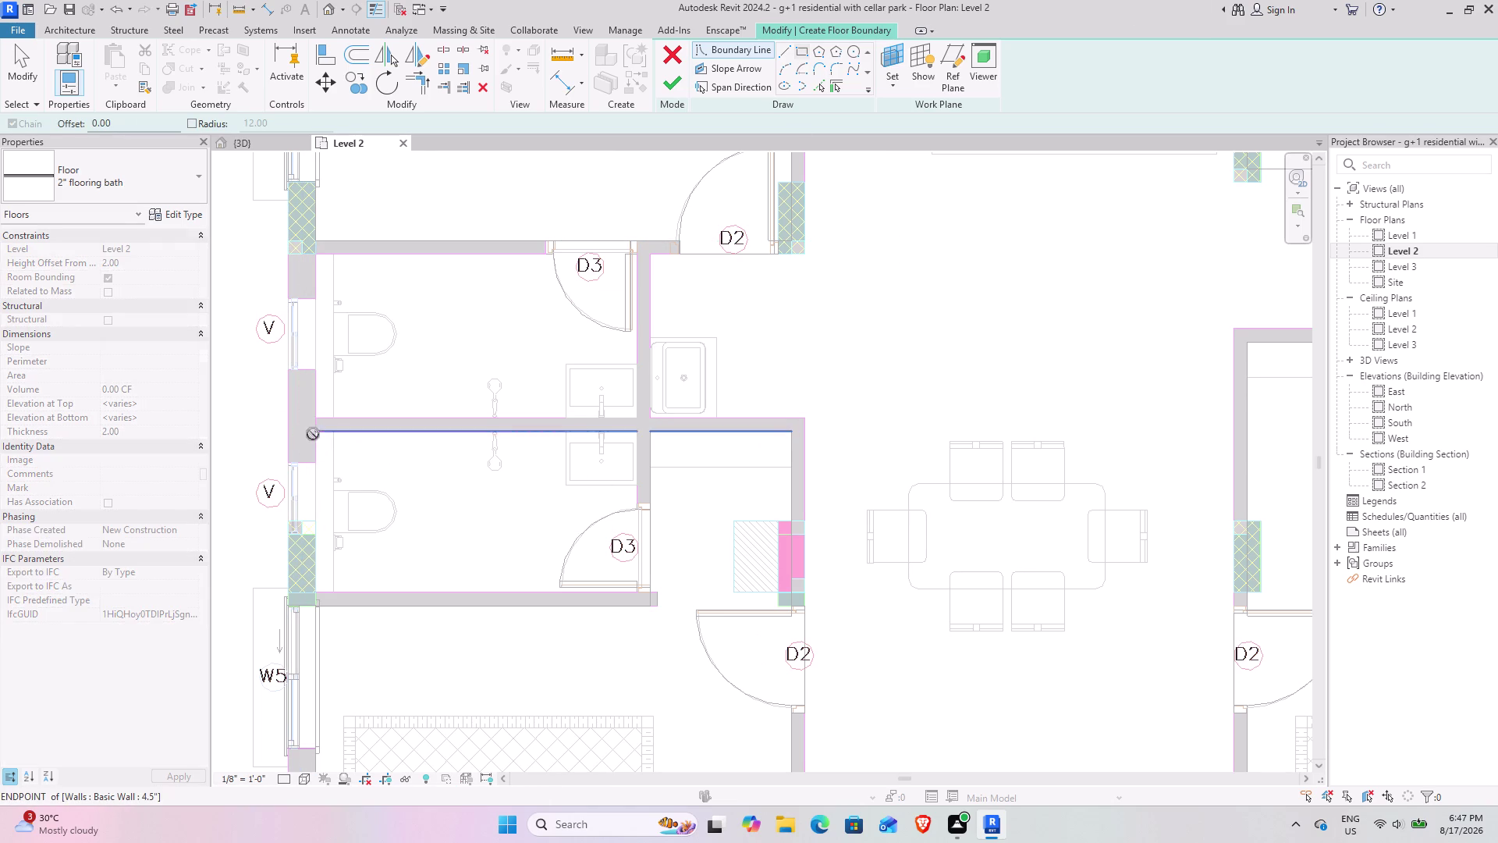
click(639, 590)
scroll(up, 3)
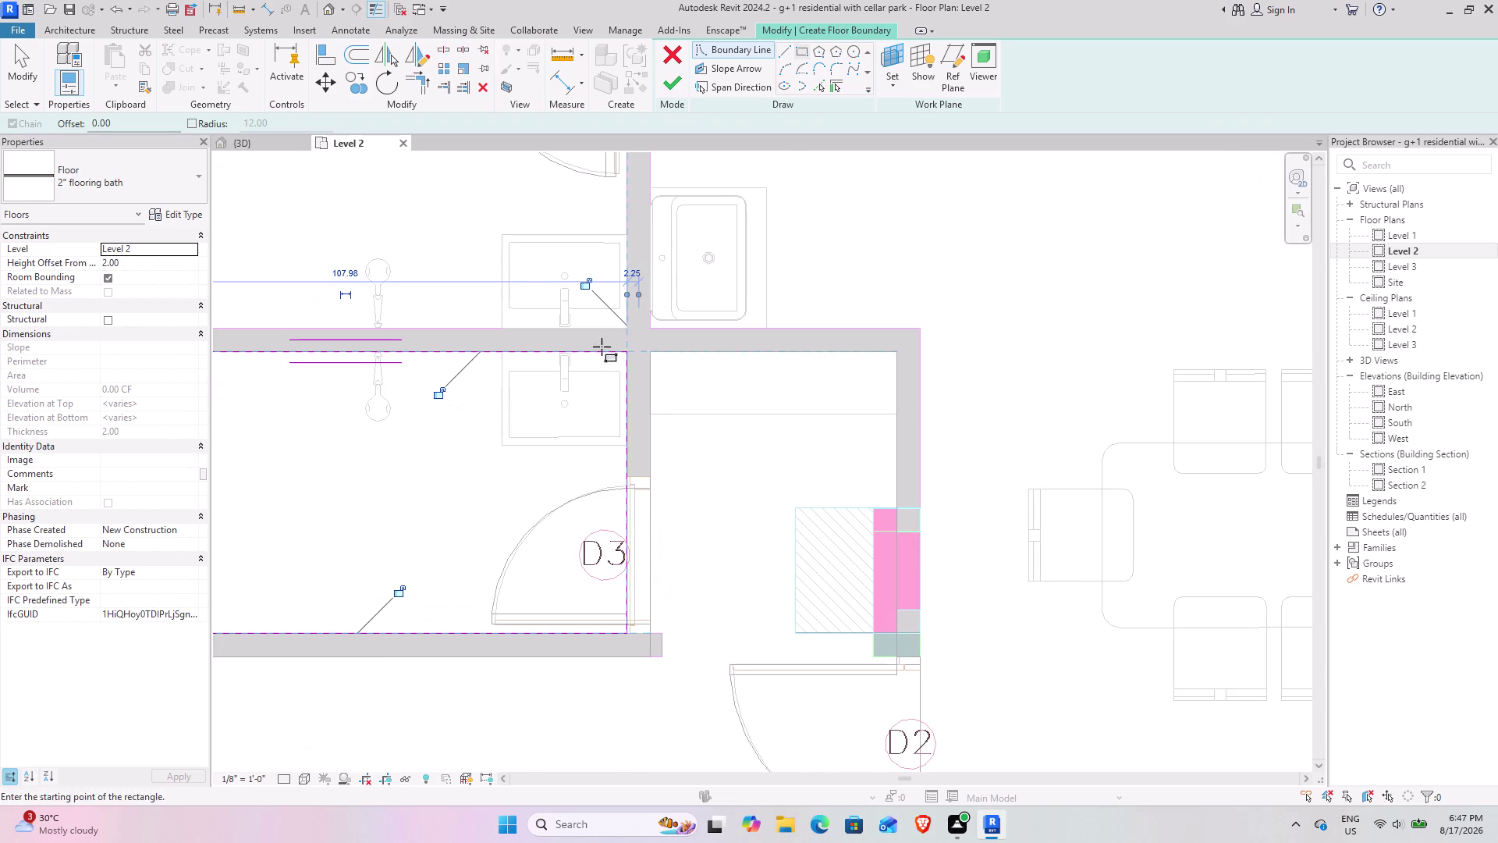
click(788, 54)
scroll(up, 3)
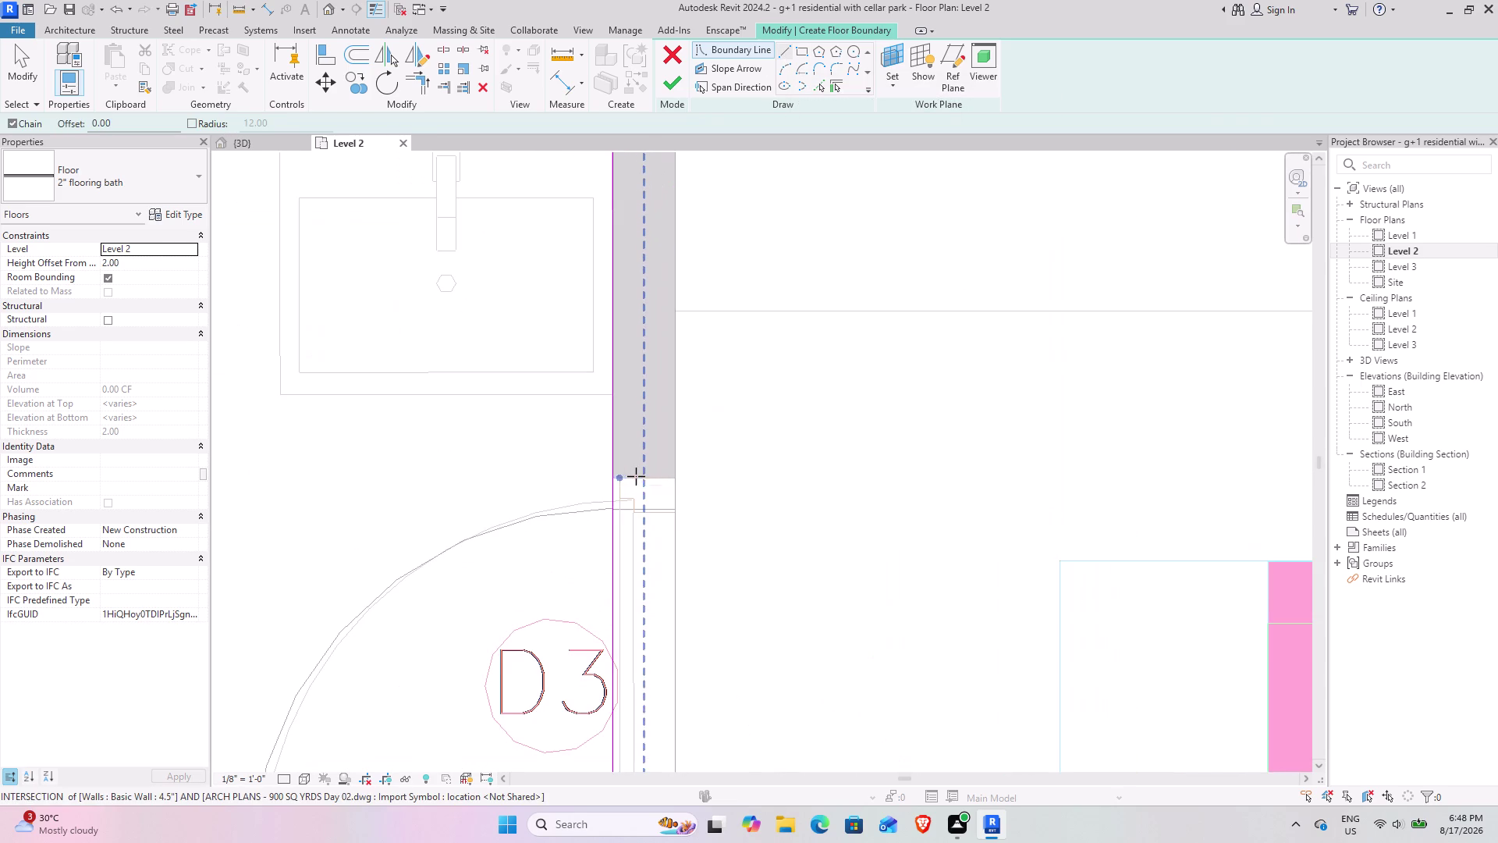
Add boundary lines that step into the D3 doorway.
click(680, 480)
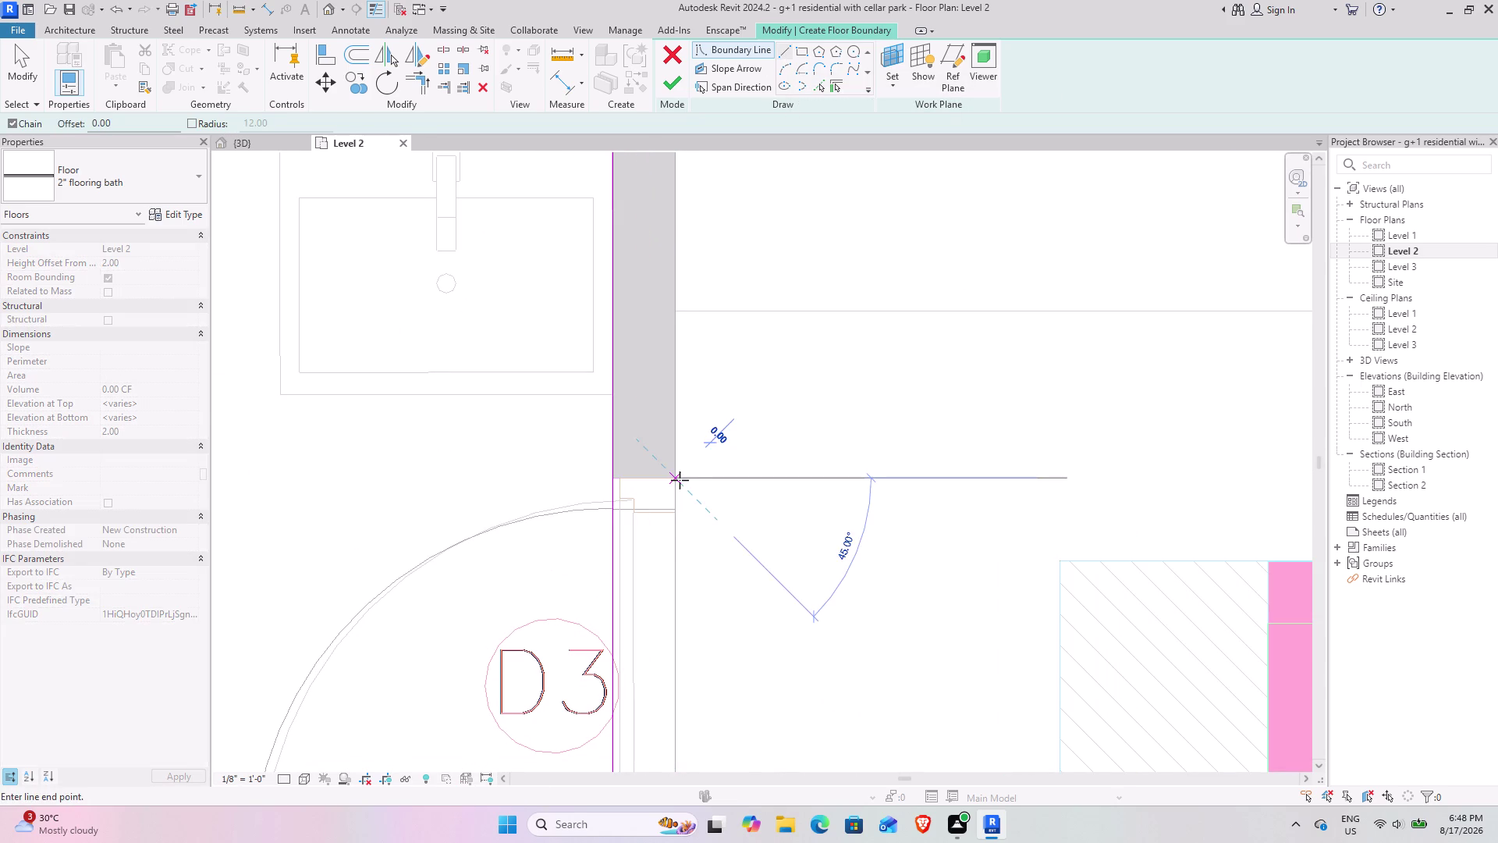
click(610, 480)
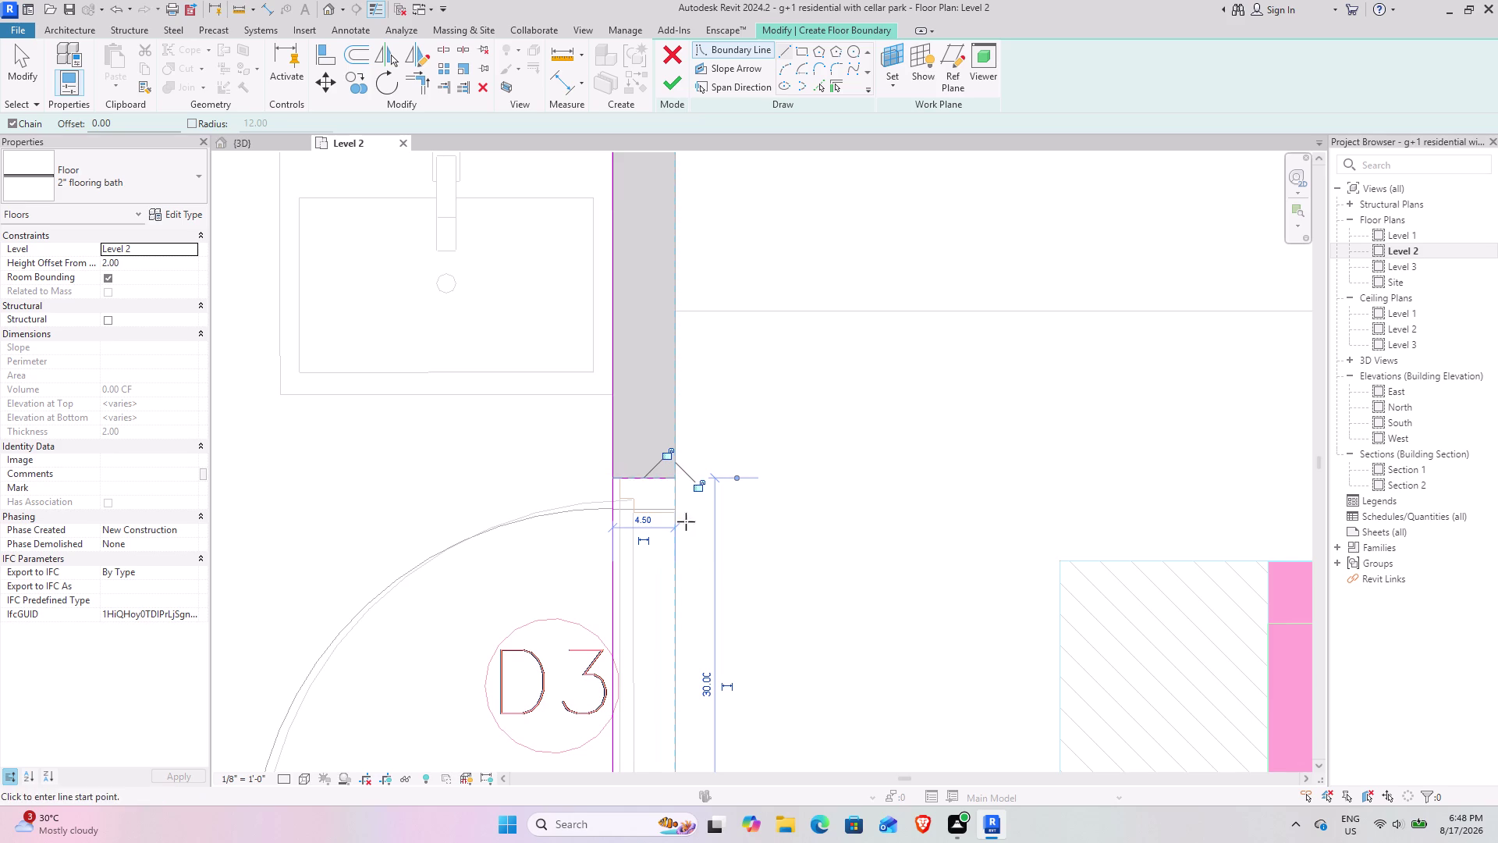
click(670, 477)
scroll(down, 3)
middle_drag(669, 568, 685, 411)
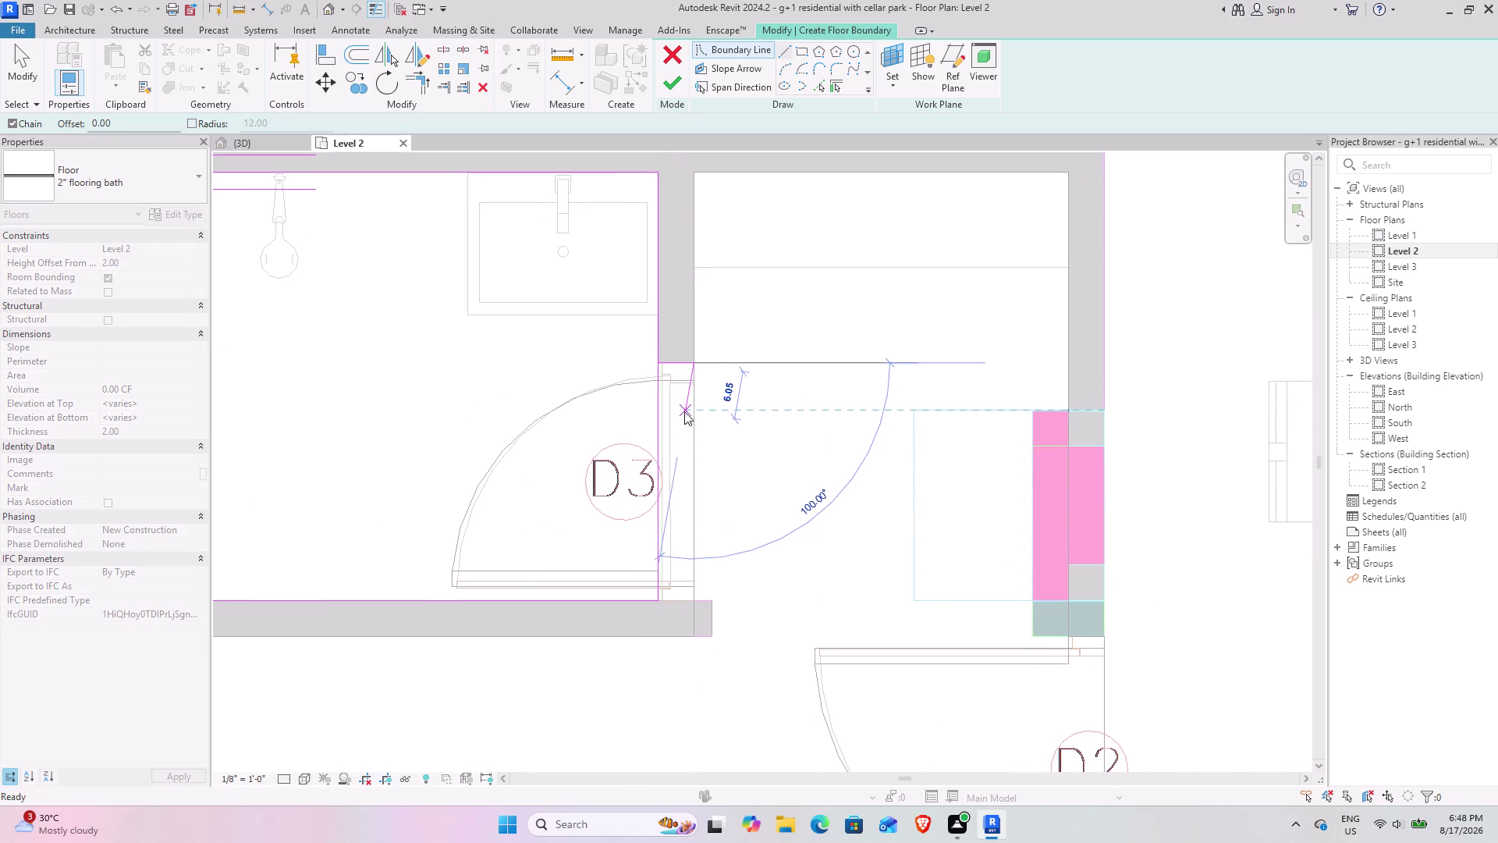
click(696, 604)
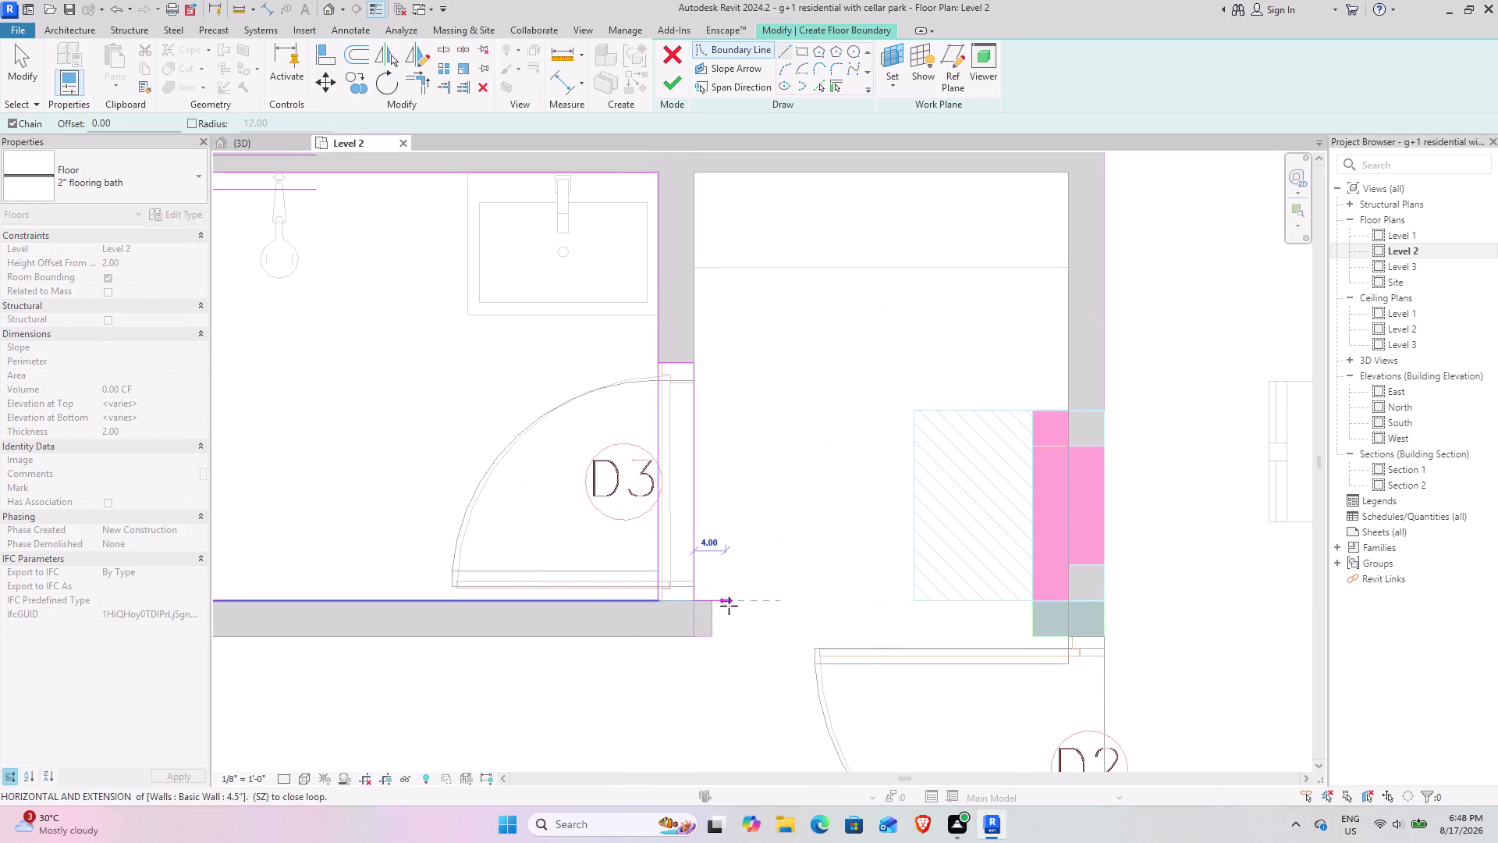
click(420, 87)
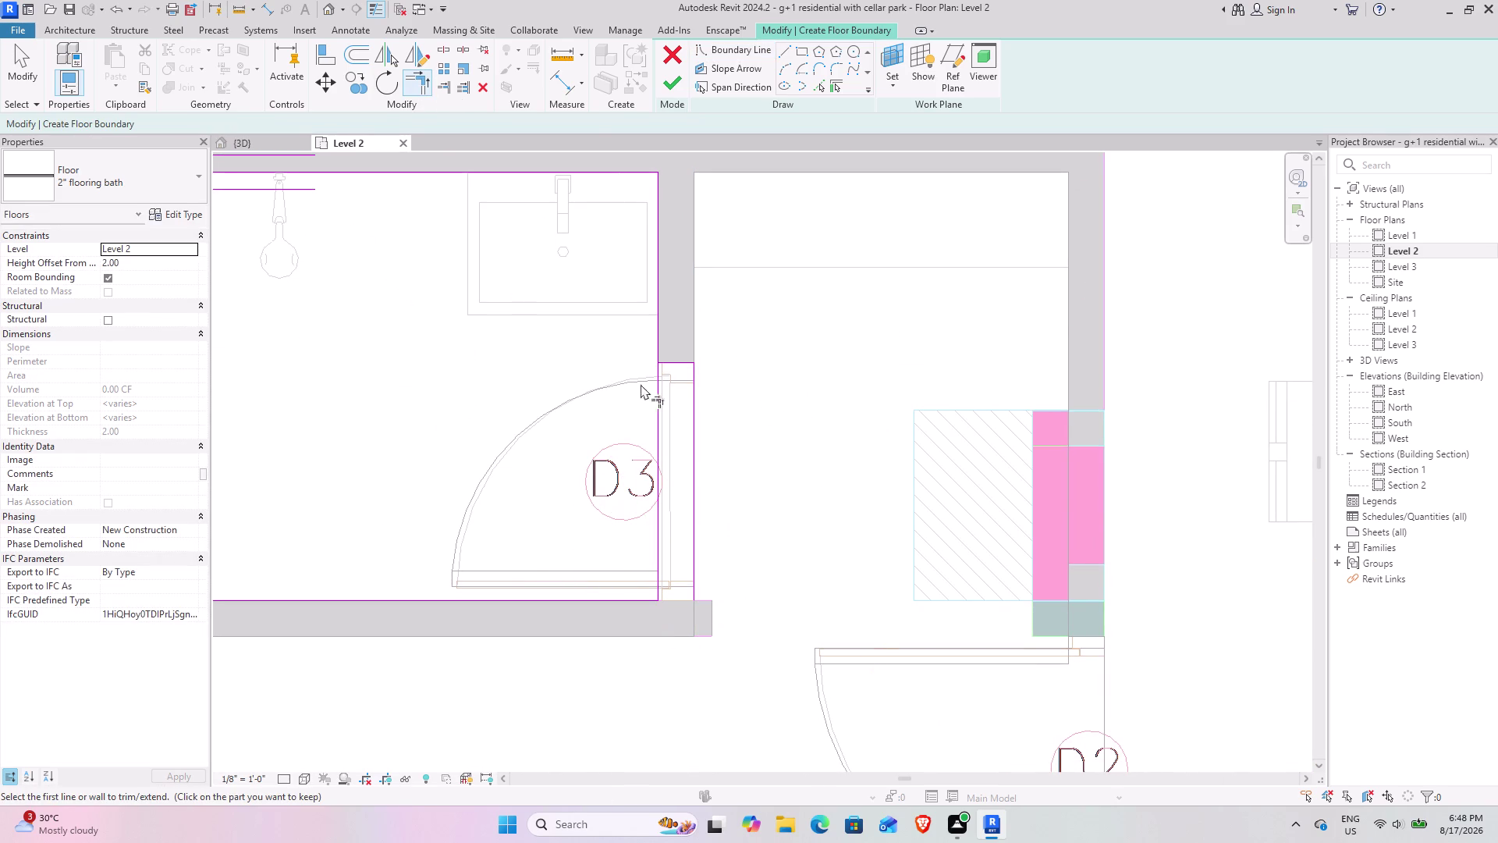
Split and trim the boundary lines to form a clean notch at the D3 doorway.
click(446, 46)
click(652, 437)
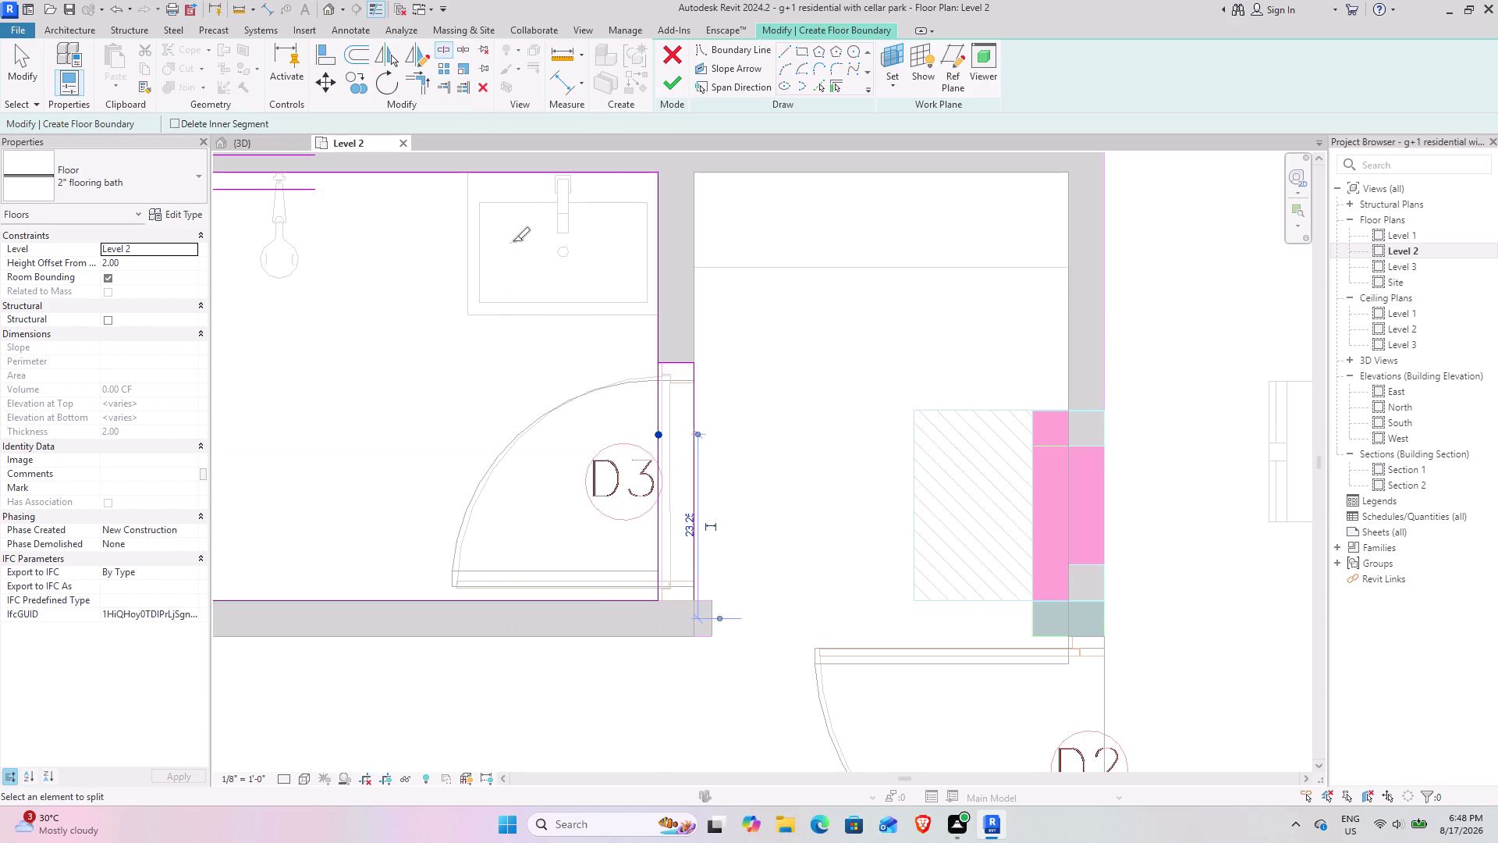
click(416, 87)
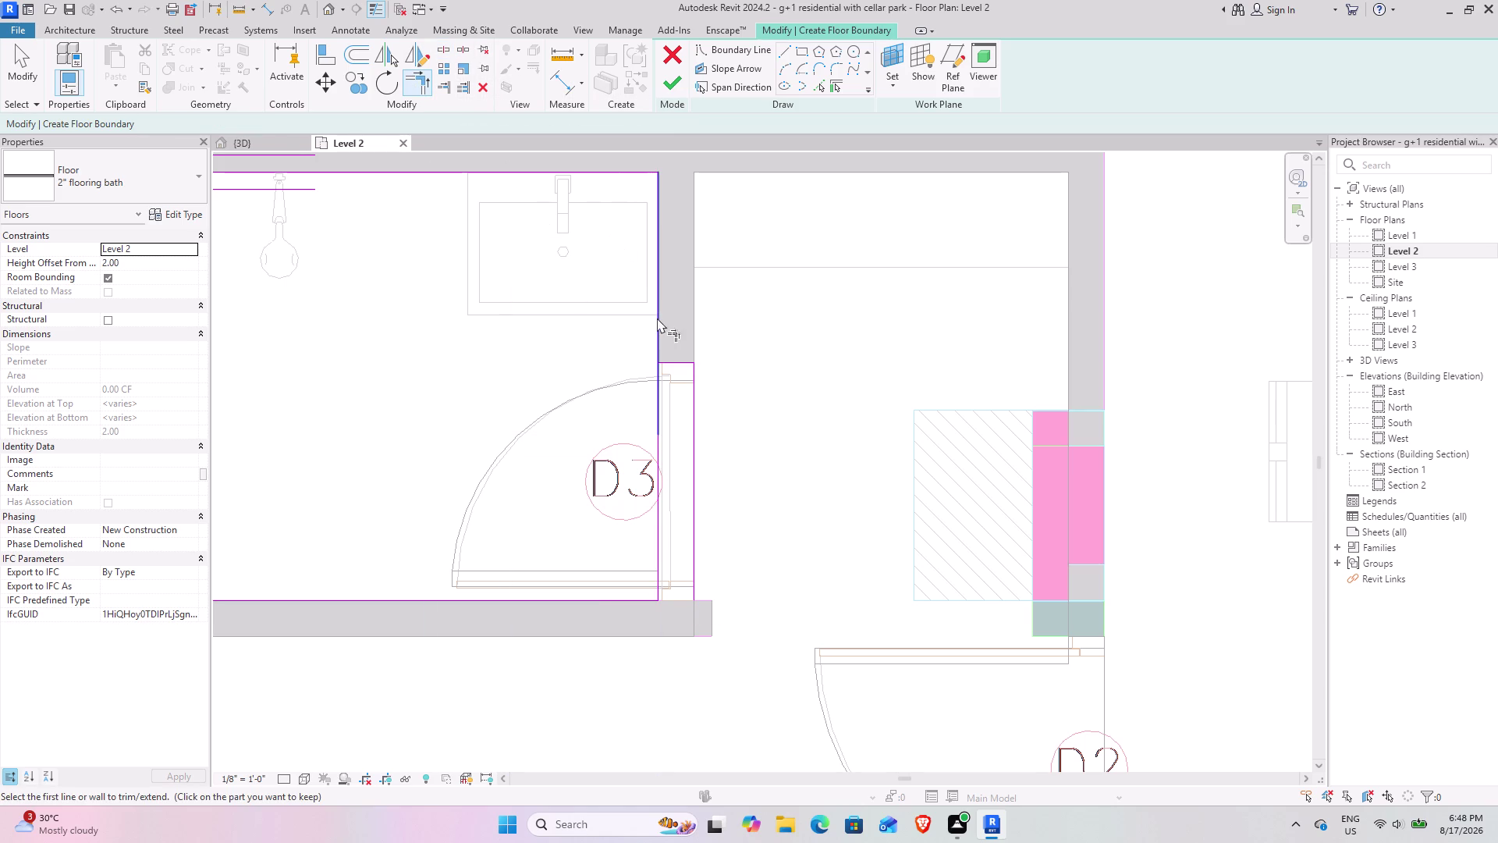
click(658, 327)
click(673, 364)
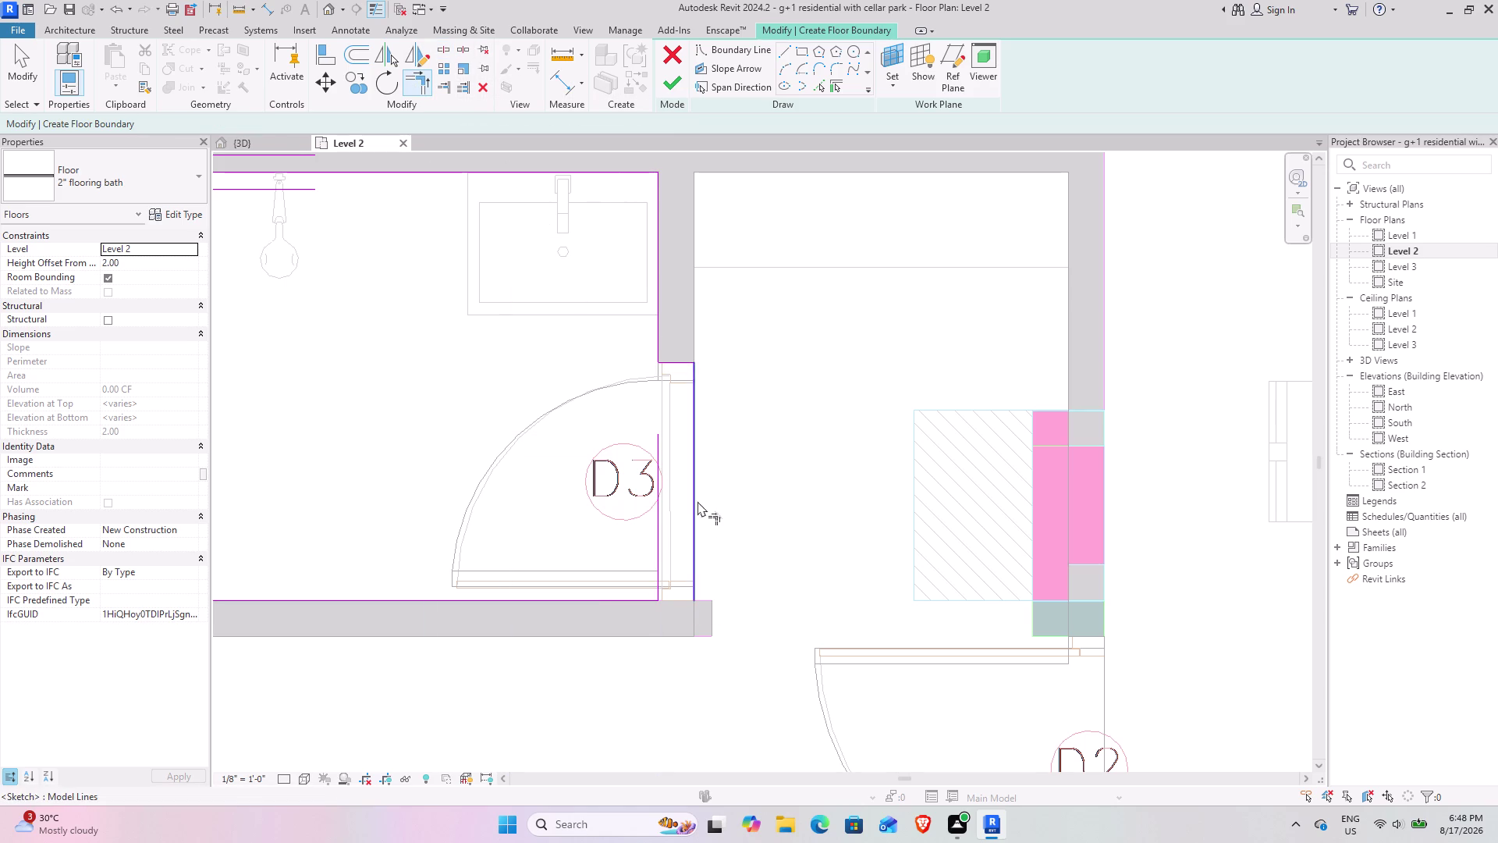
click(630, 600)
click(690, 596)
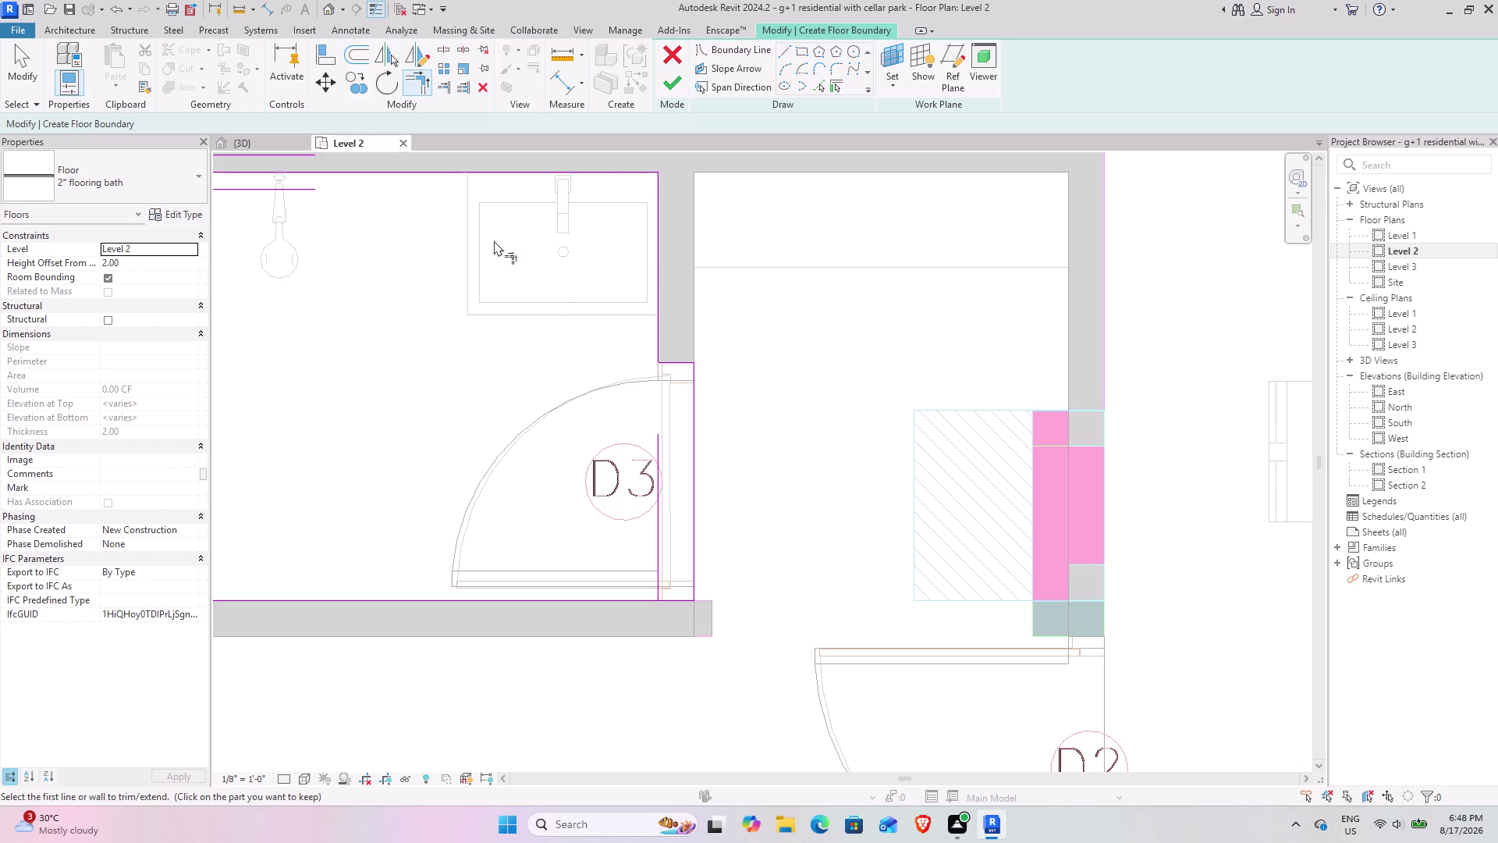
key(Escape)
click(655, 472)
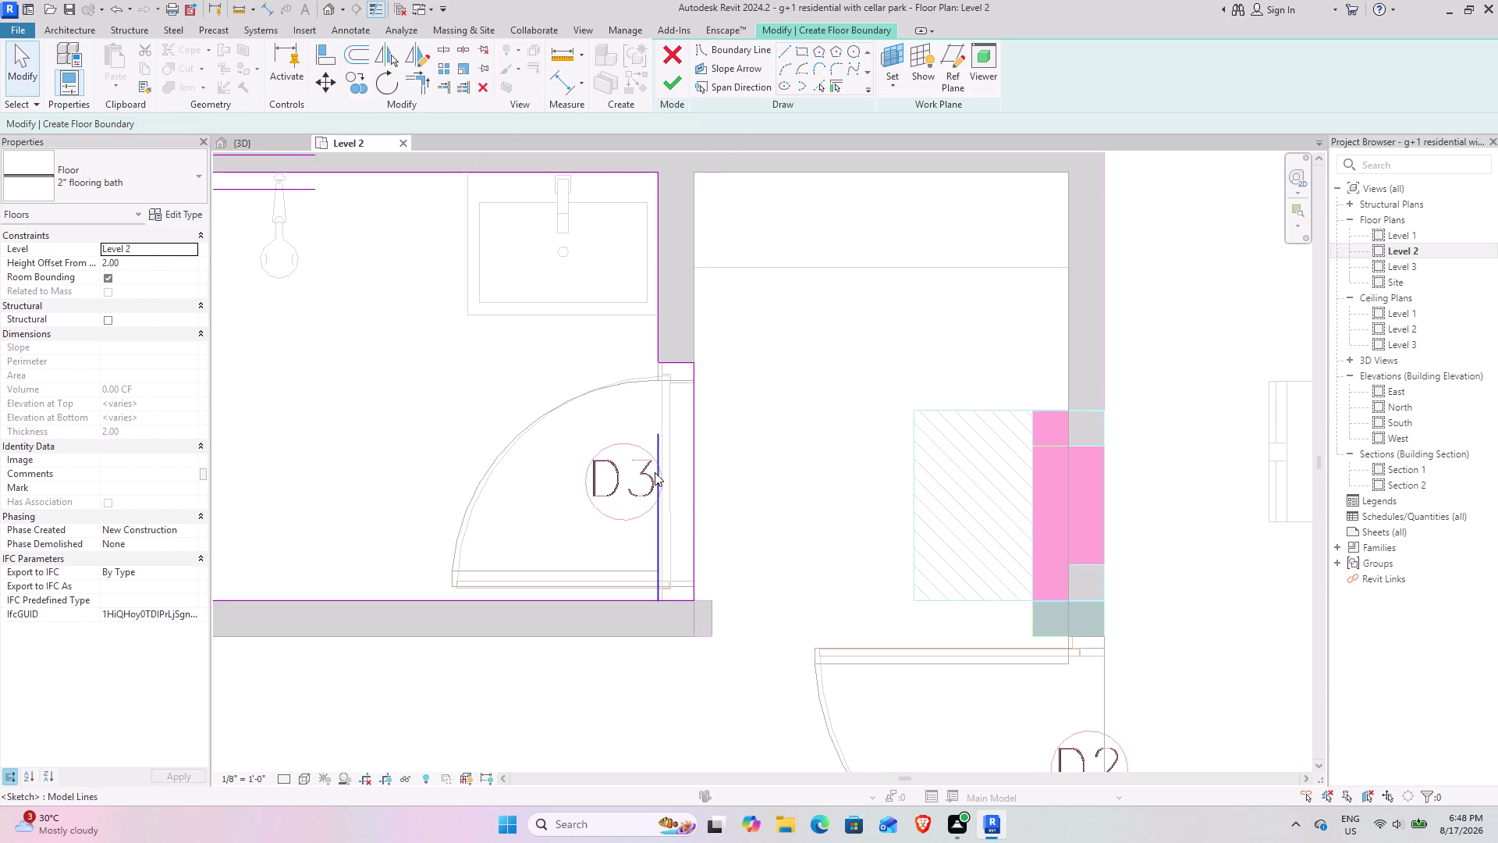
click(486, 92)
scroll(down, 3)
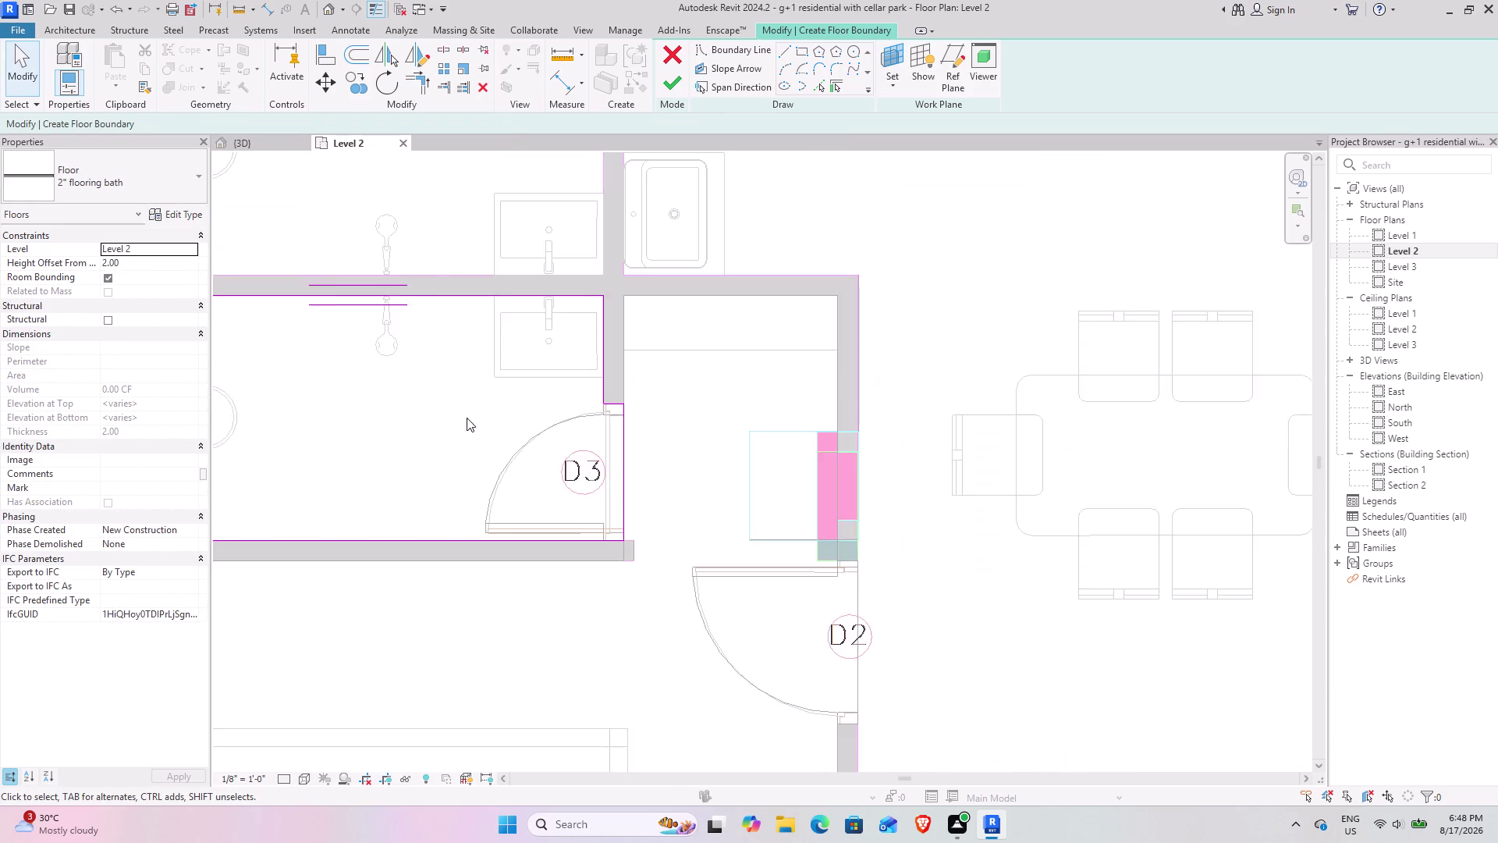
middle_drag(471, 420, 847, 636)
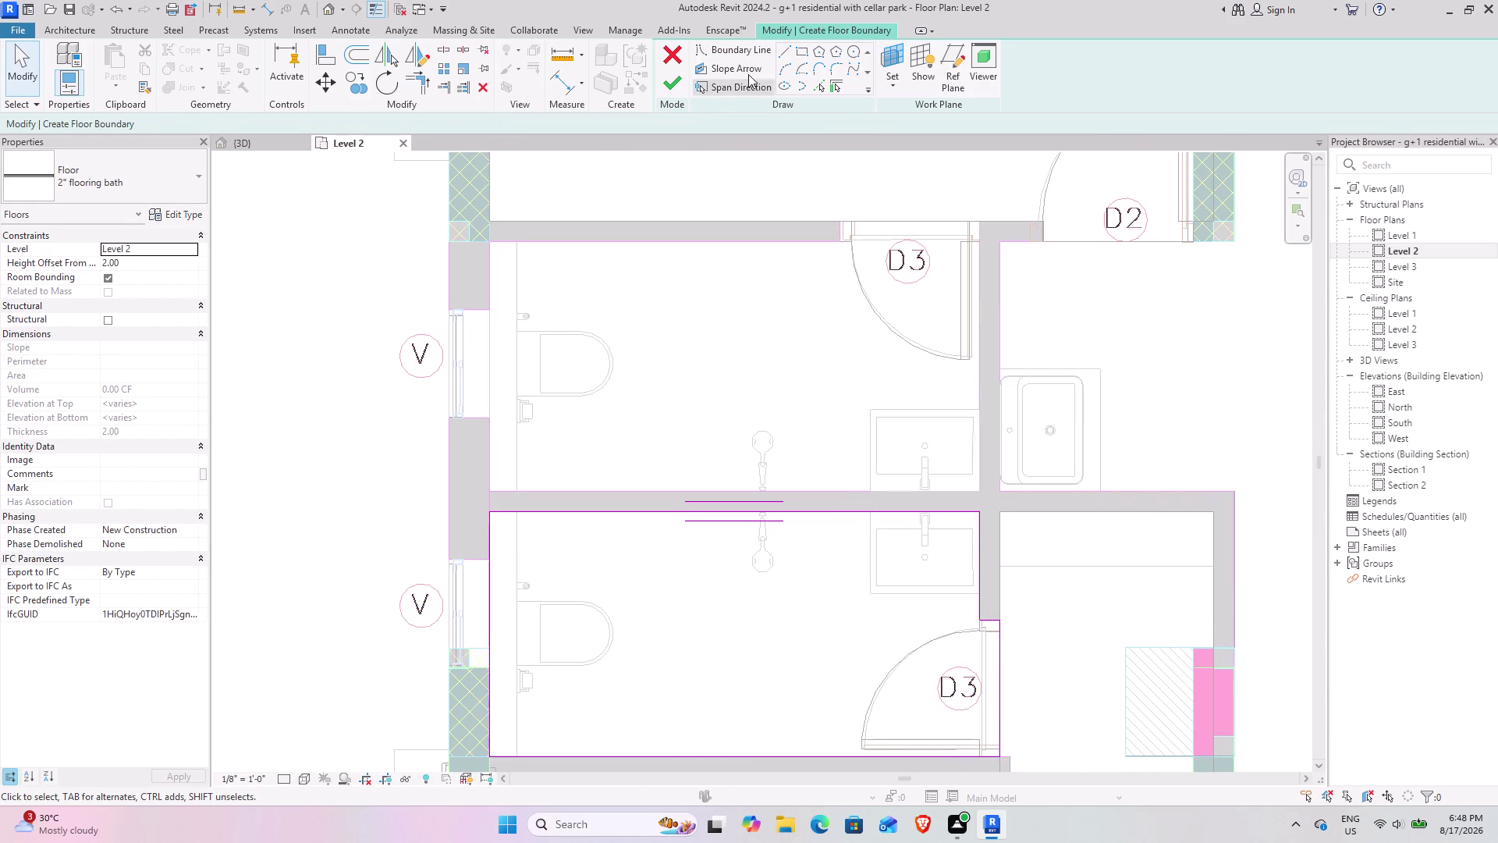
Sketch the upper bathroom's floor outline along its walls.
click(798, 52)
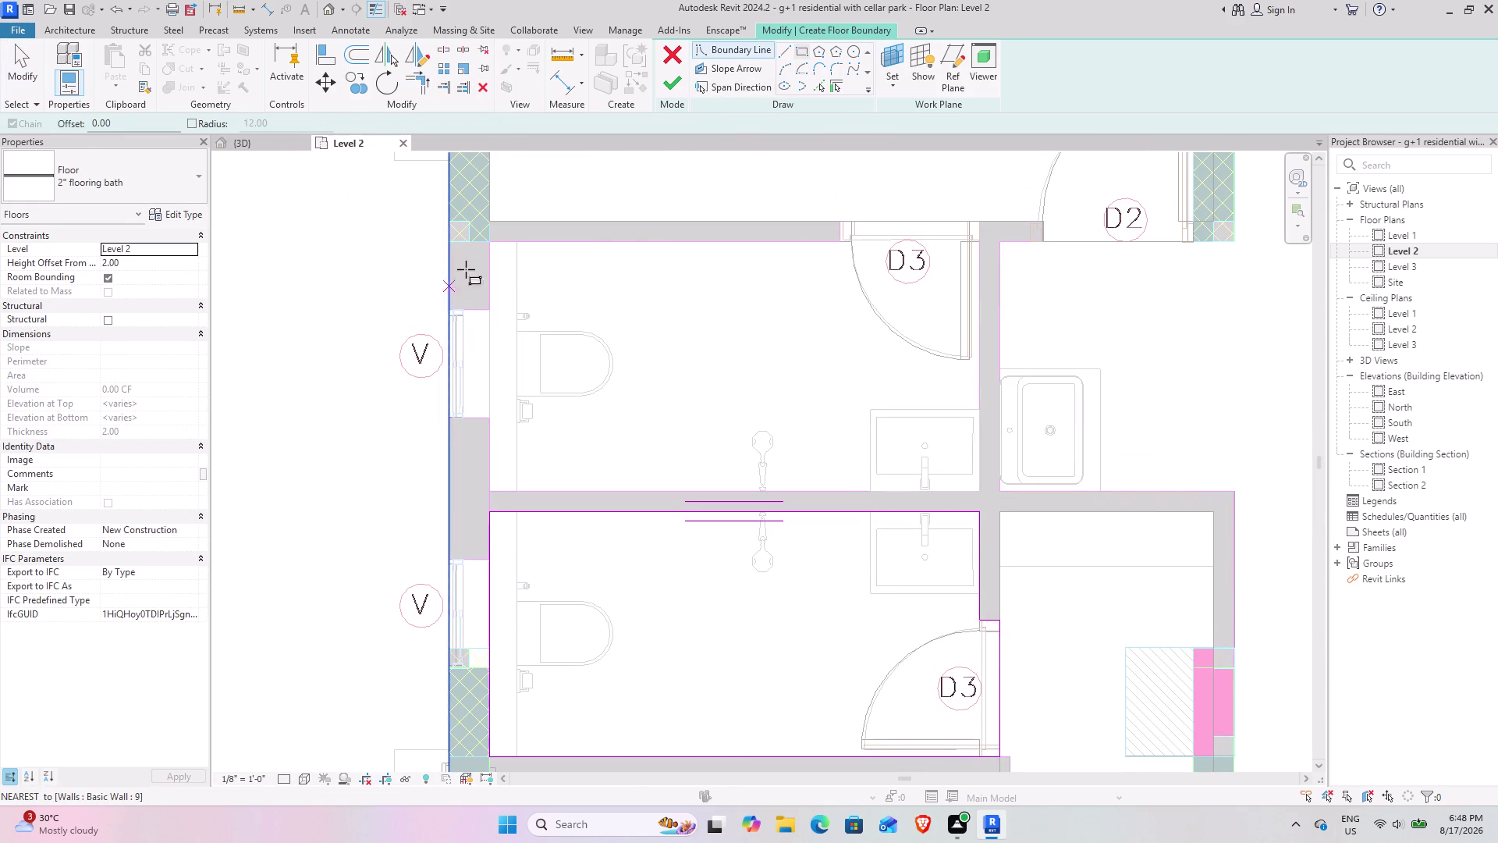
click(491, 241)
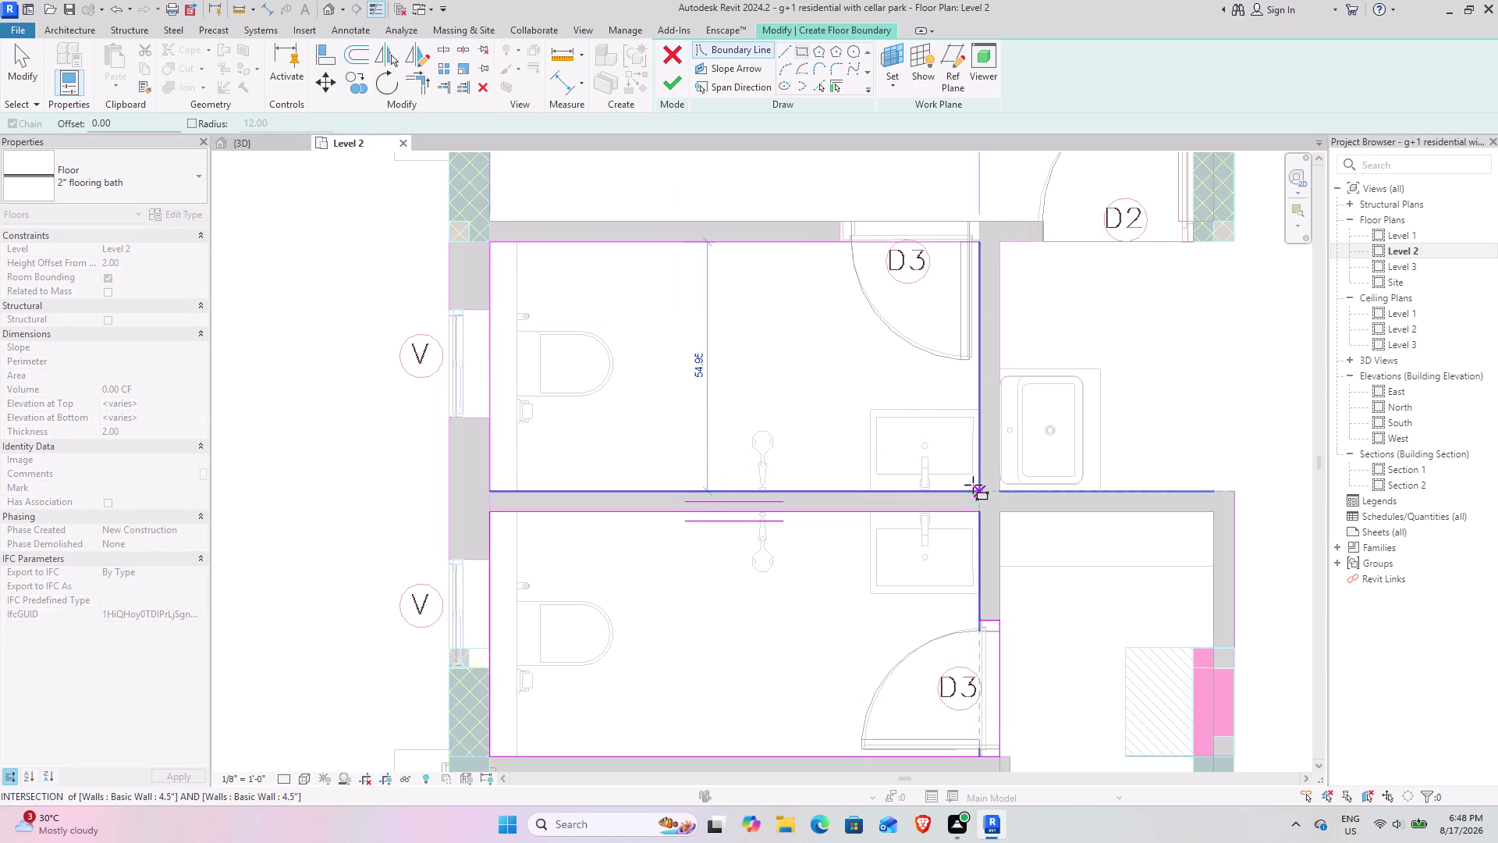
click(979, 489)
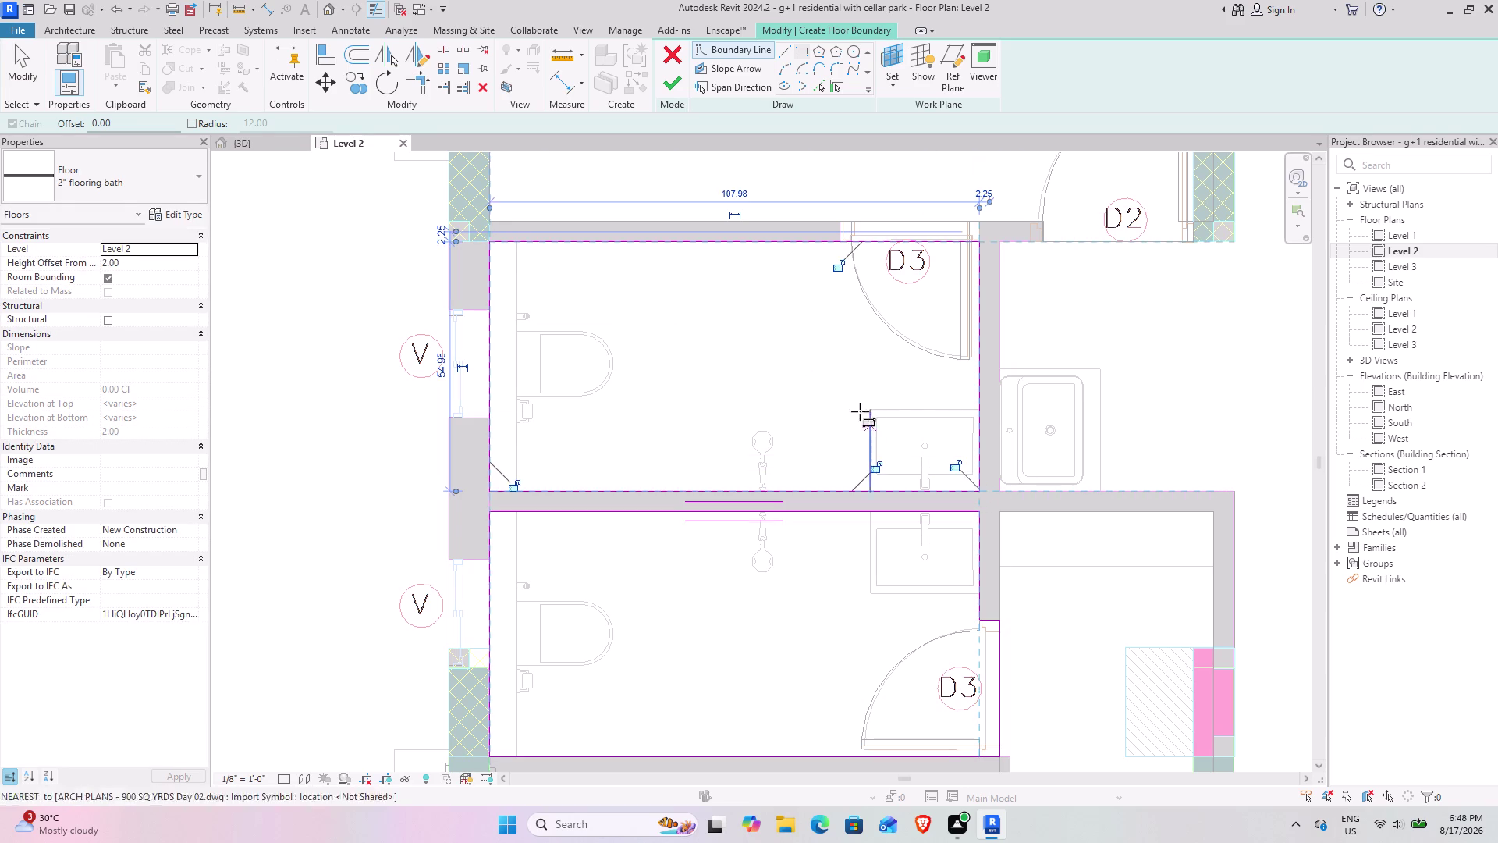
middle_drag(848, 400, 666, 633)
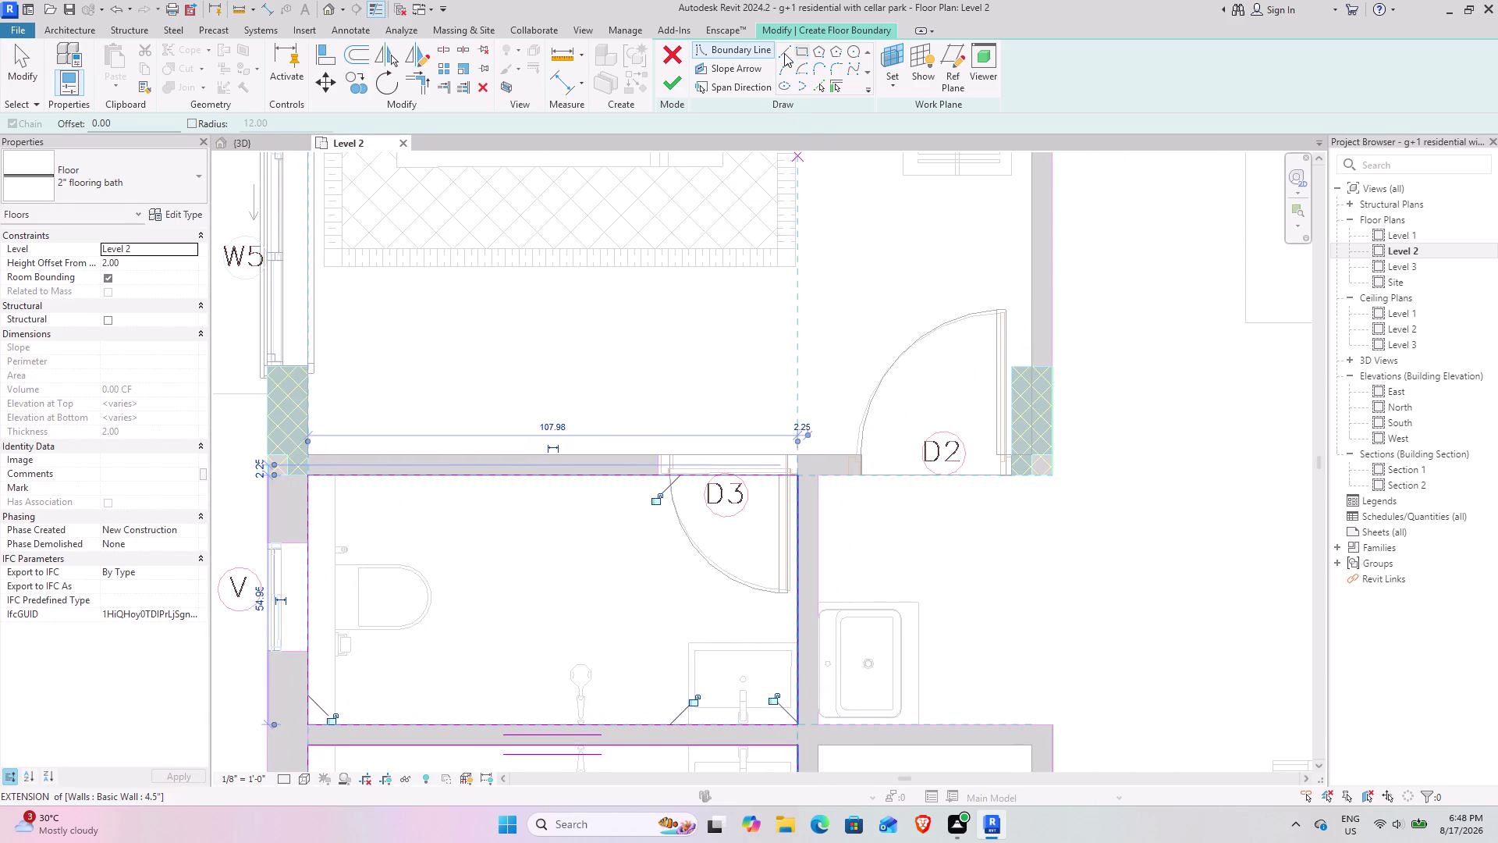
click(784, 53)
scroll(up, 3)
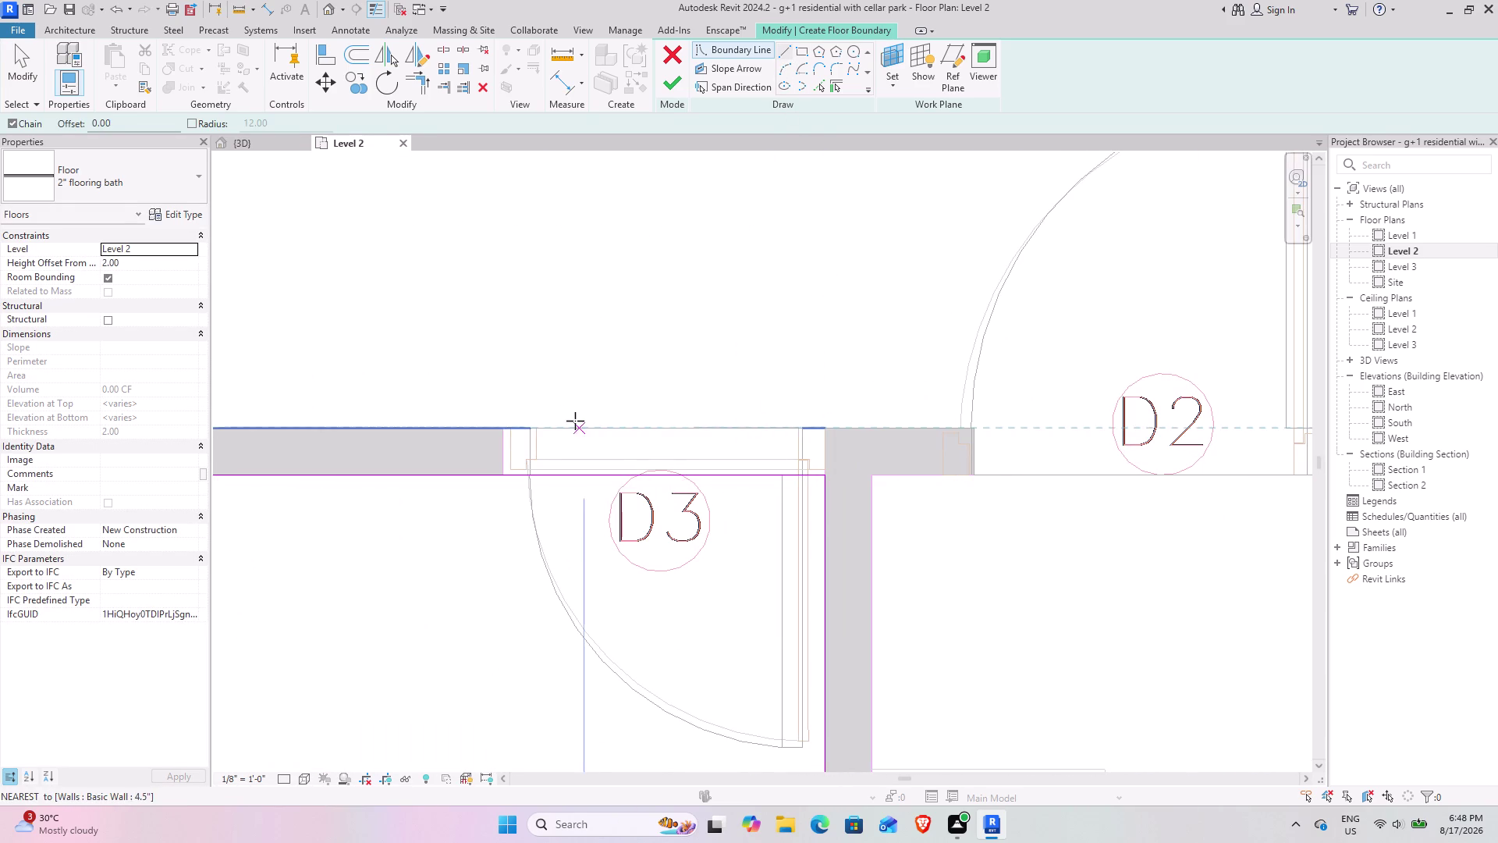
Add boundary lines at the jamb and across the bathroom door opening.
click(505, 471)
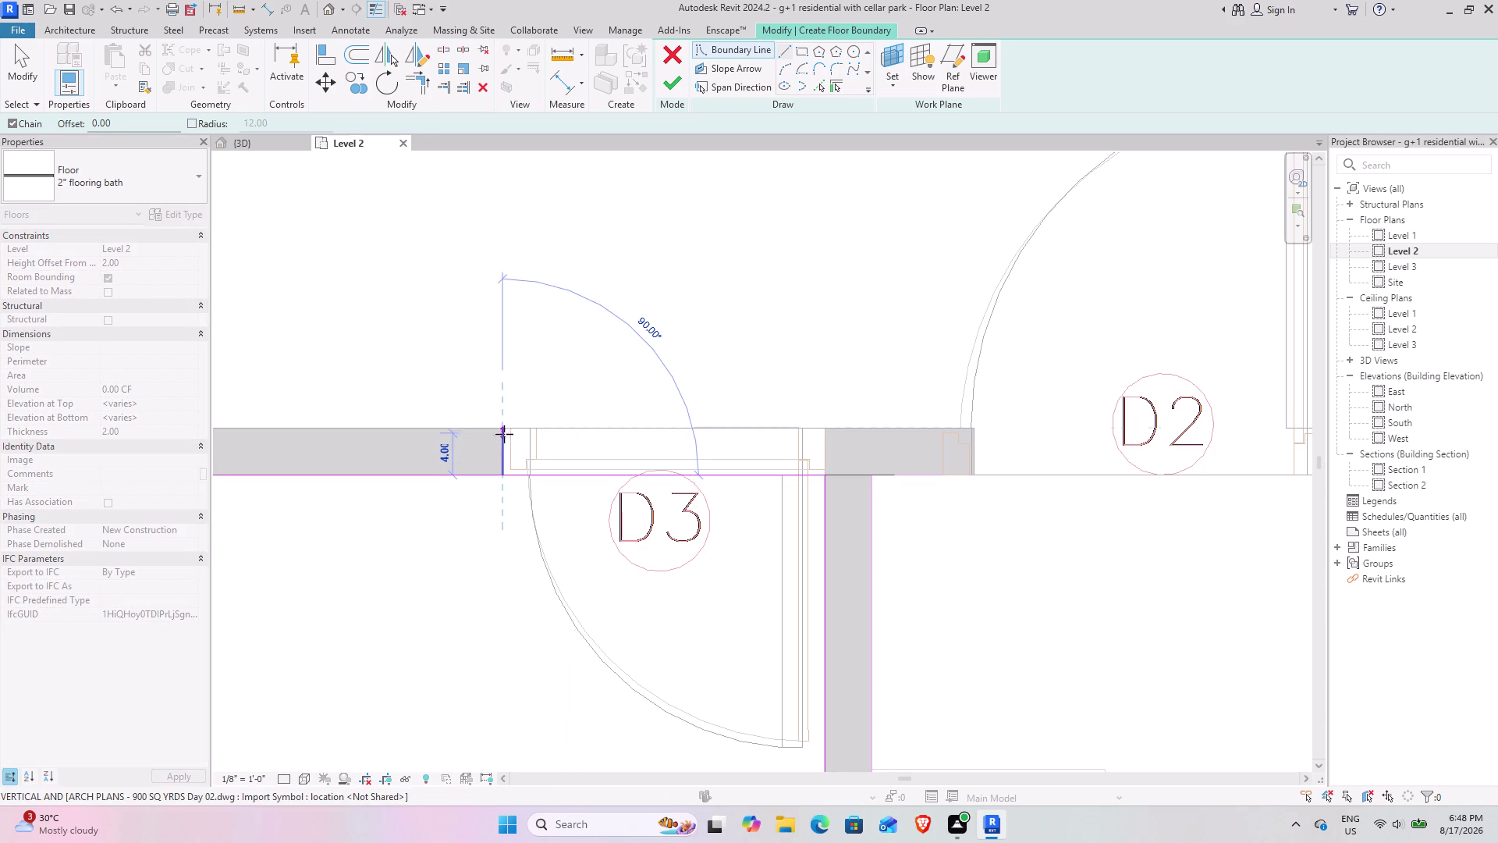
click(505, 434)
click(823, 430)
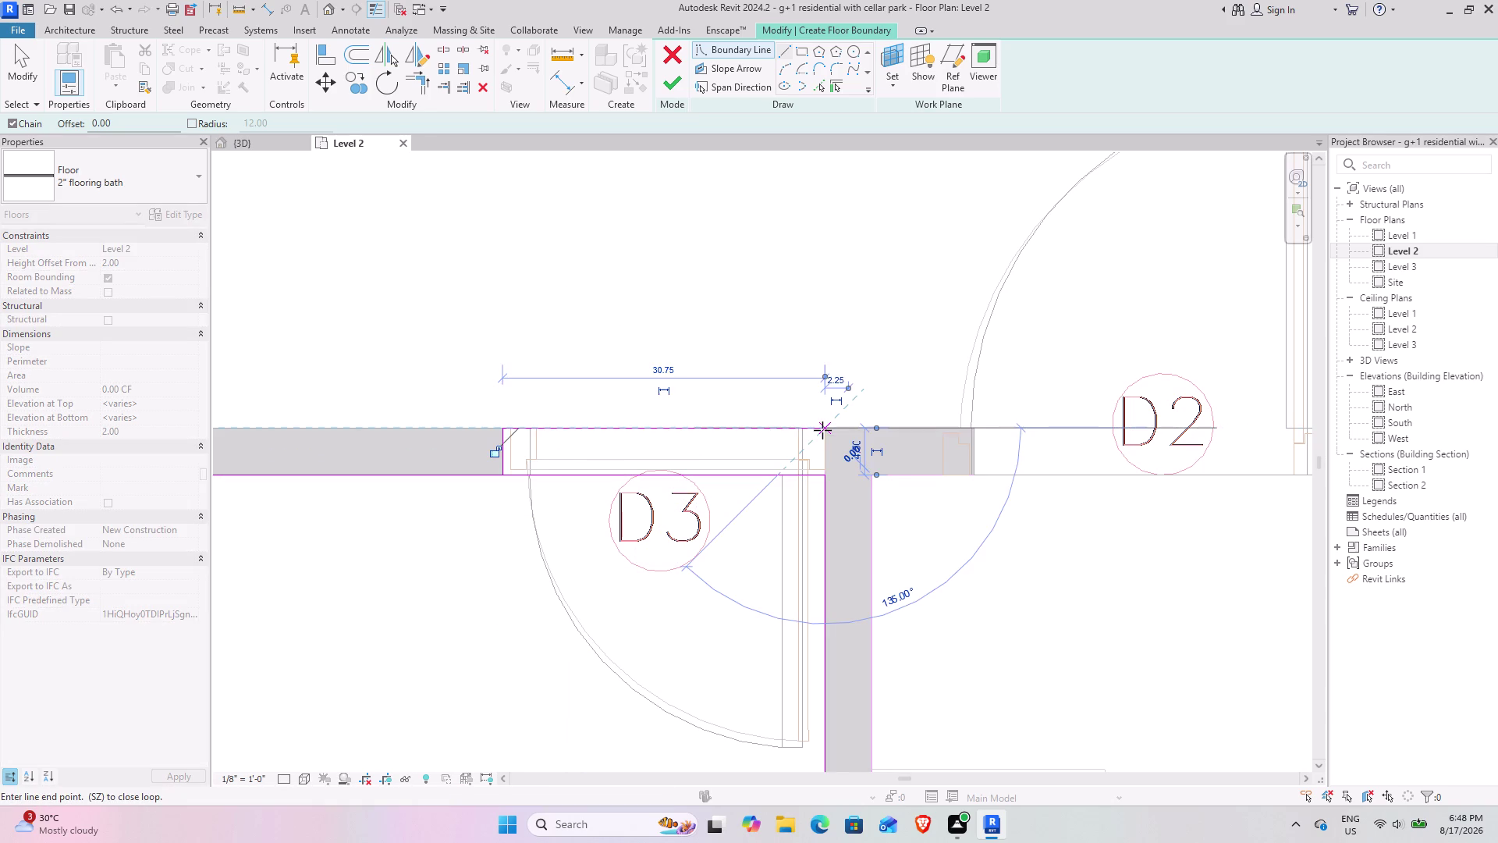
key(Escape)
scroll(down, 3)
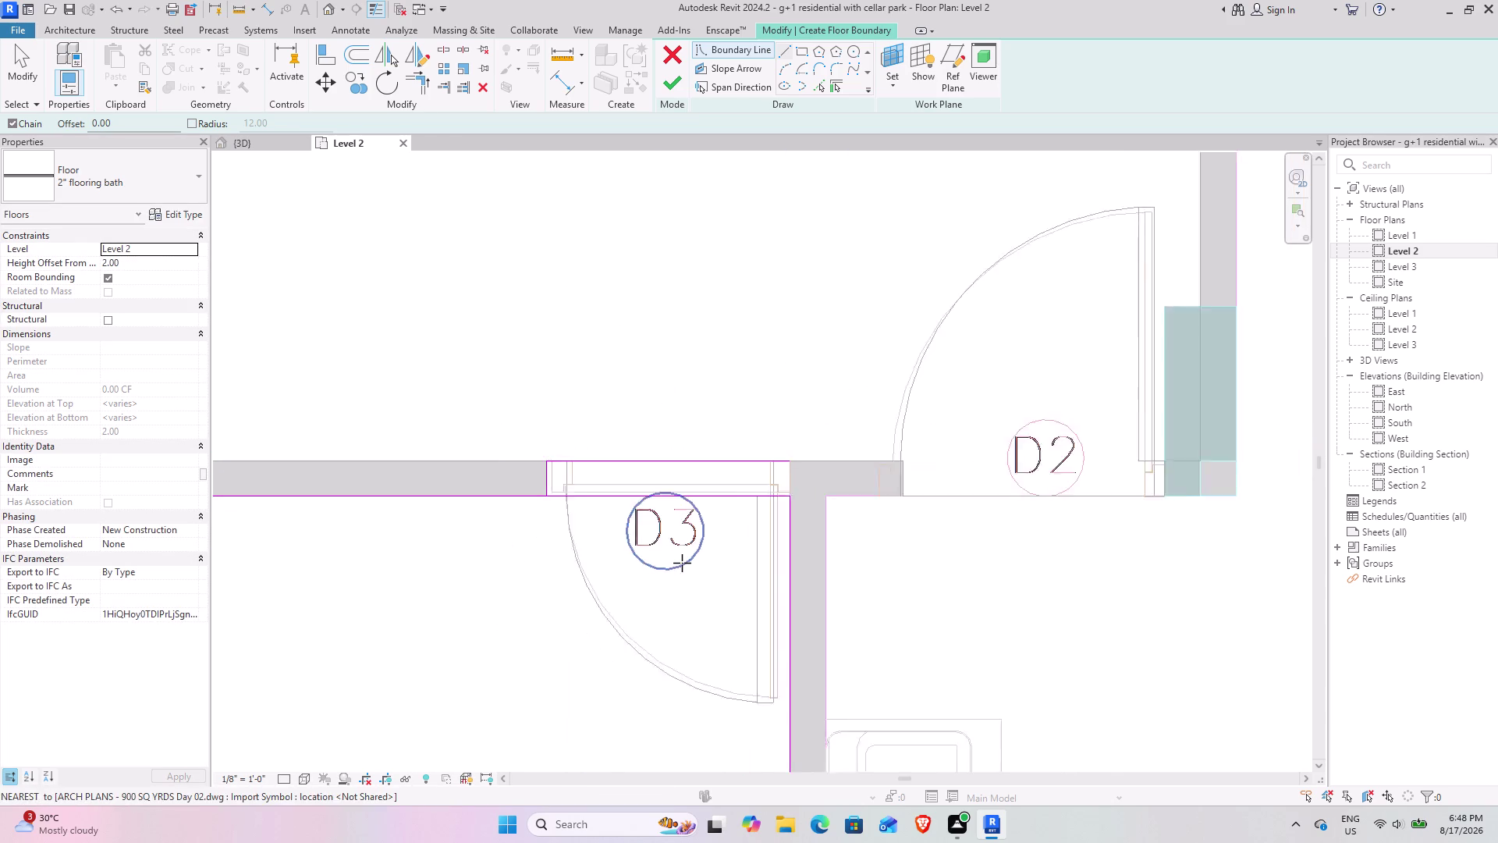
scroll(down, 3)
middle_drag(643, 546, 768, 451)
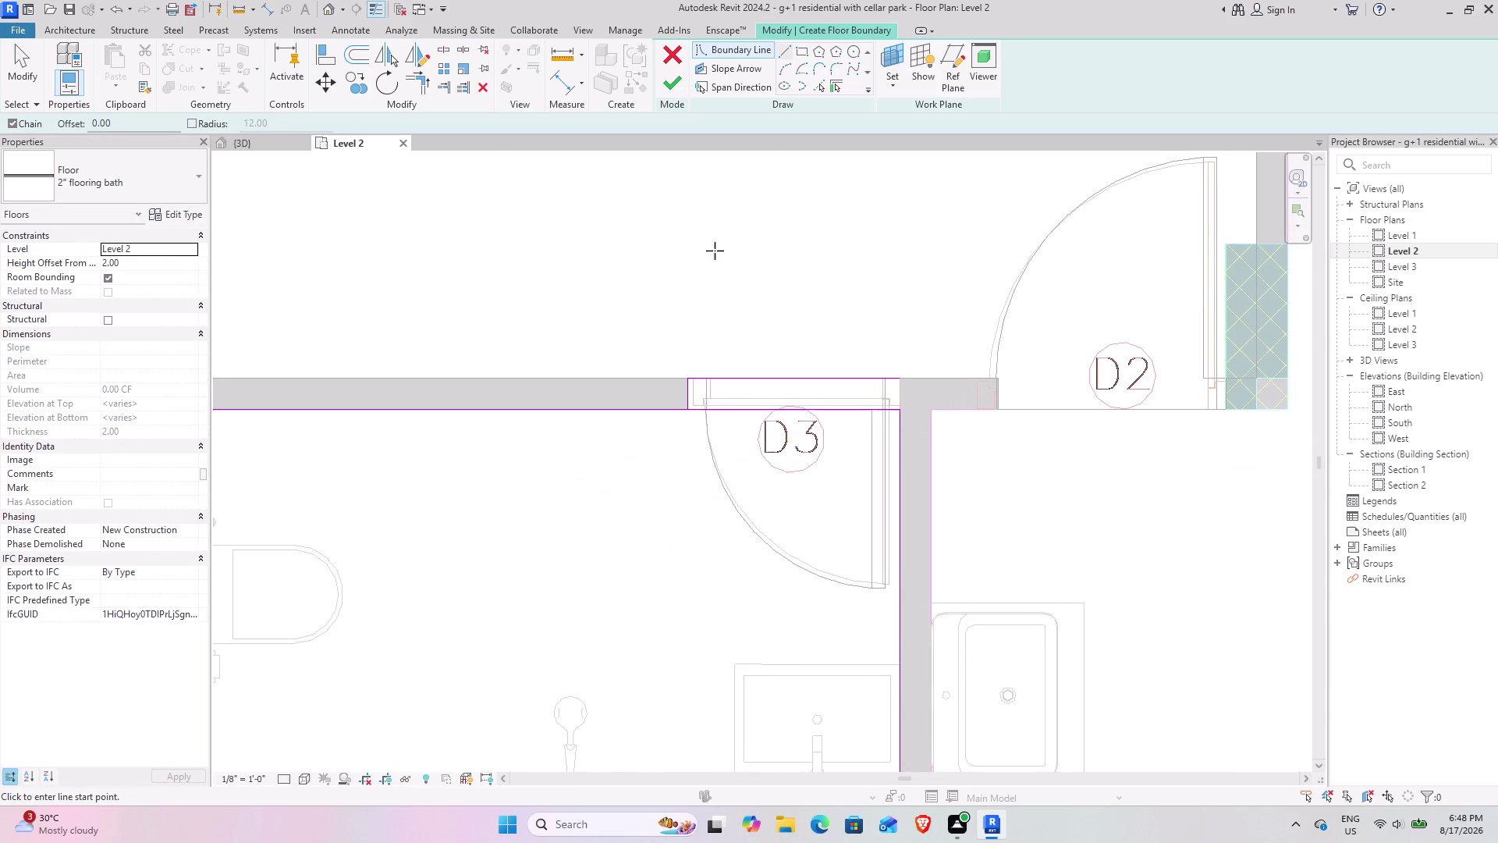
Split the doorway boundary and trim its lines into clean corners.
click(445, 46)
click(813, 407)
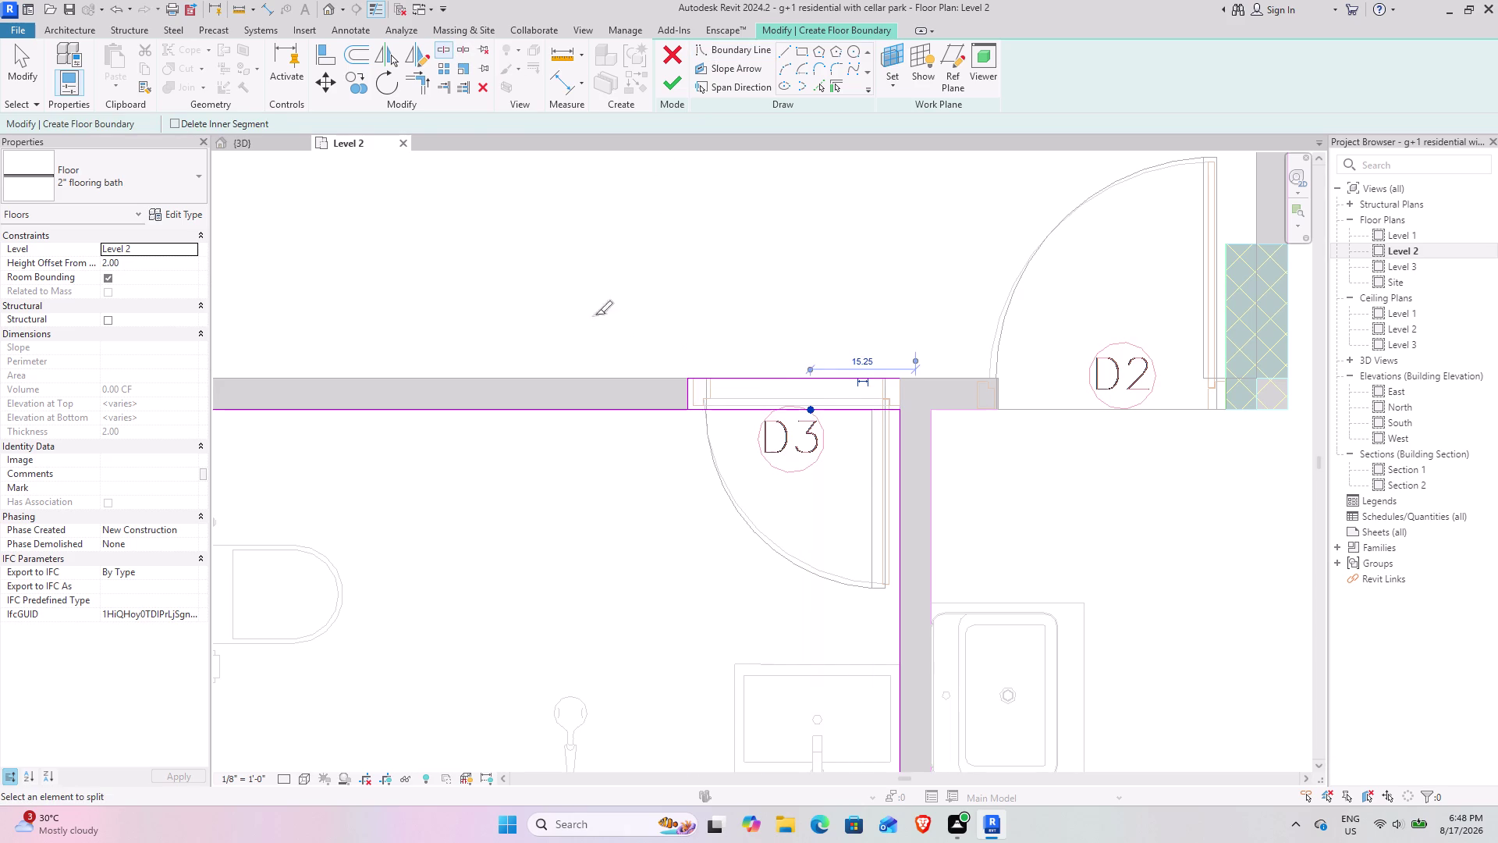
click(422, 84)
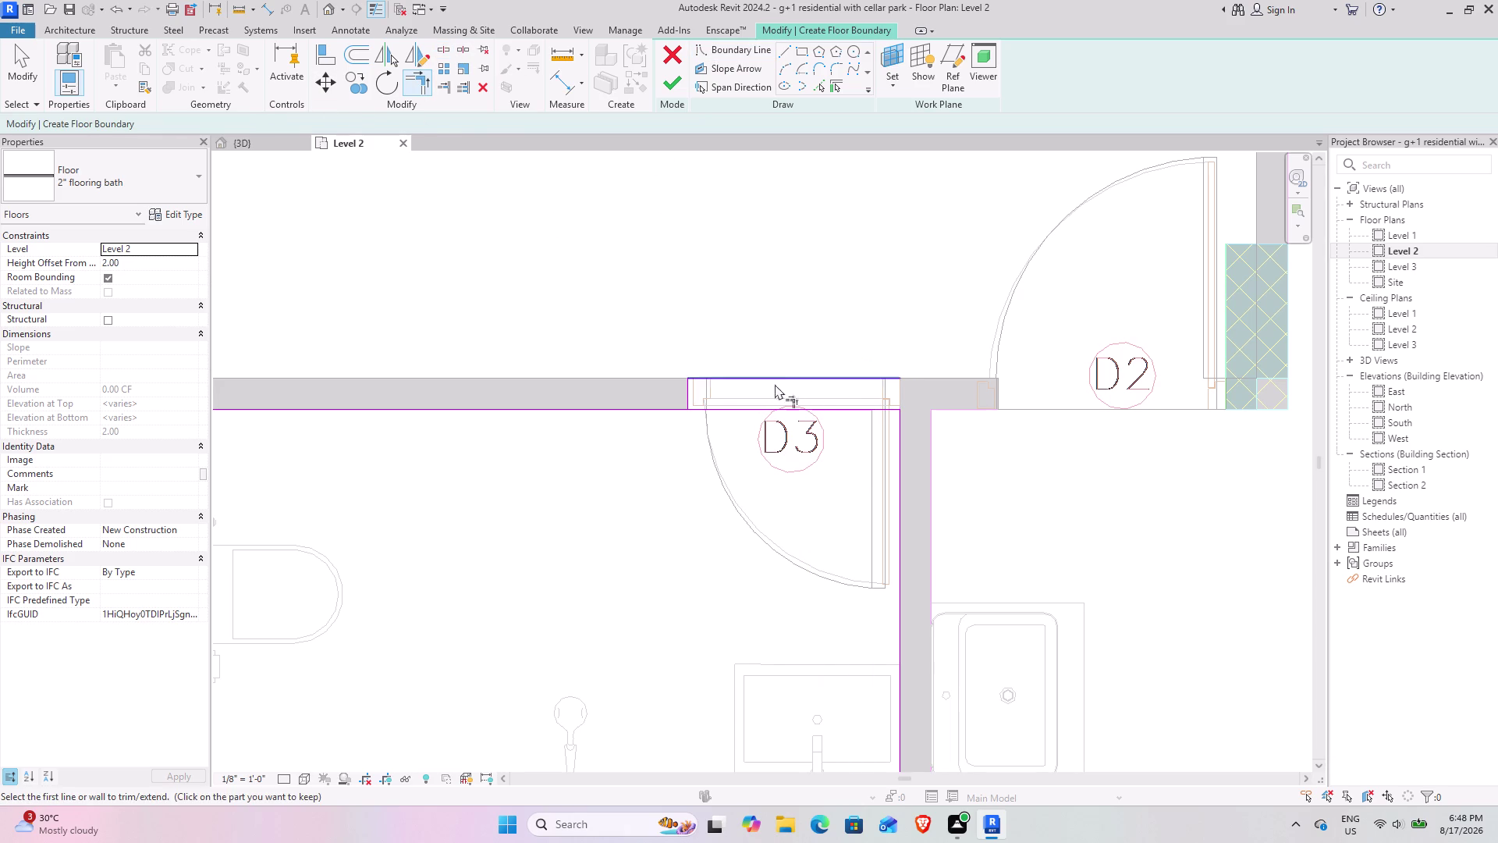
click(689, 397)
click(705, 406)
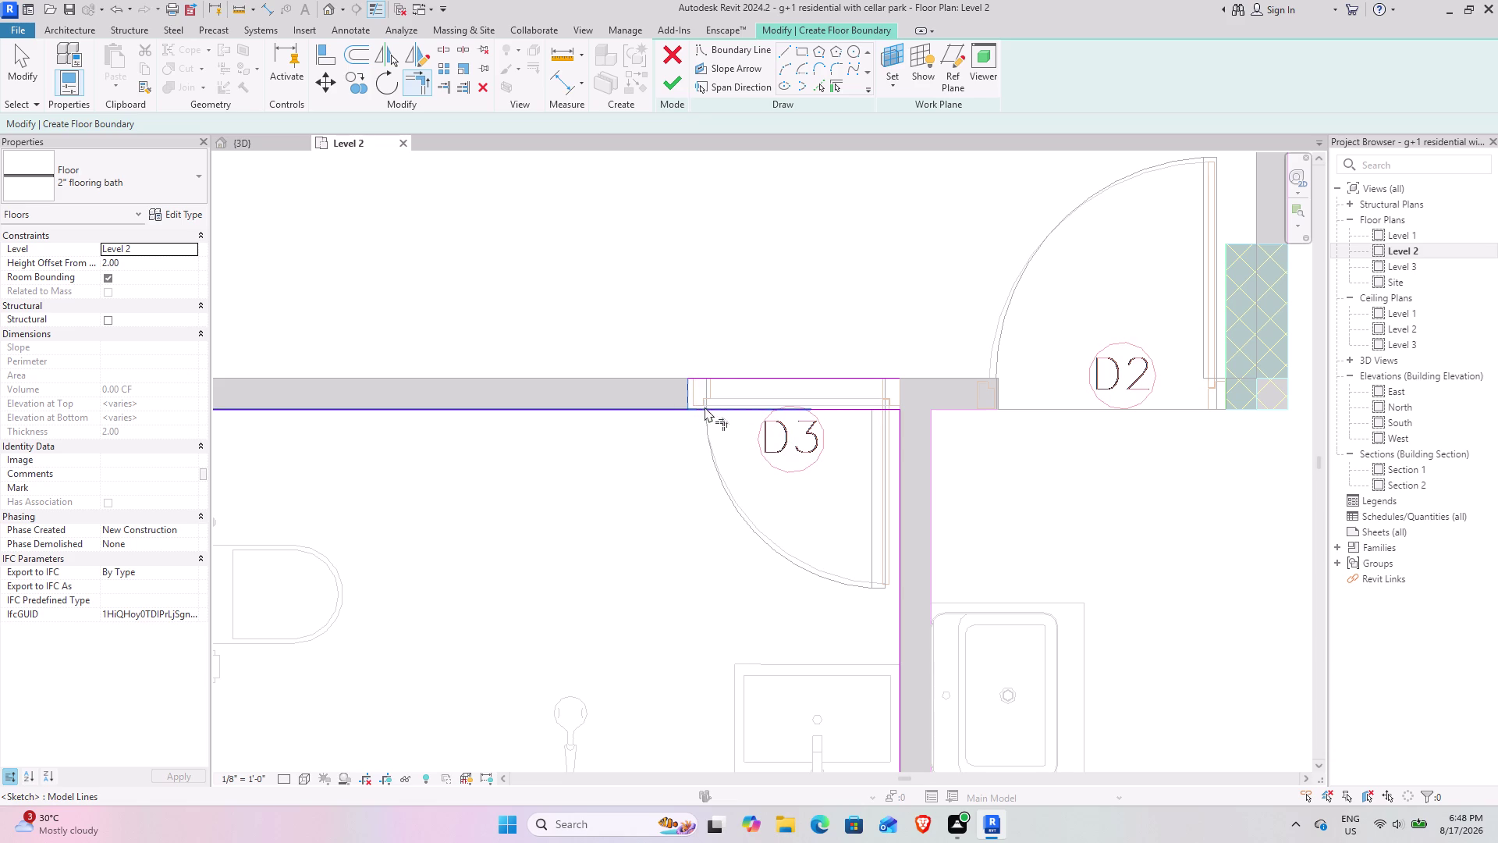
key(ctrl+z)
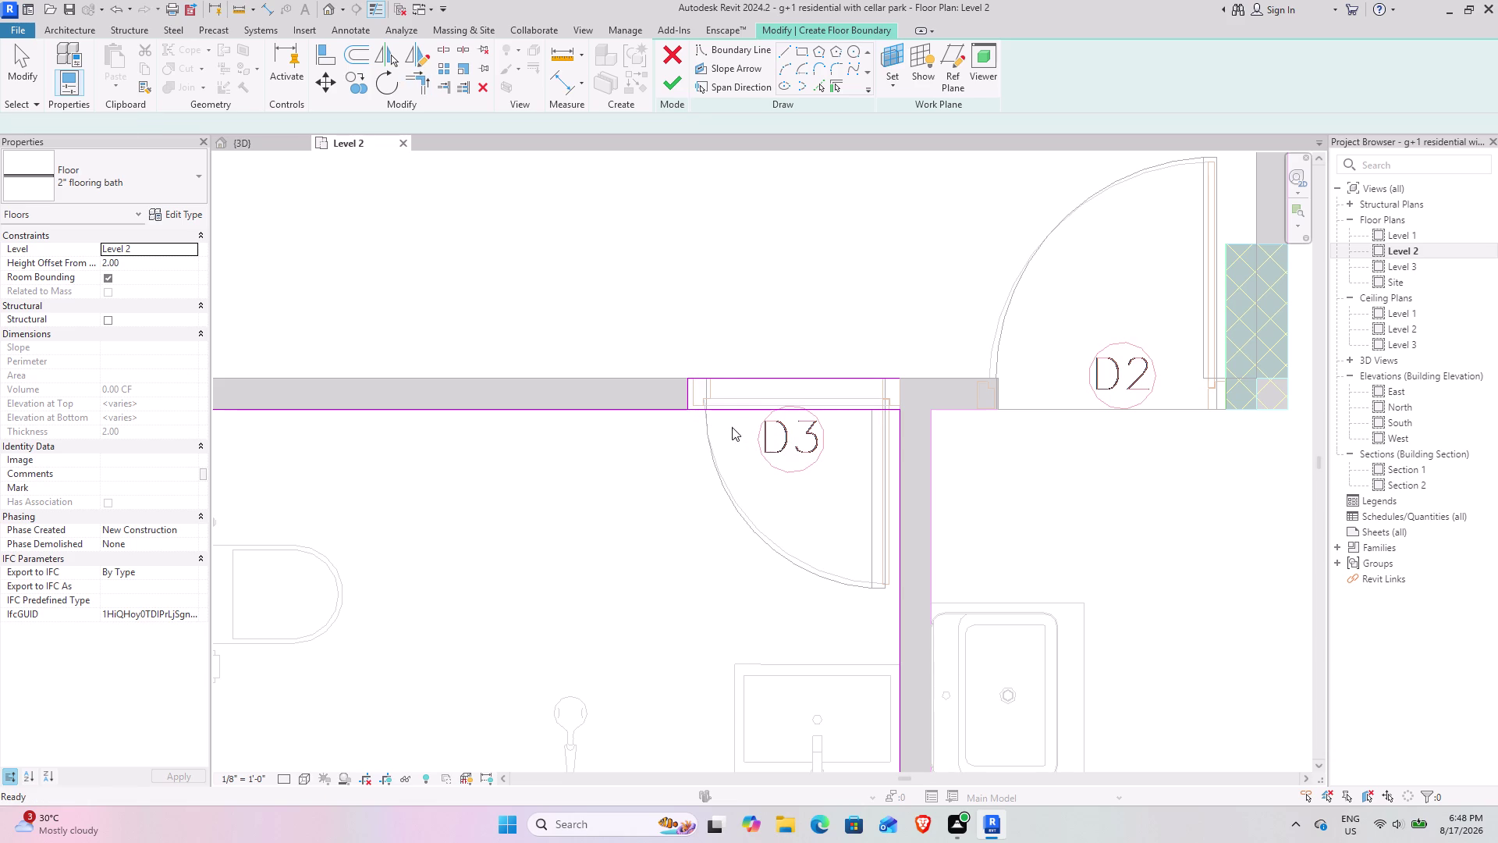
click(673, 409)
click(694, 399)
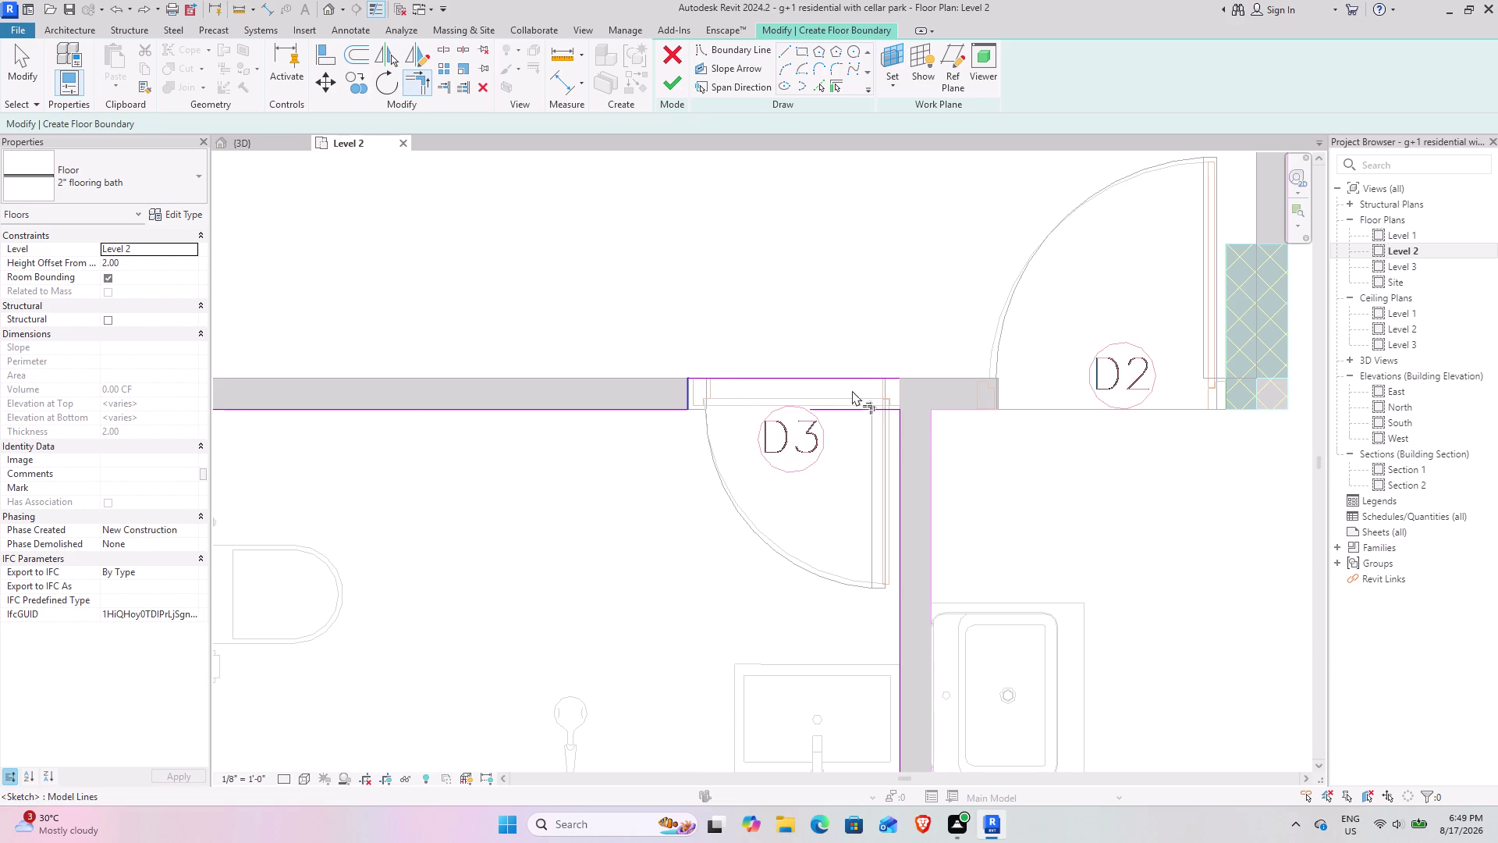
click(886, 384)
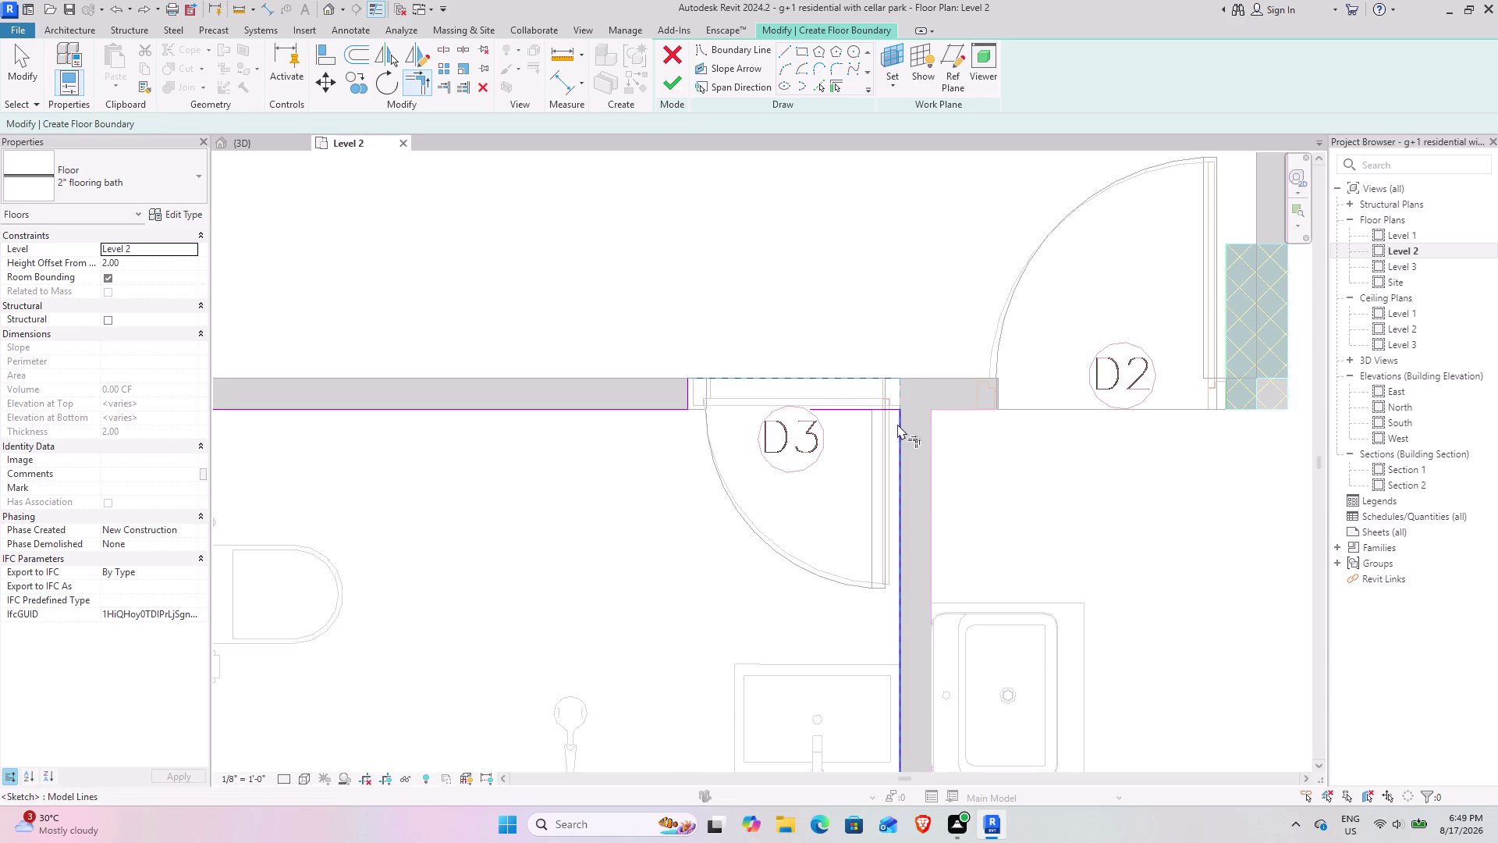
click(898, 424)
key(Escape)
click(869, 417)
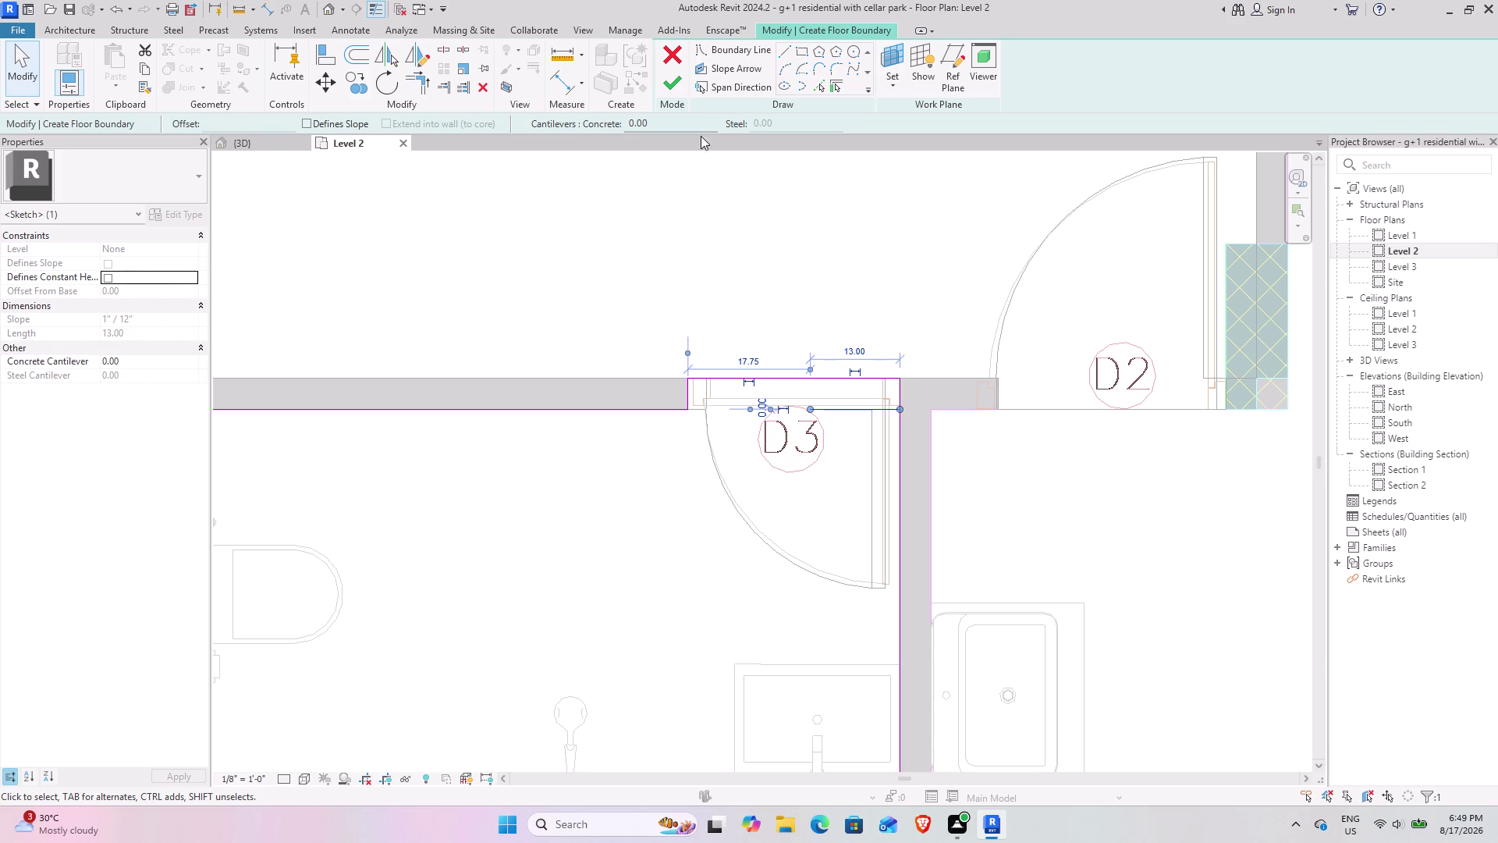
click(489, 87)
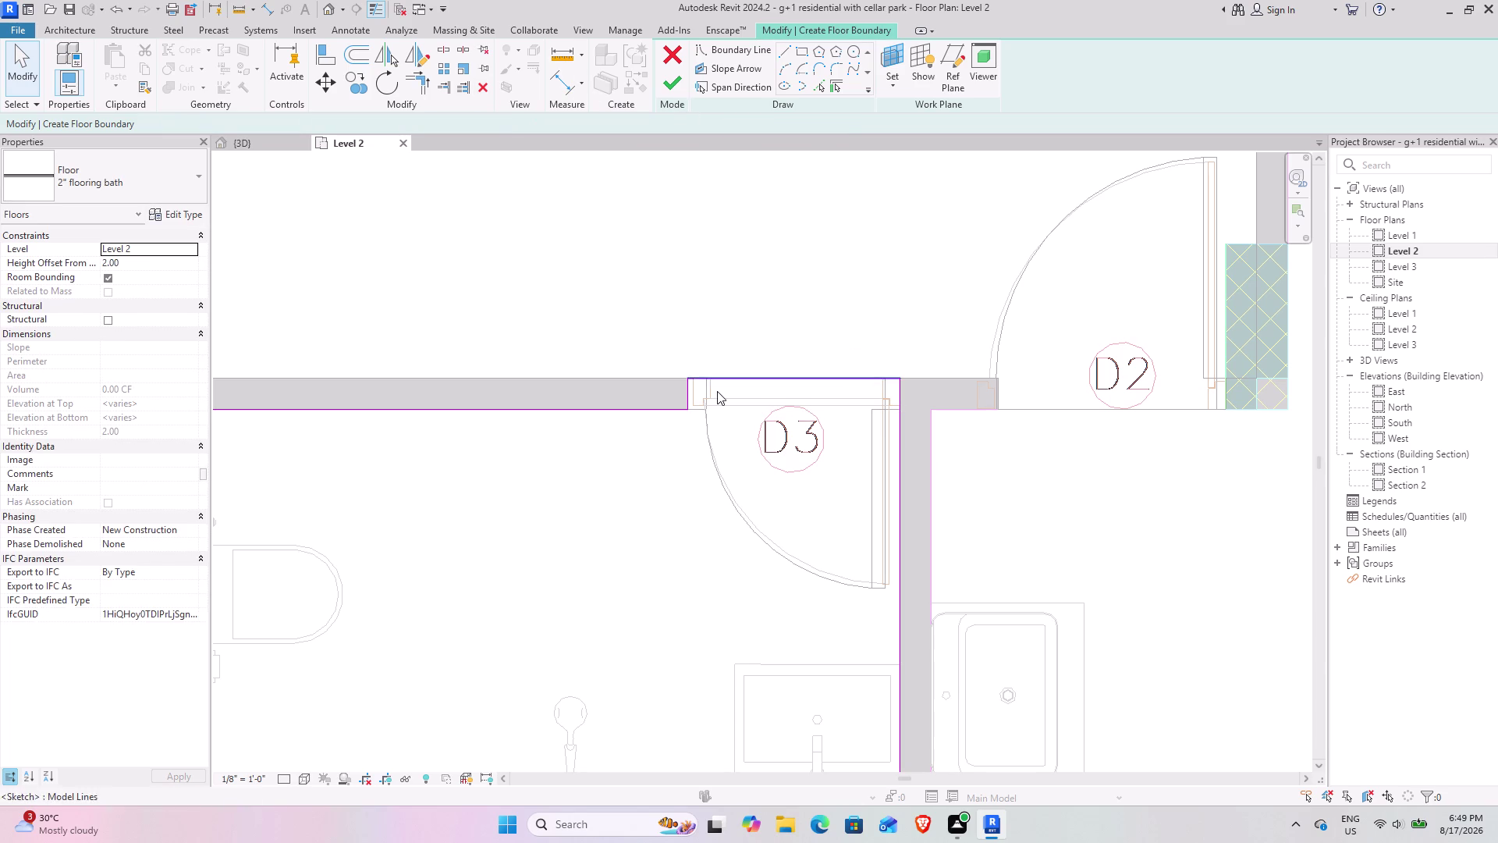
Finish the 2" flooring bath floor sketch, about 83.63 square feet.
scroll(down, 3)
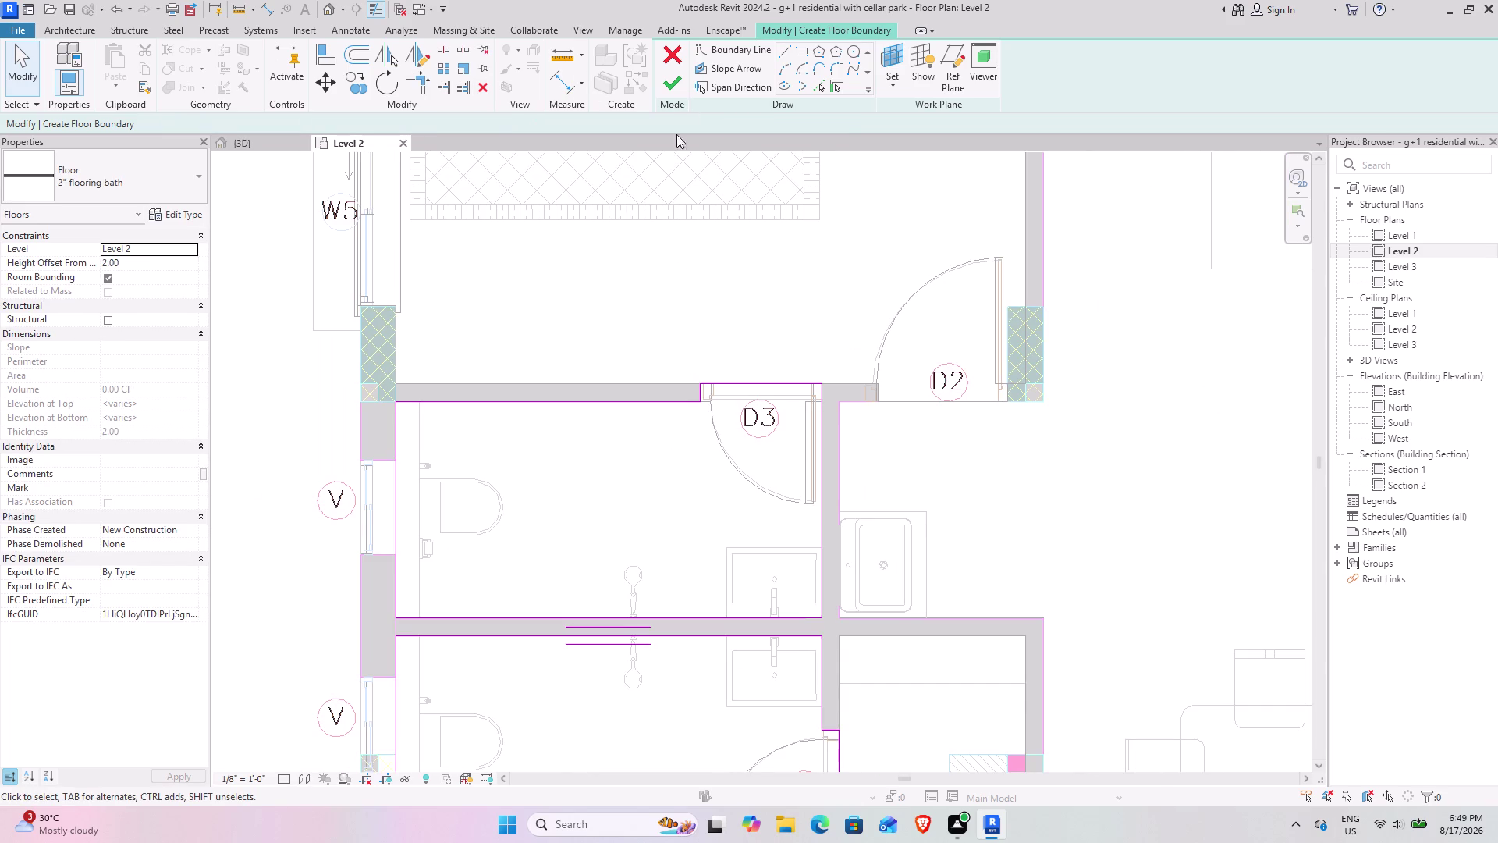
scroll(down, 3)
middle_drag(934, 457, 717, 457)
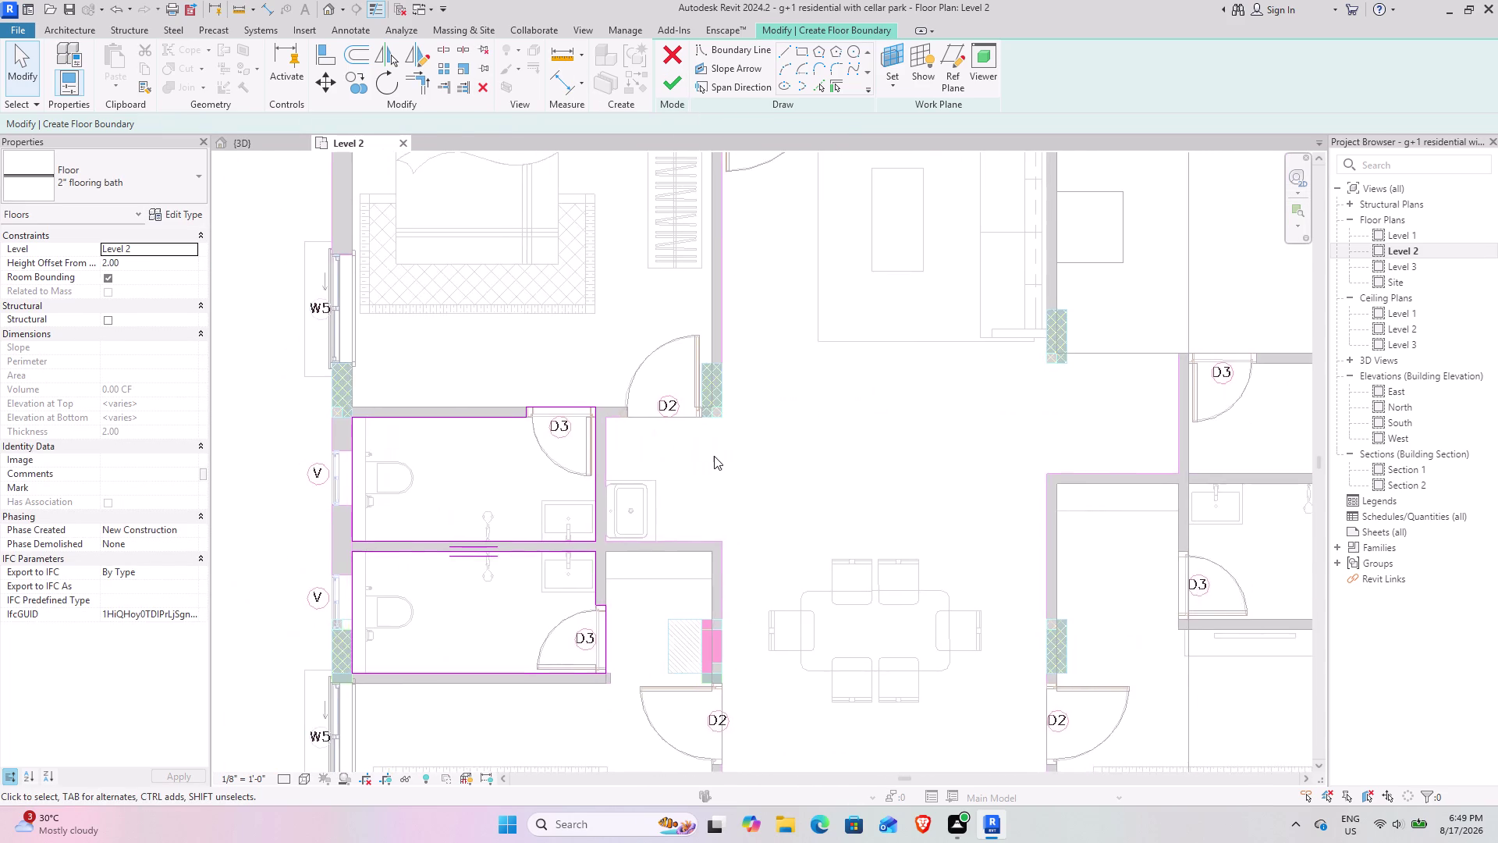
scroll(down, 3)
middle_drag(677, 481, 682, 518)
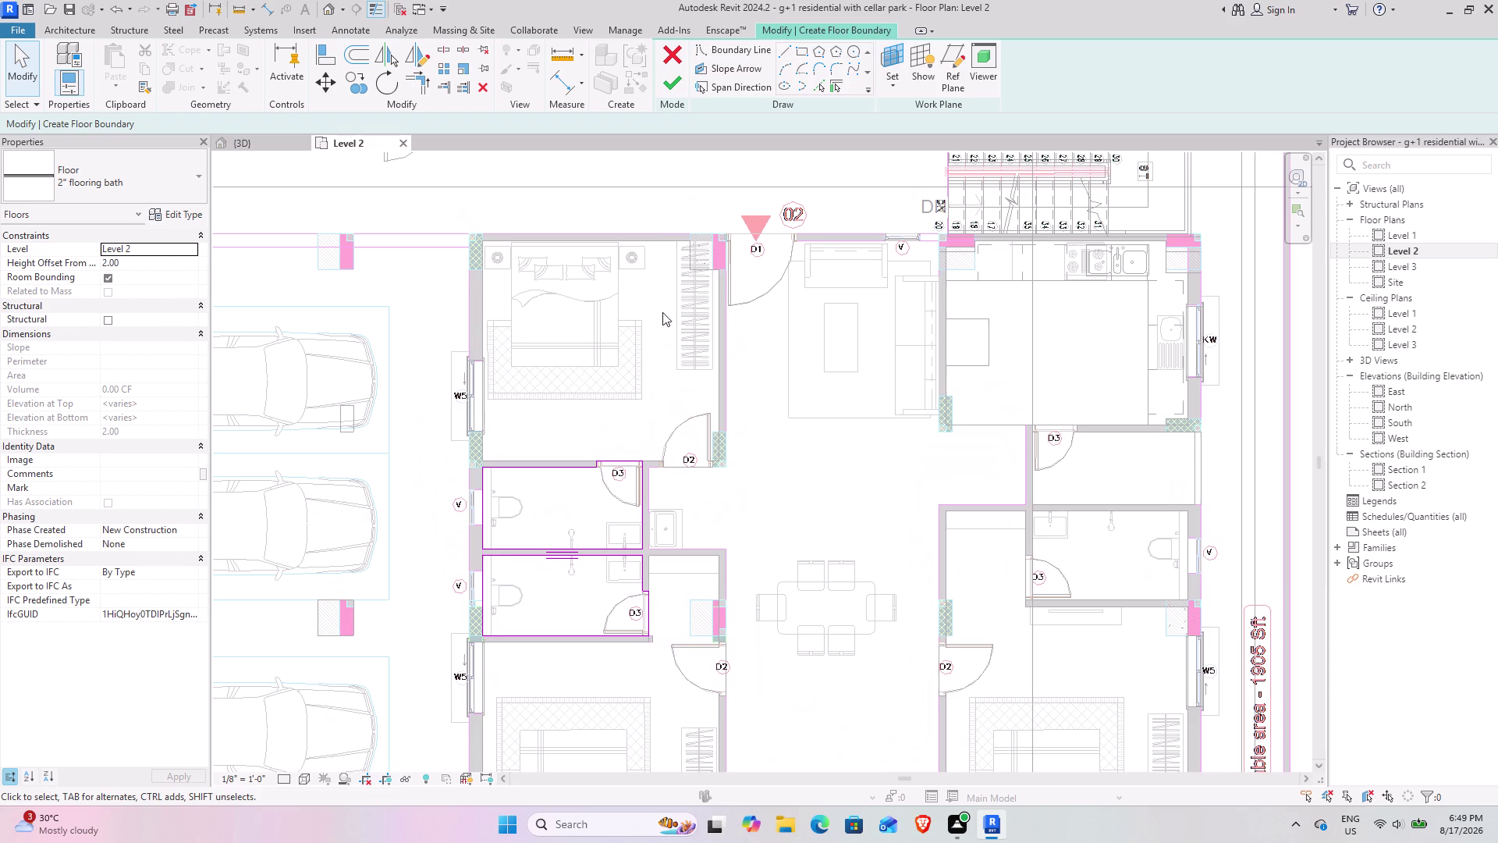
click(666, 76)
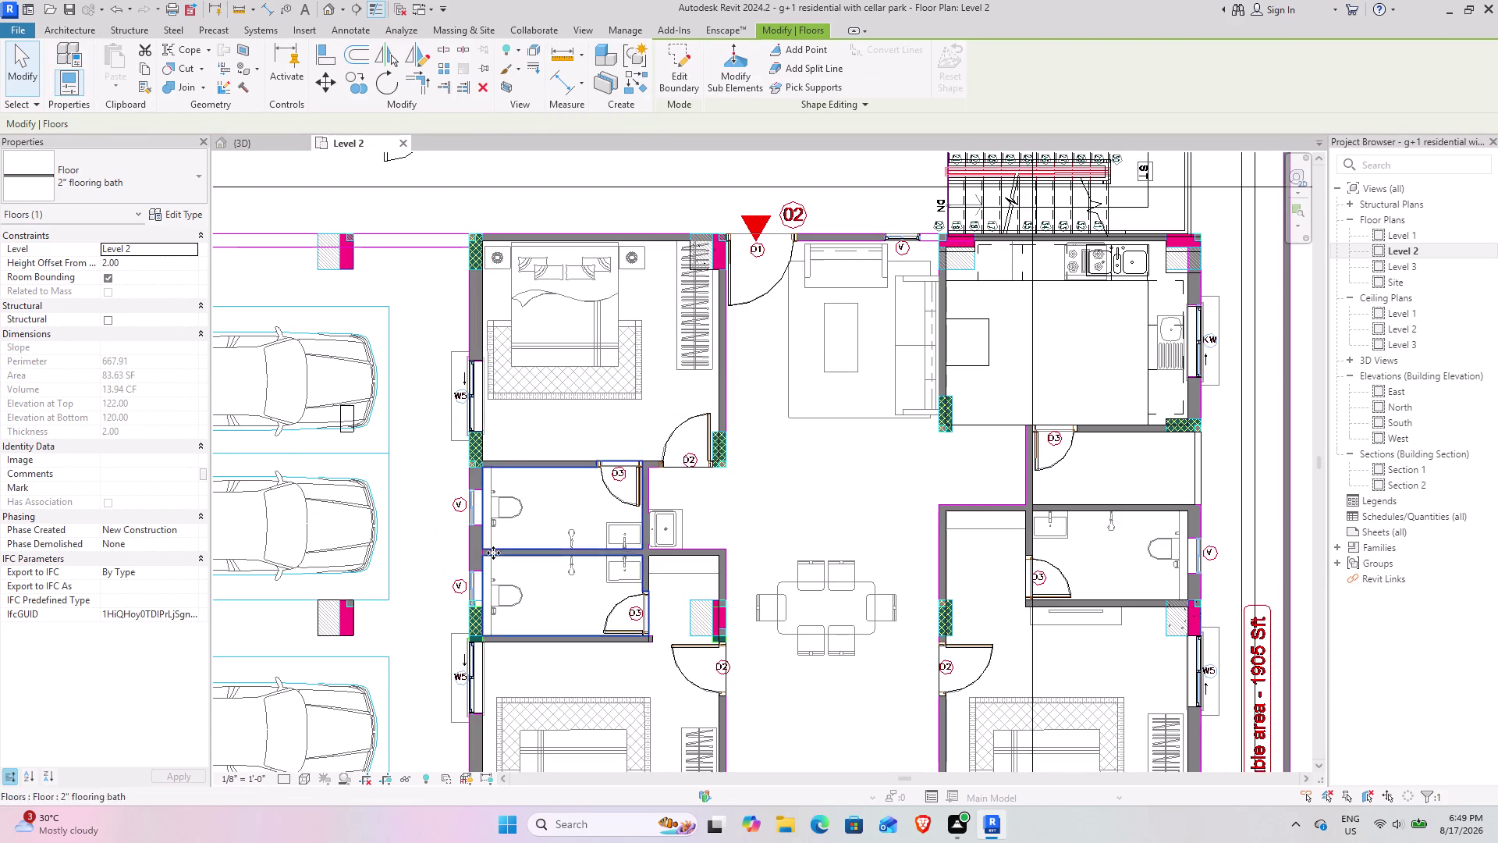
scroll(down, 3)
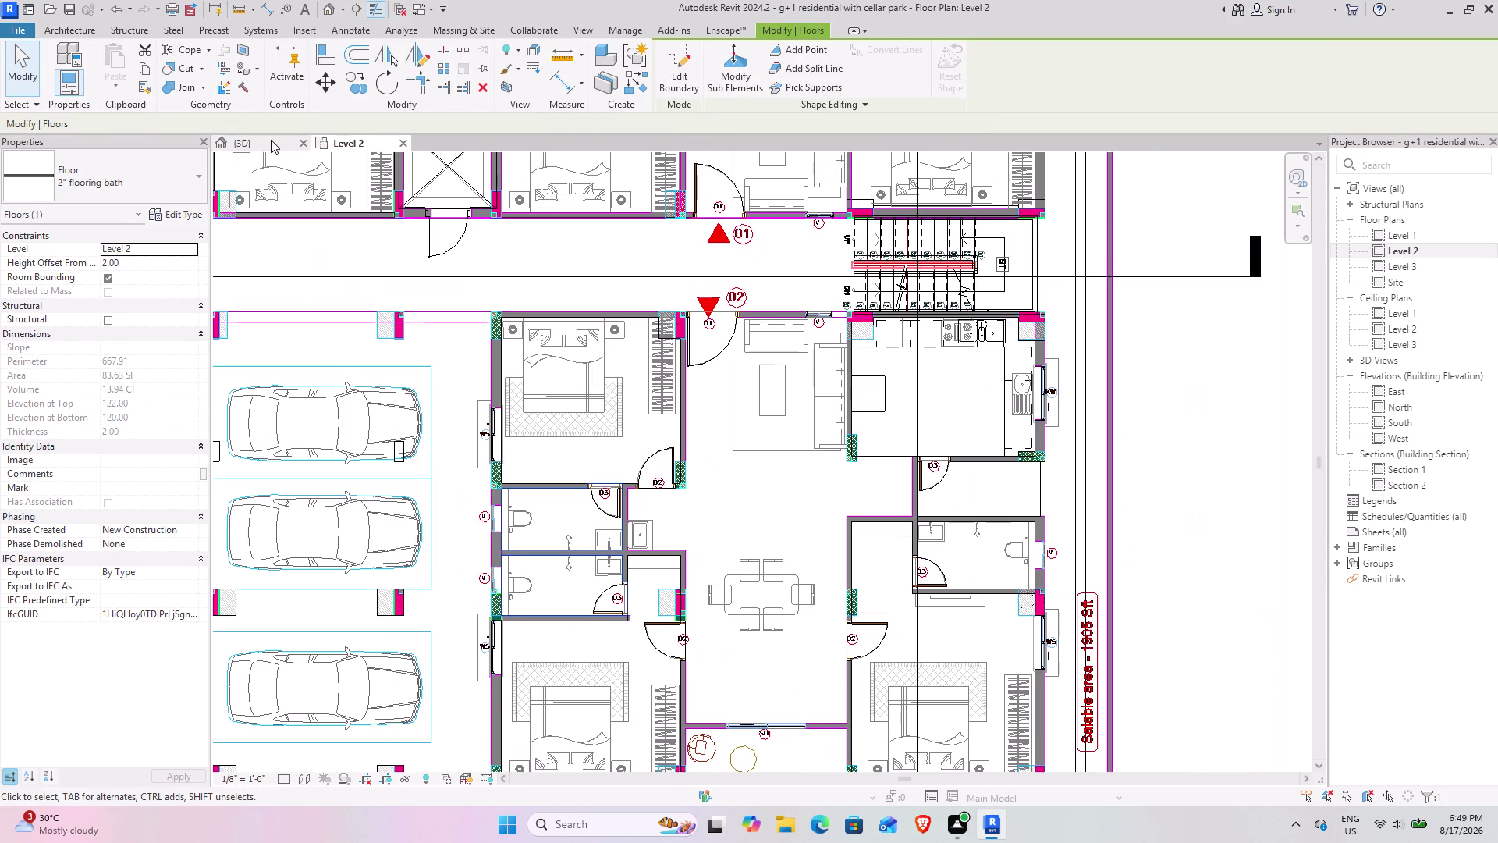
click(271, 139)
scroll(down, 3)
click(616, 460)
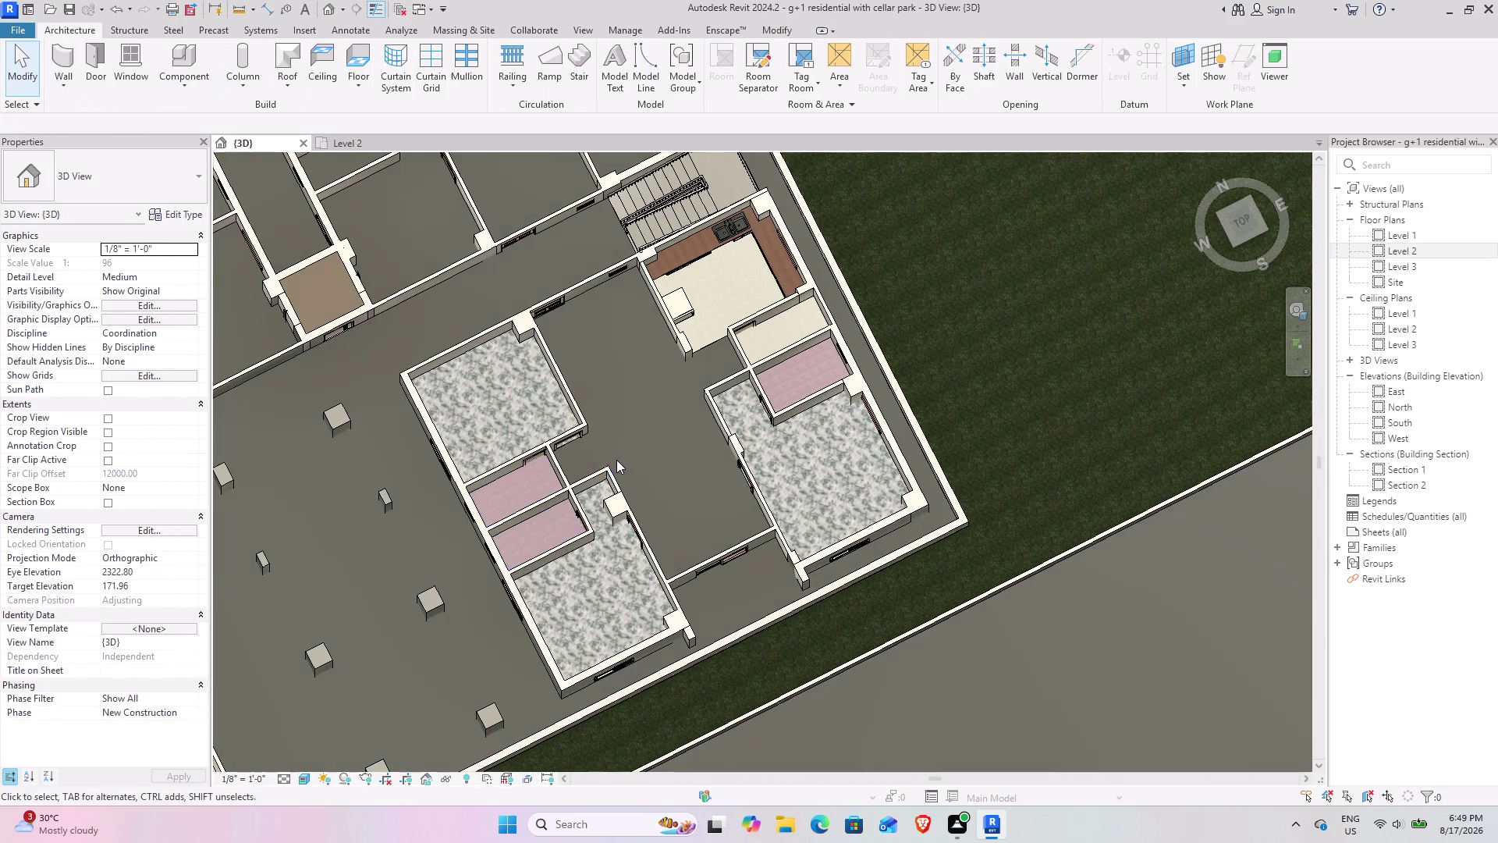
middle_drag(482, 588, 337, 597)
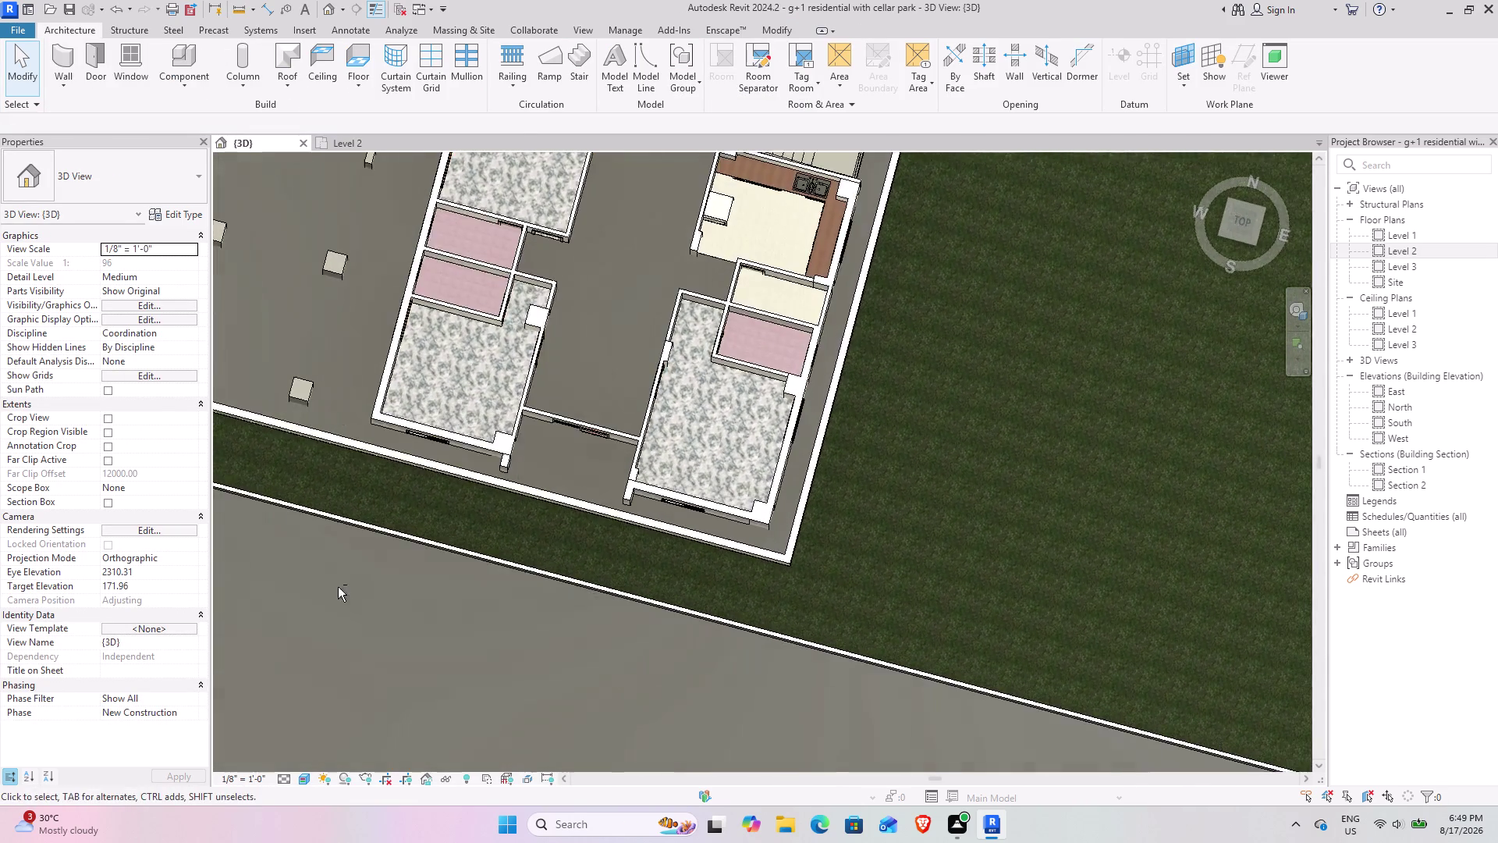
middle_drag(361, 505, 381, 738)
middle_drag(421, 582, 467, 427)
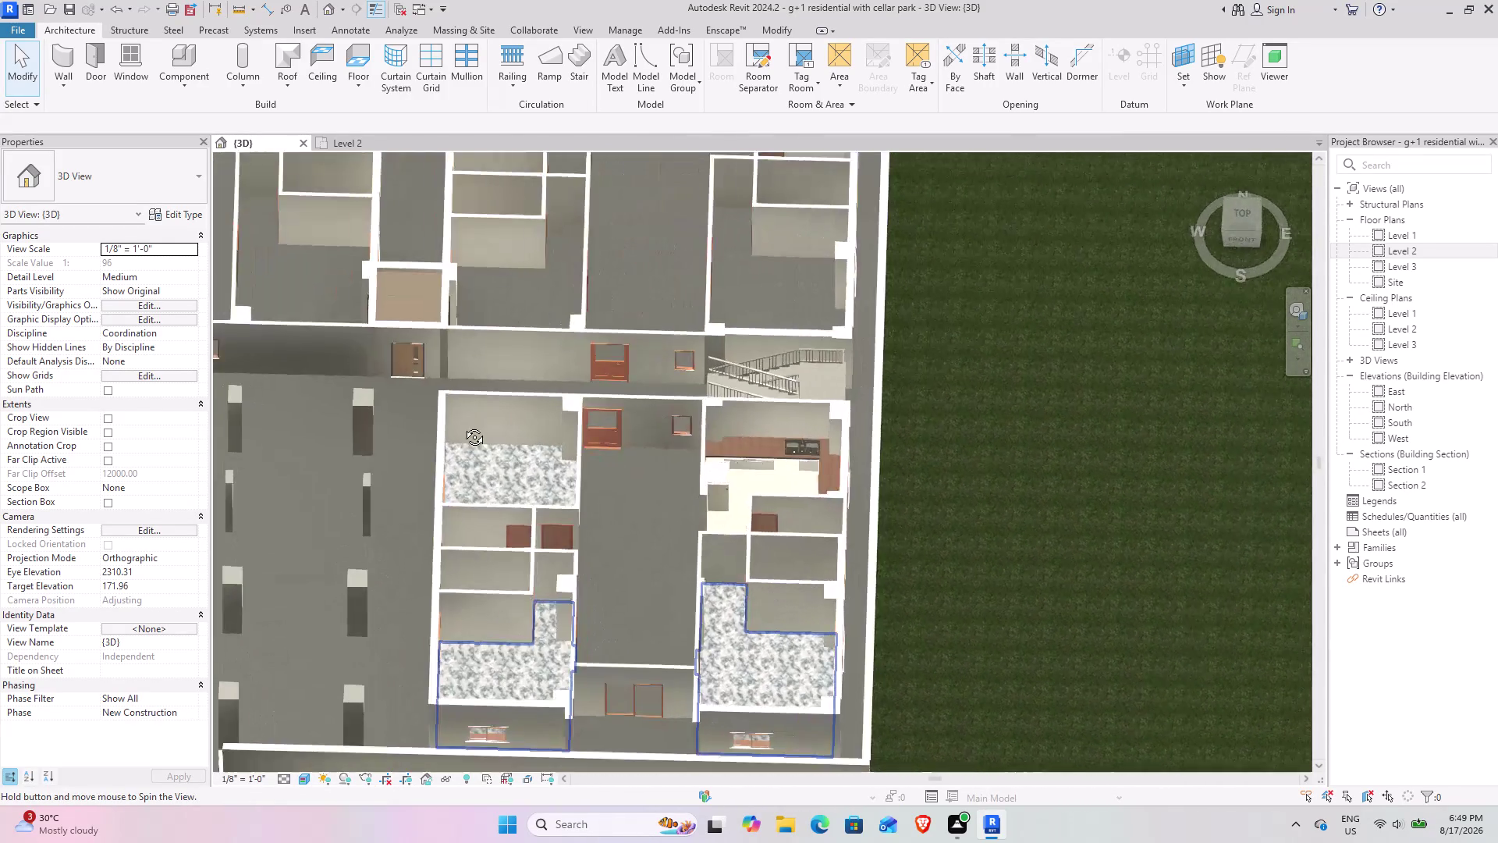
middle_drag(467, 427, 462, 615)
middle_drag(635, 686, 625, 553)
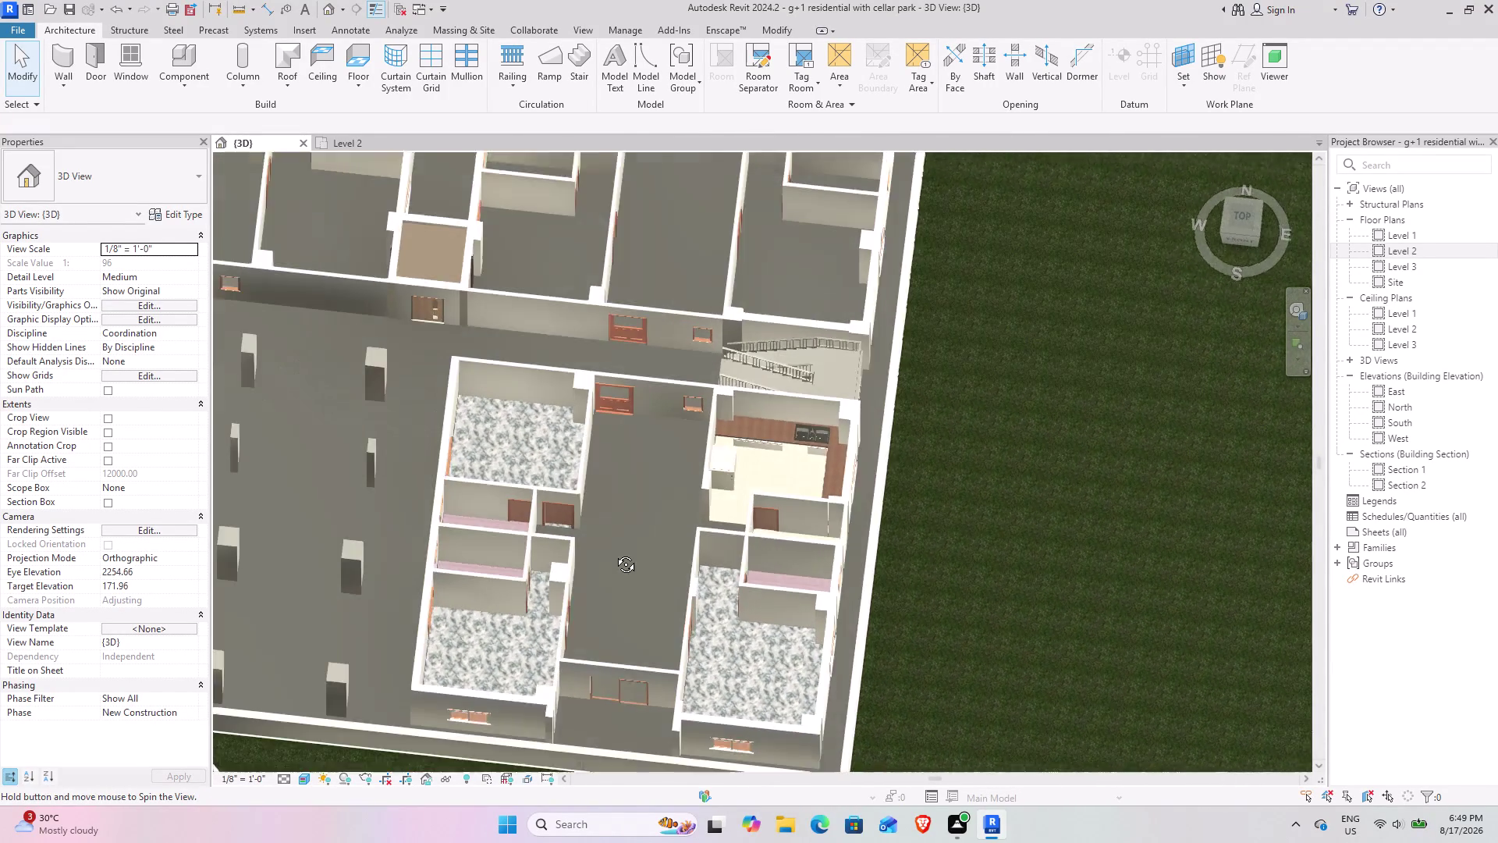
middle_drag(625, 553, 608, 553)
middle_drag(554, 554, 643, 535)
middle_drag(642, 535, 506, 521)
middle_drag(504, 522, 497, 551)
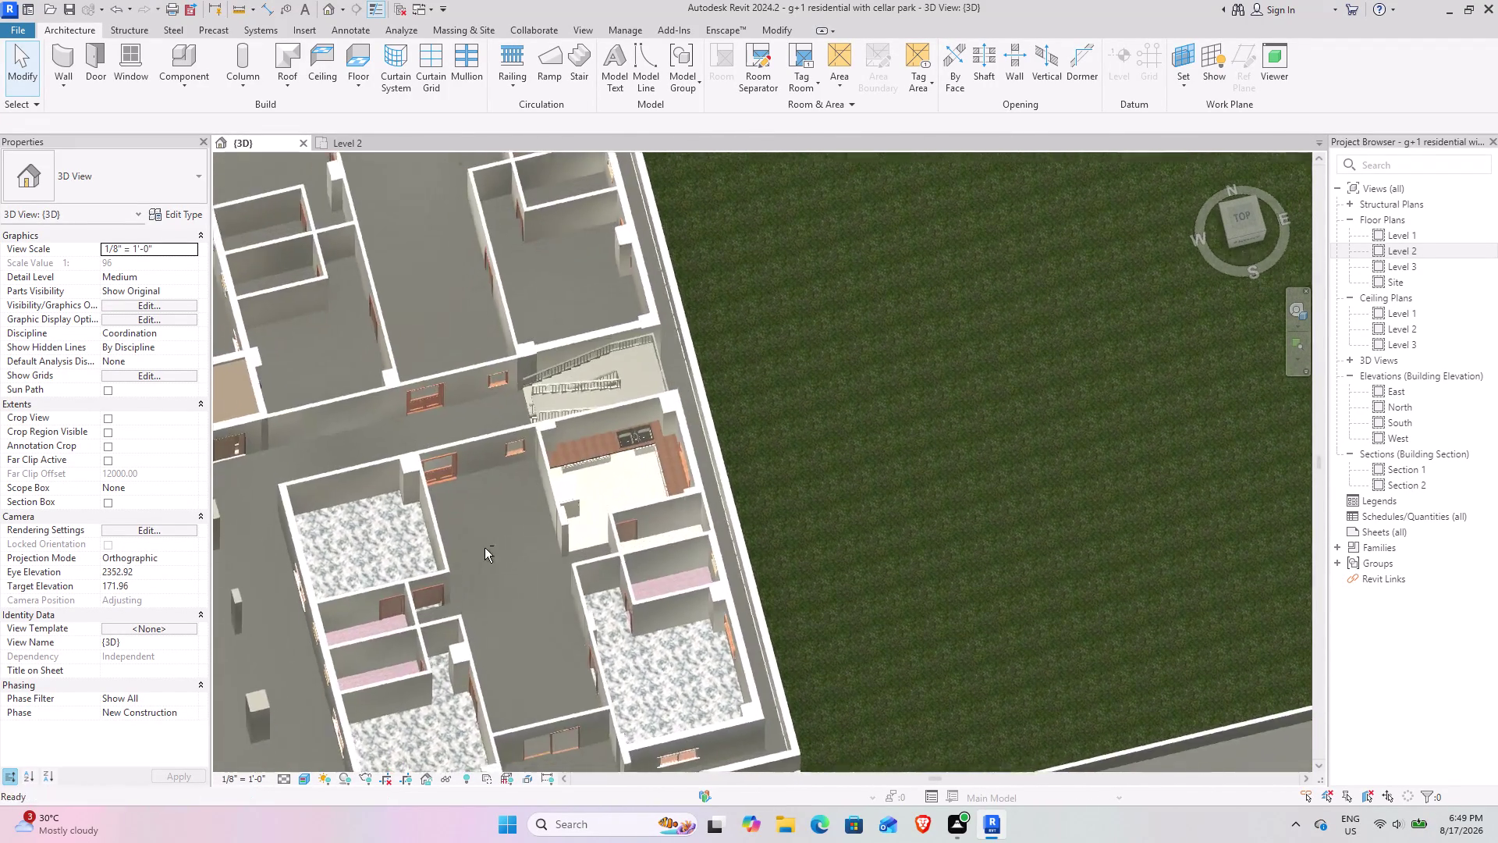
click(354, 139)
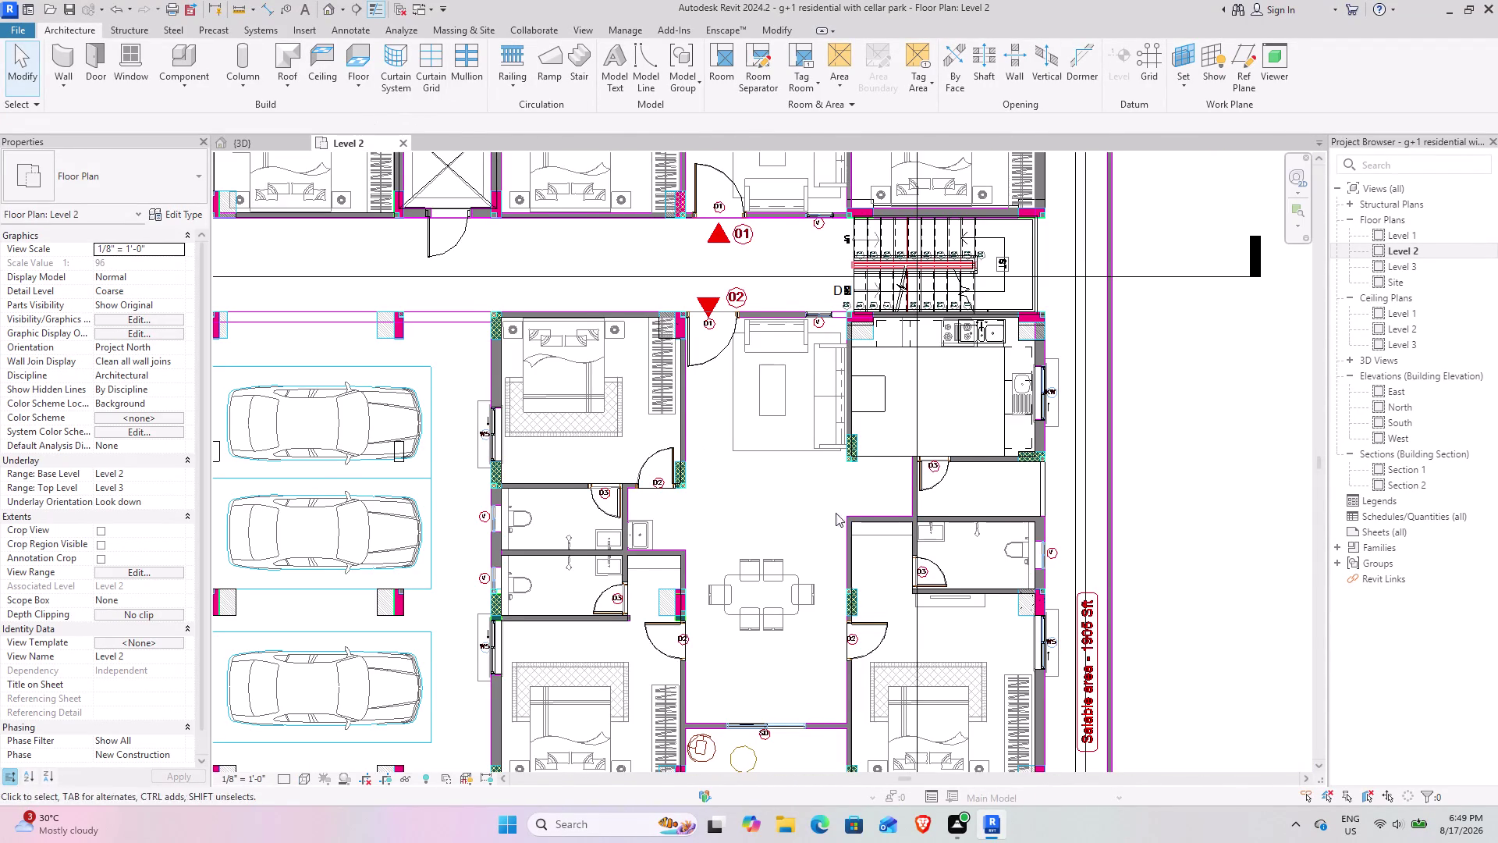
Start a new Level 2 floor using the 2" flooring hall type.
middle_drag(826, 512, 717, 460)
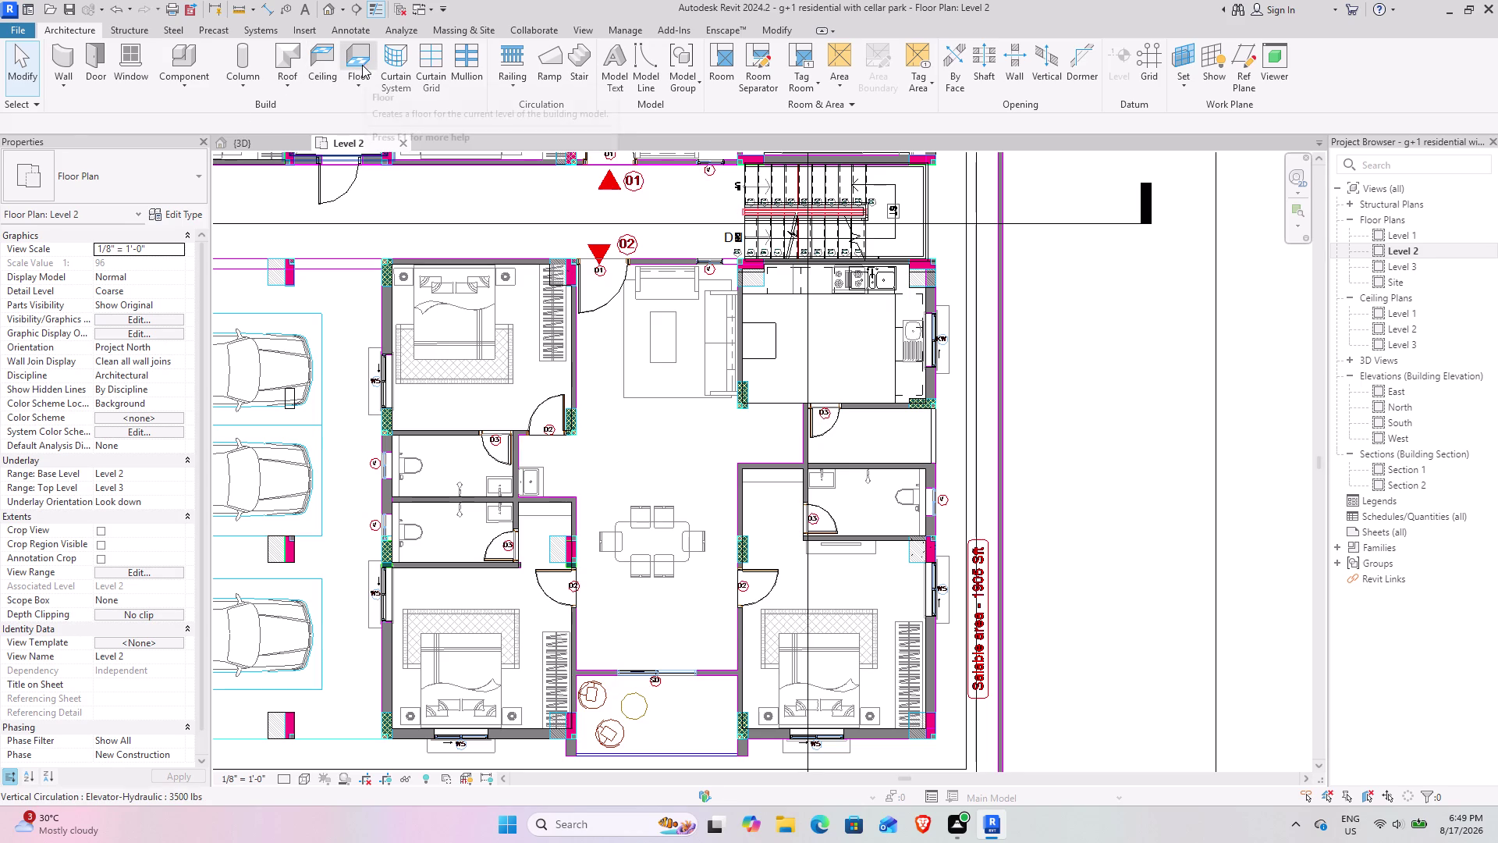
click(362, 65)
click(140, 178)
scroll(up, 3)
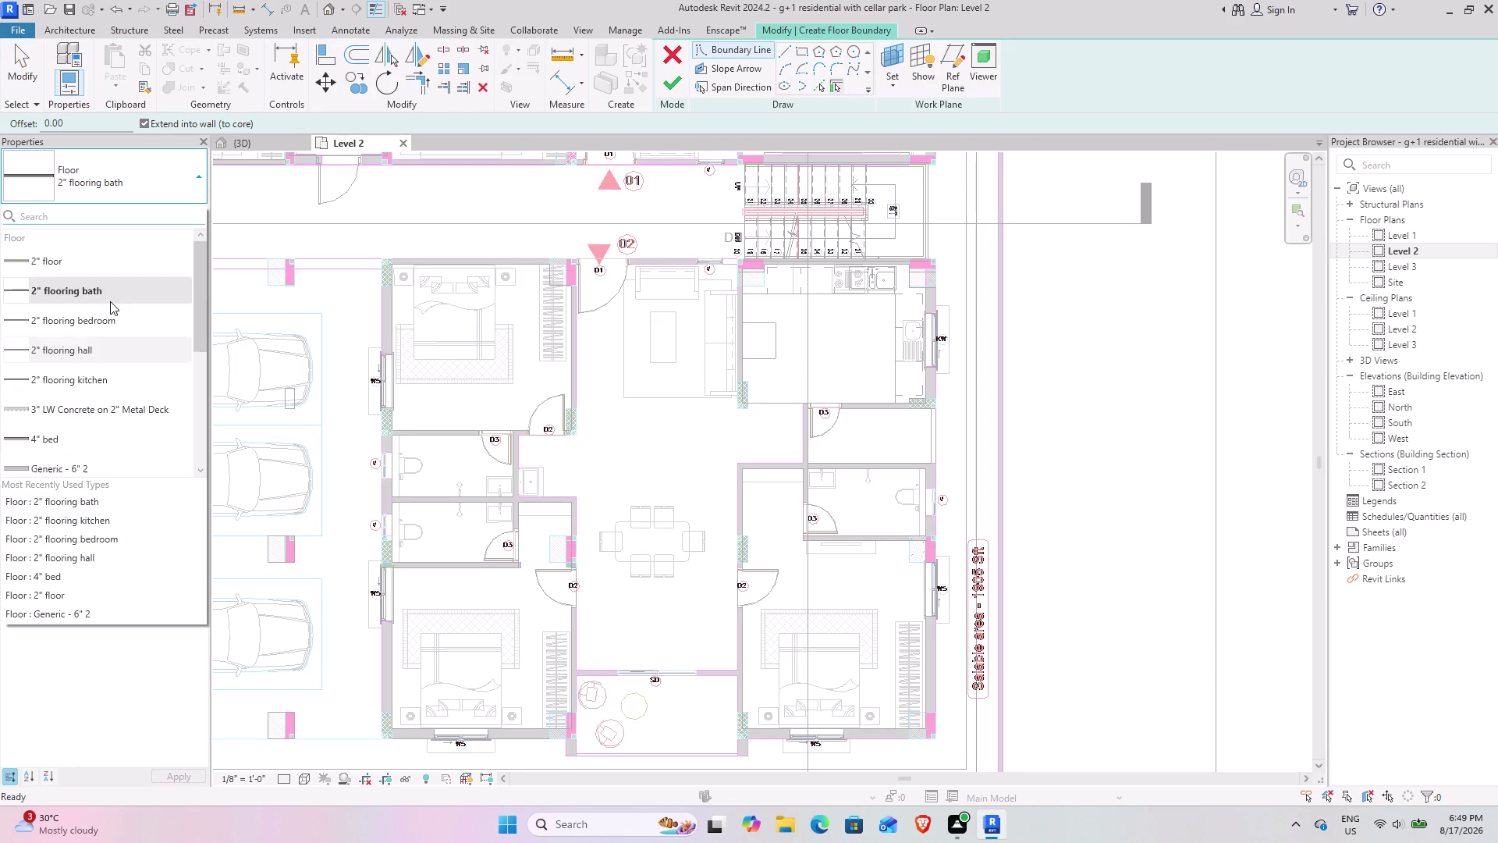
click(106, 350)
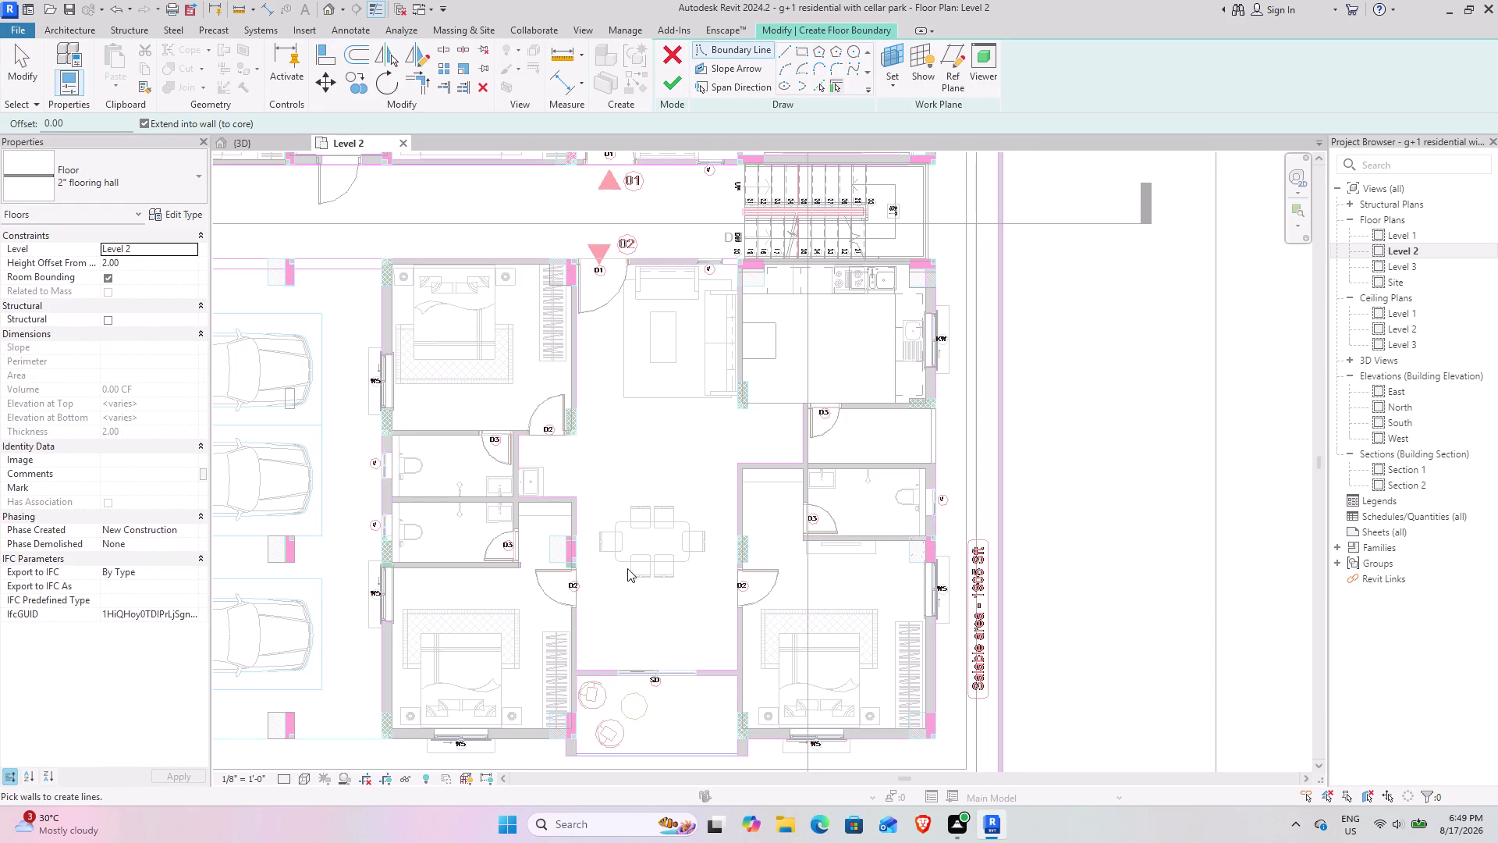
scroll(up, 3)
Begin the hall boundary at door D1 and follow the wall down toward door D2.
middle_drag(679, 511, 508, 553)
scroll(up, 3)
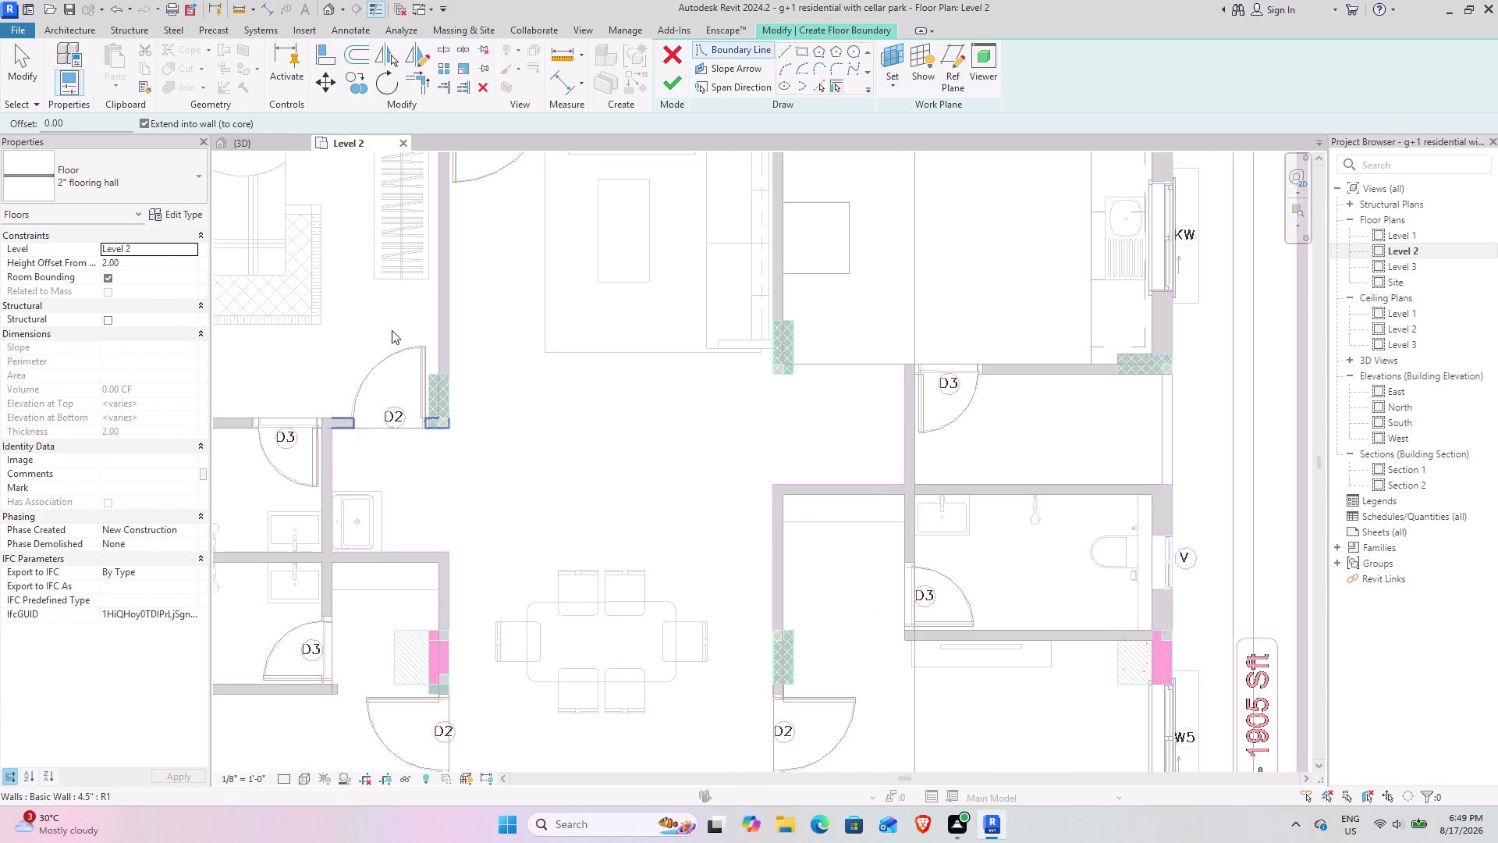
click(781, 46)
middle_drag(445, 295, 401, 596)
scroll(up, 3)
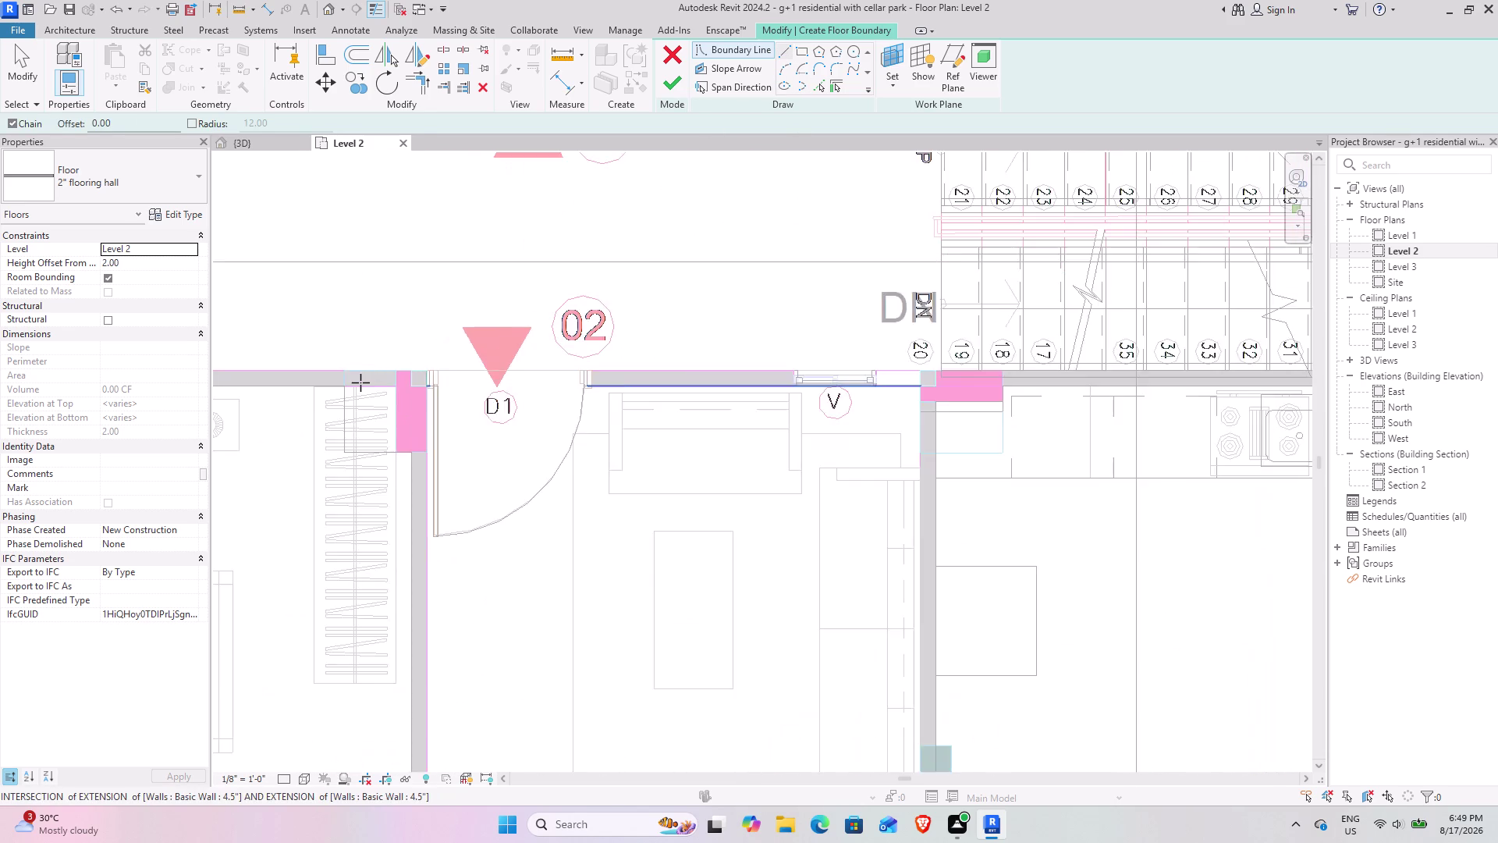
scroll(up, 3)
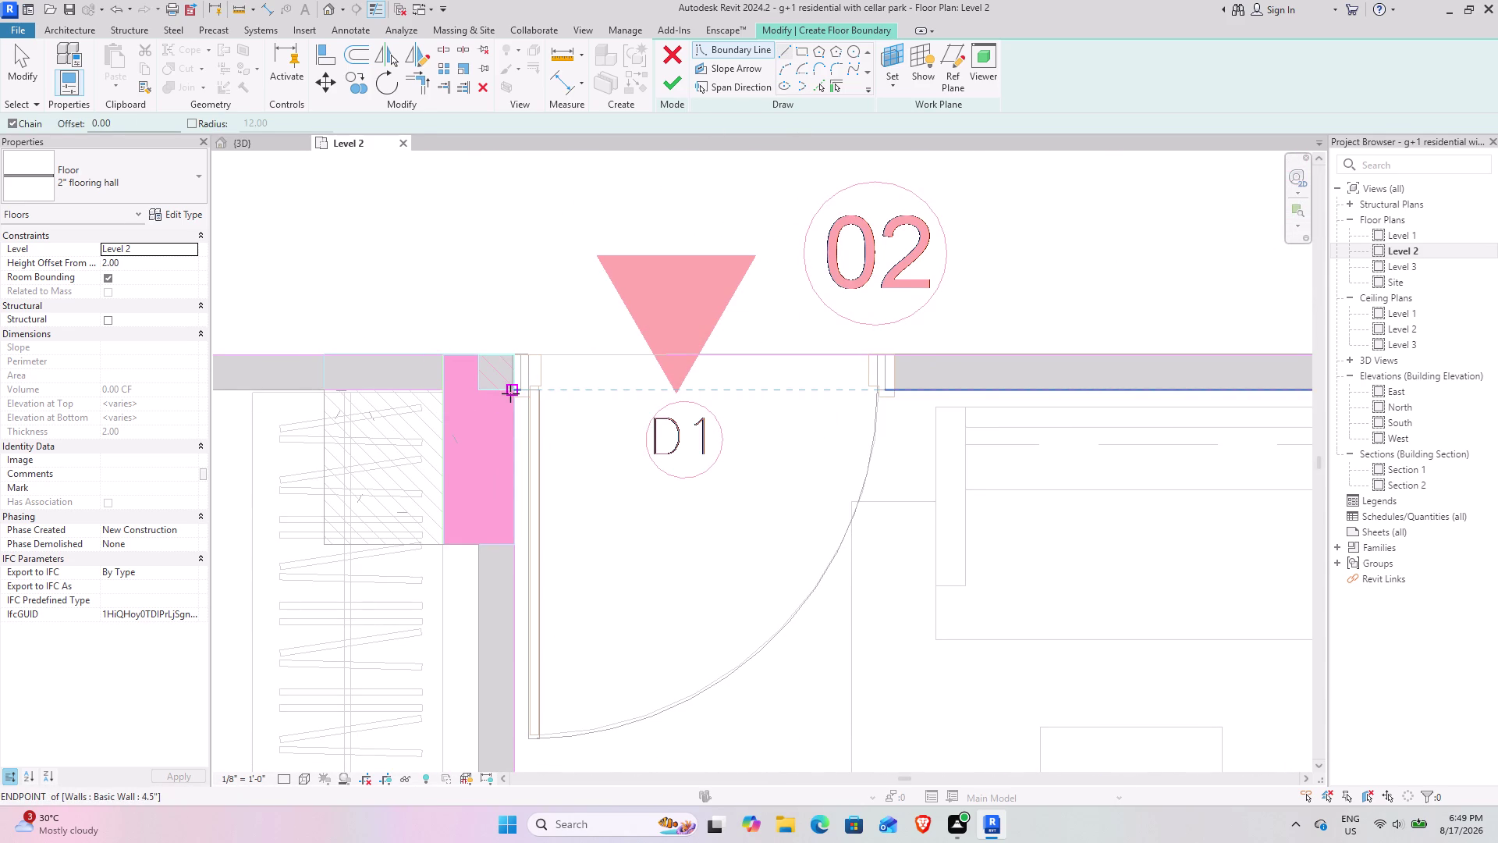
click(513, 387)
scroll(down, 3)
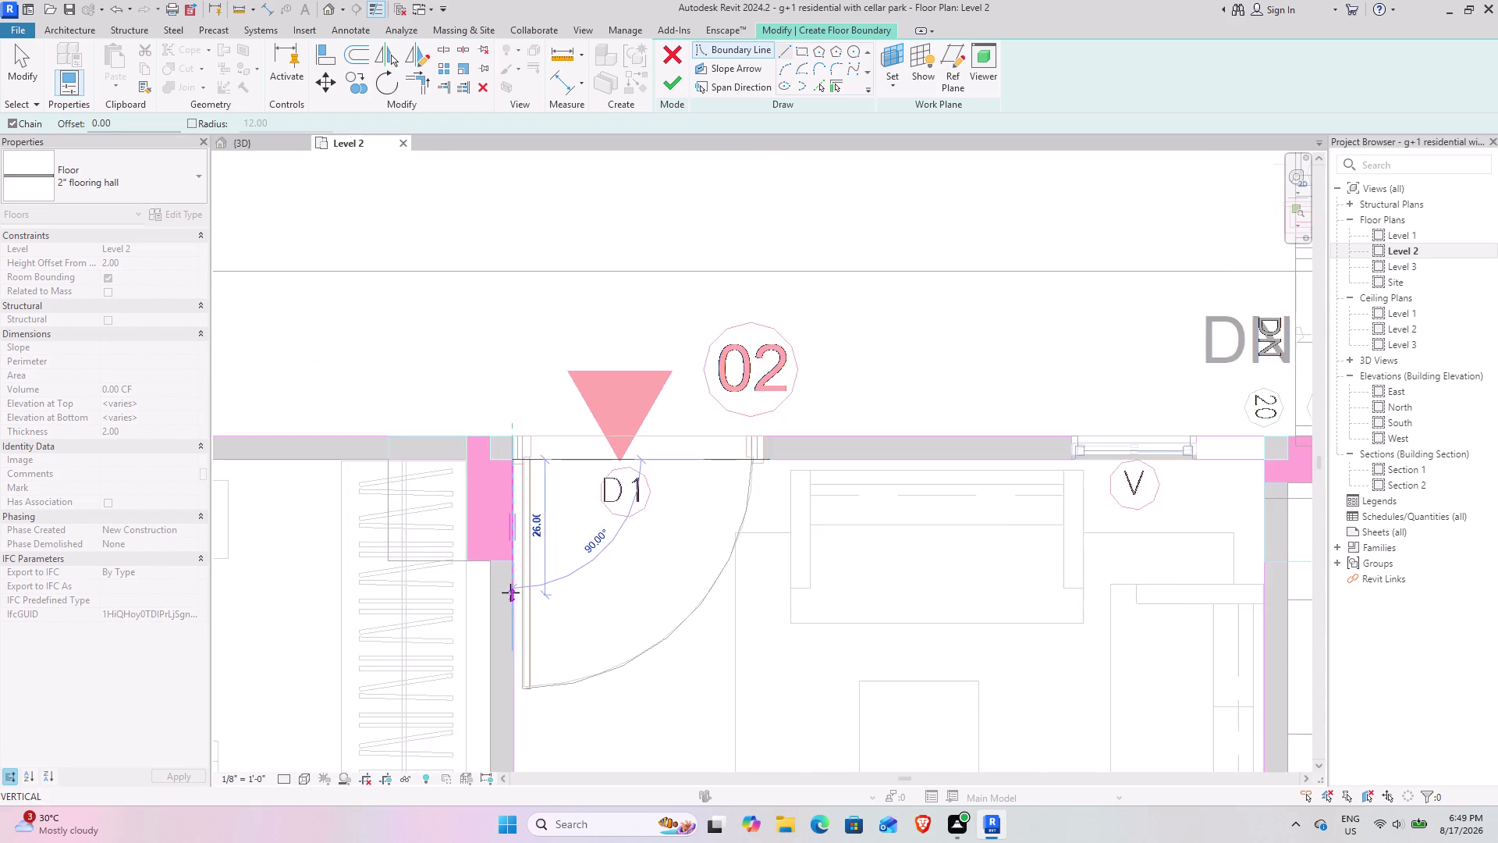
middle_drag(504, 571, 477, 287)
middle_drag(480, 661, 480, 193)
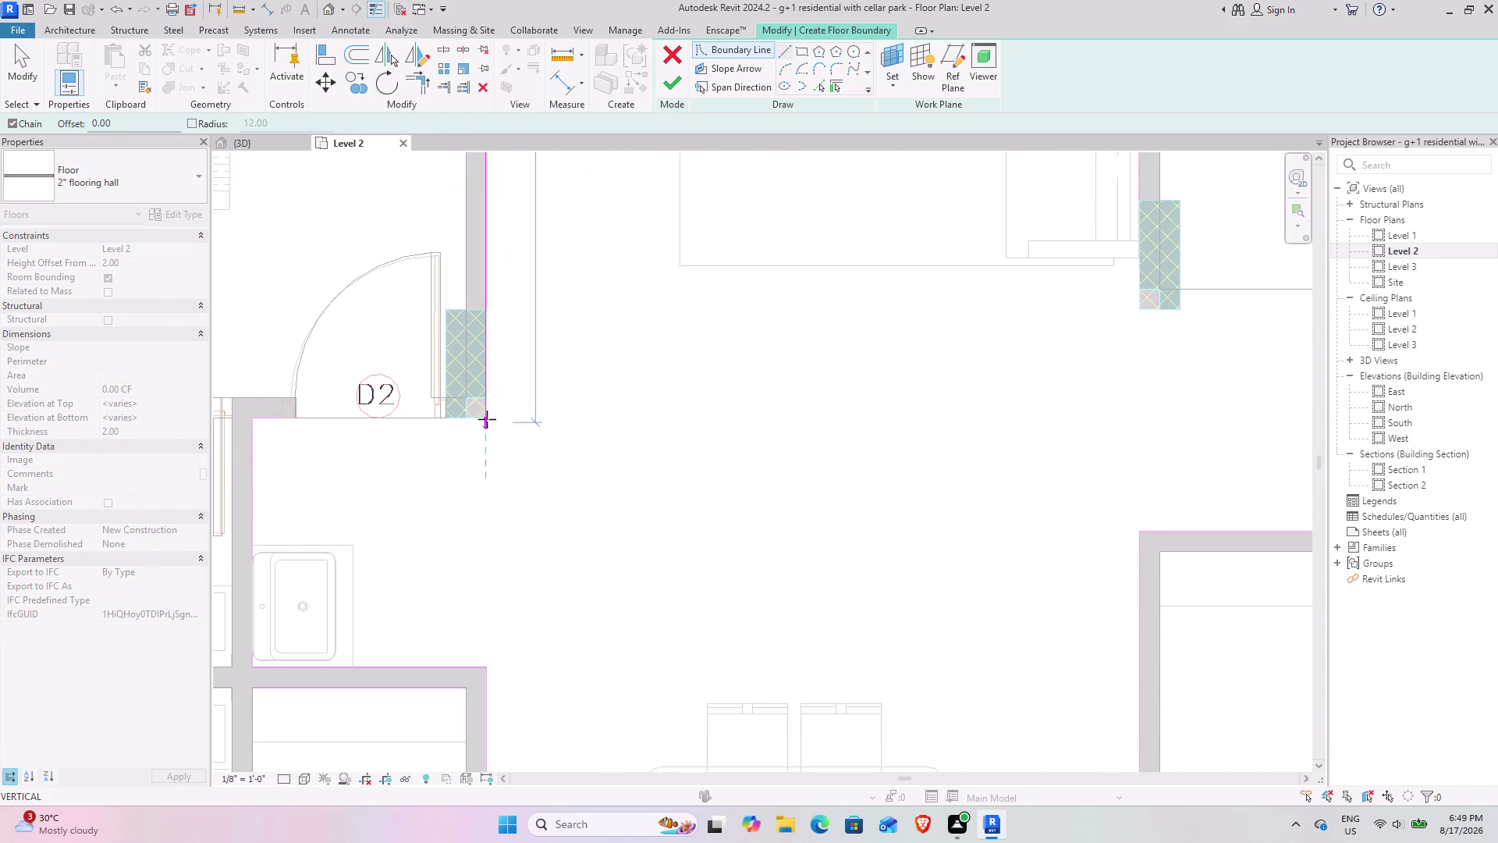
scroll(up, 3)
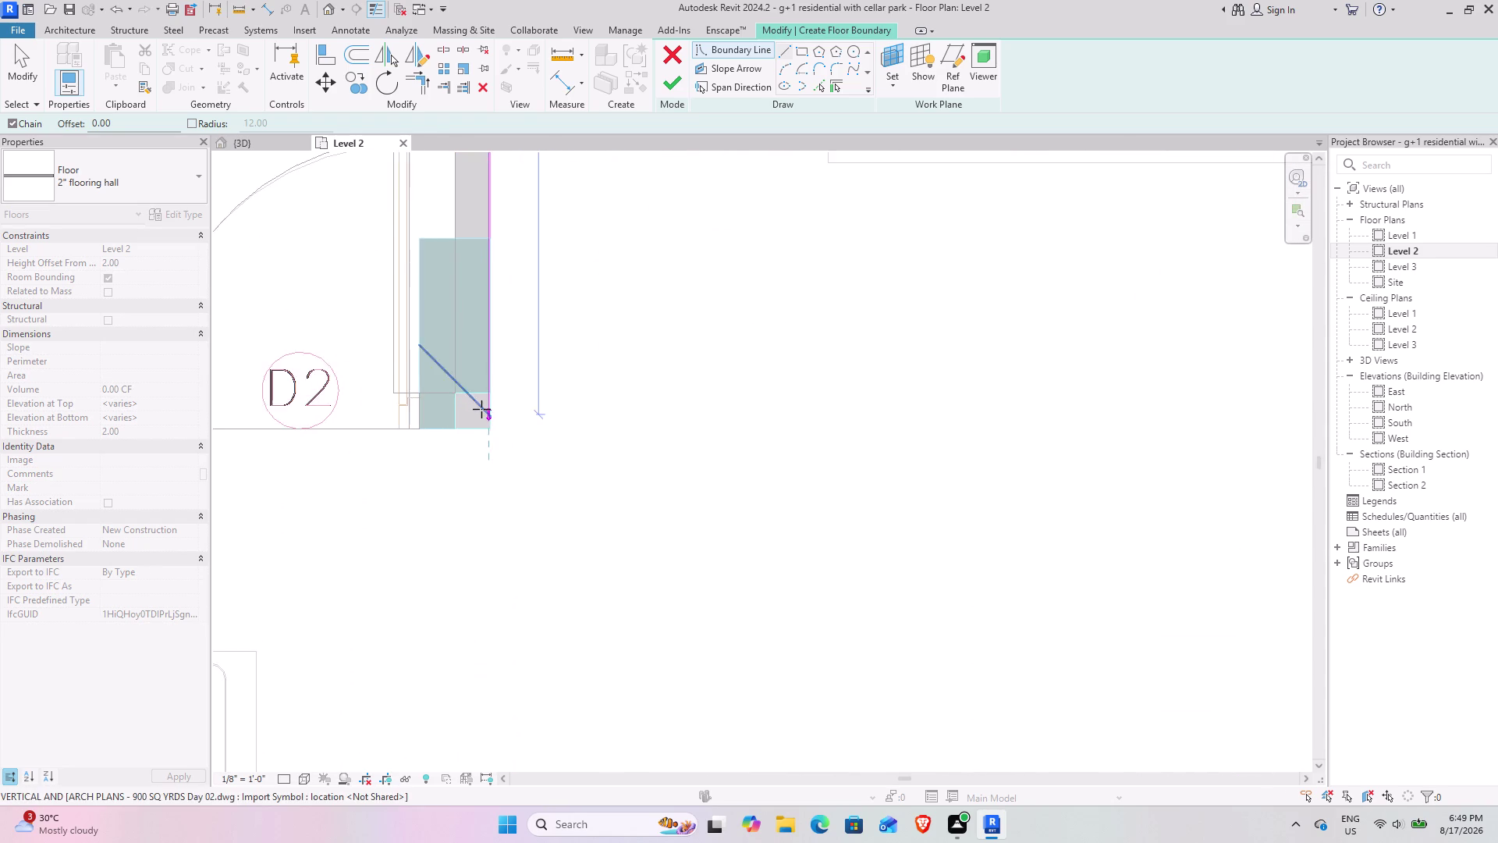
scroll(up, 3)
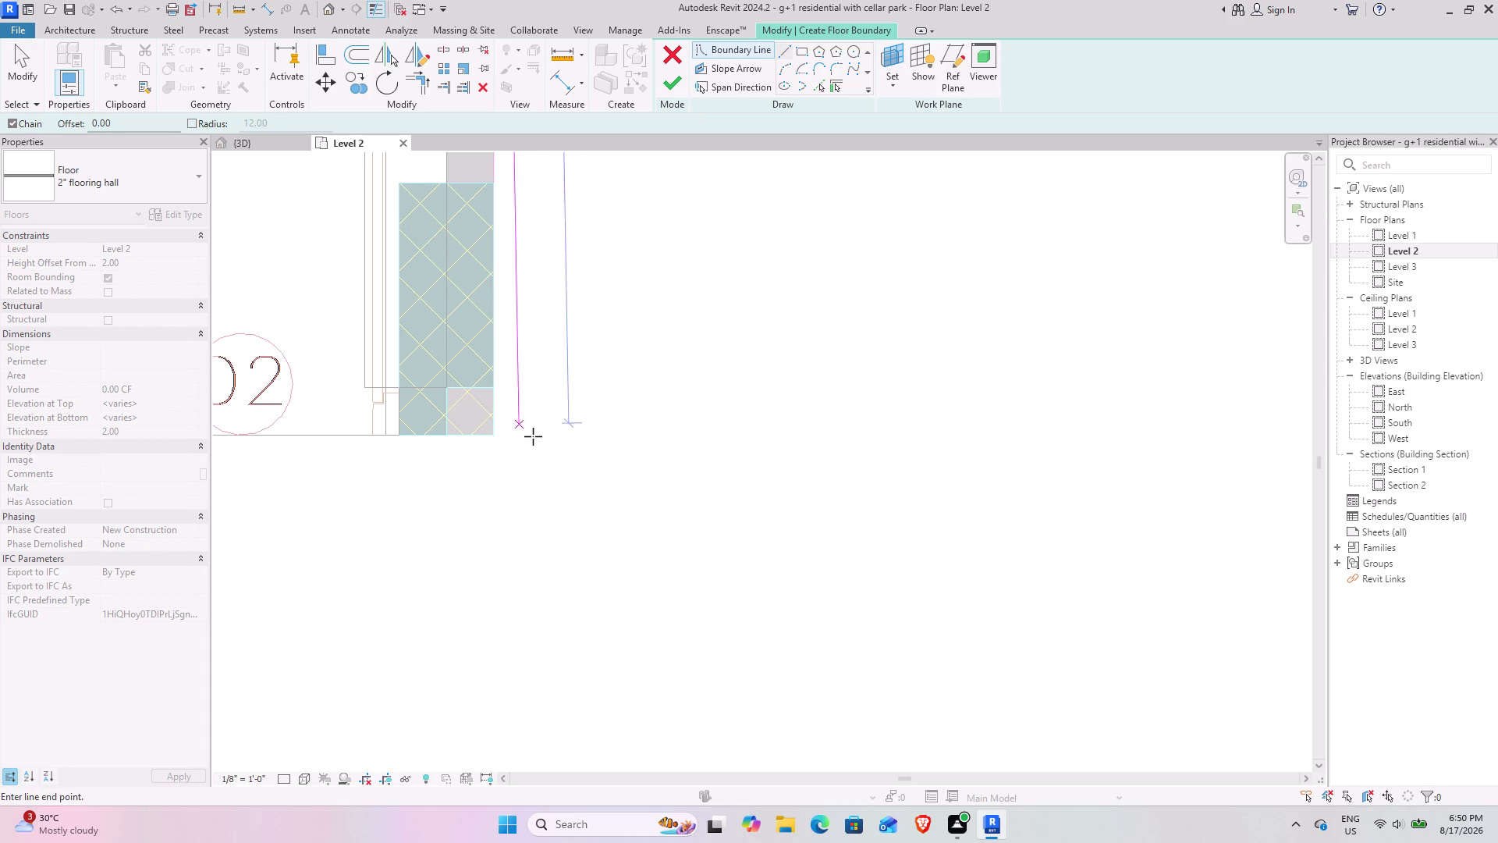
scroll(up, 3)
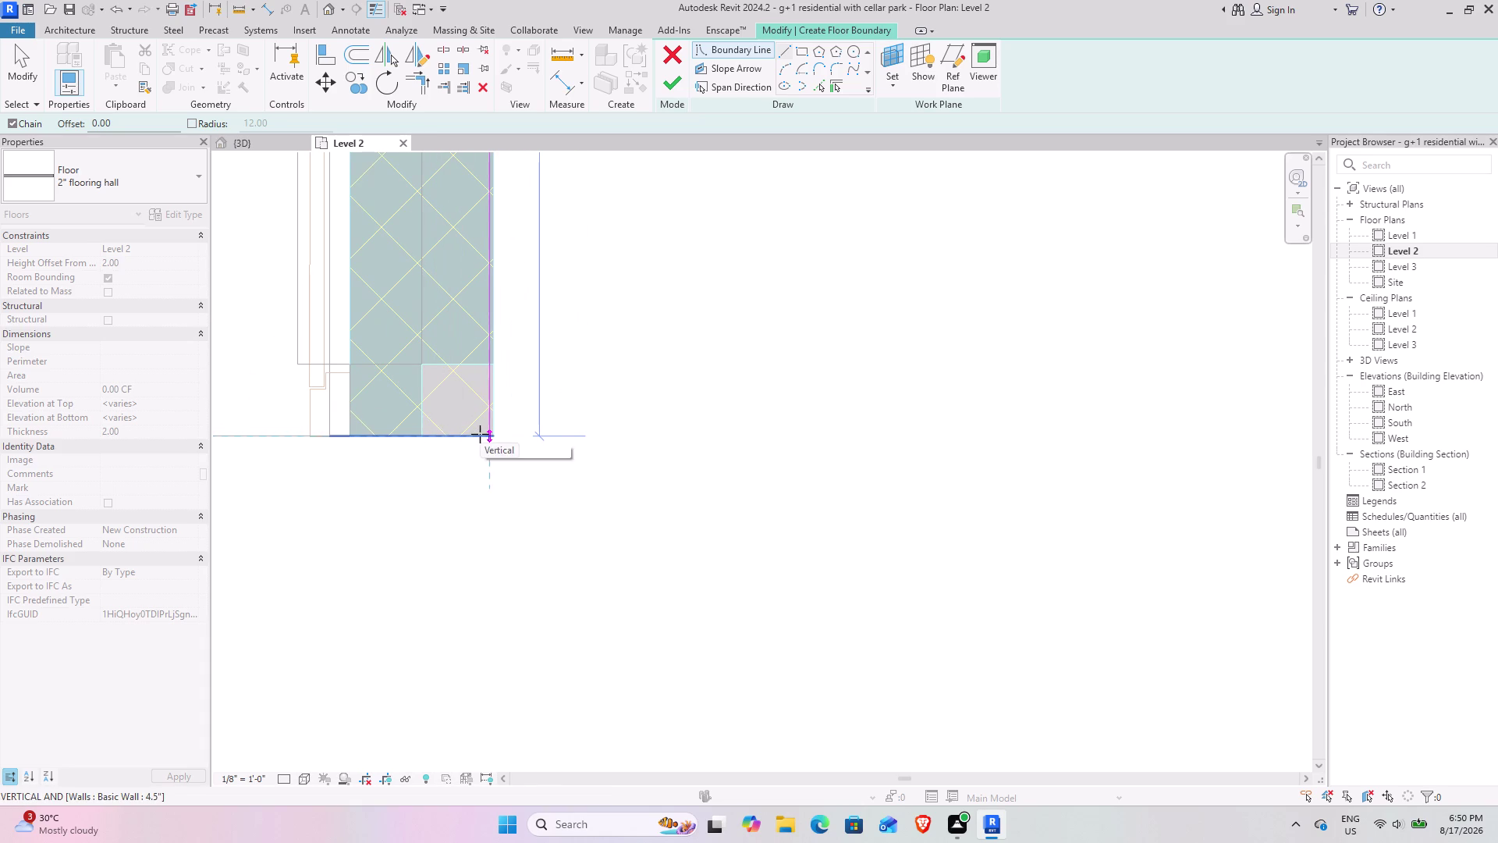
Continue the hall outline from door D2, around the wall corner and along the washroom wall.
click(480, 434)
scroll(down, 3)
middle_drag(417, 439, 954, 392)
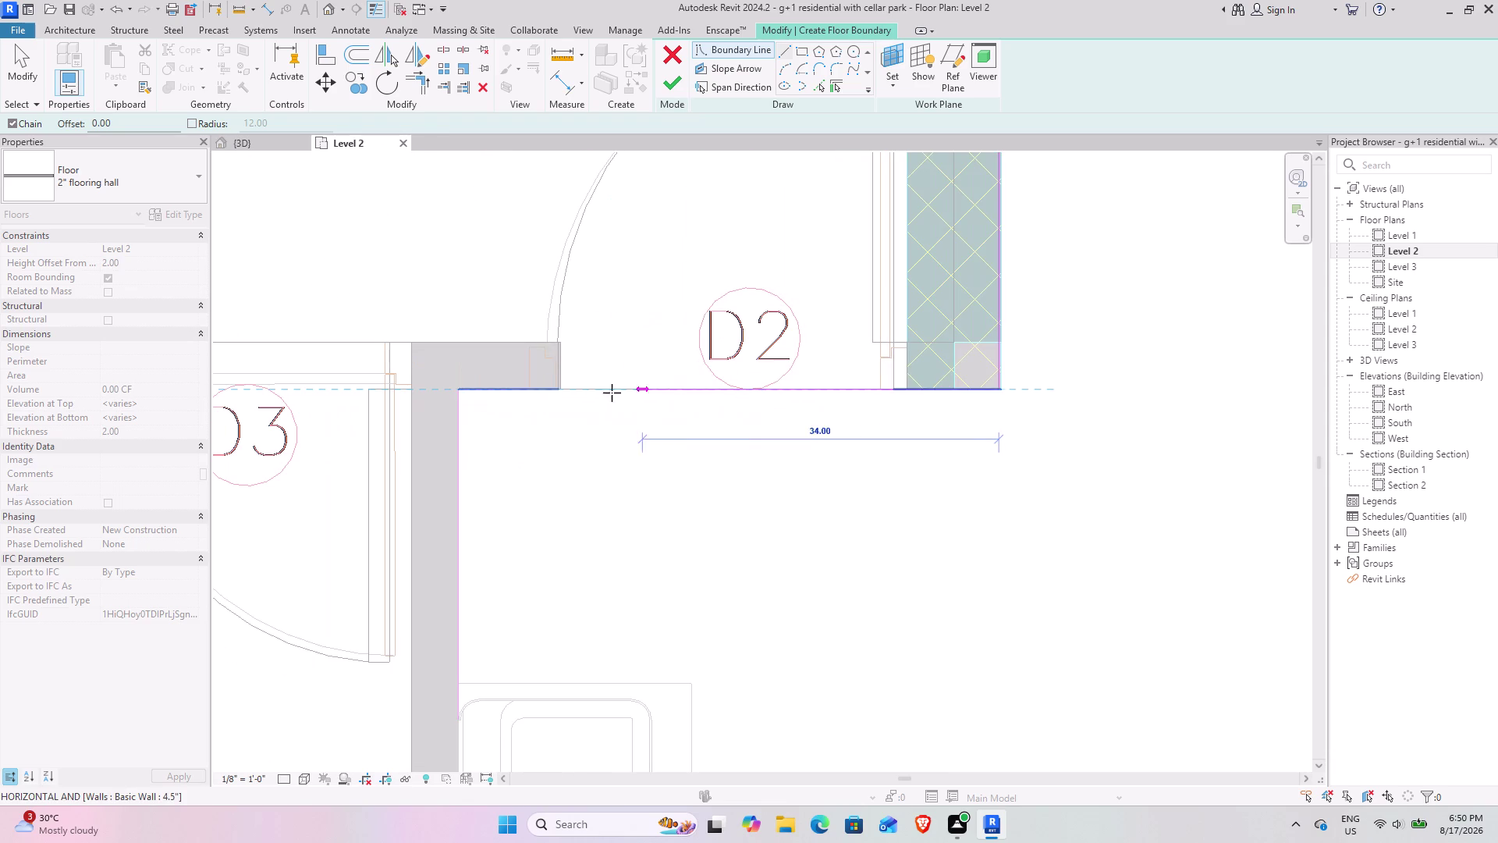
click(458, 388)
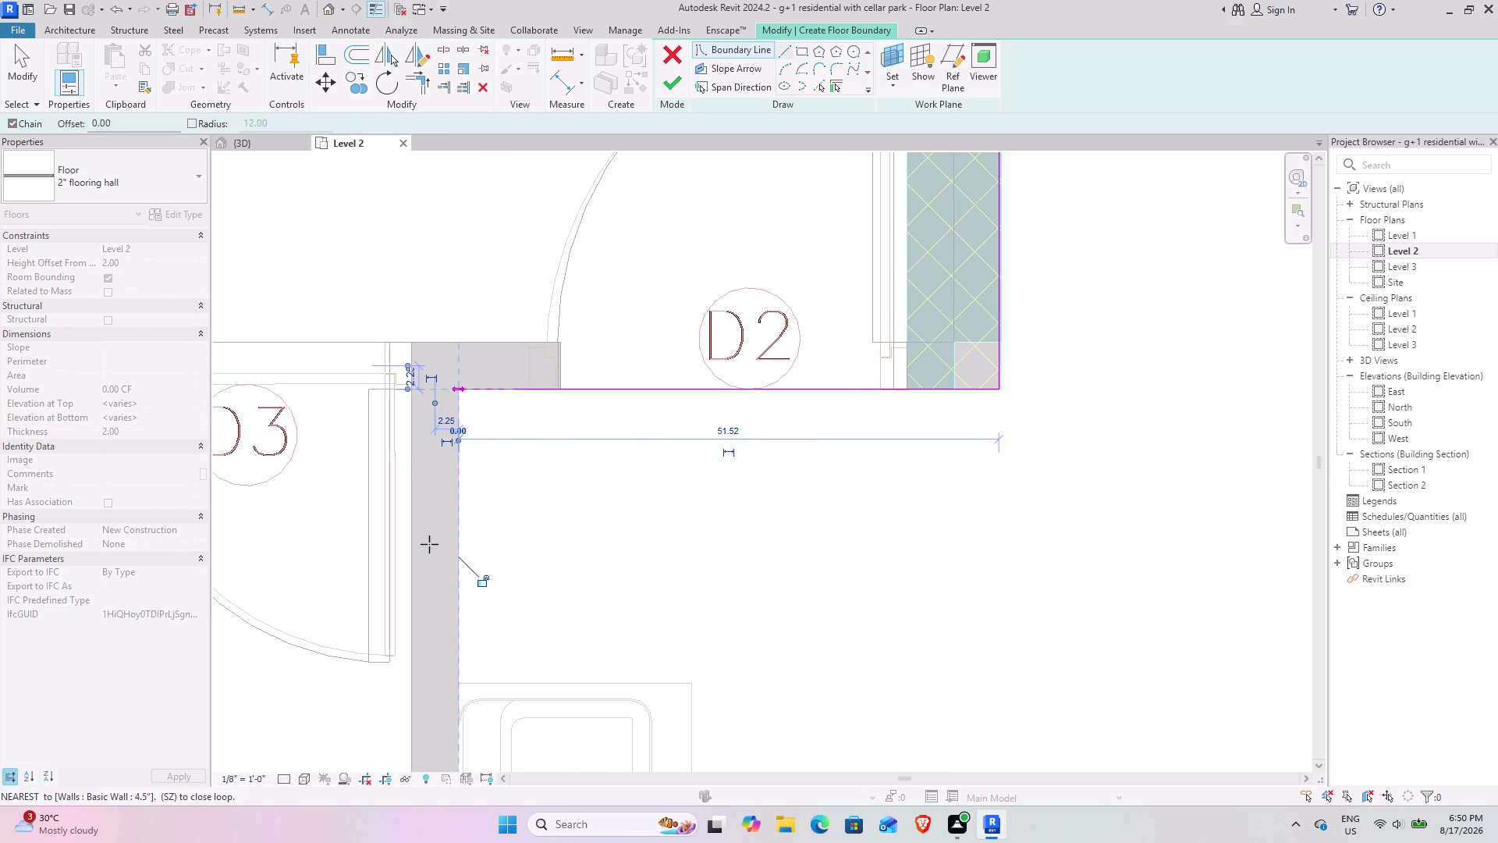
scroll(down, 3)
middle_drag(462, 561, 404, 328)
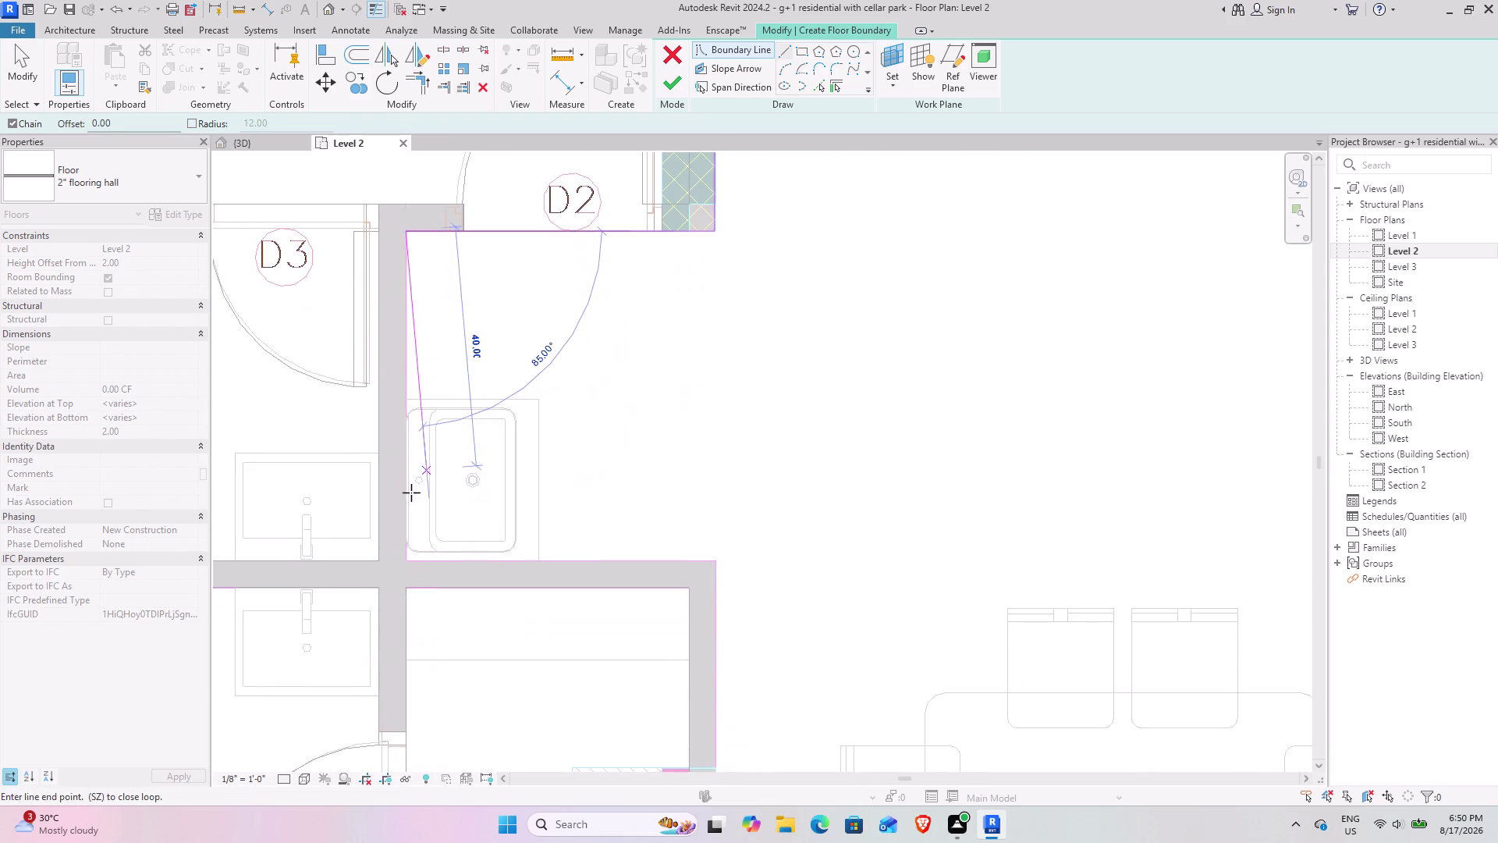
scroll(up, 3)
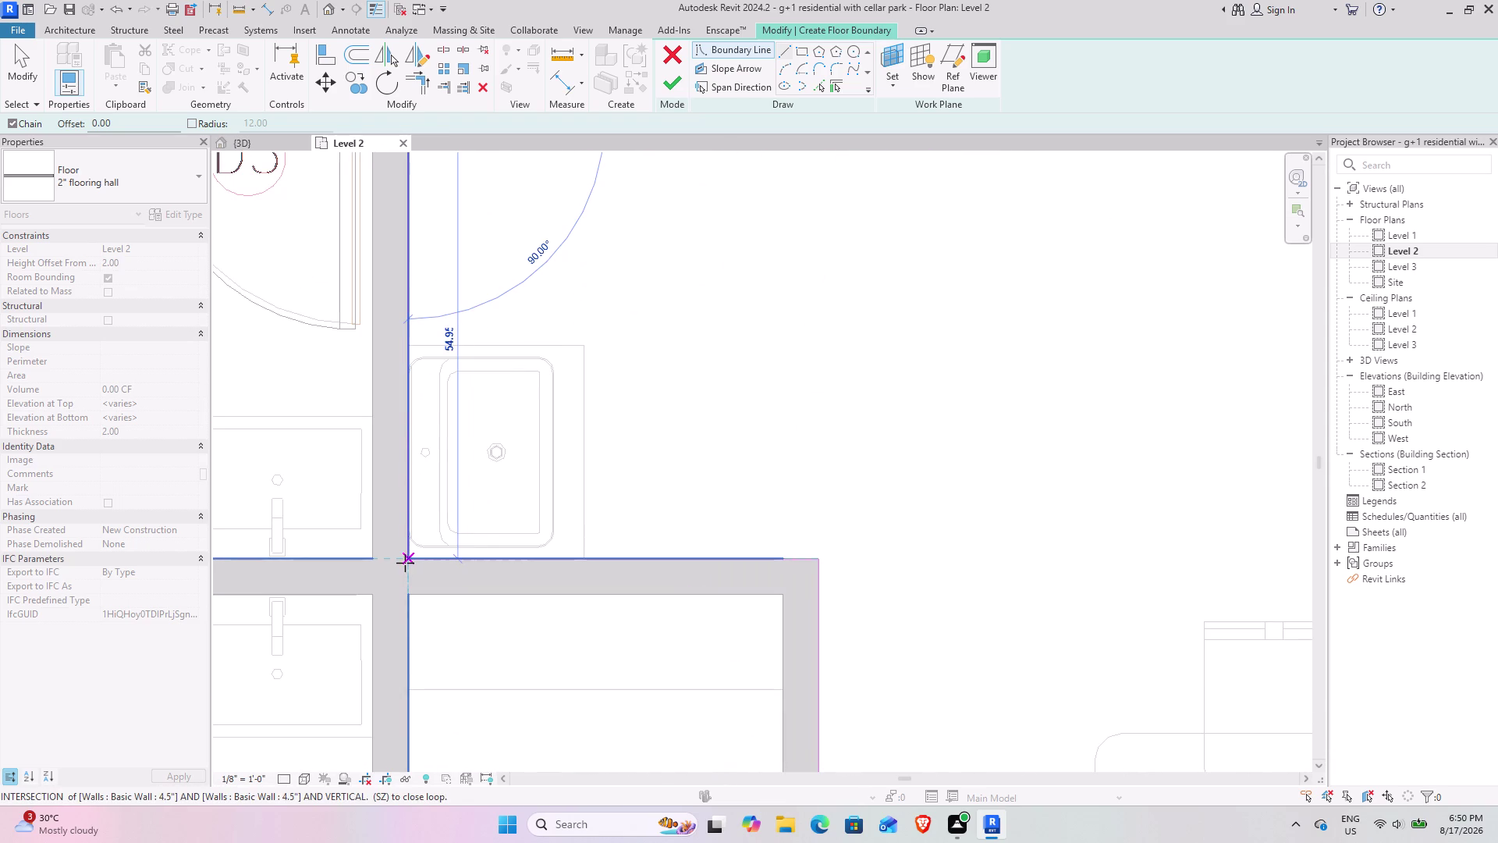
click(405, 559)
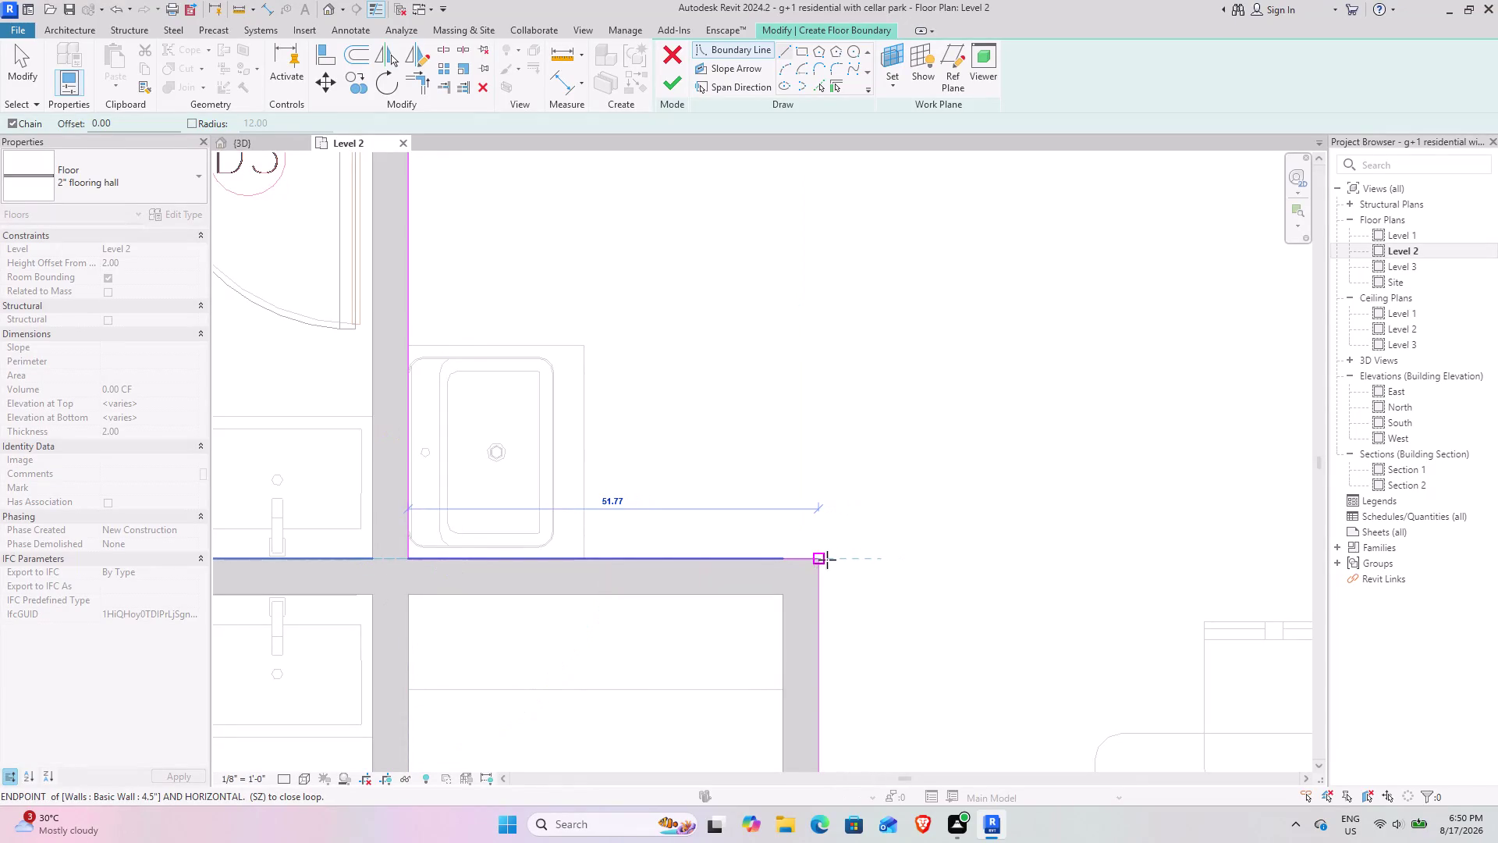
click(816, 564)
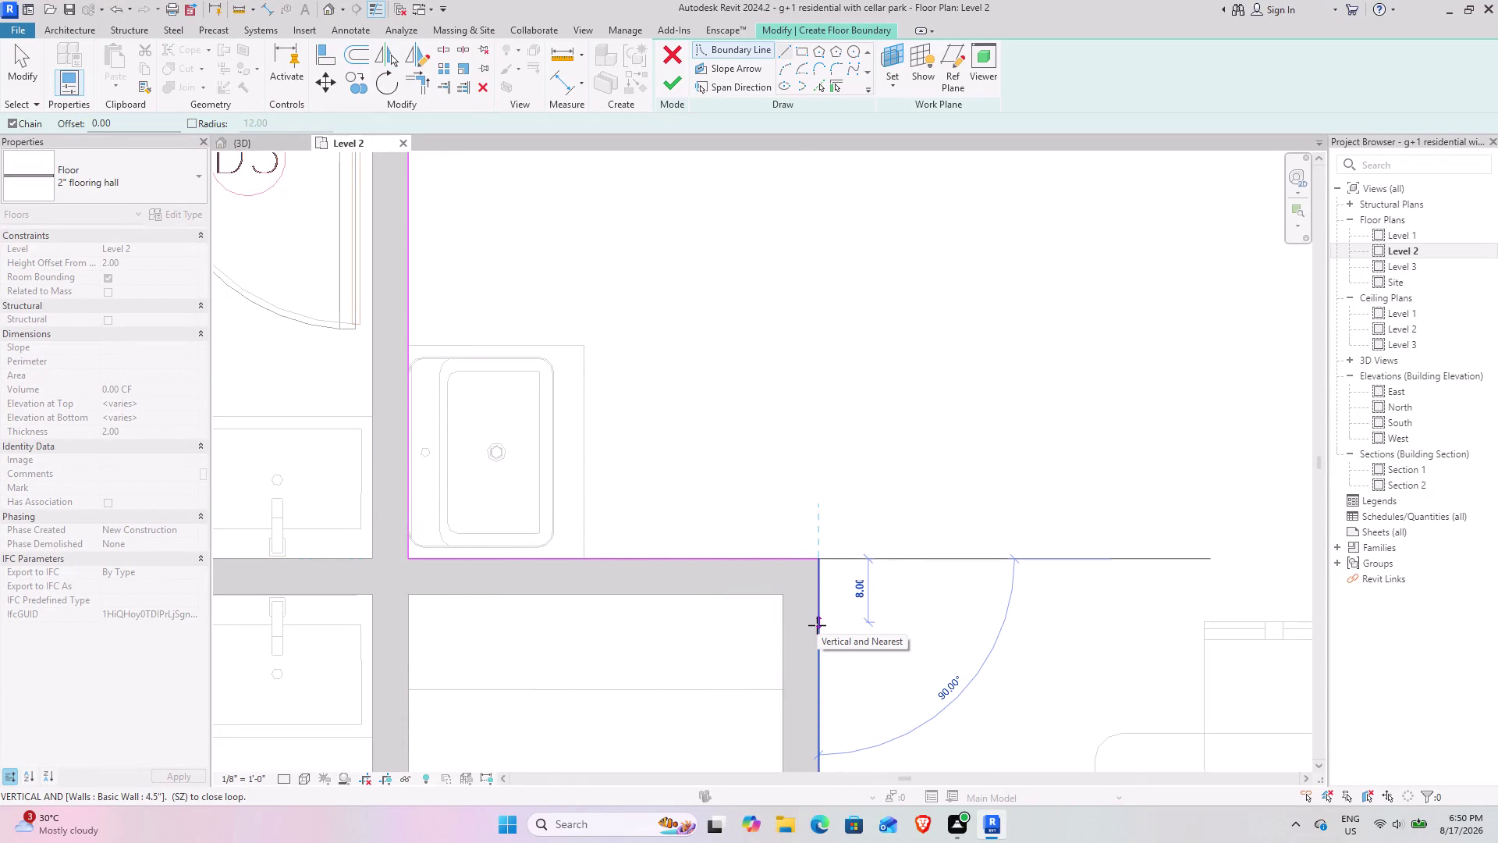
Carry the outline past the dining area and across the sliding door opening.
scroll(down, 3)
middle_drag(794, 611, 673, 309)
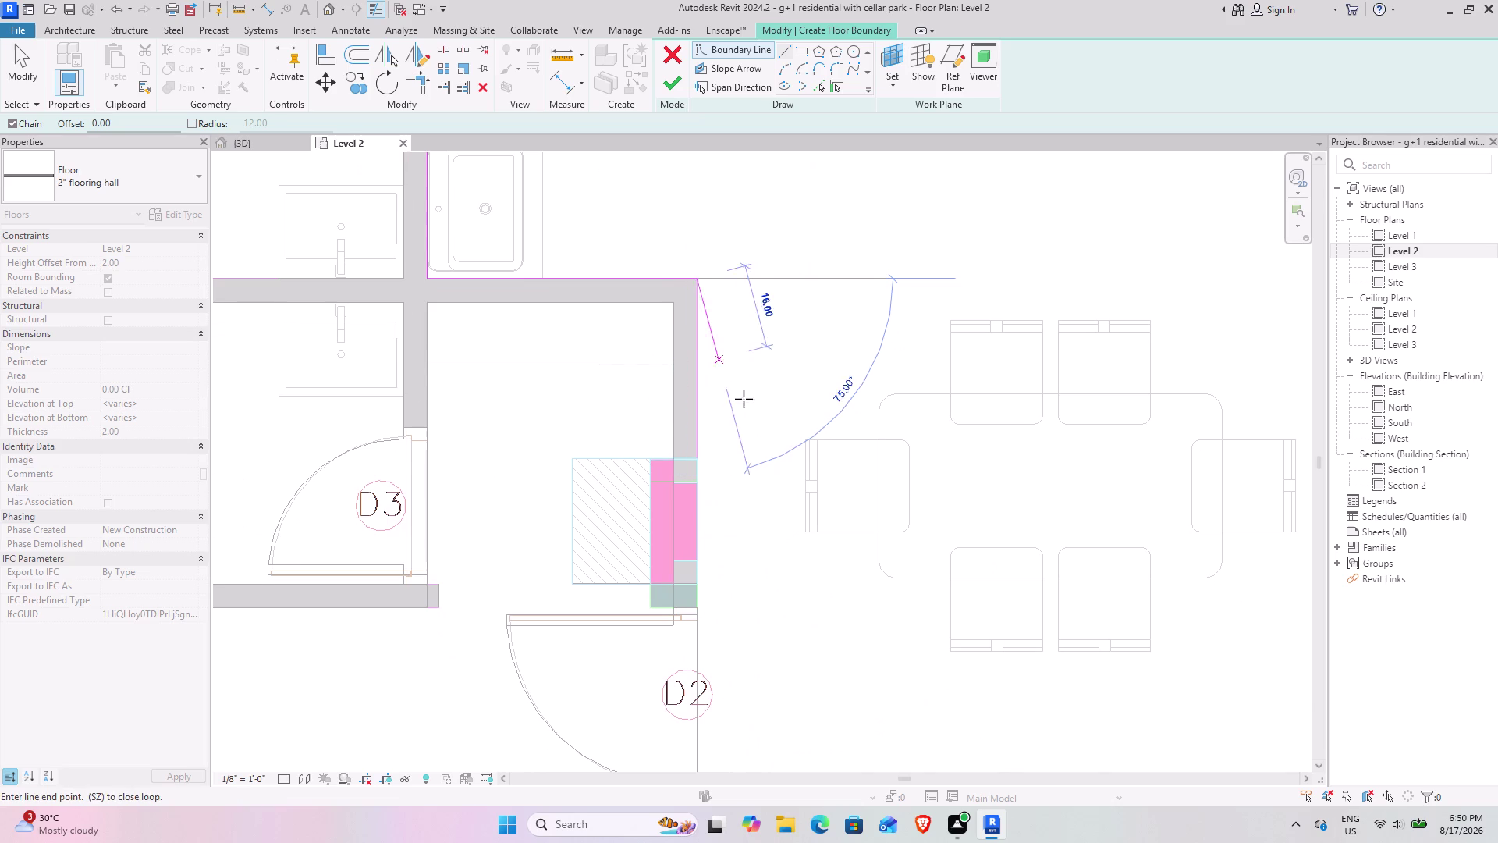
middle_drag(690, 565, 530, 285)
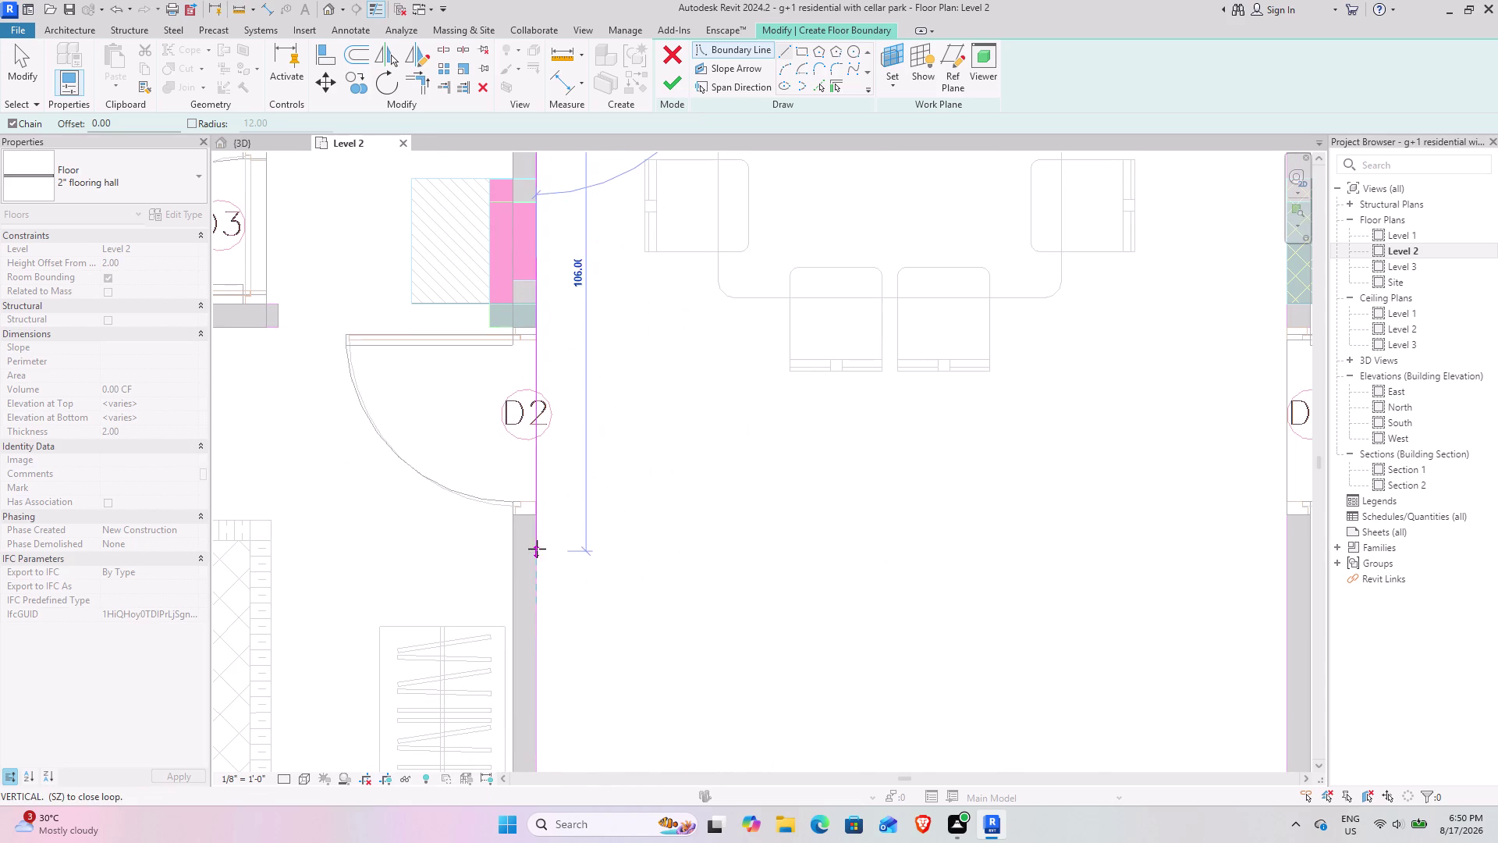
scroll(down, 3)
middle_drag(529, 583, 471, 320)
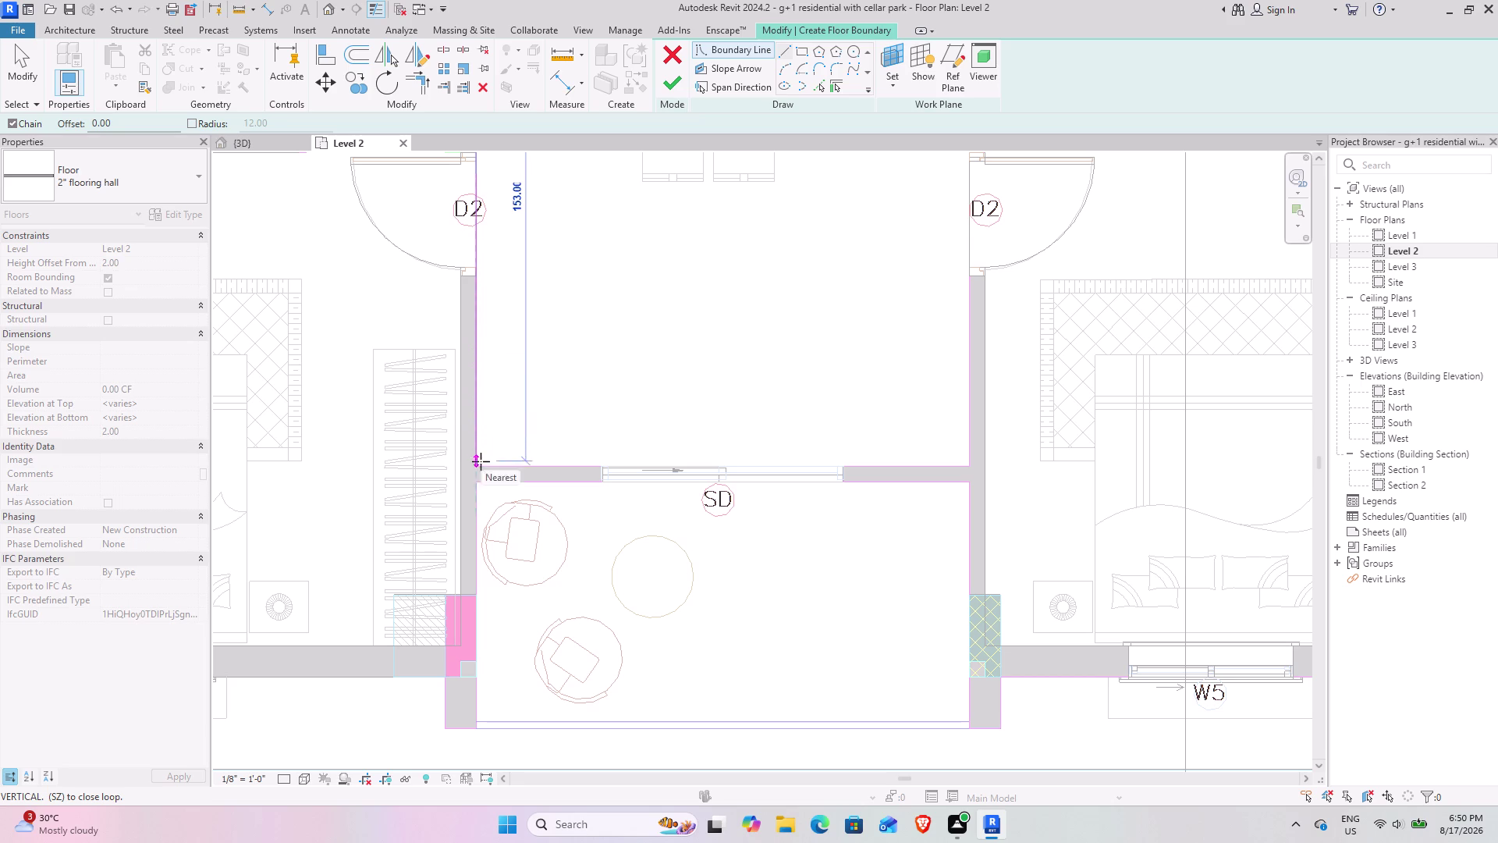
scroll(up, 3)
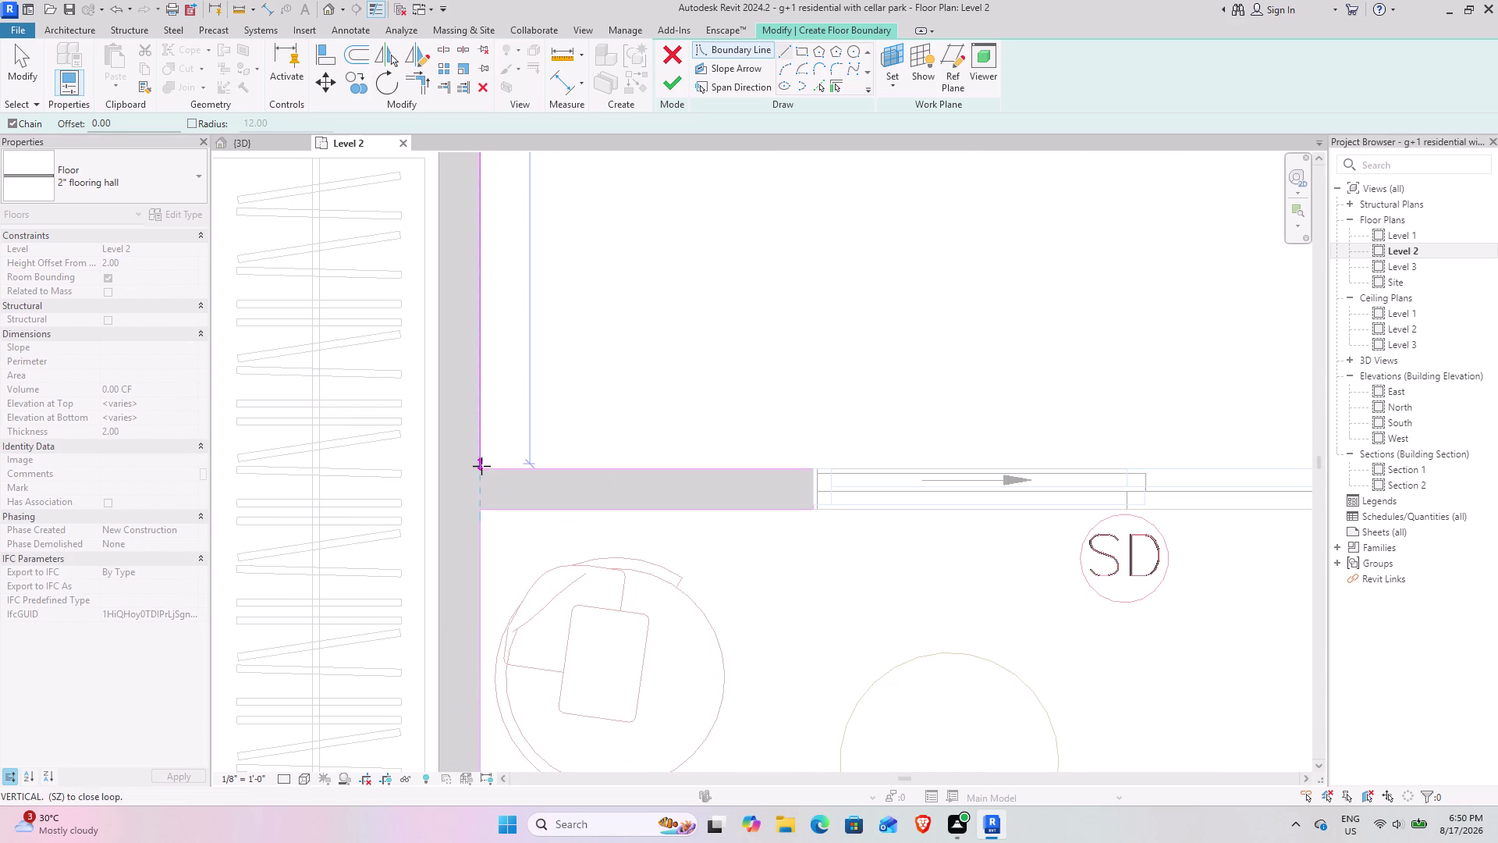
click(495, 468)
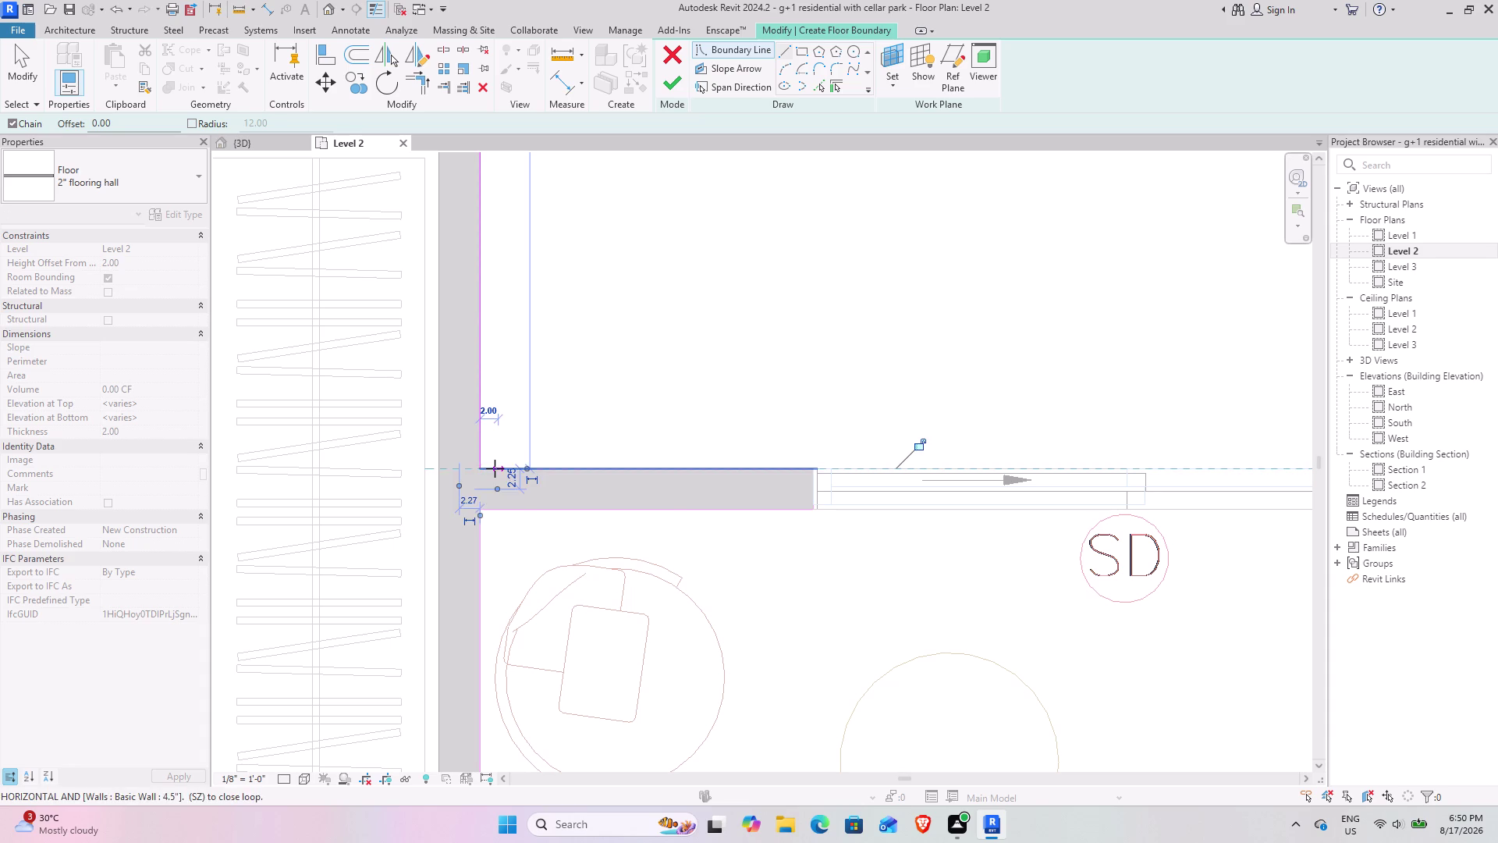
middle_drag(952, 469, 308, 465)
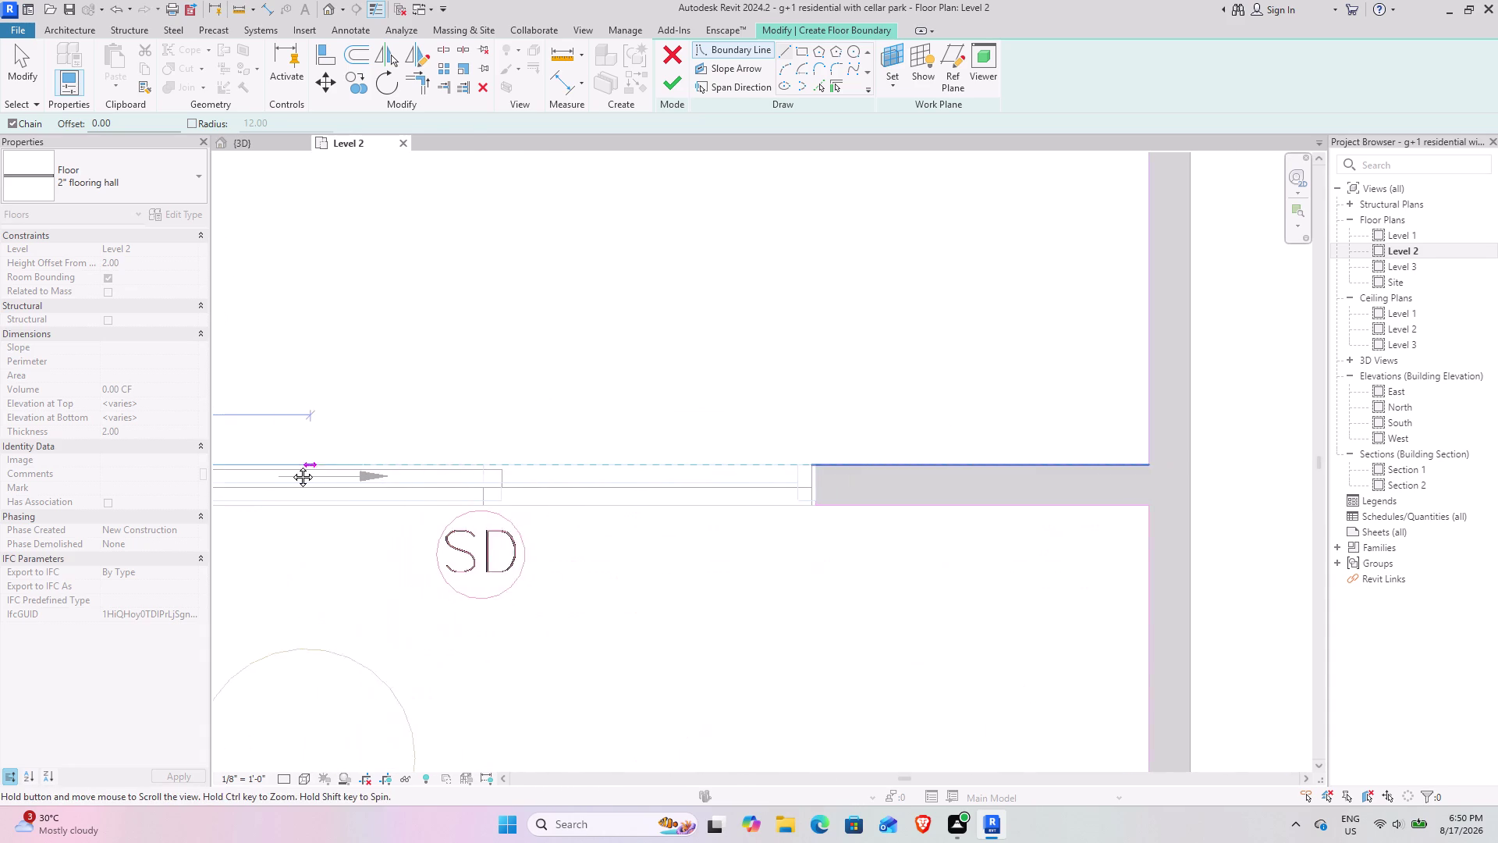
middle_drag(307, 465, 284, 465)
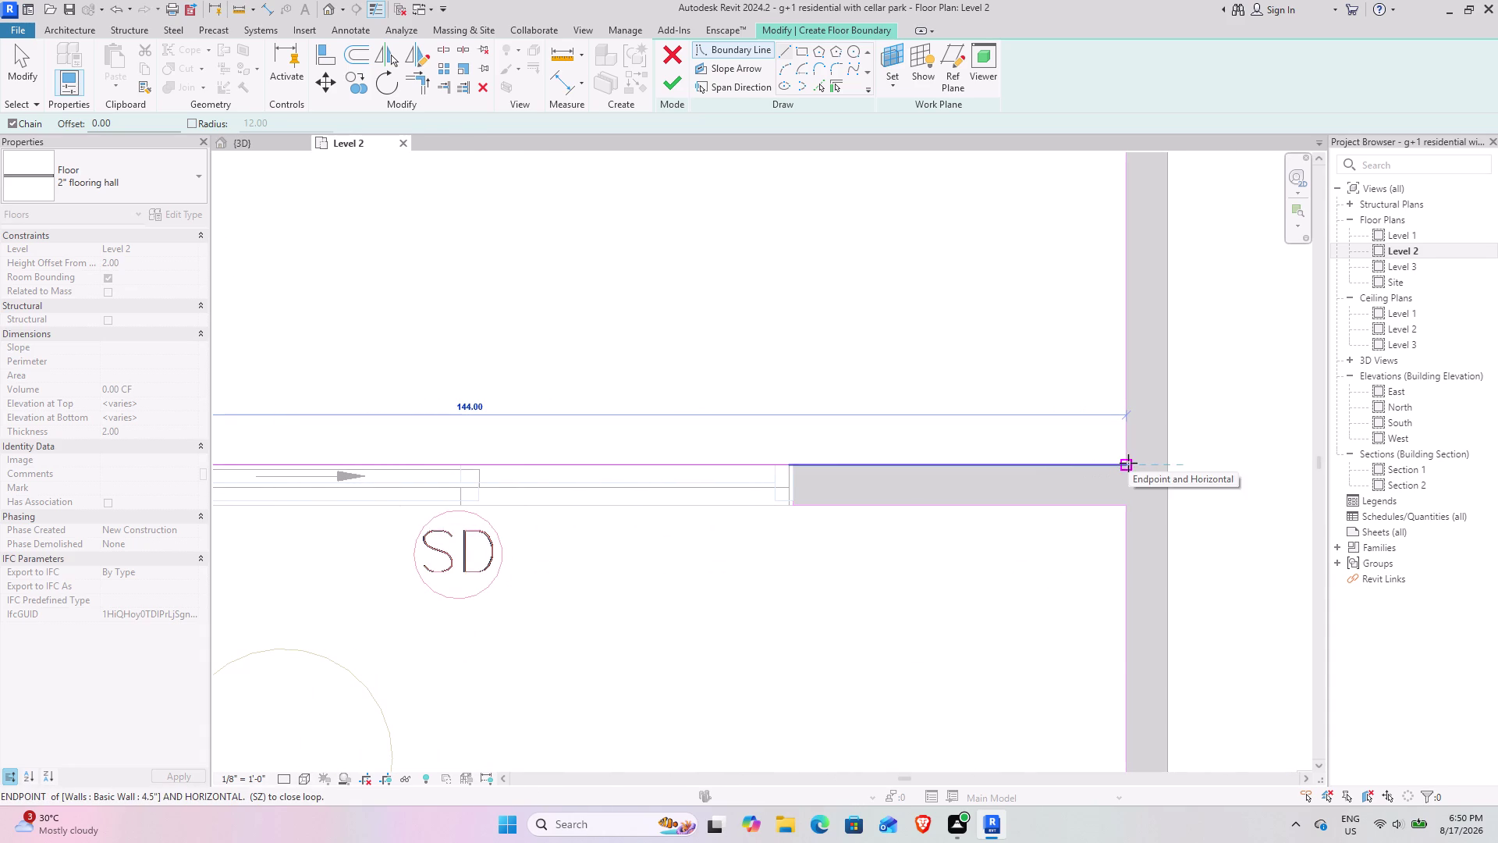
click(1129, 463)
Extend the outline along the right-hand wall and up to the wall intersection.
scroll(down, 3)
middle_drag(1117, 378, 1095, 687)
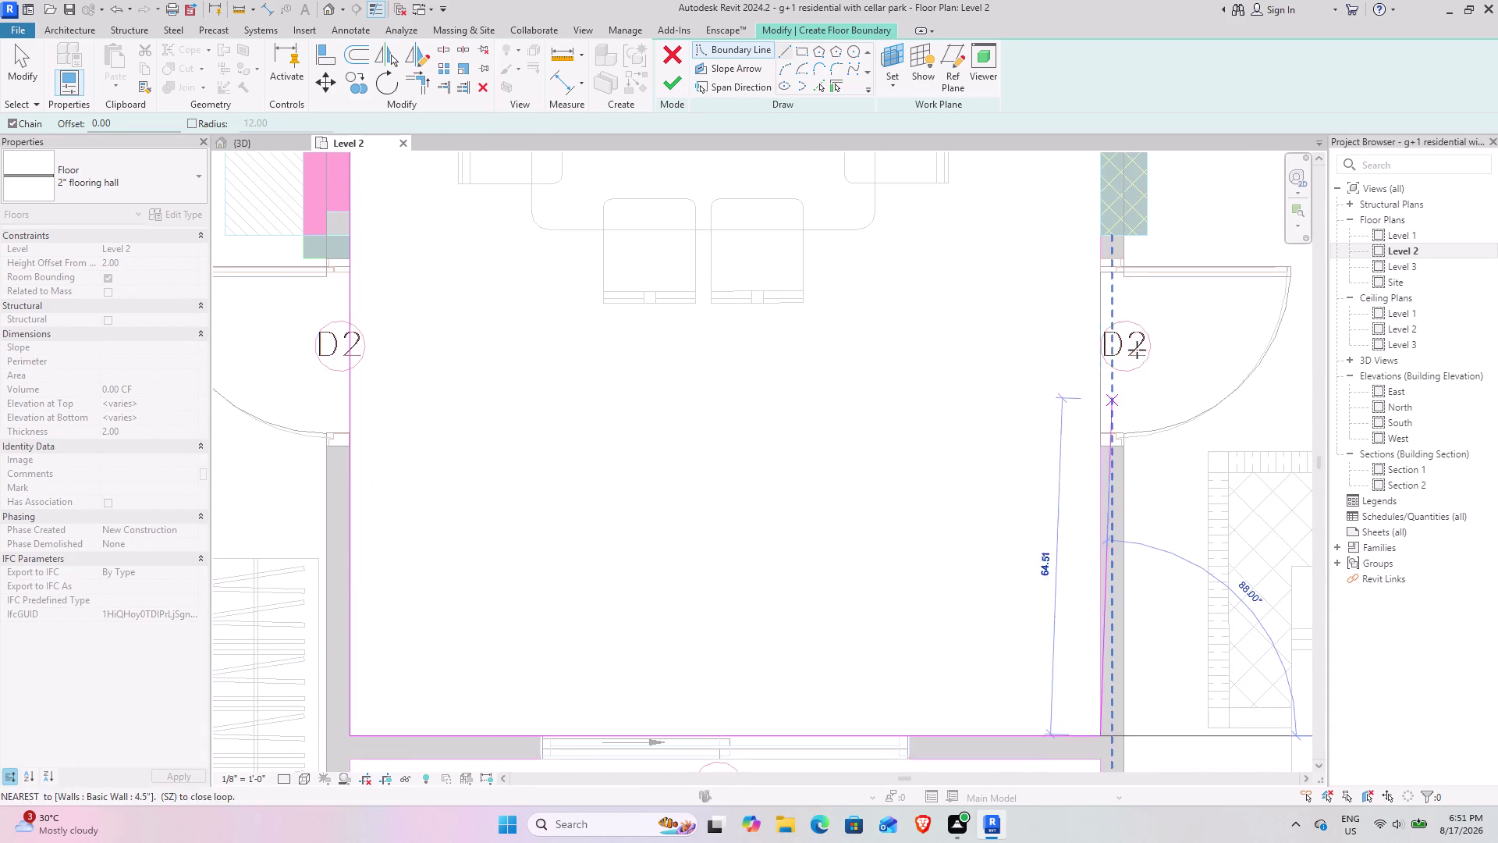
middle_drag(1142, 333, 1099, 731)
scroll(down, 3)
middle_drag(1038, 333, 1014, 566)
scroll(up, 3)
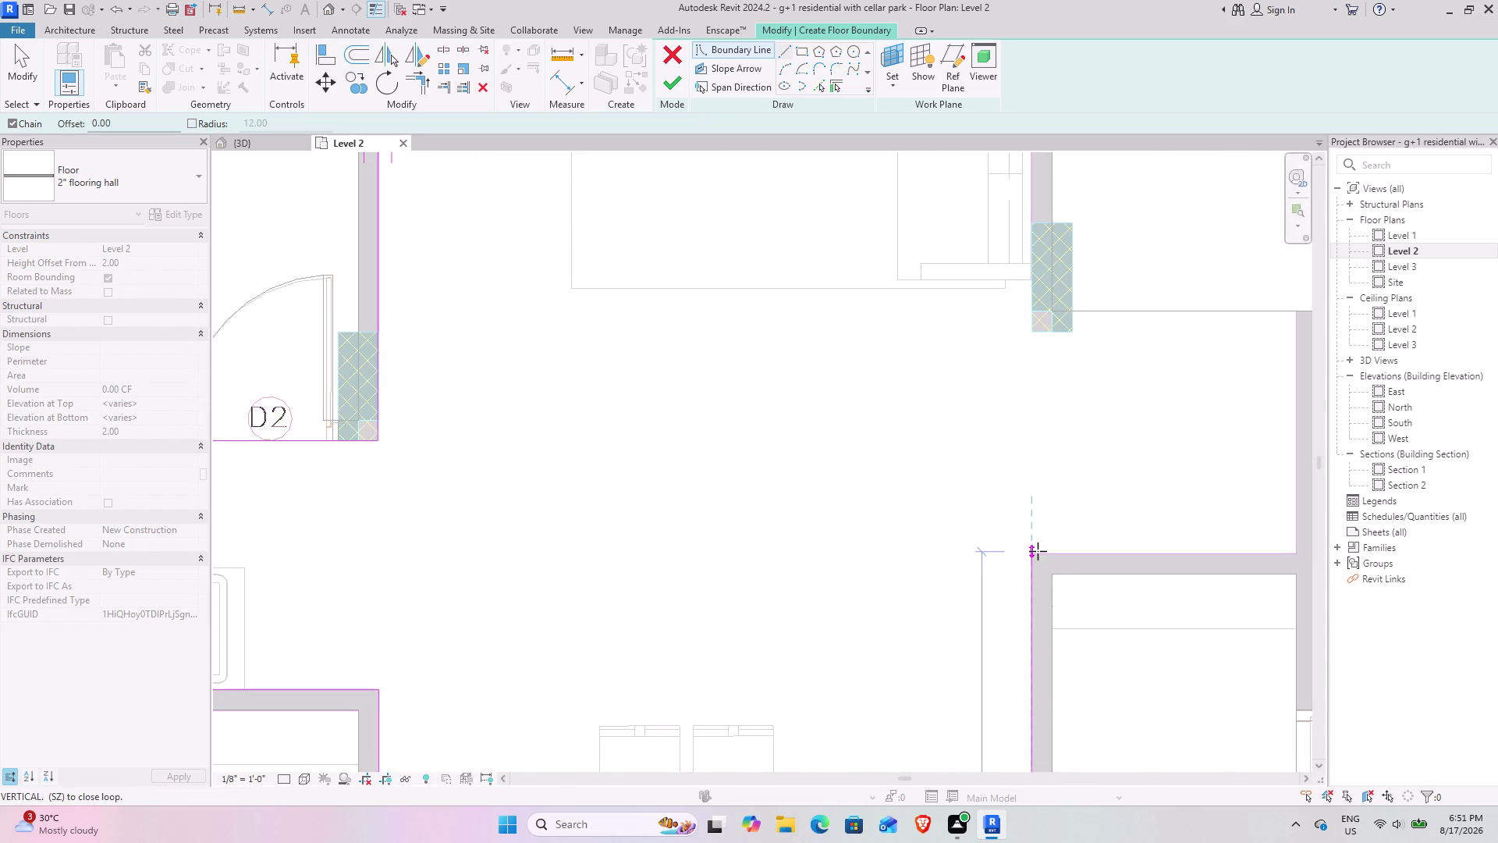
click(1040, 552)
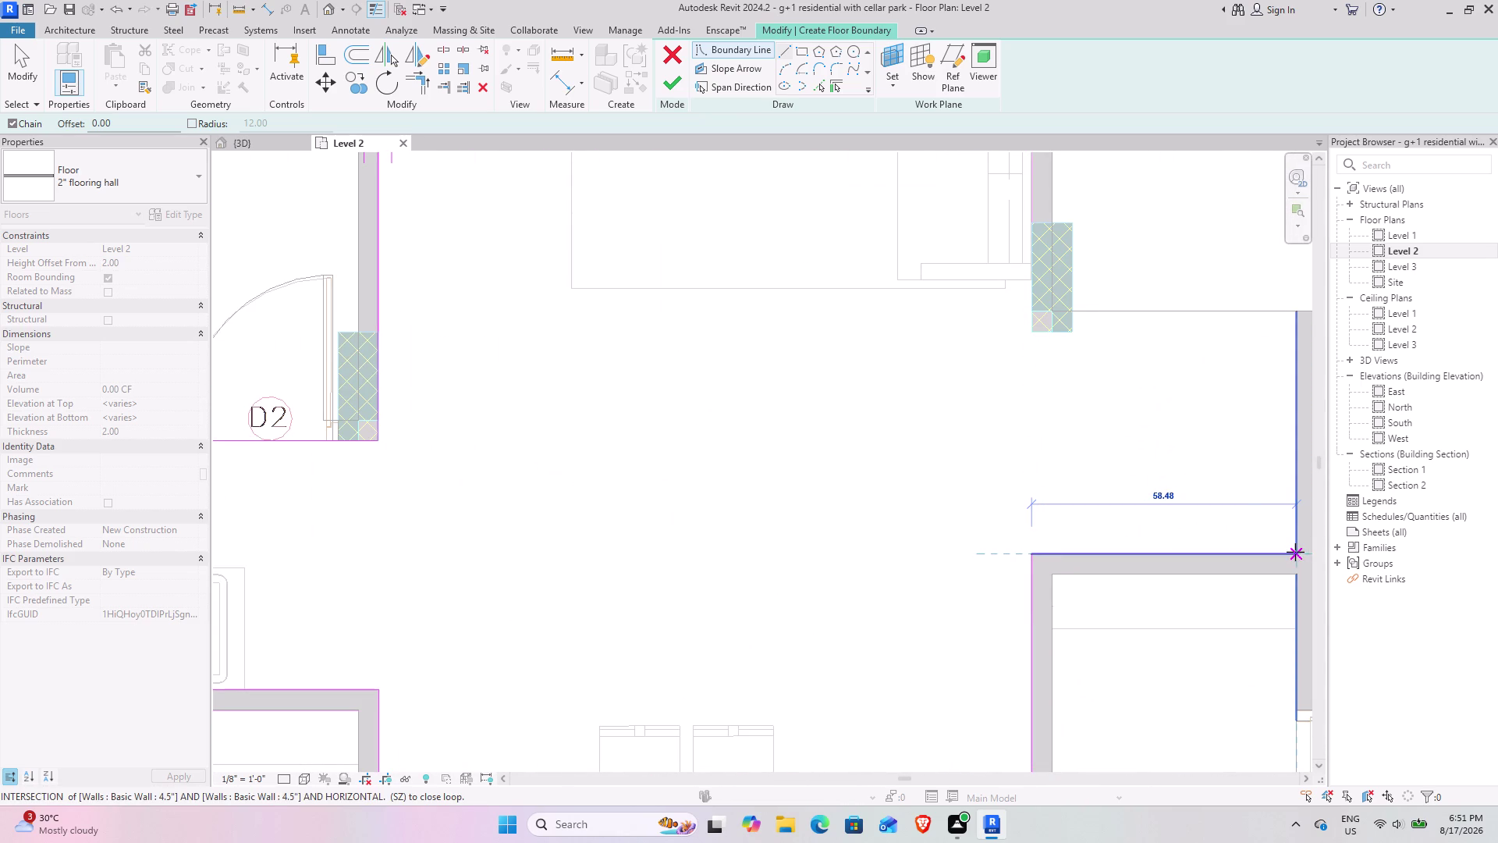
click(1295, 552)
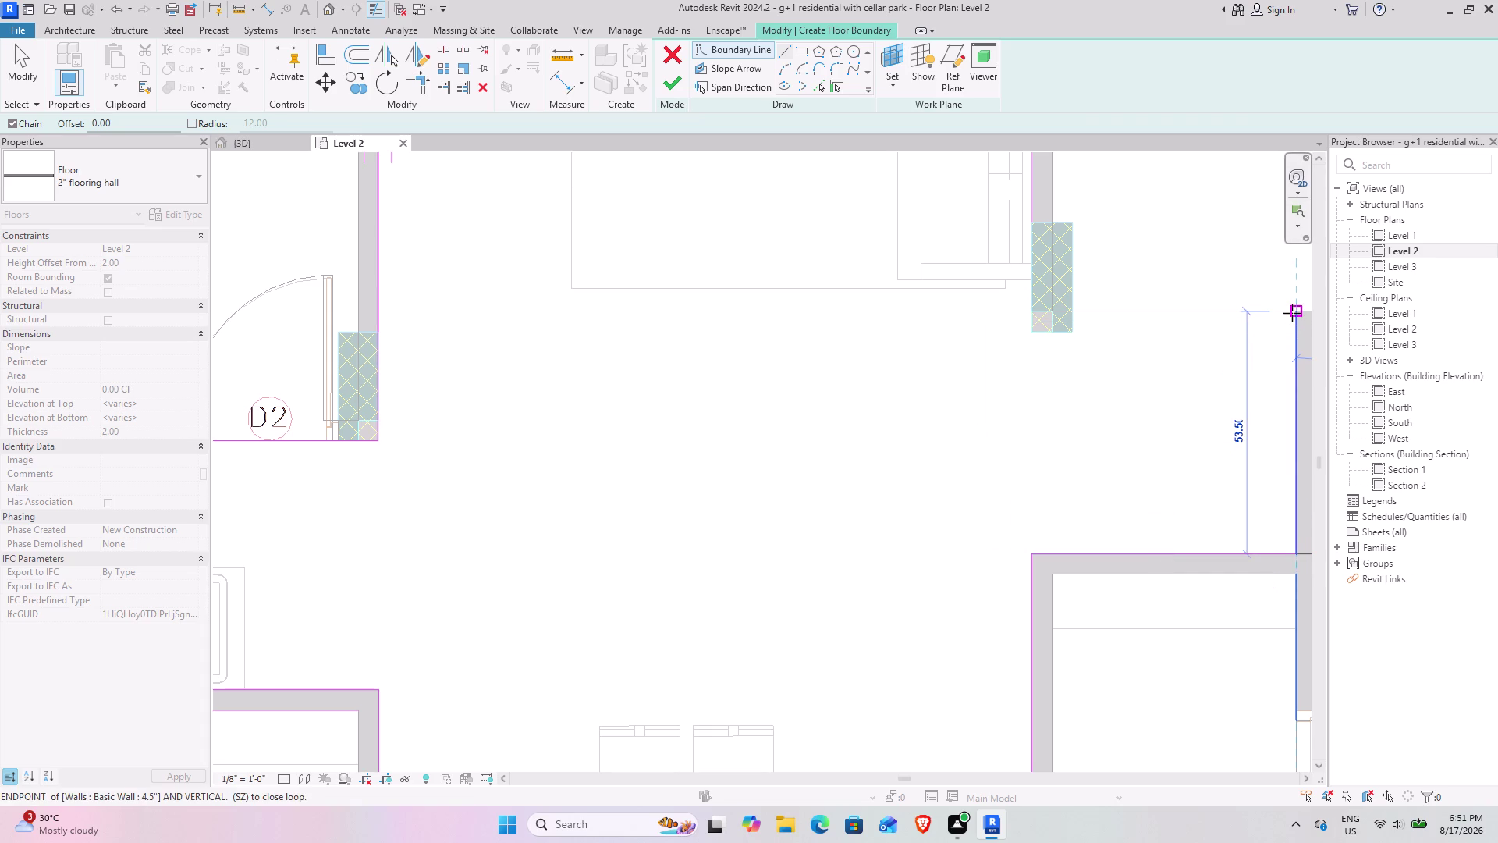
click(1292, 313)
Run the outline past the column corner and close it back at door D1.
middle_drag(1038, 312, 981, 630)
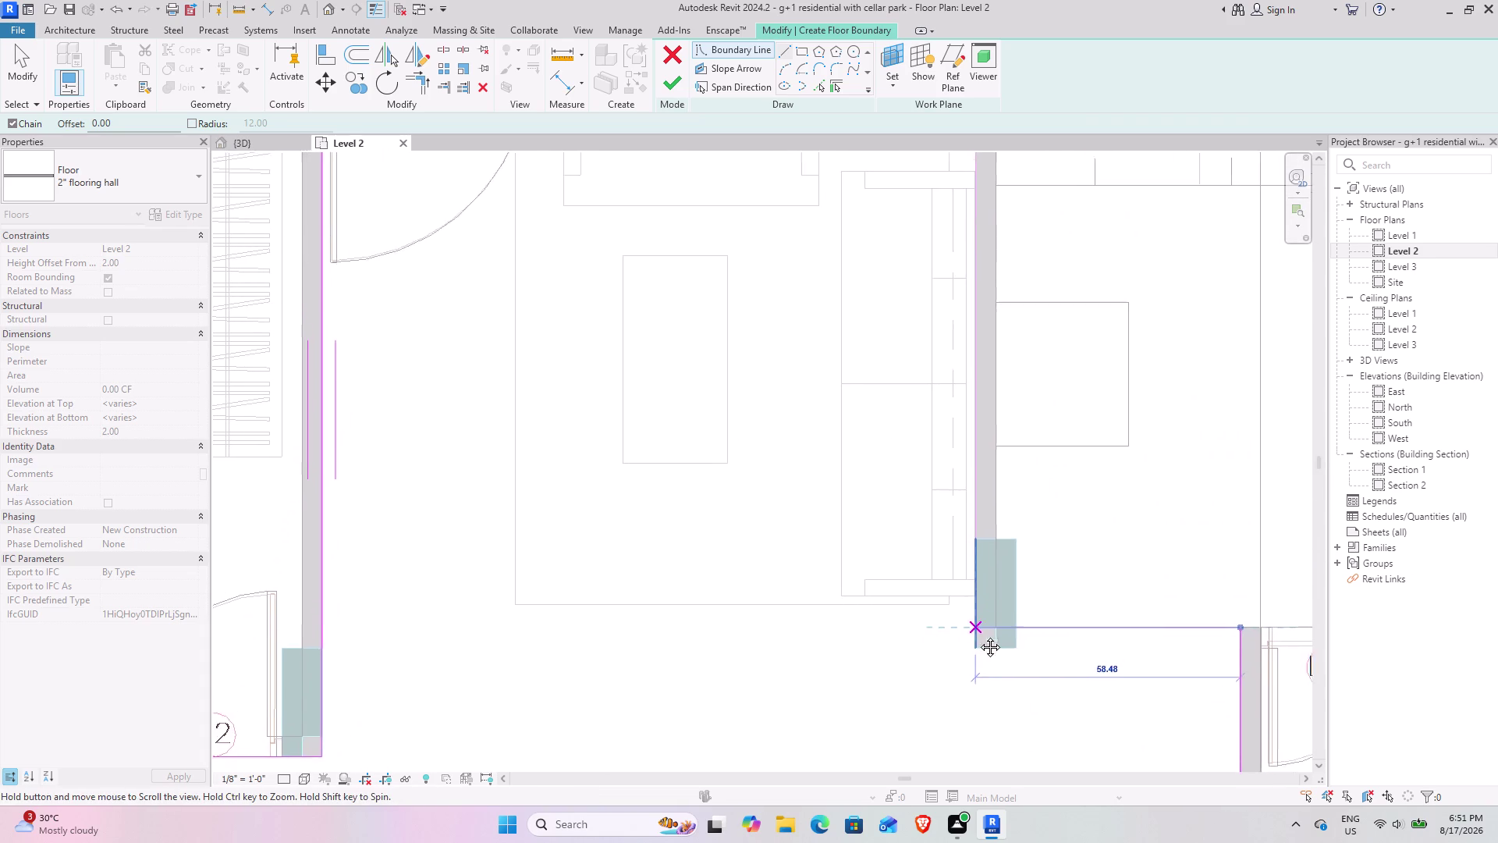
middle_drag(981, 631, 978, 636)
middle_drag(974, 643, 973, 657)
click(969, 654)
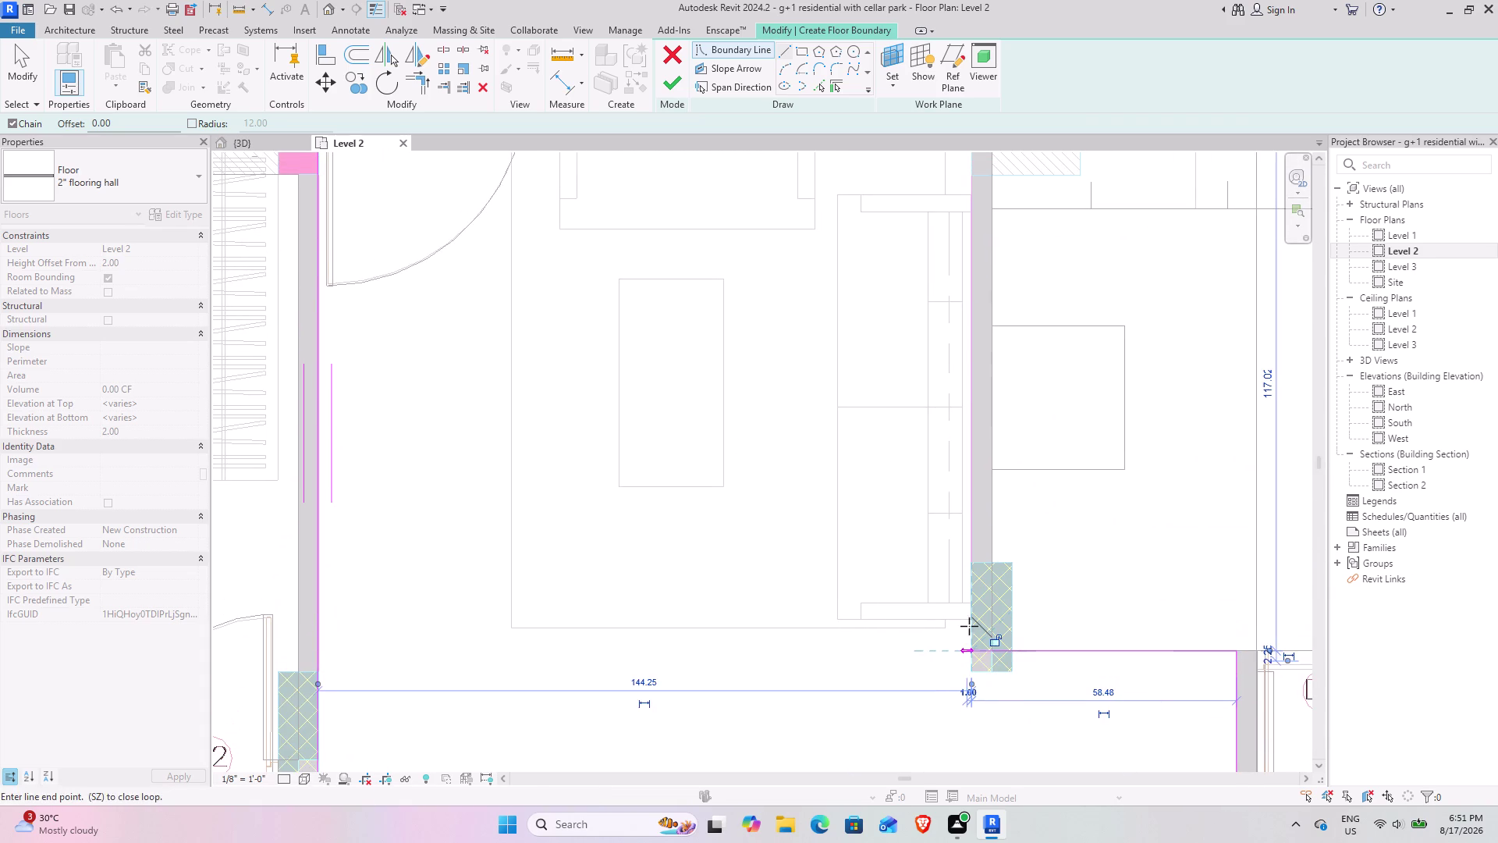
middle_drag(946, 380, 939, 698)
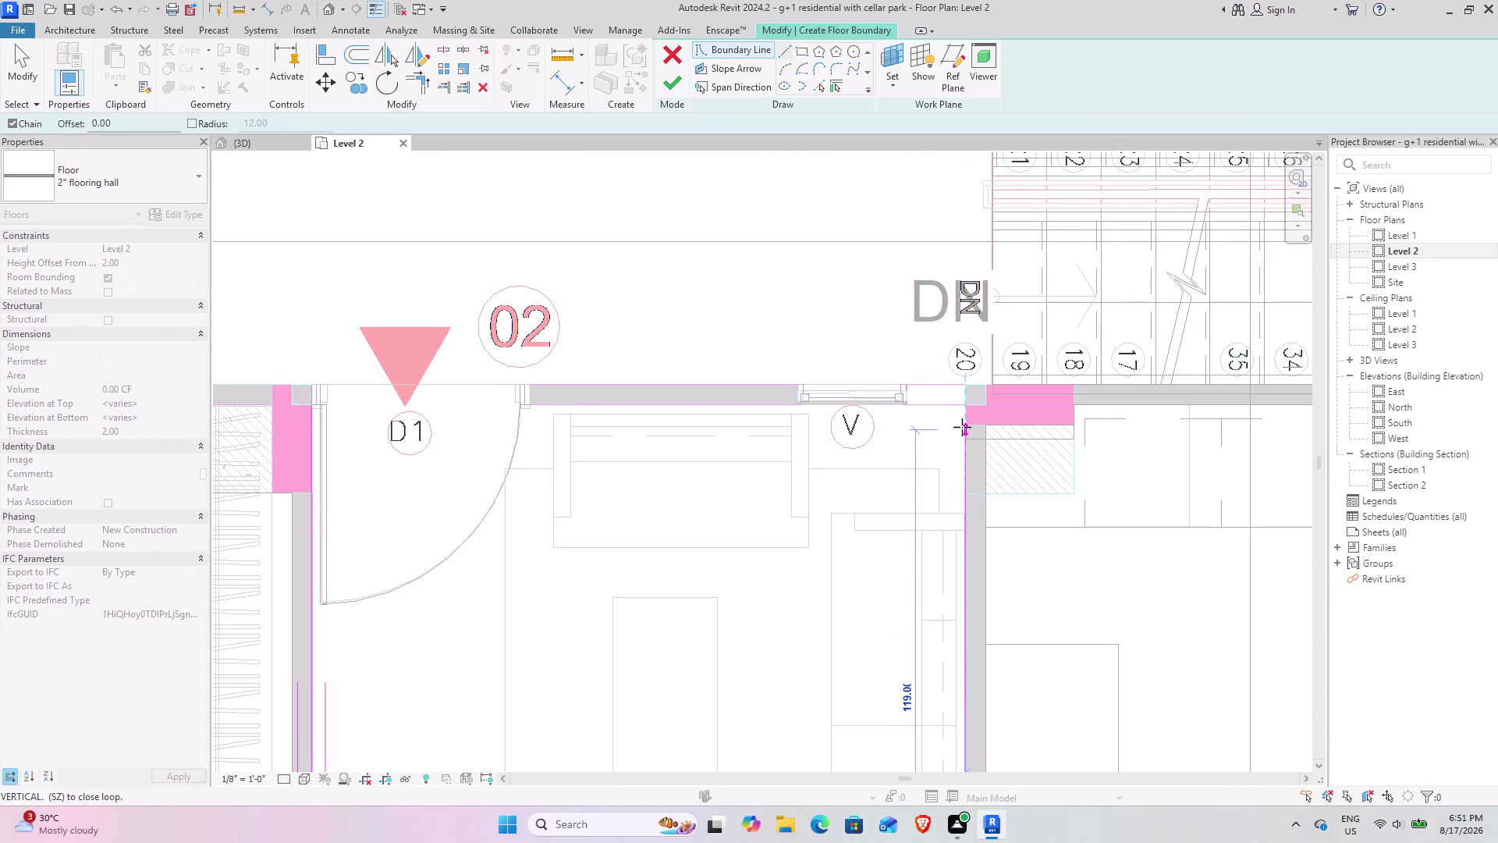
click(963, 404)
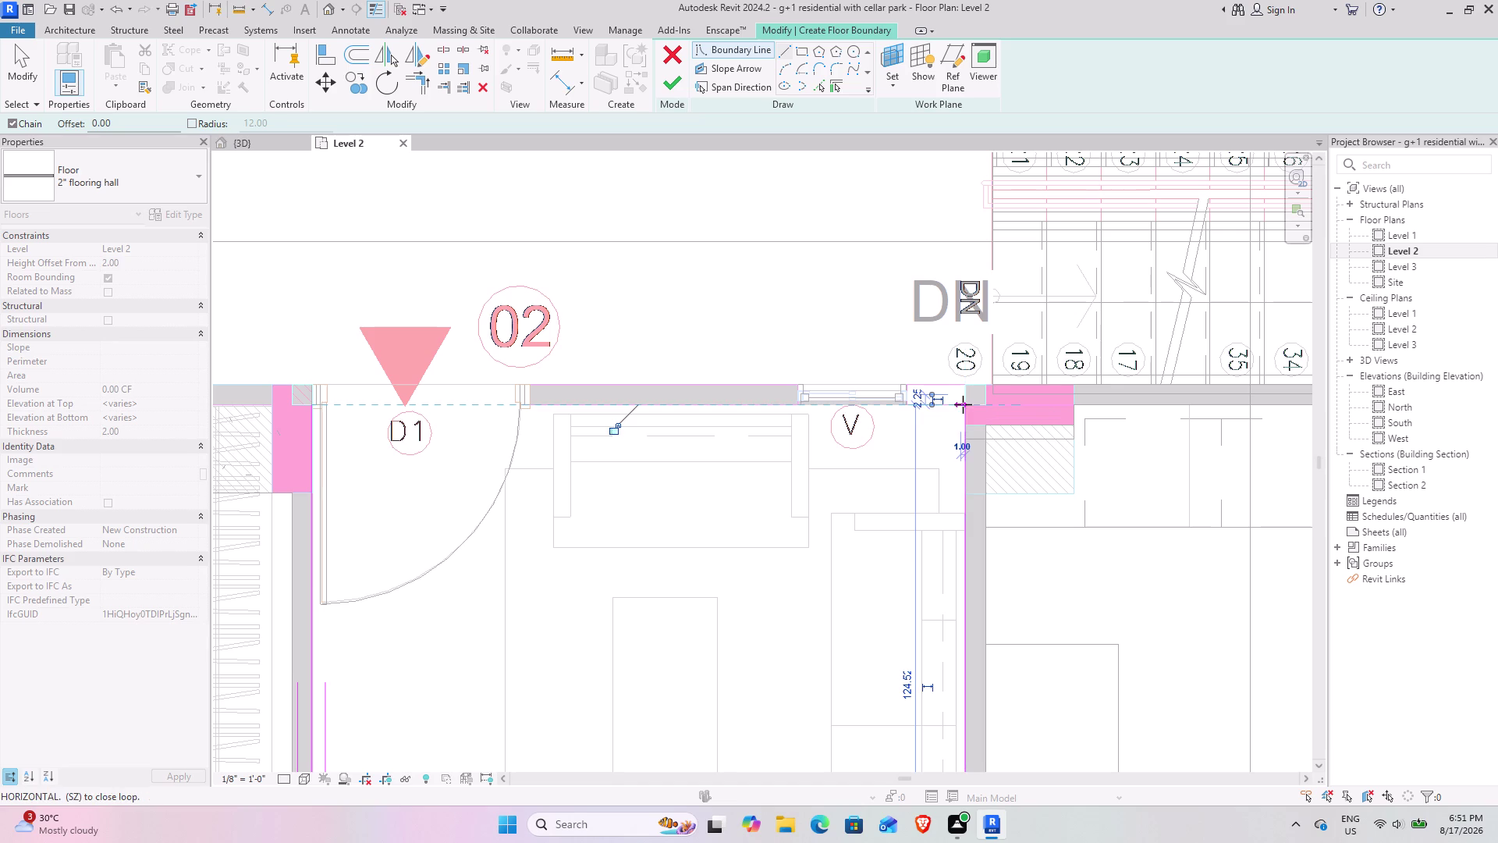
click(314, 405)
Add a rectangular boundary over the room below the SD opening and finish the 474.28 sq ft hall floor.
scroll(down, 3)
middle_drag(536, 571, 534, 554)
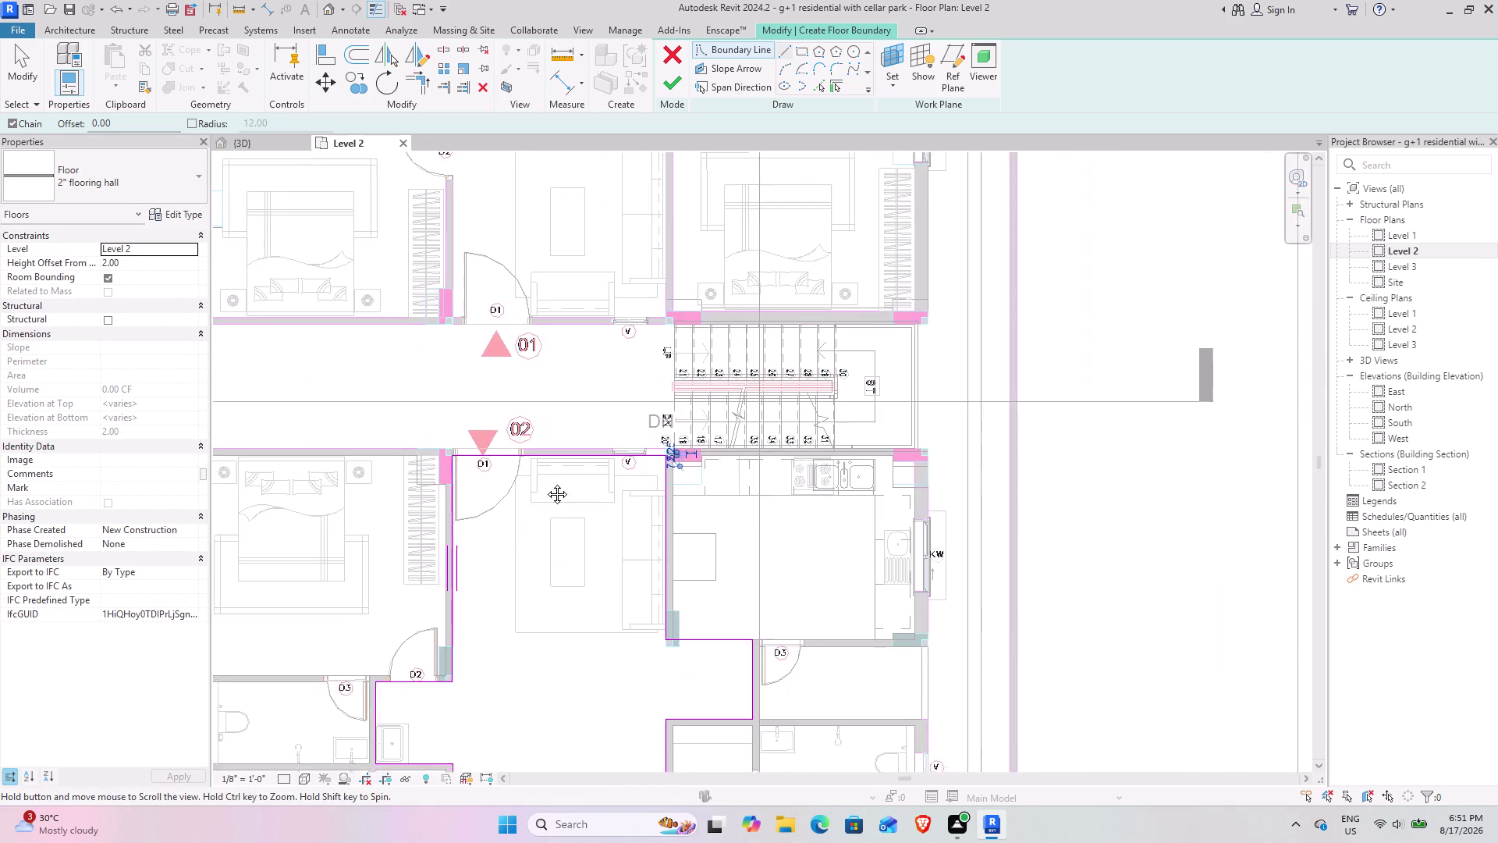
middle_drag(534, 554, 565, 263)
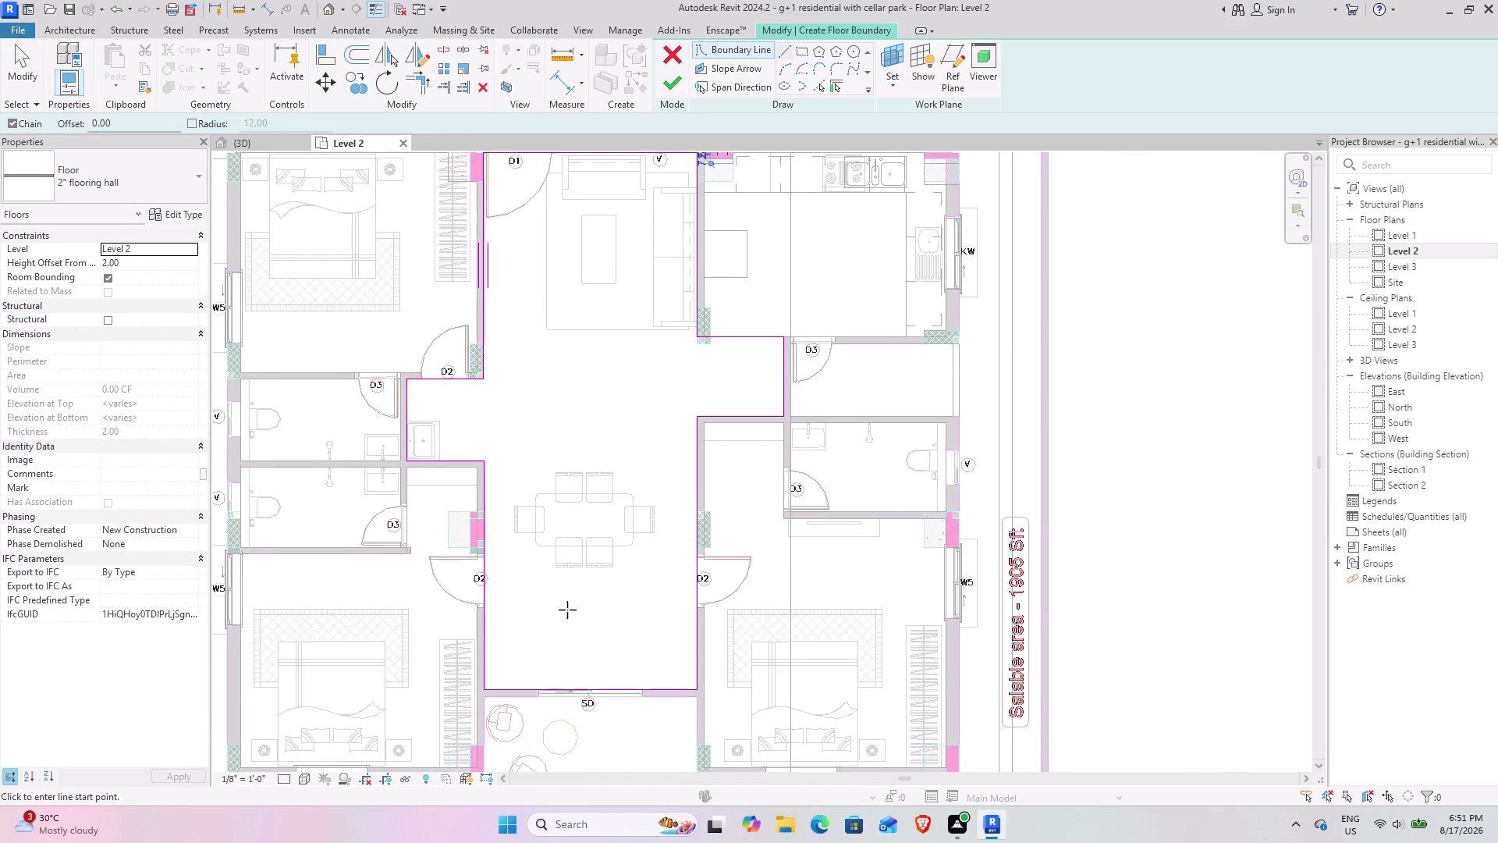
middle_drag(515, 654, 543, 522)
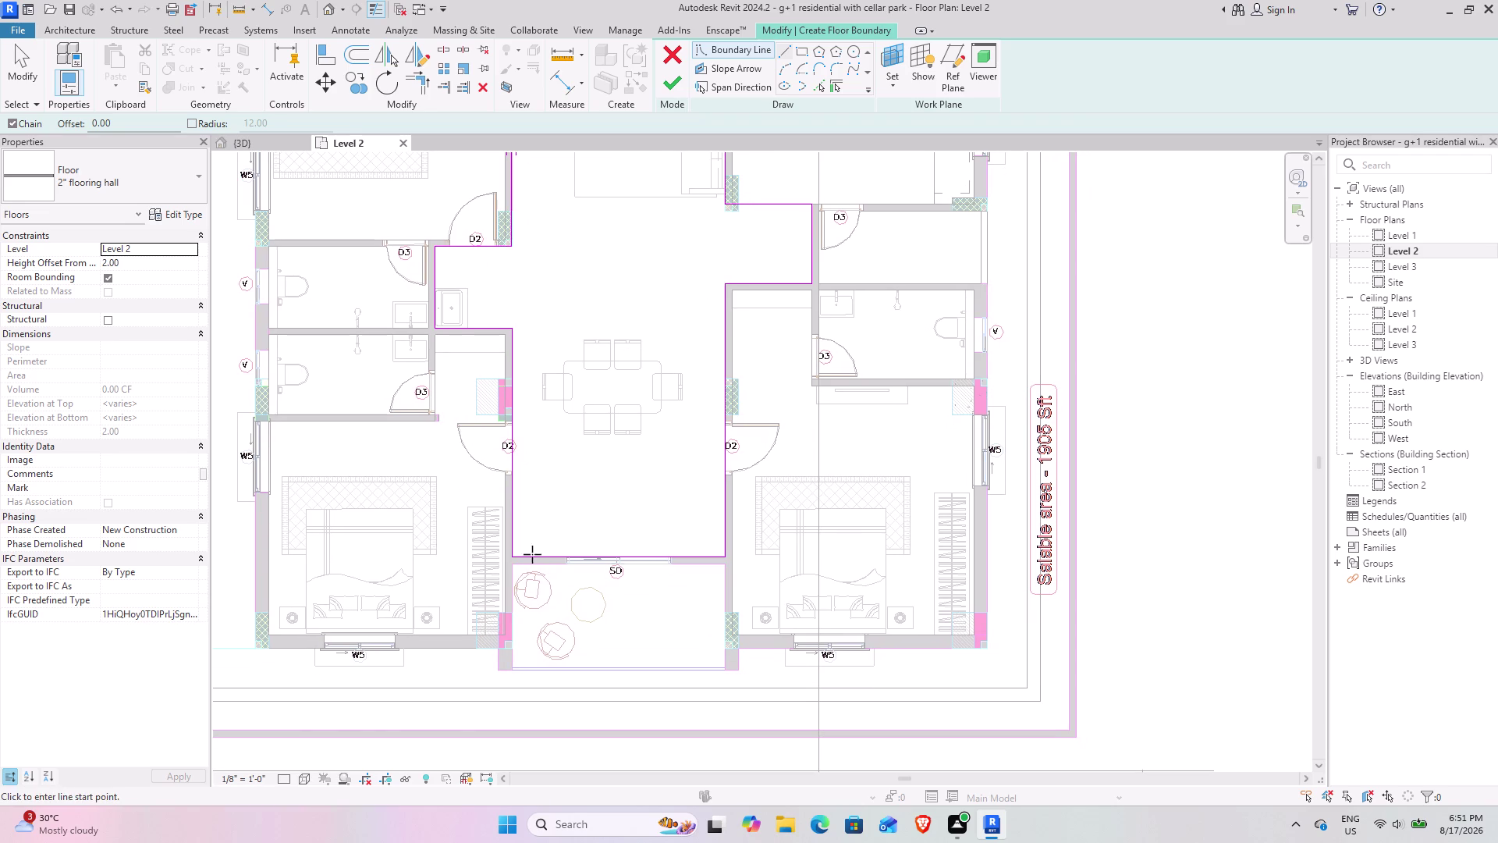
scroll(up, 3)
middle_drag(541, 619, 518, 554)
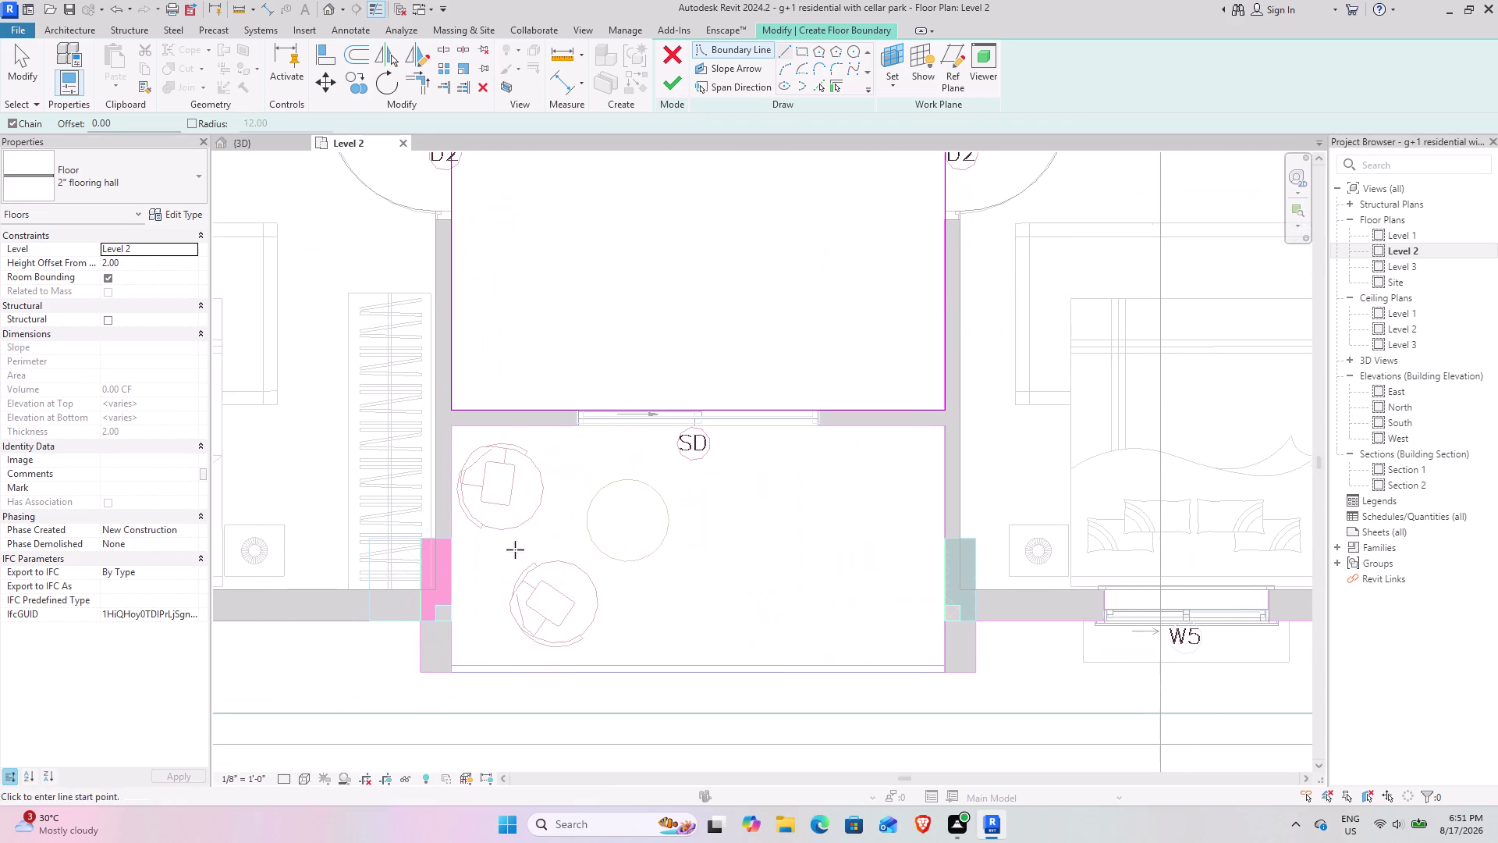
click(454, 433)
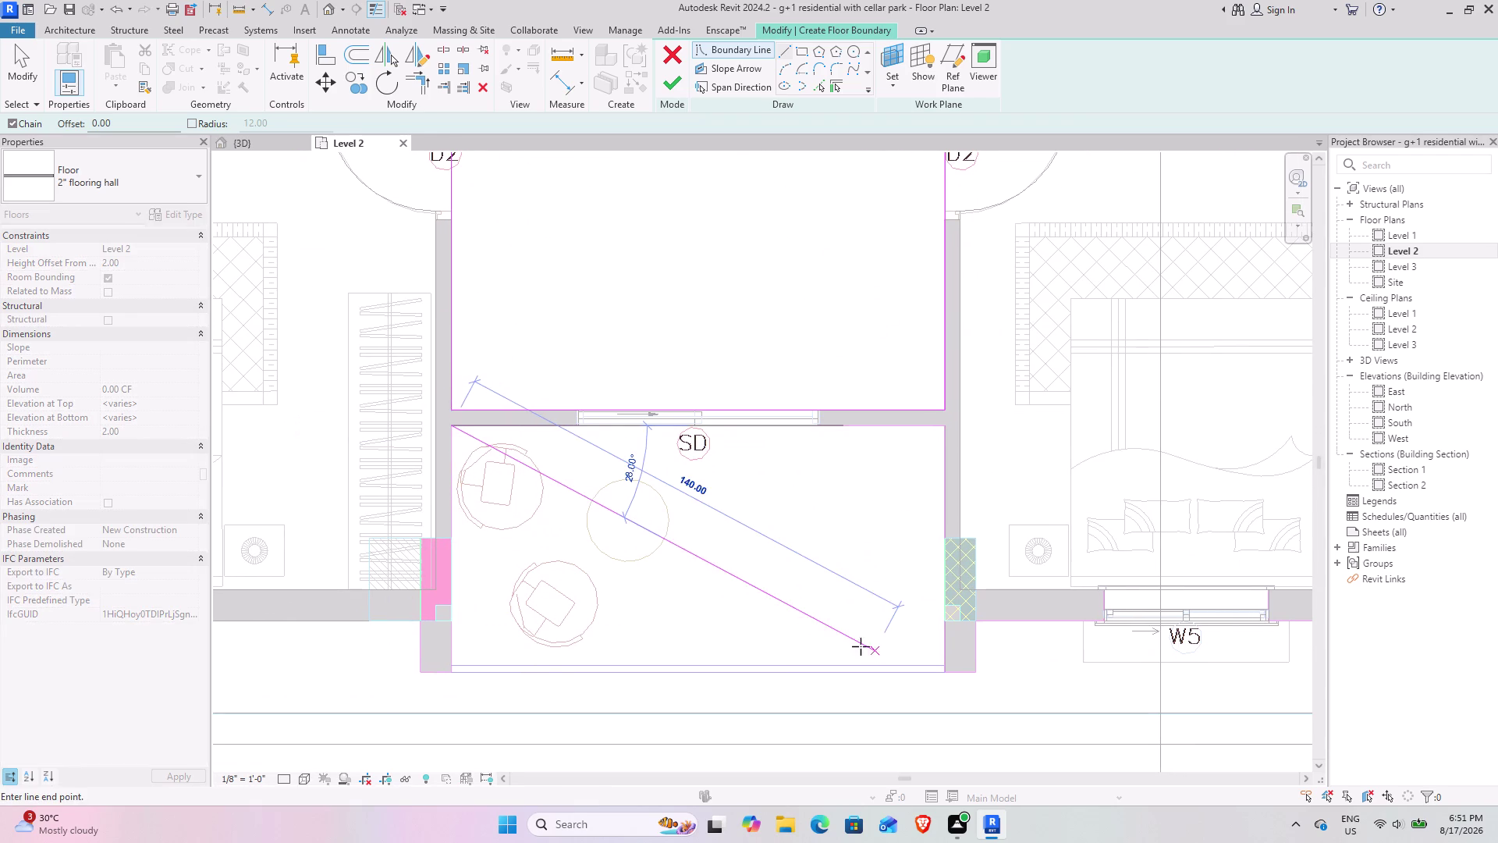
click(798, 50)
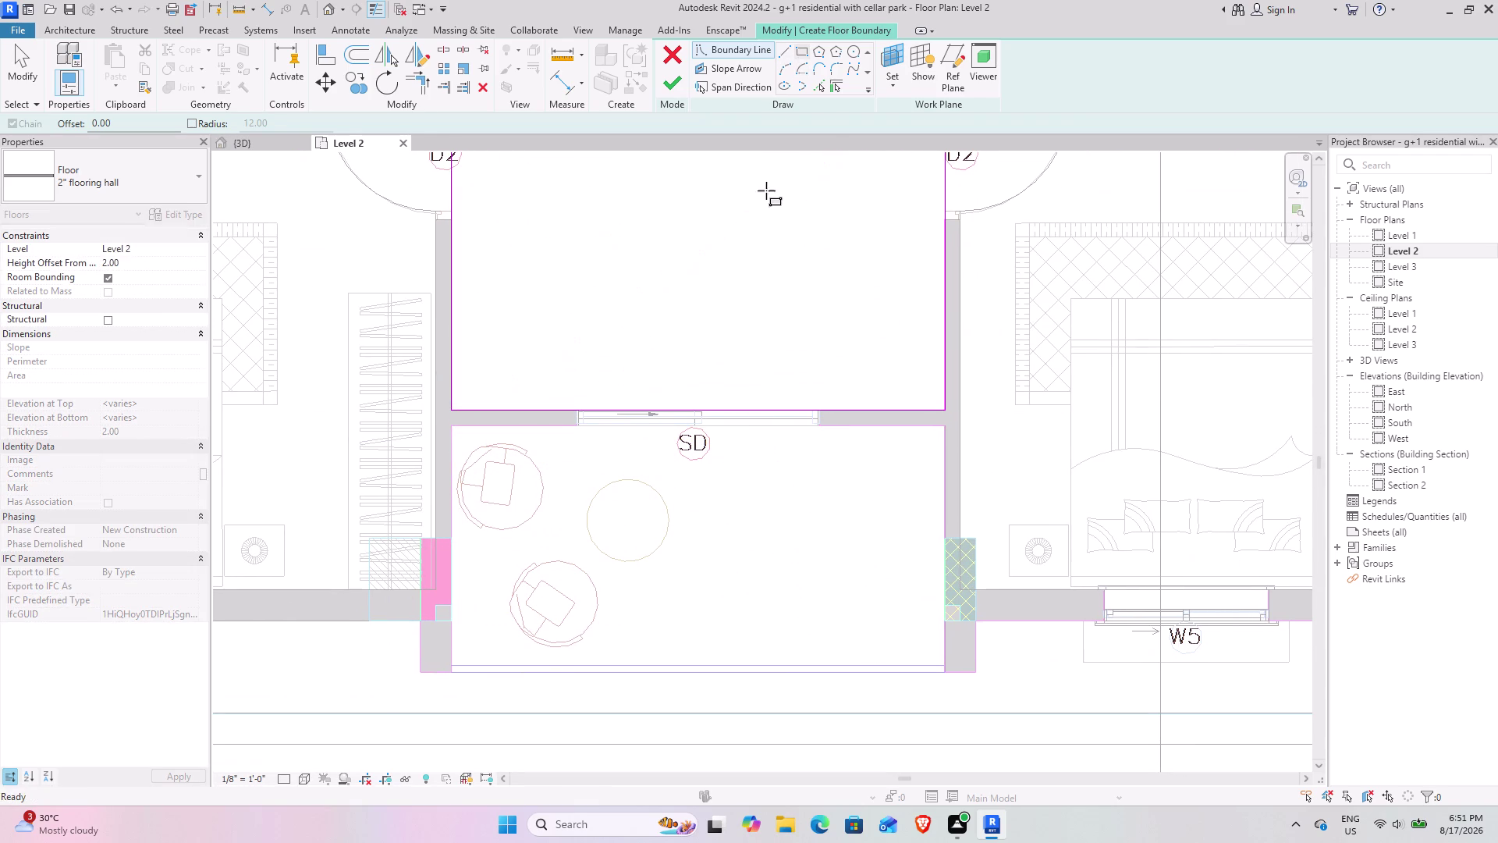
click(455, 428)
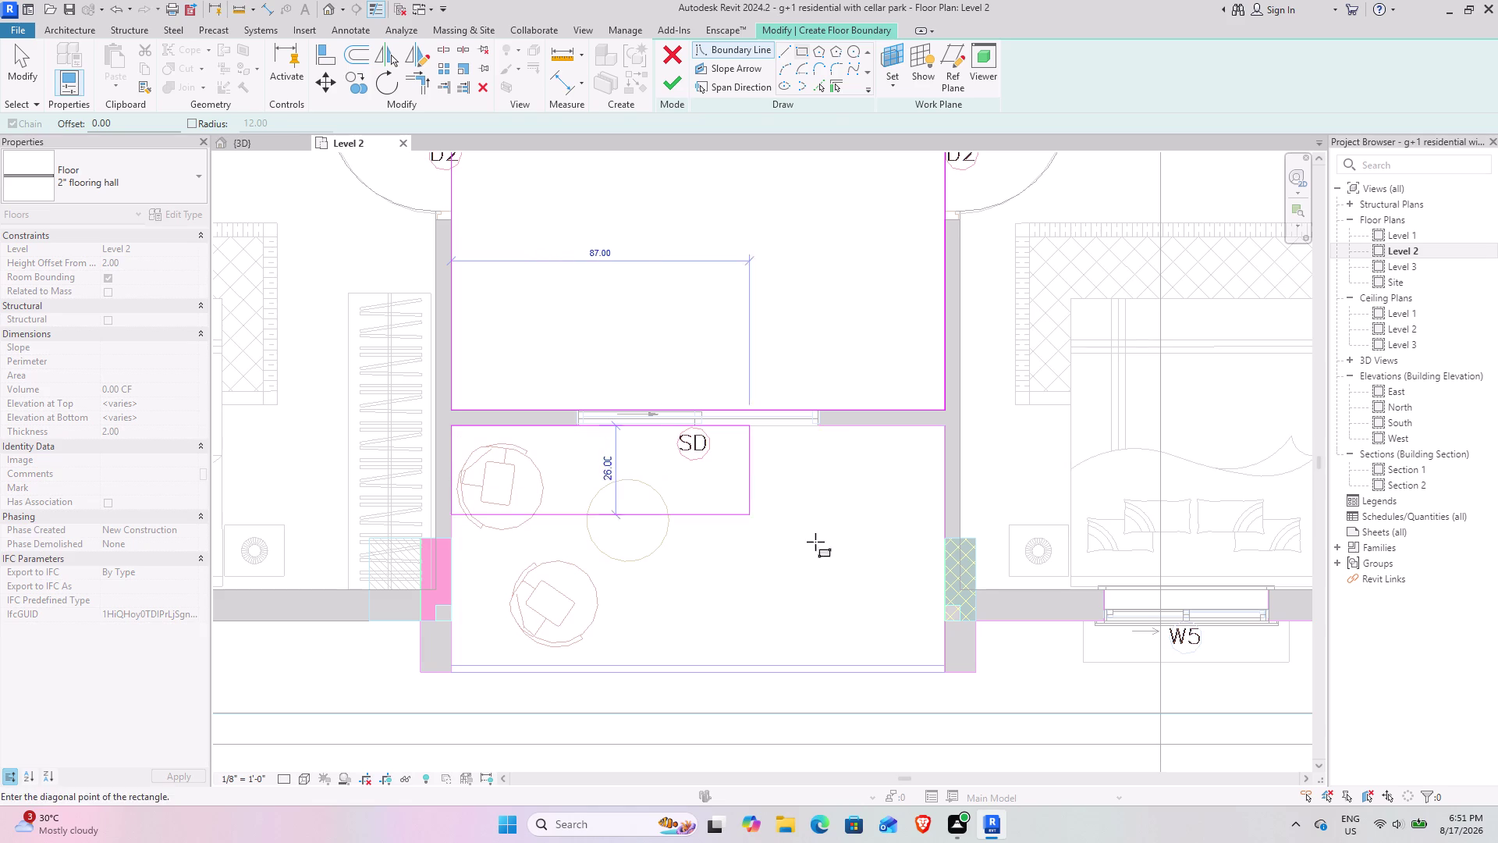
click(946, 664)
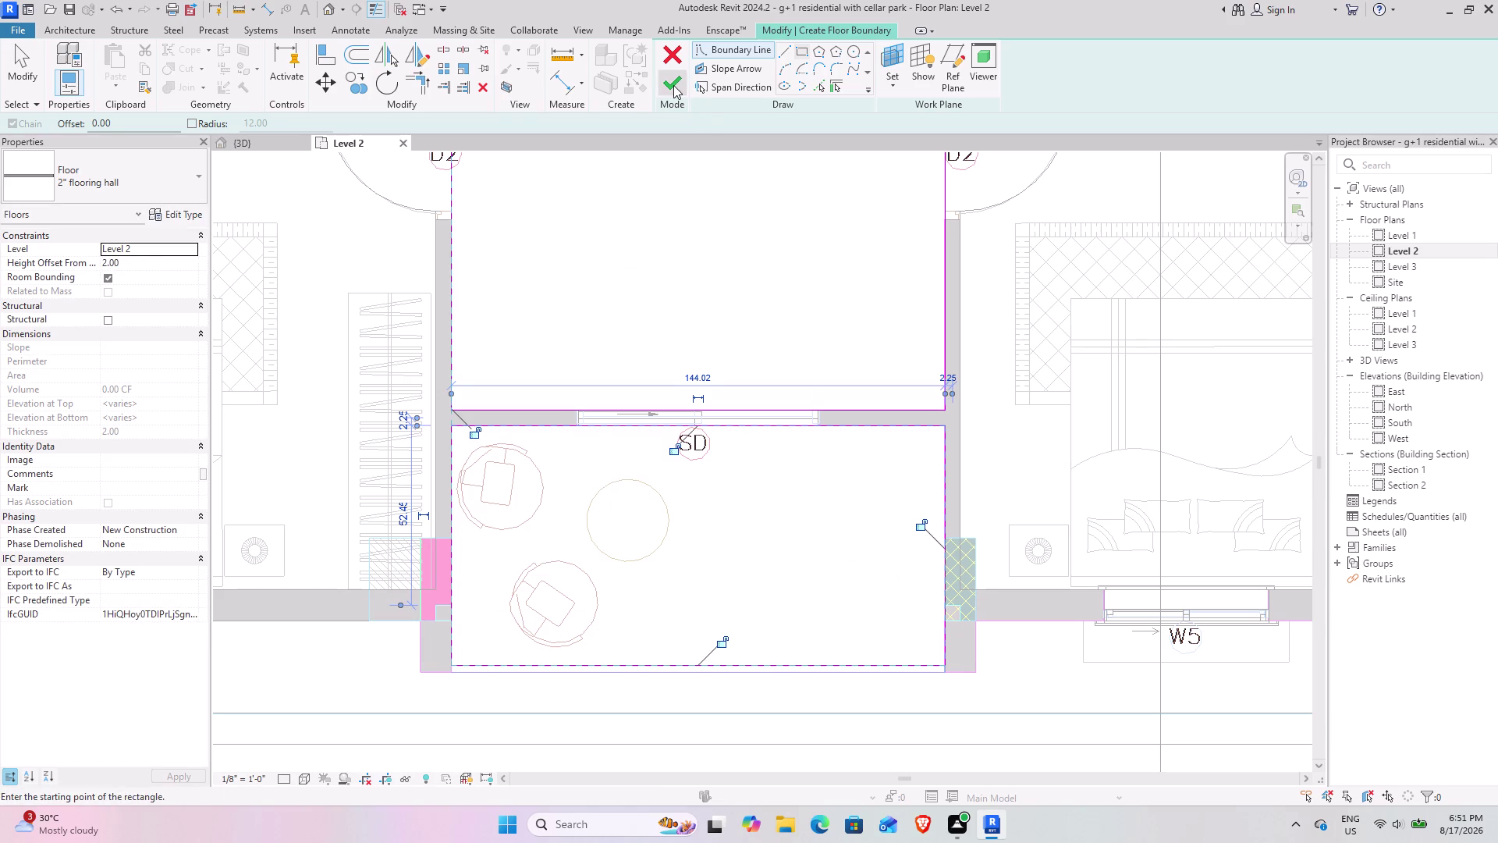
click(673, 85)
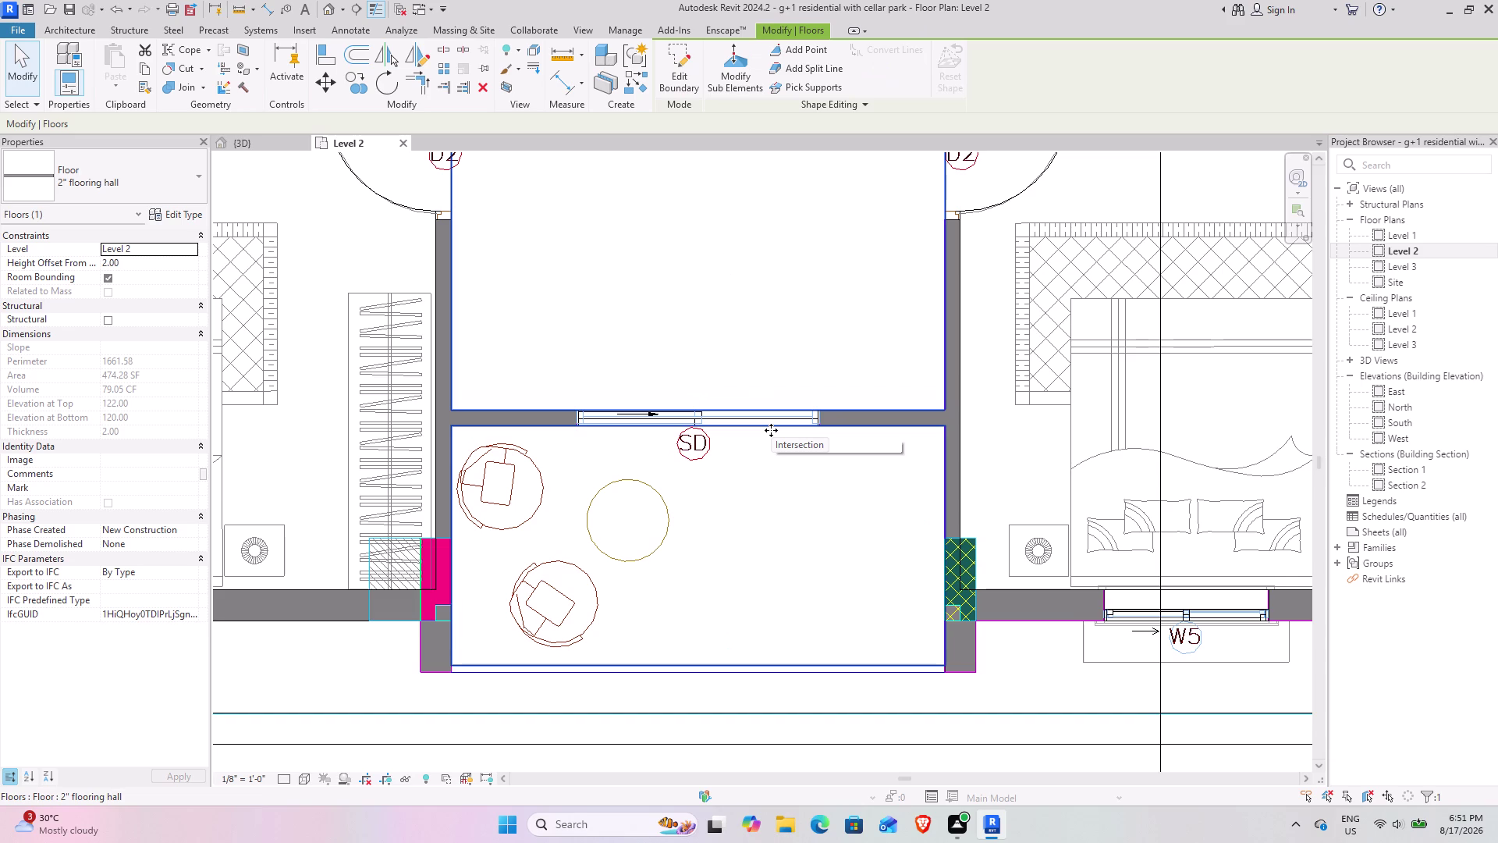
Switch to the 3D view and bring the Level 2 hall and tiled floors into view.
click(245, 153)
click(246, 142)
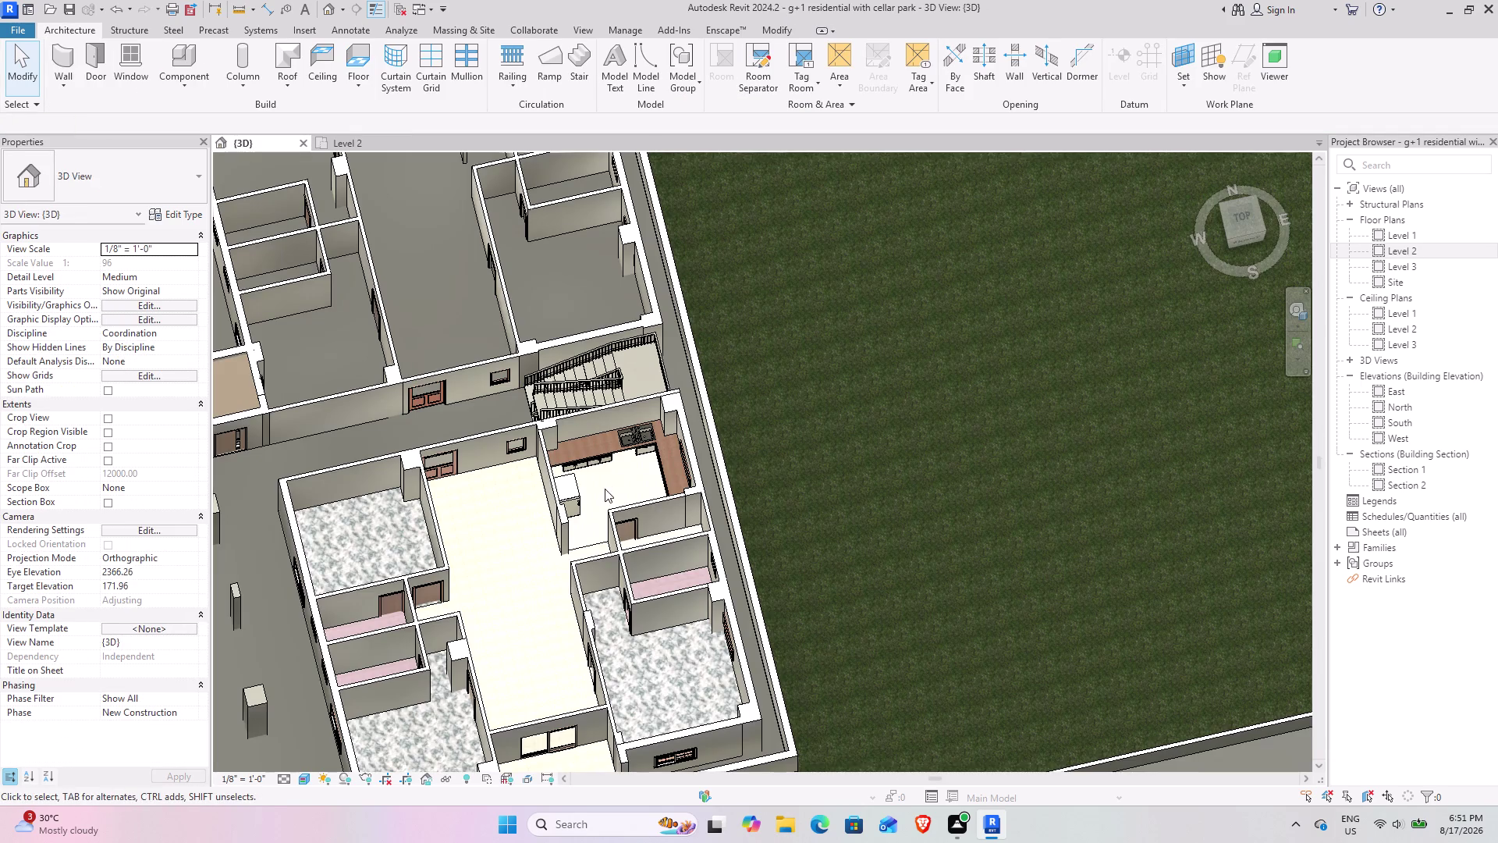
click(824, 509)
middle_drag(503, 614, 557, 361)
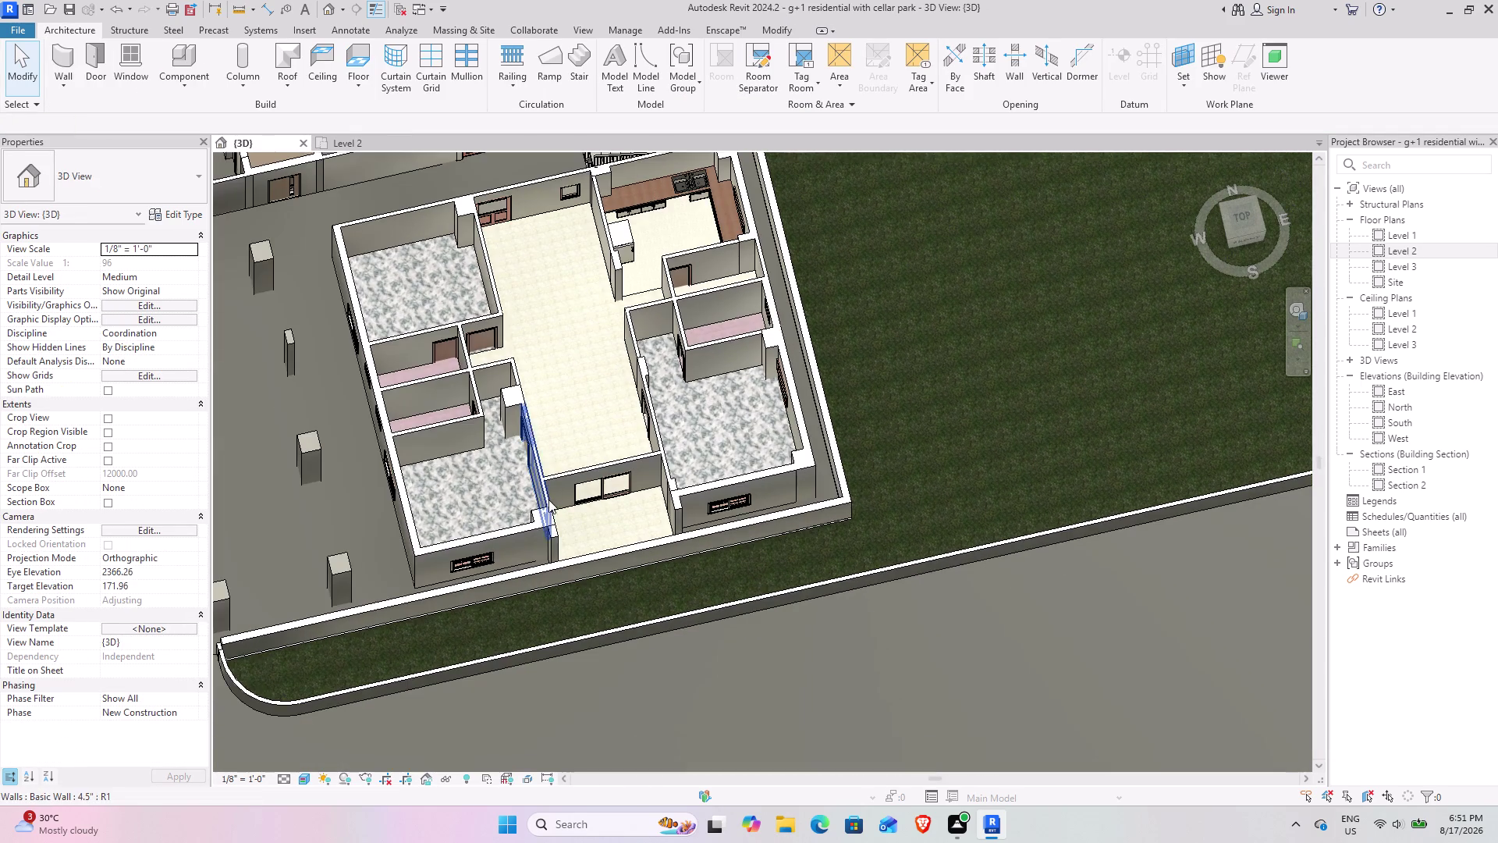
scroll(up, 3)
scroll(up, 3)
middle_drag(527, 513, 571, 584)
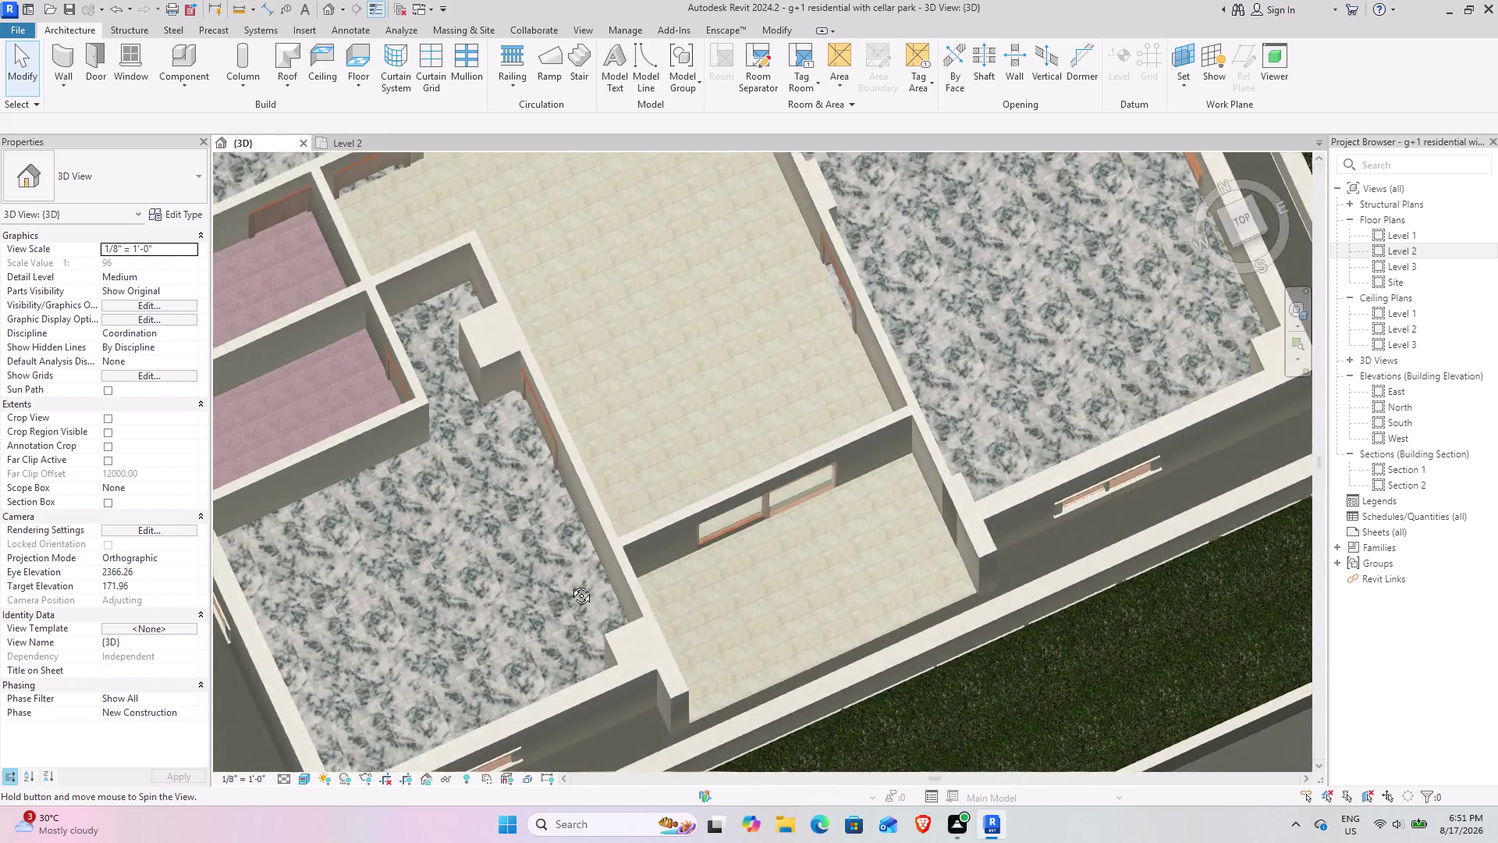
middle_drag(571, 584, 477, 418)
scroll(down, 3)
middle_drag(457, 417, 675, 663)
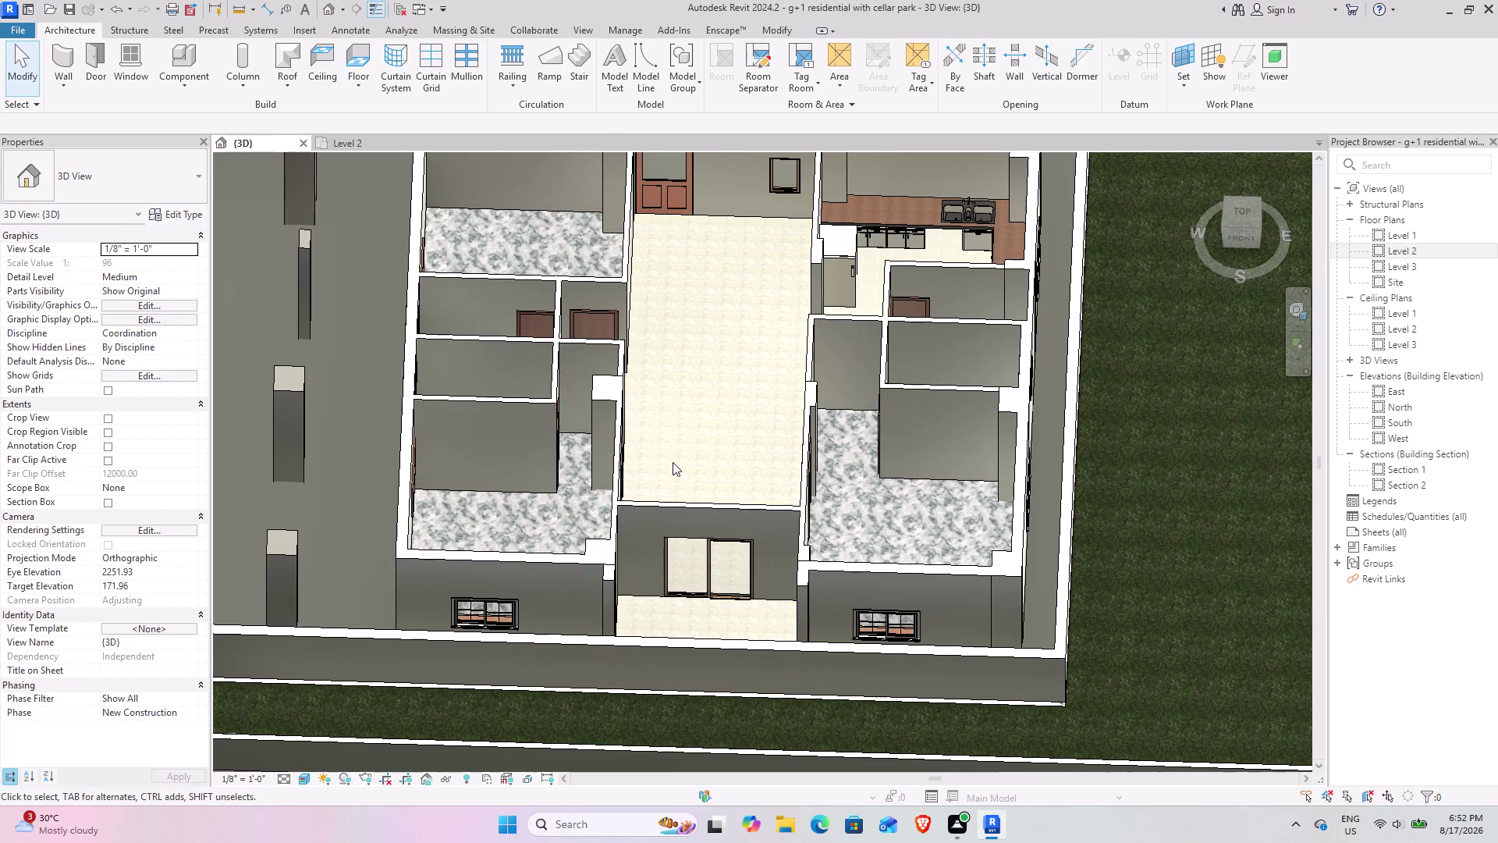
Orbit around the building to check the Level 2 floors from several angles.
scroll(down, 3)
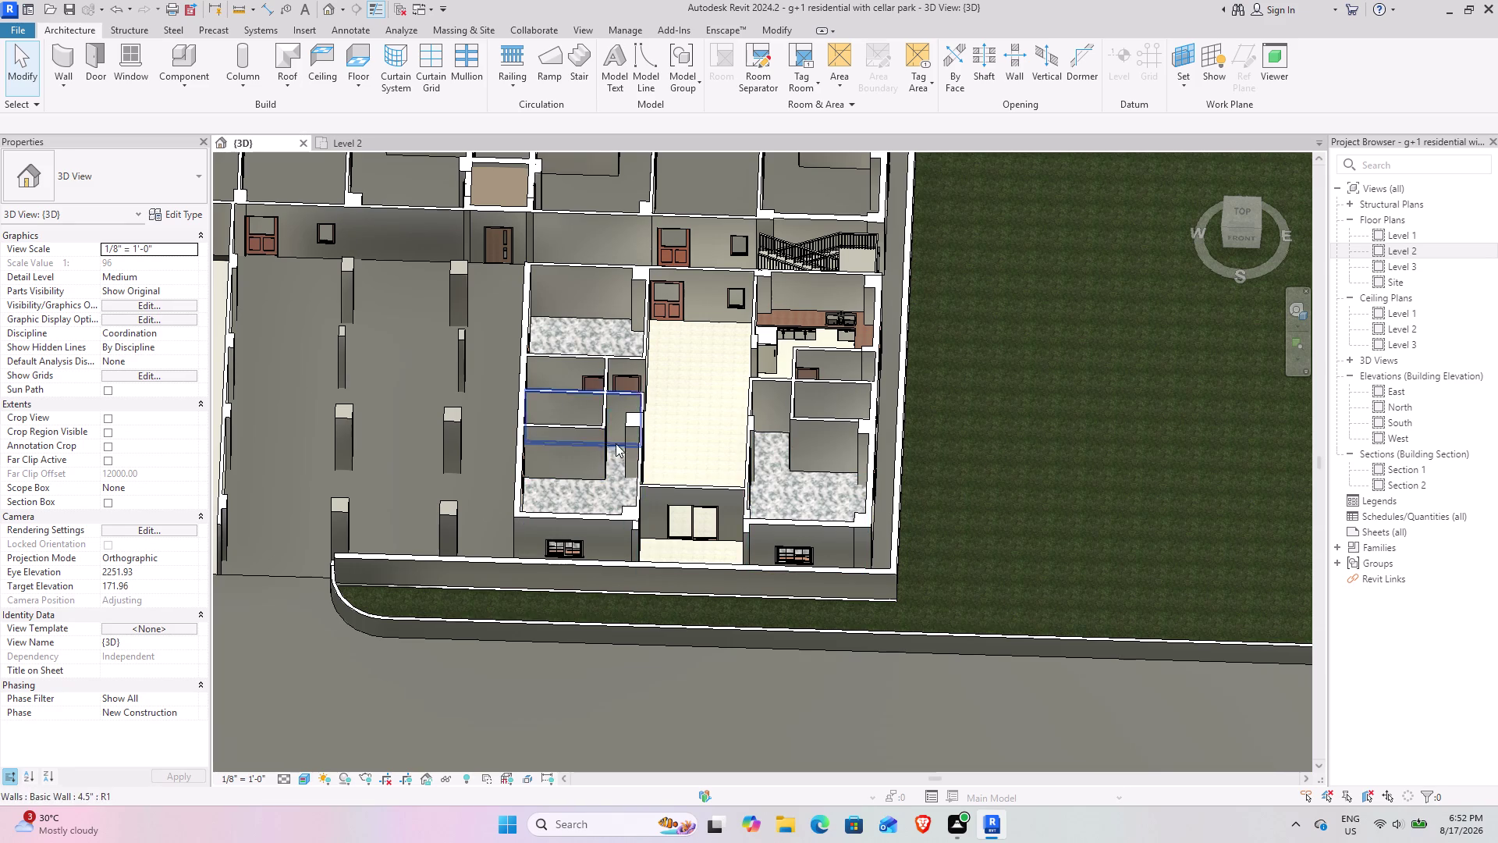
scroll(down, 3)
middle_drag(577, 525, 675, 563)
middle_drag(660, 561, 658, 532)
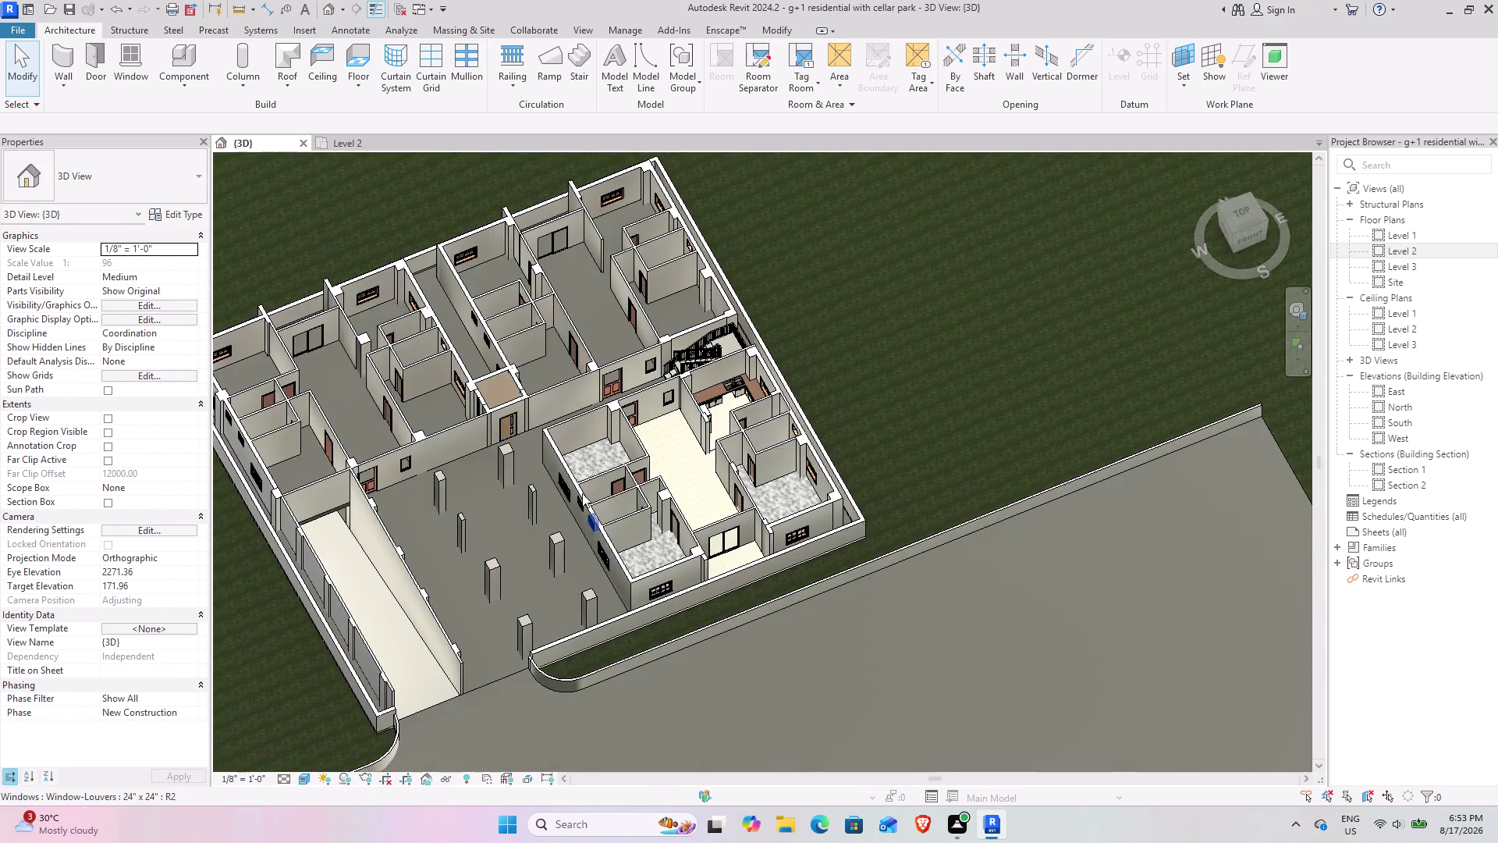
scroll(up, 3)
middle_drag(508, 524, 563, 420)
middle_drag(537, 498, 568, 409)
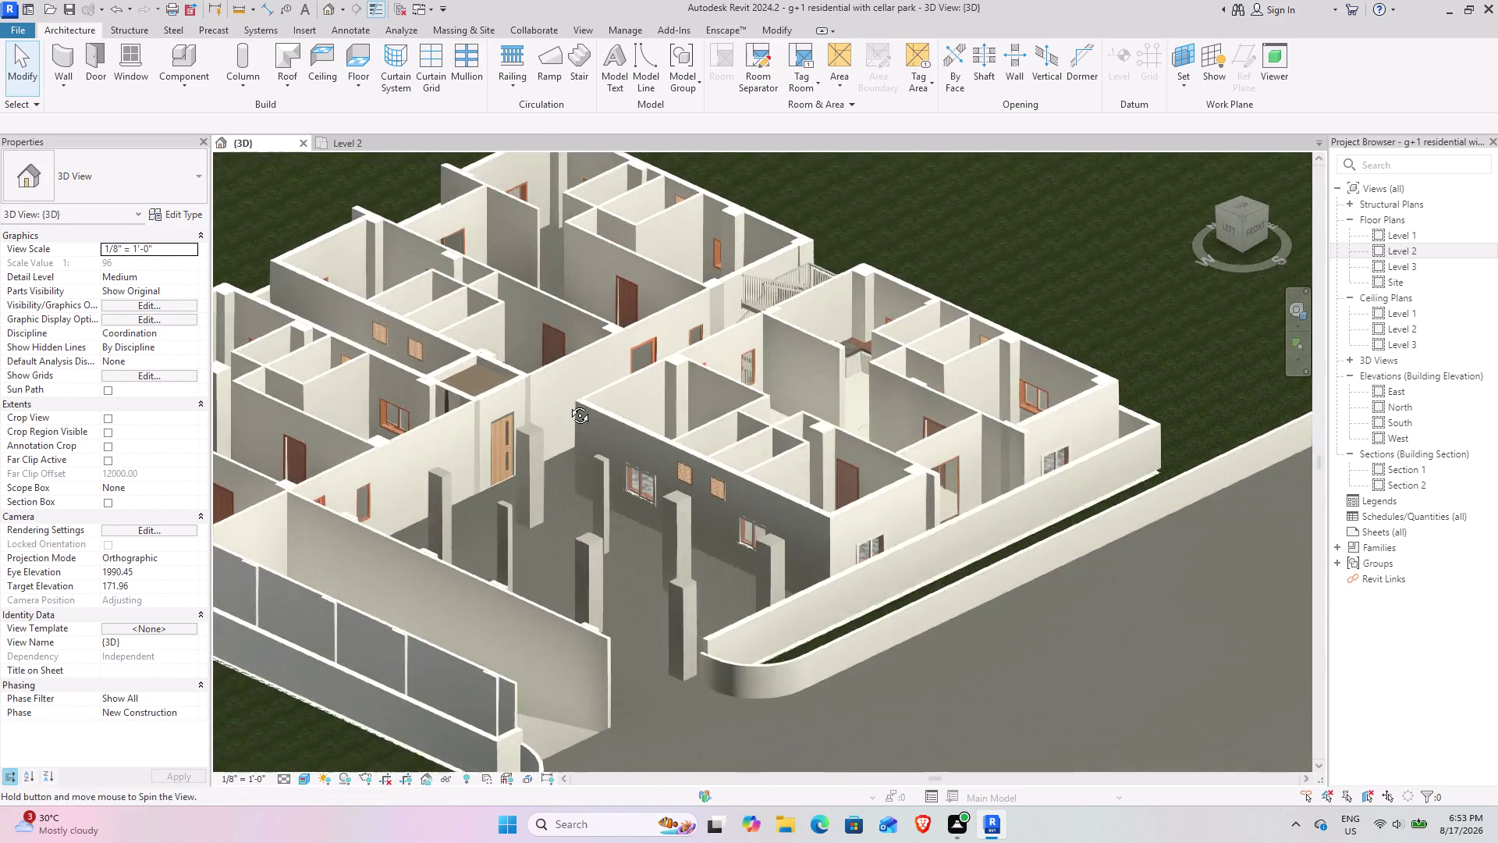
middle_drag(568, 408, 396, 536)
middle_drag(438, 488, 564, 815)
middle_drag(455, 624, 632, 578)
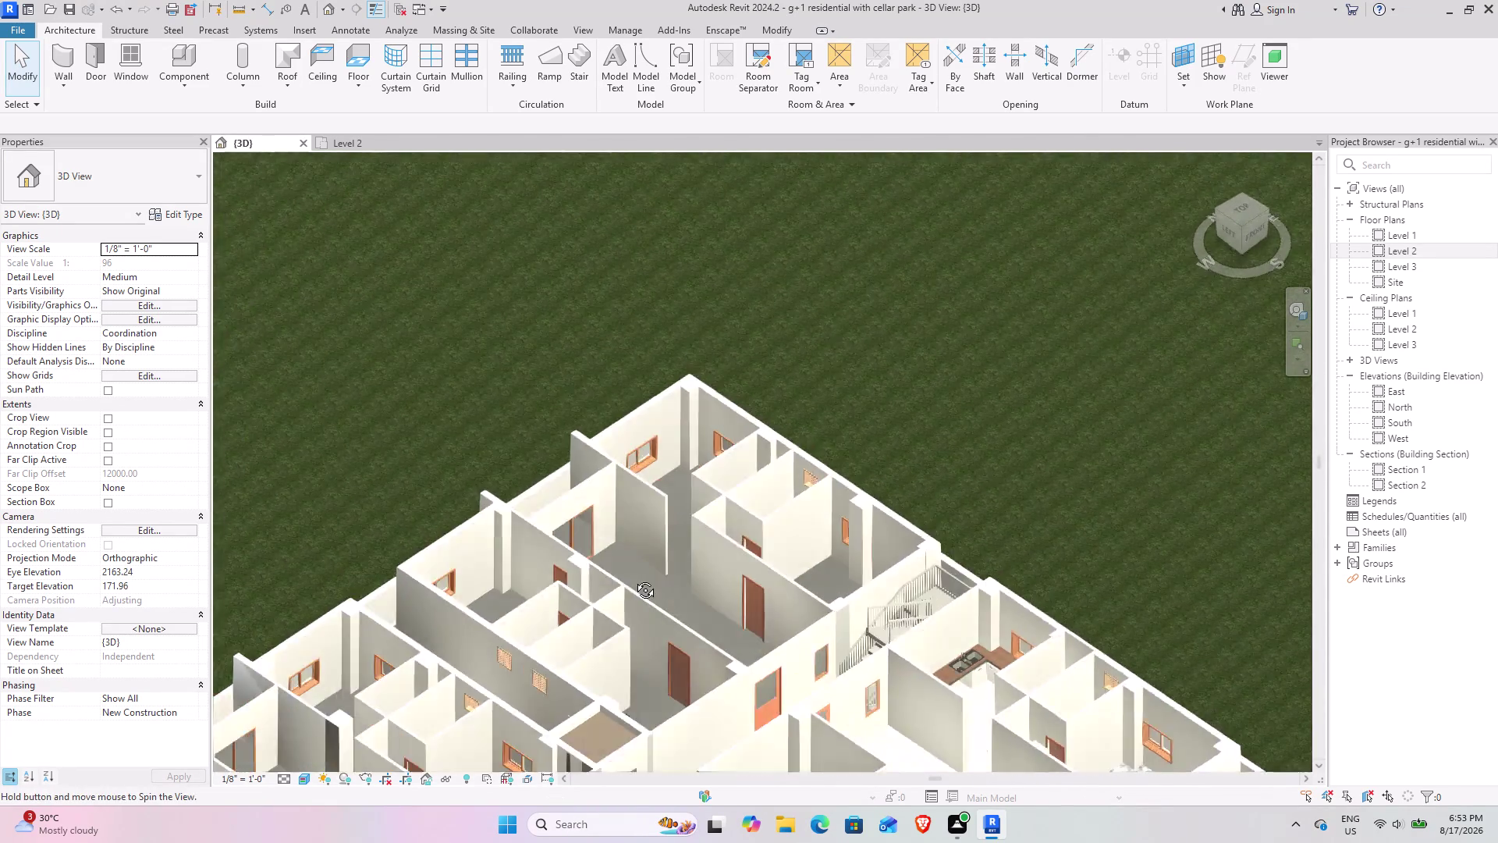
middle_drag(632, 578, 653, 571)
middle_drag(761, 593, 457, 337)
middle_drag(615, 468, 482, 644)
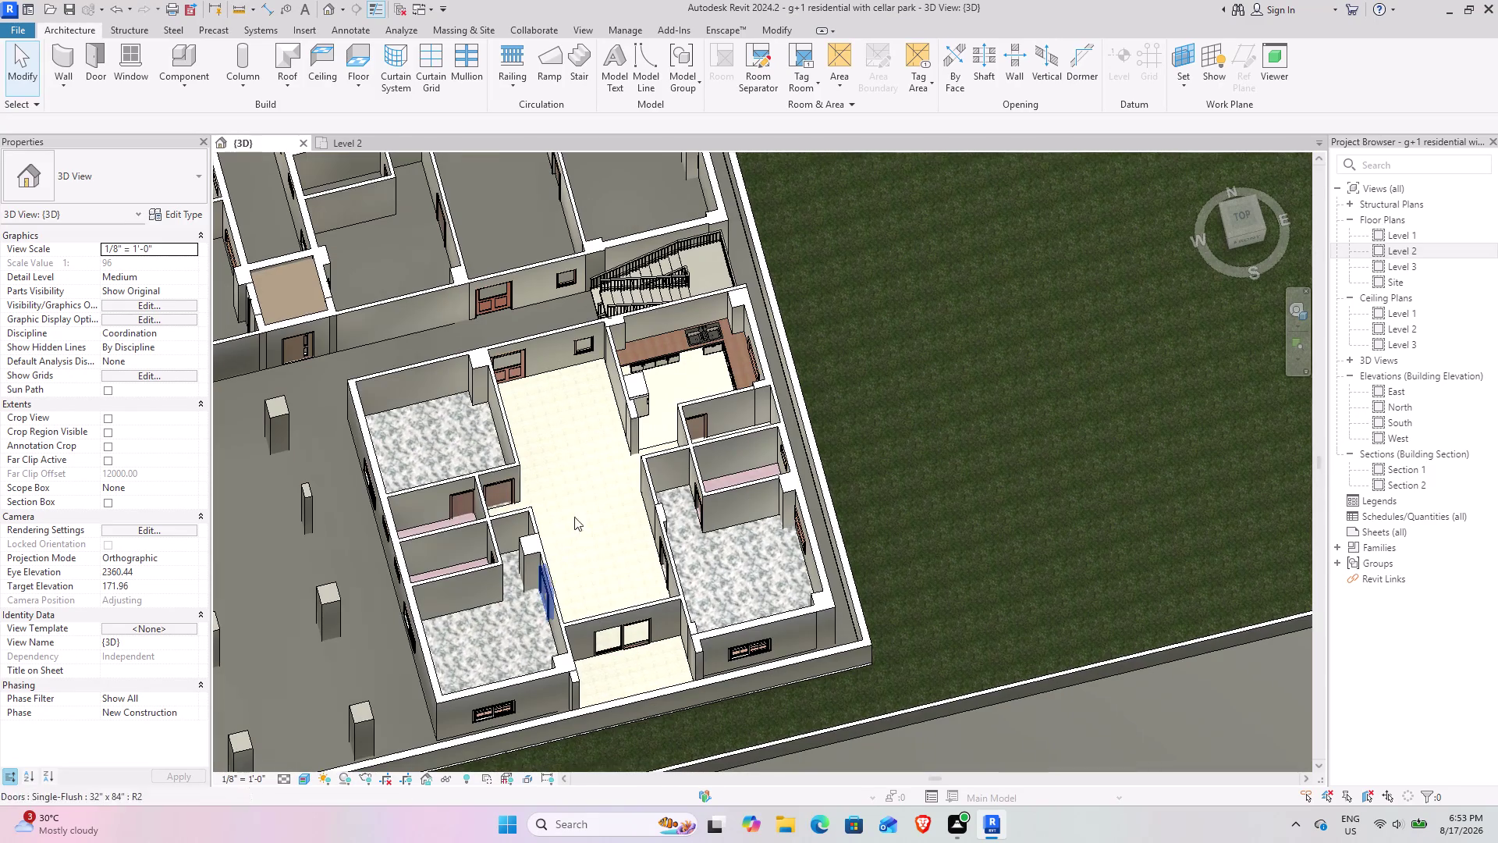
middle_drag(507, 609, 535, 528)
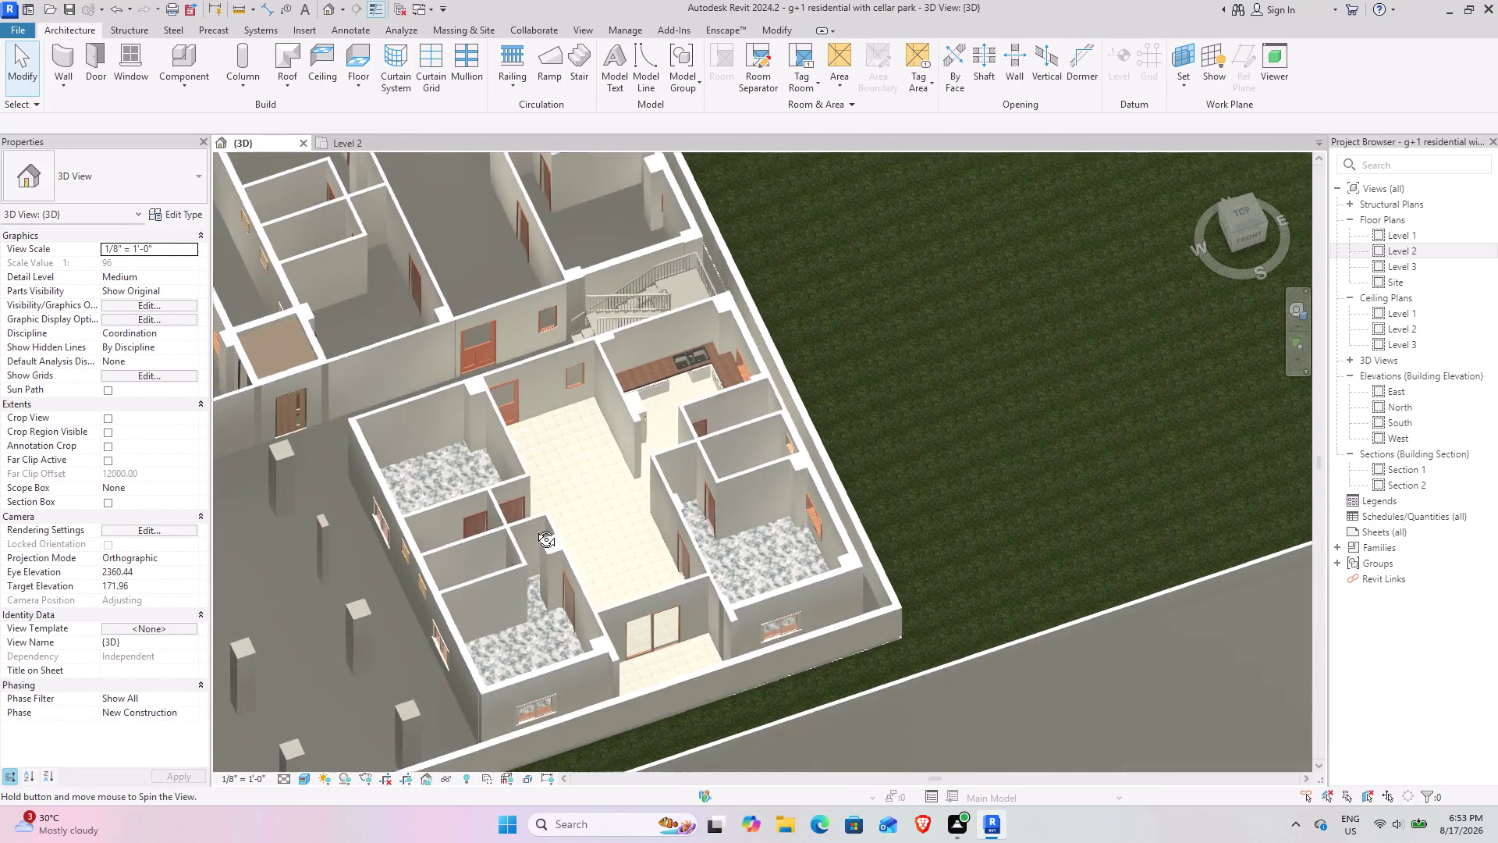
middle_drag(535, 527, 428, 567)
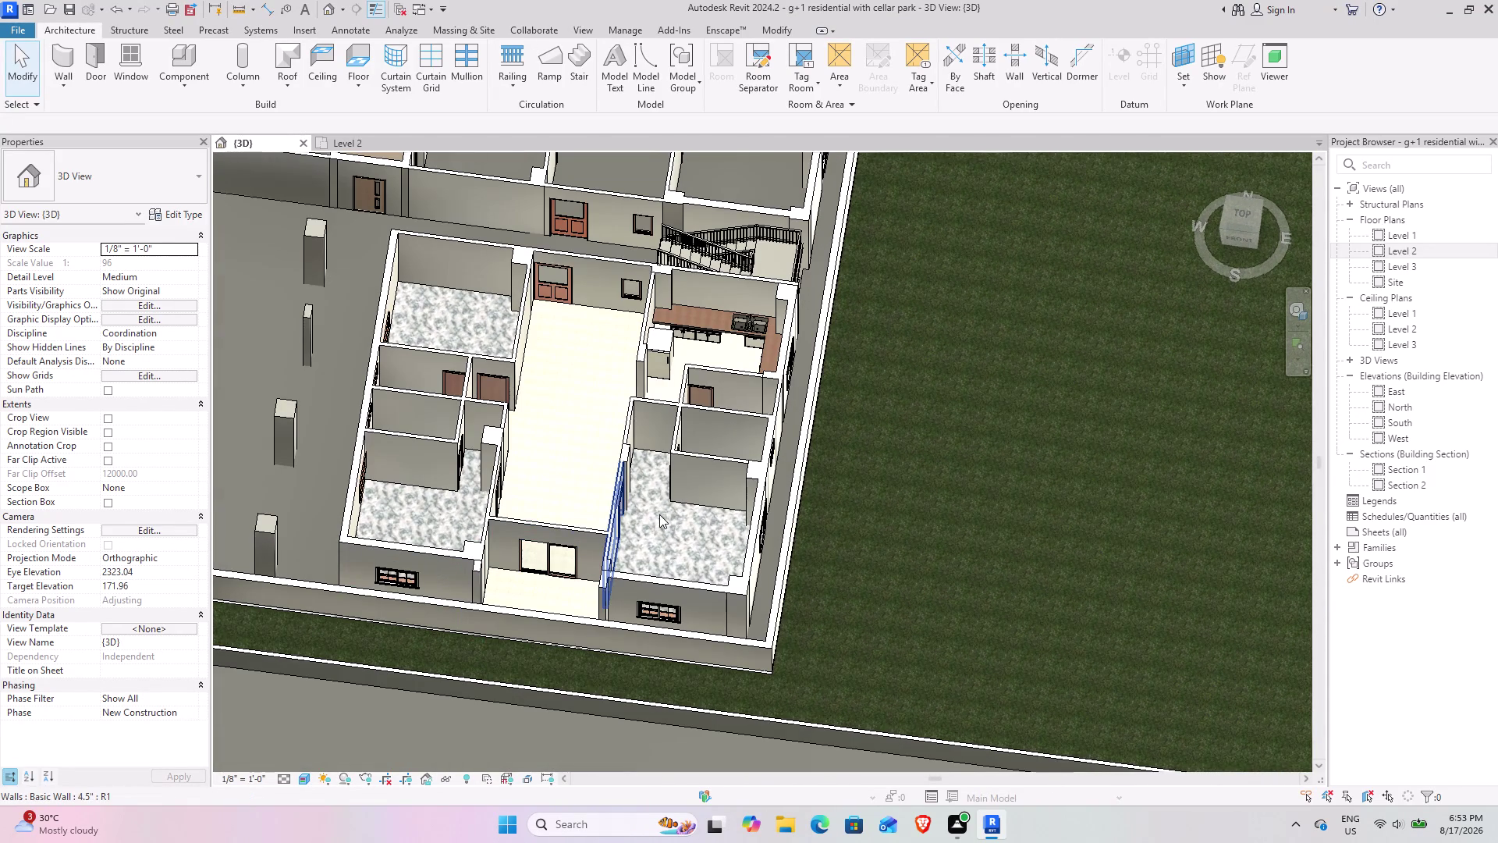
Inspect the marble and tile floors up close, then frame the unit, stair and parking.
scroll(up, 3)
middle_drag(465, 567, 504, 376)
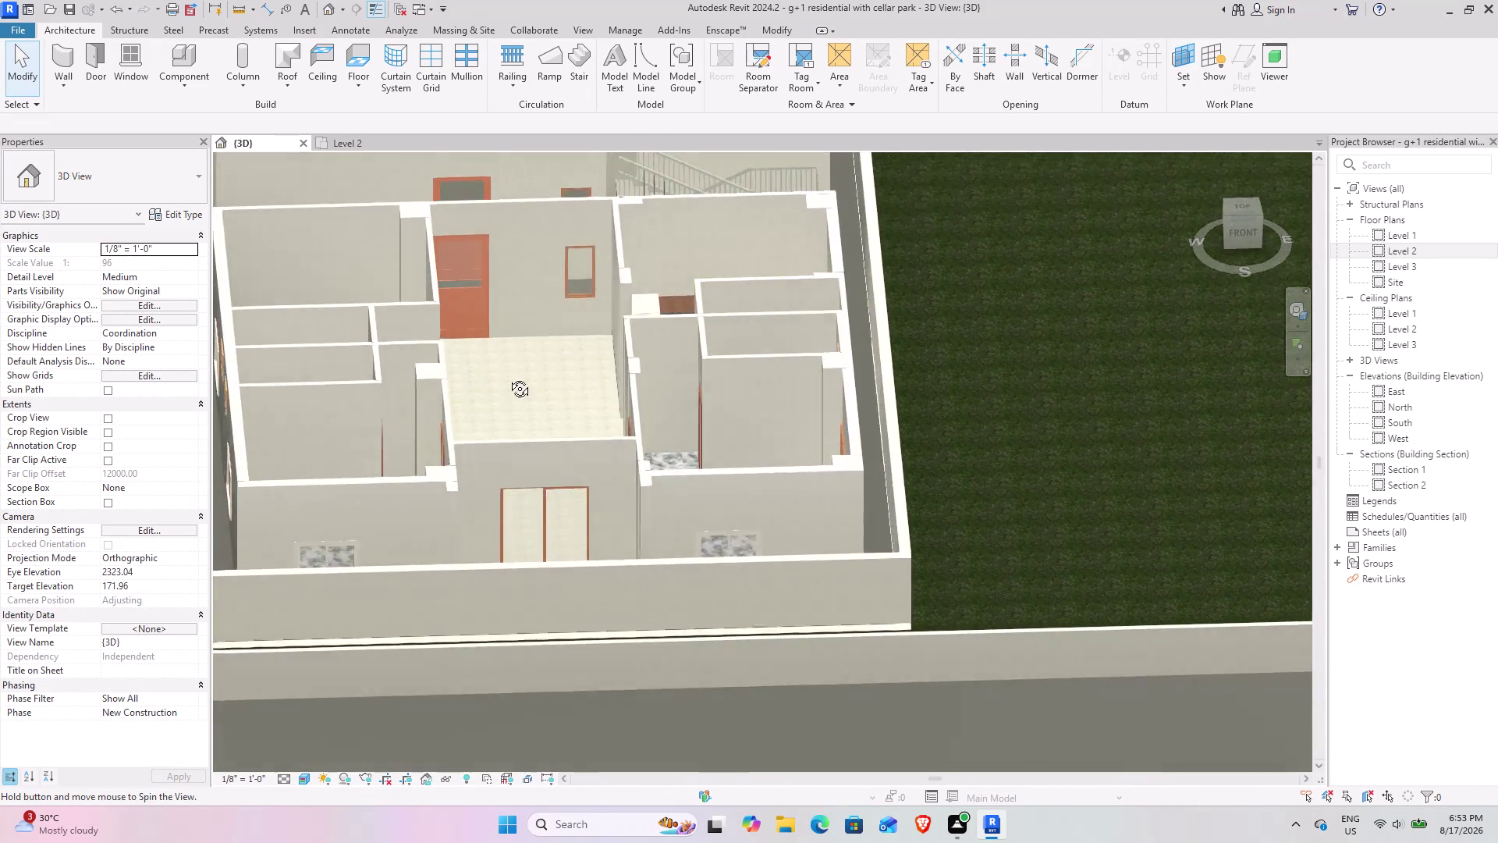
middle_drag(504, 376, 643, 722)
middle_drag(619, 699, 393, 389)
middle_drag(549, 576, 391, 382)
middle_drag(451, 414, 851, 678)
scroll(up, 3)
scroll(up, 3)
middle_drag(495, 609, 561, 677)
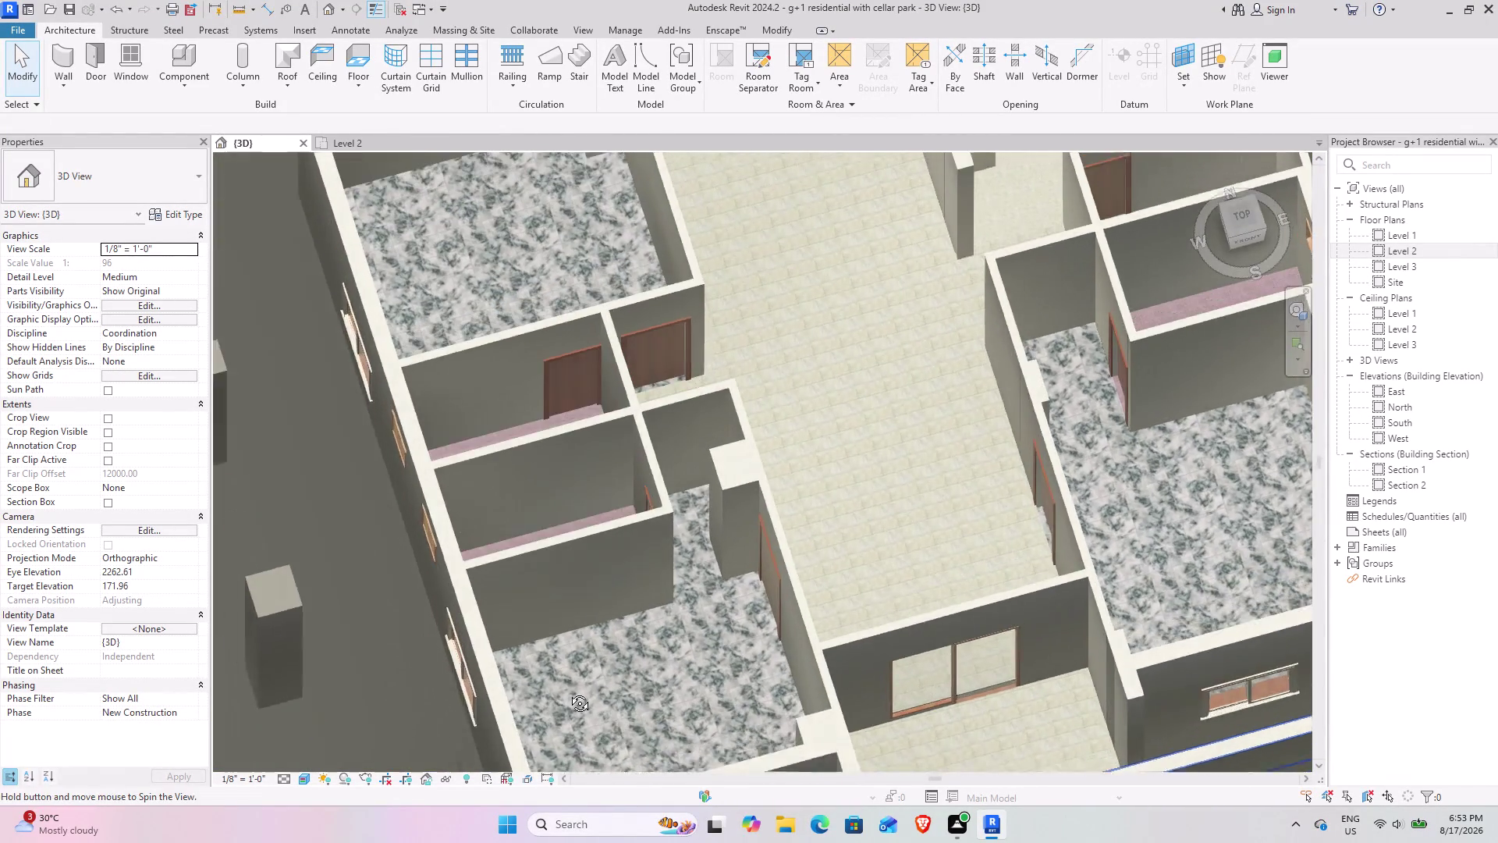
middle_drag(561, 677, 569, 696)
middle_drag(958, 656, 692, 509)
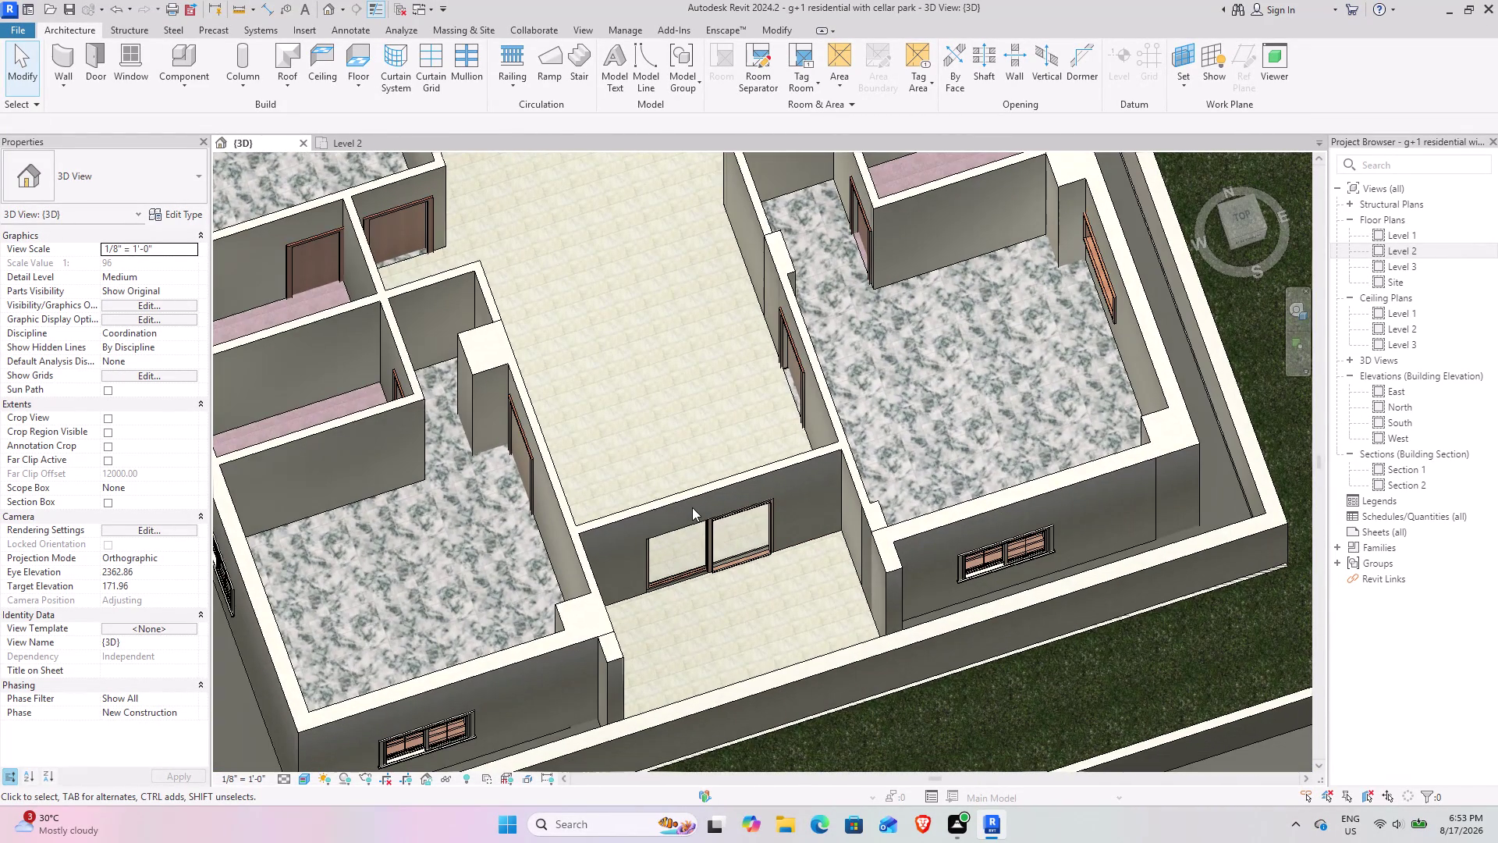
scroll(down, 3)
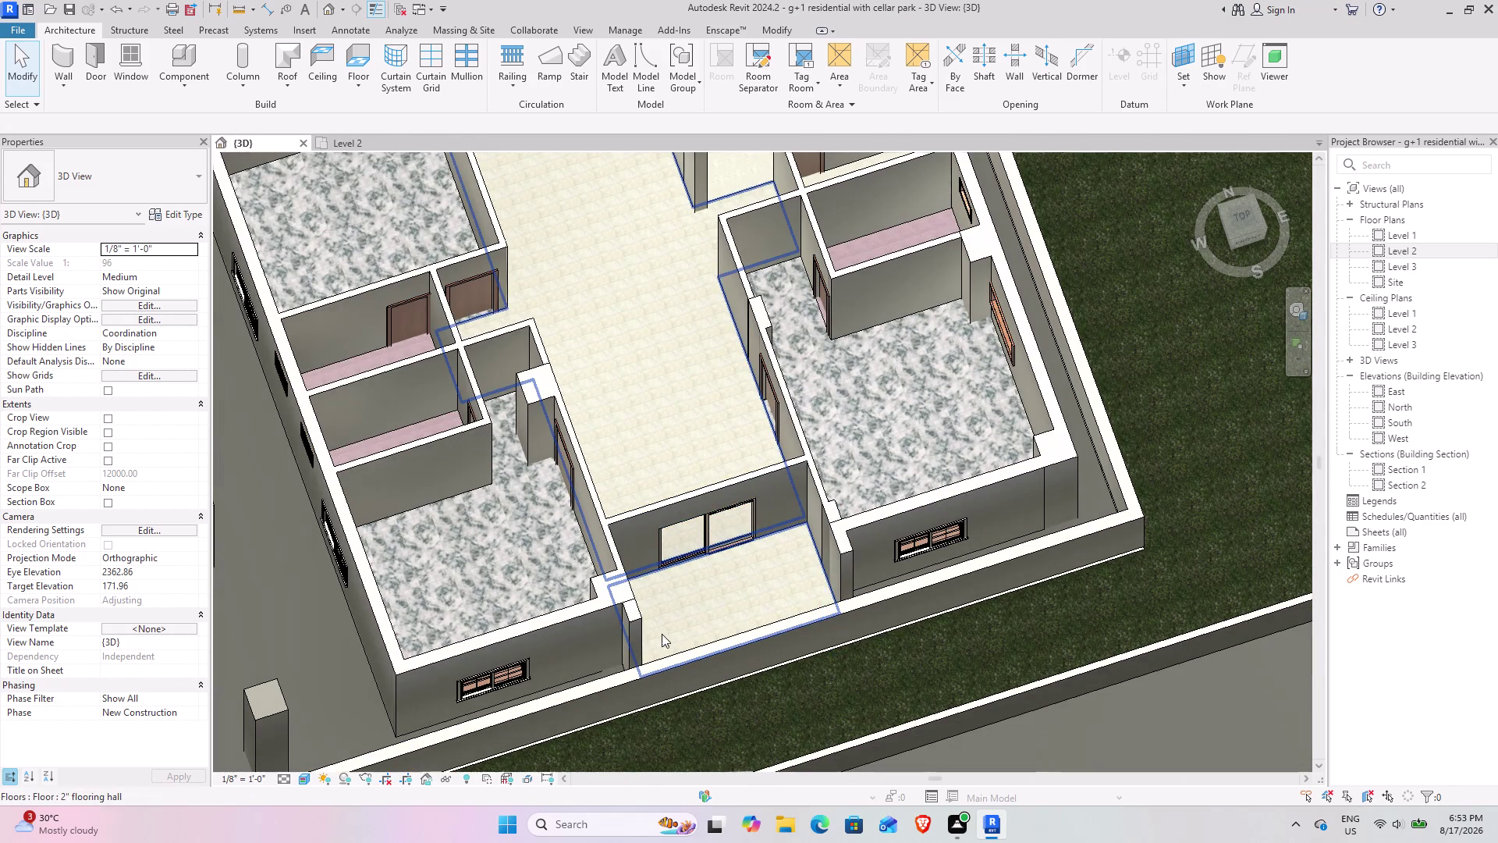
scroll(down, 3)
middle_drag(624, 413, 626, 423)
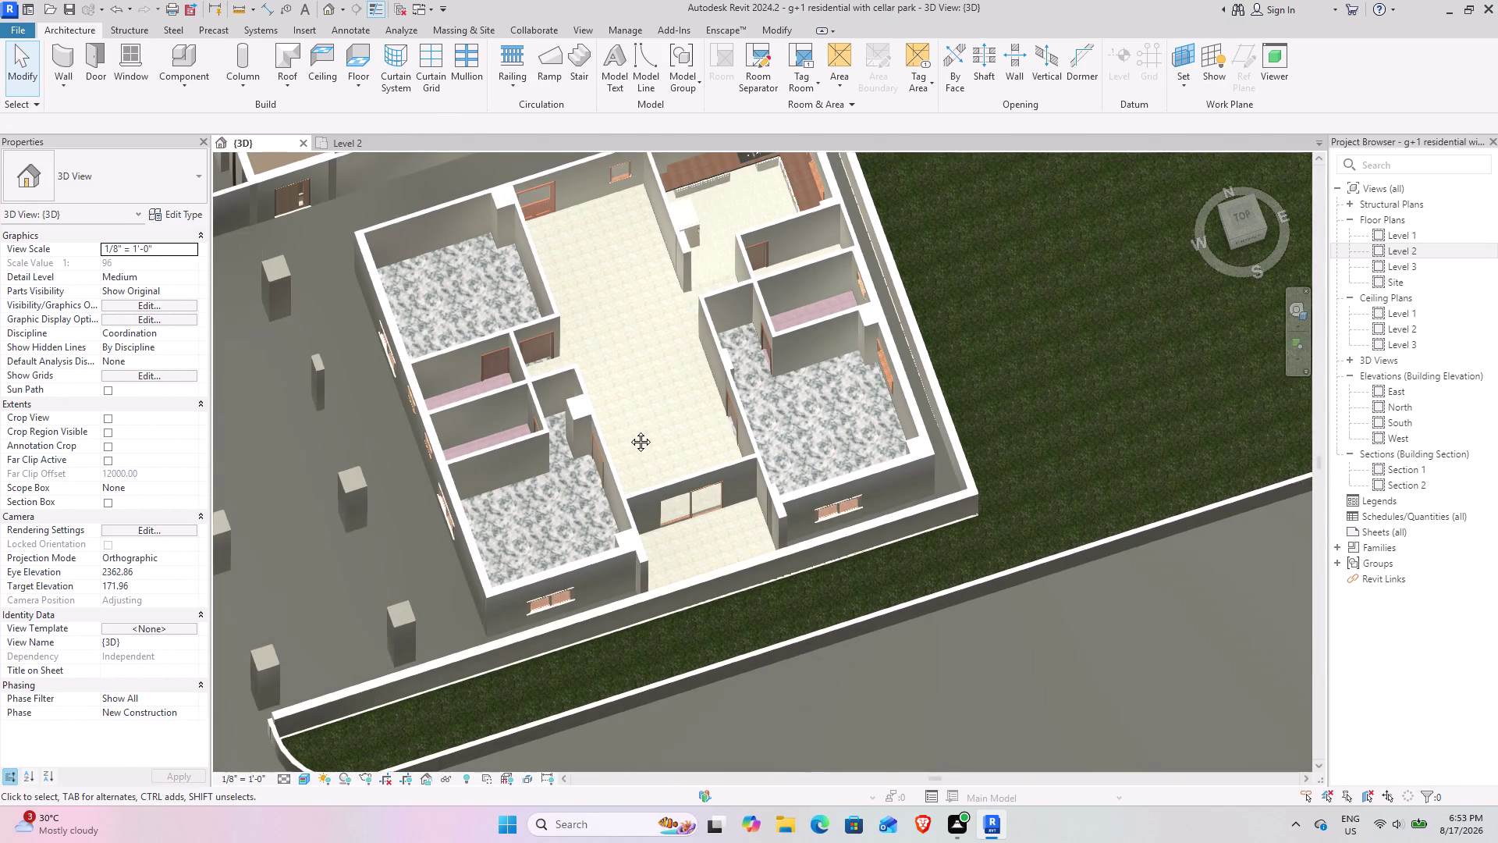
middle_drag(627, 423, 655, 575)
middle_drag(611, 439, 701, 647)
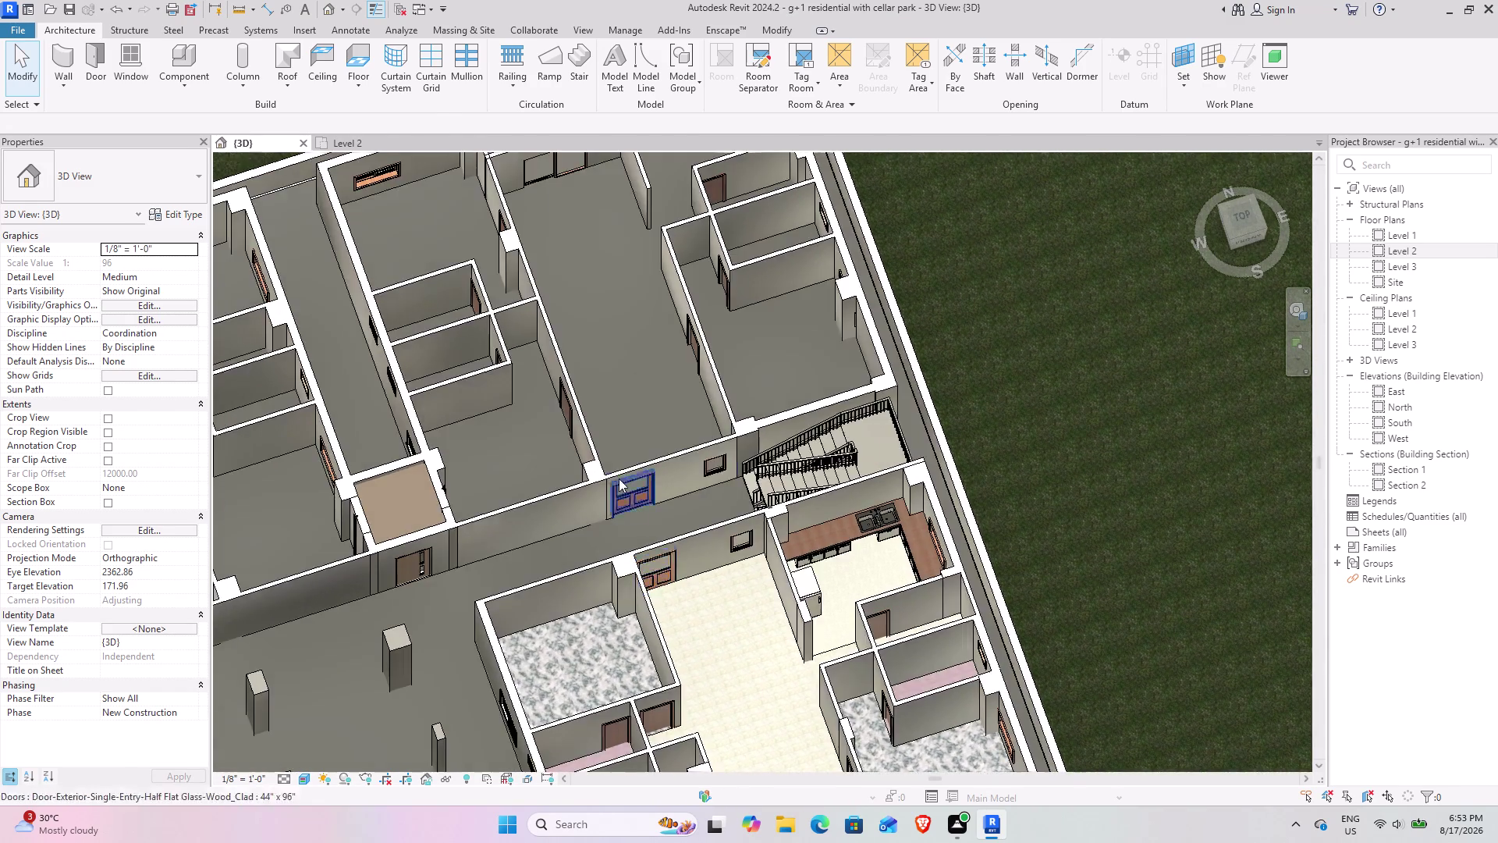
middle_drag(622, 492, 684, 652)
middle_drag(739, 663, 651, 483)
middle_drag(496, 512, 622, 482)
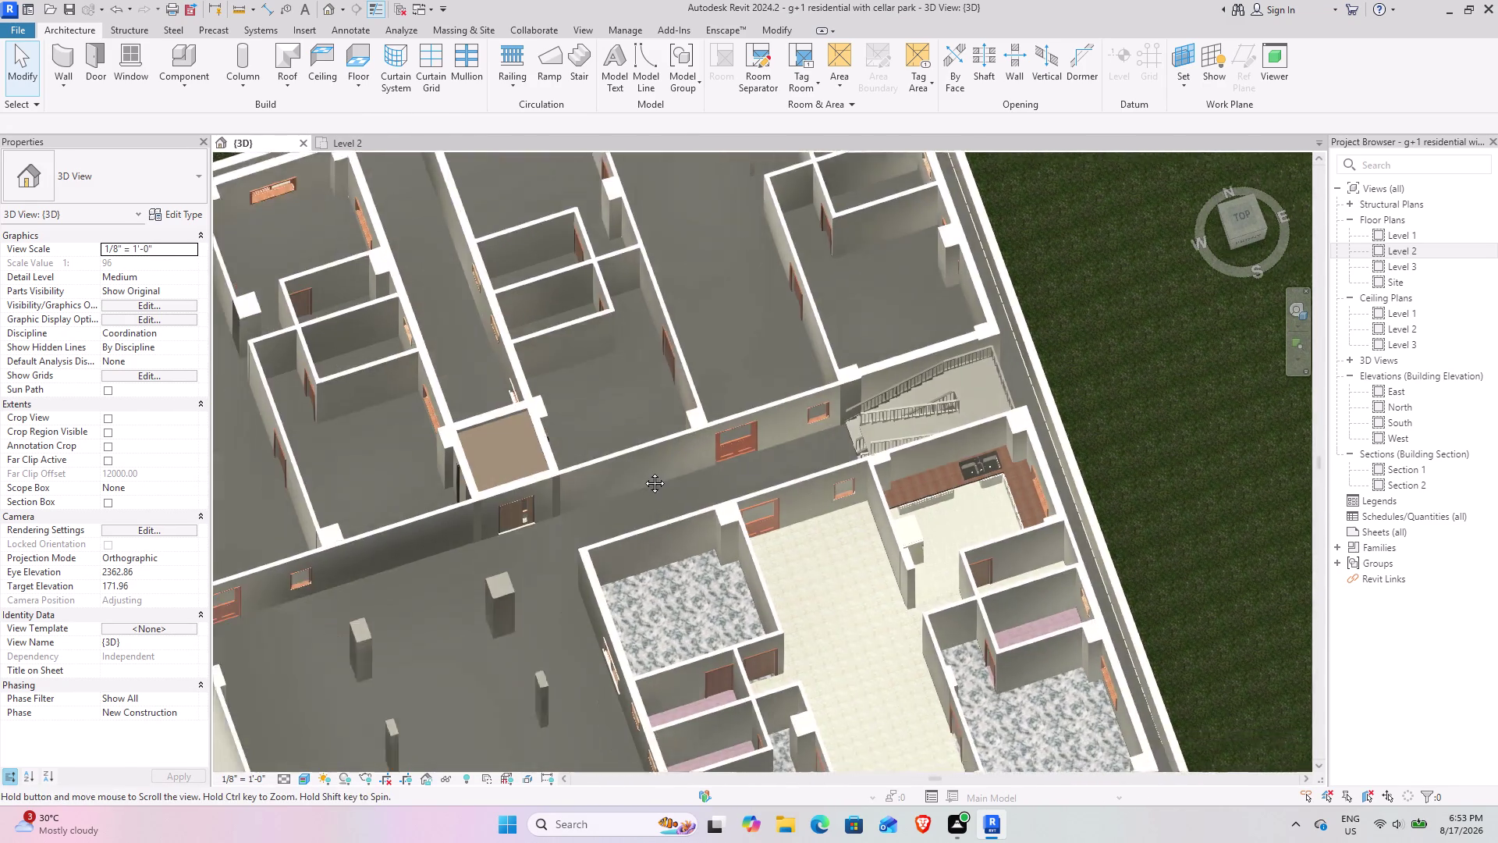
middle_drag(621, 482, 718, 435)
middle_drag(622, 561, 719, 423)
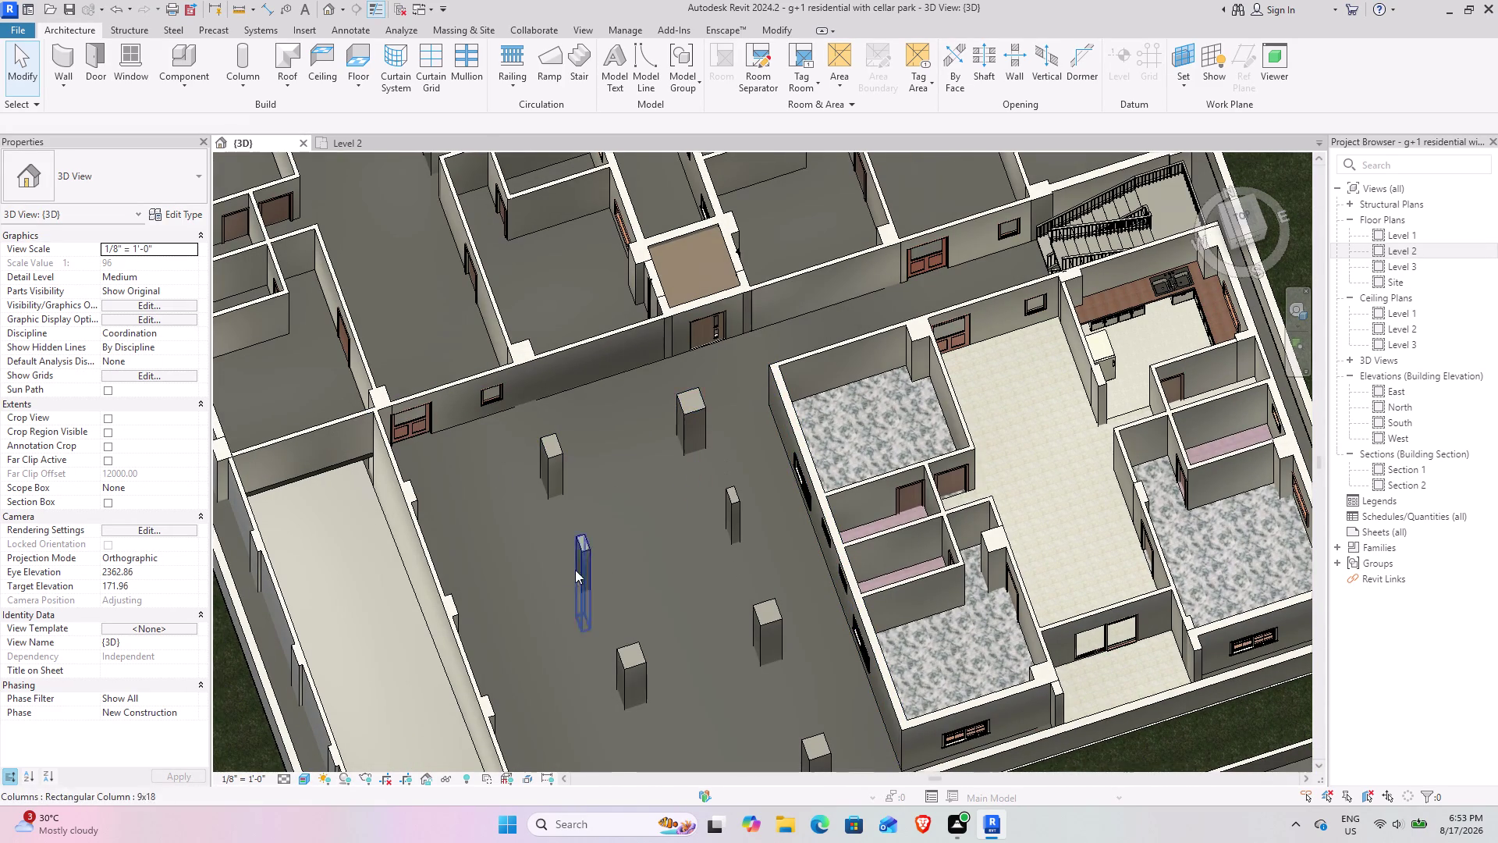
scroll(down, 3)
middle_drag(723, 499, 537, 536)
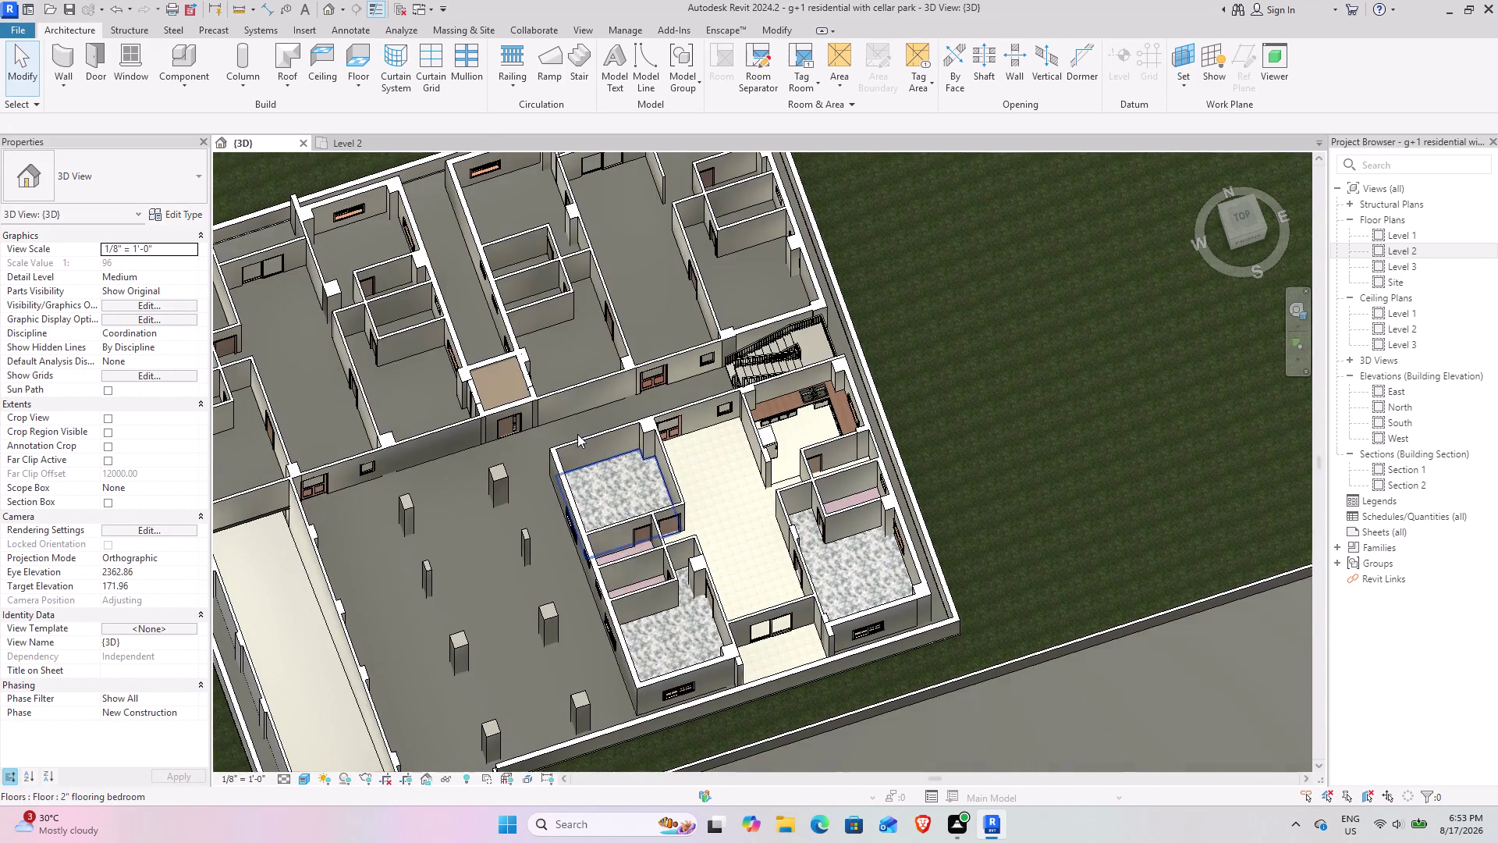
middle_drag(576, 450, 561, 501)
scroll(up, 3)
Start a new floor and duplicate the current hall floor type.
click(367, 65)
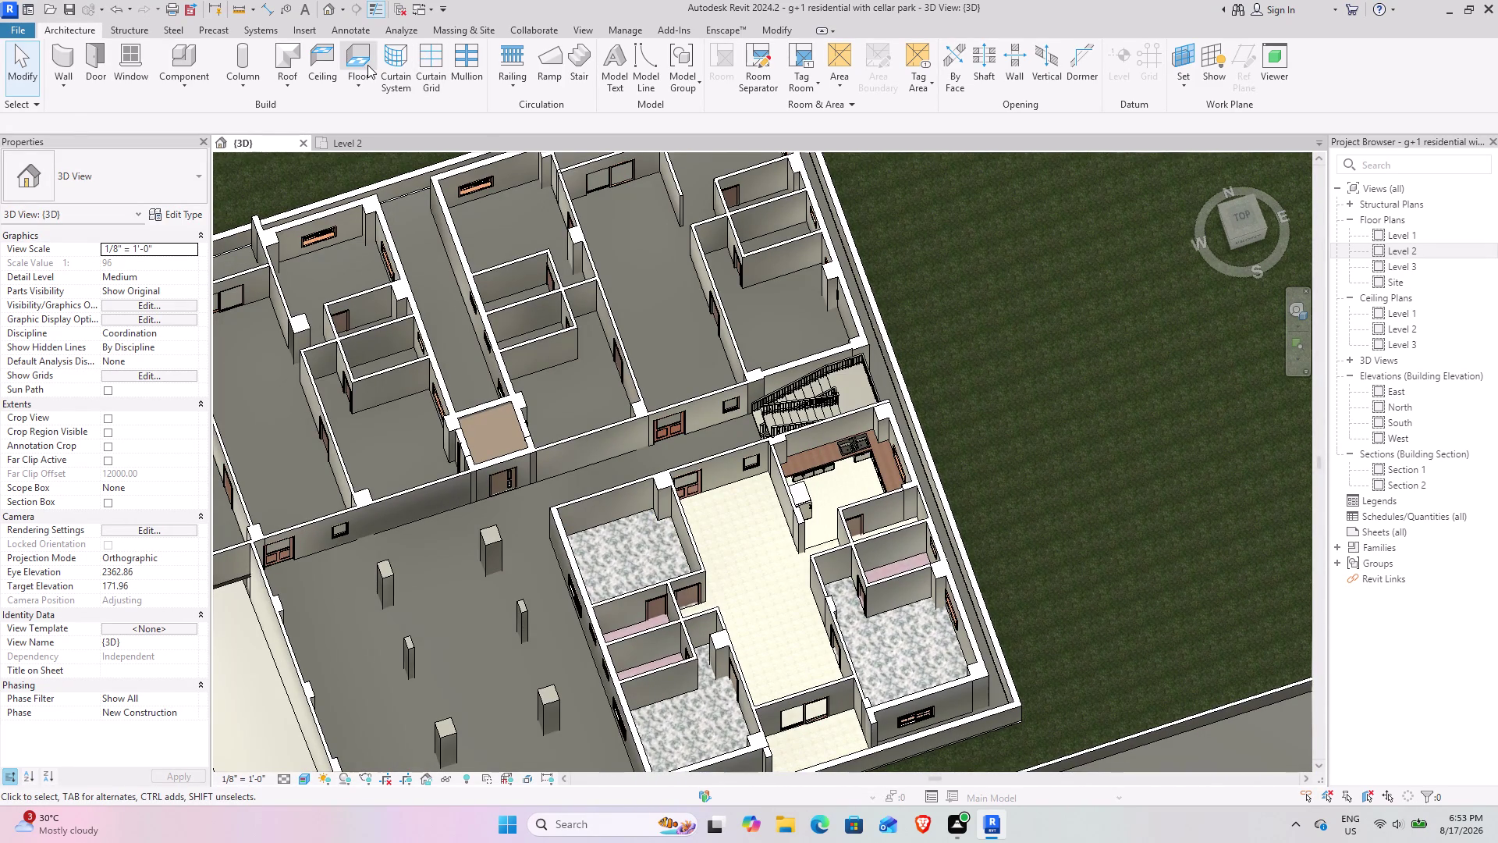
click(174, 210)
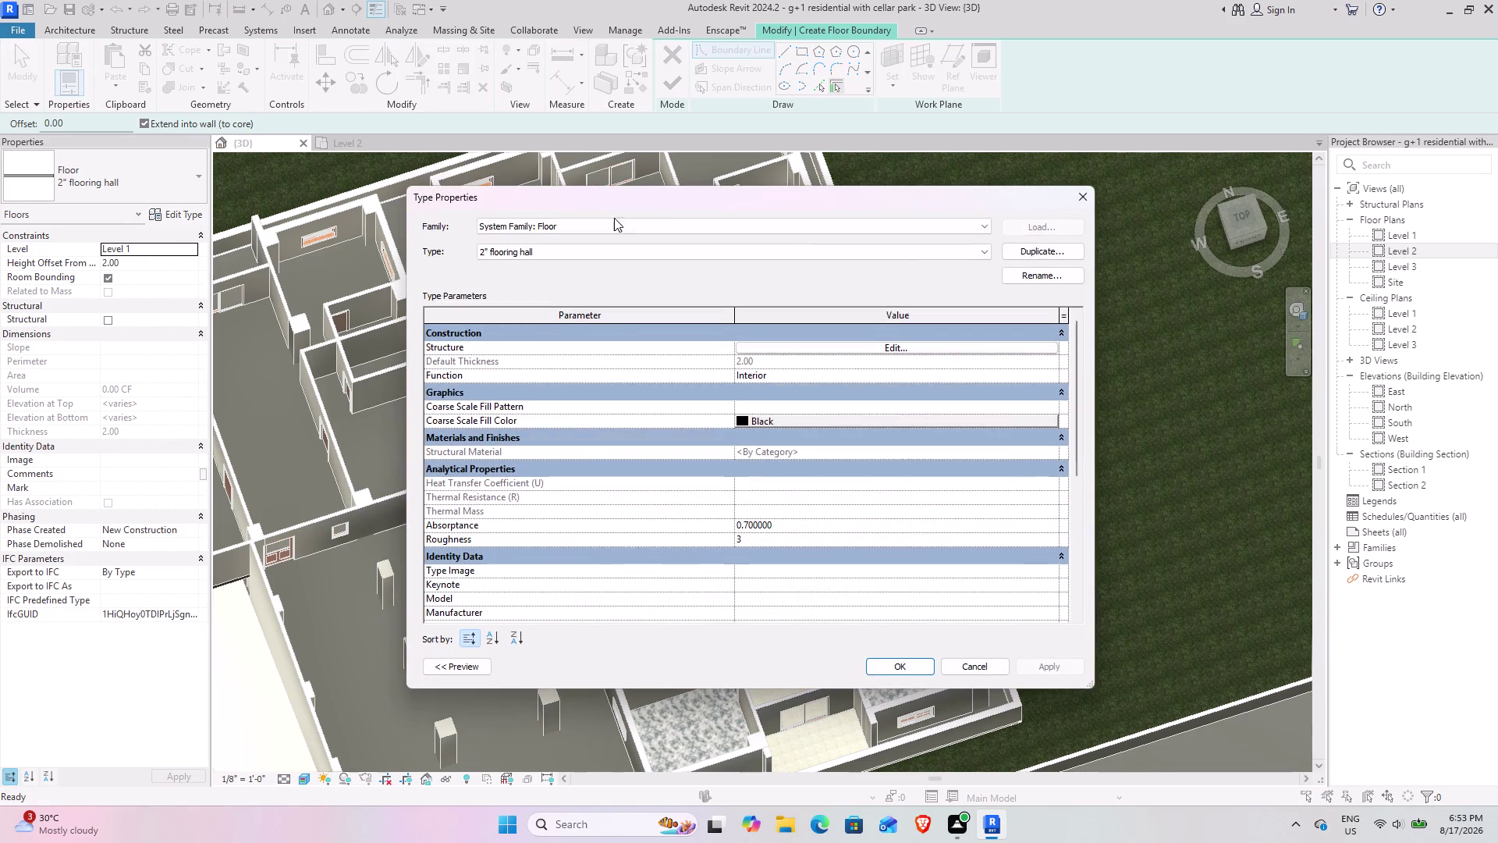
click(1046, 248)
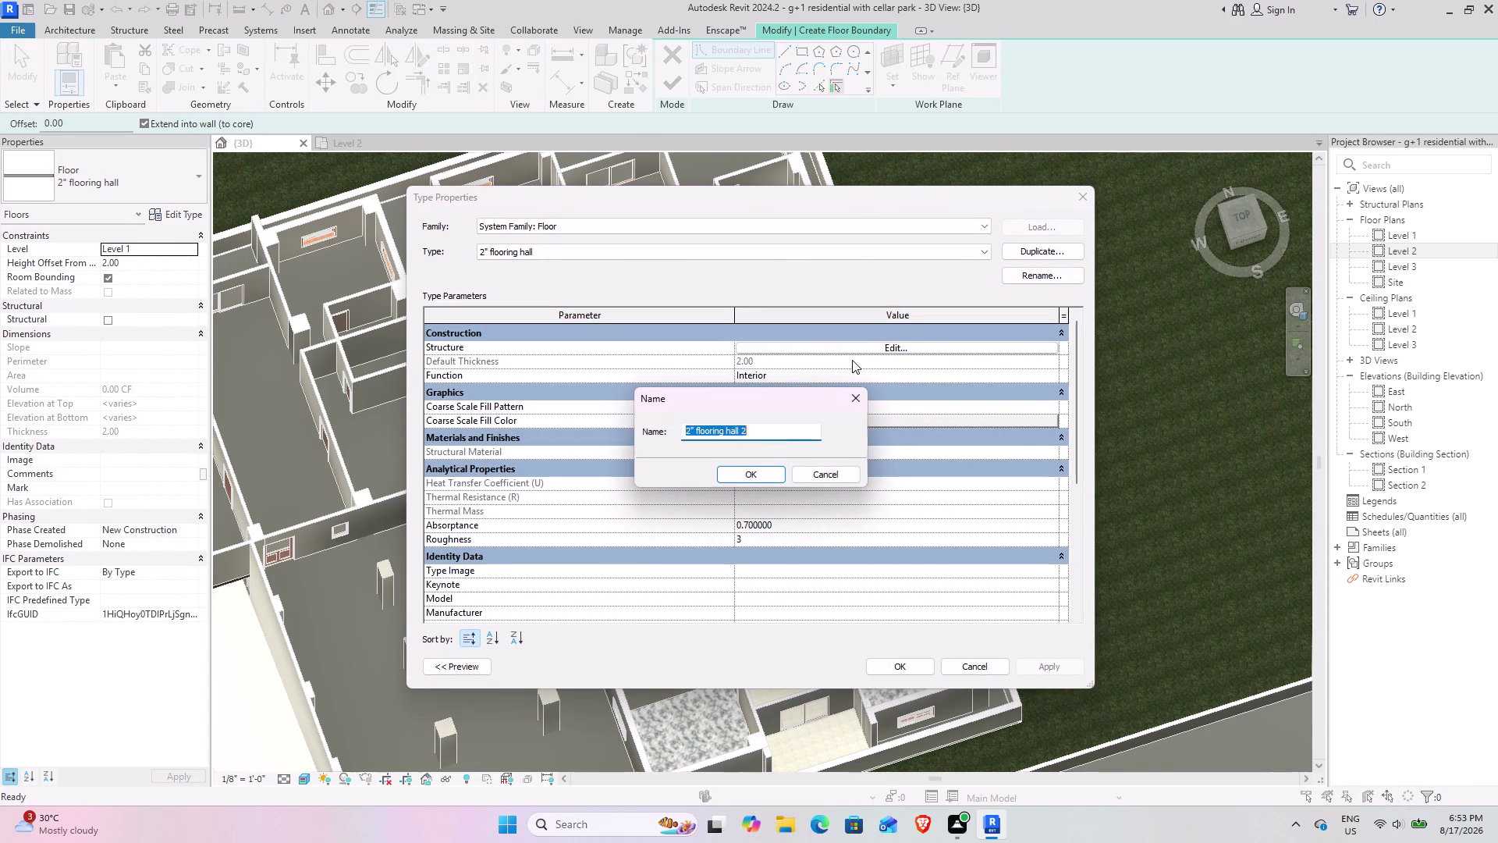
Name the duplicated floor type '2" flooring path' and confirm.
click(757, 439)
click(757, 438)
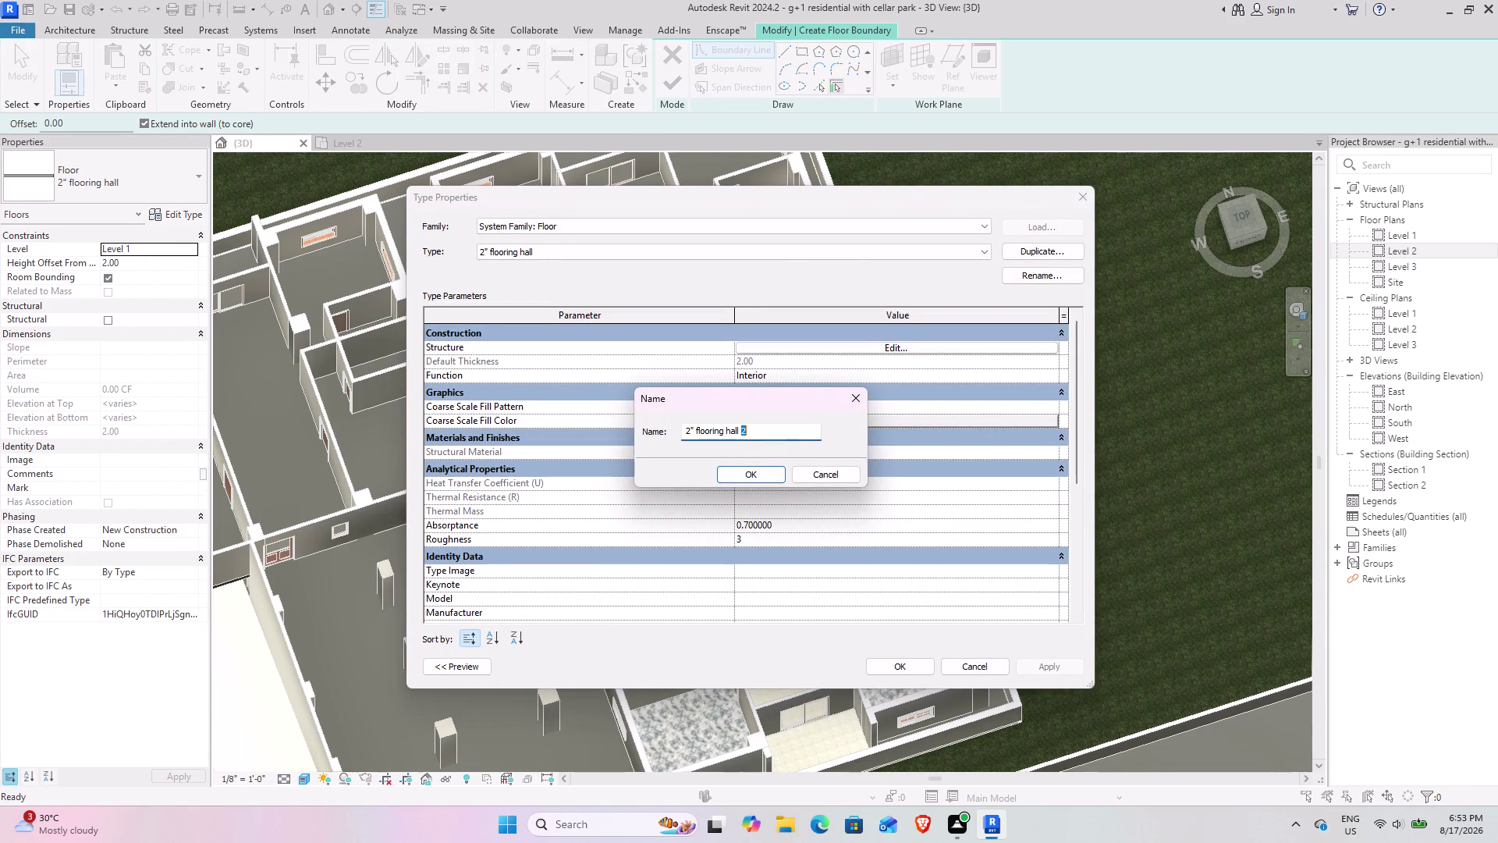
click(756, 435)
key(BackSpace)
key(BackSpace)
key(BackSpace)
key(BackSpace)
key(BackSpace)
key(BackSpace)
key(p)
text(ed)
key(BackSpace)
key(BackSpace)
text(a)
text(th)
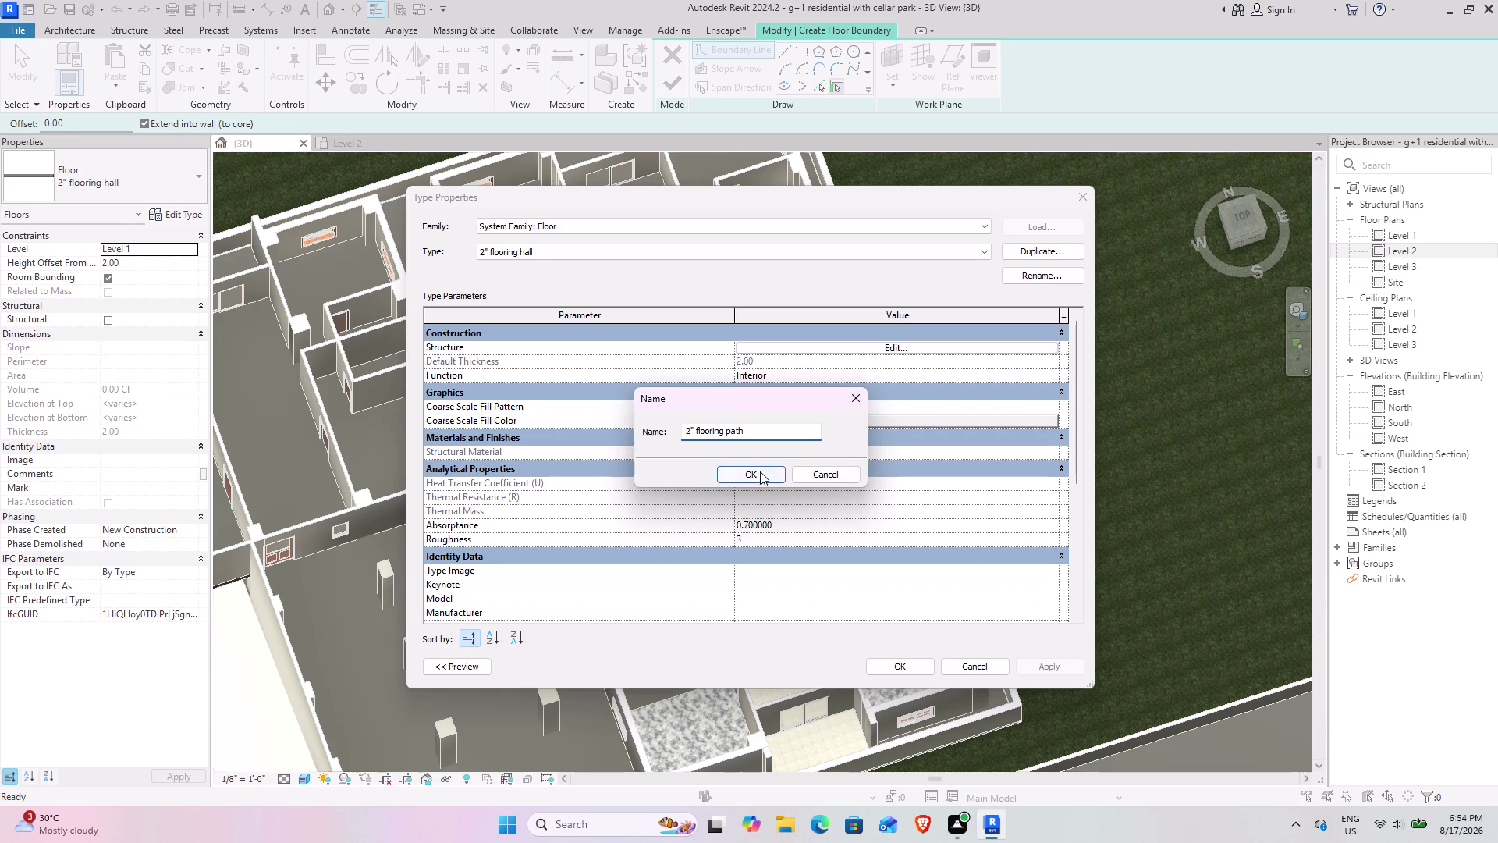
click(752, 472)
Open the type's layer structure and search the finish-layer materials for 'whi'.
click(932, 353)
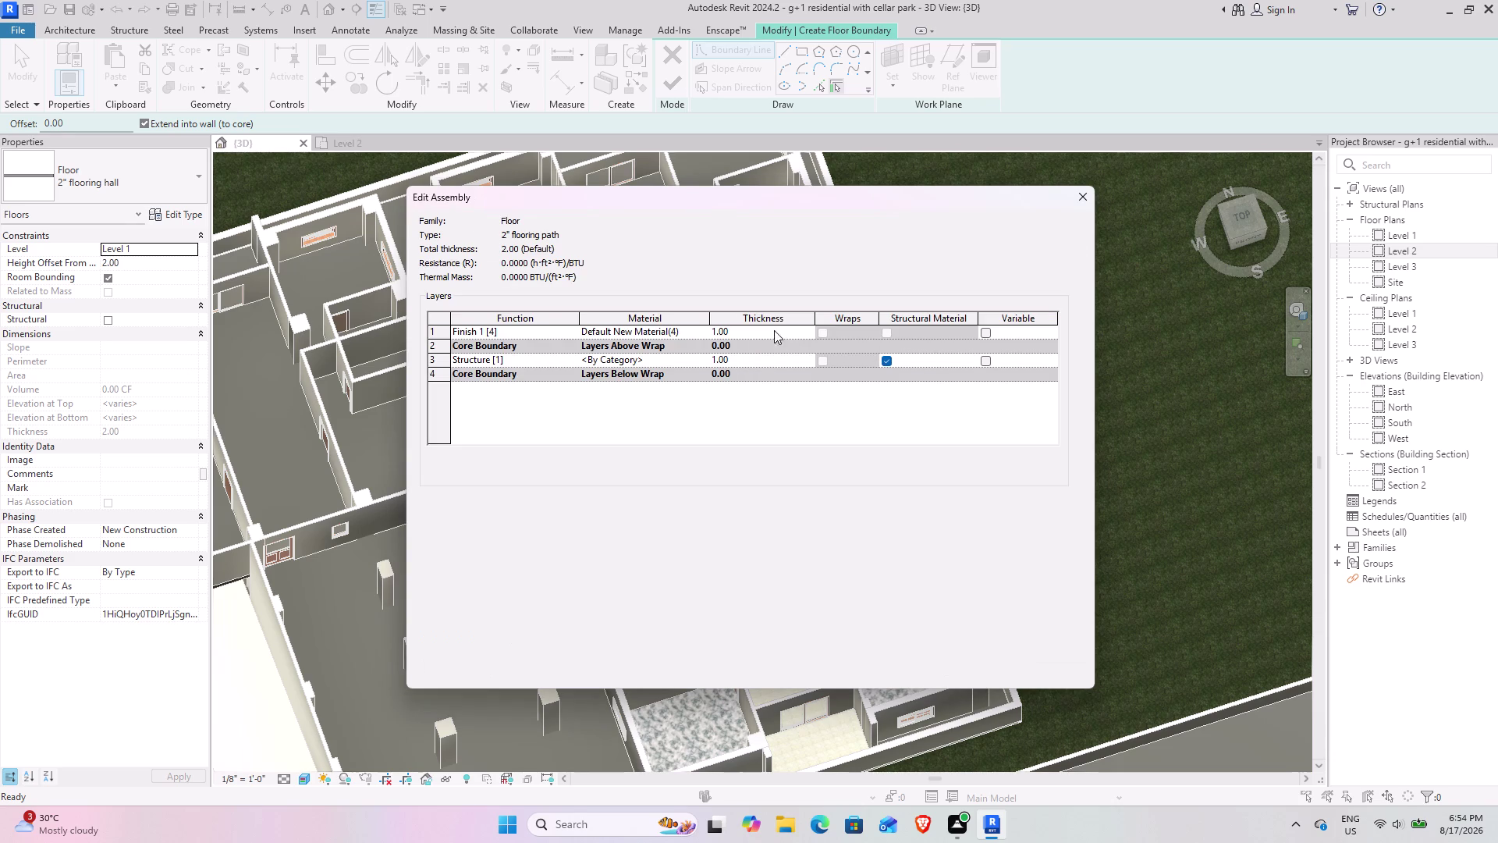
click(705, 328)
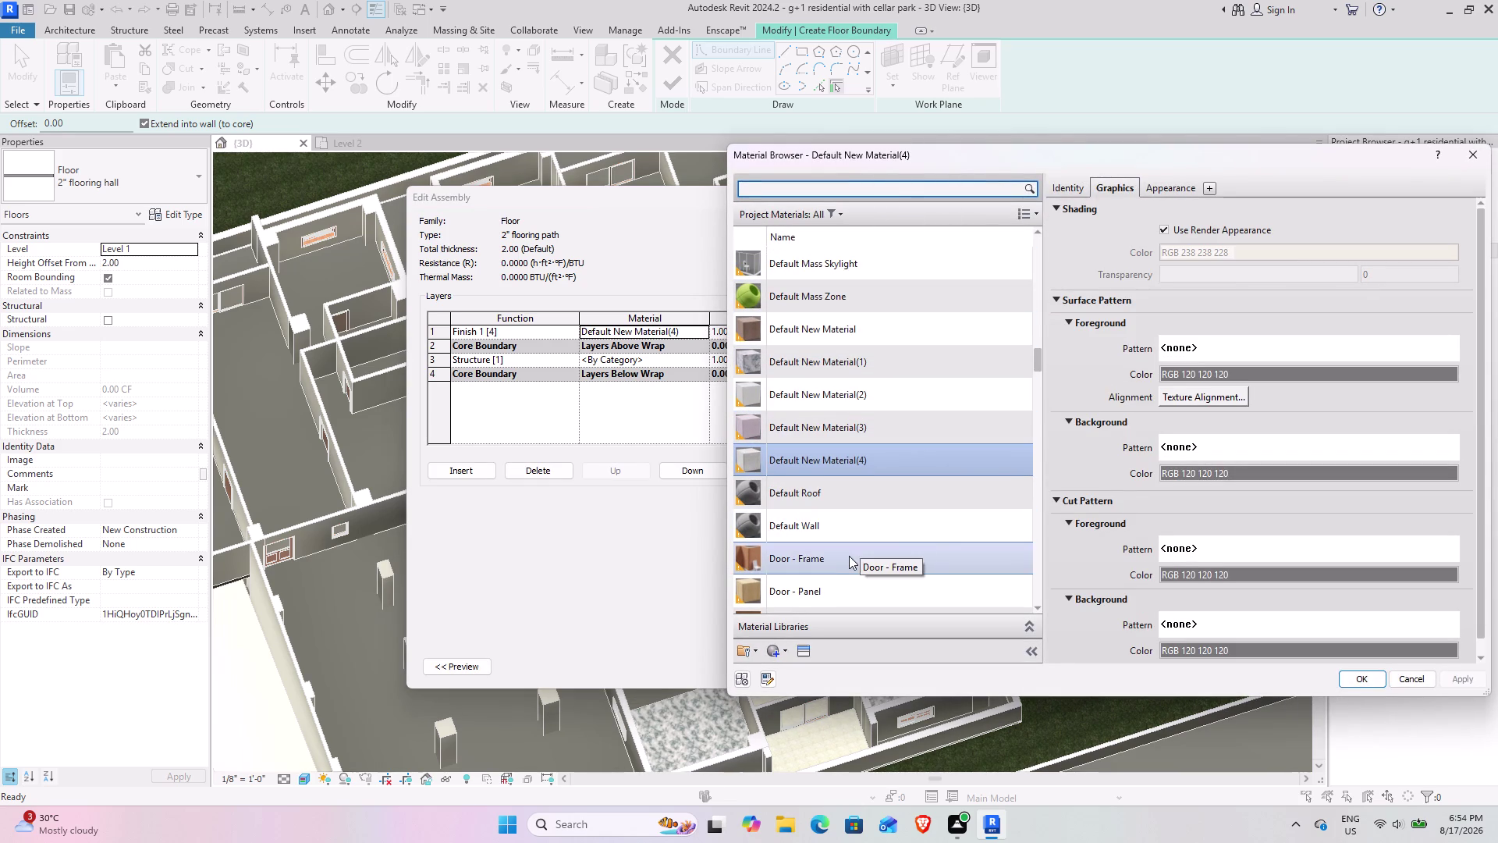
scroll(down, 3)
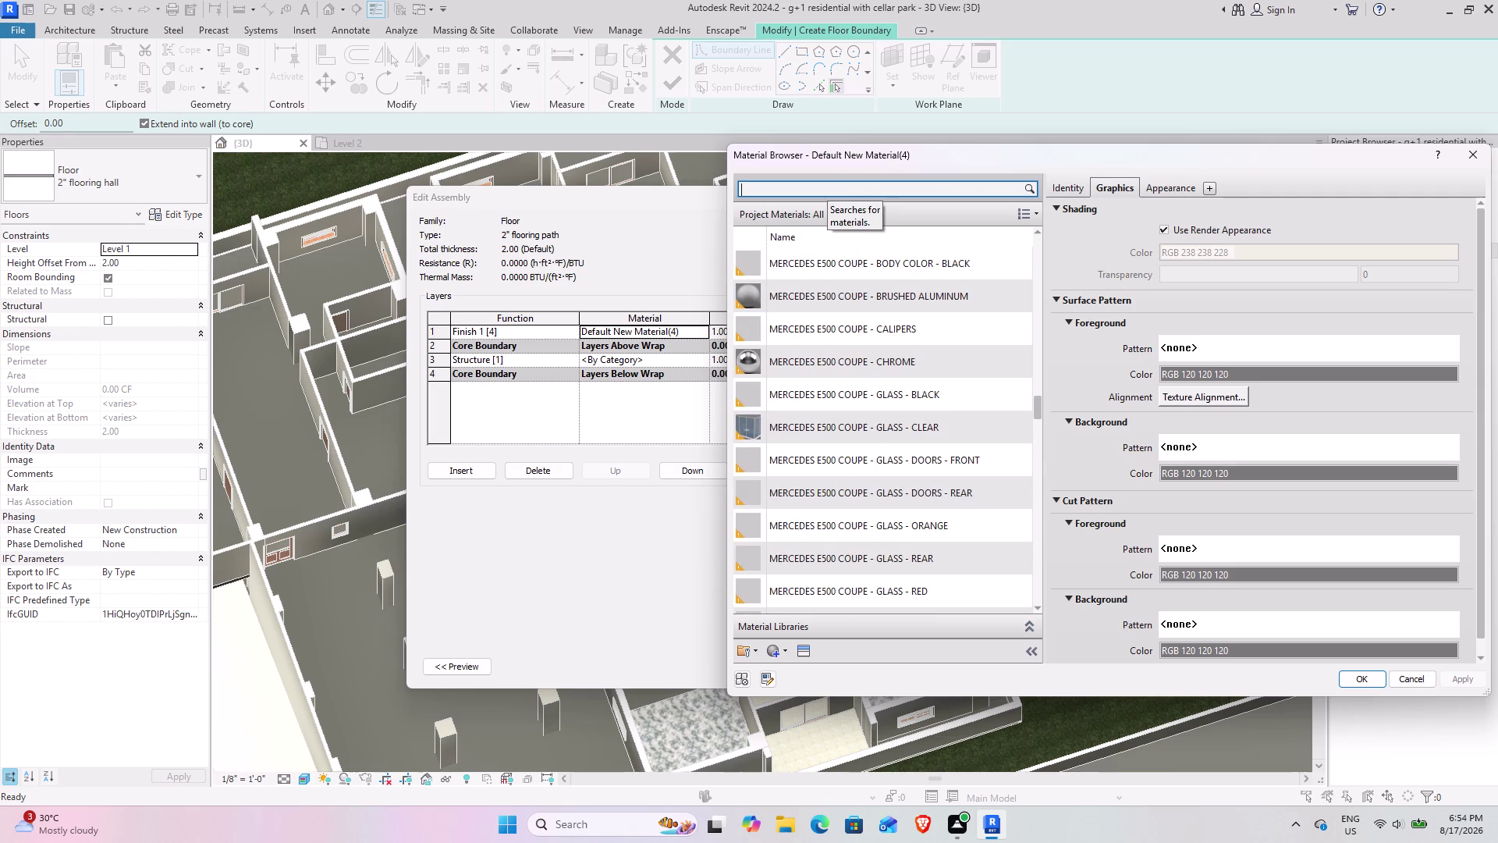
key(w)
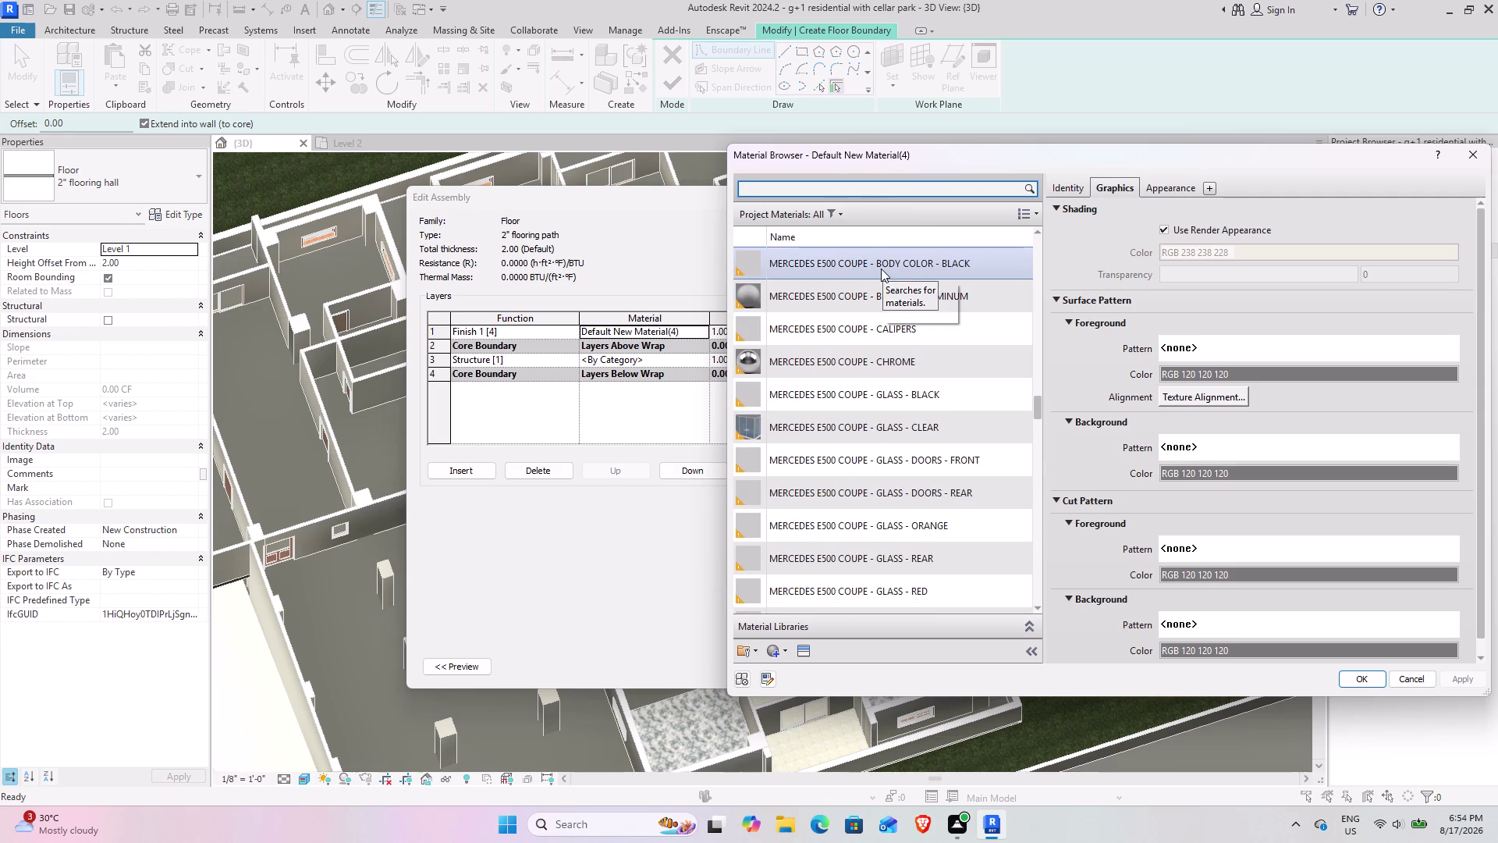
key(BackSpace)
click(840, 193)
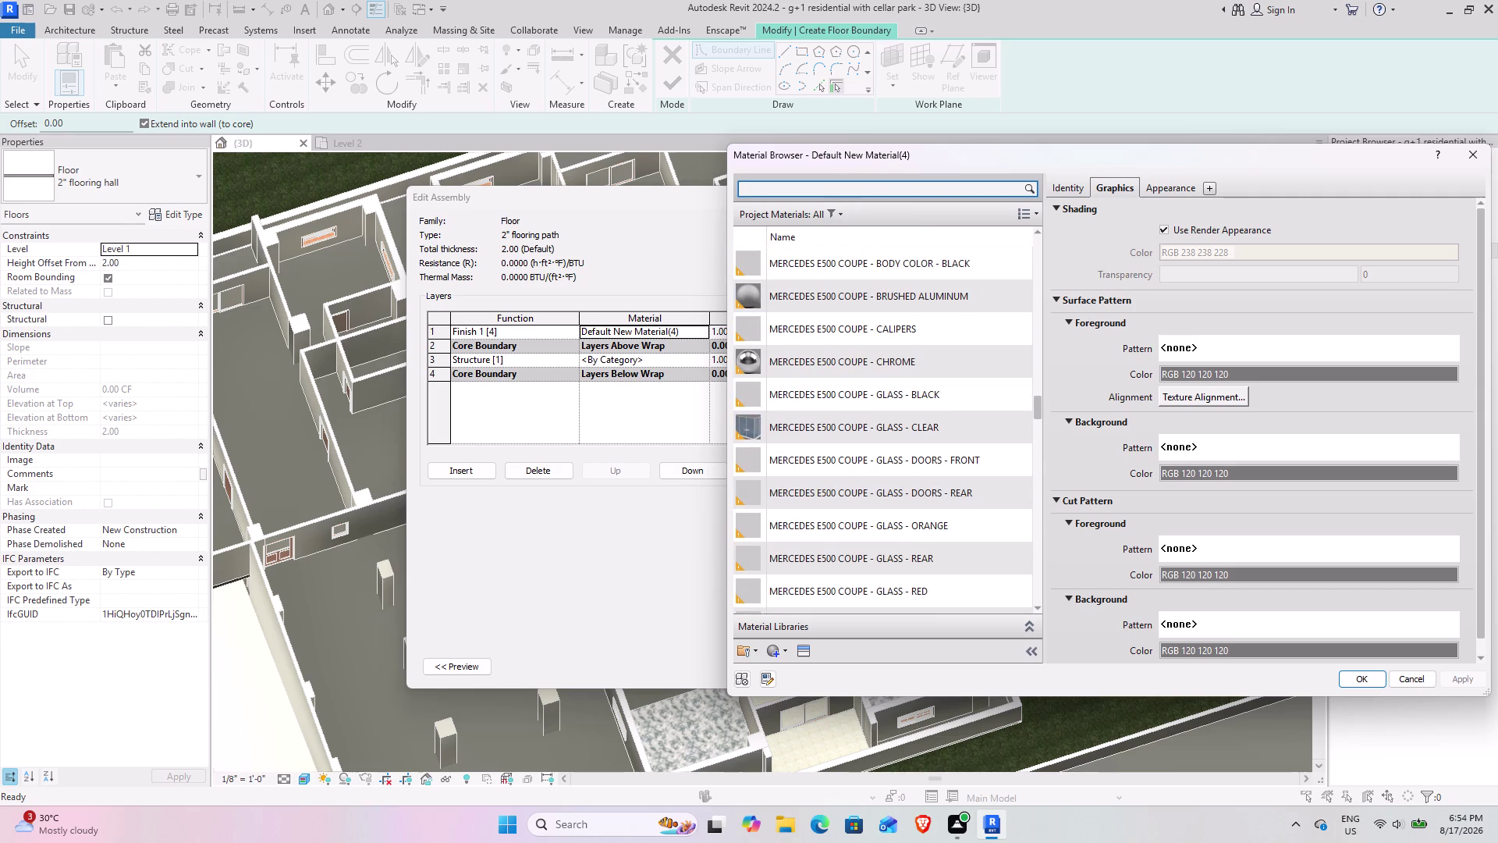
key(w)
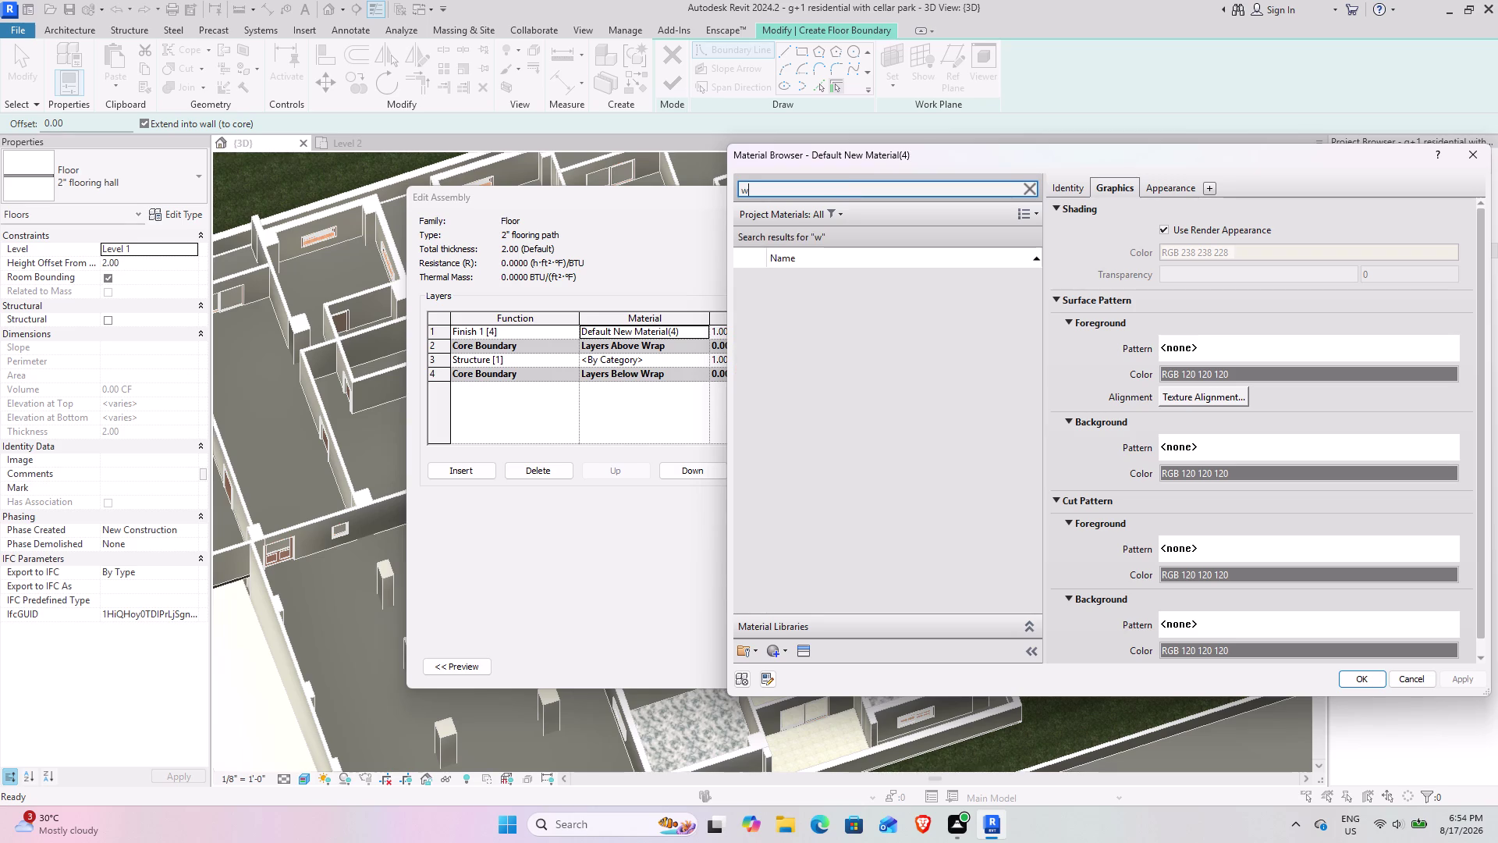
key(BackSpace)
click(840, 192)
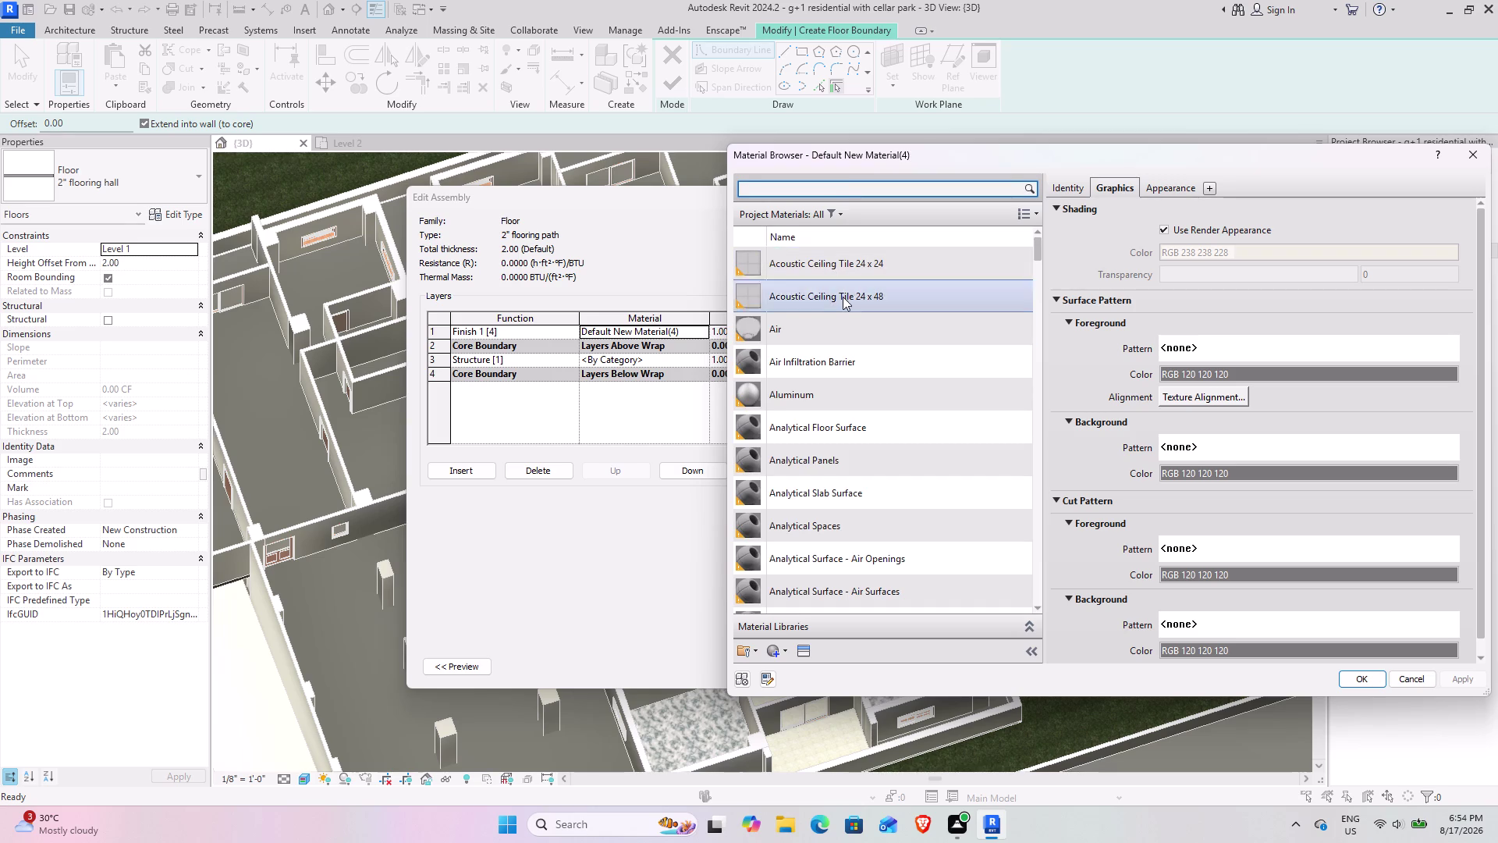
scroll(up, 3)
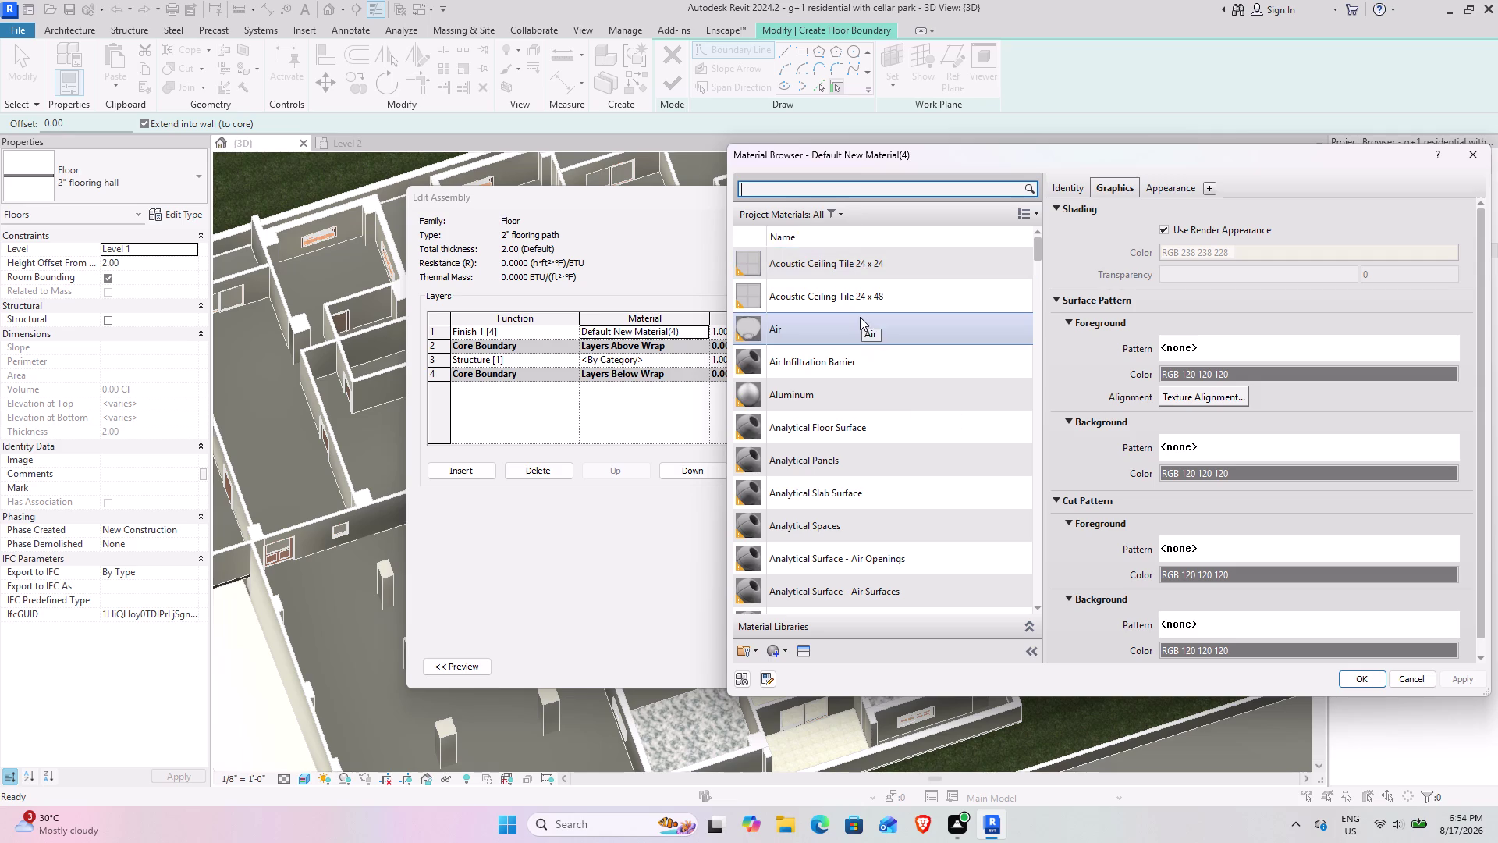
key(w)
text(hi)
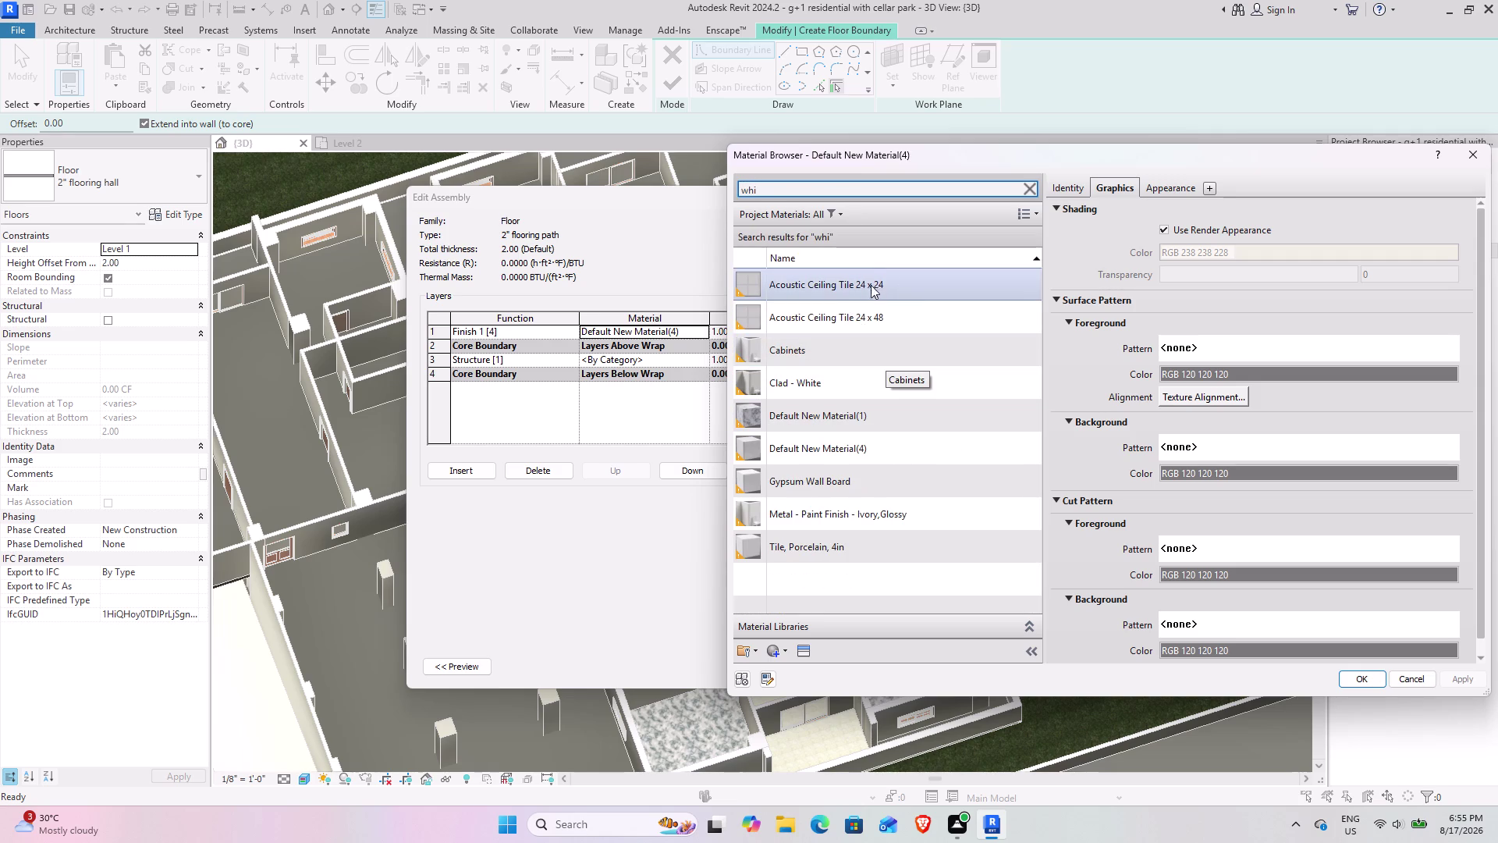
Assign Acoustic Ceiling Tile 24 x 24 to the finish layer and apply the type changes.
click(1168, 181)
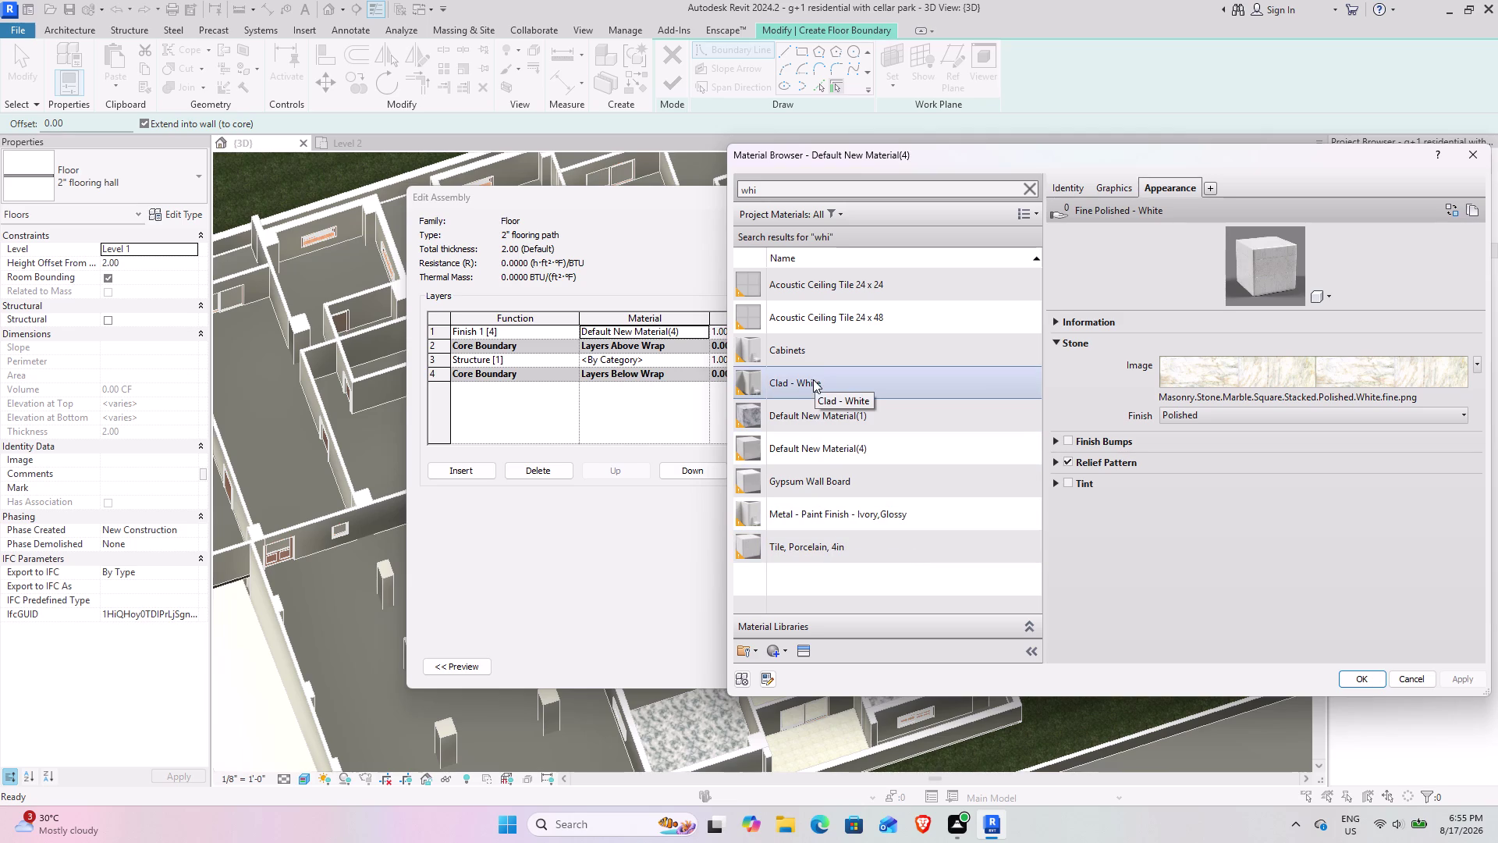
click(1034, 288)
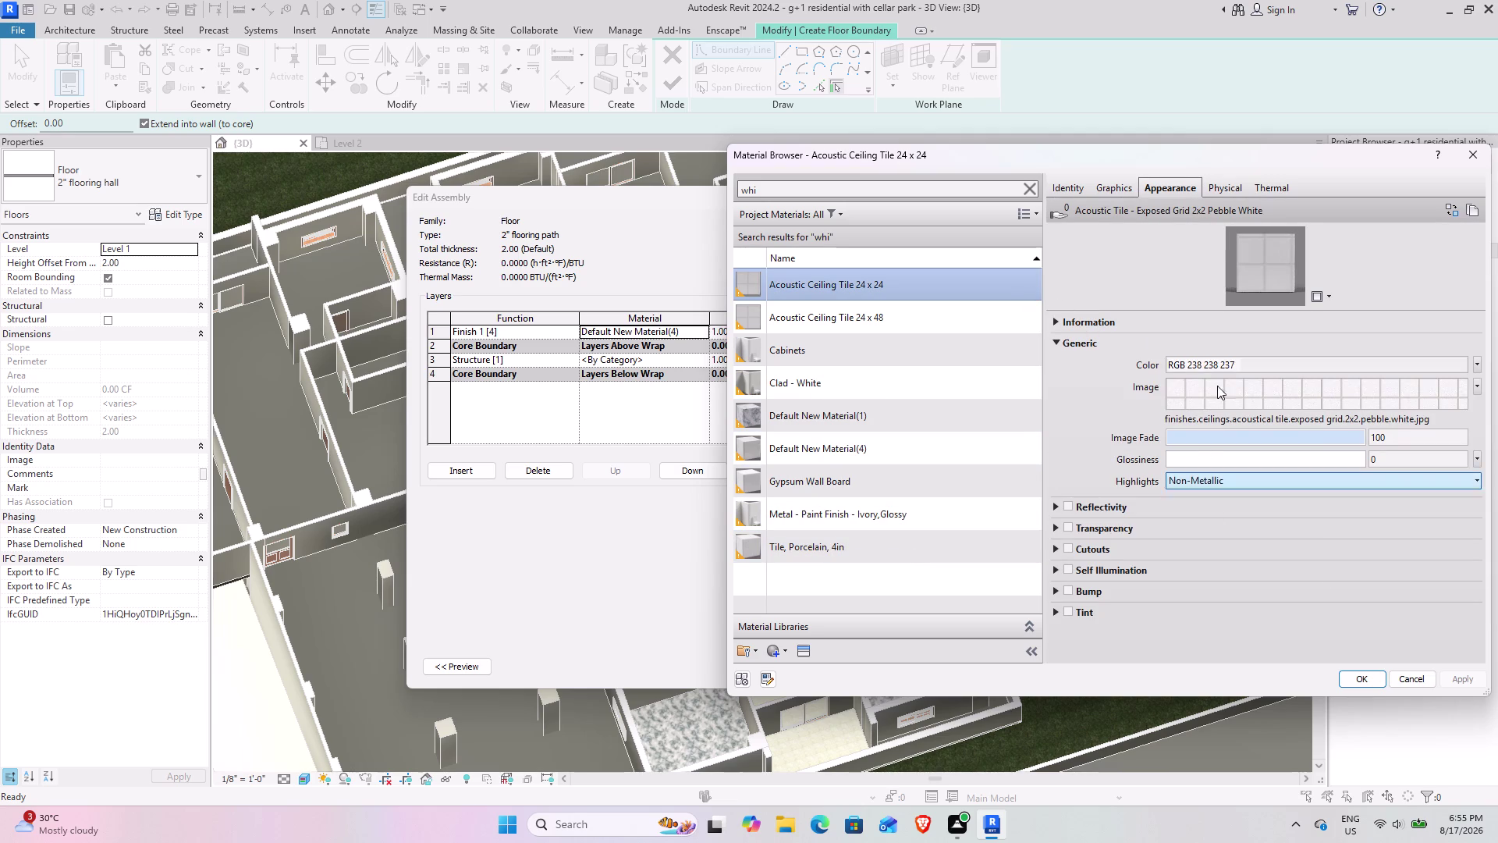
click(1112, 180)
click(1161, 228)
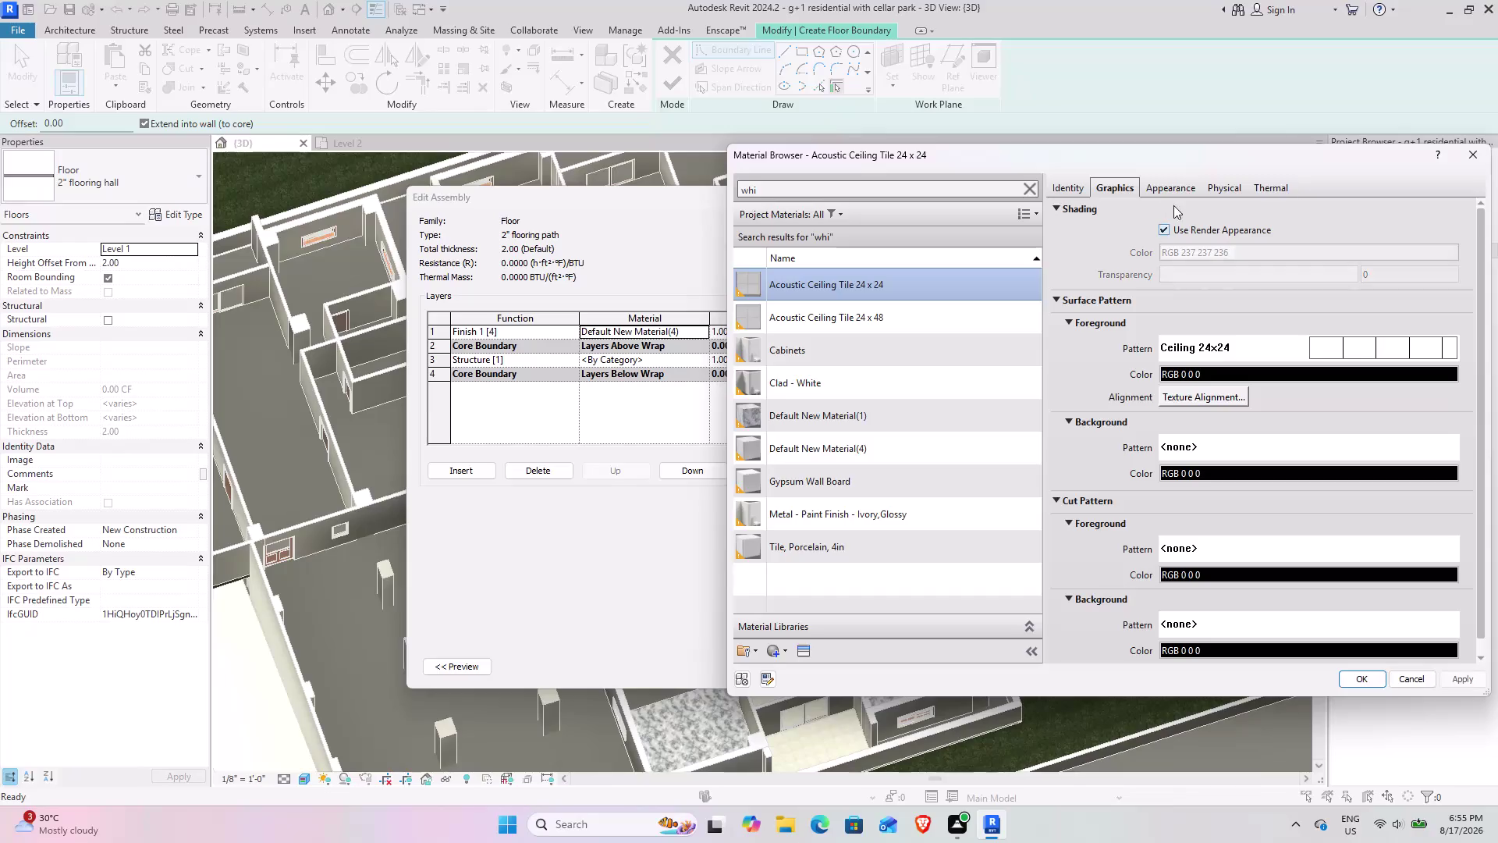
click(1468, 684)
click(1364, 672)
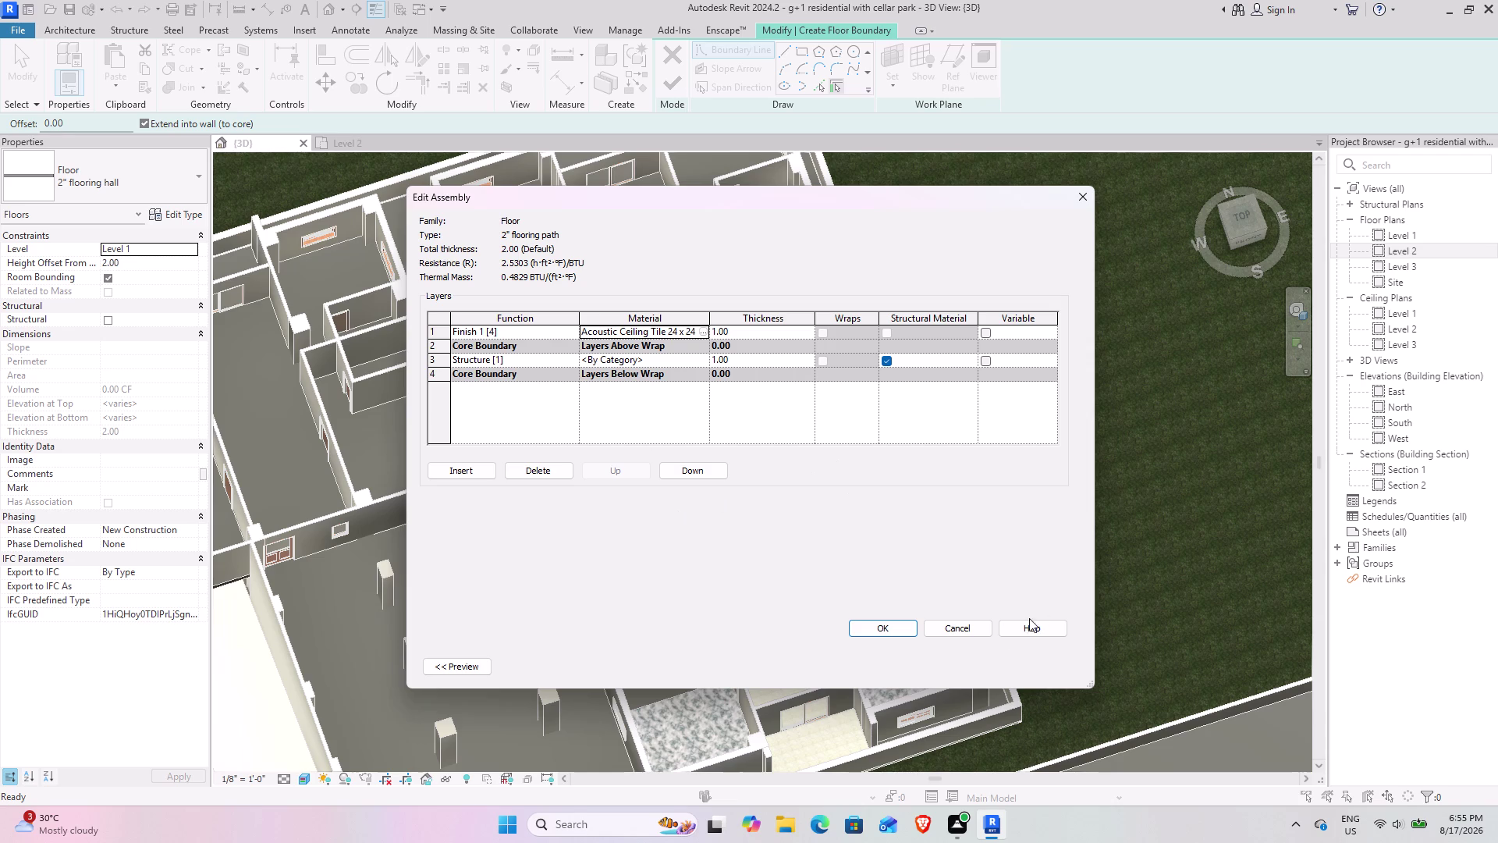
click(897, 634)
click(1048, 664)
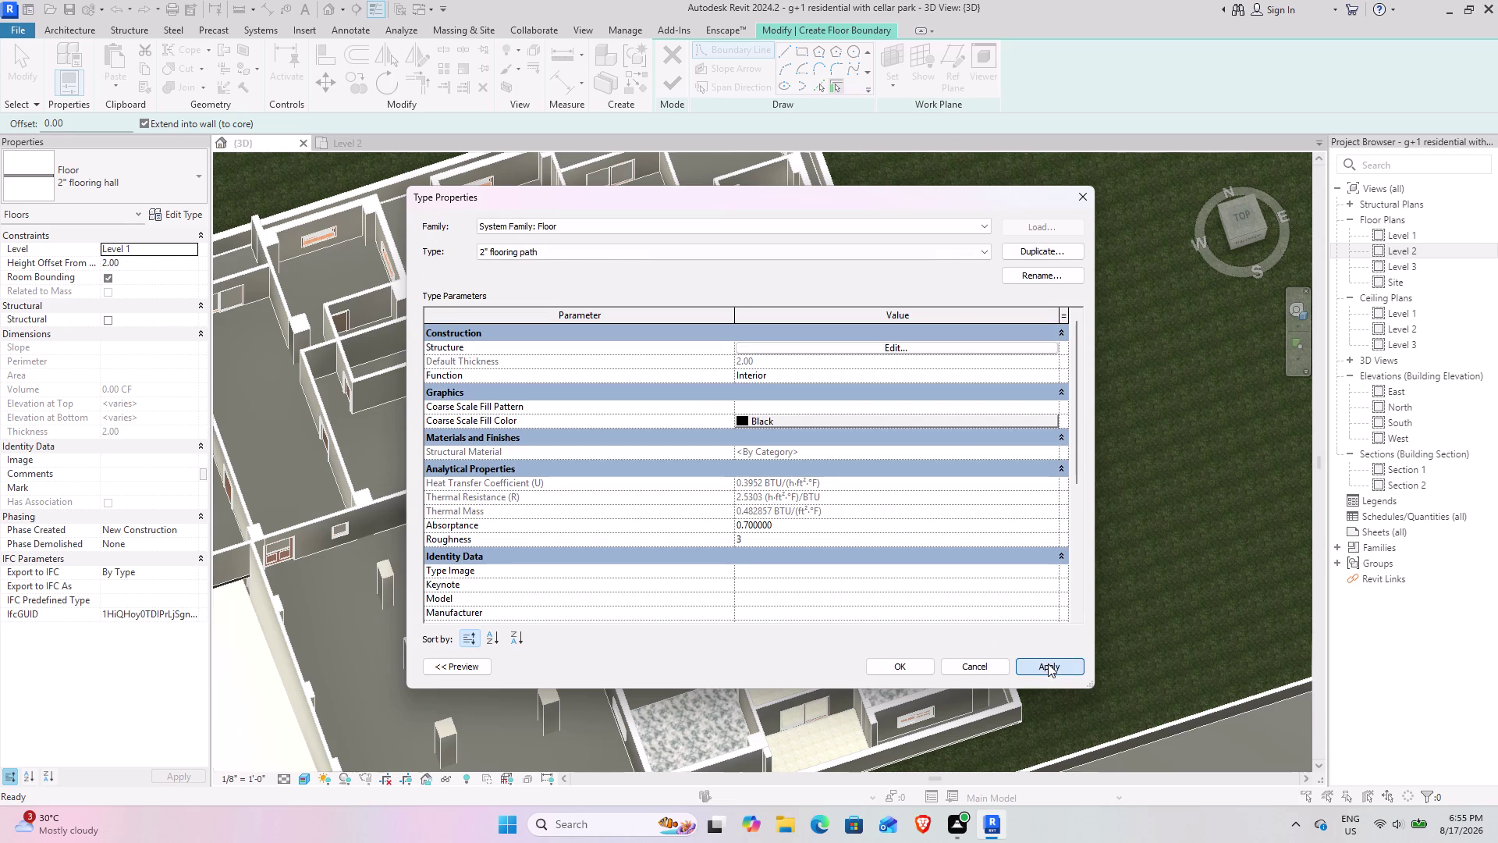
click(895, 661)
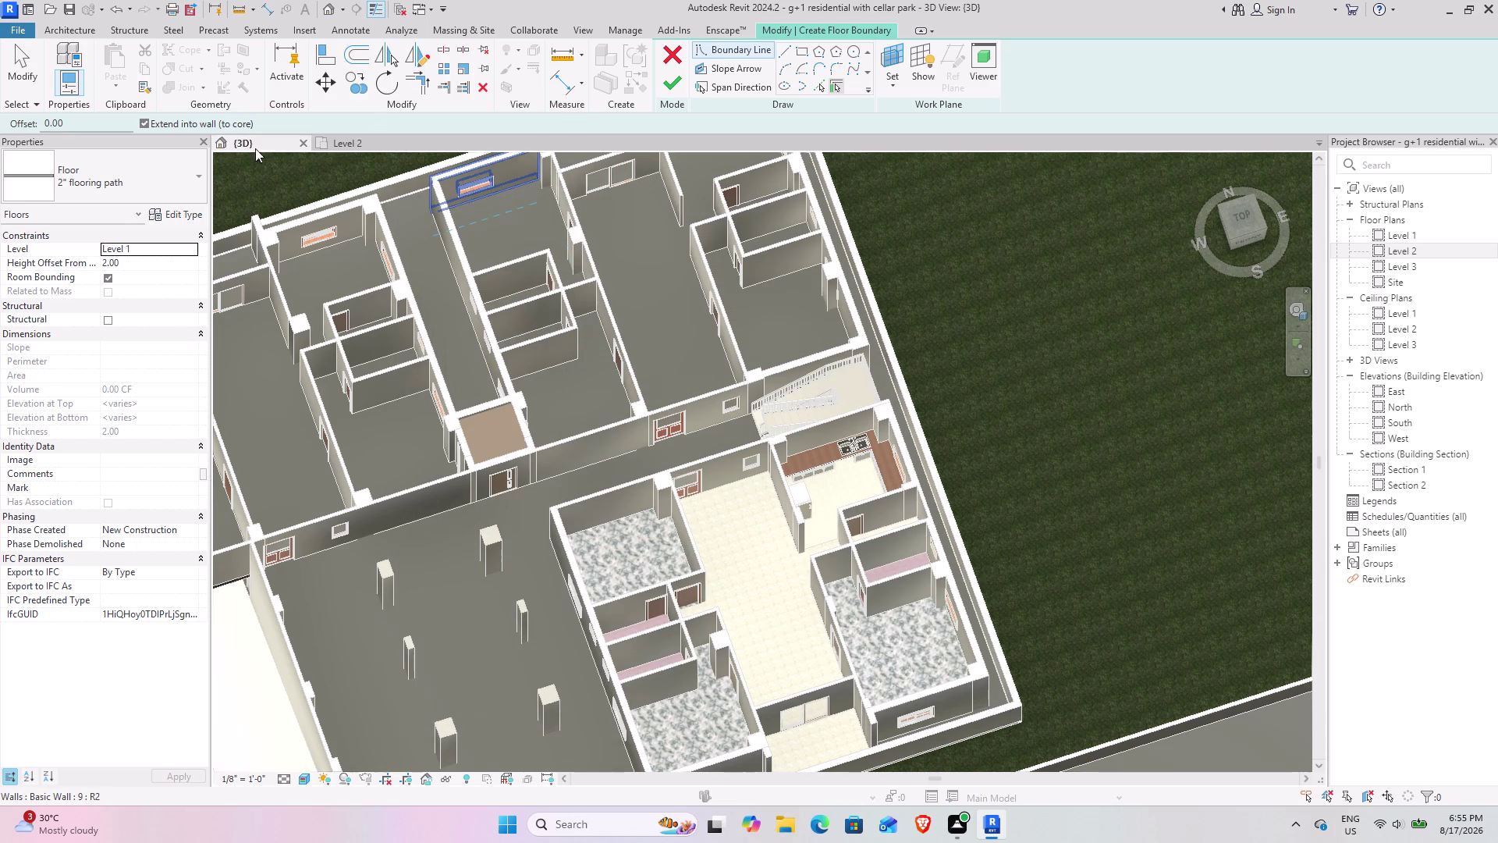
Open the Level 2 plan and frame the corridor between the units.
click(356, 144)
scroll(down, 3)
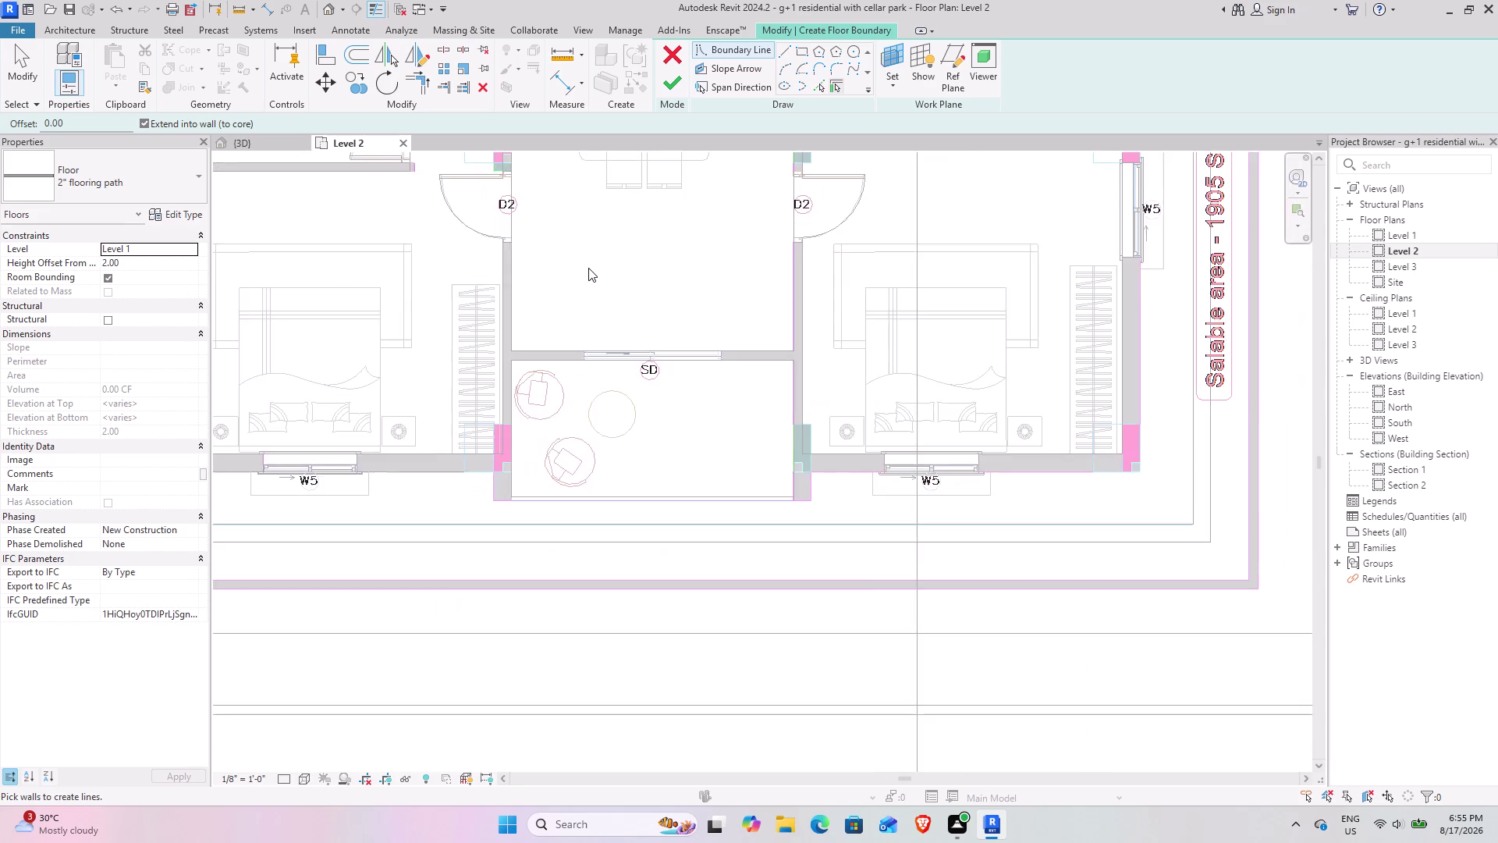
scroll(down, 3)
middle_drag(560, 238, 880, 586)
scroll(down, 3)
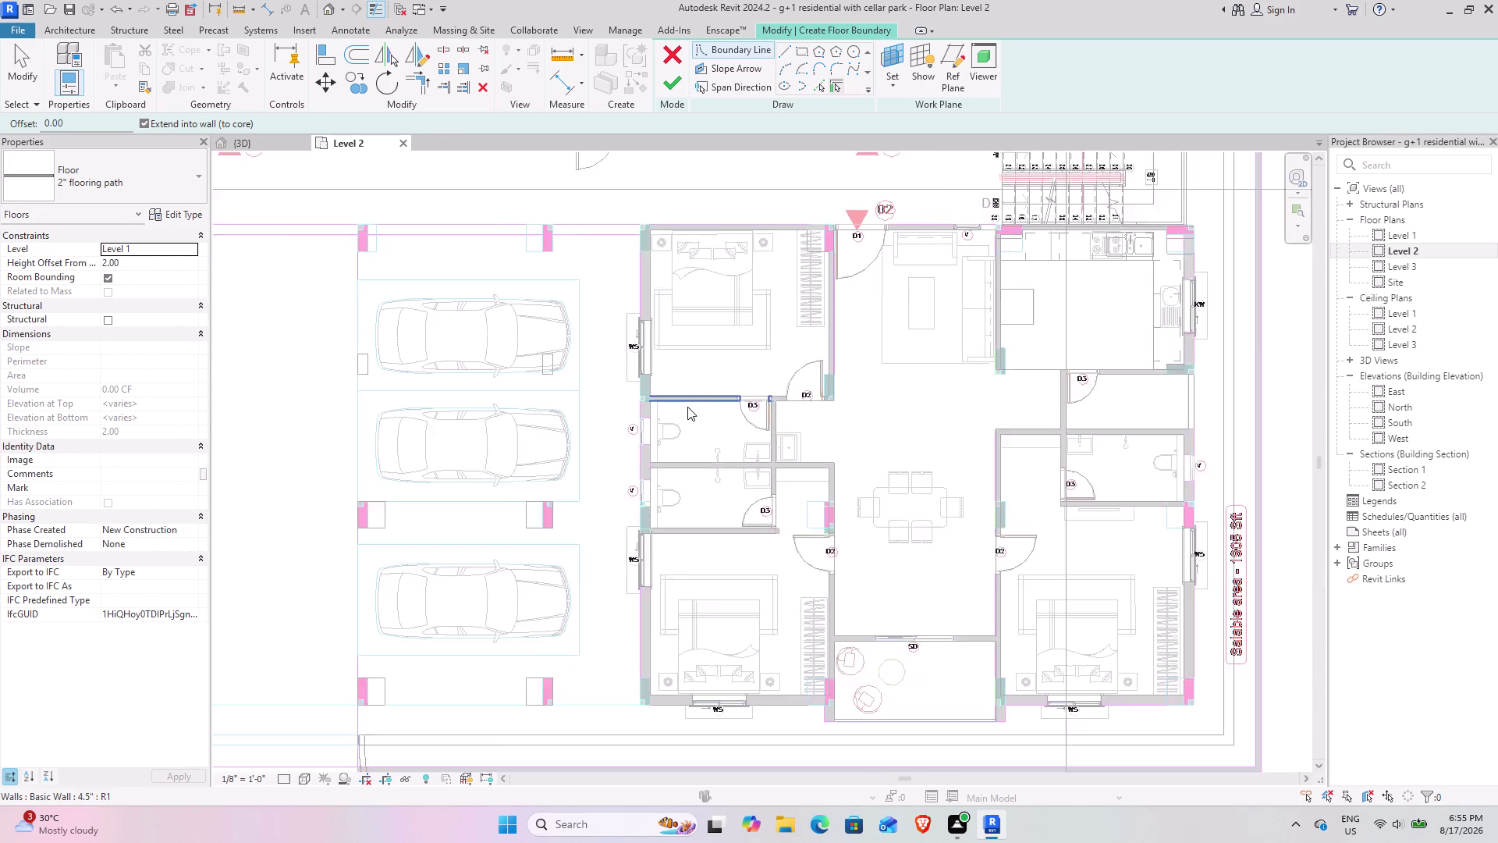
scroll(down, 3)
middle_drag(686, 358, 838, 587)
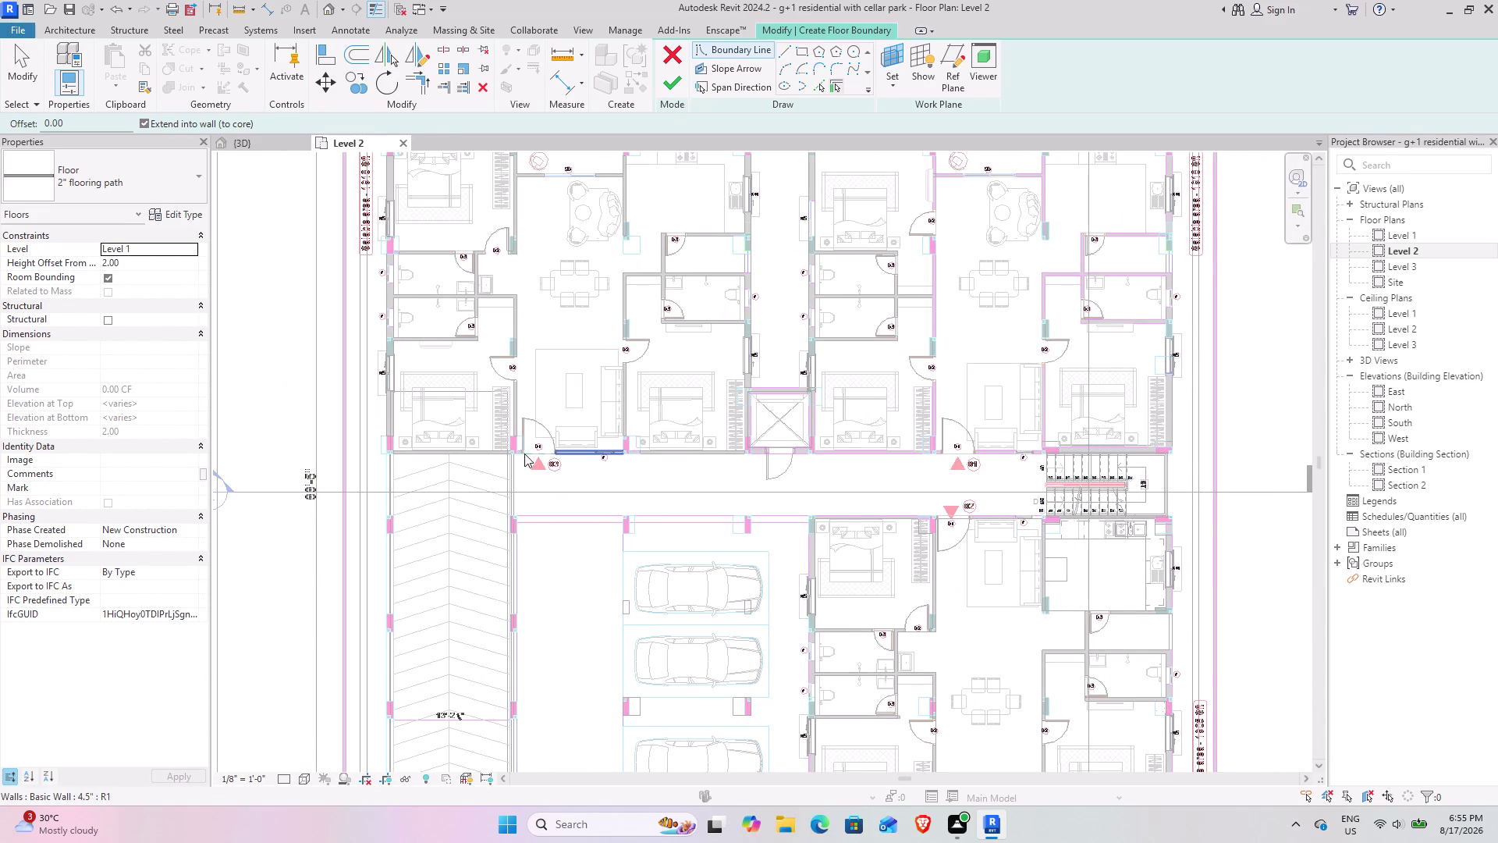
middle_drag(591, 576, 584, 513)
middle_drag(717, 560, 686, 523)
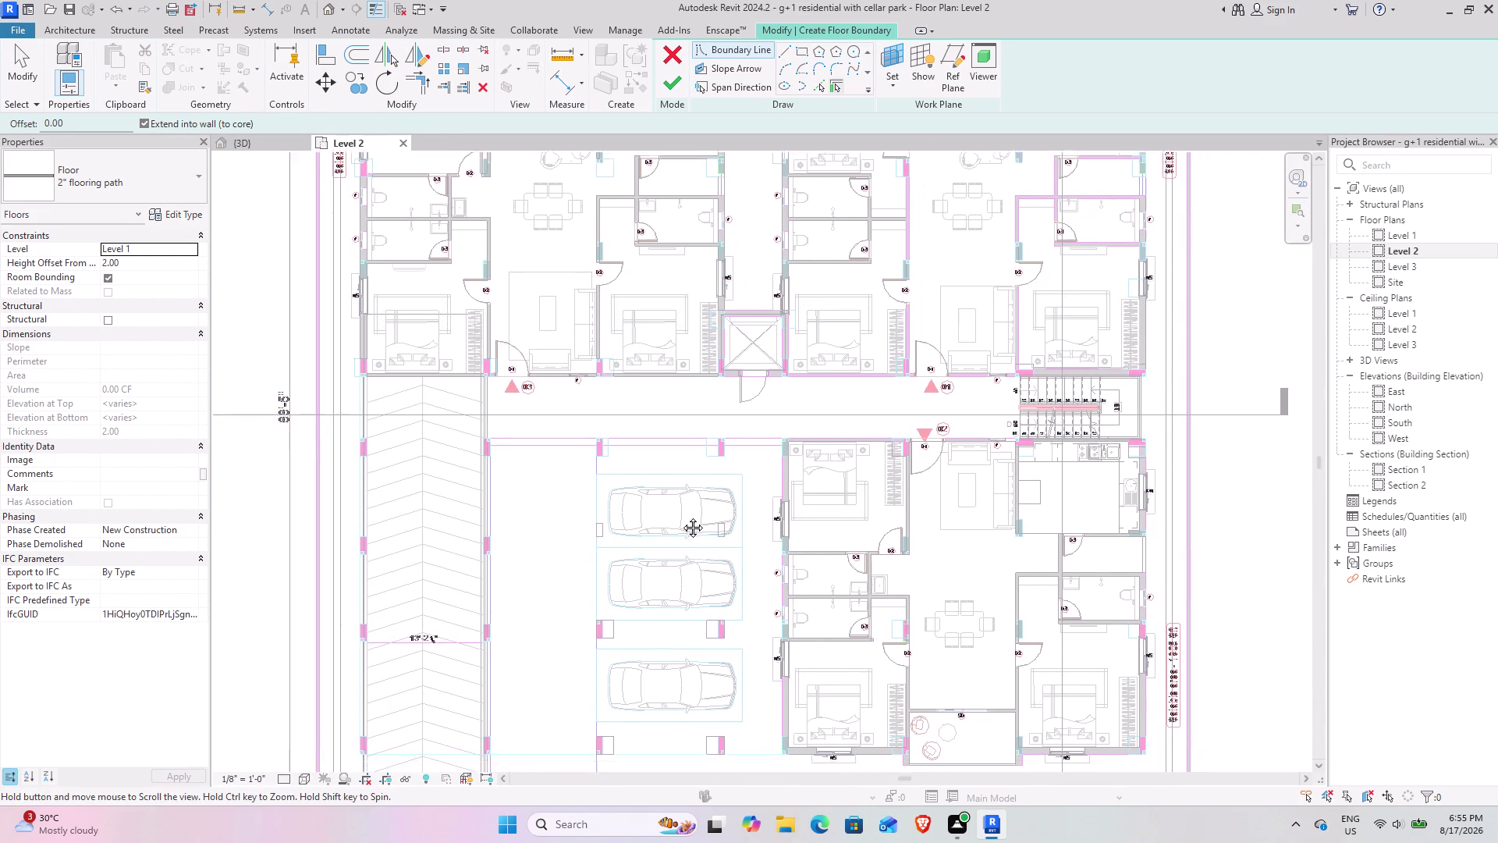
middle_drag(686, 522, 679, 515)
middle_drag(735, 518, 746, 456)
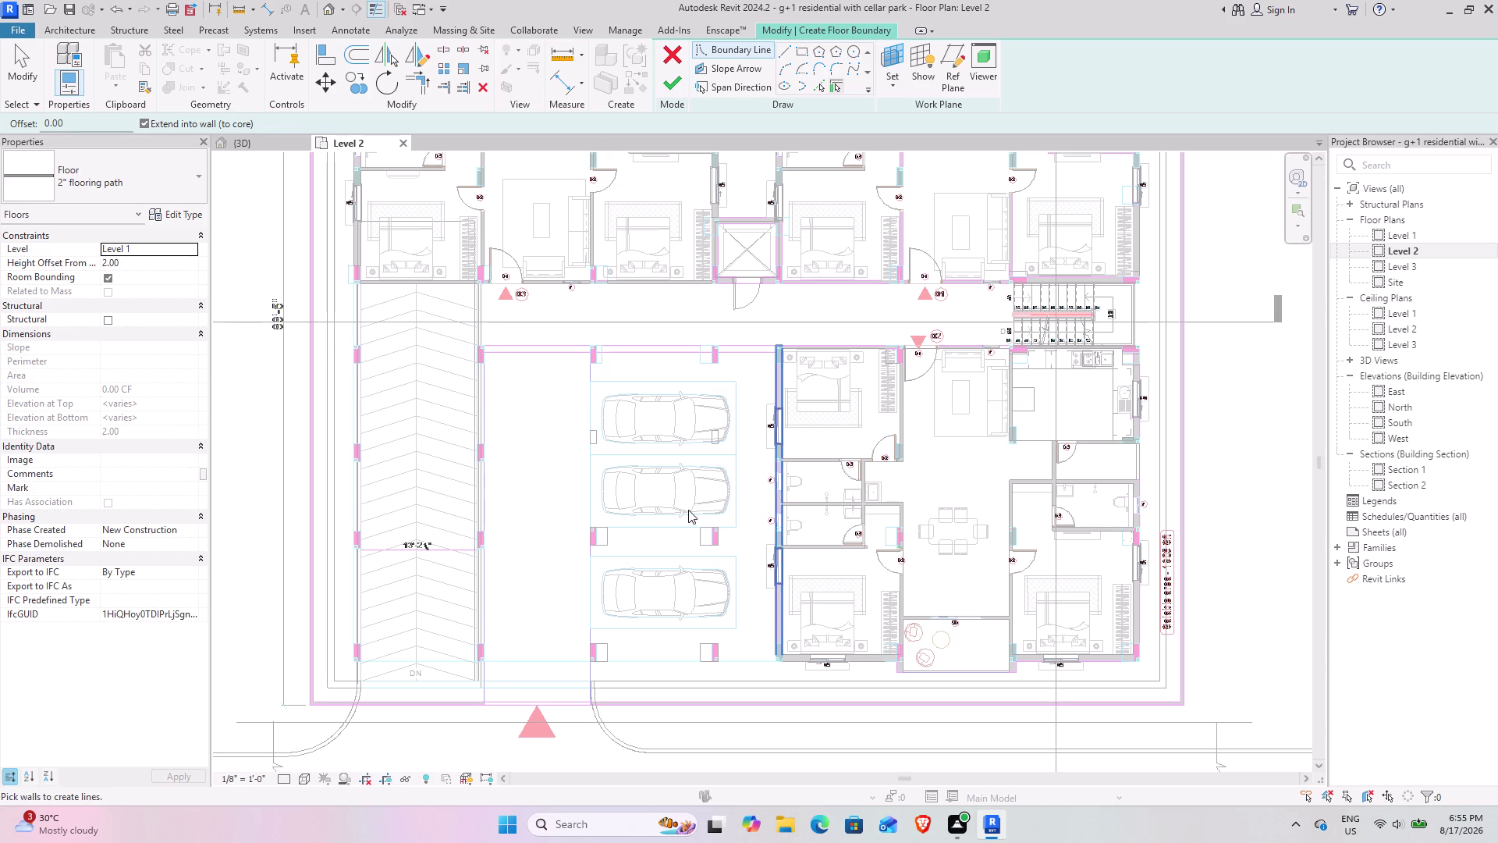
scroll(up, 3)
scroll(up, 3)
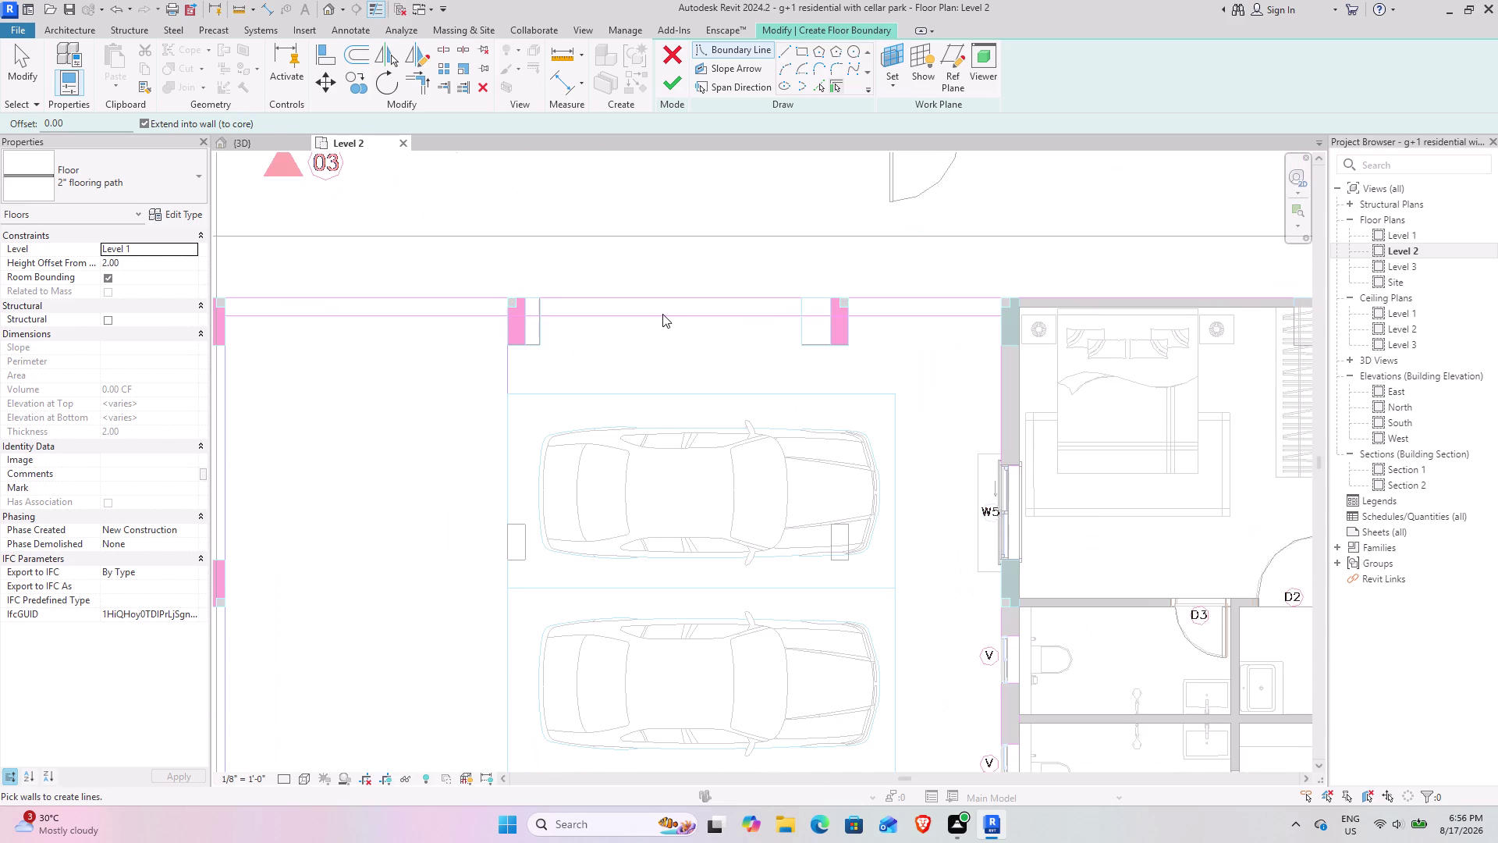
scroll(down, 3)
middle_drag(544, 386, 547, 379)
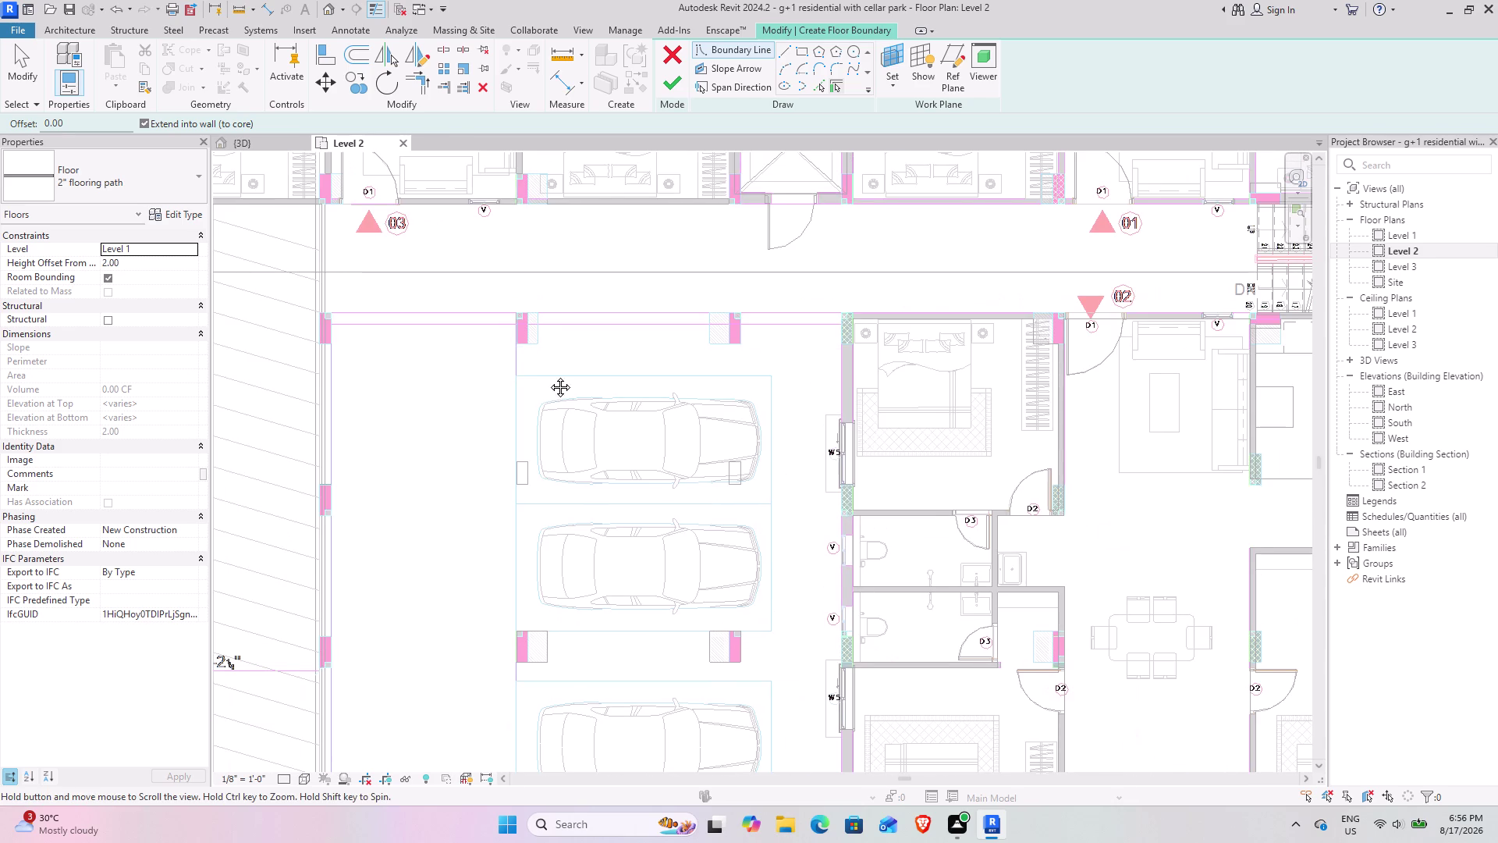
middle_drag(547, 379, 525, 381)
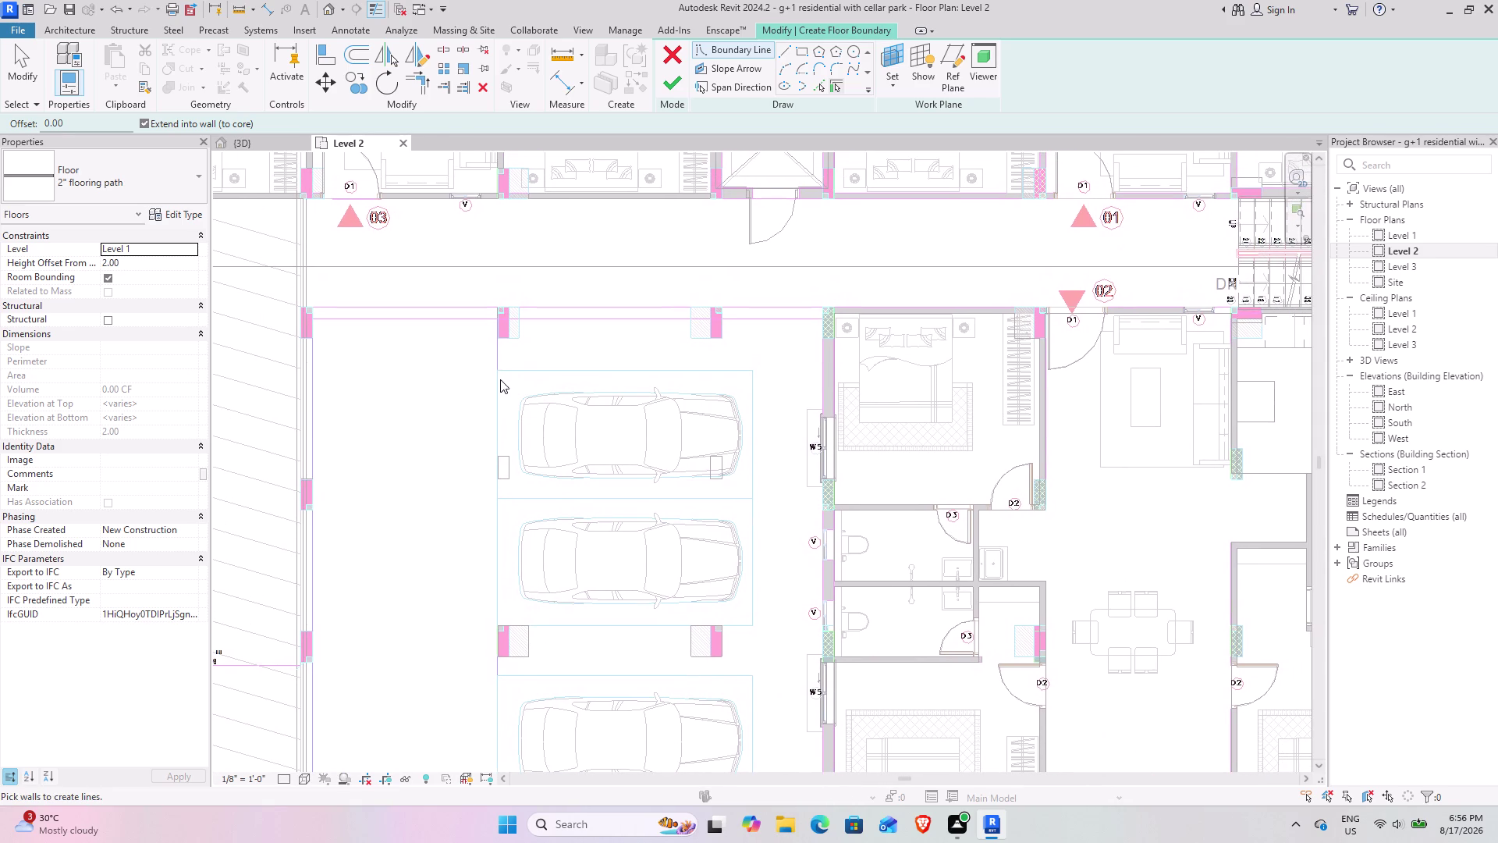
middle_drag(500, 380, 454, 351)
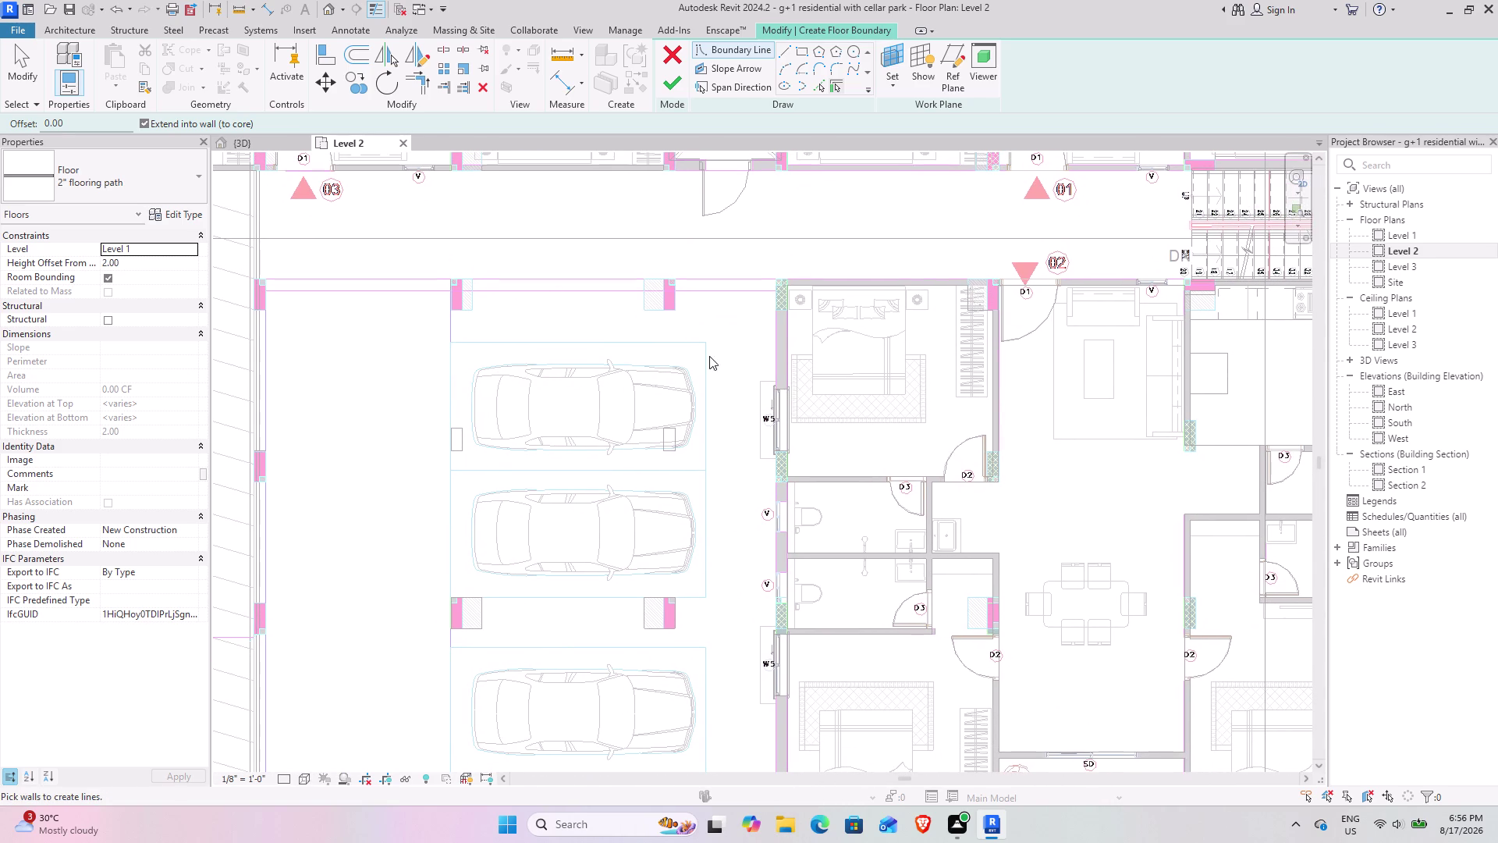
middle_drag(752, 293, 778, 456)
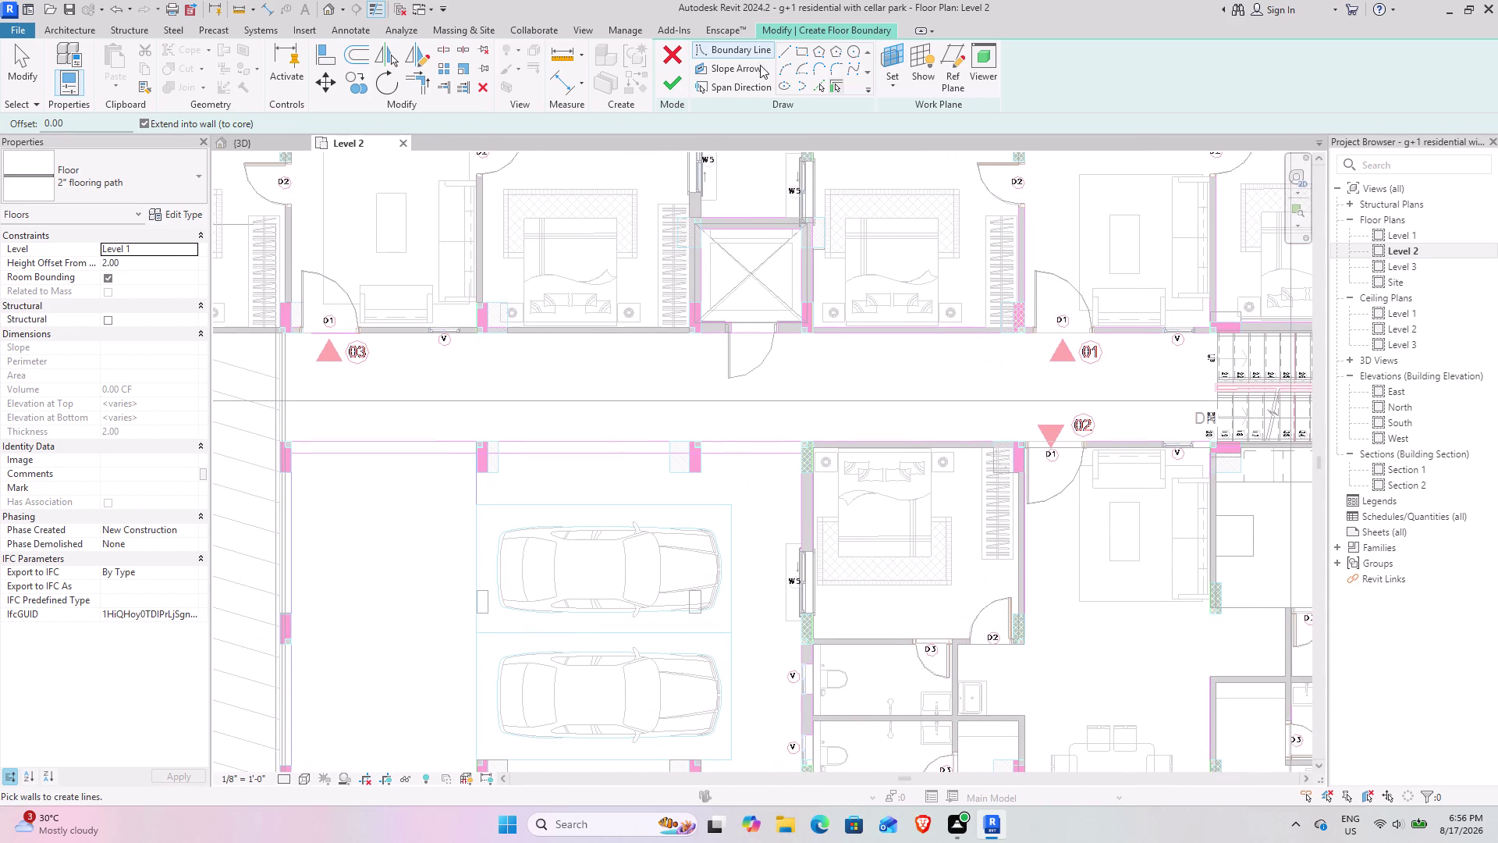
Sketch the floor boundary from the corridor corner to the stair and finish the sketch.
click(798, 53)
scroll(up, 3)
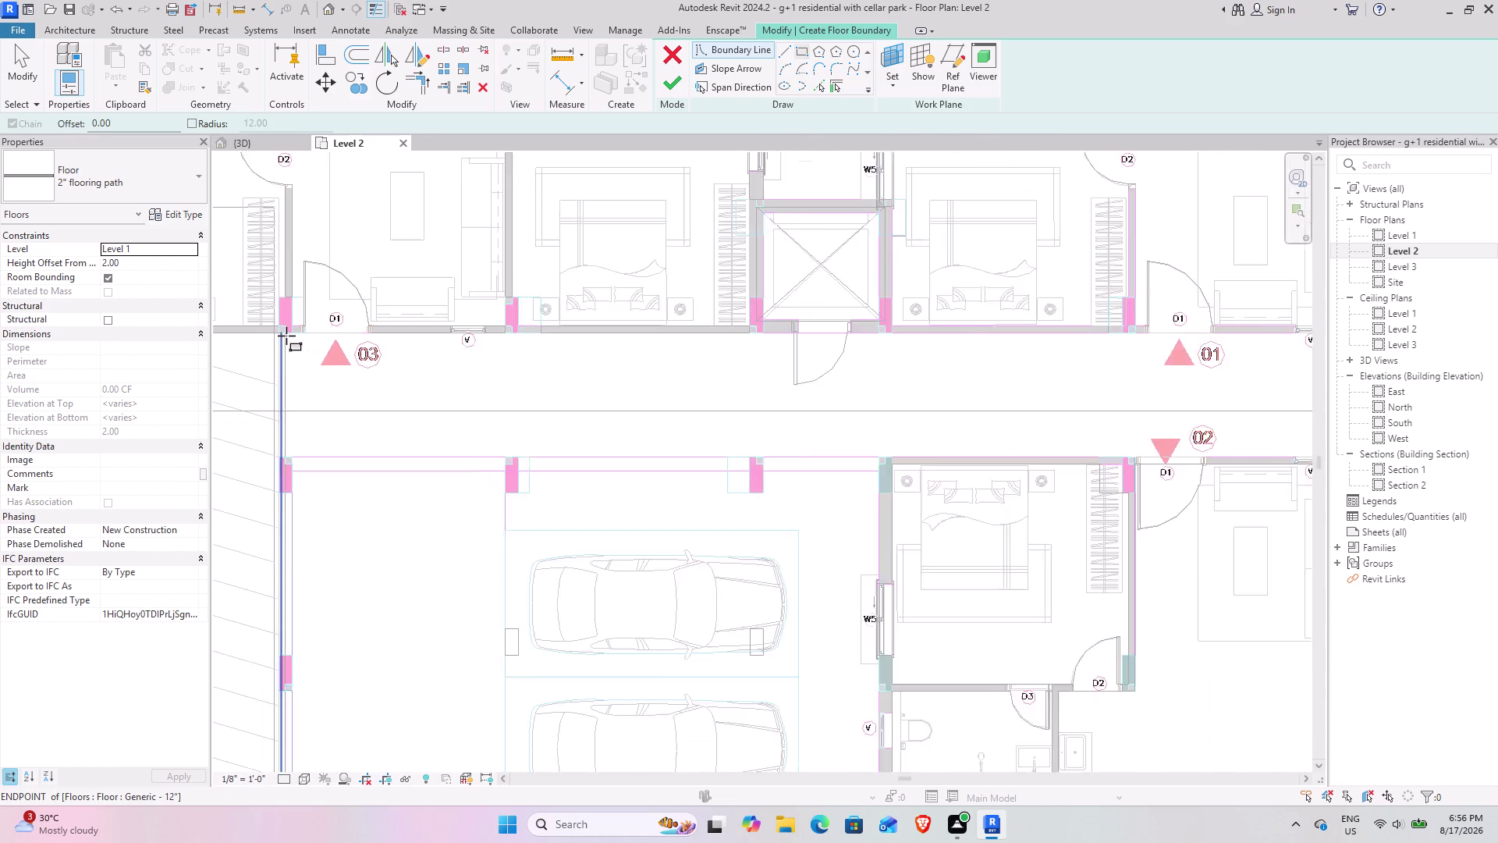
scroll(up, 3)
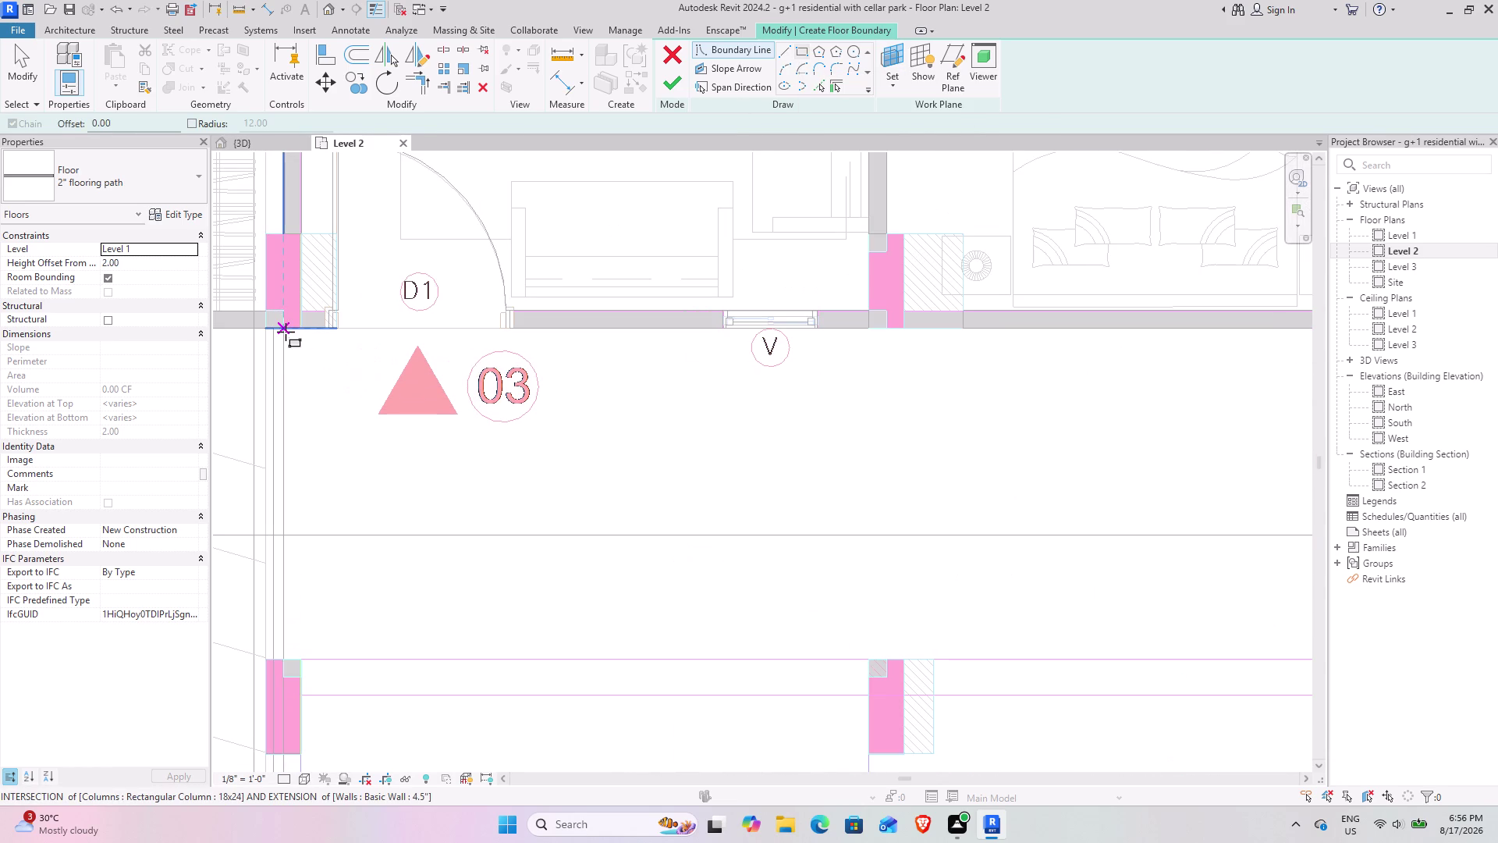
click(286, 332)
scroll(down, 3)
middle_drag(1215, 517, 735, 520)
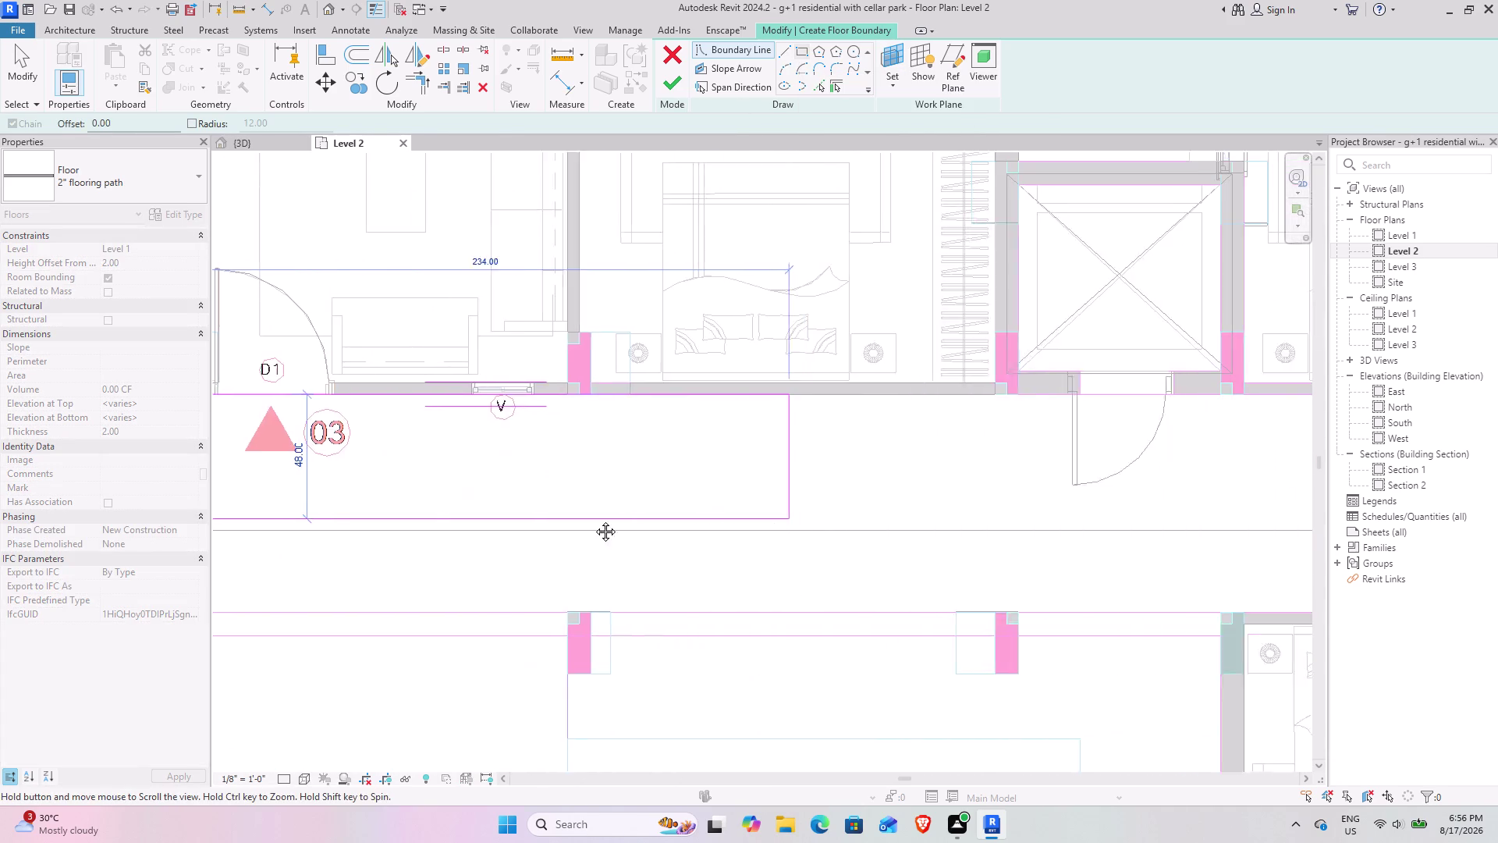
middle_drag(735, 519, 384, 517)
middle_drag(1062, 510, 450, 519)
scroll(up, 3)
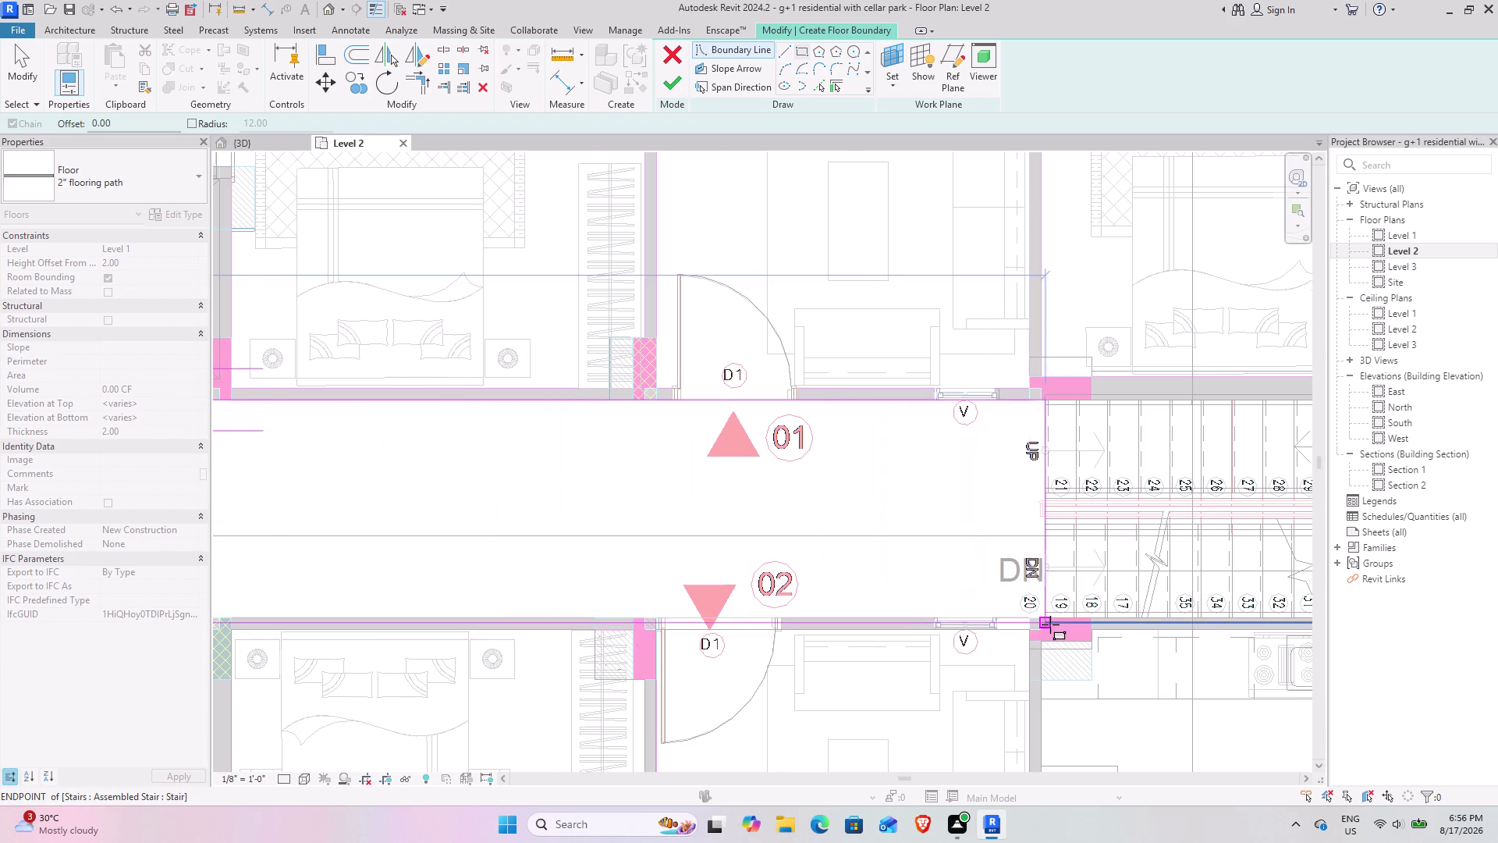
scroll(up, 3)
click(1039, 597)
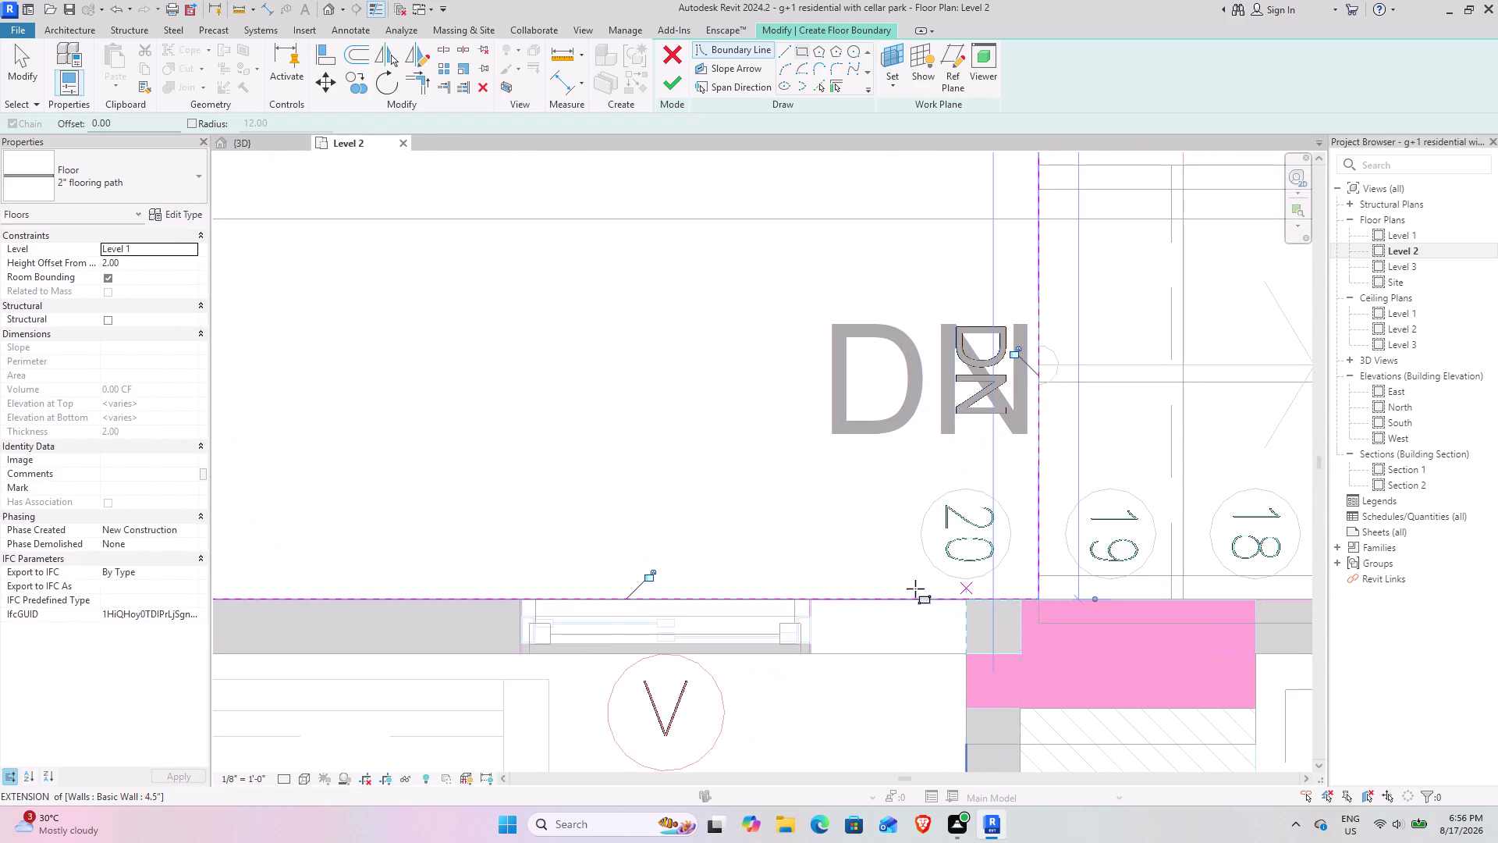
scroll(down, 3)
middle_drag(443, 347, 780, 482)
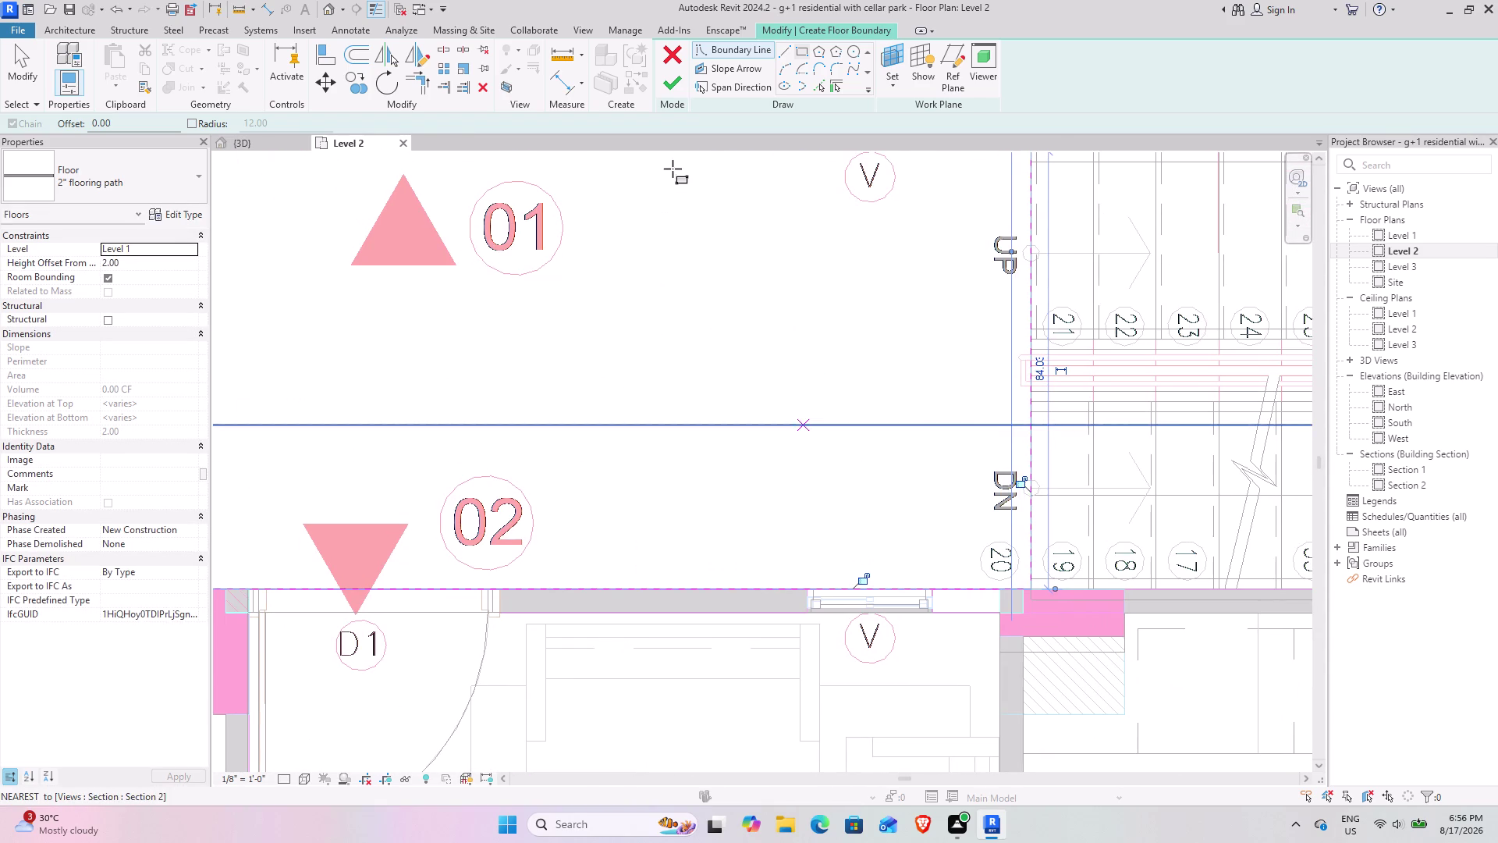
click(676, 86)
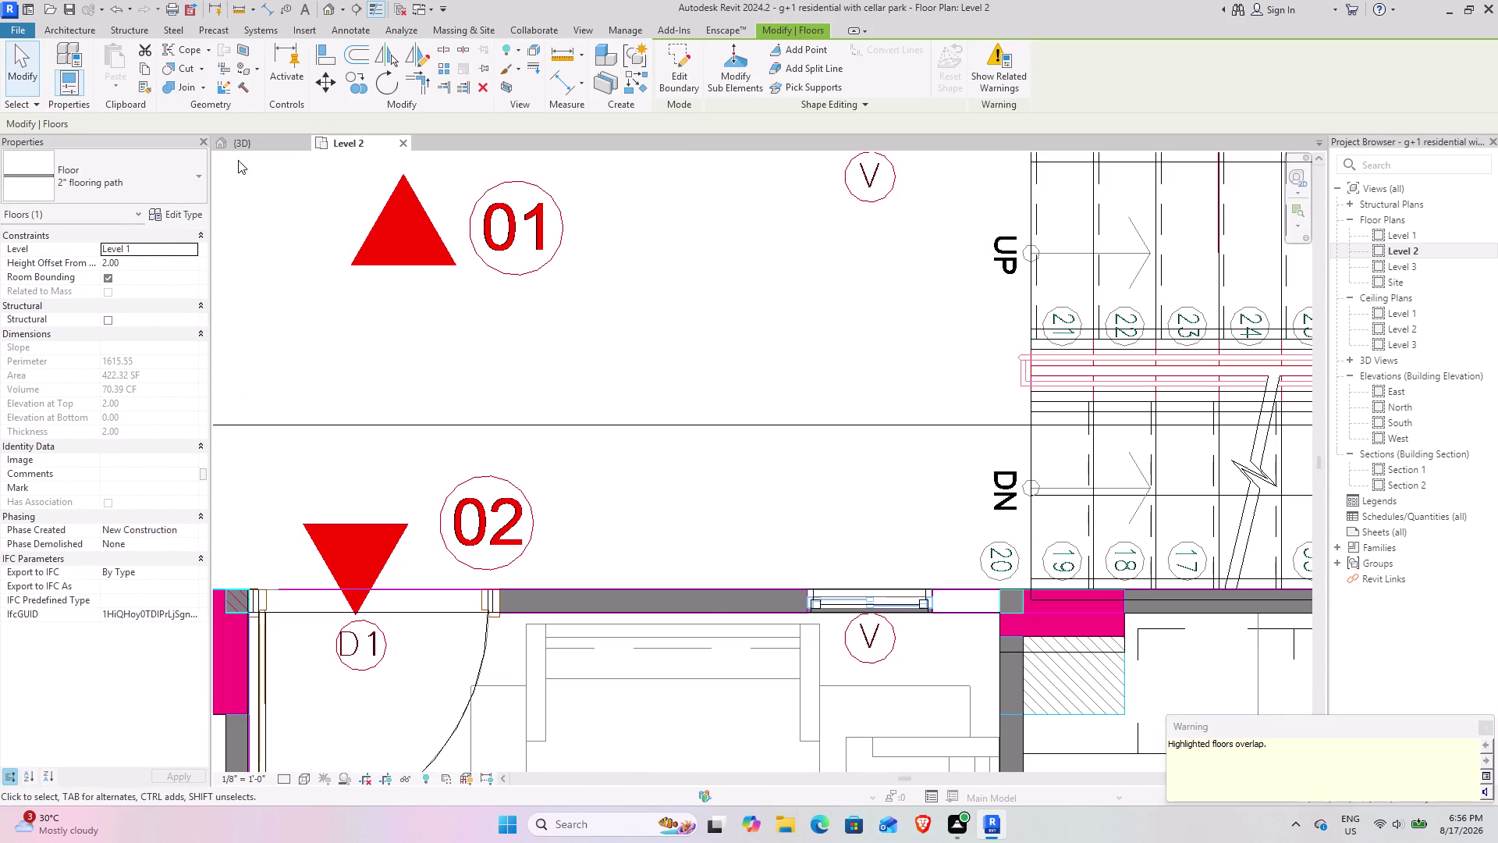
Check the corridor floor in 3D, then undo back into the boundary sketch.
click(250, 141)
click(1052, 327)
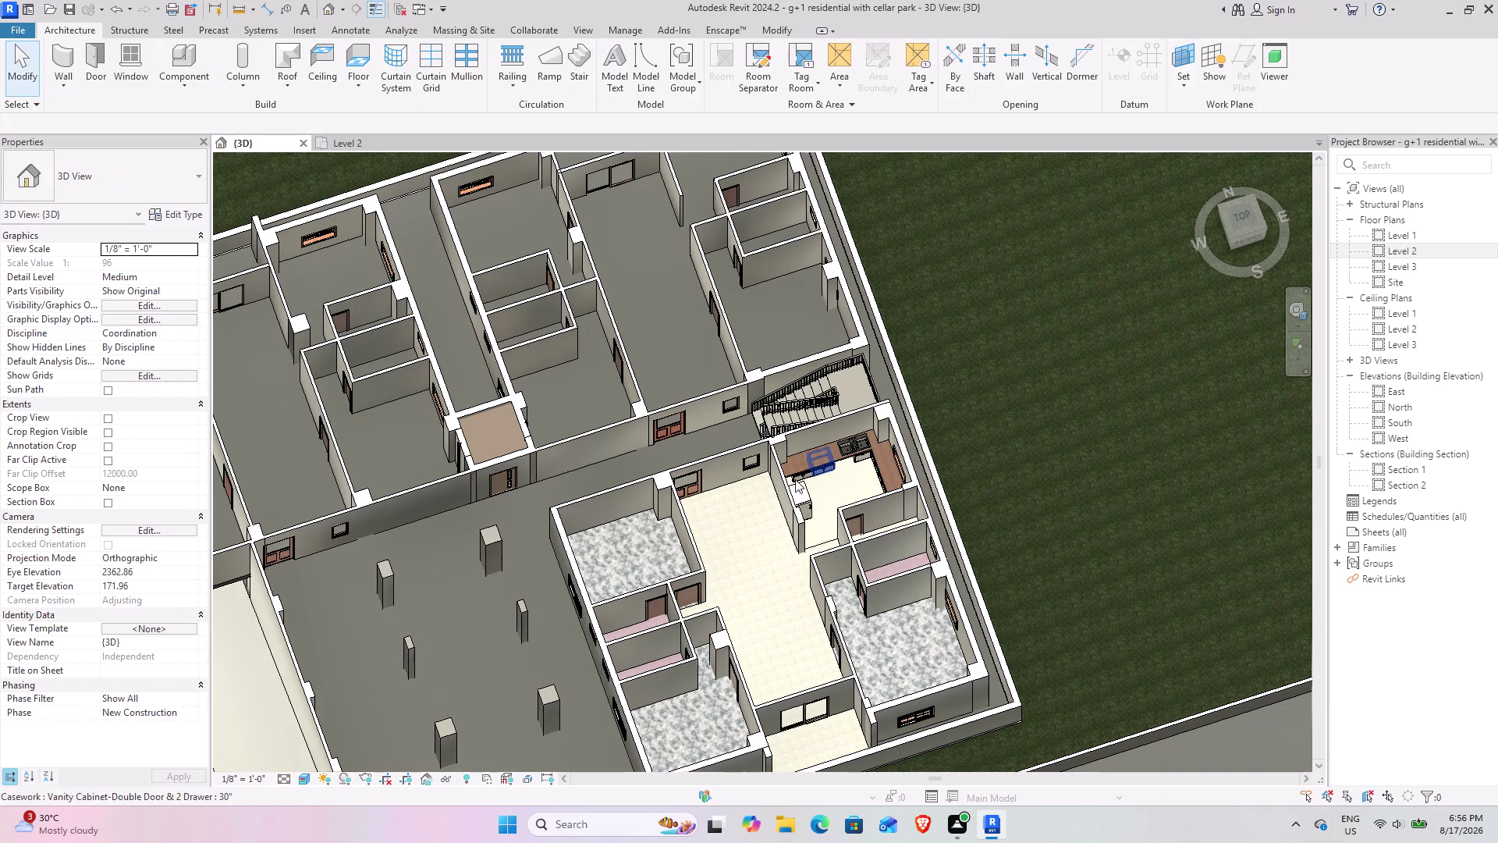
scroll(down, 3)
middle_drag(533, 534, 450, 558)
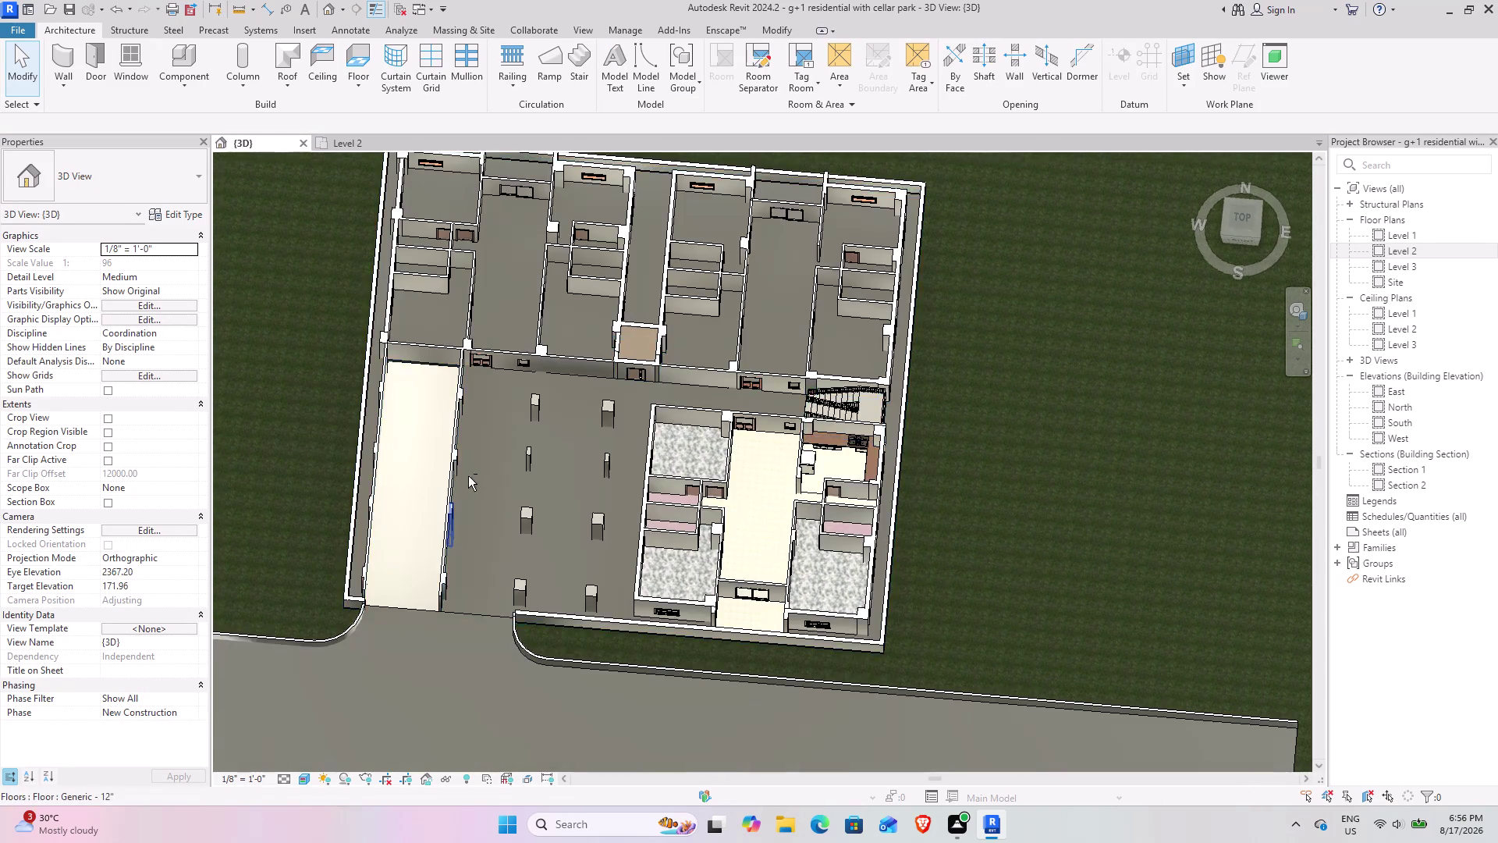
middle_drag(468, 476, 612, 395)
scroll(up, 3)
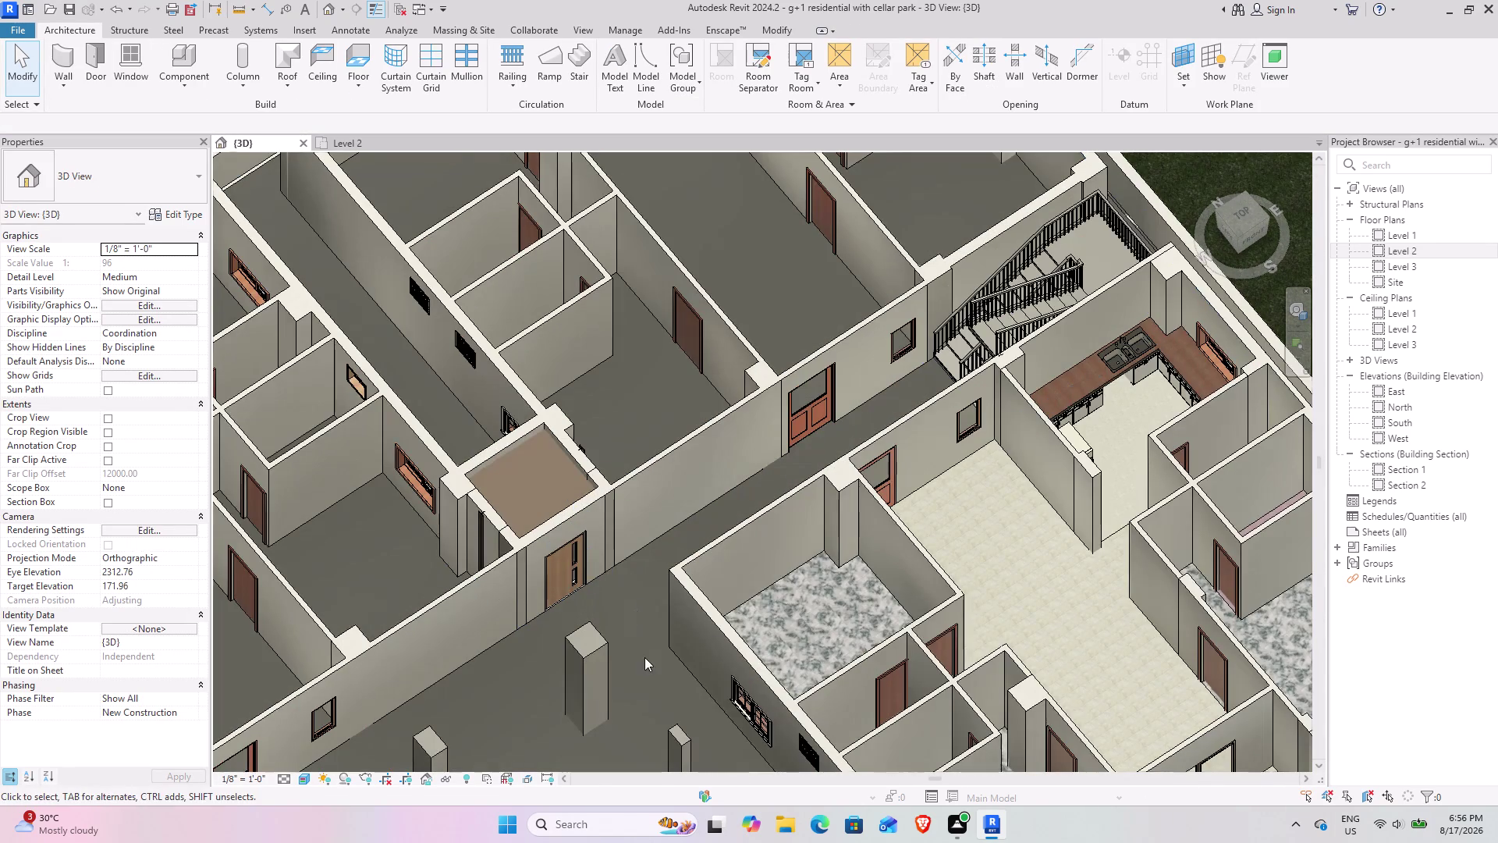
middle_drag(682, 548, 674, 669)
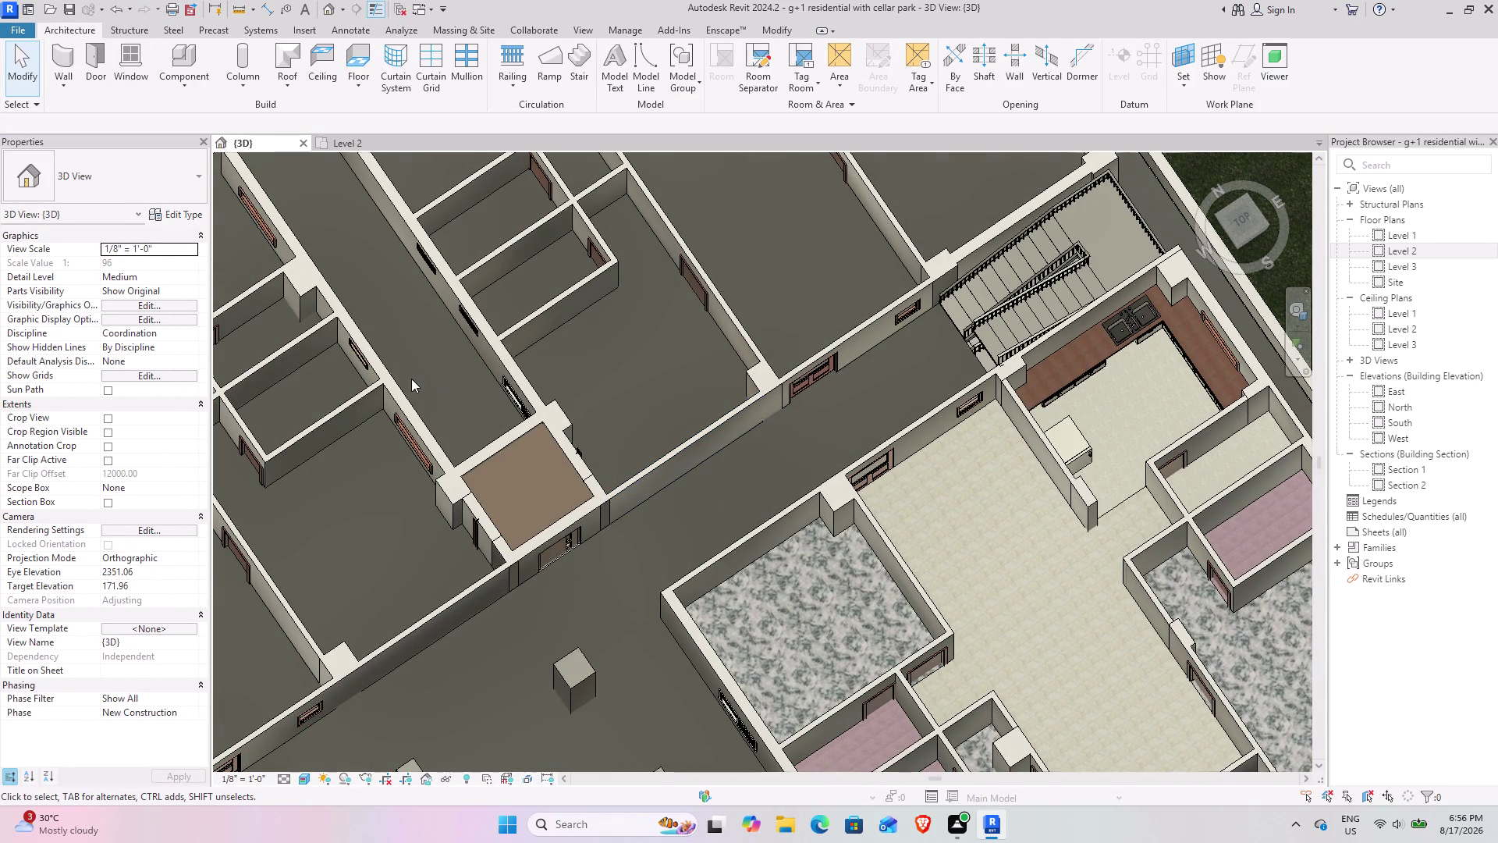
key(ctrl+z)
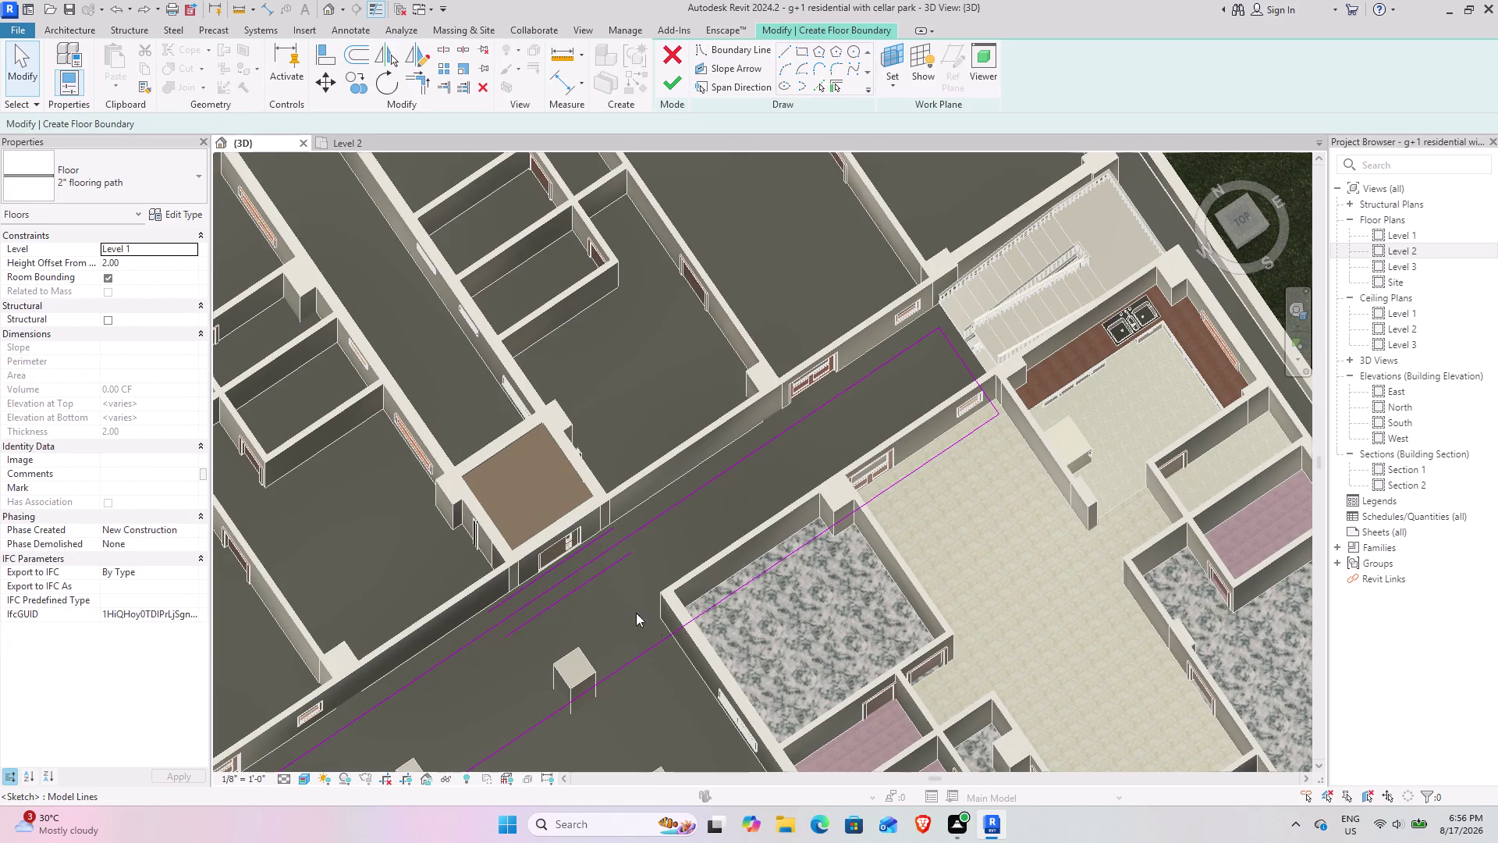
middle_drag(637, 586, 668, 616)
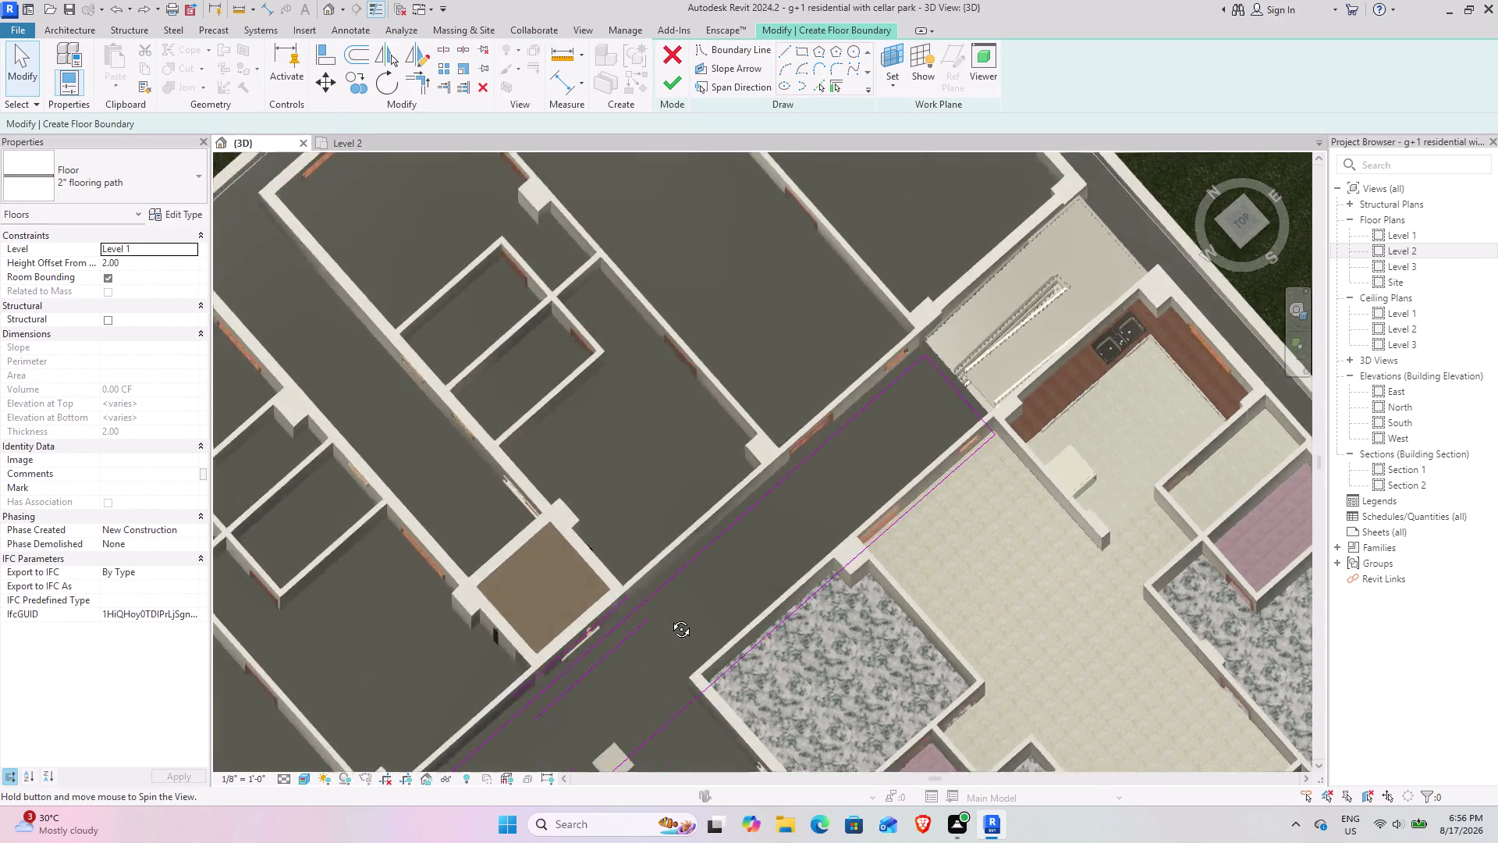
middle_drag(669, 616, 535, 268)
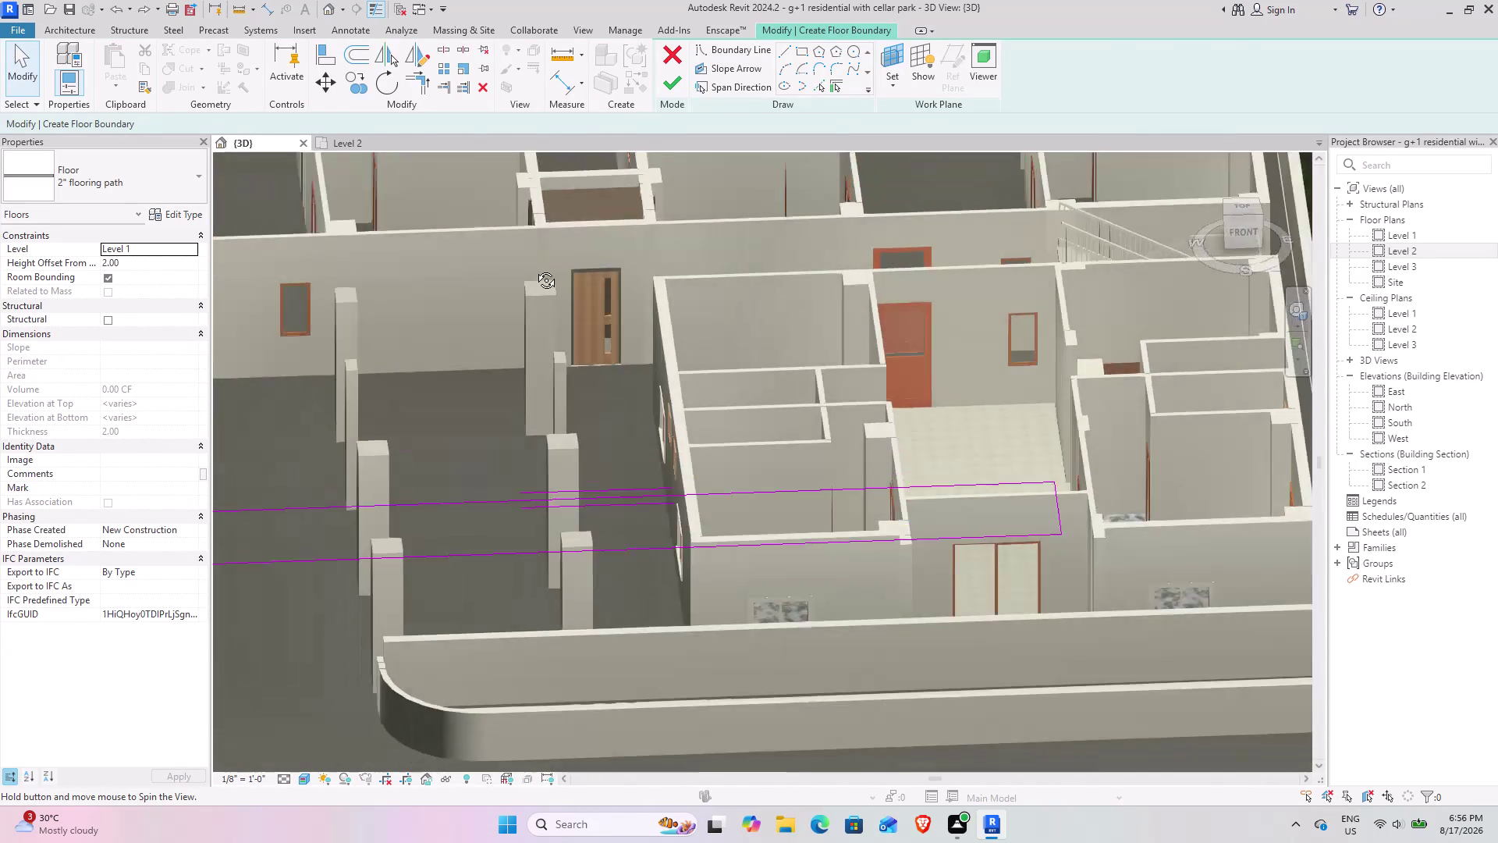
middle_drag(535, 269, 554, 474)
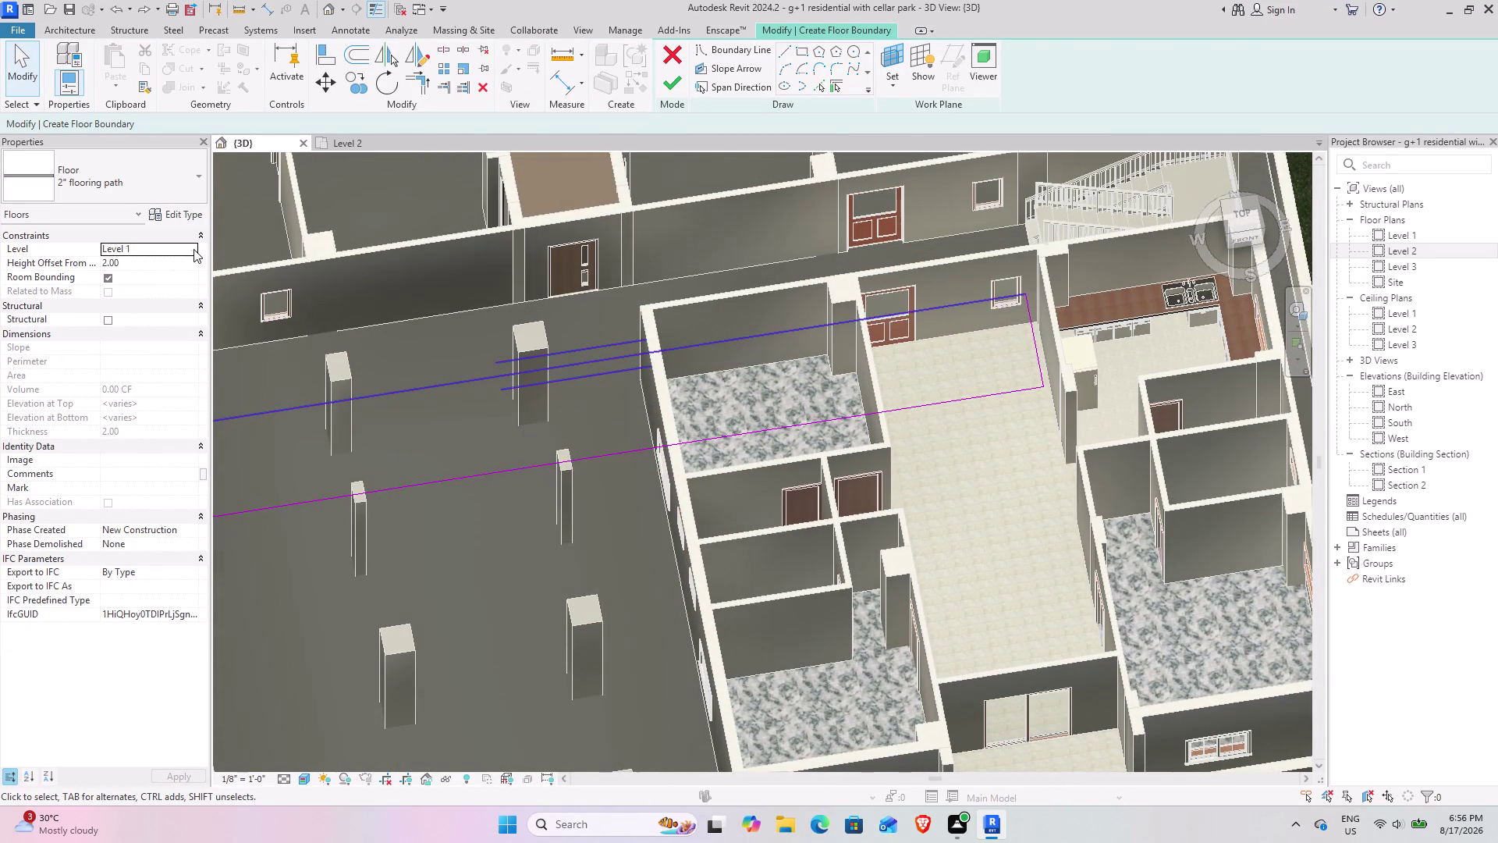
Set the flooring path floor's level to Level 2 and finish the sketch.
click(194, 248)
click(143, 284)
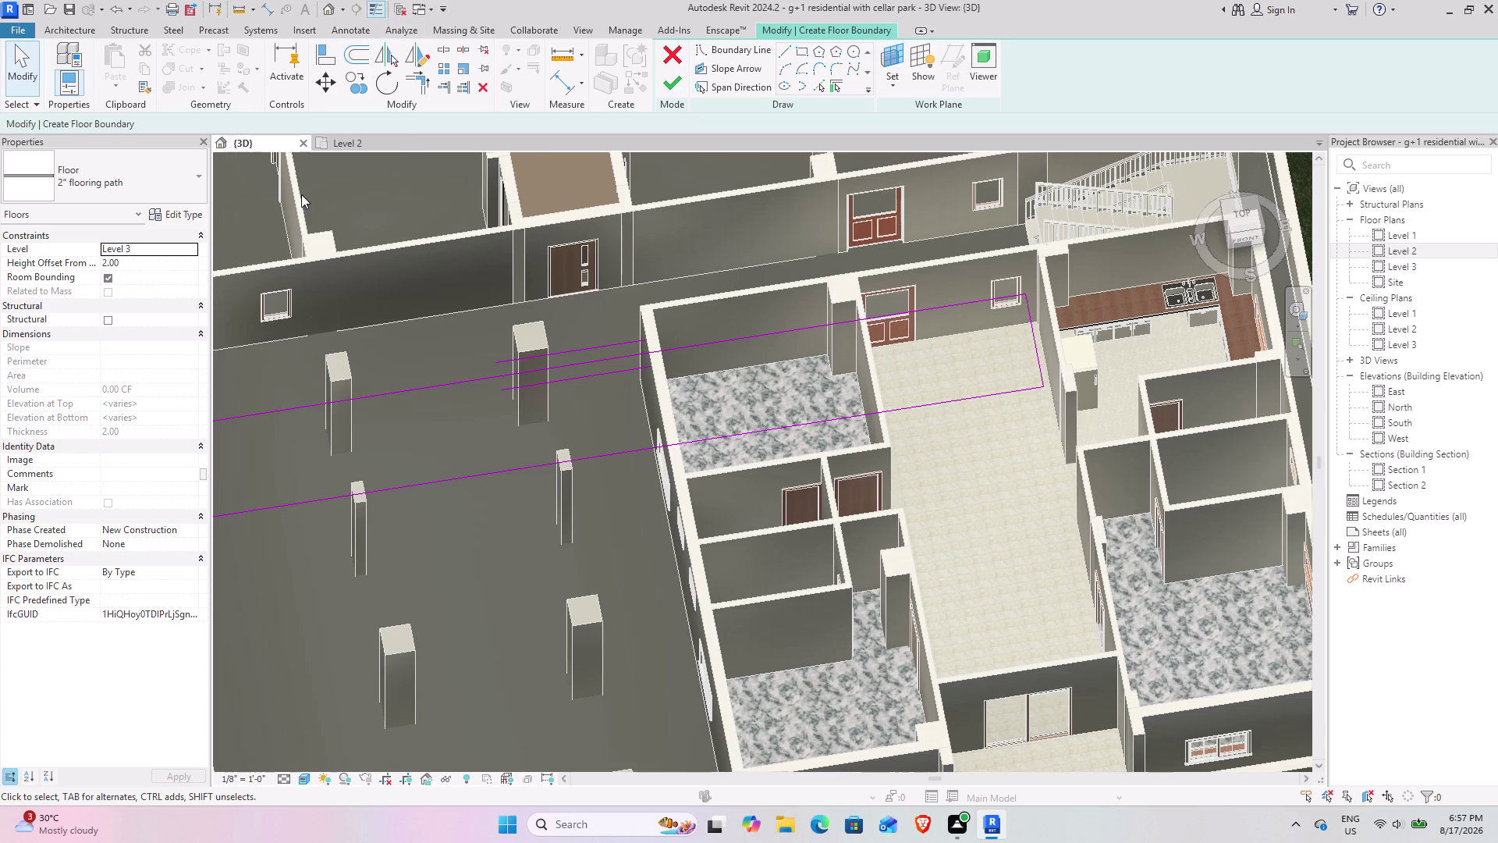
click(186, 248)
click(159, 272)
click(678, 83)
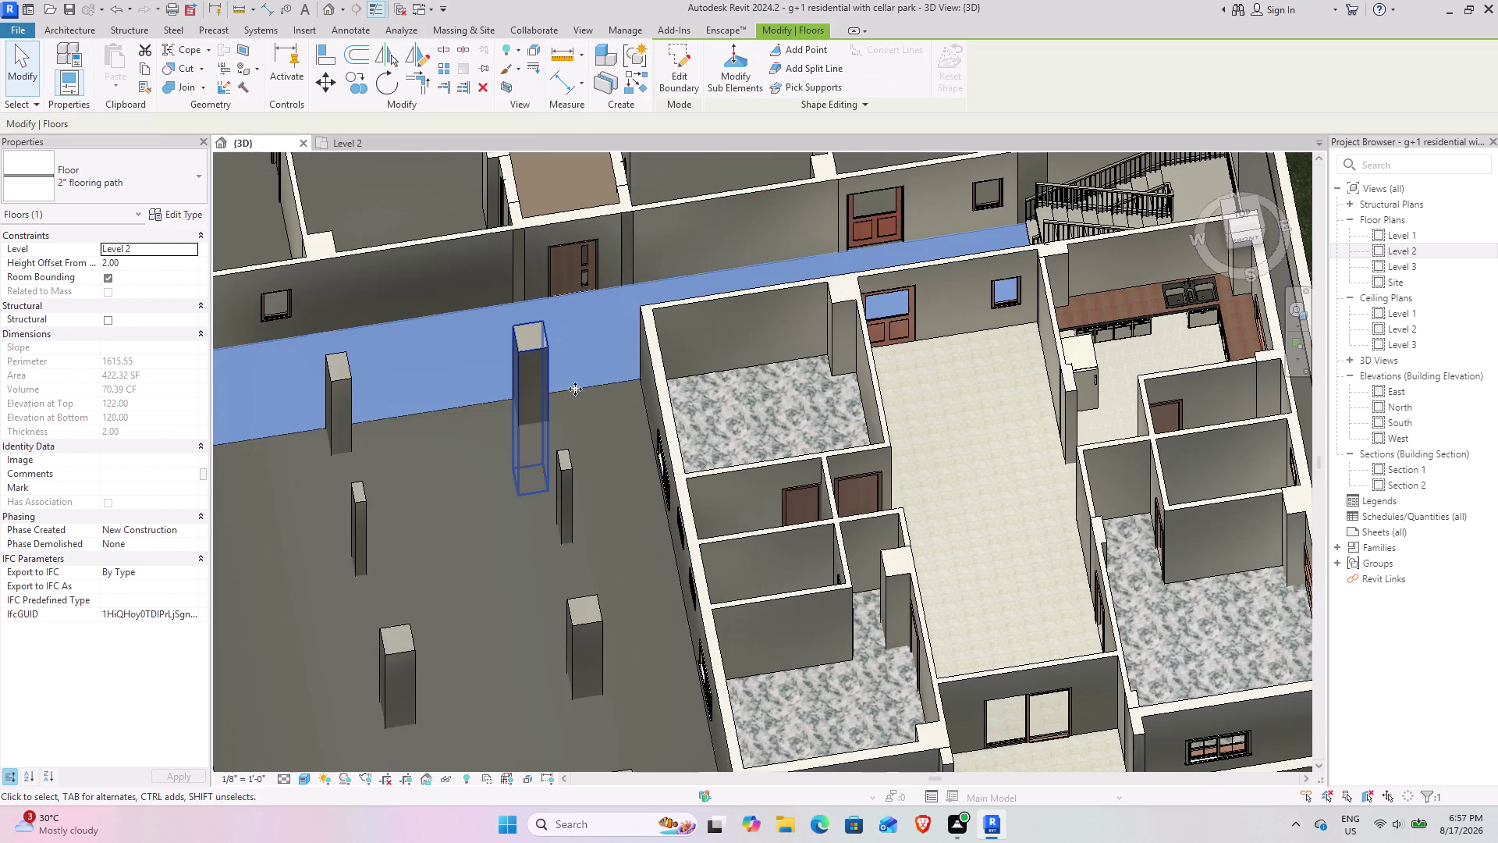
scroll(down, 3)
click(447, 454)
middle_drag(469, 445, 496, 484)
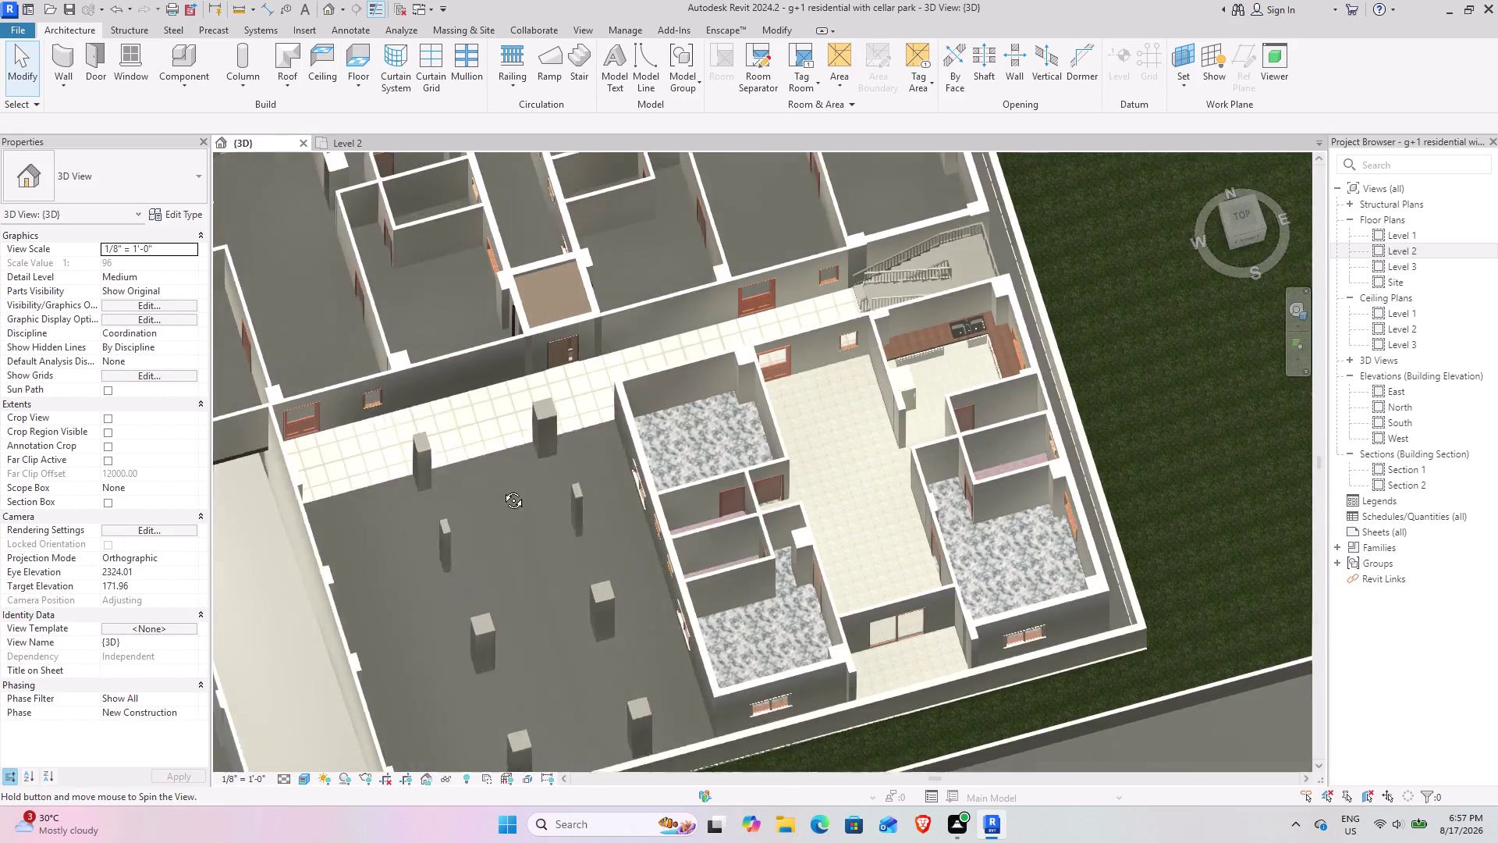
middle_drag(496, 484, 518, 501)
middle_drag(505, 532, 467, 437)
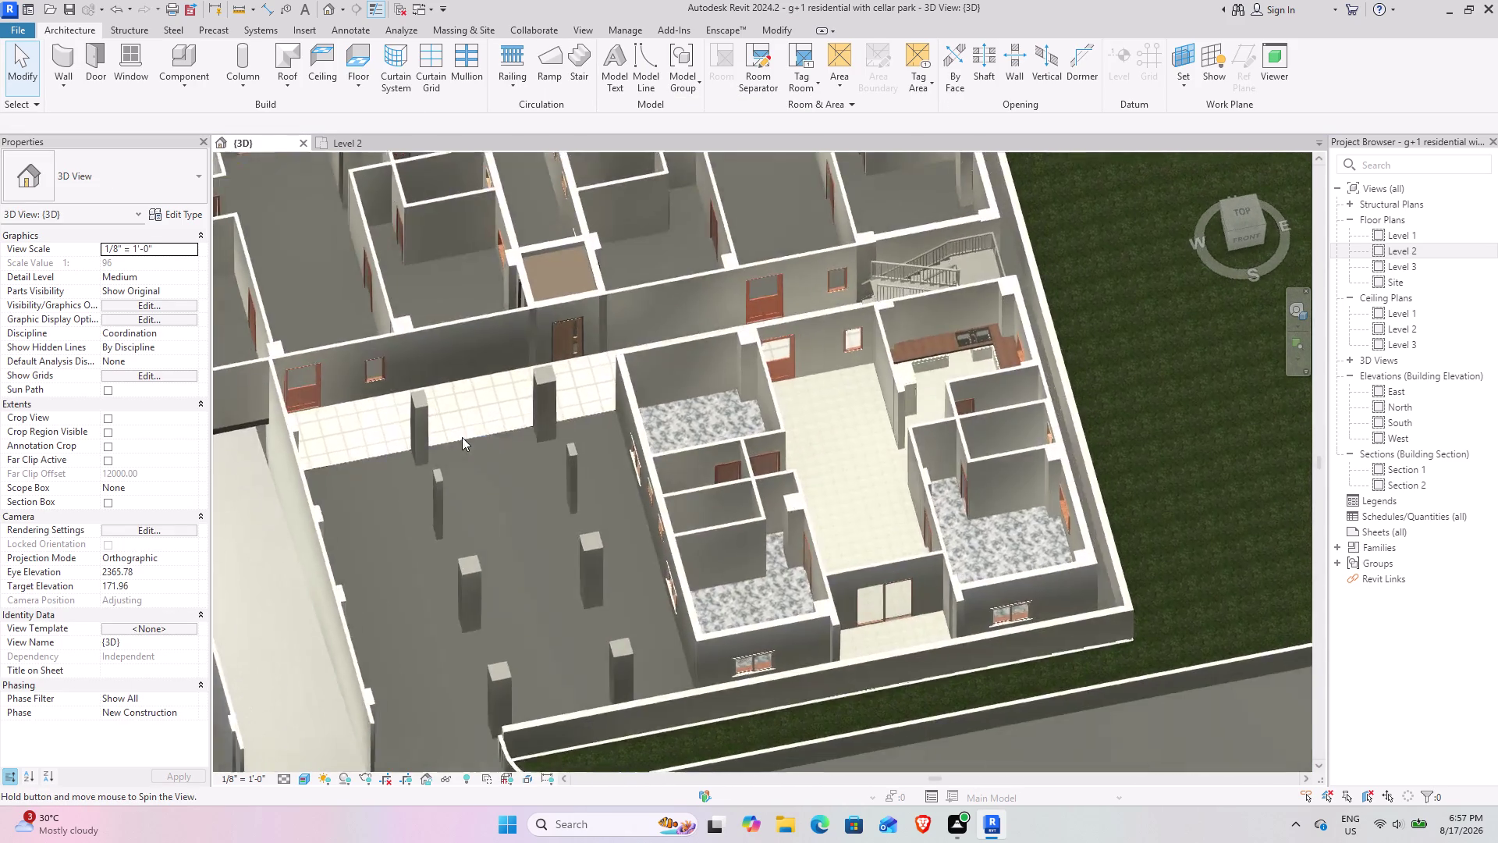
middle_drag(467, 437, 465, 437)
middle_drag(439, 444, 583, 307)
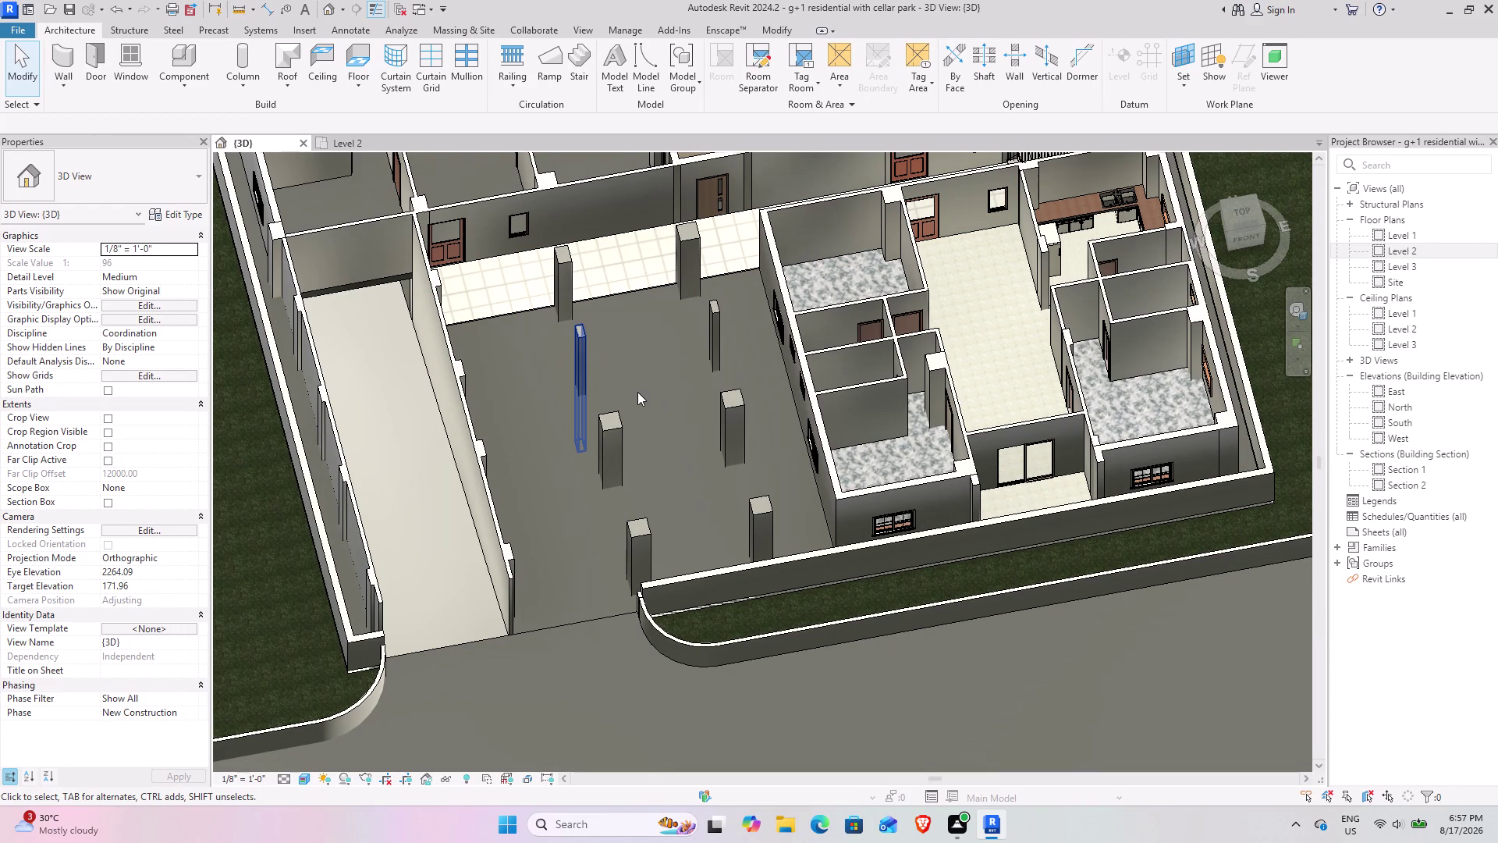
scroll(up, 3)
scroll(down, 3)
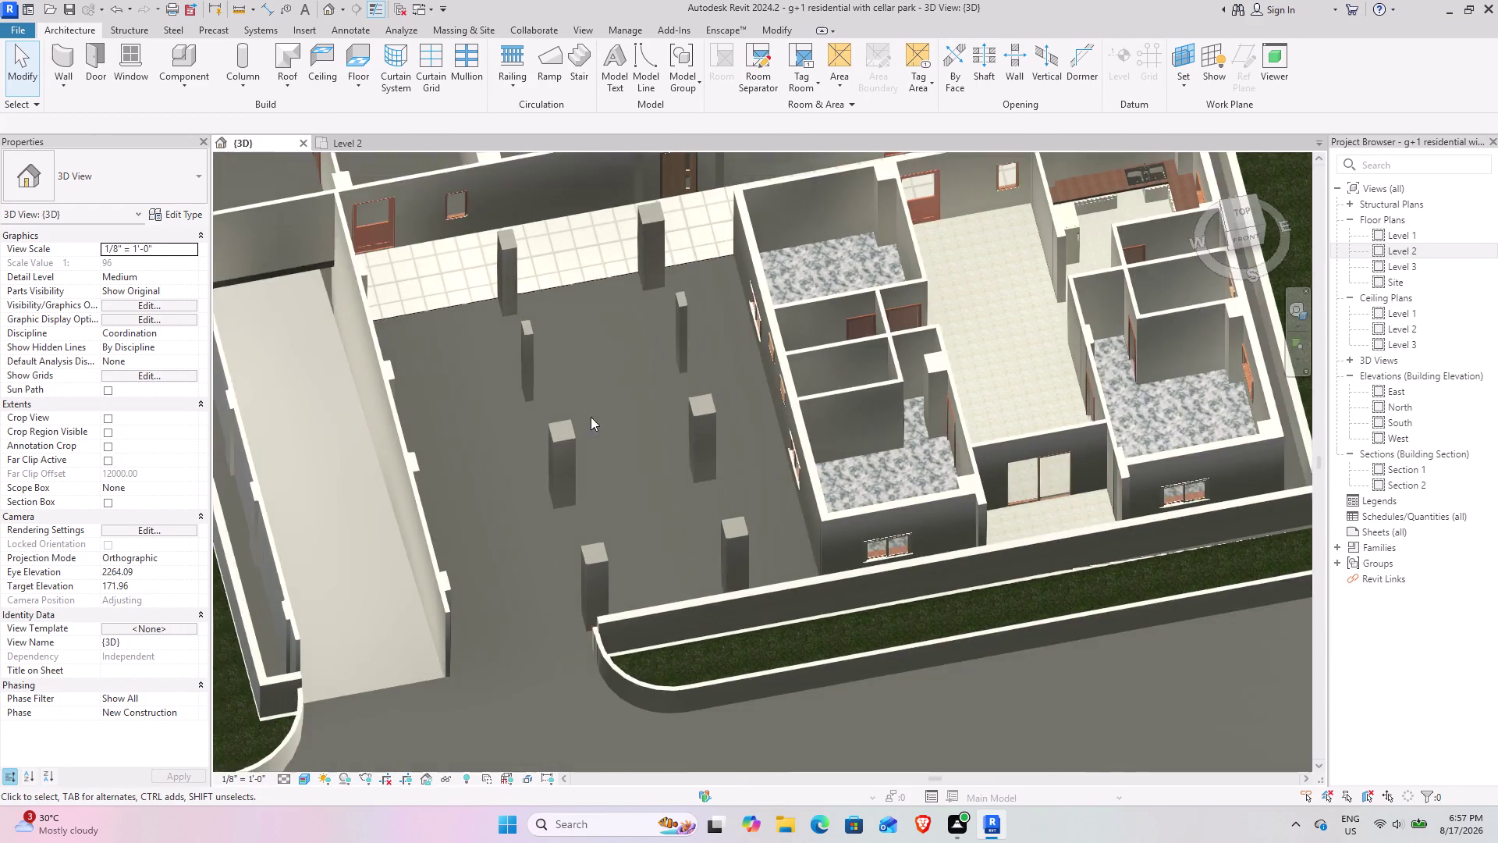
middle_drag(668, 522, 670, 330)
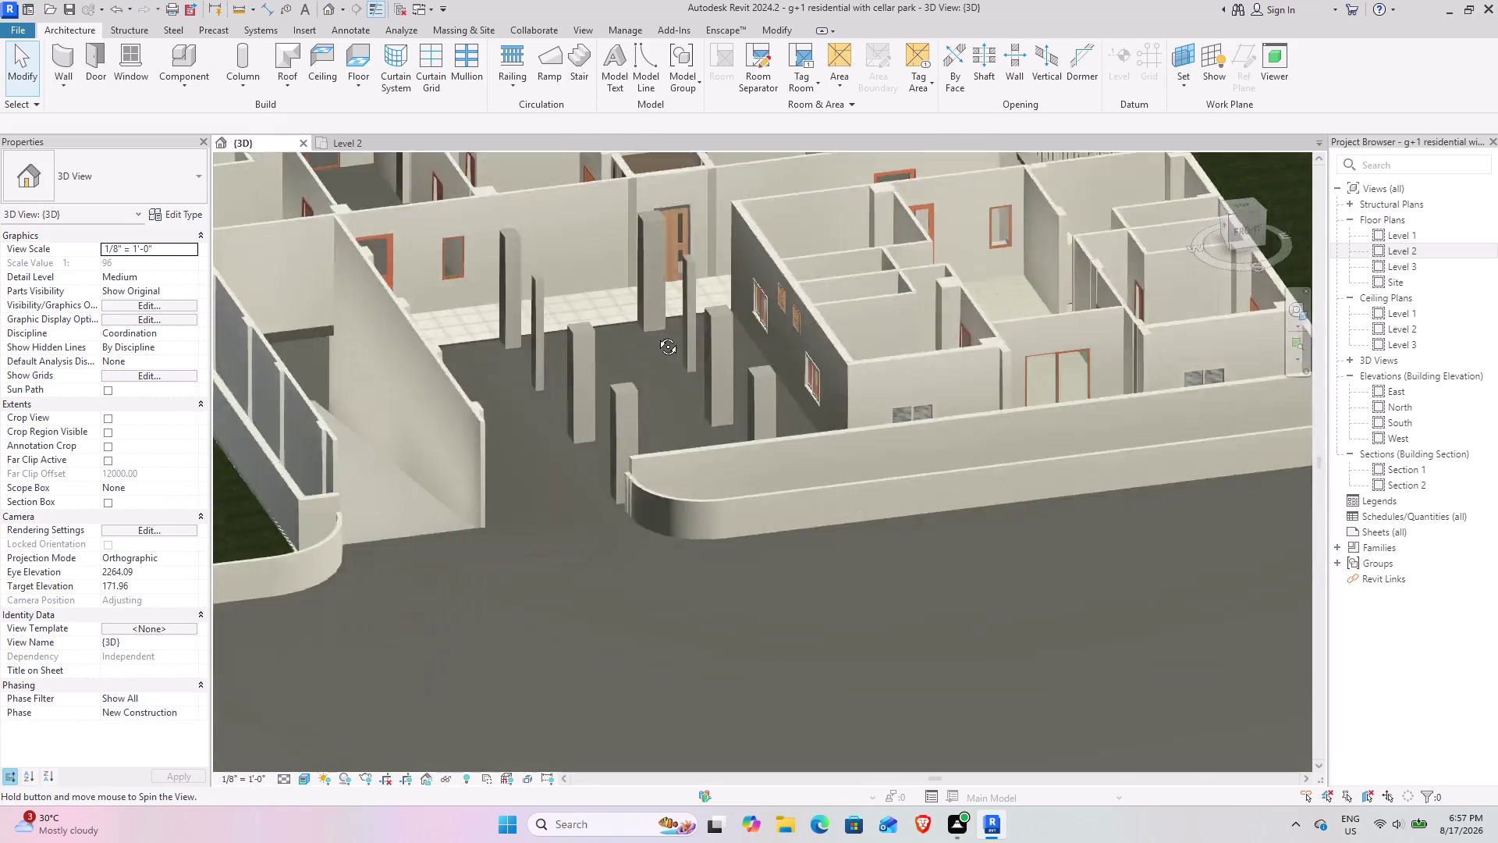
middle_drag(670, 330, 657, 501)
middle_drag(521, 438, 609, 585)
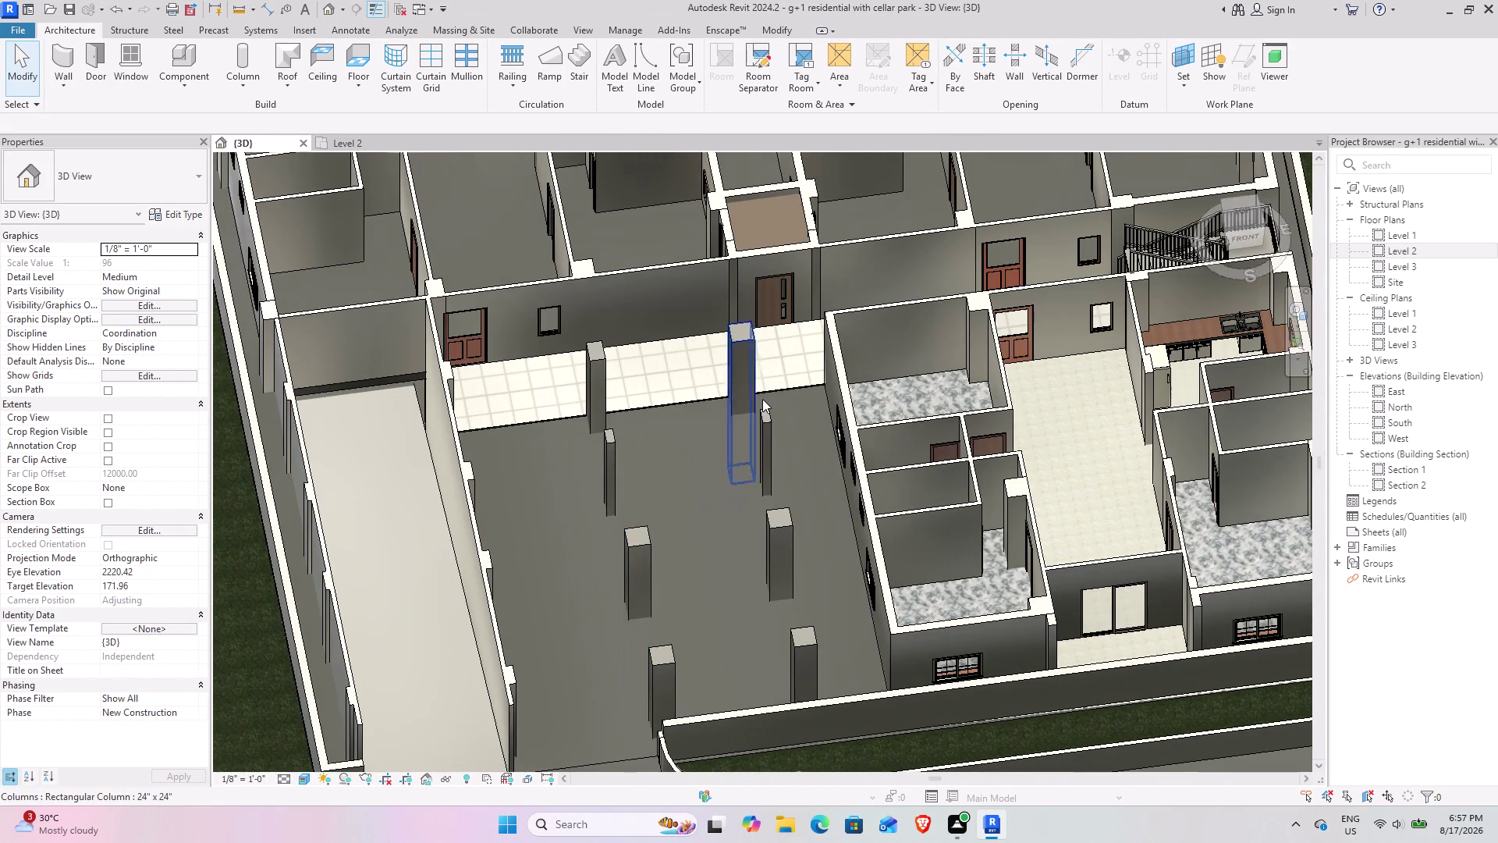
scroll(up, 3)
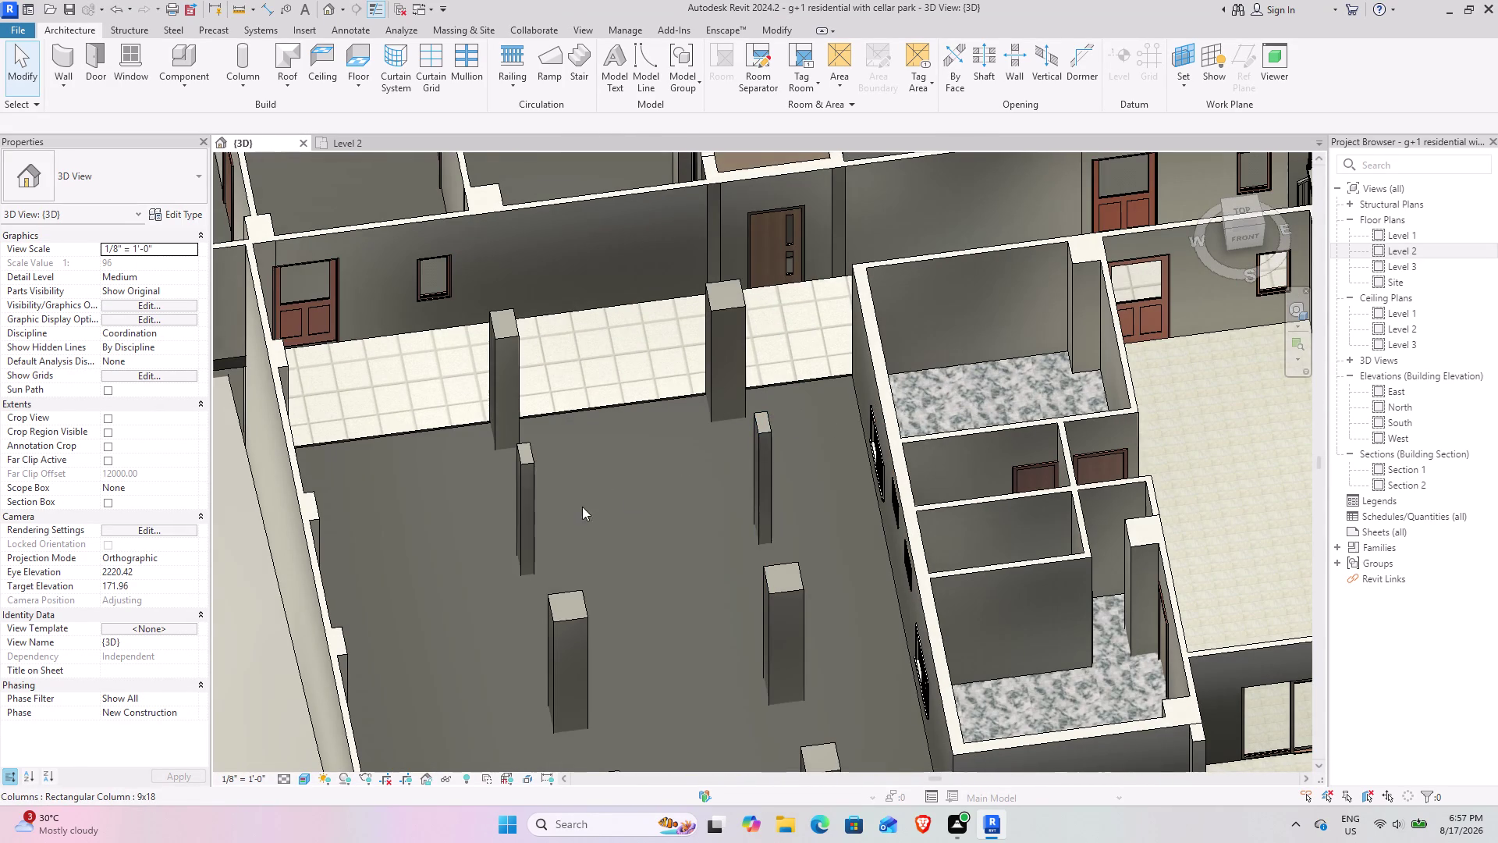
scroll(up, 3)
middle_drag(503, 468, 545, 430)
scroll(up, 3)
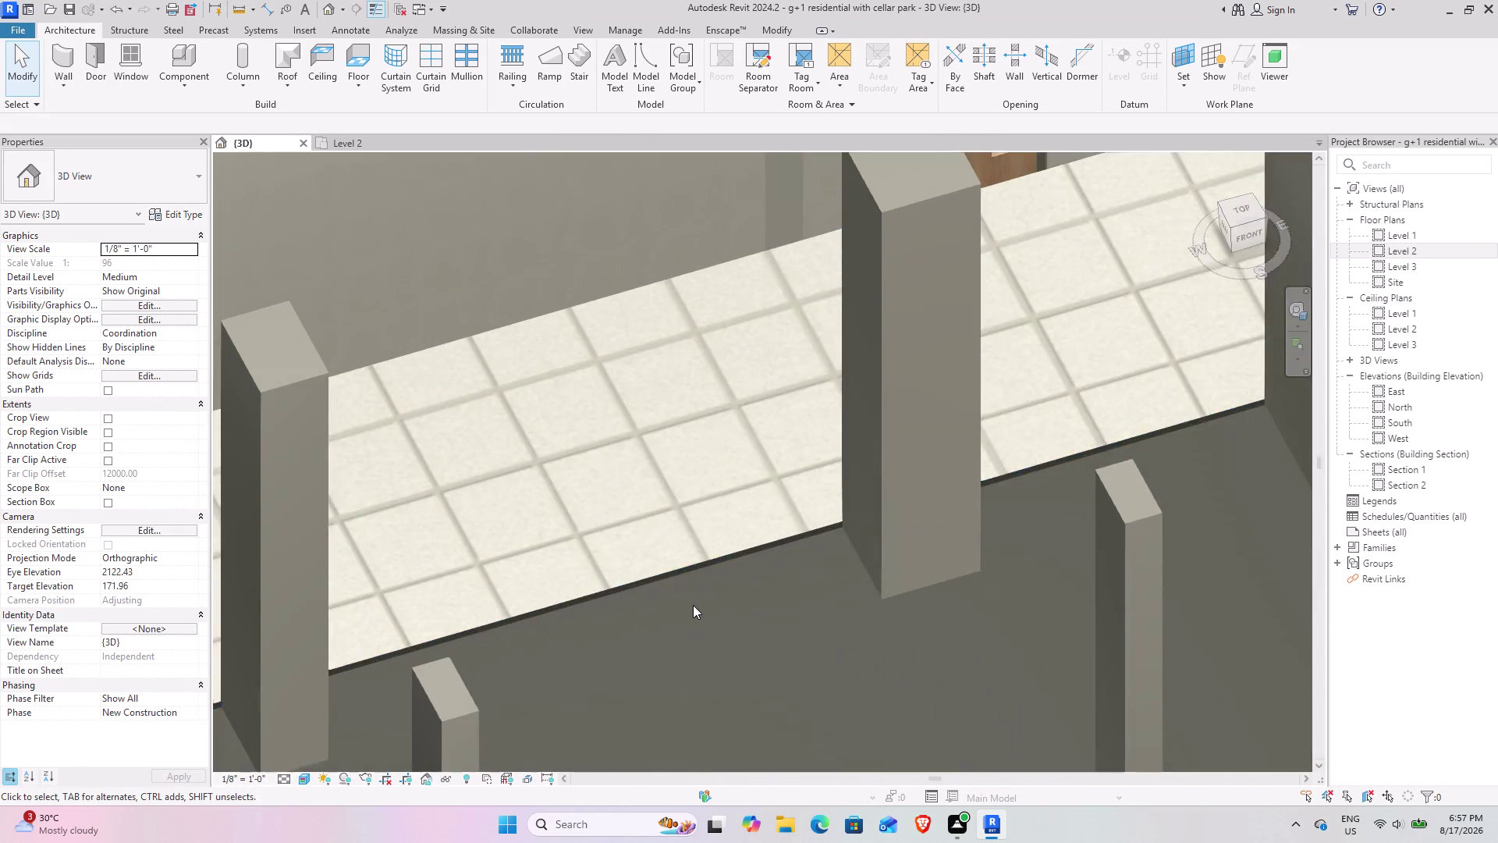
scroll(up, 3)
middle_drag(656, 584, 660, 507)
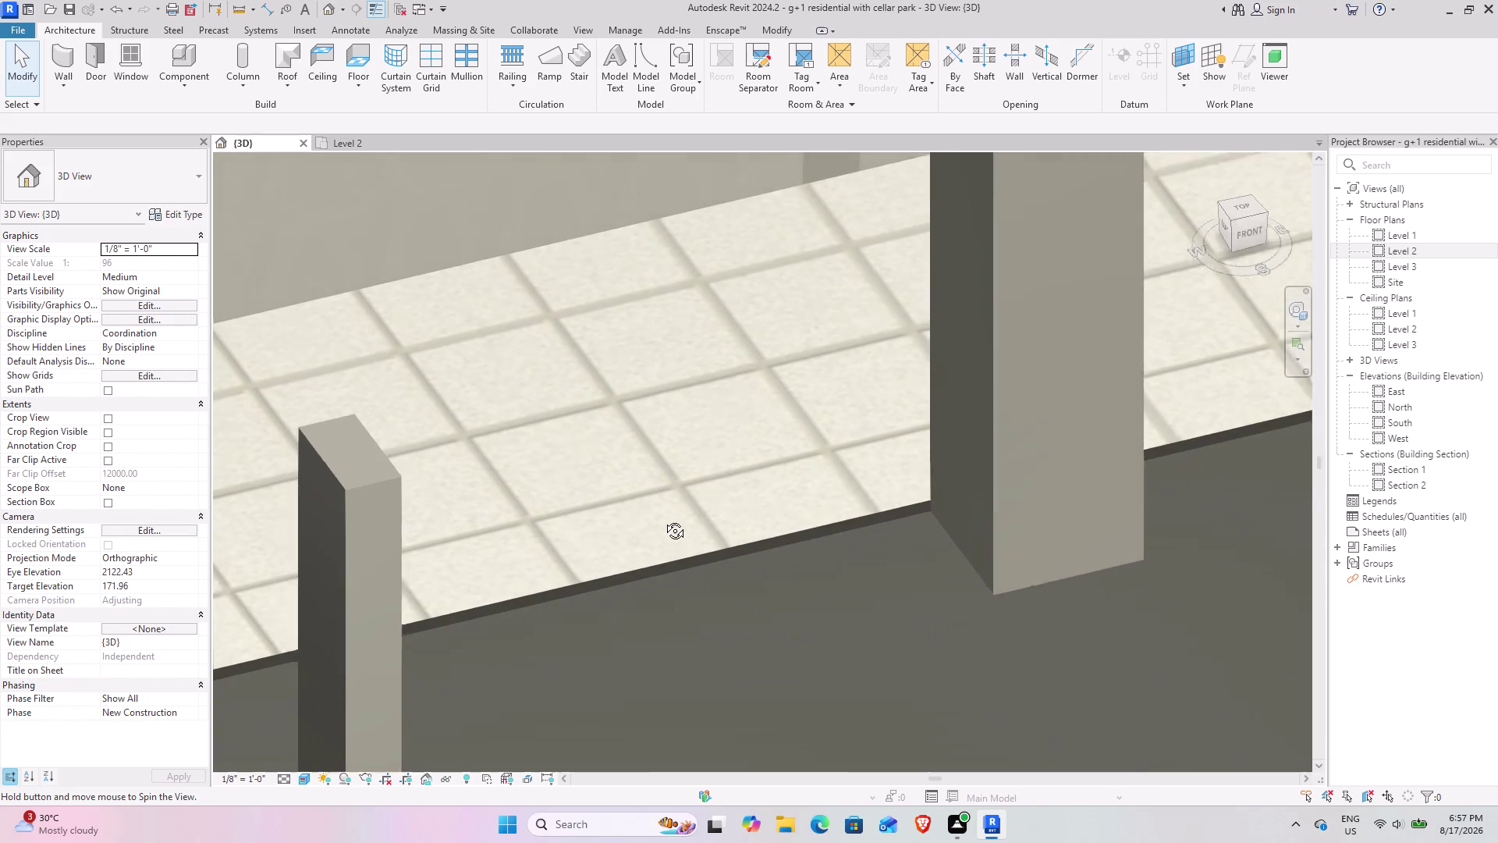
middle_drag(660, 507, 667, 620)
scroll(down, 3)
middle_drag(627, 597, 572, 358)
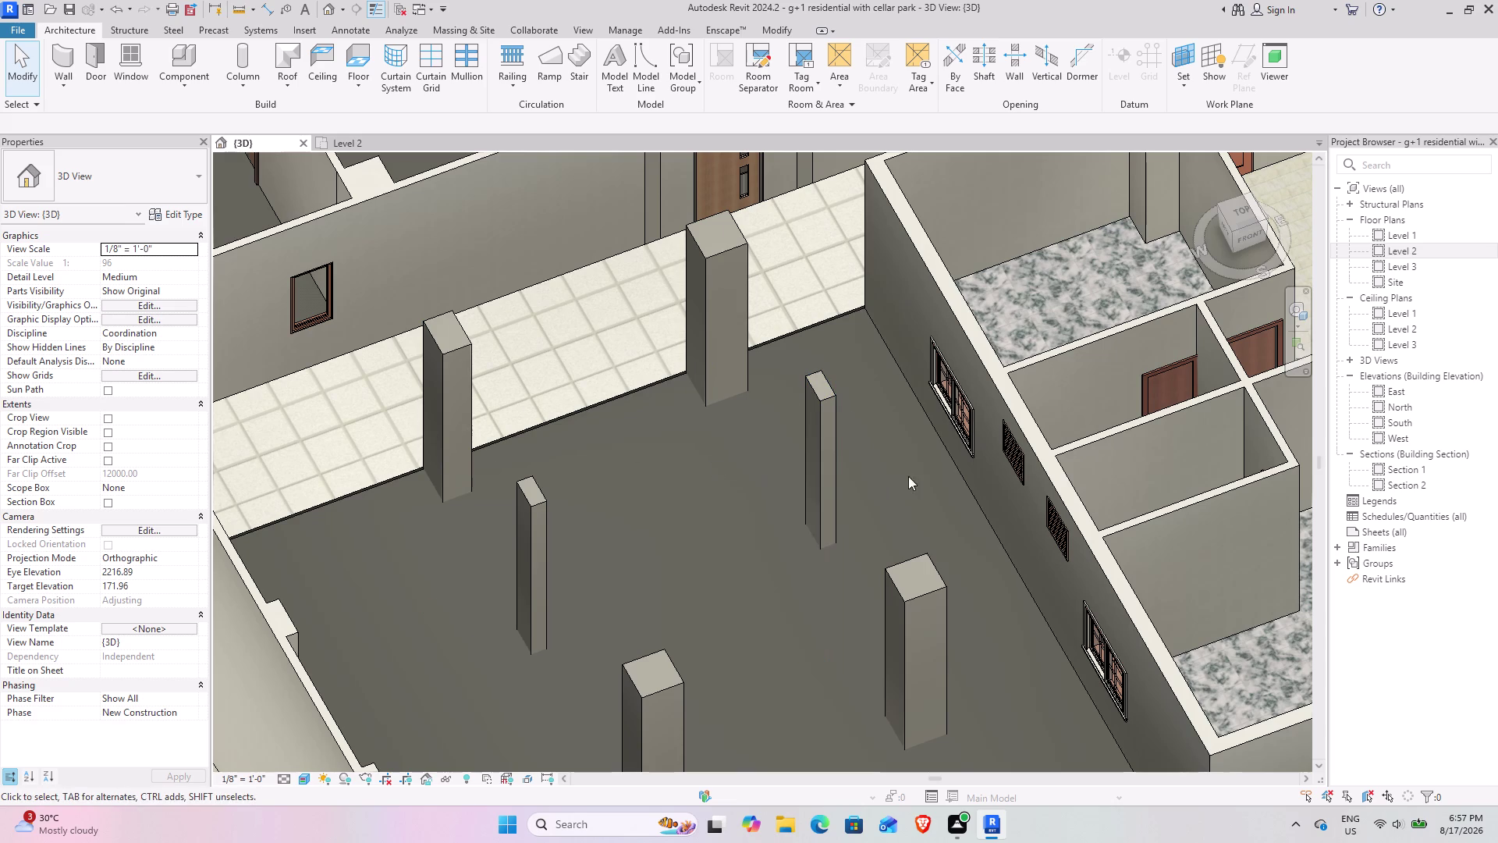
scroll(down, 3)
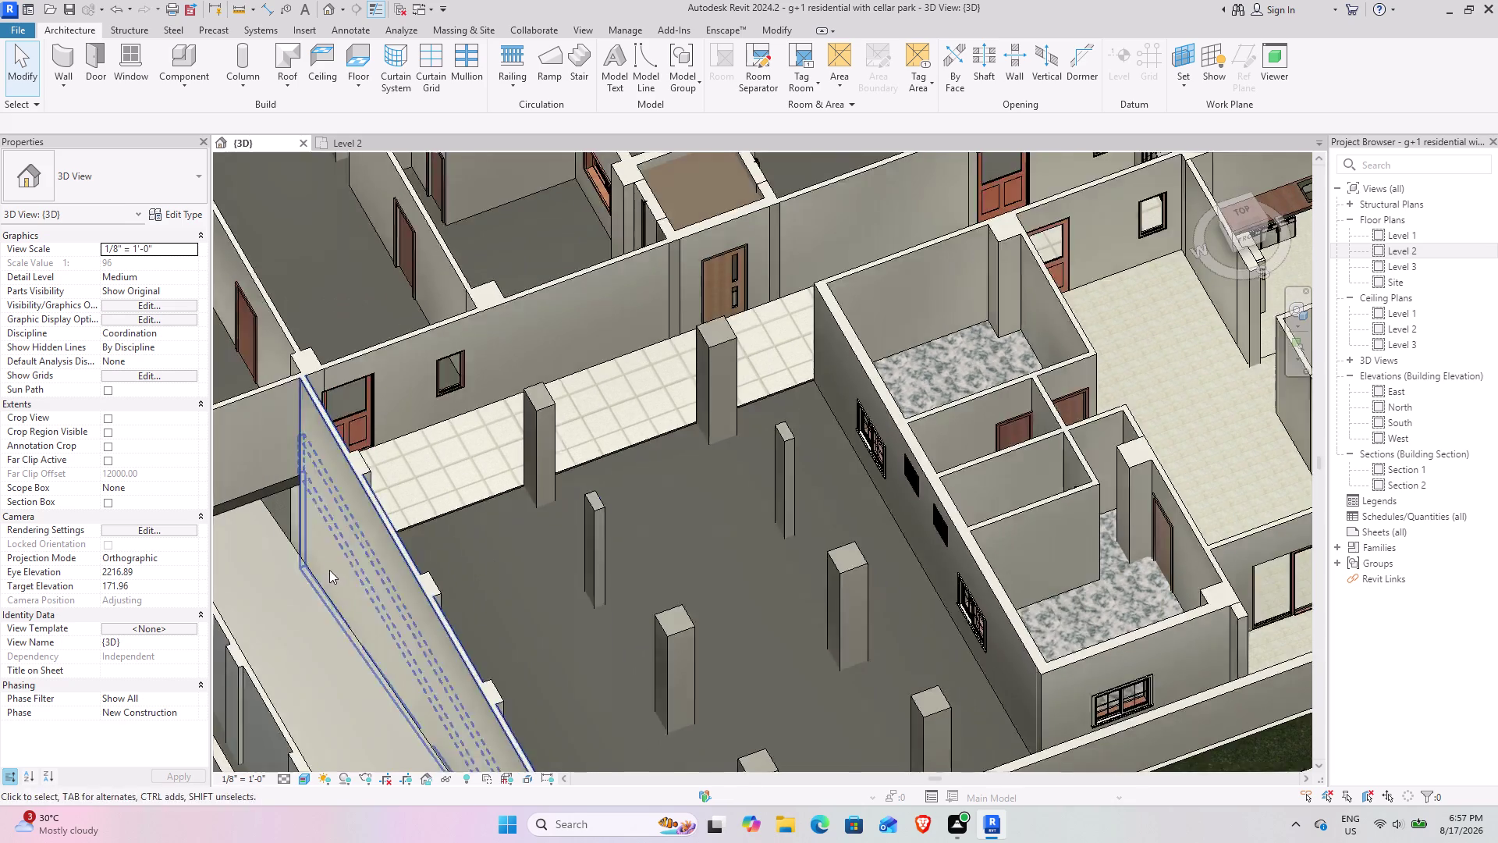
middle_drag(334, 562, 605, 431)
middle_drag(510, 464, 415, 356)
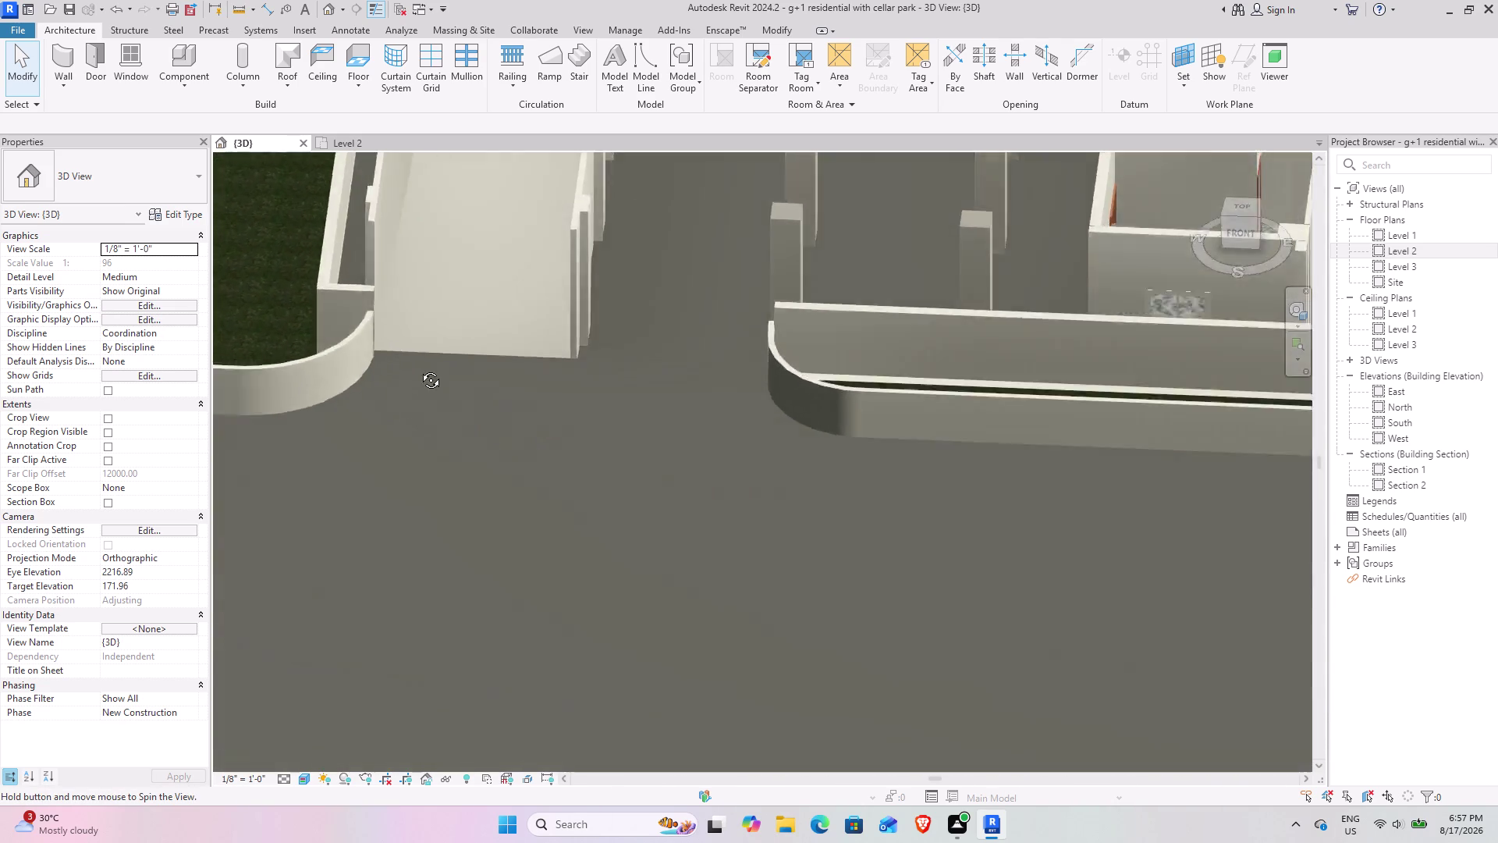
middle_drag(415, 356, 623, 537)
middle_drag(601, 520, 514, 199)
middle_drag(890, 592, 744, 536)
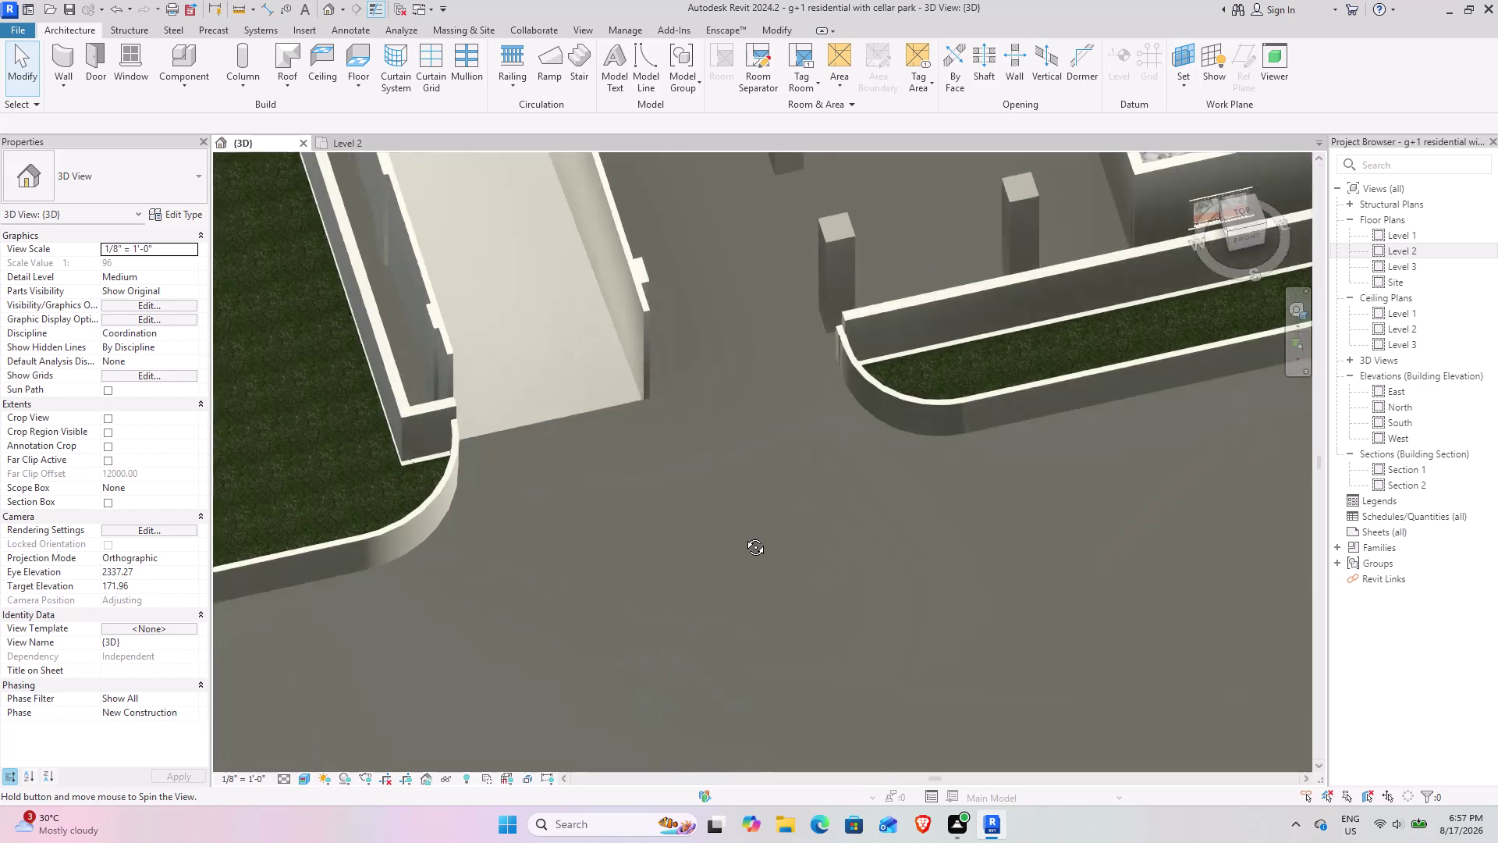
middle_drag(743, 535, 712, 523)
middle_drag(531, 395, 593, 648)
middle_drag(552, 288, 665, 728)
scroll(up, 3)
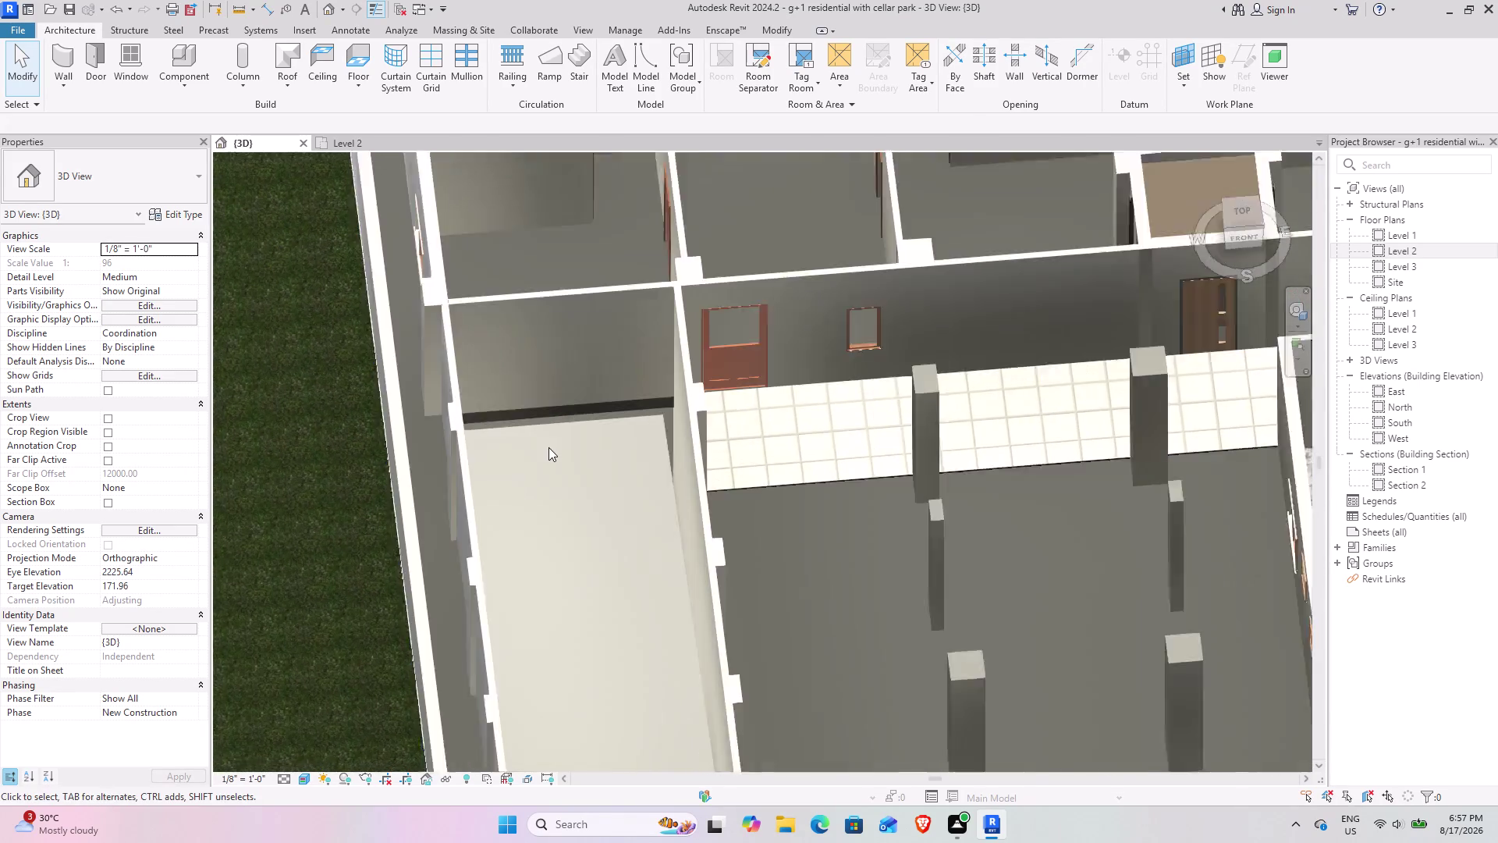
scroll(up, 3)
middle_drag(560, 487, 546, 371)
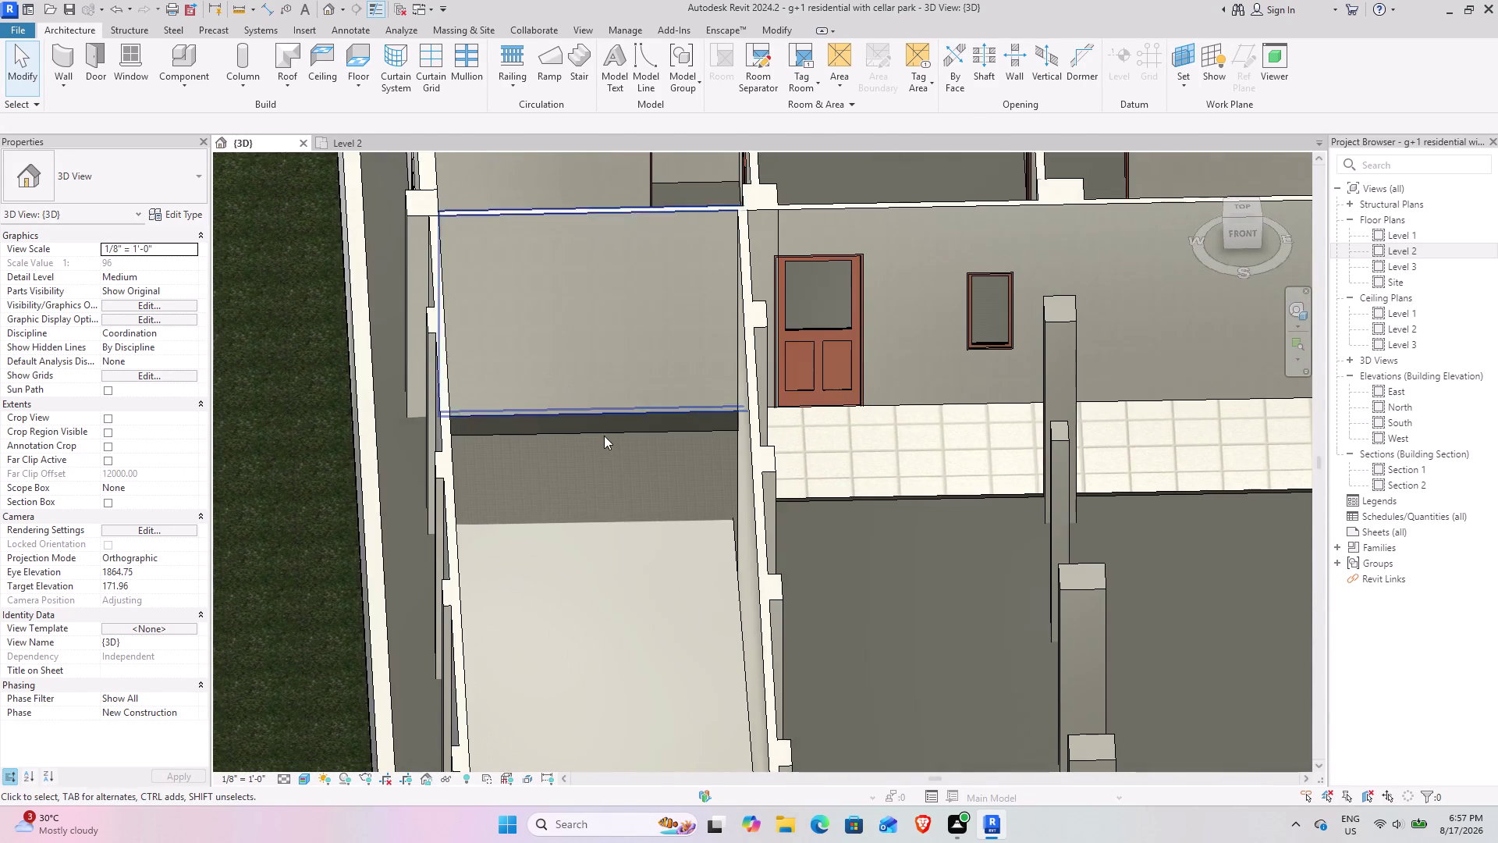
scroll(up, 3)
scroll(up, 3)
scroll(up, 3)
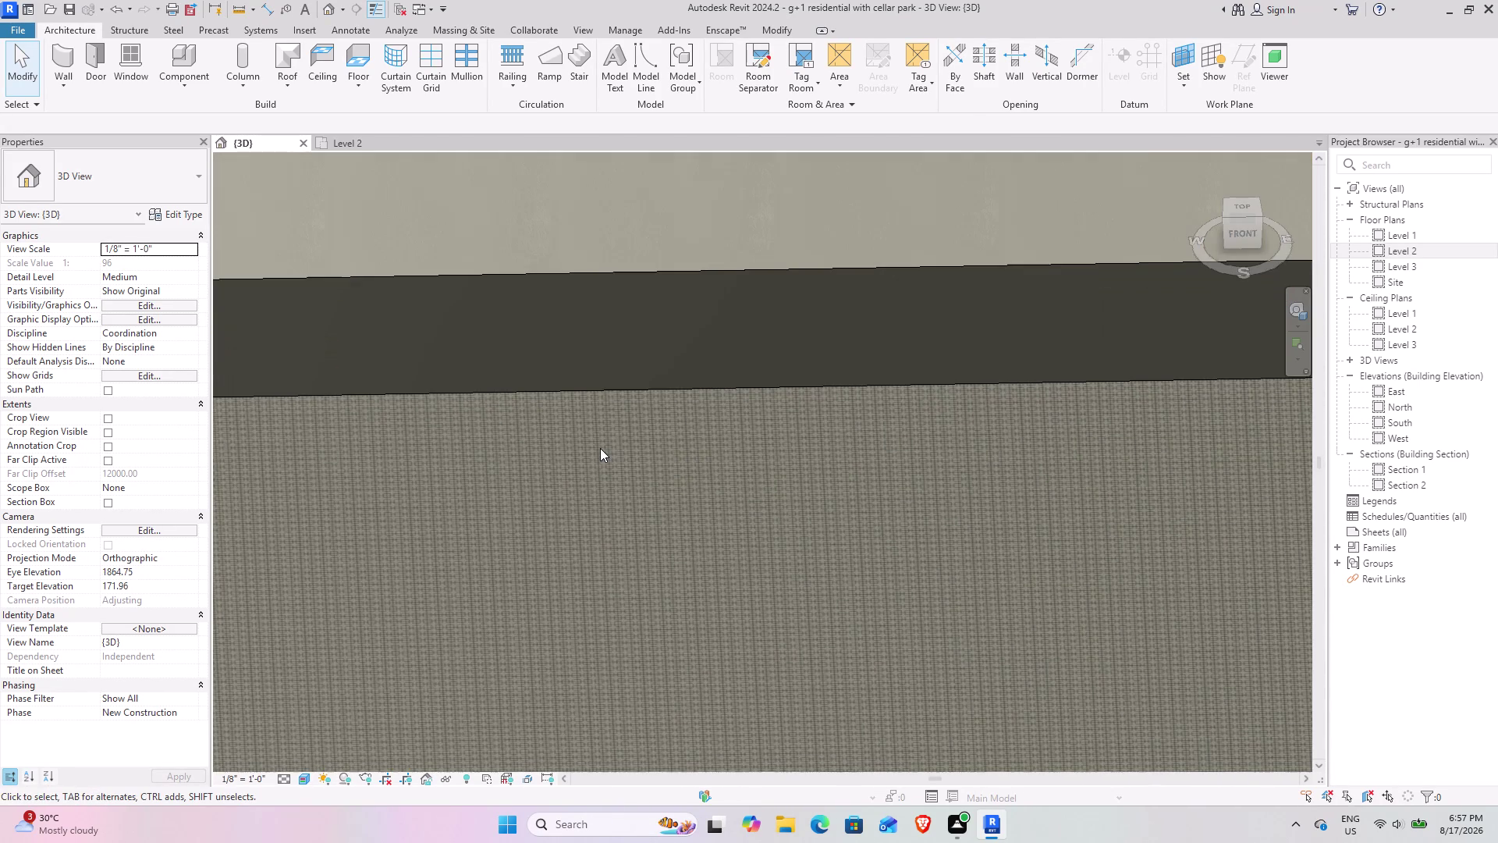
scroll(down, 3)
scroll(down, 3)
scroll(down, 3)
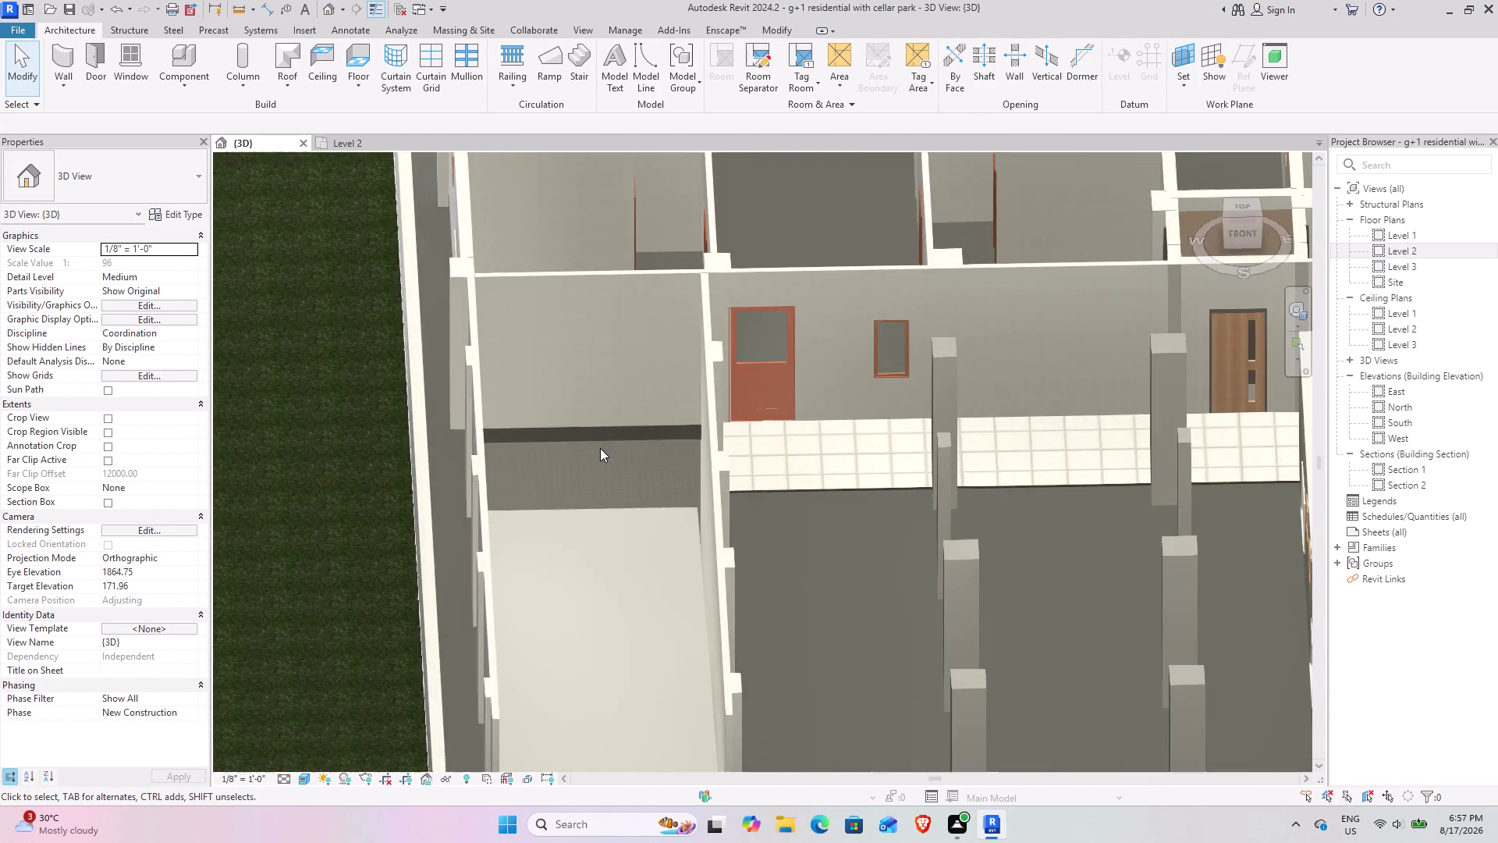
scroll(down, 3)
middle_drag(568, 453, 543, 418)
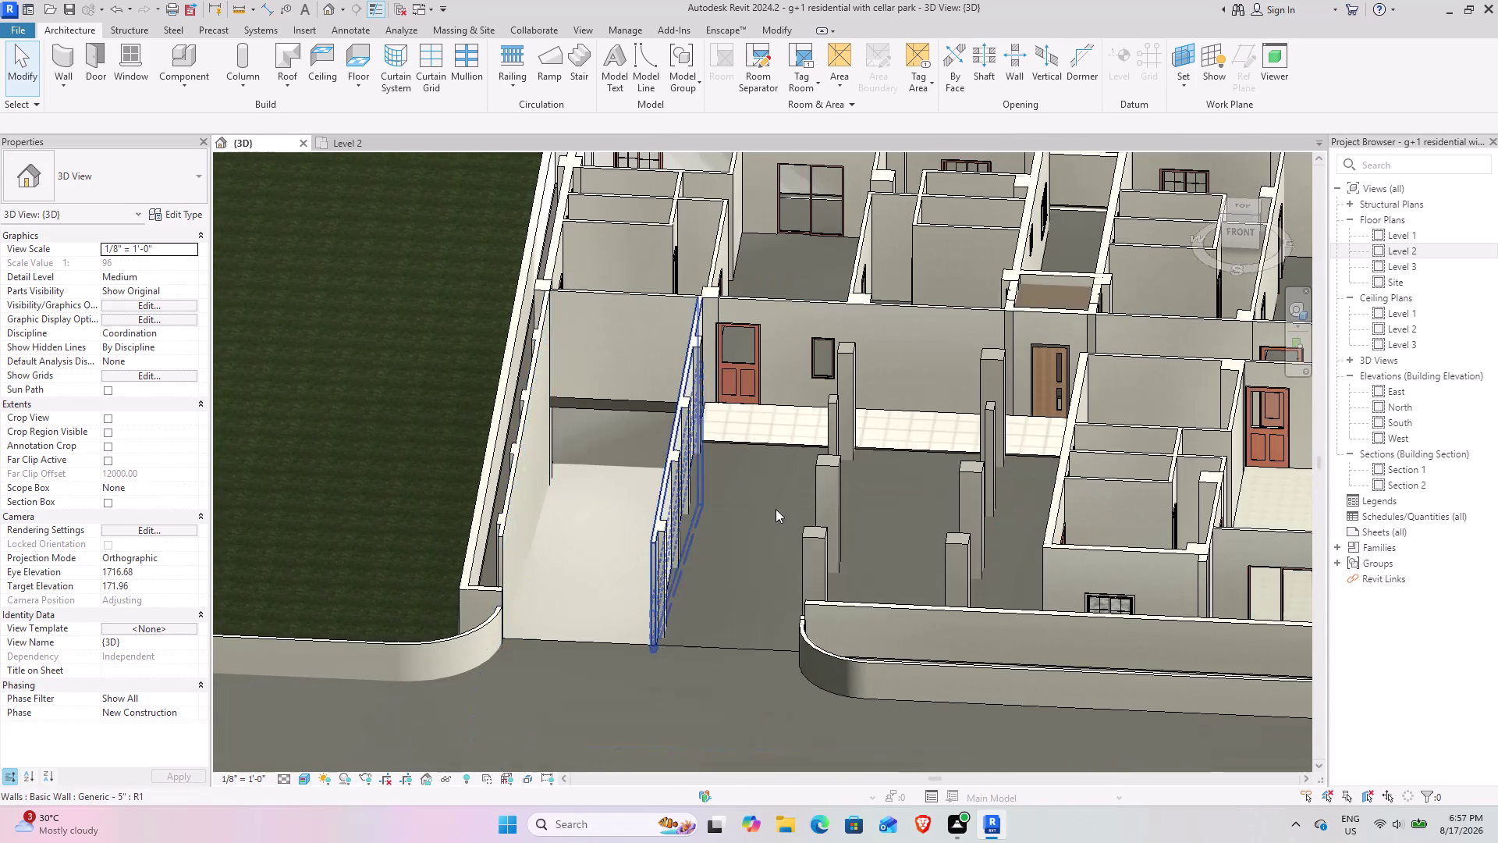
scroll(down, 3)
middle_drag(660, 489, 667, 518)
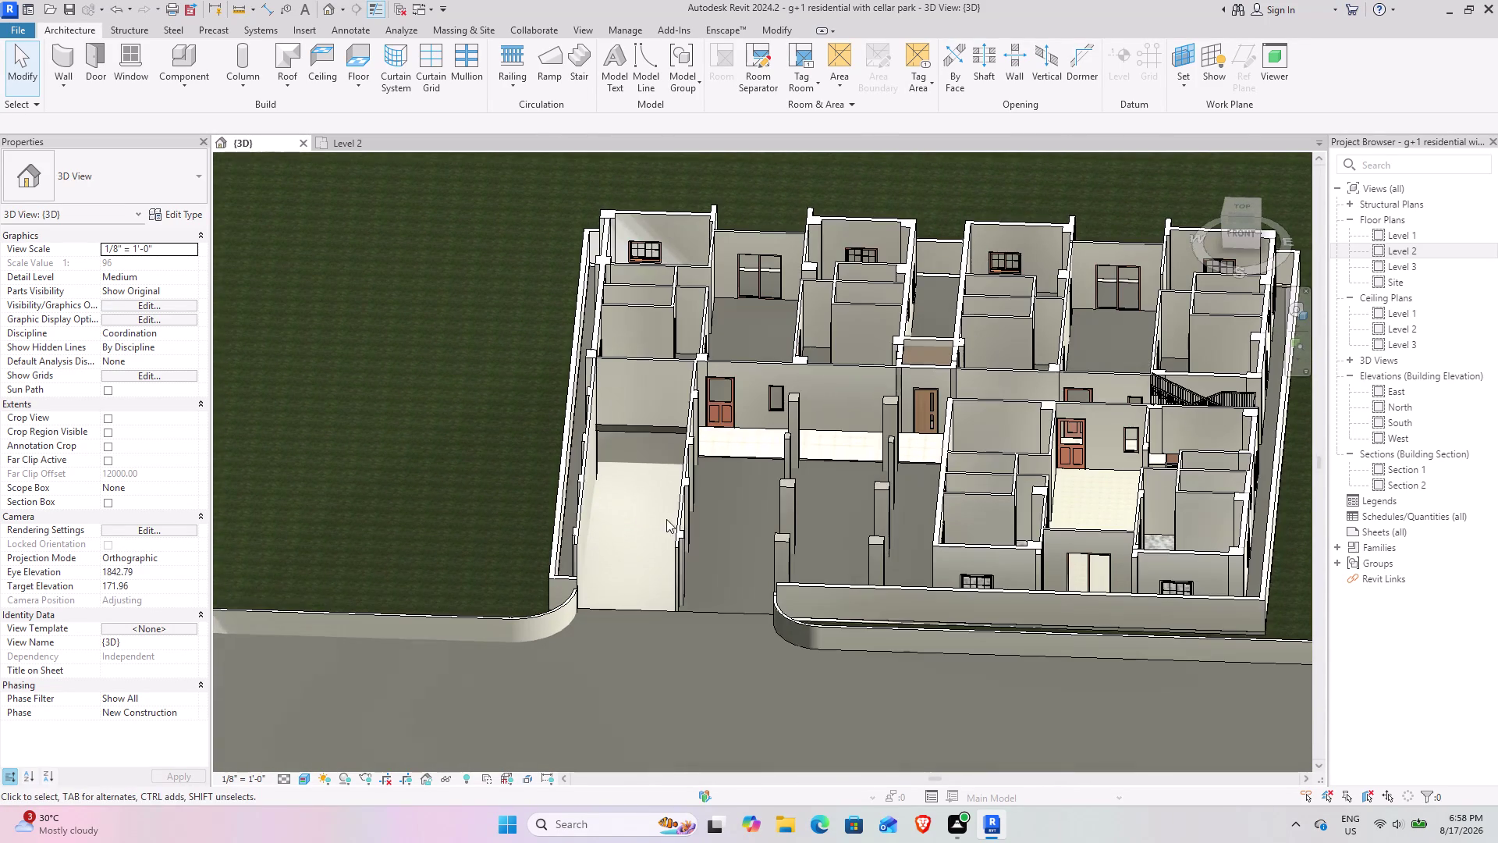
middle_drag(660, 462, 503, 522)
middle_drag(638, 551, 670, 574)
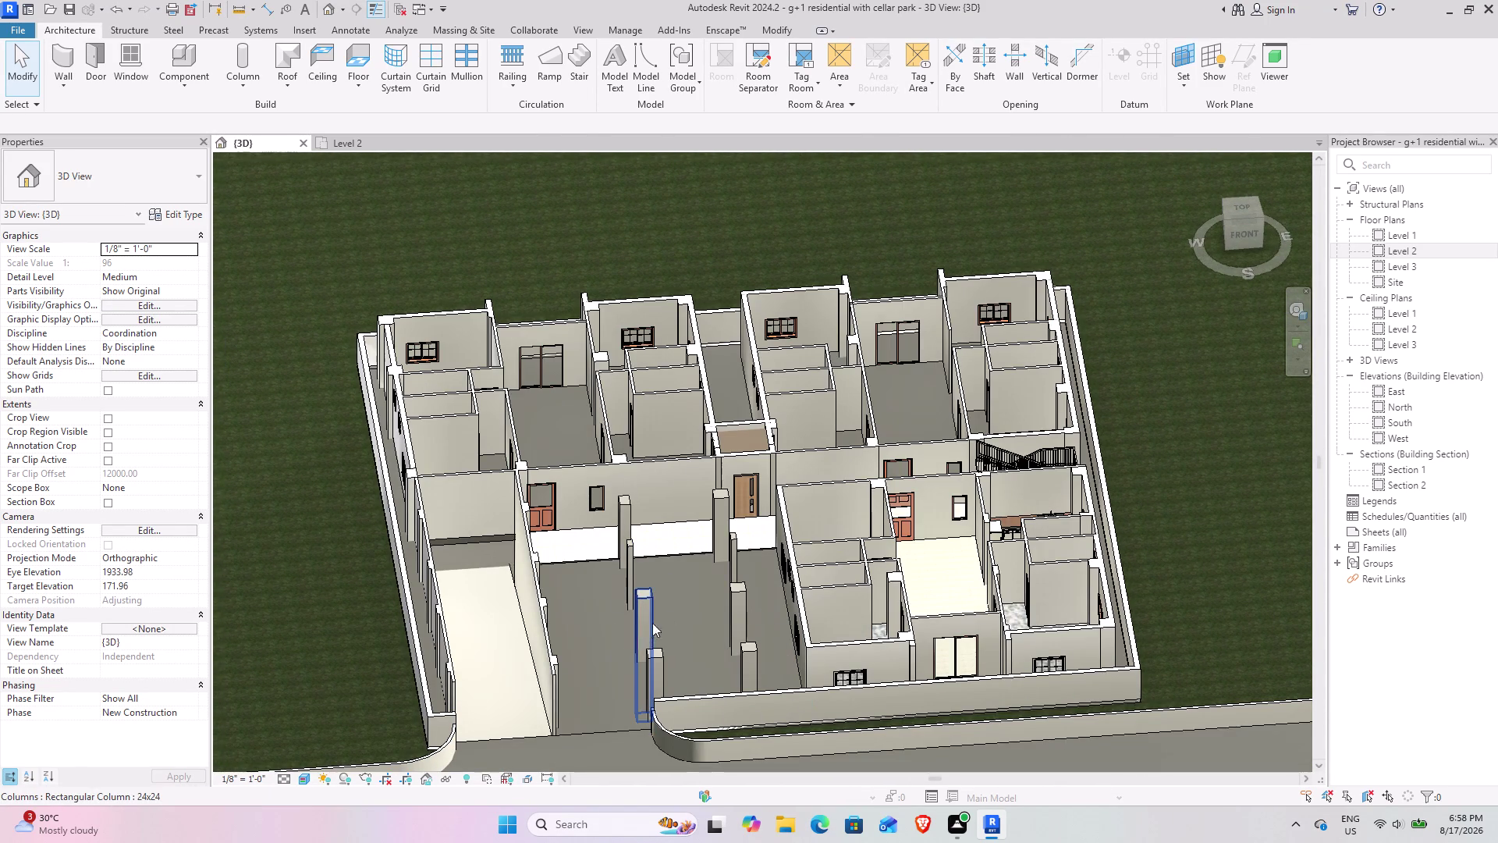
scroll(up, 3)
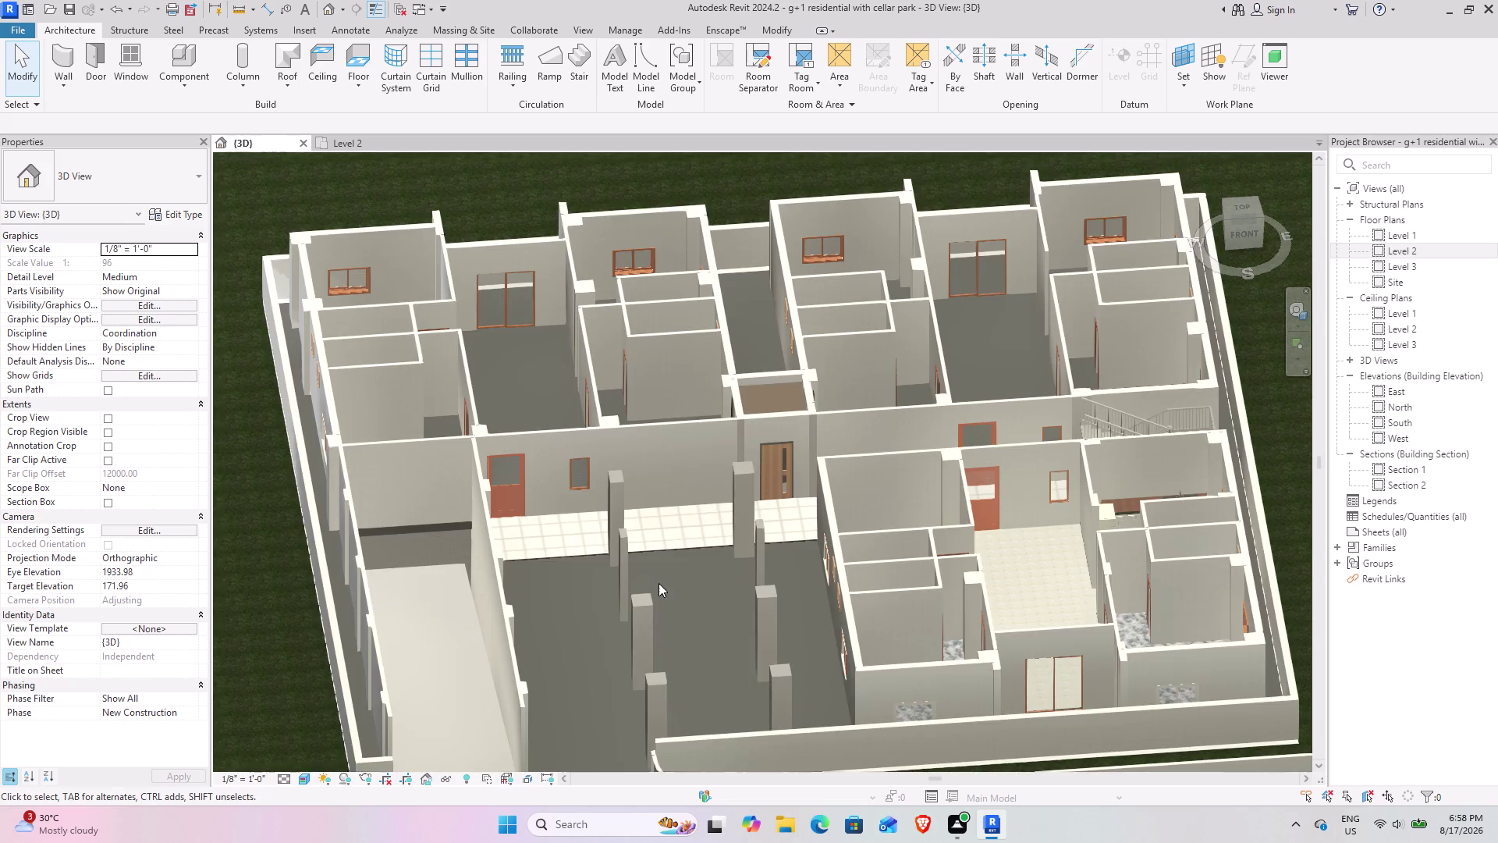
scroll(up, 3)
middle_drag(655, 586, 622, 582)
middle_drag(610, 575, 637, 473)
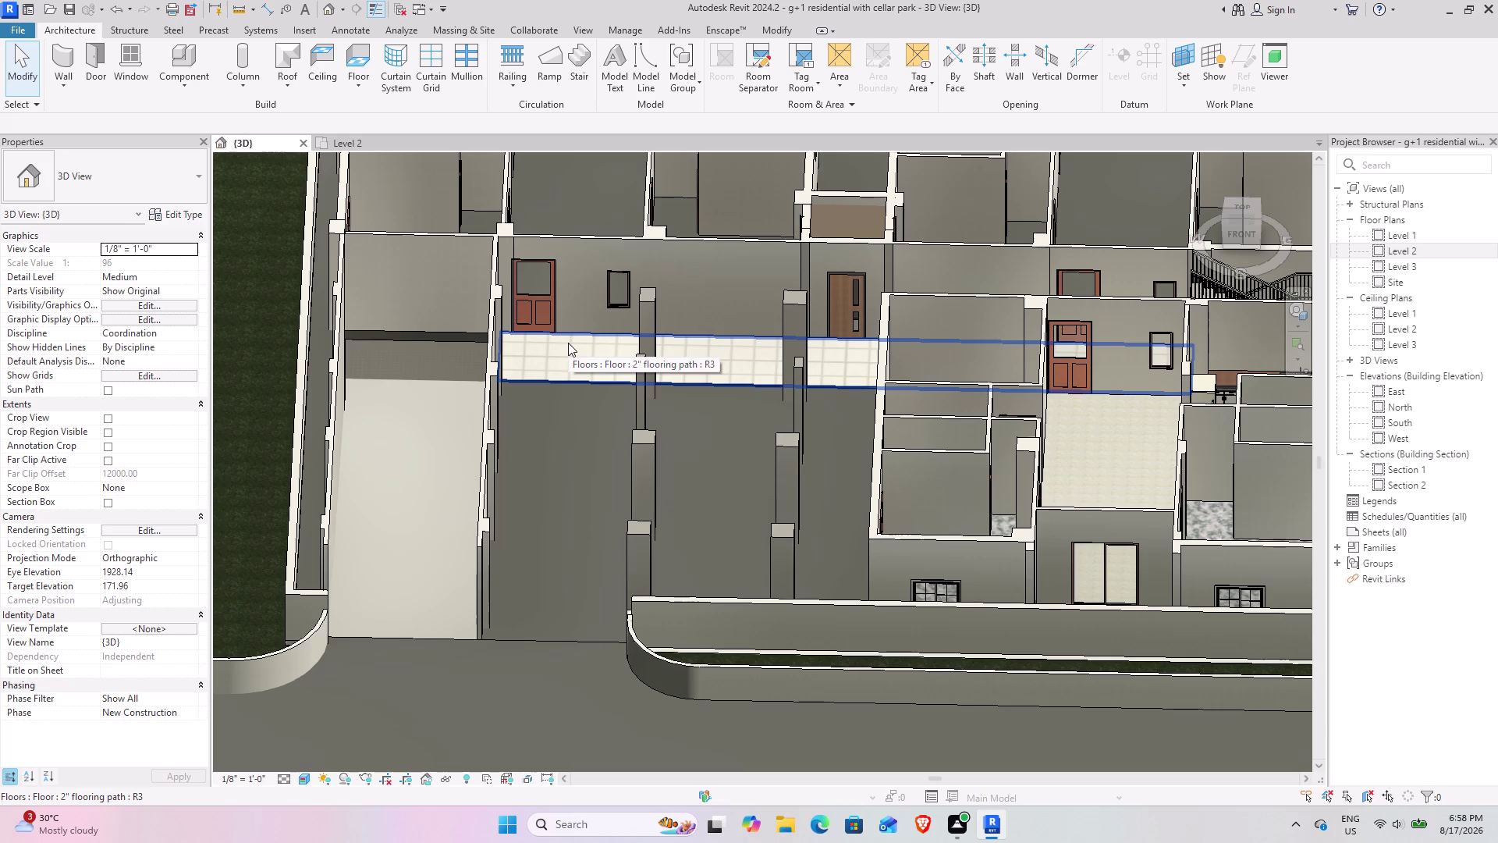
scroll(down, 3)
middle_drag(605, 433, 1086, 463)
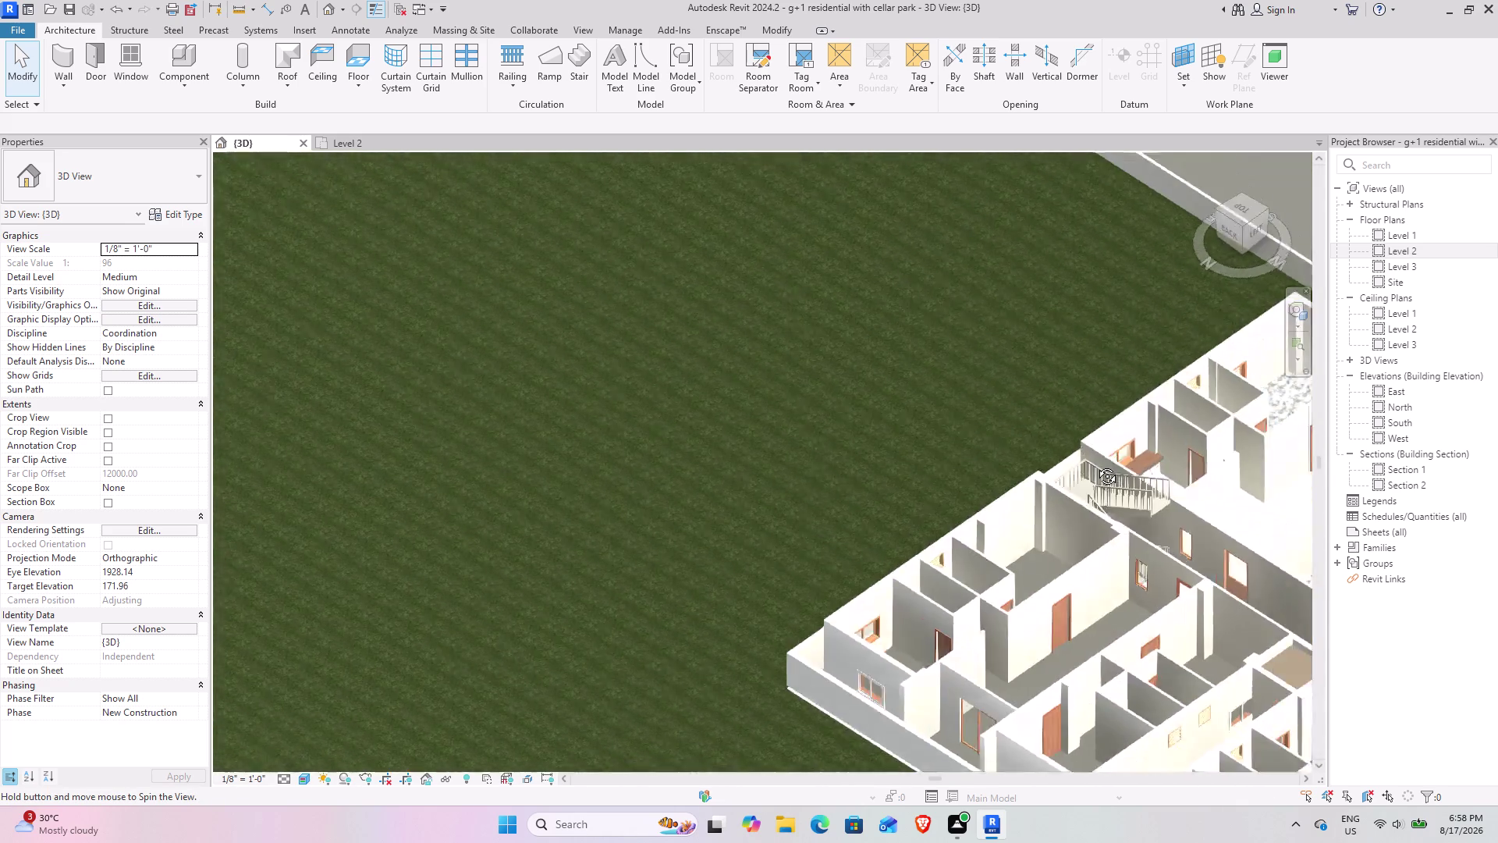
middle_drag(1086, 463, 706, 411)
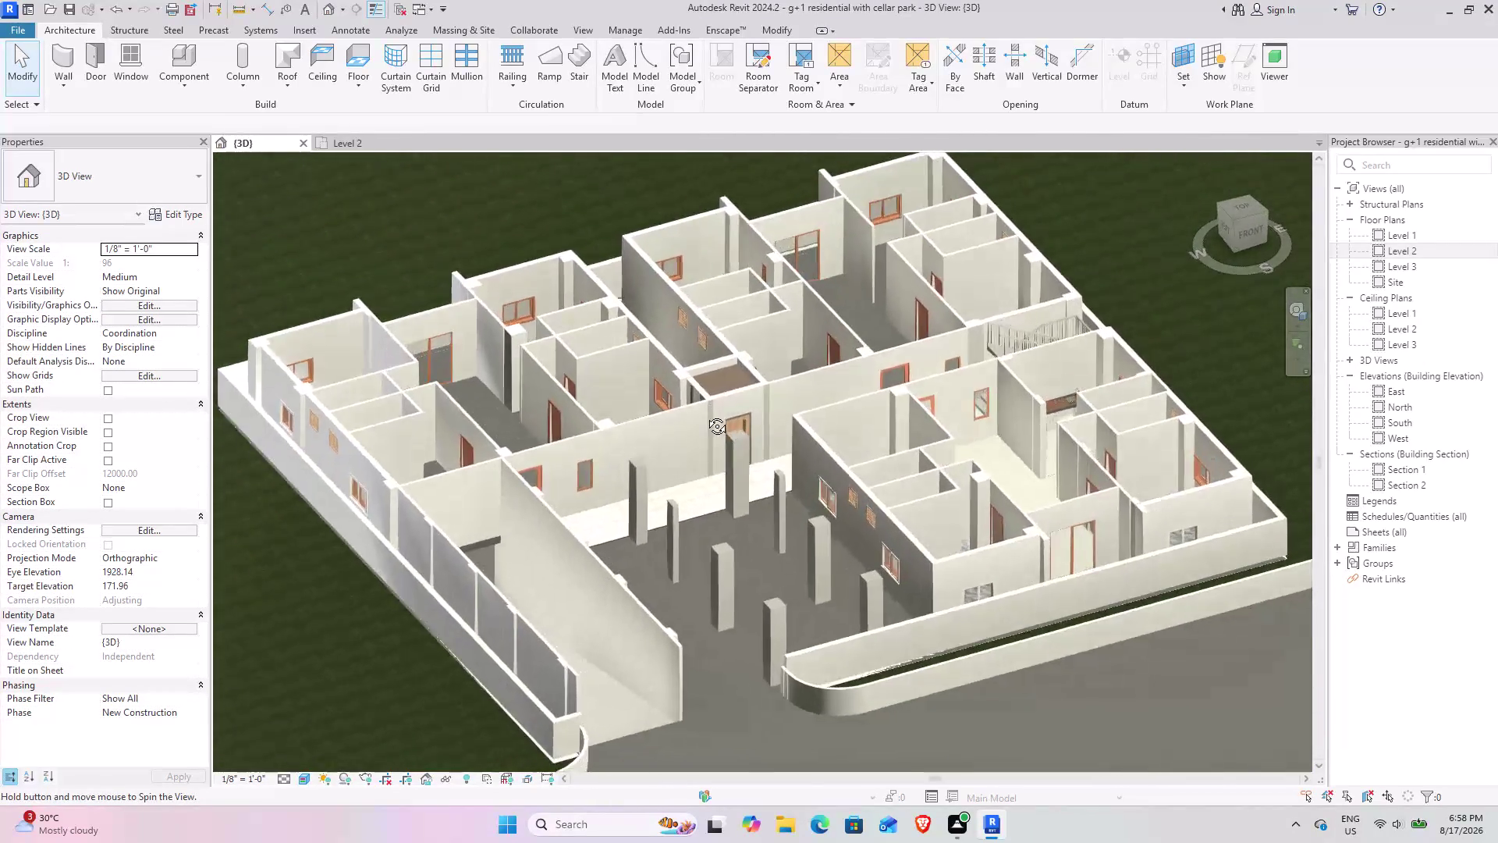
middle_drag(705, 411, 668, 435)
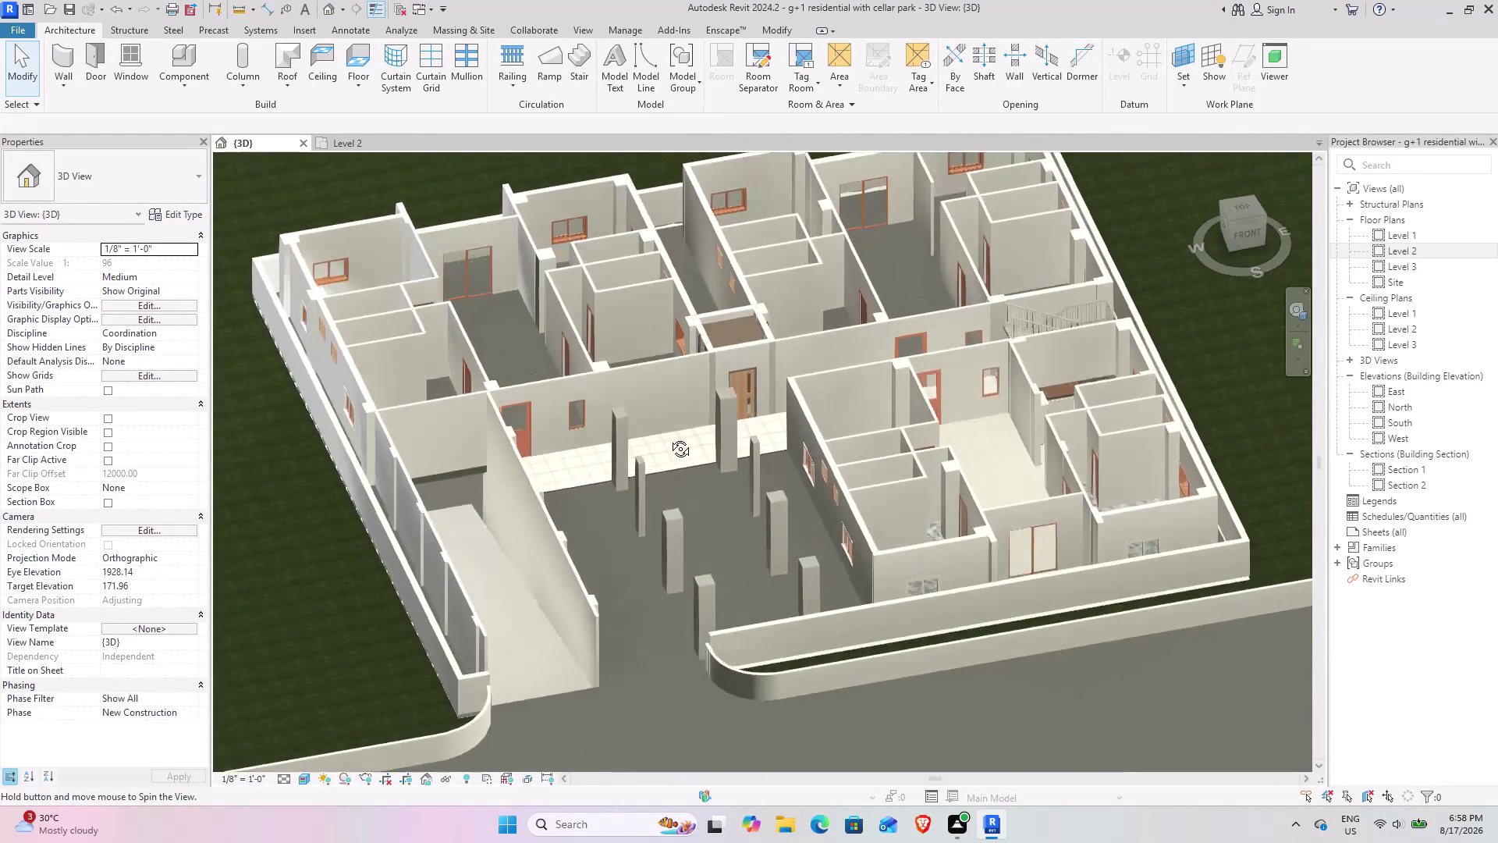
middle_drag(669, 435, 688, 508)
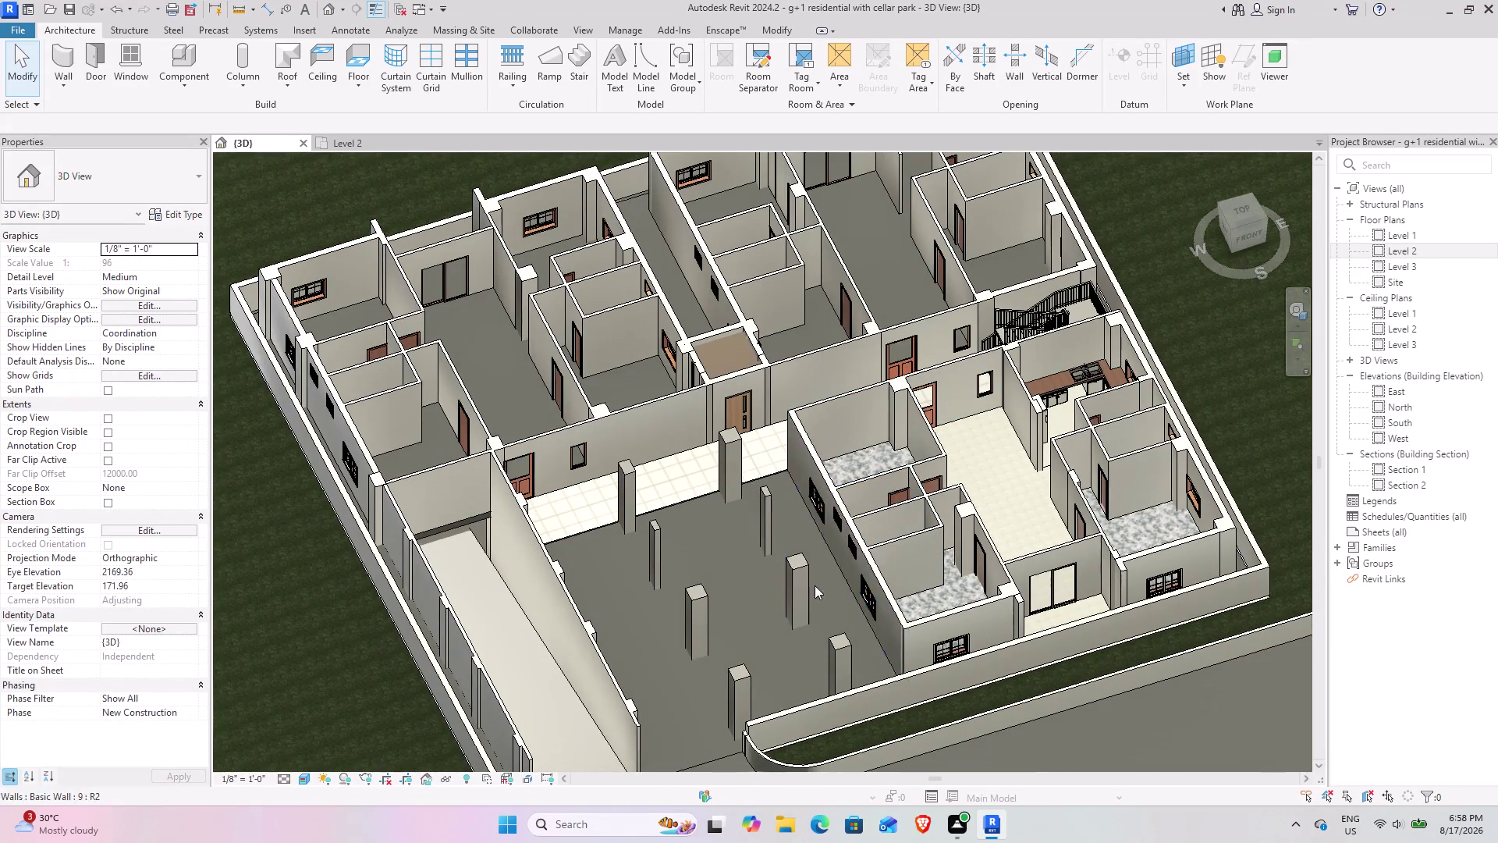
scroll(up, 3)
middle_drag(715, 619, 693, 504)
middle_drag(858, 468, 436, 588)
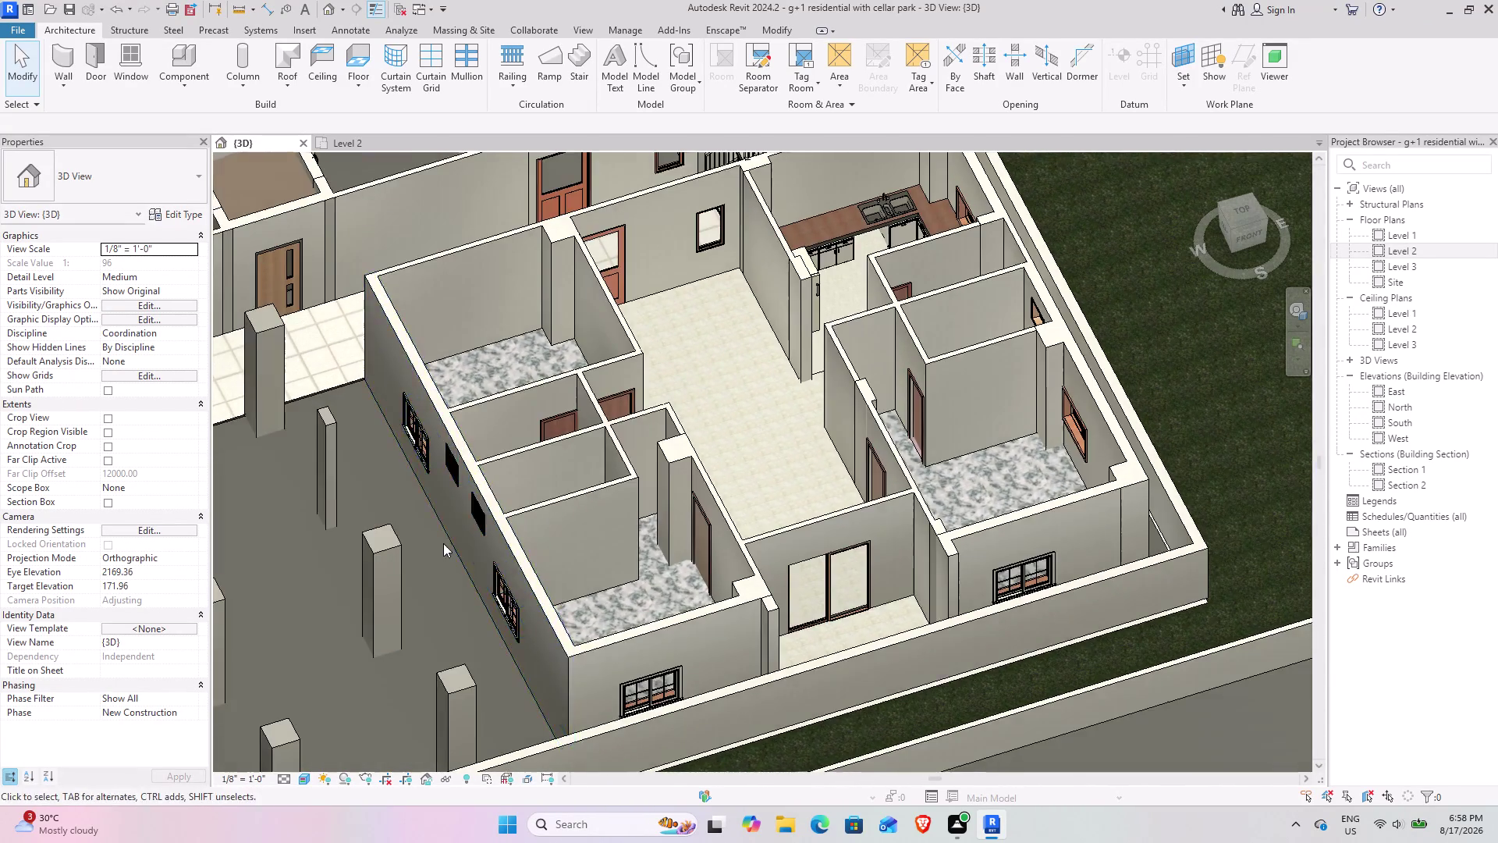
scroll(down, 3)
middle_drag(655, 462, 750, 686)
middle_drag(588, 489, 702, 609)
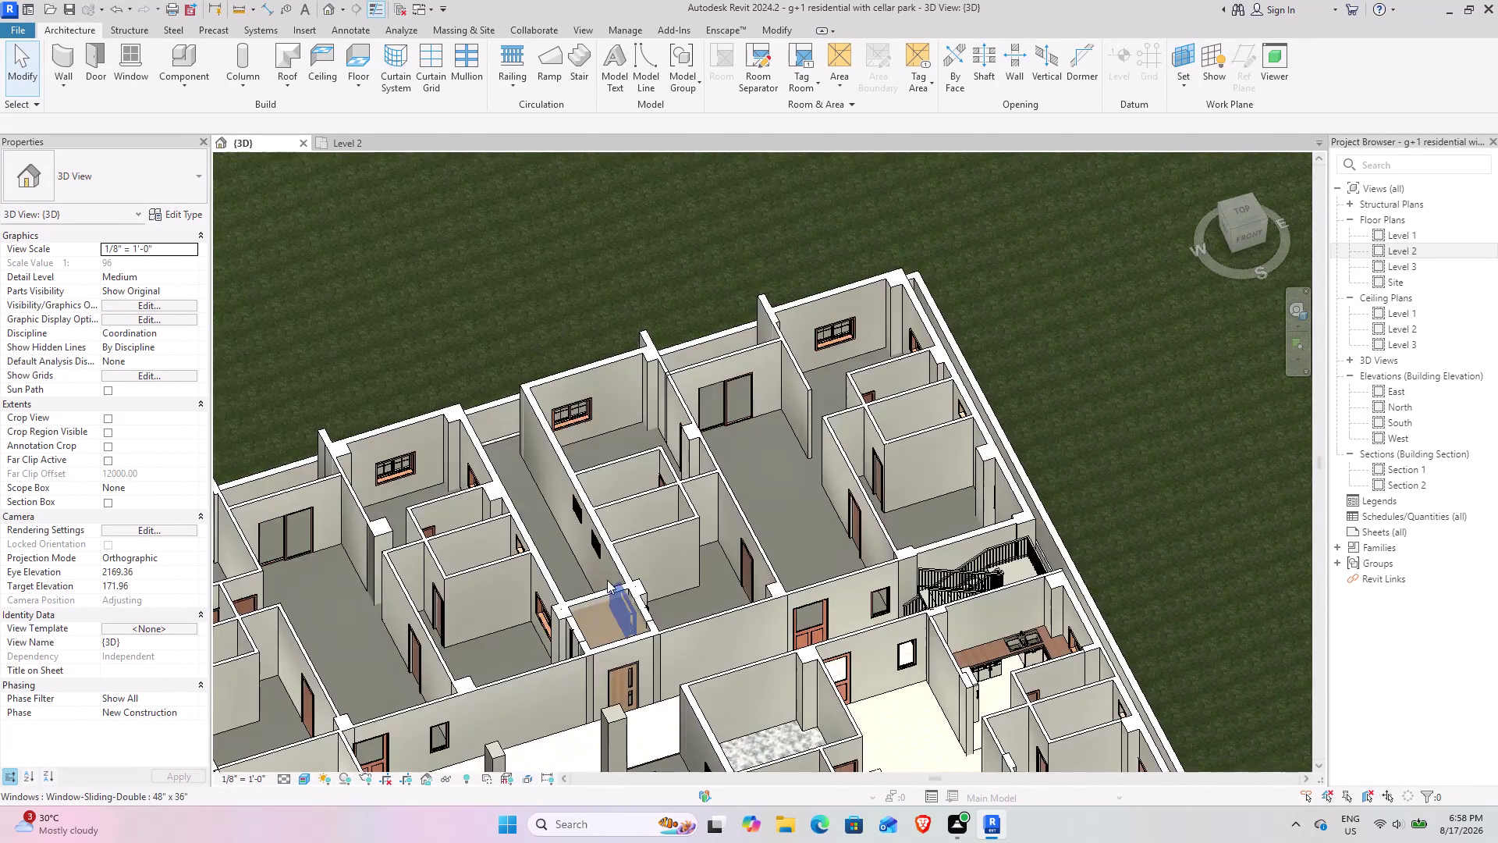
middle_drag(613, 577, 716, 429)
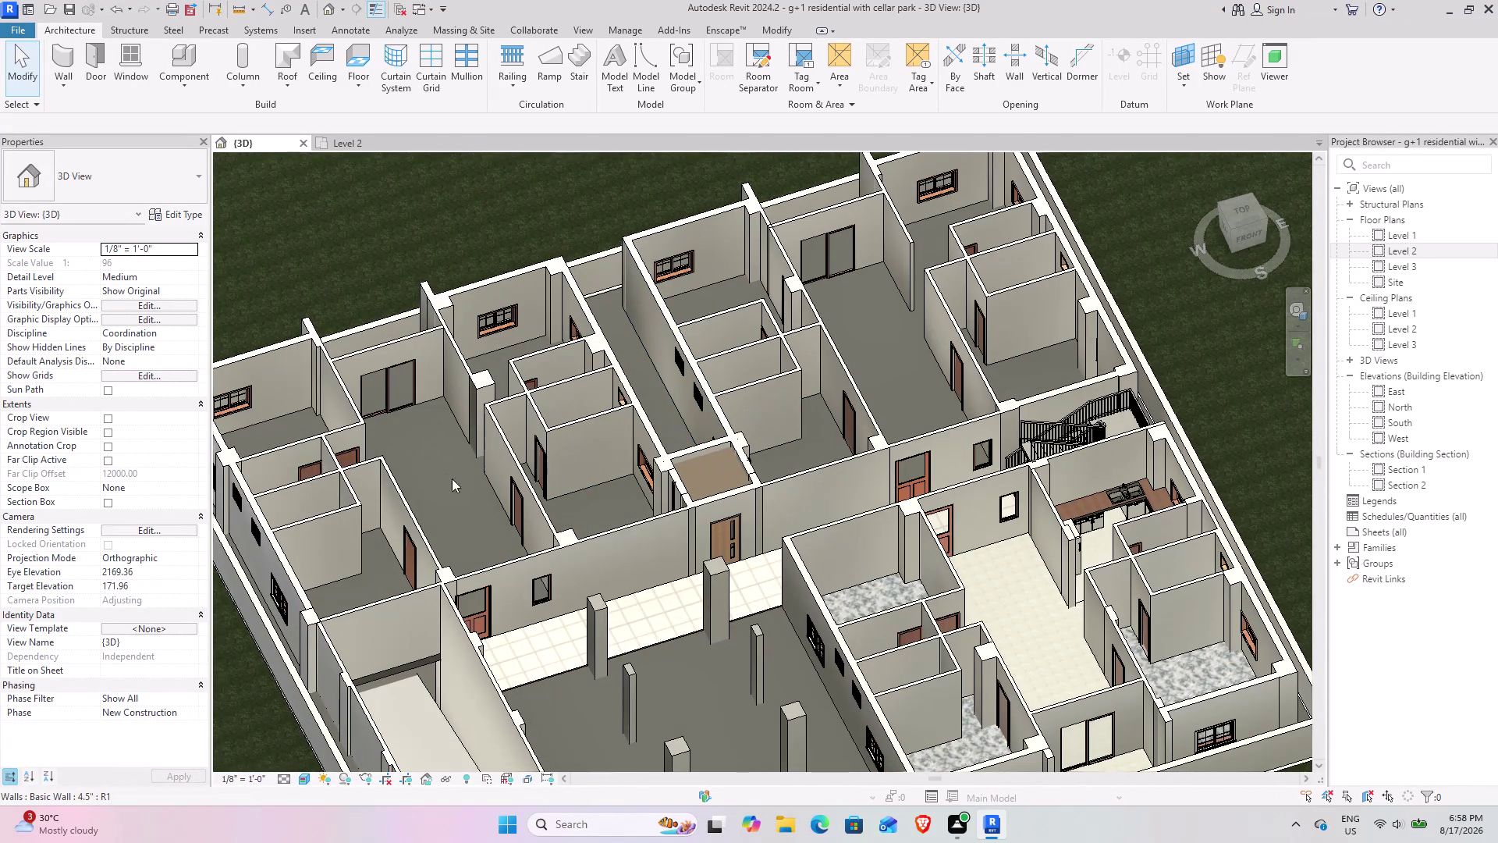
scroll(down, 3)
middle_drag(799, 539, 728, 564)
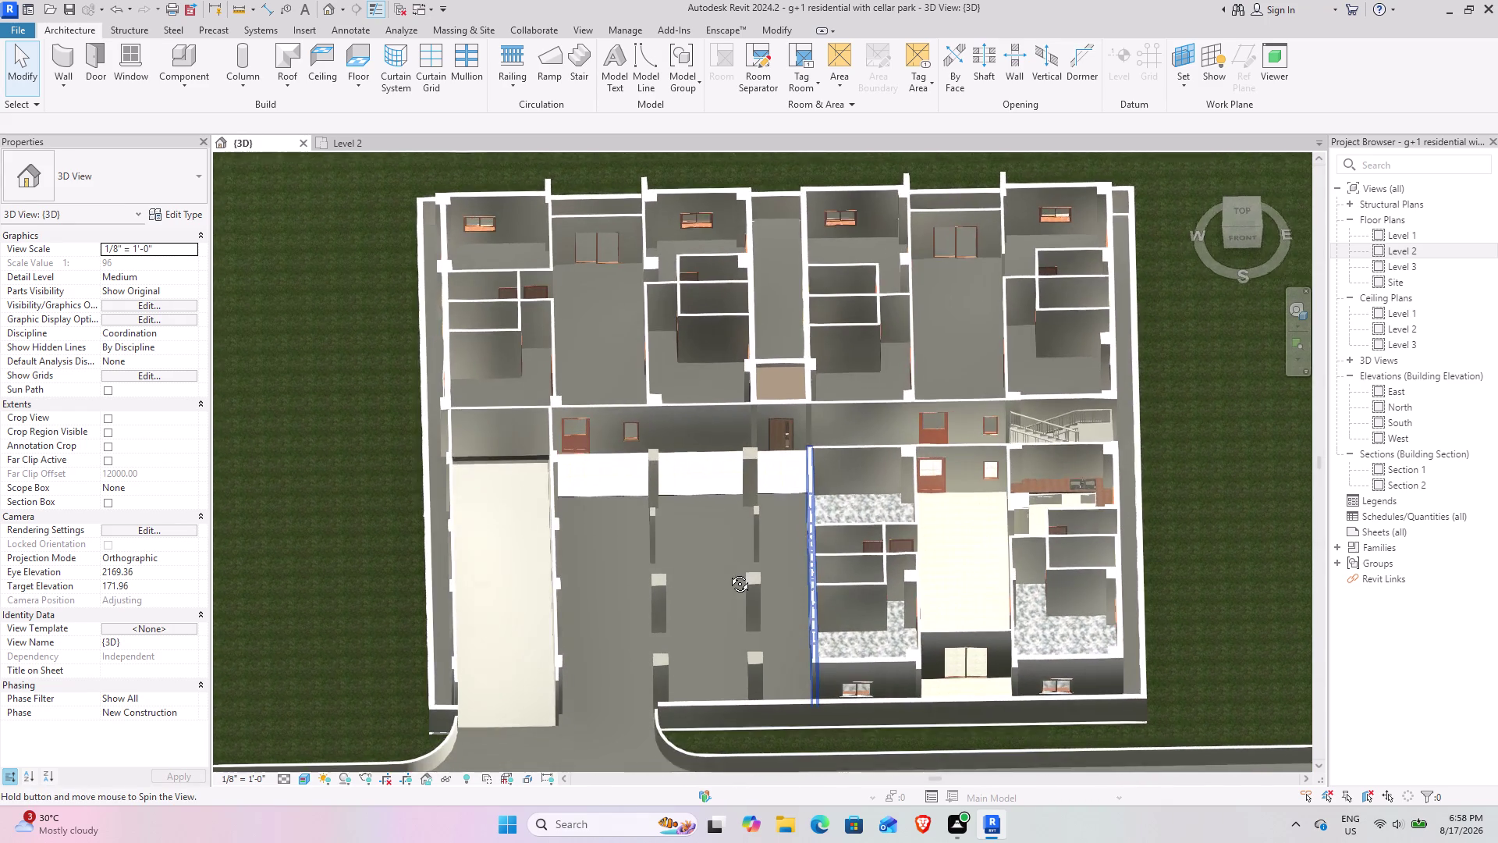
middle_drag(727, 564, 746, 633)
middle_drag(695, 518, 640, 716)
scroll(up, 3)
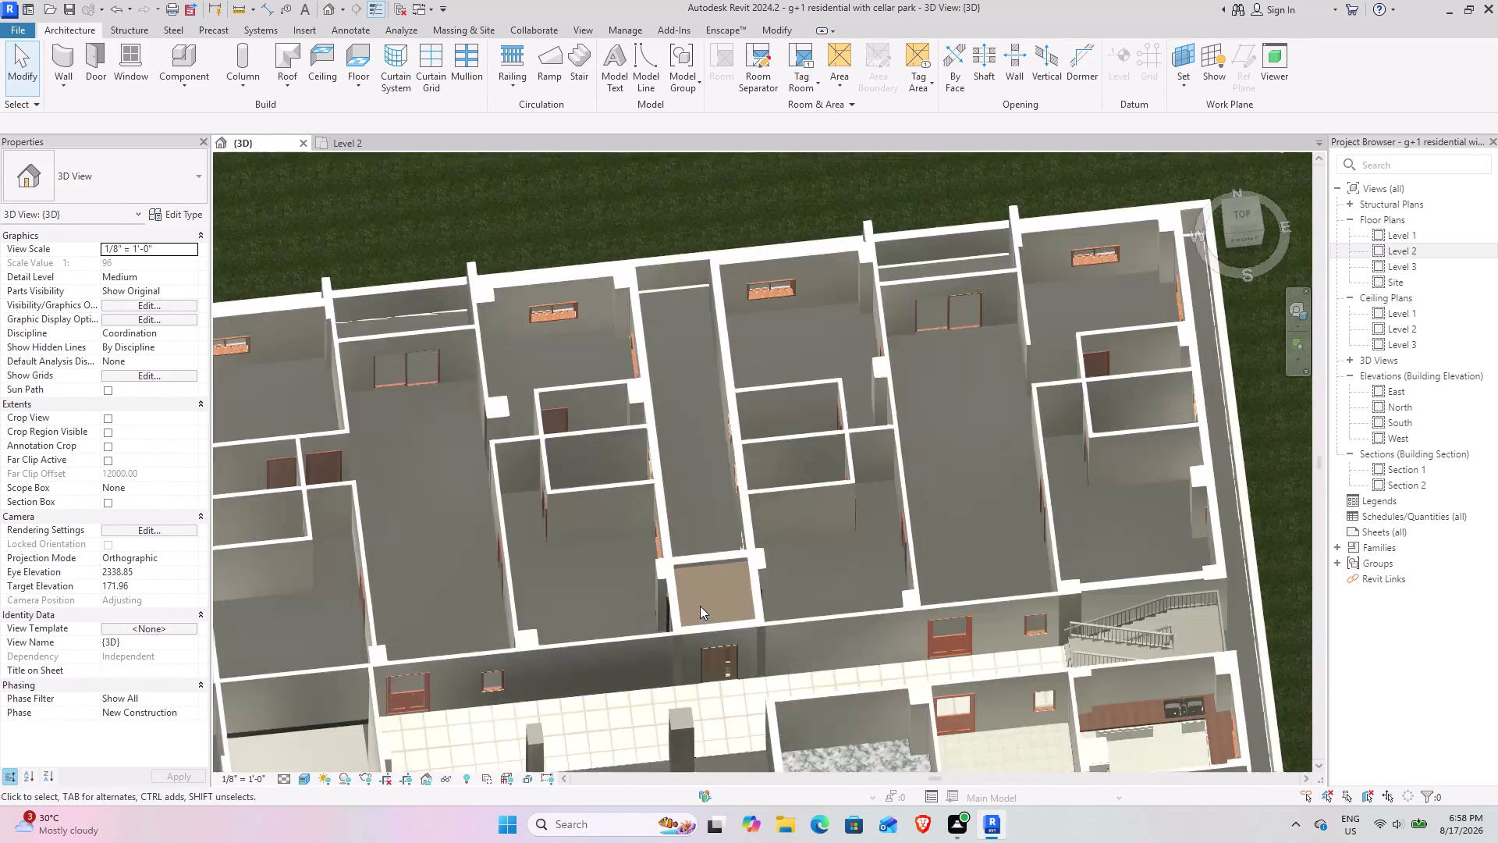
scroll(up, 3)
middle_drag(697, 661, 718, 568)
click(689, 678)
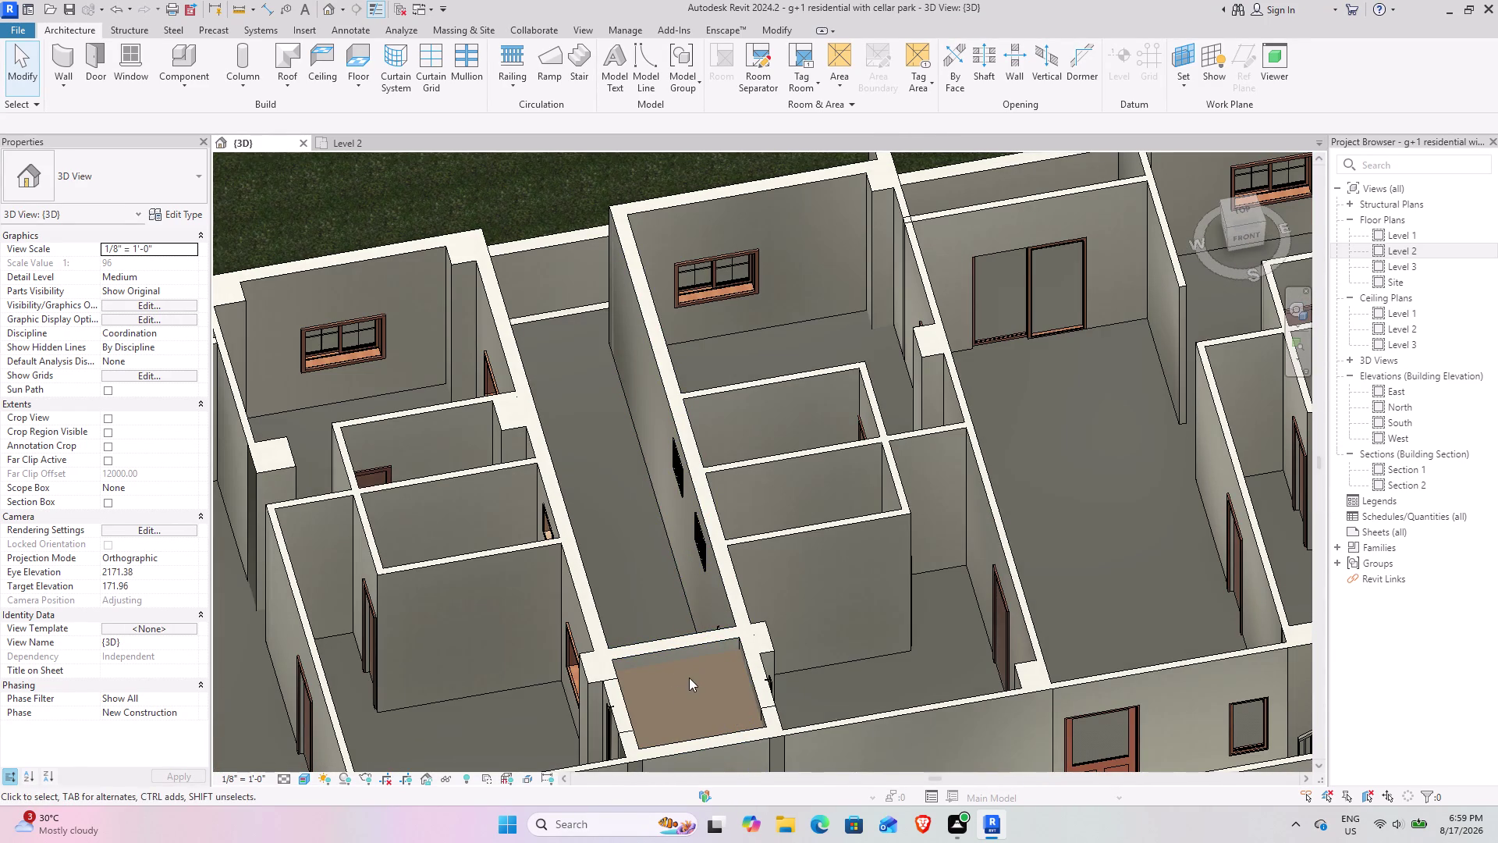
middle_drag(726, 622, 797, 411)
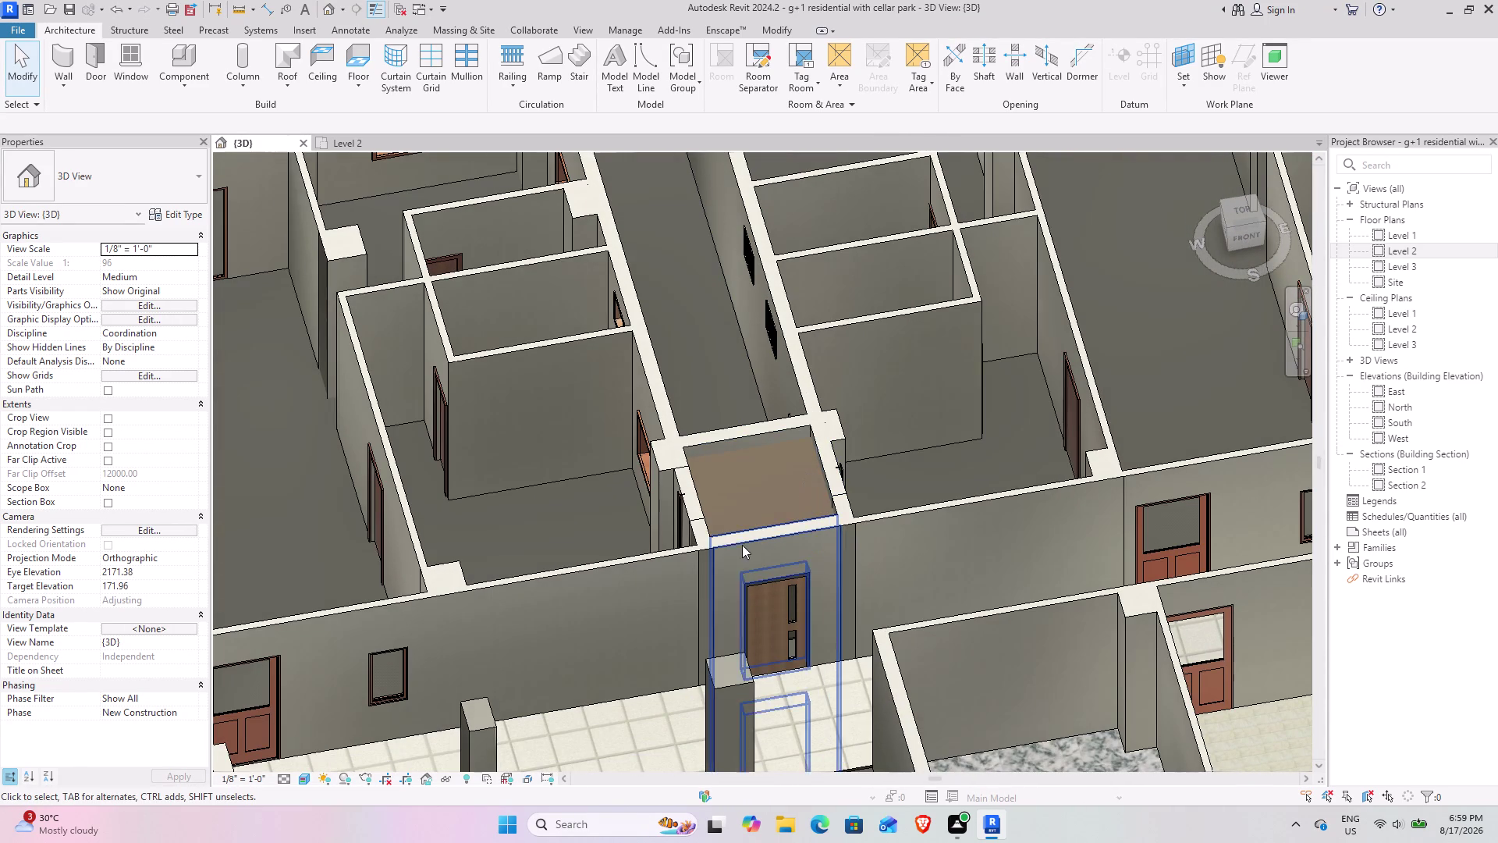
scroll(up, 3)
middle_drag(792, 692, 787, 692)
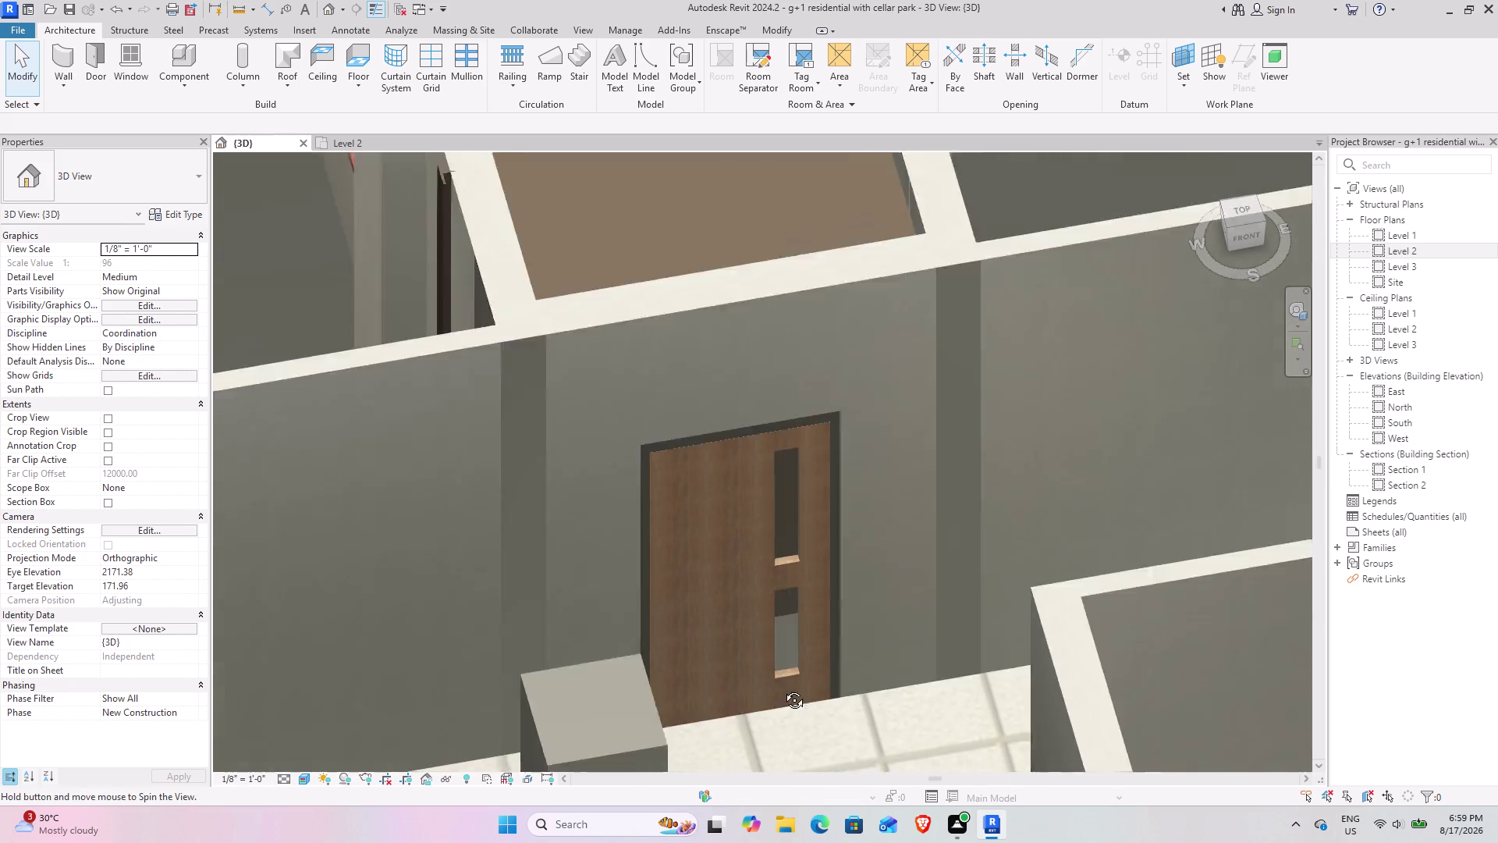
middle_drag(786, 692, 771, 615)
scroll(down, 3)
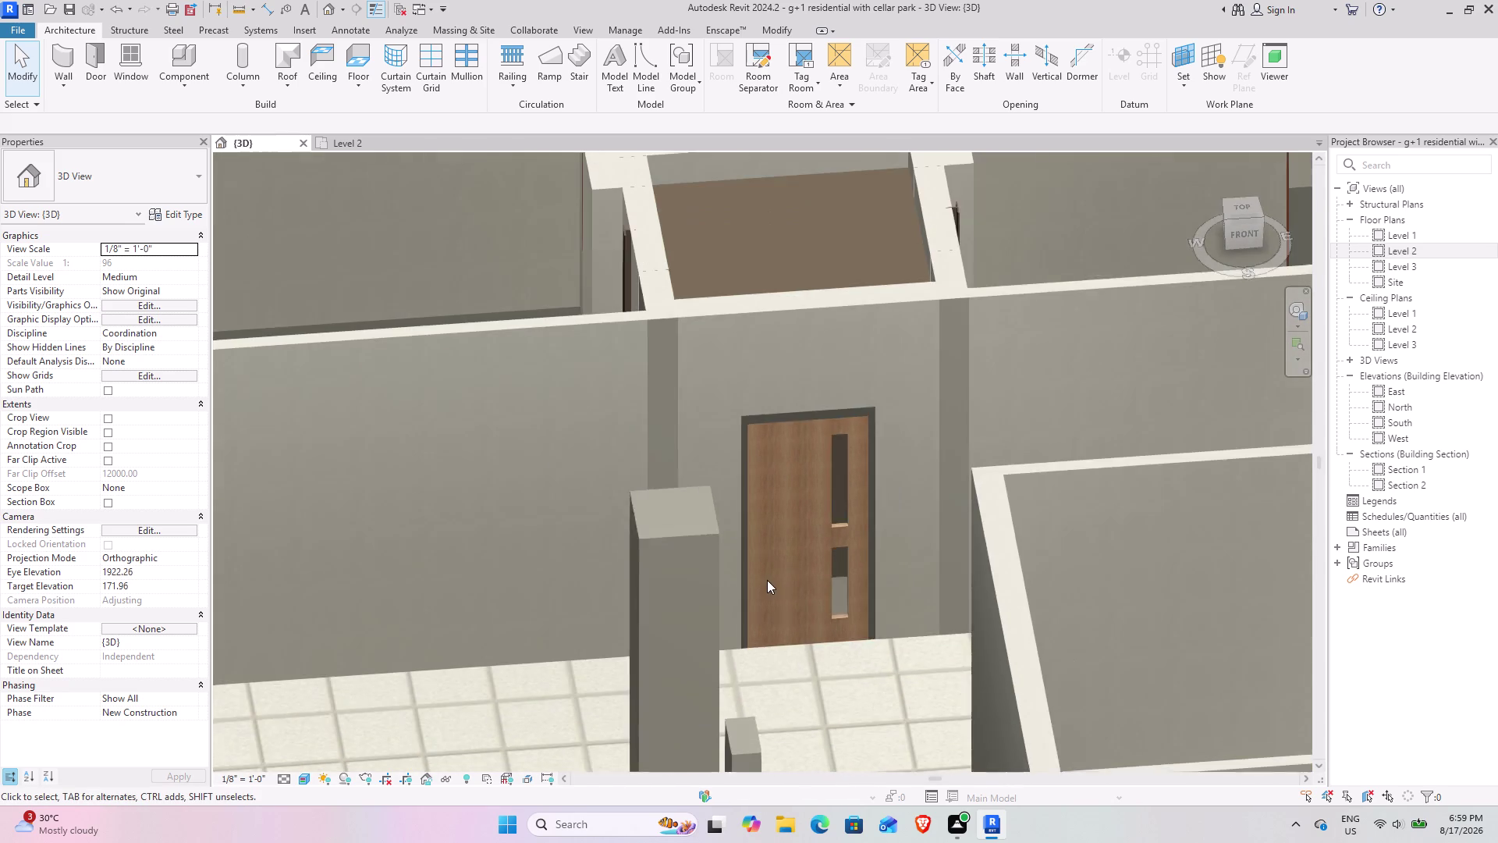
scroll(down, 3)
middle_drag(528, 538, 624, 385)
scroll(down, 3)
middle_drag(568, 573, 606, 554)
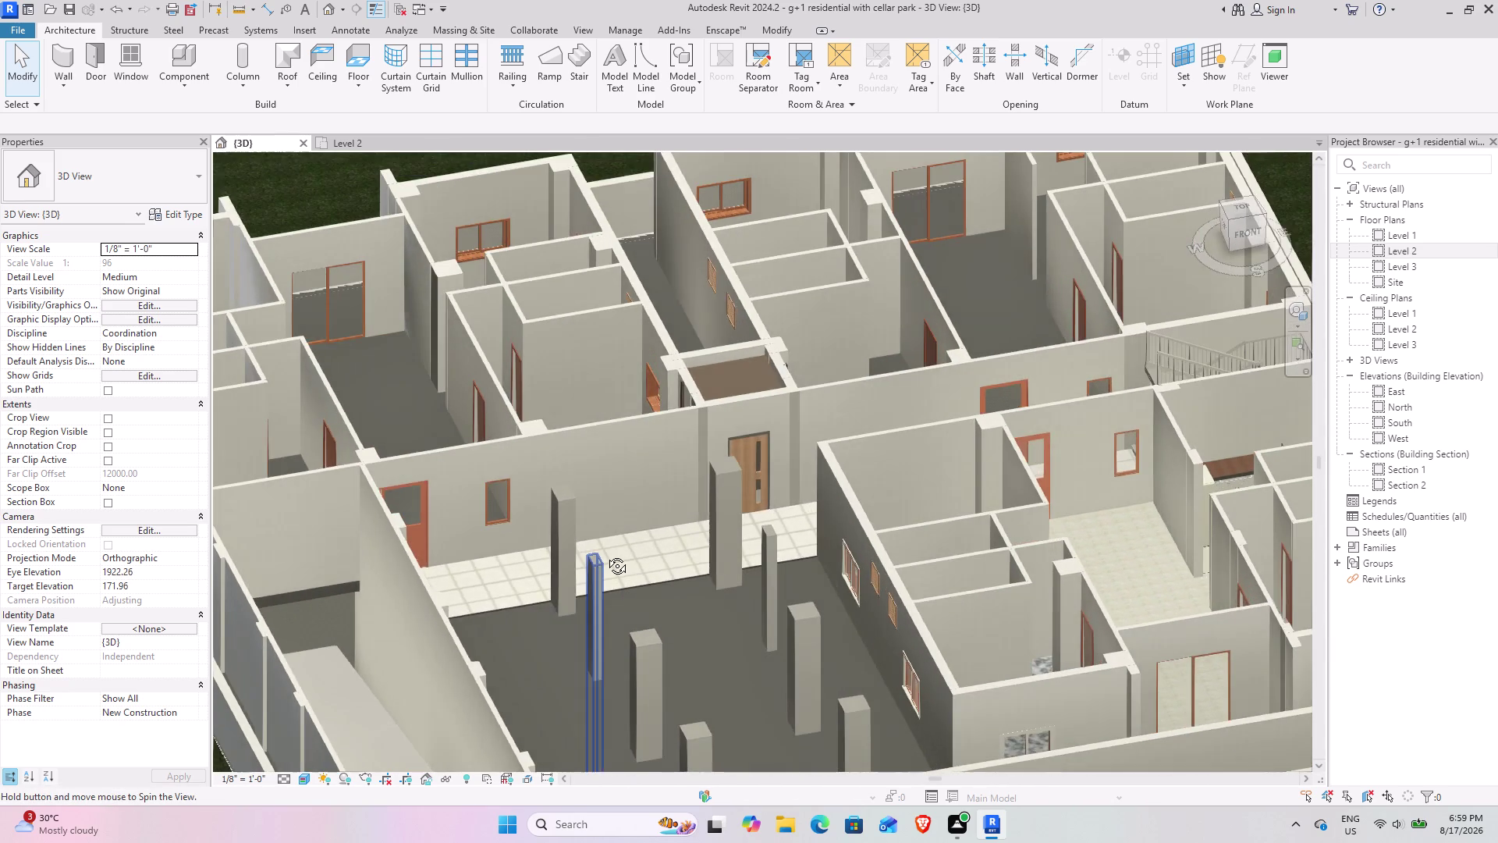
middle_drag(605, 554, 568, 546)
scroll(up, 3)
middle_drag(841, 584, 801, 614)
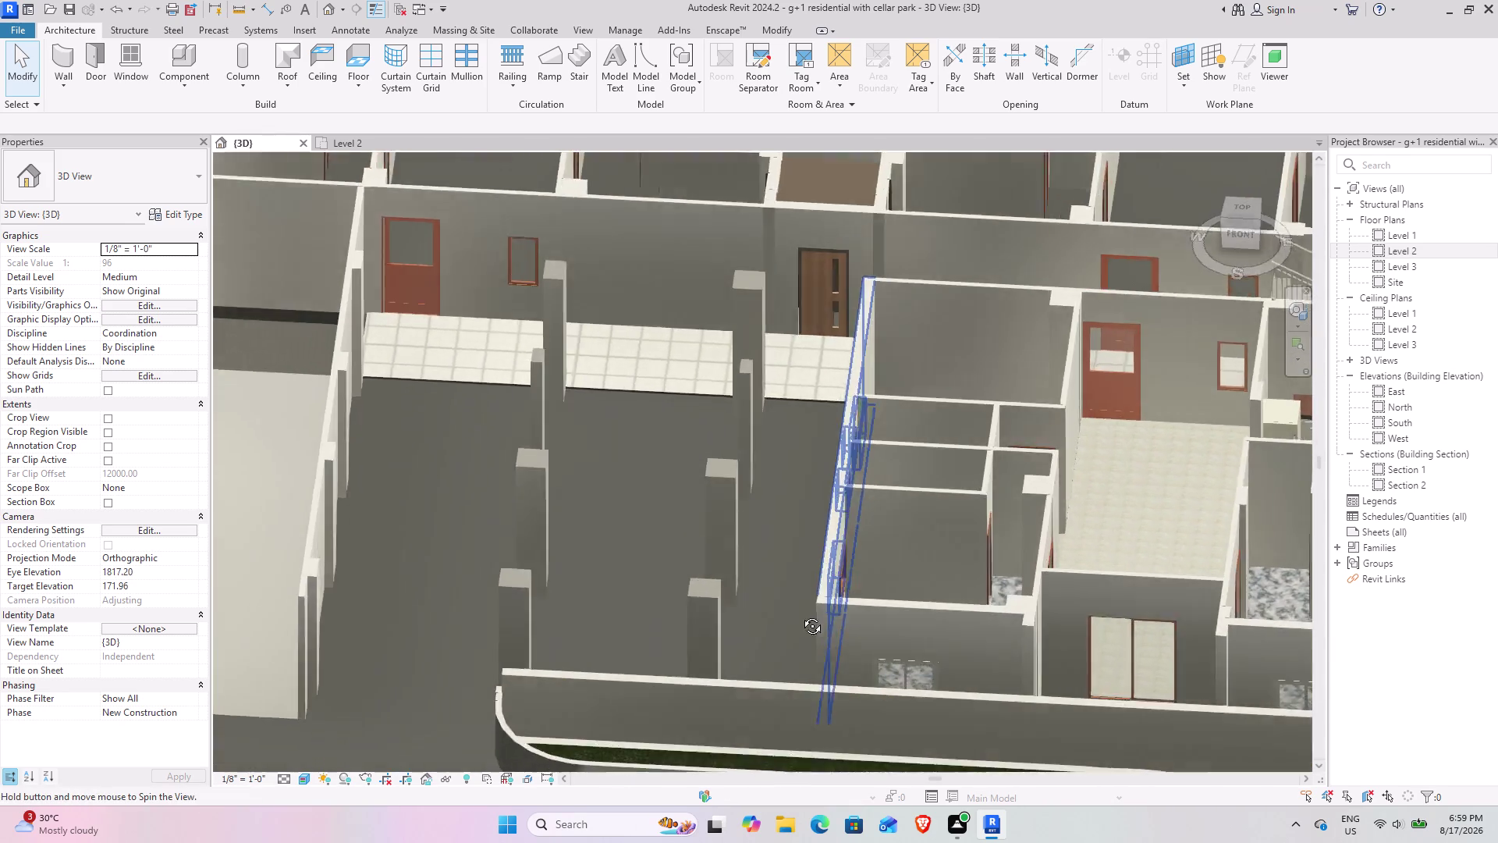
middle_drag(800, 614, 792, 632)
middle_drag(700, 542, 730, 641)
middle_drag(697, 612, 716, 624)
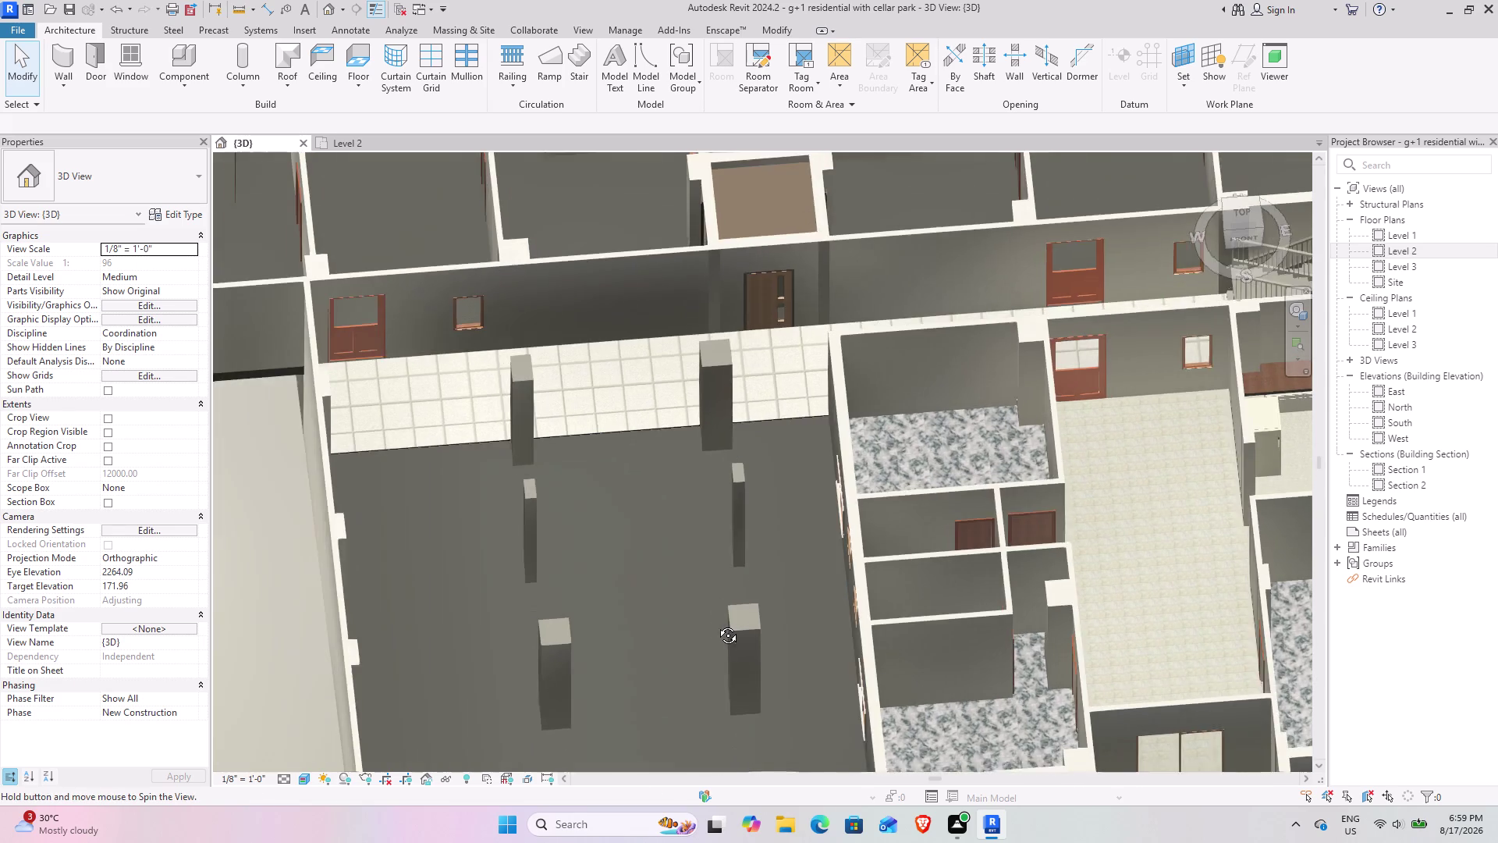
middle_drag(717, 624, 721, 632)
middle_drag(712, 625, 700, 444)
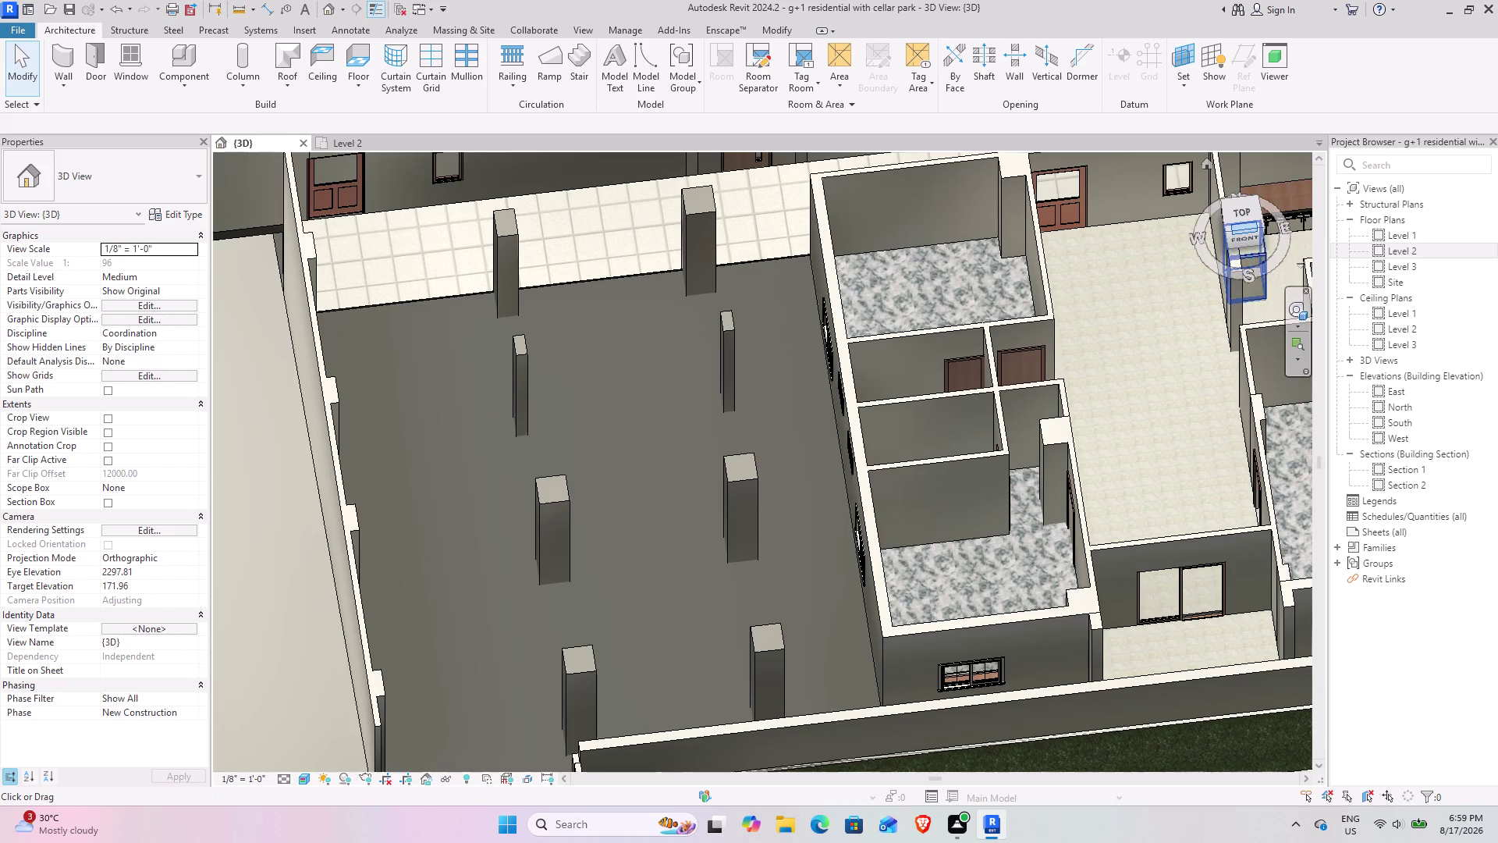
Orbit the model between top-down and angled views, then bring up File Explorer from the taskbar.
drag(1233, 232, 1182, 316)
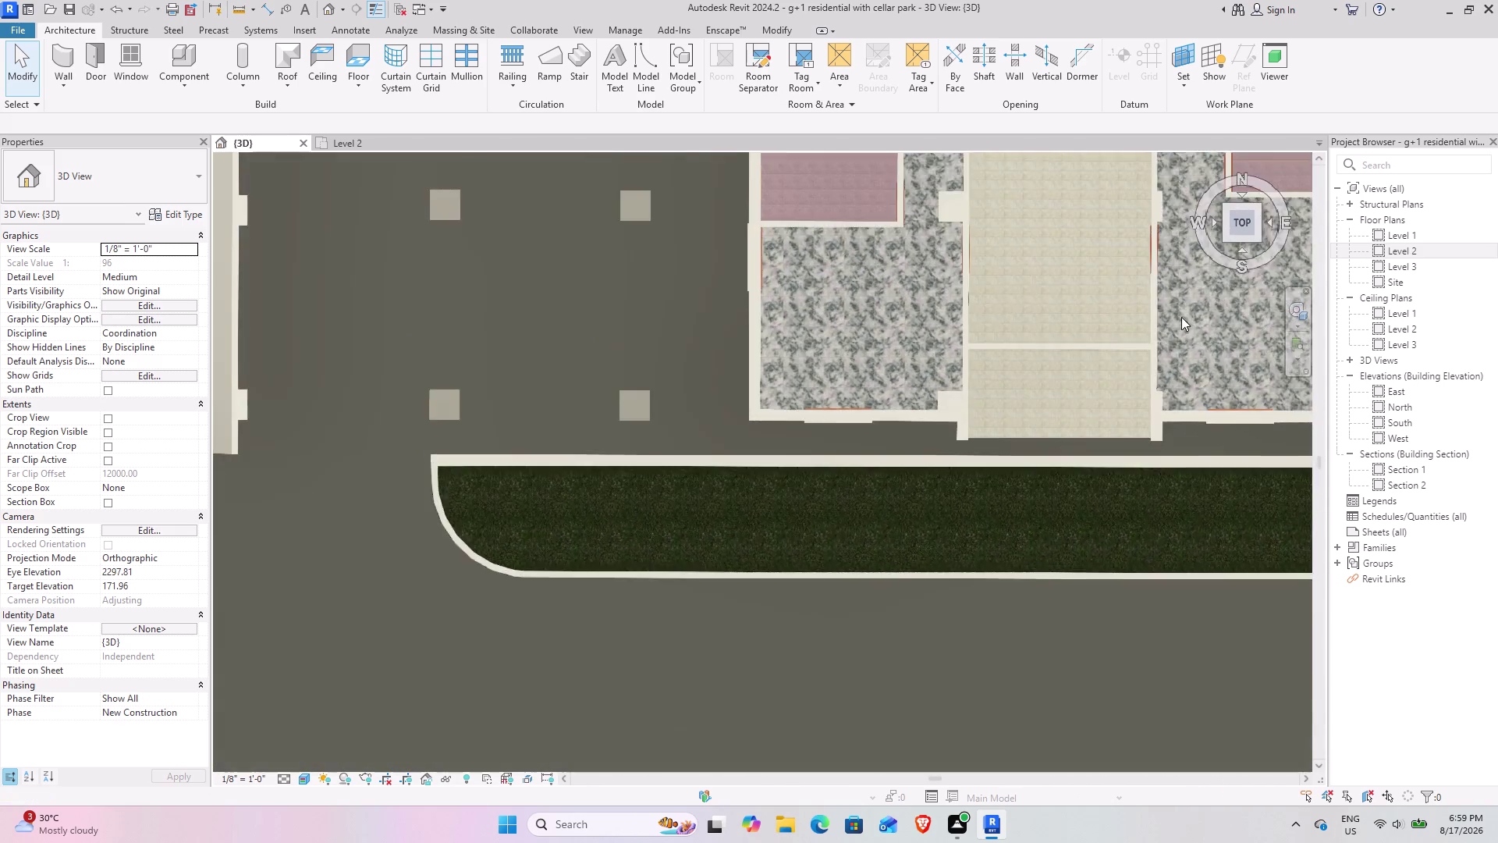
drag(1181, 316, 1283, 225)
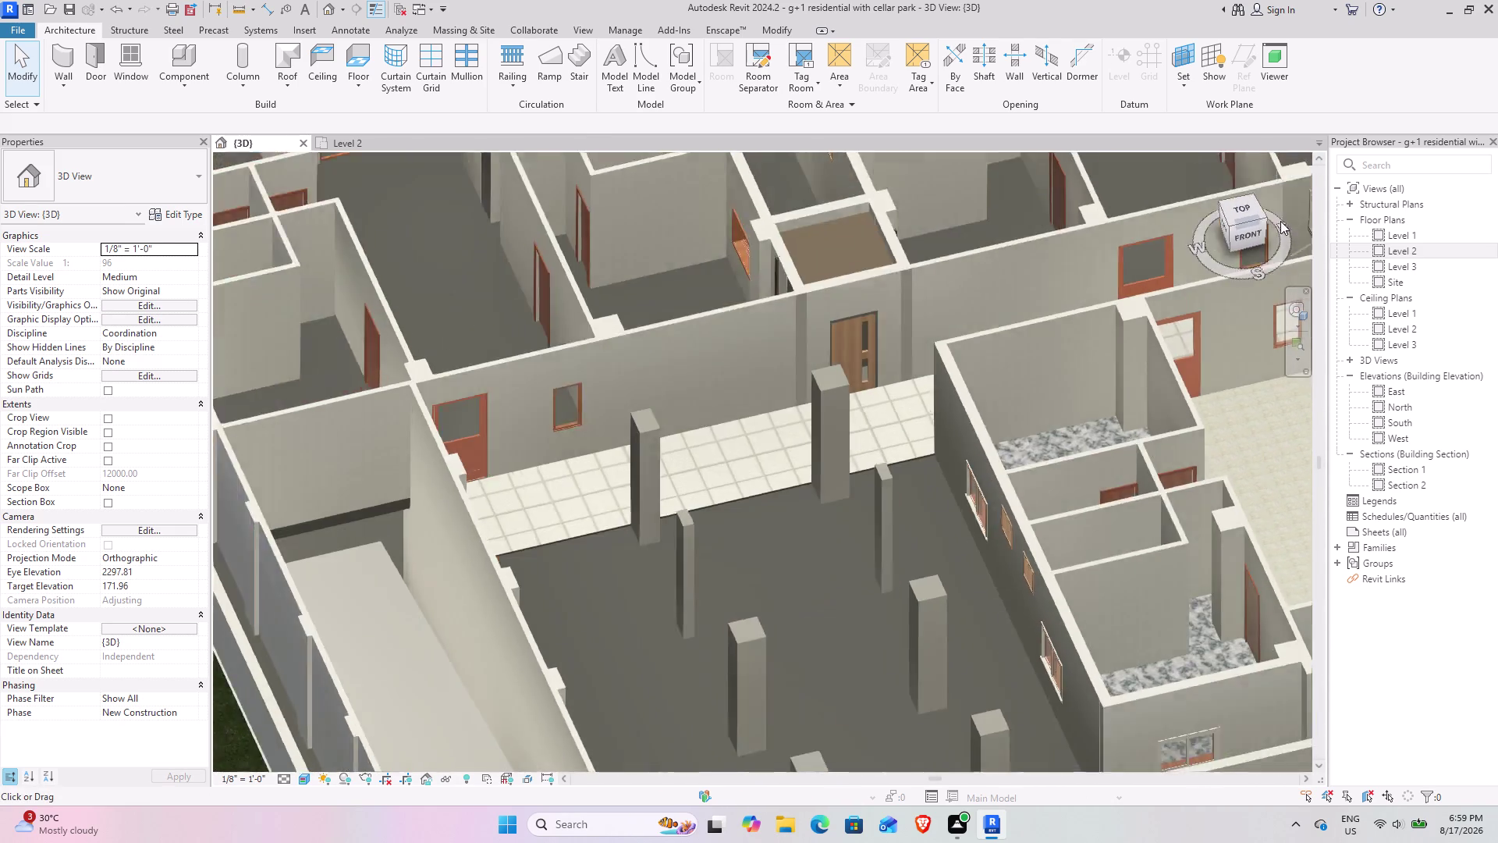
drag(1283, 225, 1277, 218)
scroll(down, 3)
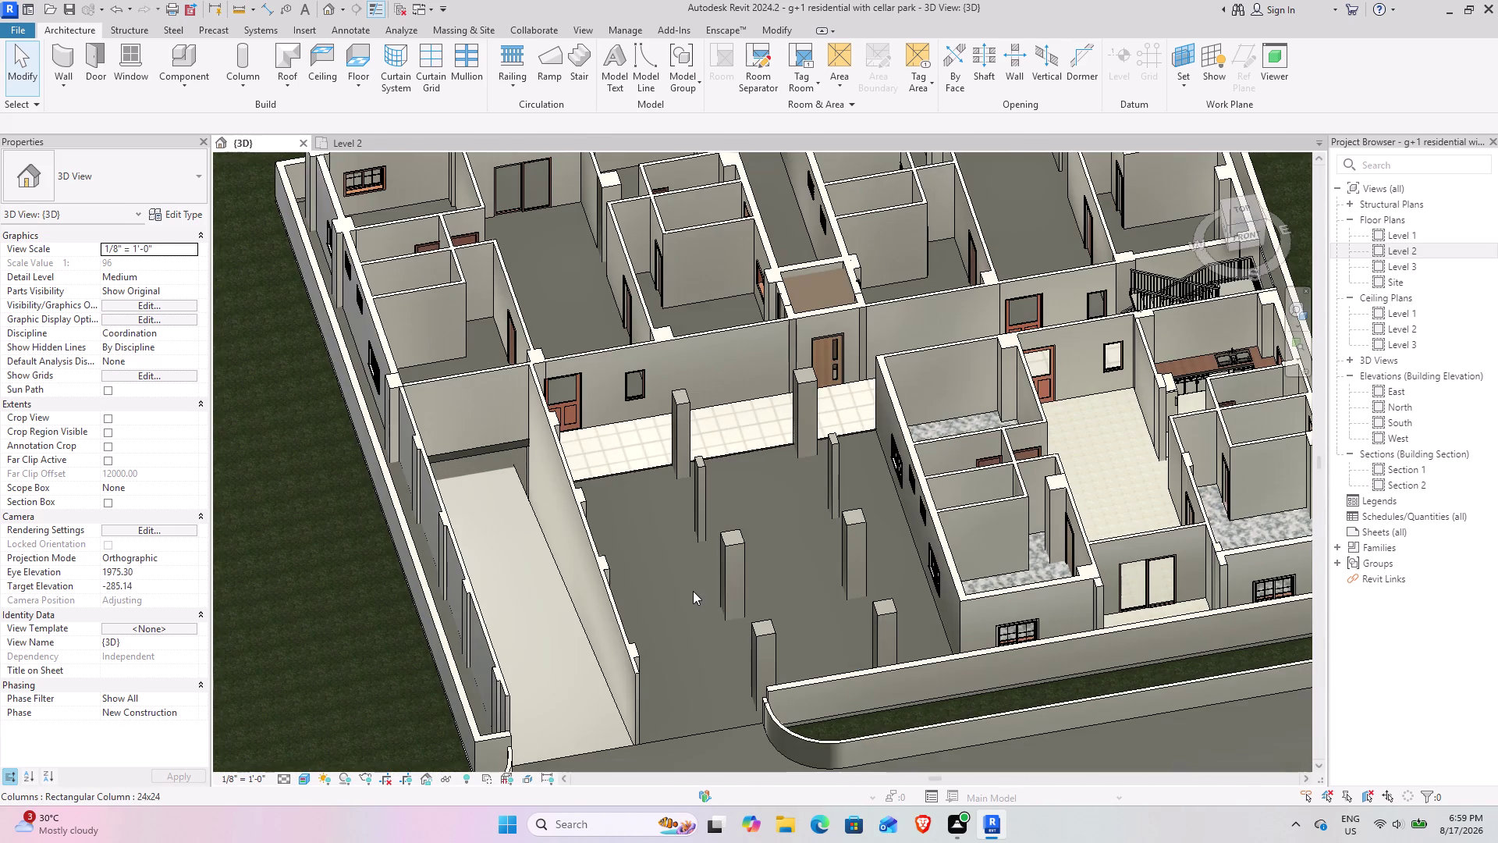
scroll(down, 3)
drag(1237, 242, 1221, 207)
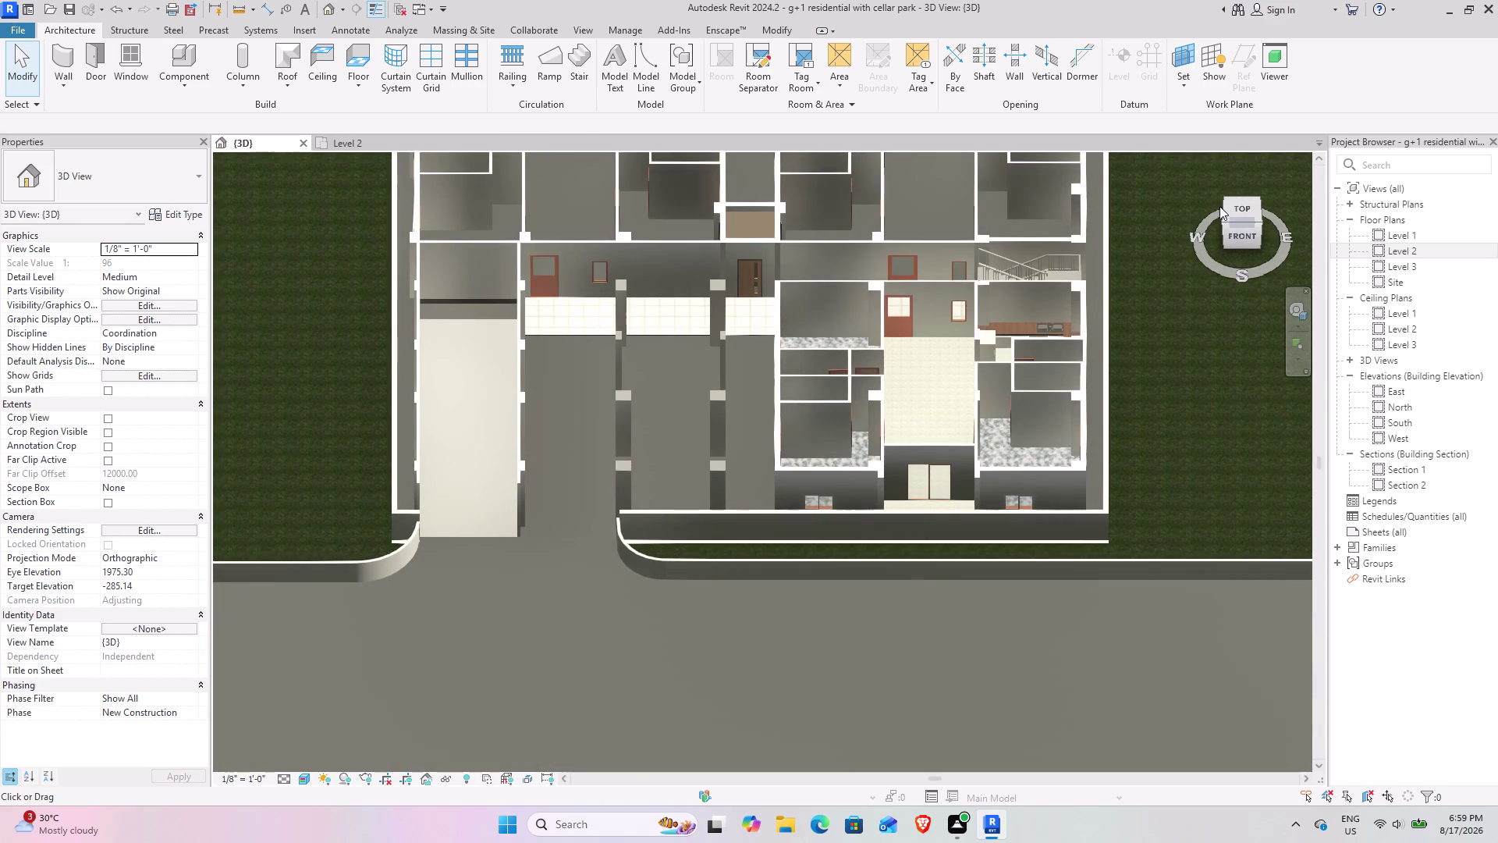
drag(1221, 206, 230, 756)
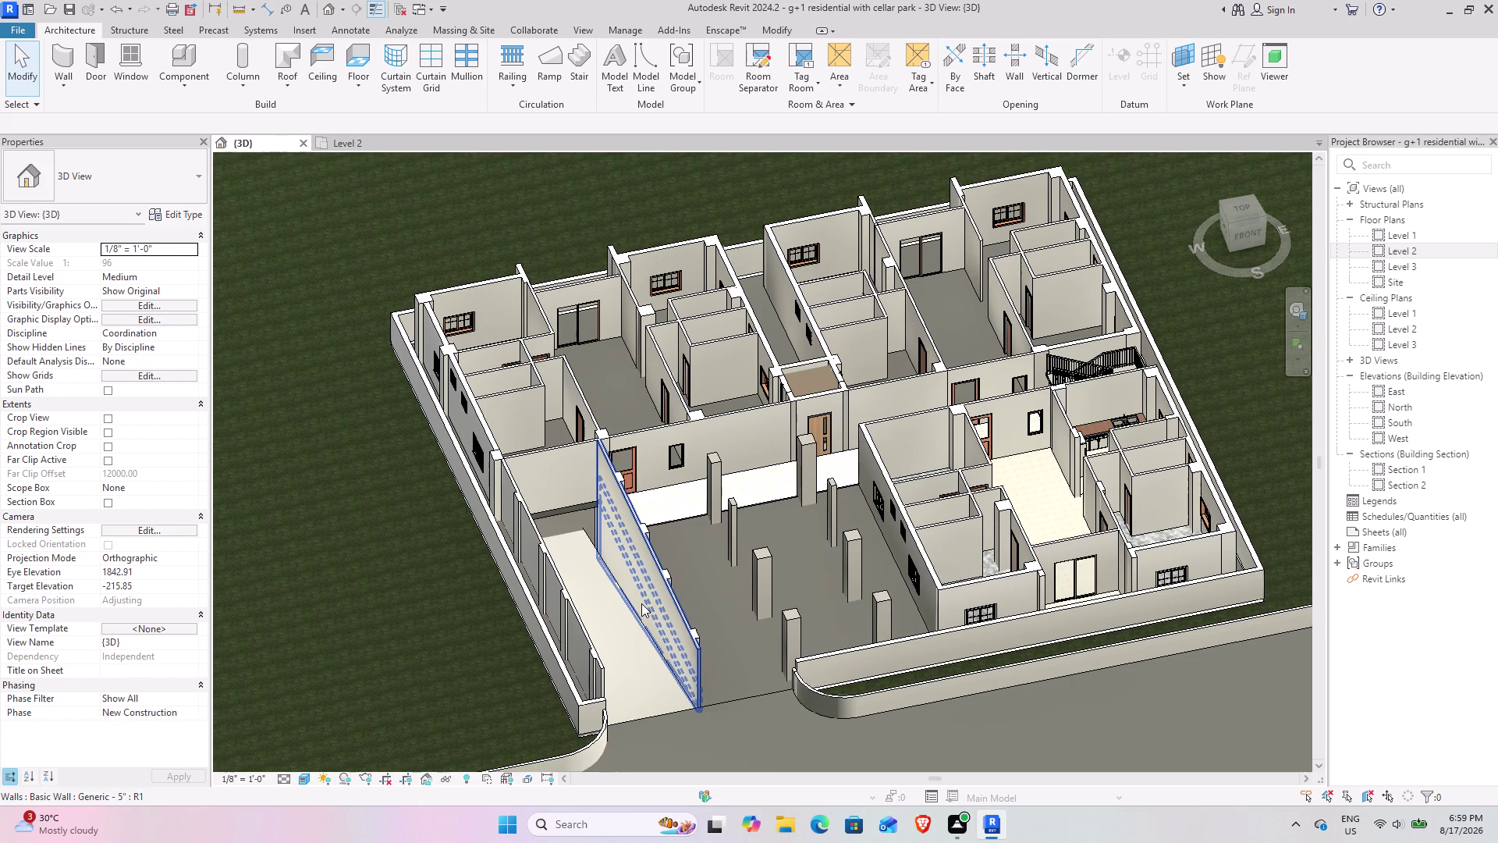
click(791, 828)
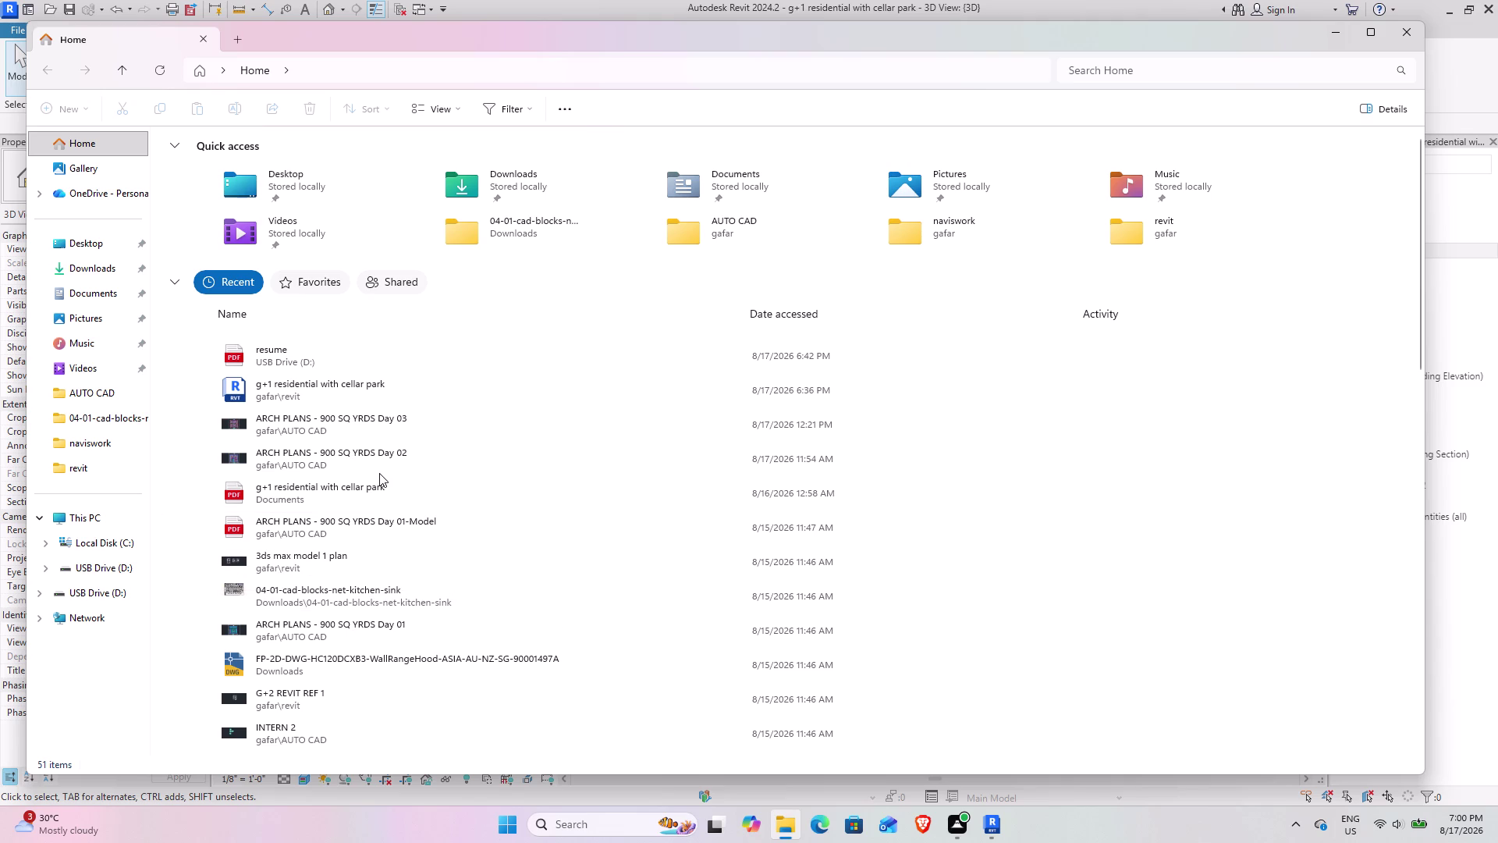
Open USB Drive (D:) in File Explorer.
scroll(down, 3)
scroll(up, 3)
scroll(up, 3)
click(110, 566)
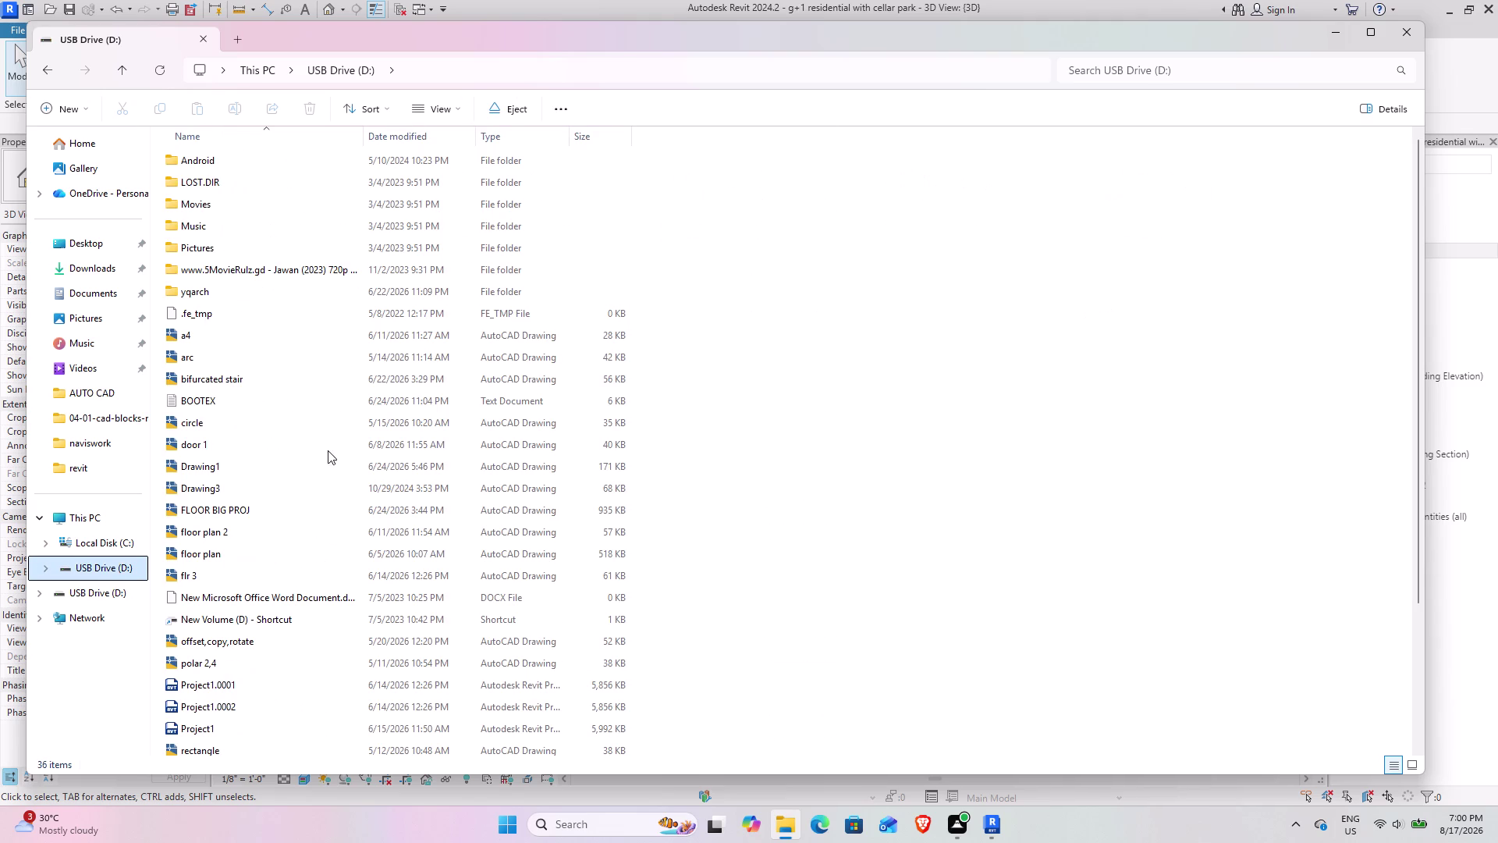
Scroll through the 36 drawing and Revit project files on the drive.
scroll(up, 3)
scroll(down, 3)
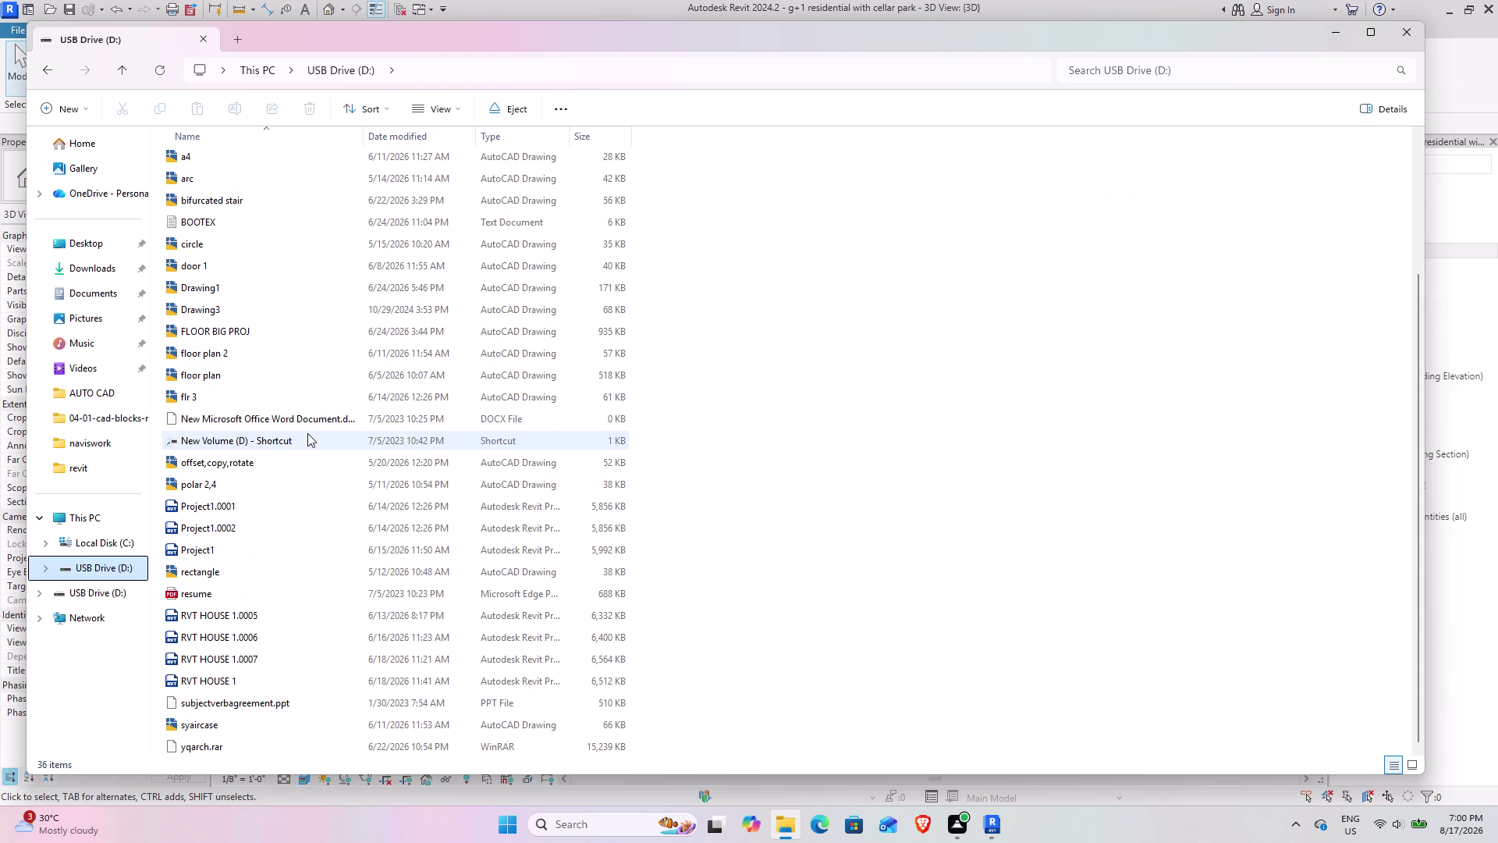
scroll(up, 3)
scroll(up, 3)
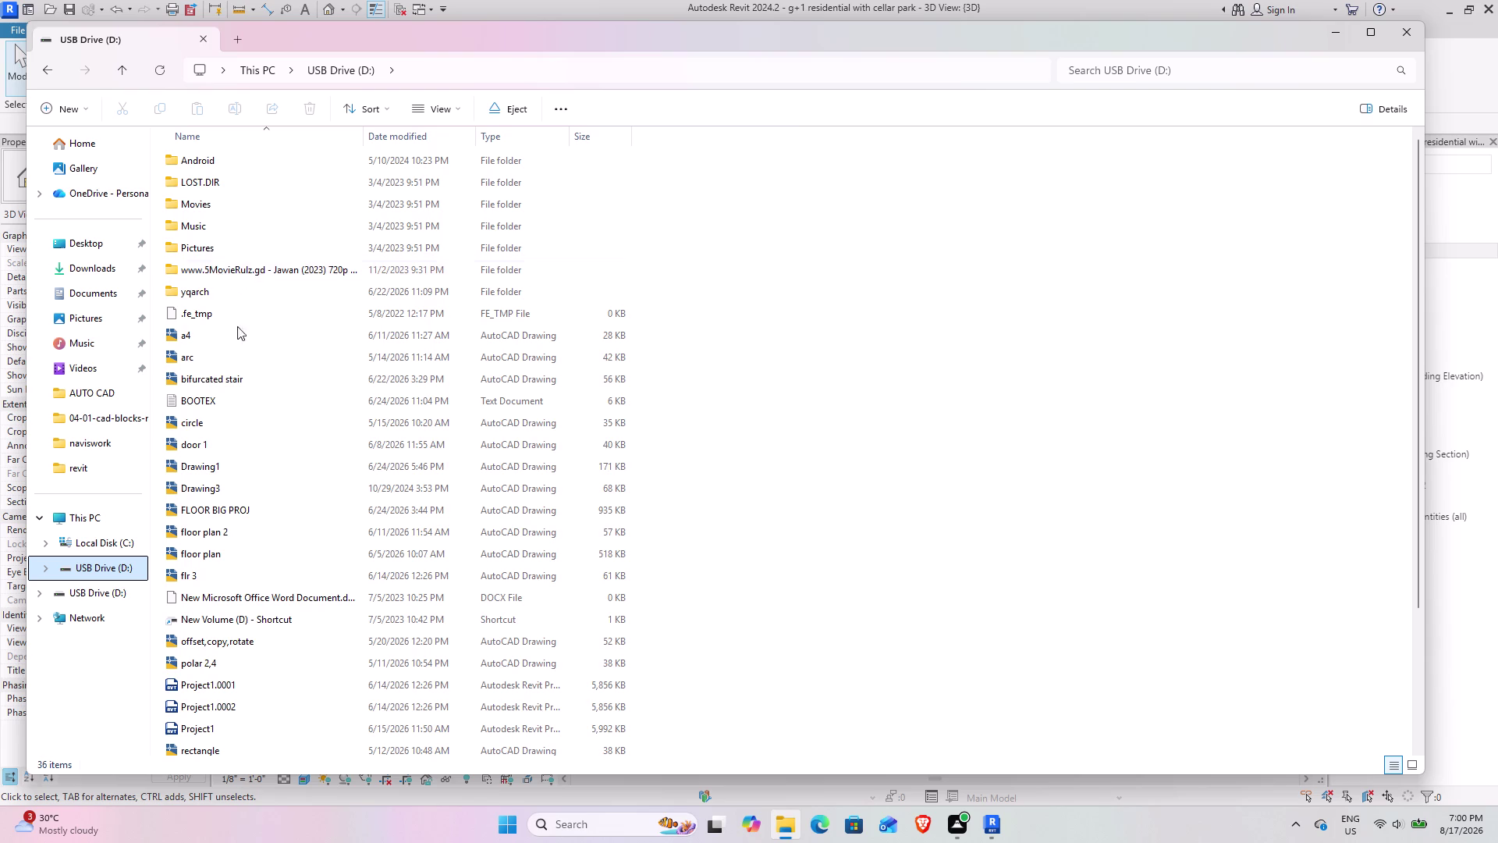
scroll(down, 3)
scroll(up, 3)
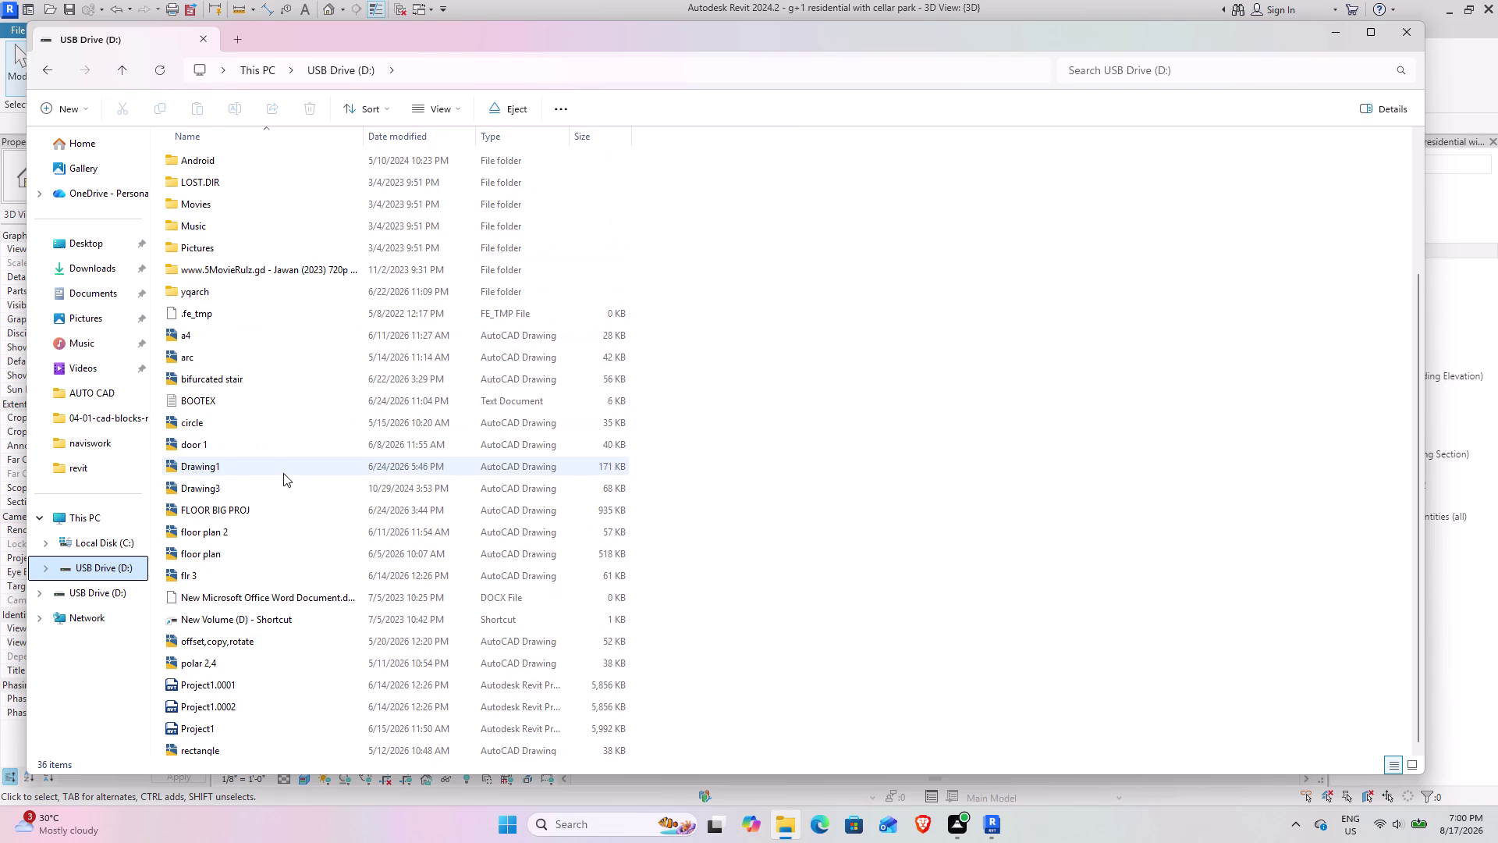
scroll(up, 3)
scroll(down, 3)
scroll(up, 3)
scroll(down, 3)
scroll(up, 3)
scroll(down, 3)
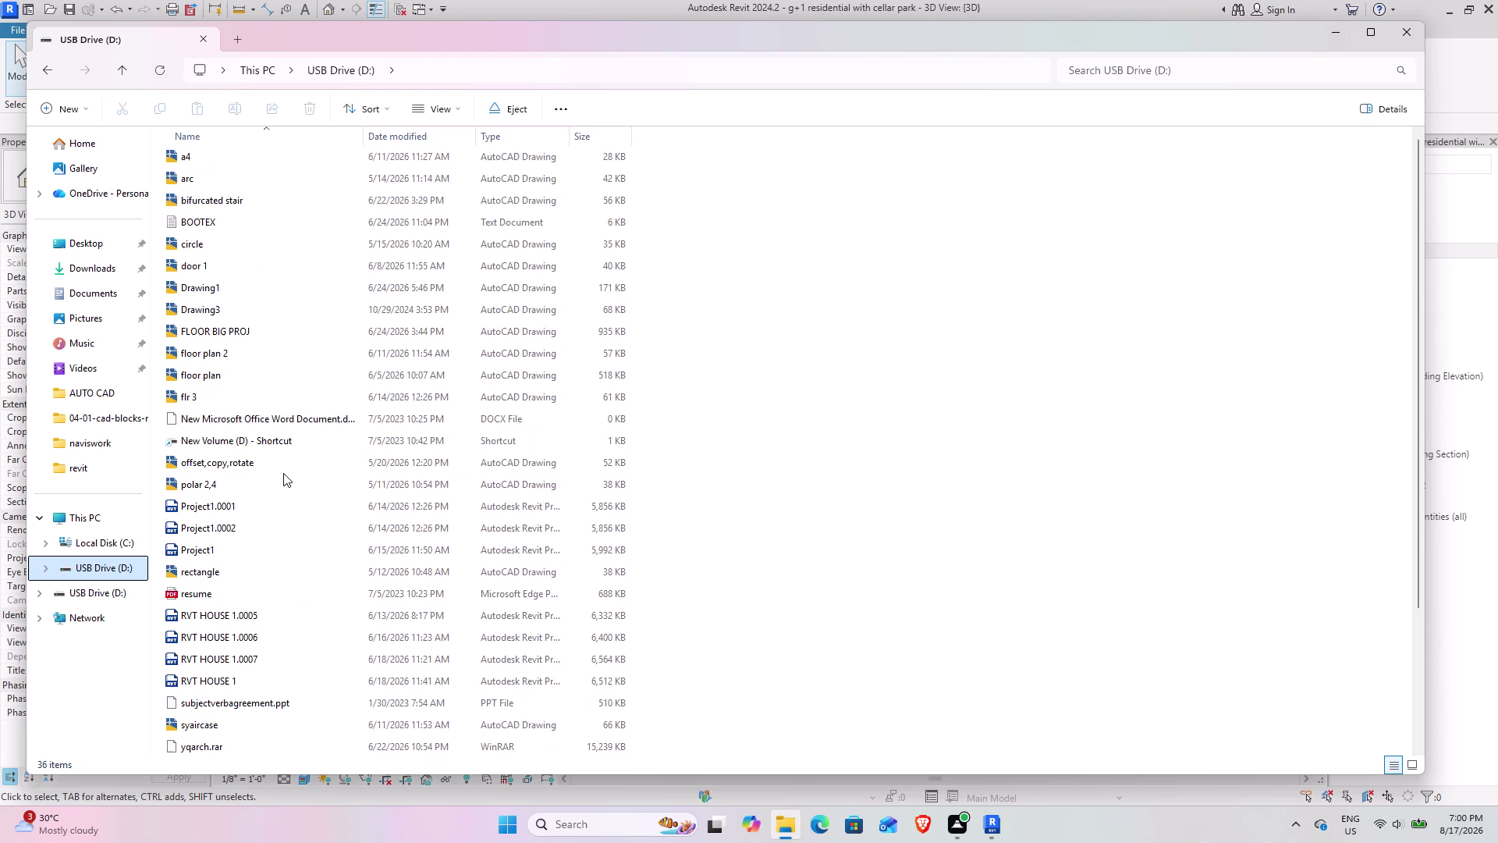
scroll(up, 3)
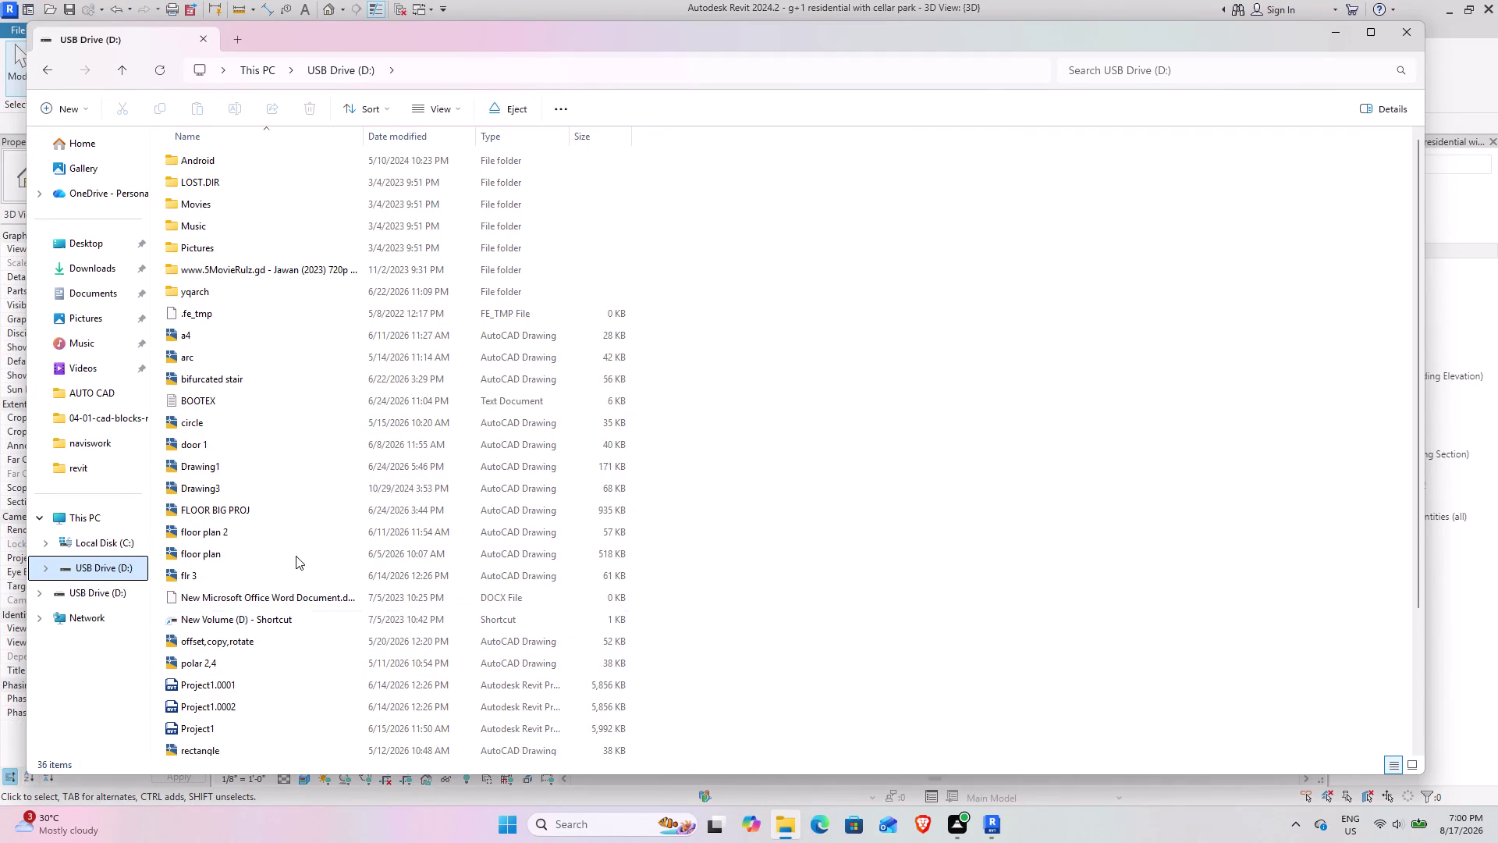
scroll(up, 3)
scroll(down, 3)
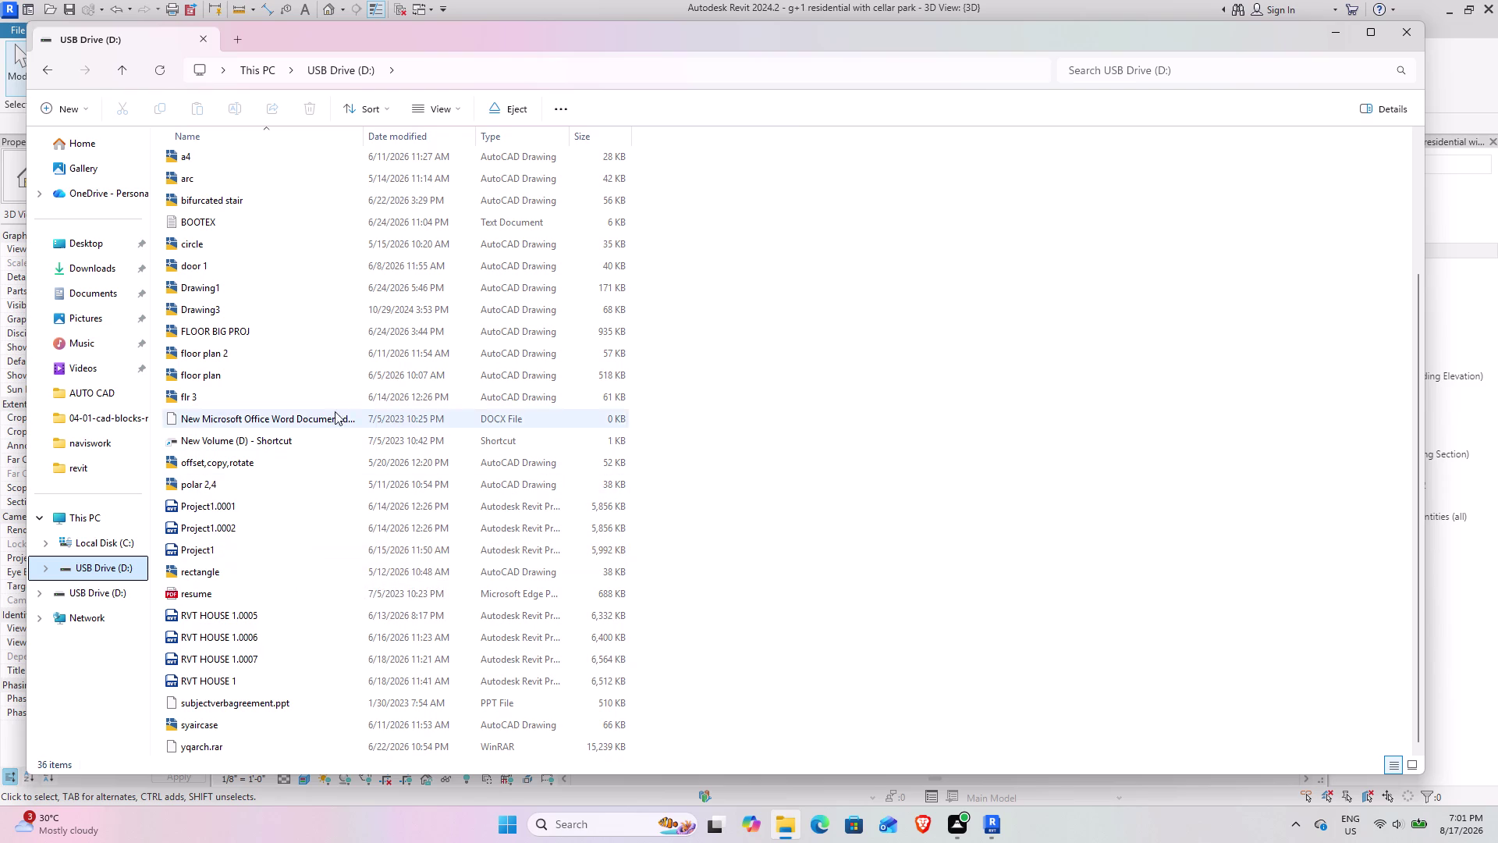
scroll(up, 3)
scroll(down, 3)
scroll(down, 3)
scroll(up, 3)
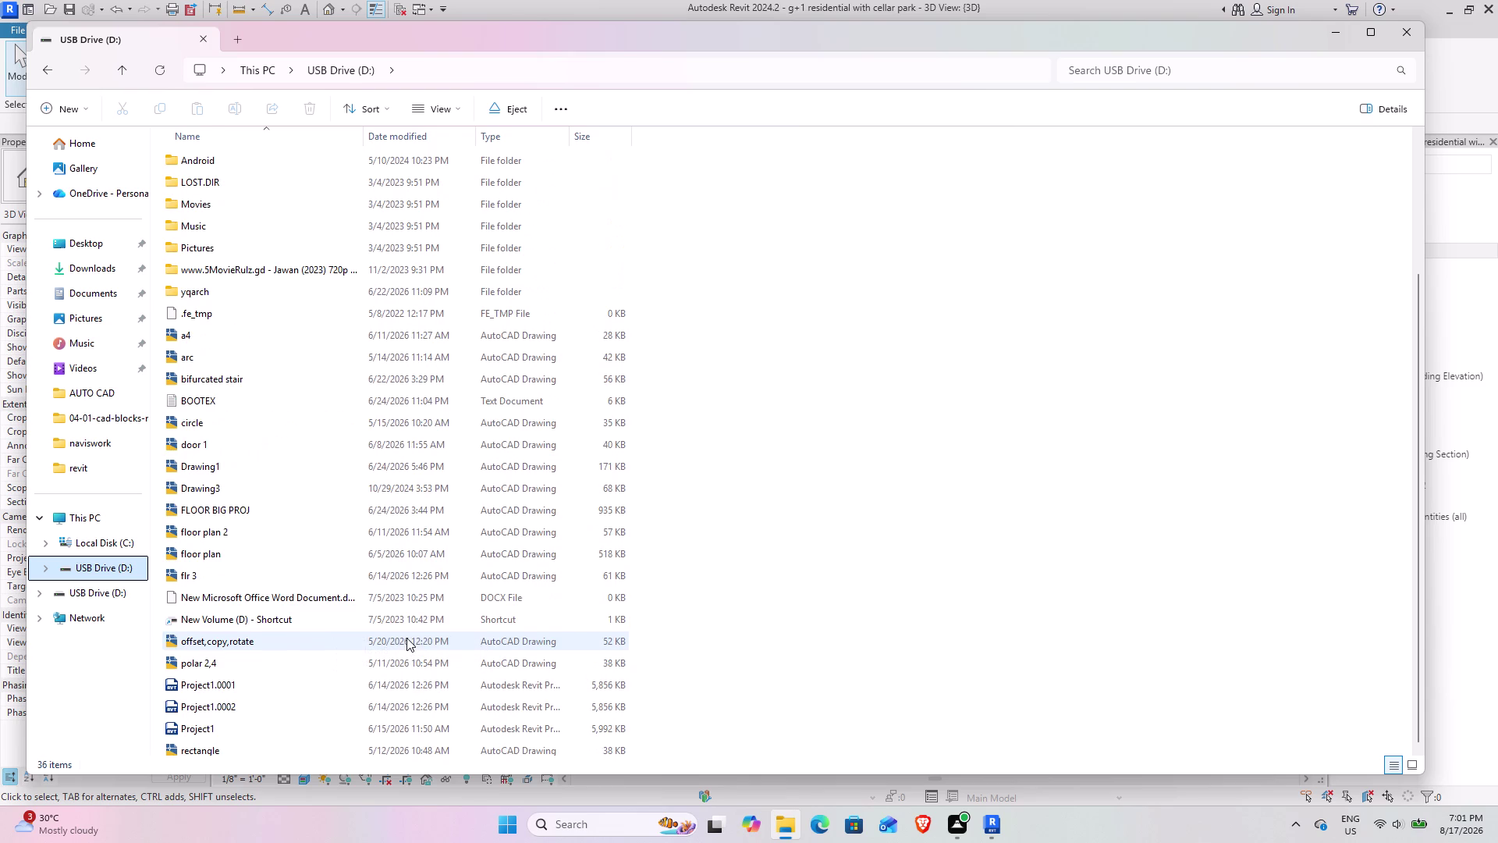
scroll(down, 3)
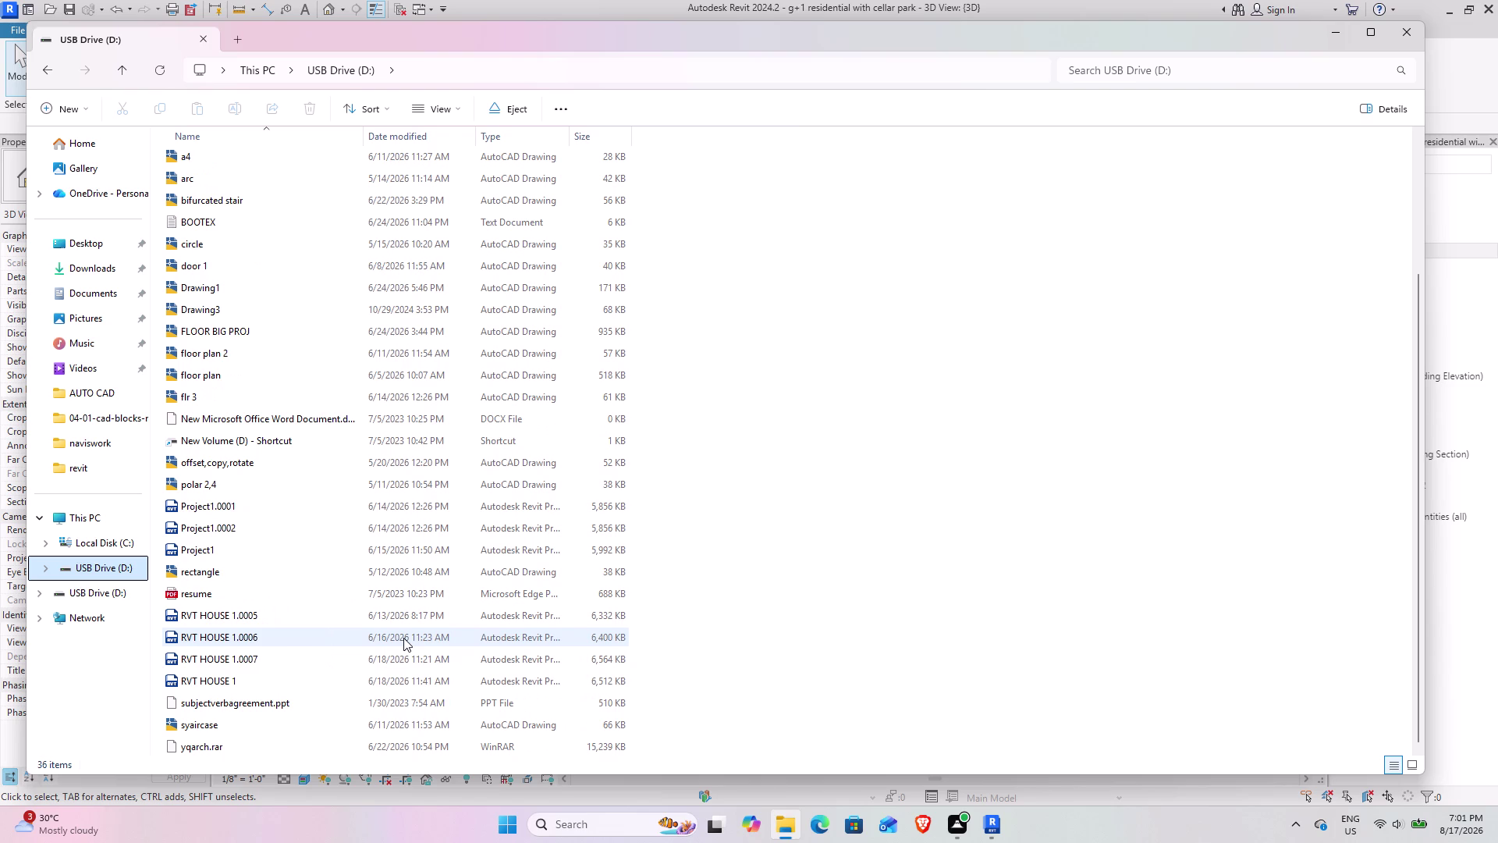
scroll(up, 3)
scroll(down, 3)
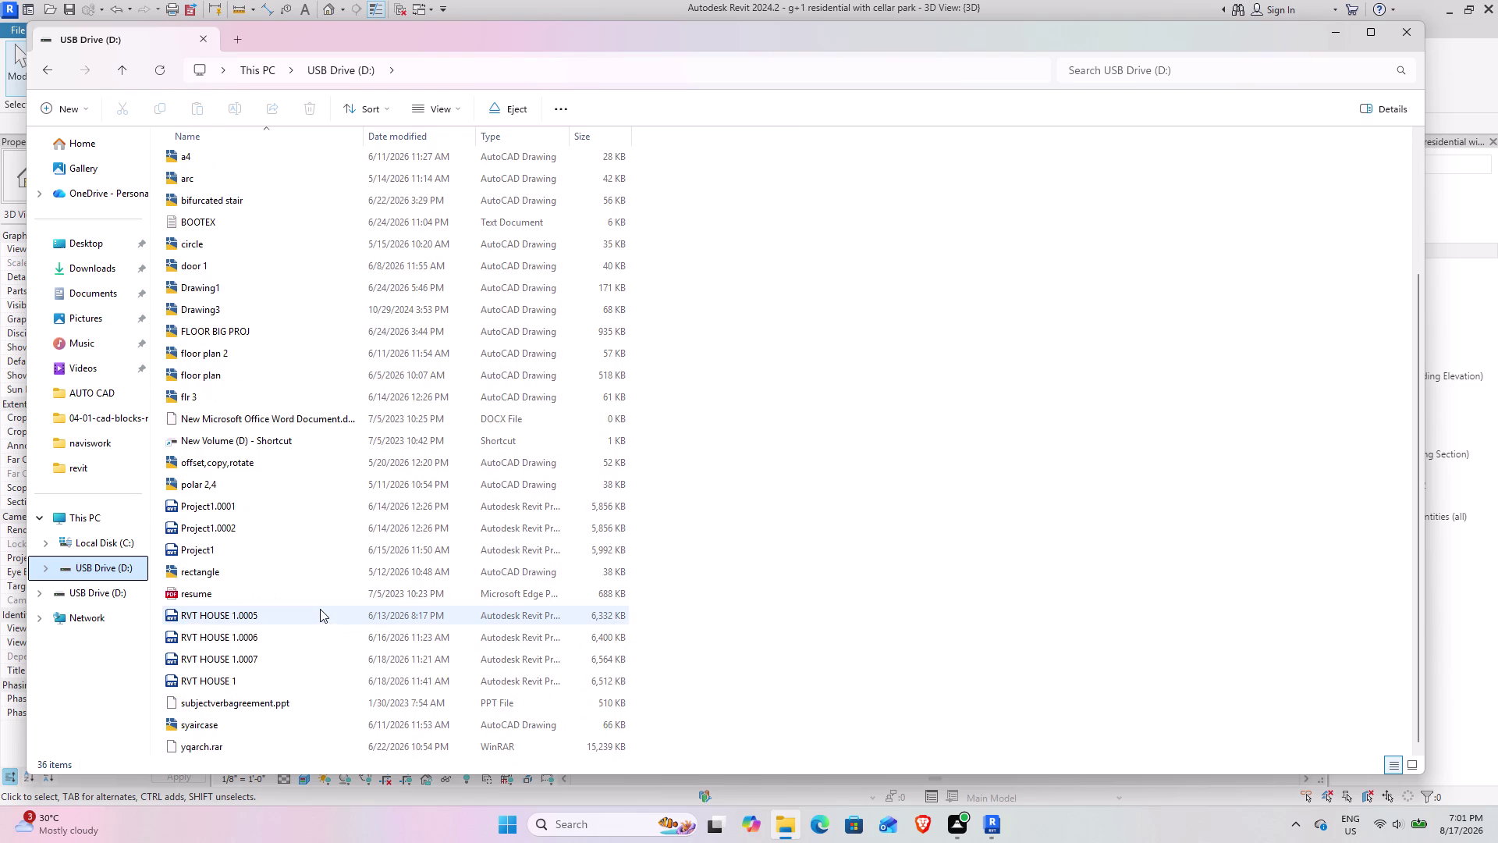
scroll(down, 3)
scroll(up, 3)
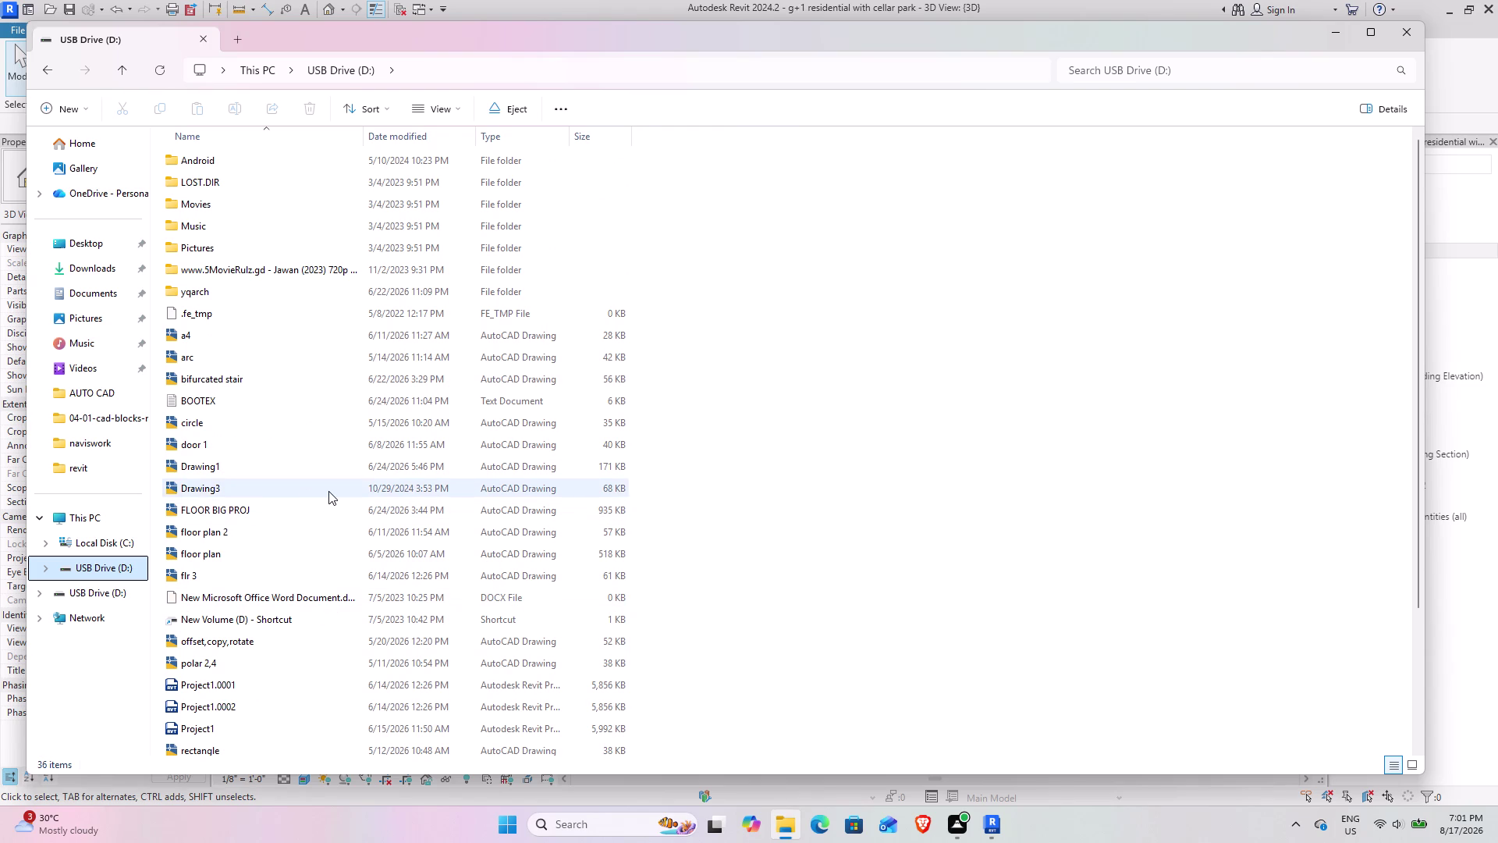
scroll(down, 3)
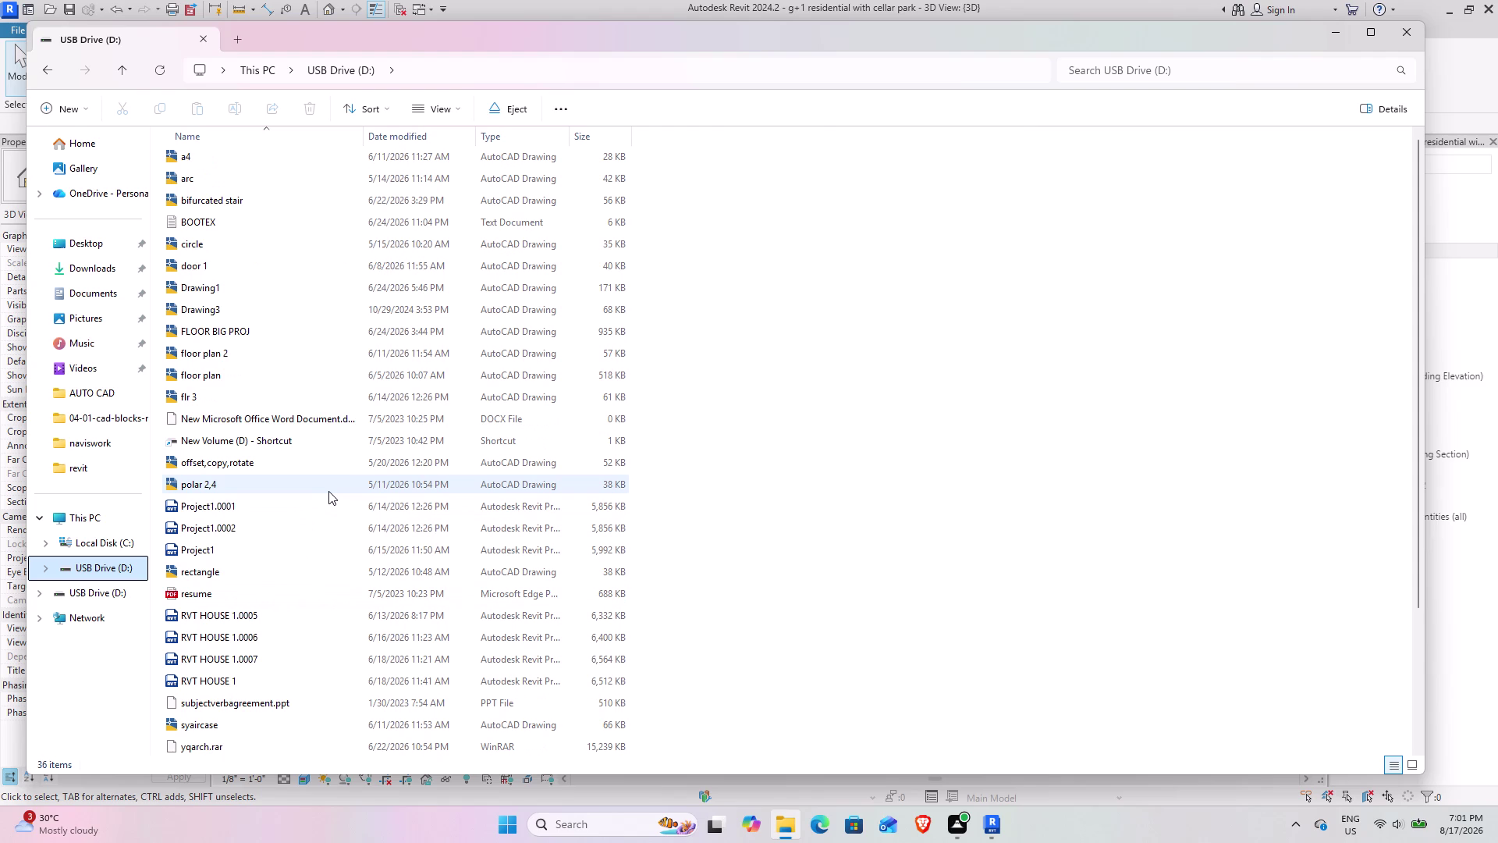
scroll(up, 3)
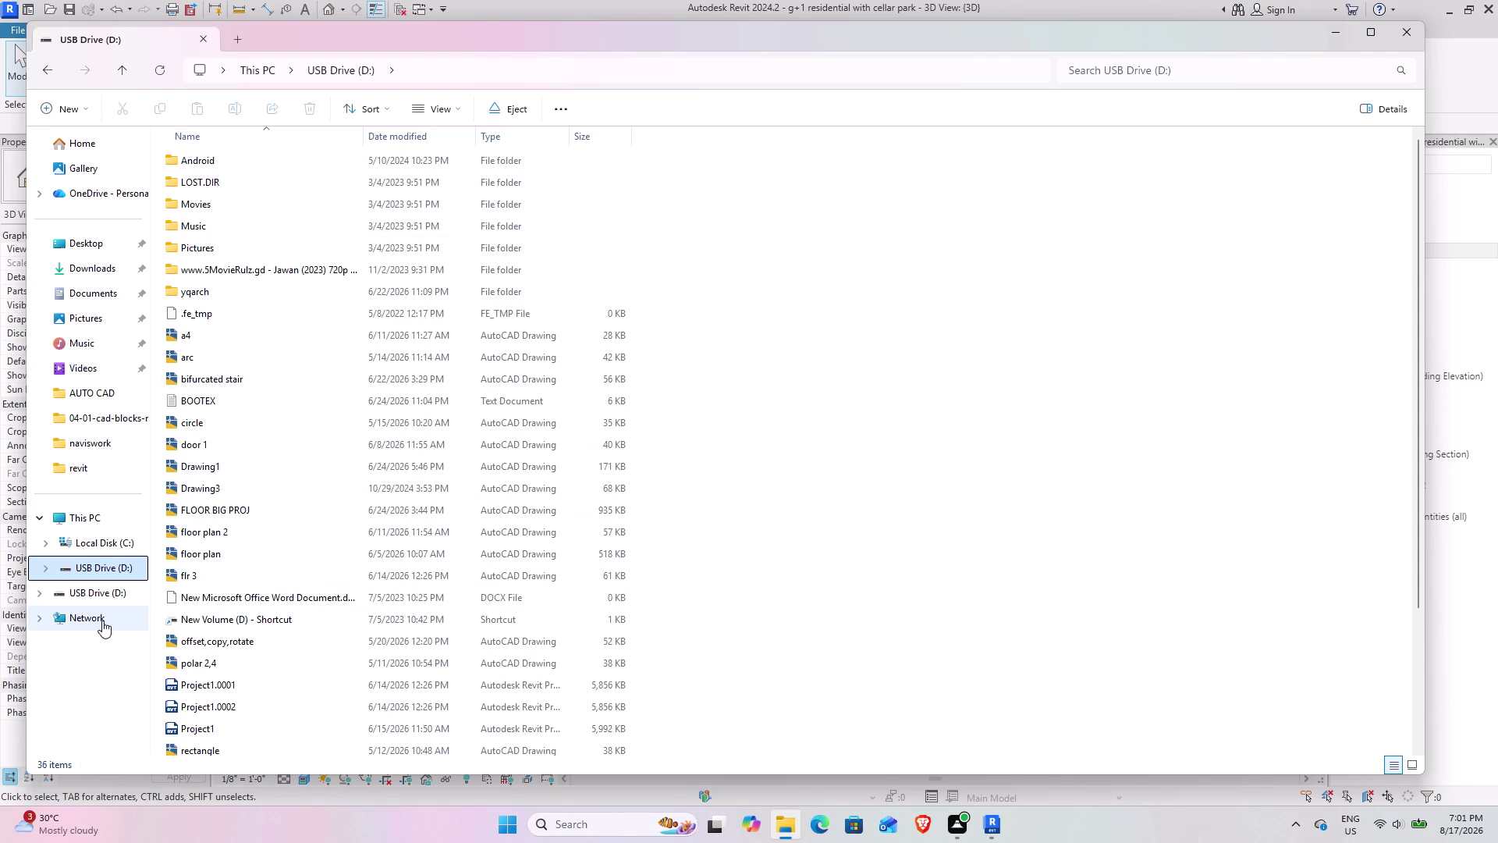
click(101, 597)
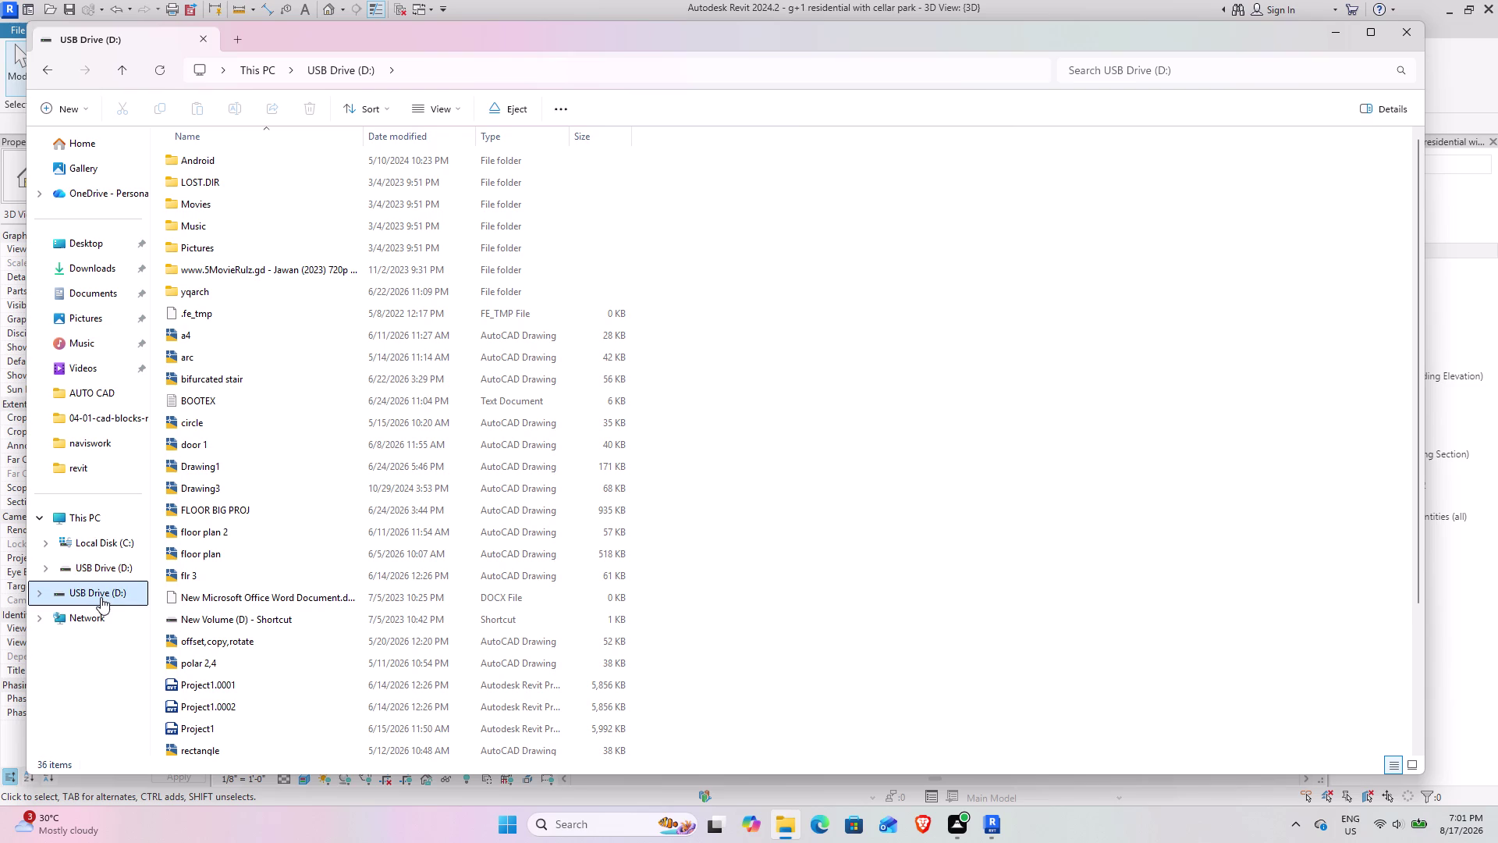
scroll(down, 3)
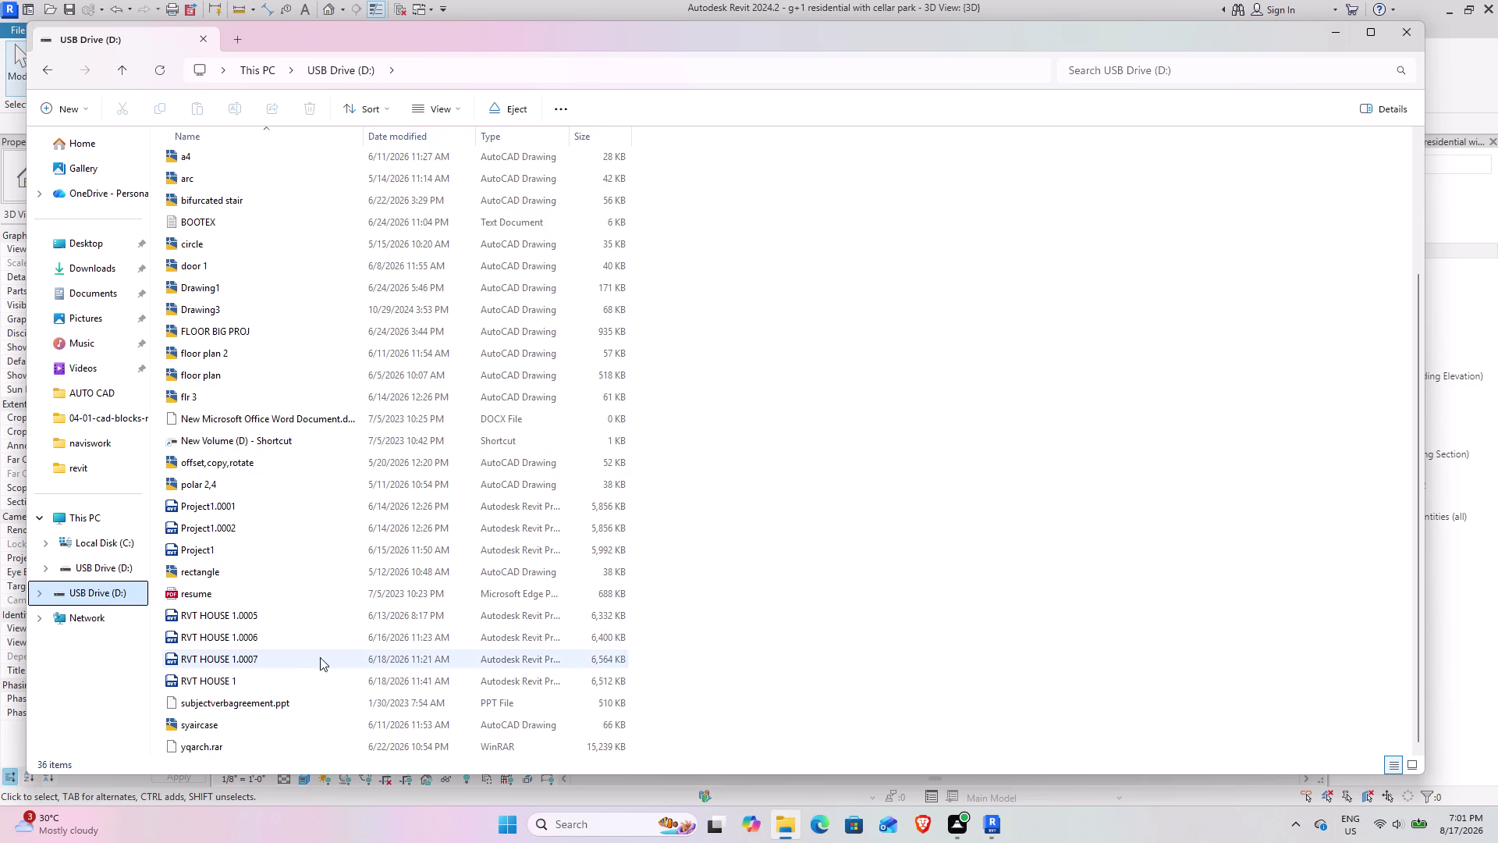
scroll(up, 3)
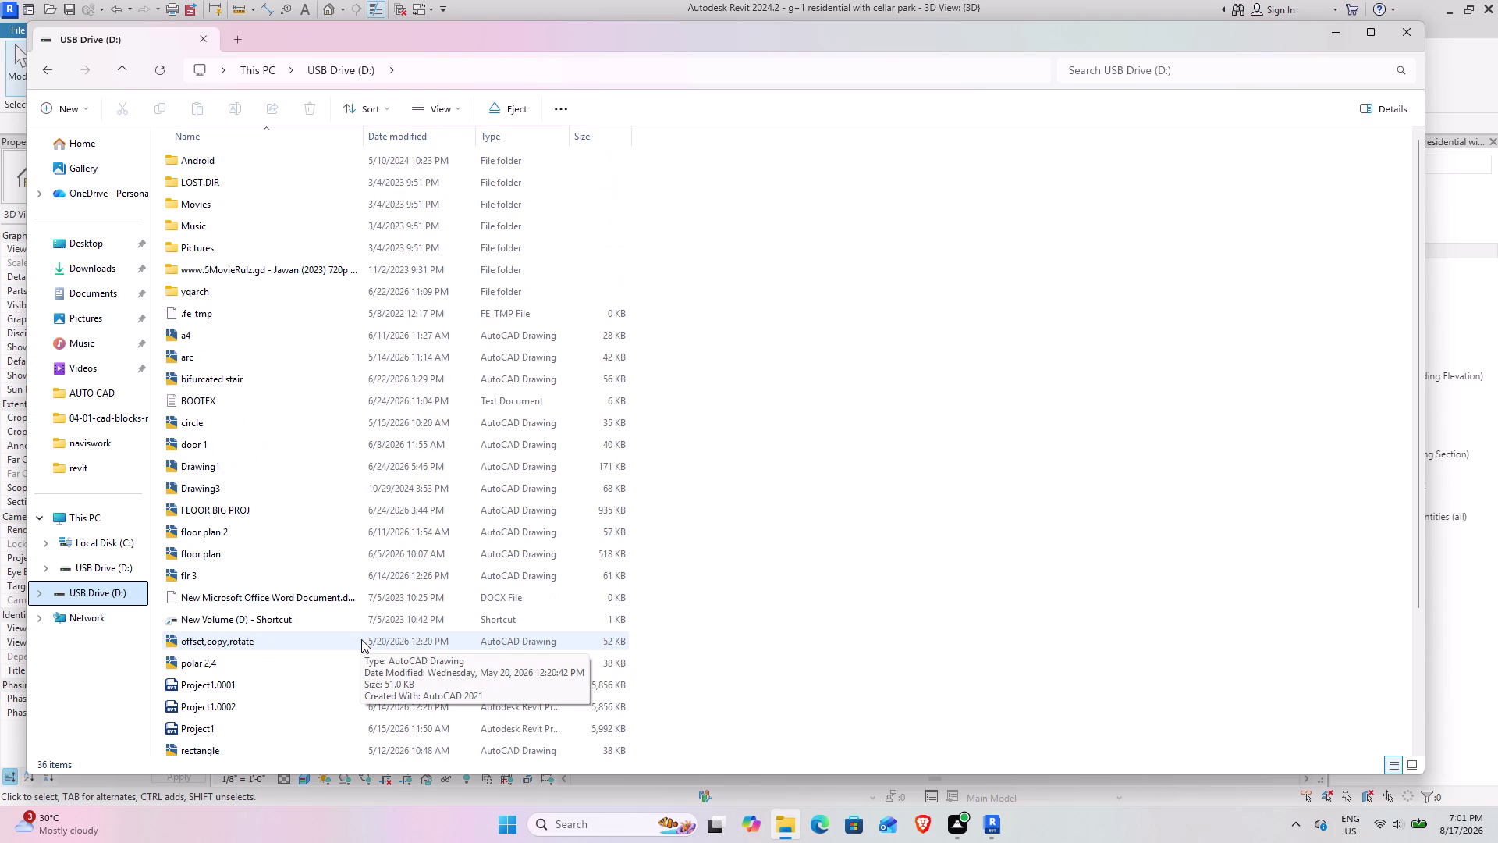
scroll(up, 3)
scroll(down, 3)
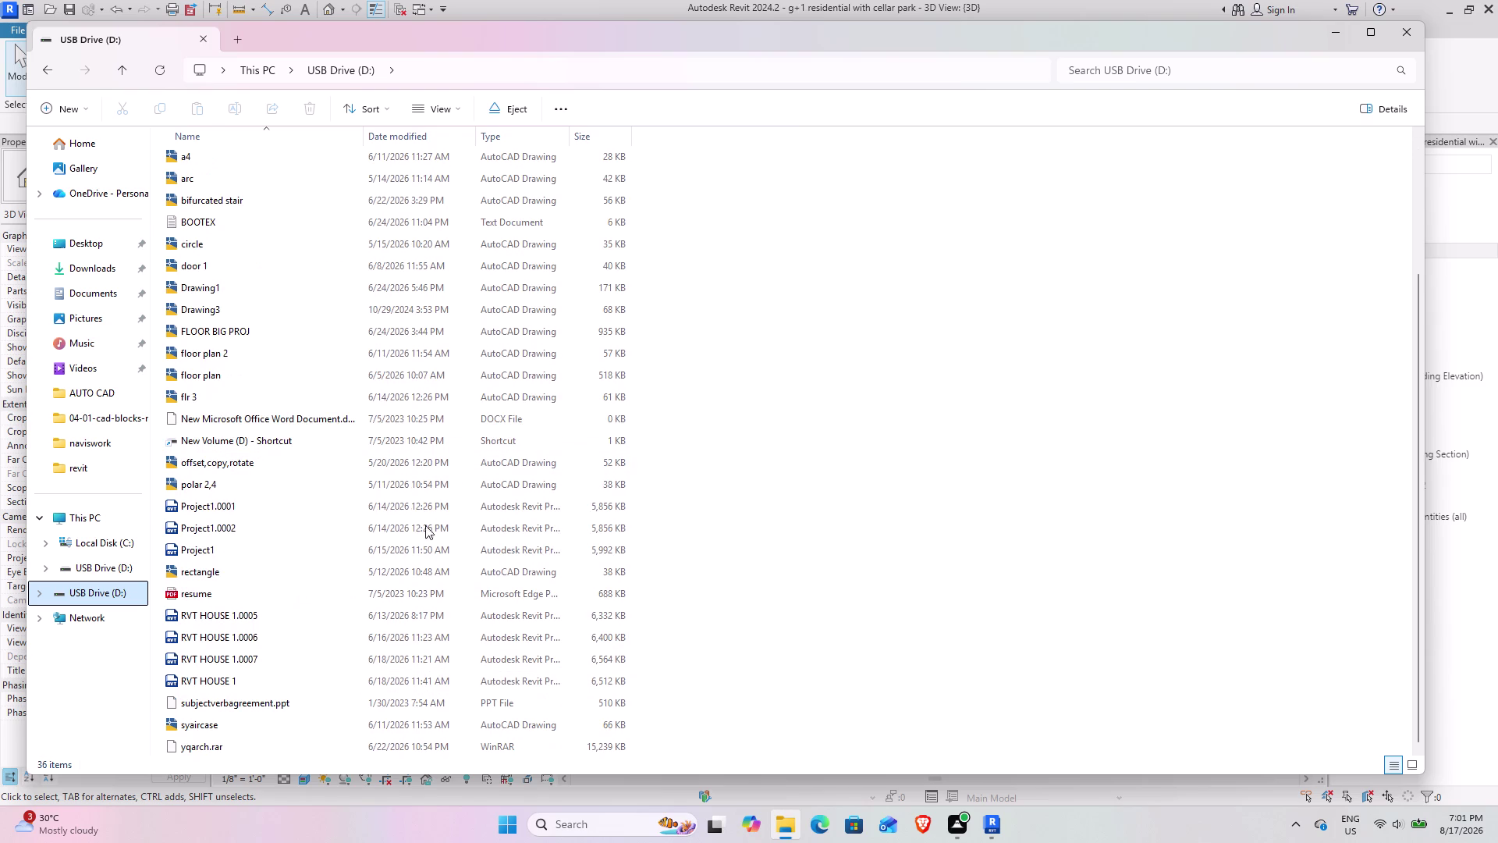
scroll(up, 3)
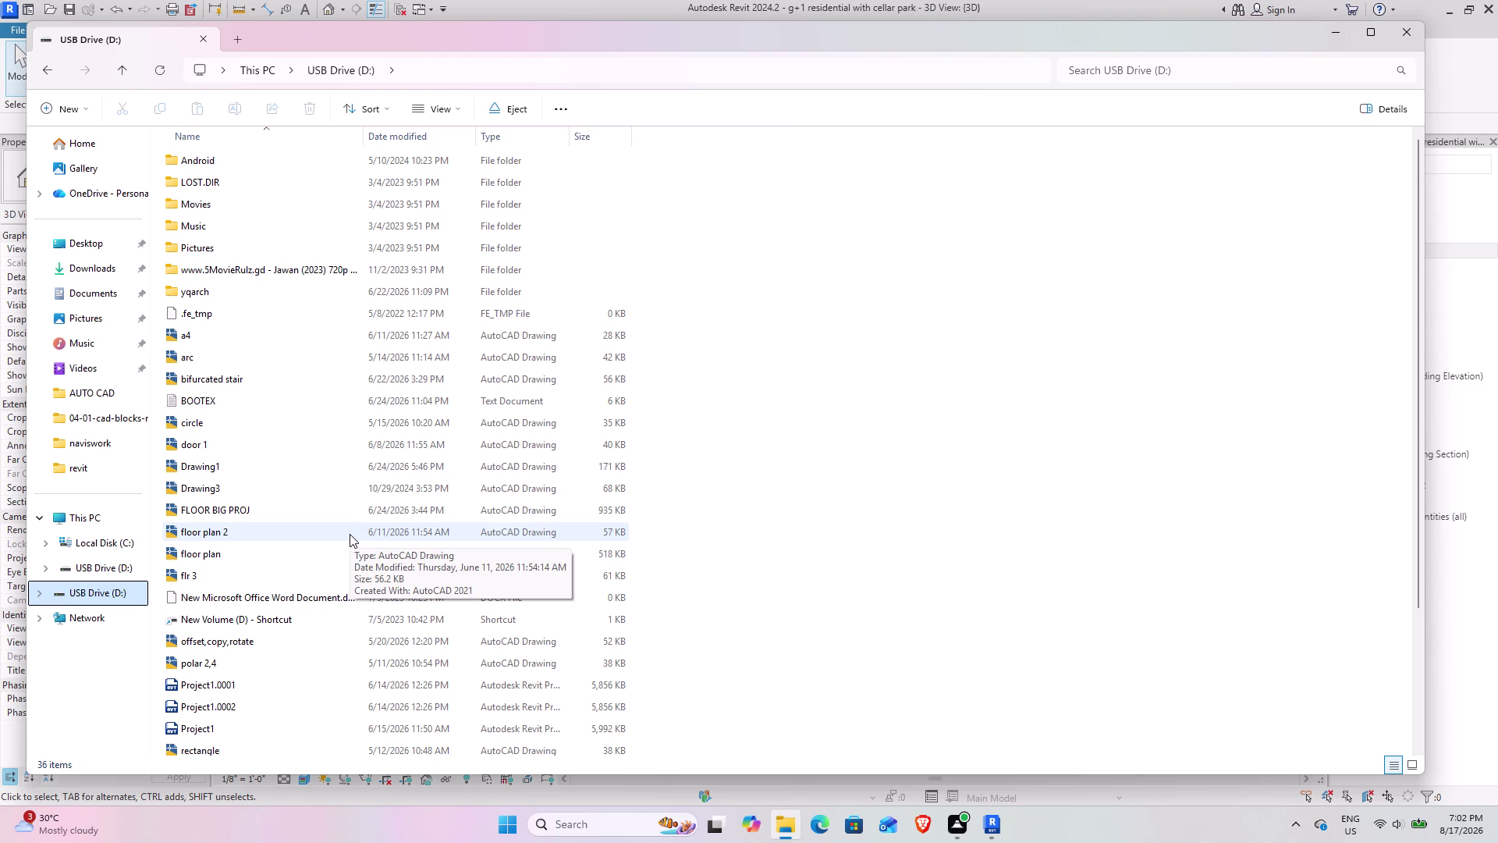
scroll(down, 3)
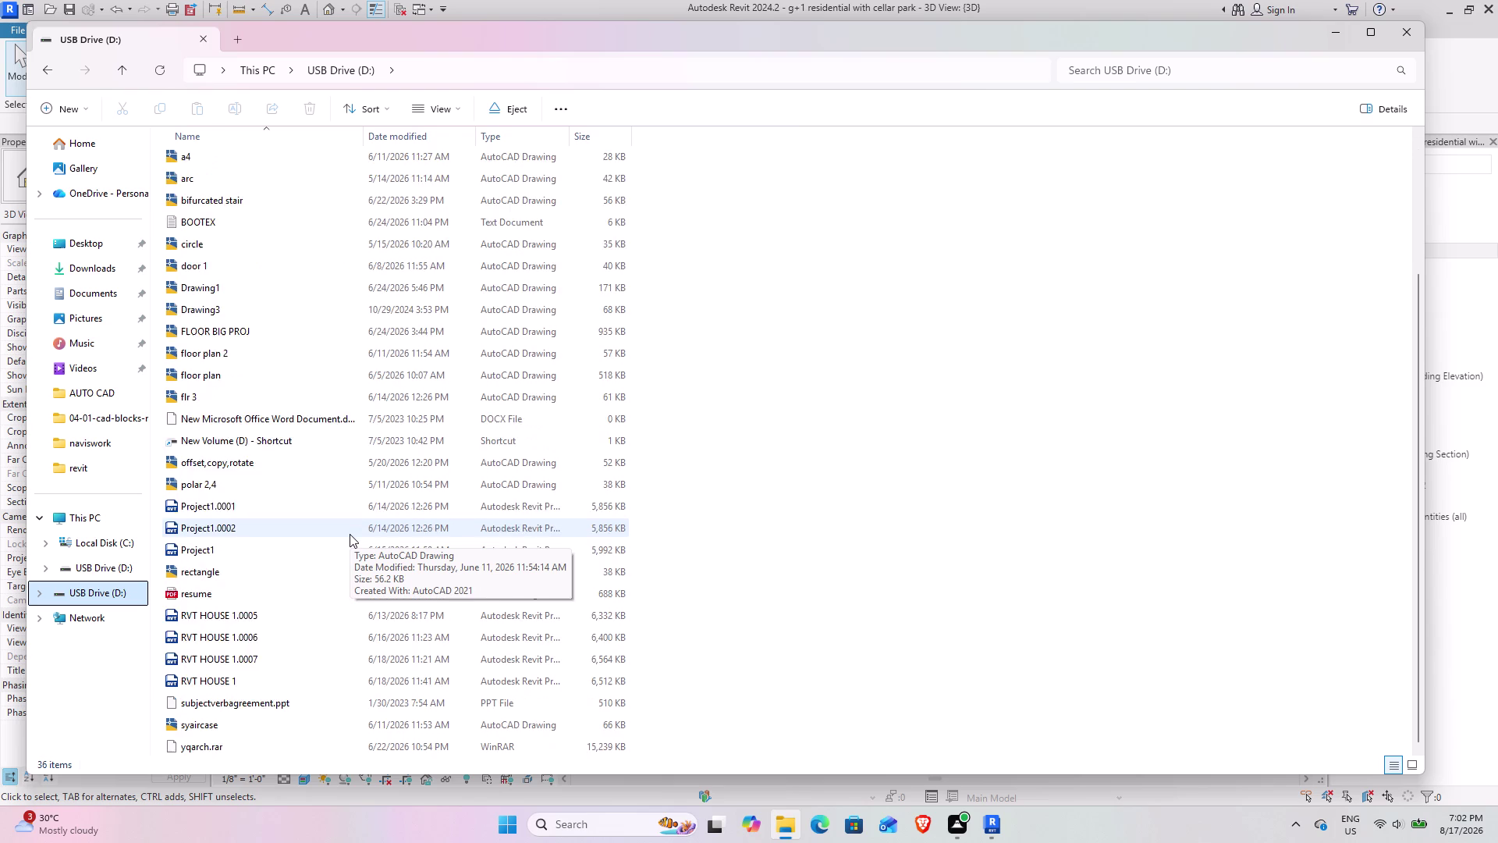
scroll(up, 3)
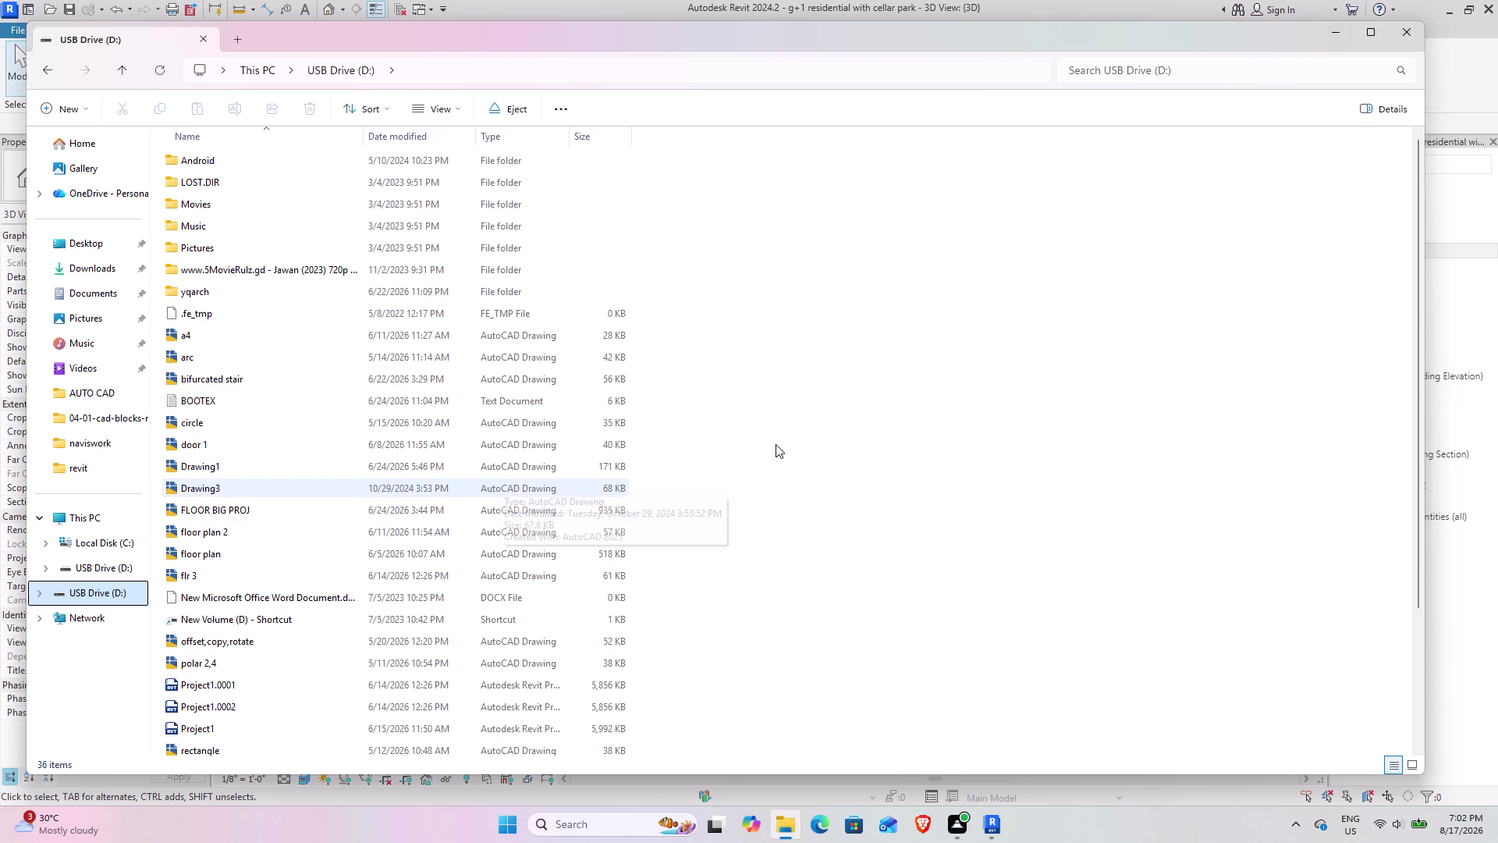
click(779, 304)
click(795, 368)
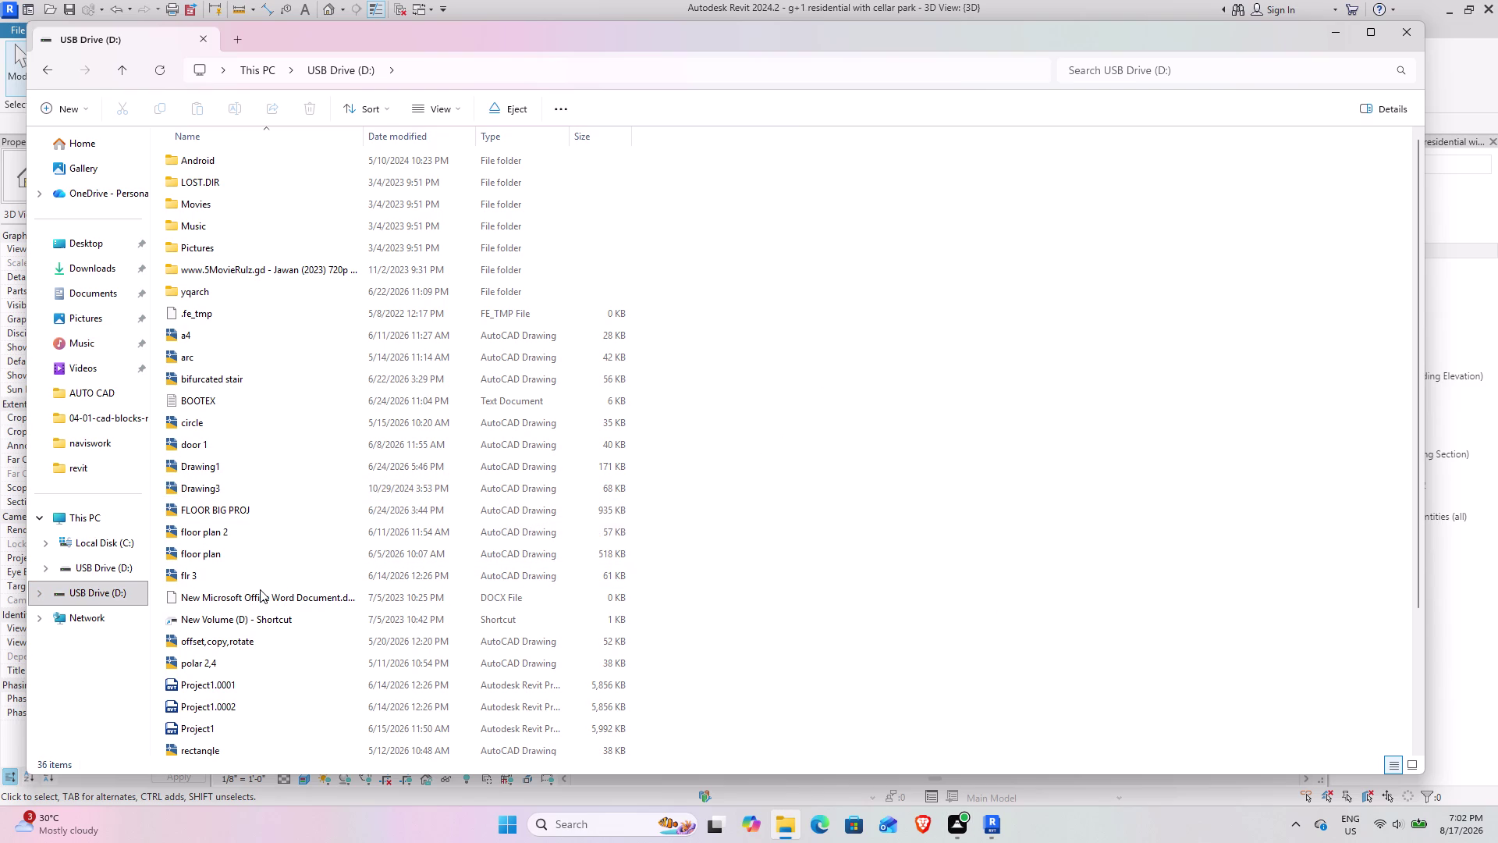
scroll(down, 3)
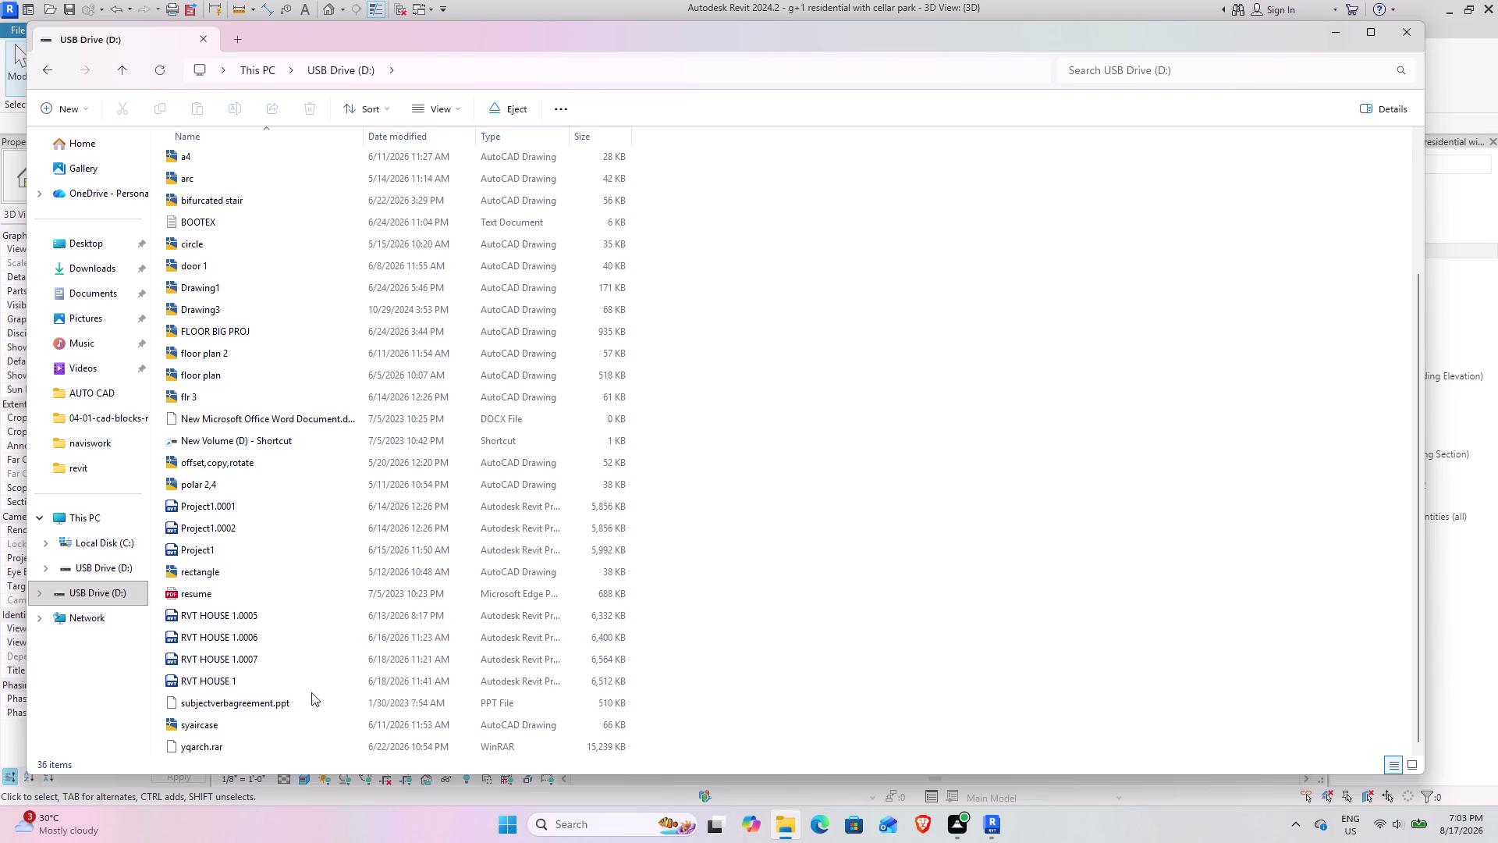
scroll(up, 3)
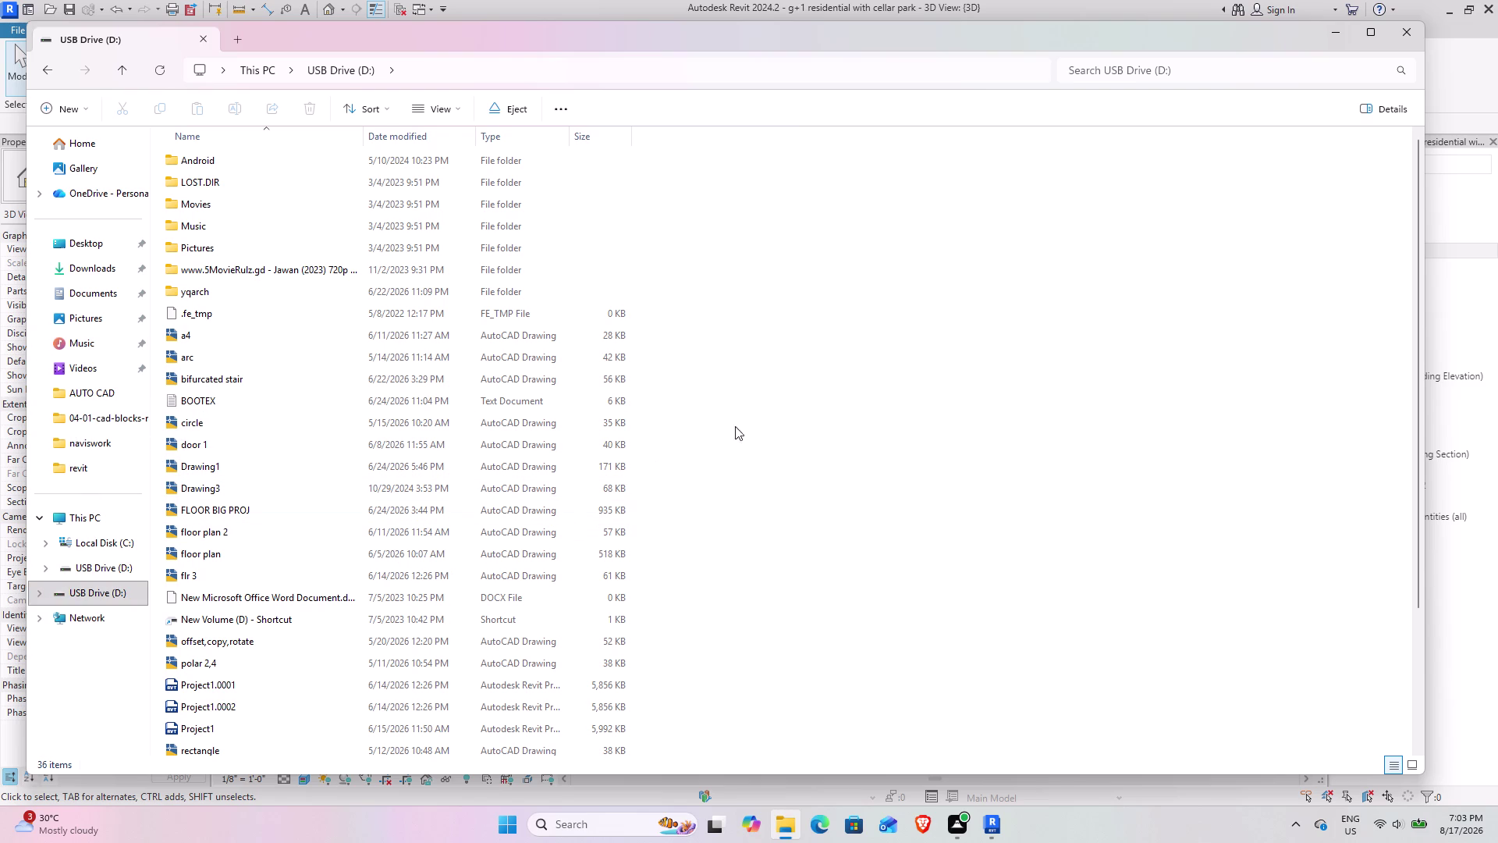
click(1414, 22)
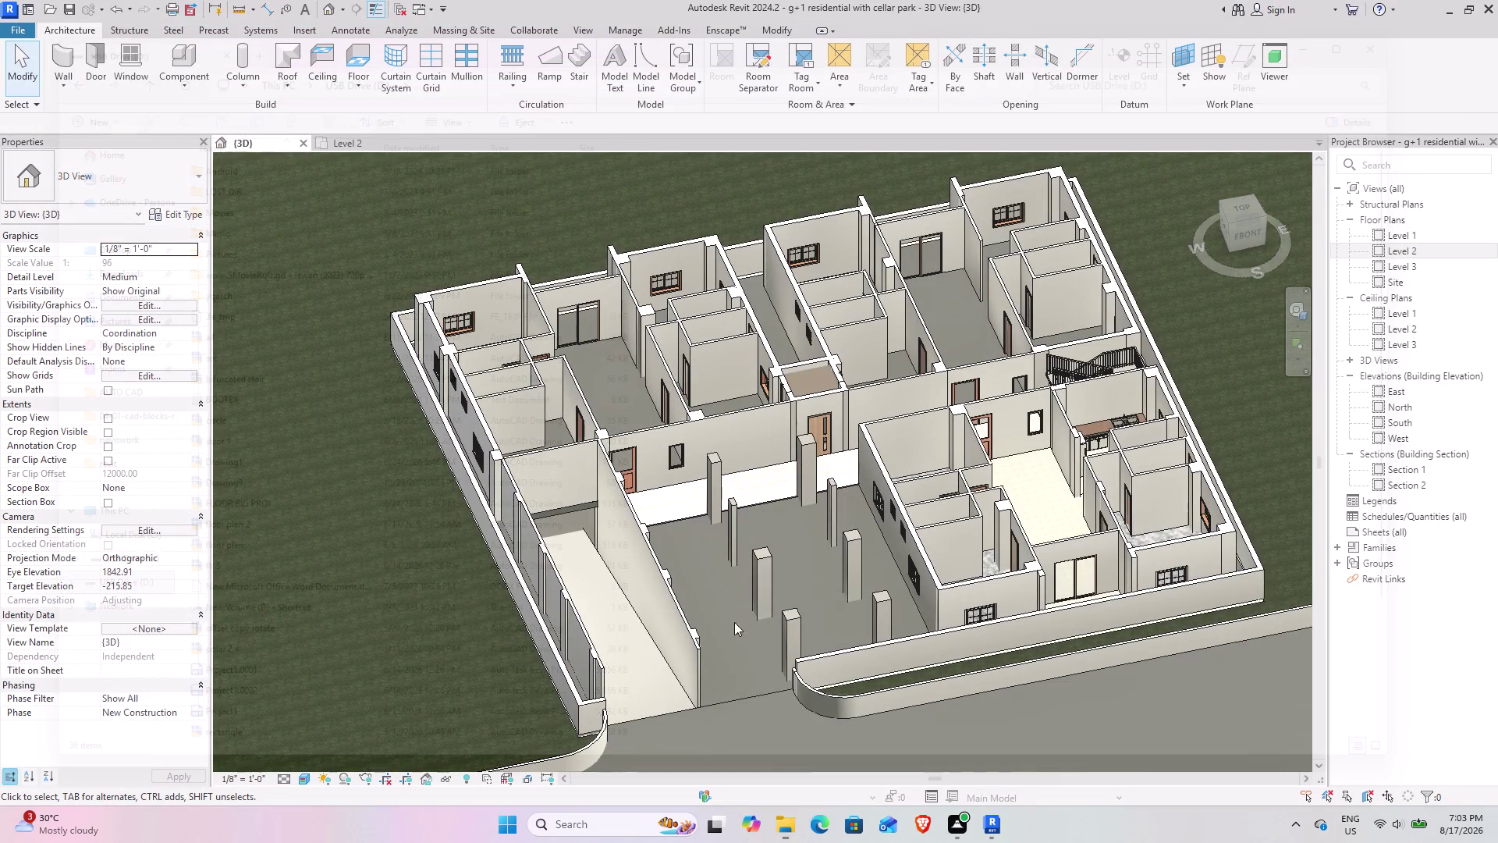
Pan toward the floor-finished rooms and orbit to a slightly tilted top view.
scroll(down, 3)
middle_drag(926, 558, 399, 552)
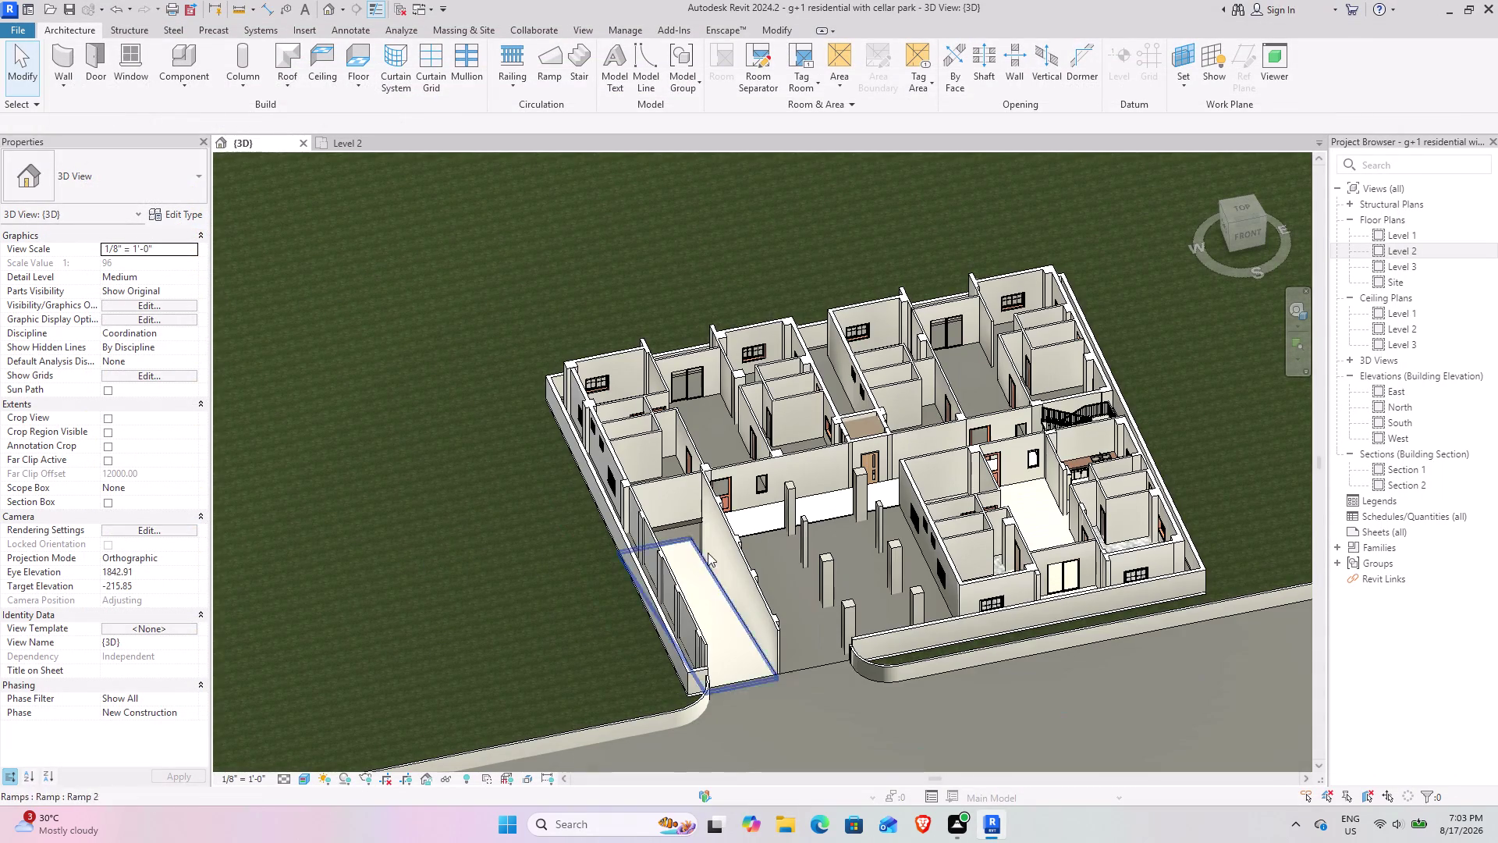
middle_drag(723, 556, 354, 556)
scroll(up, 3)
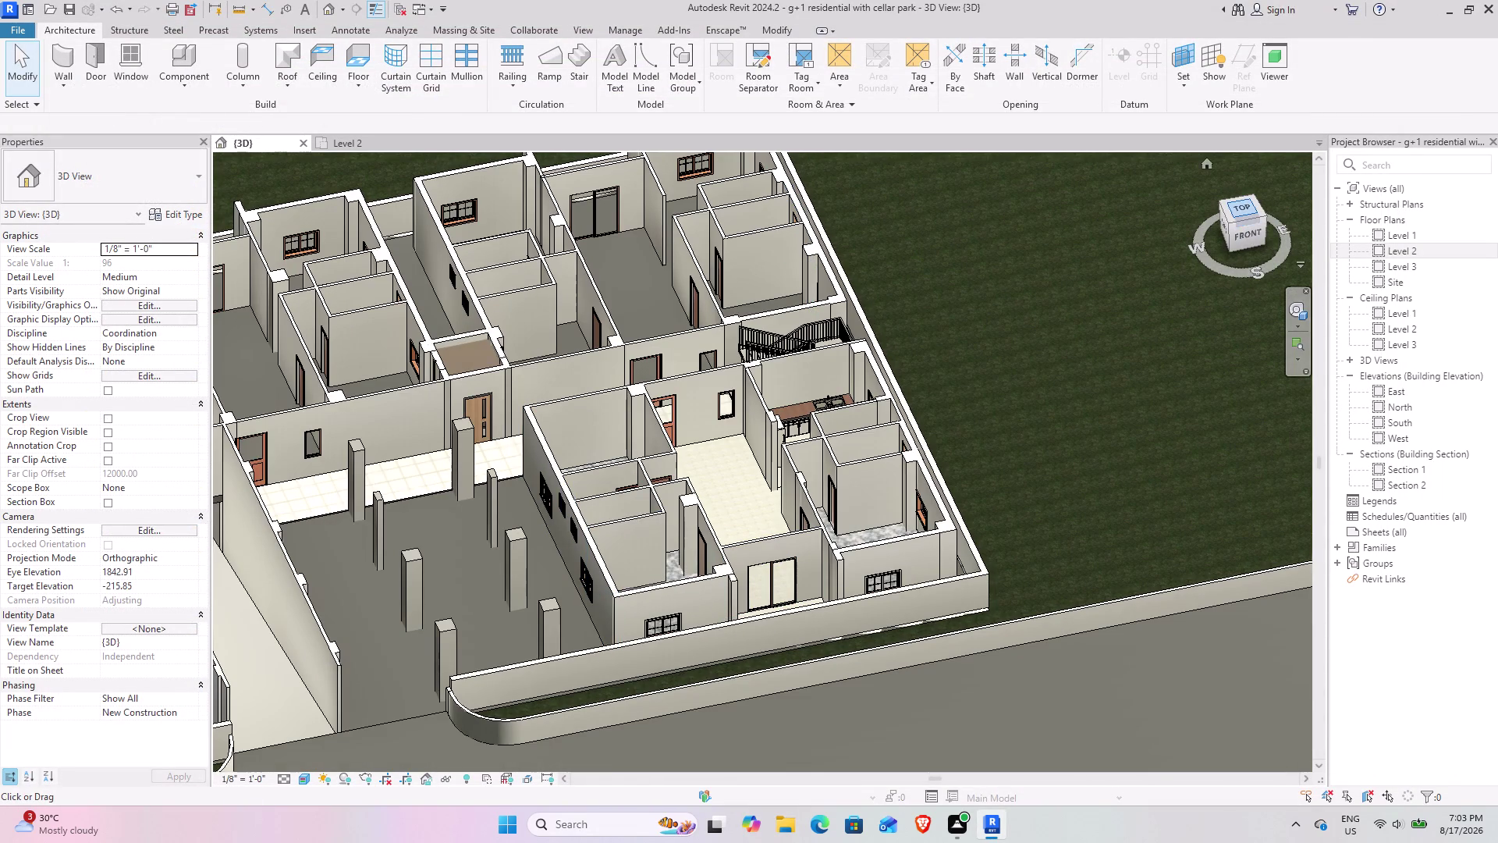
drag(1240, 205, 1209, 327)
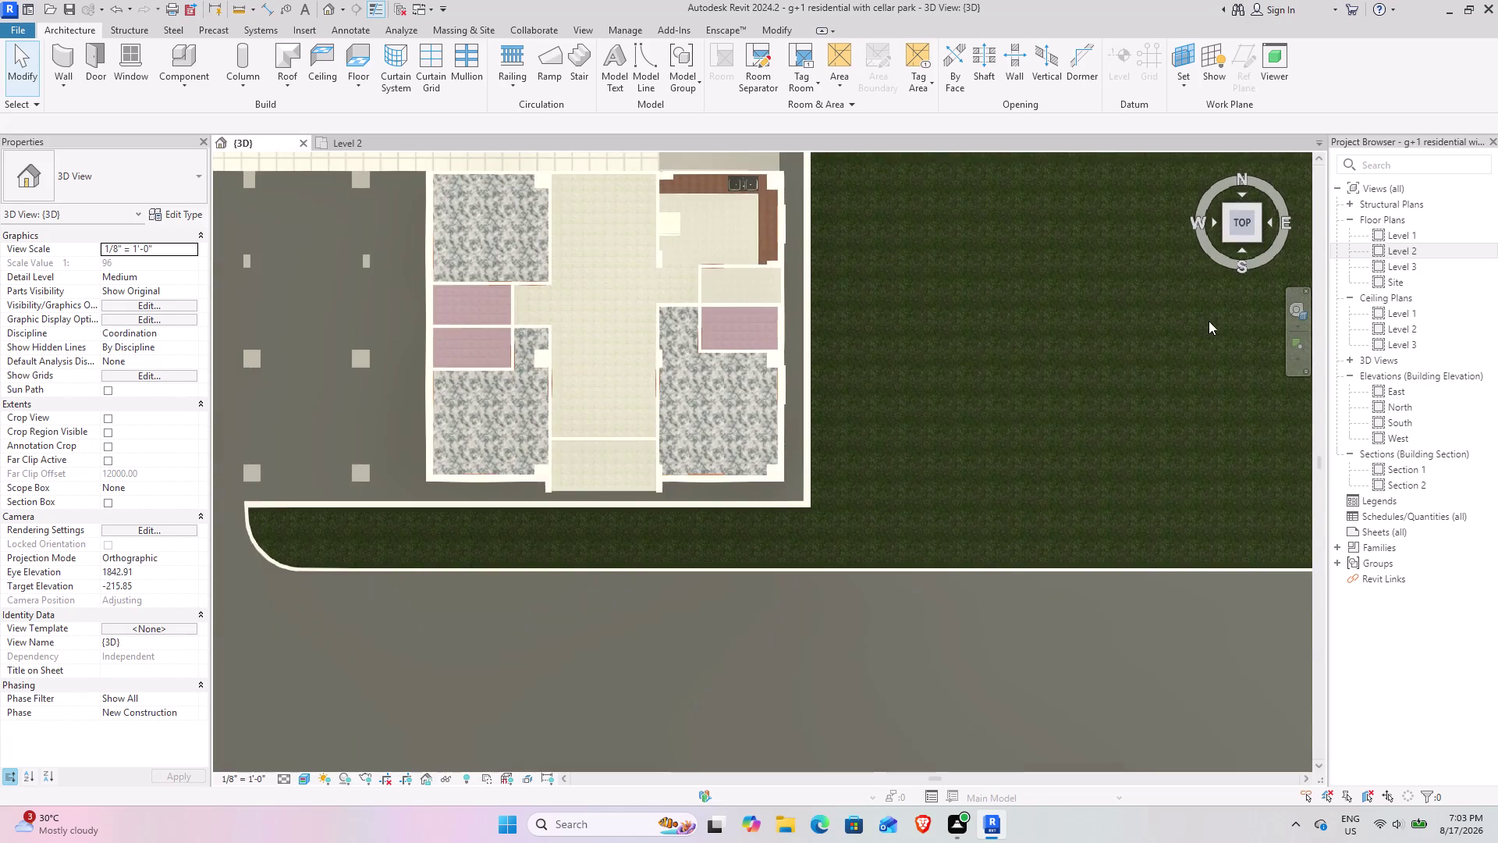
drag(1209, 328, 1207, 283)
click(787, 820)
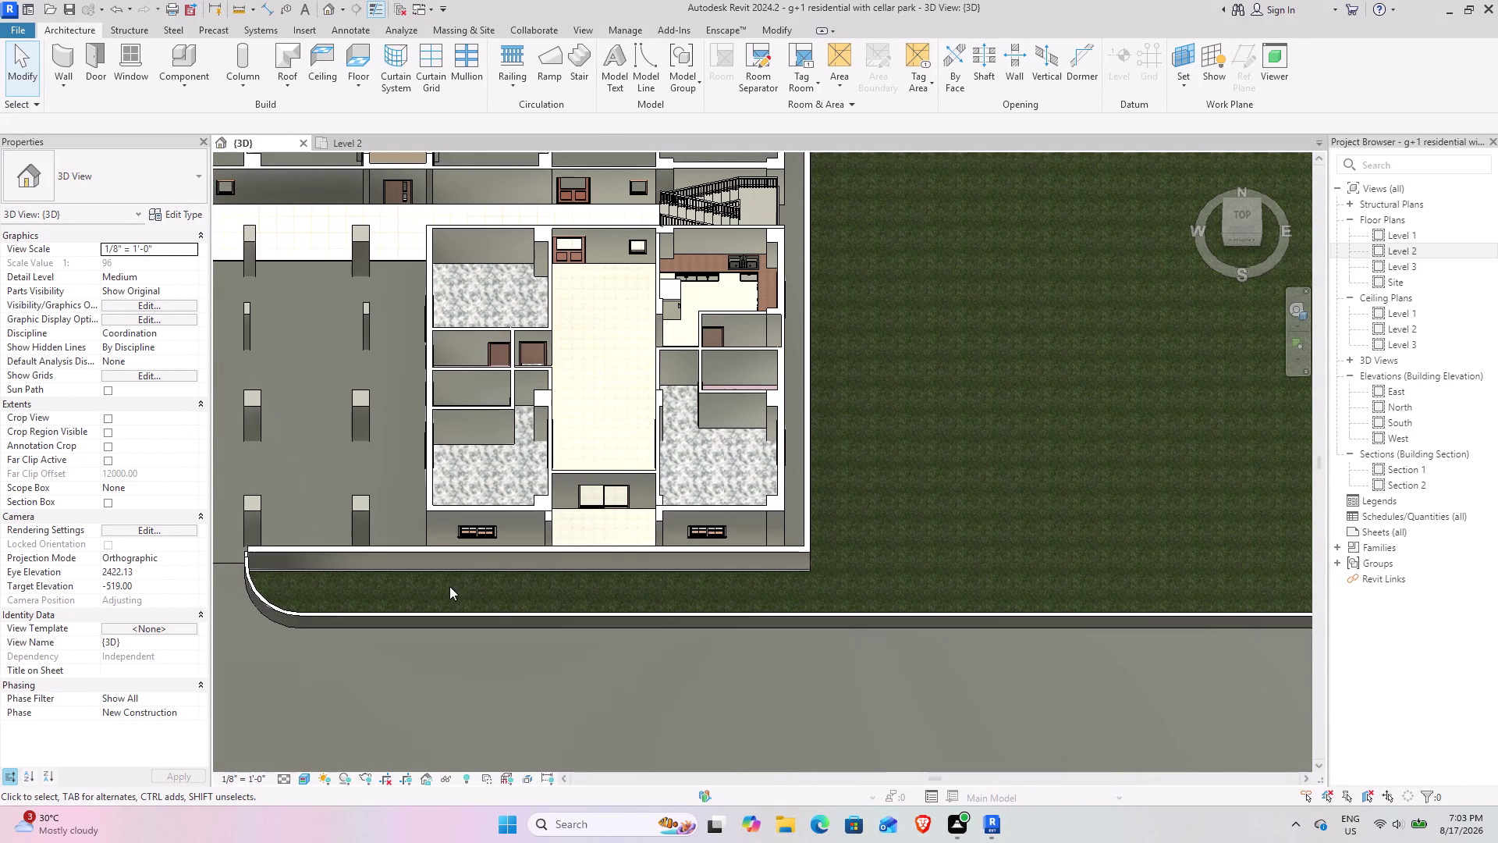
click(794, 833)
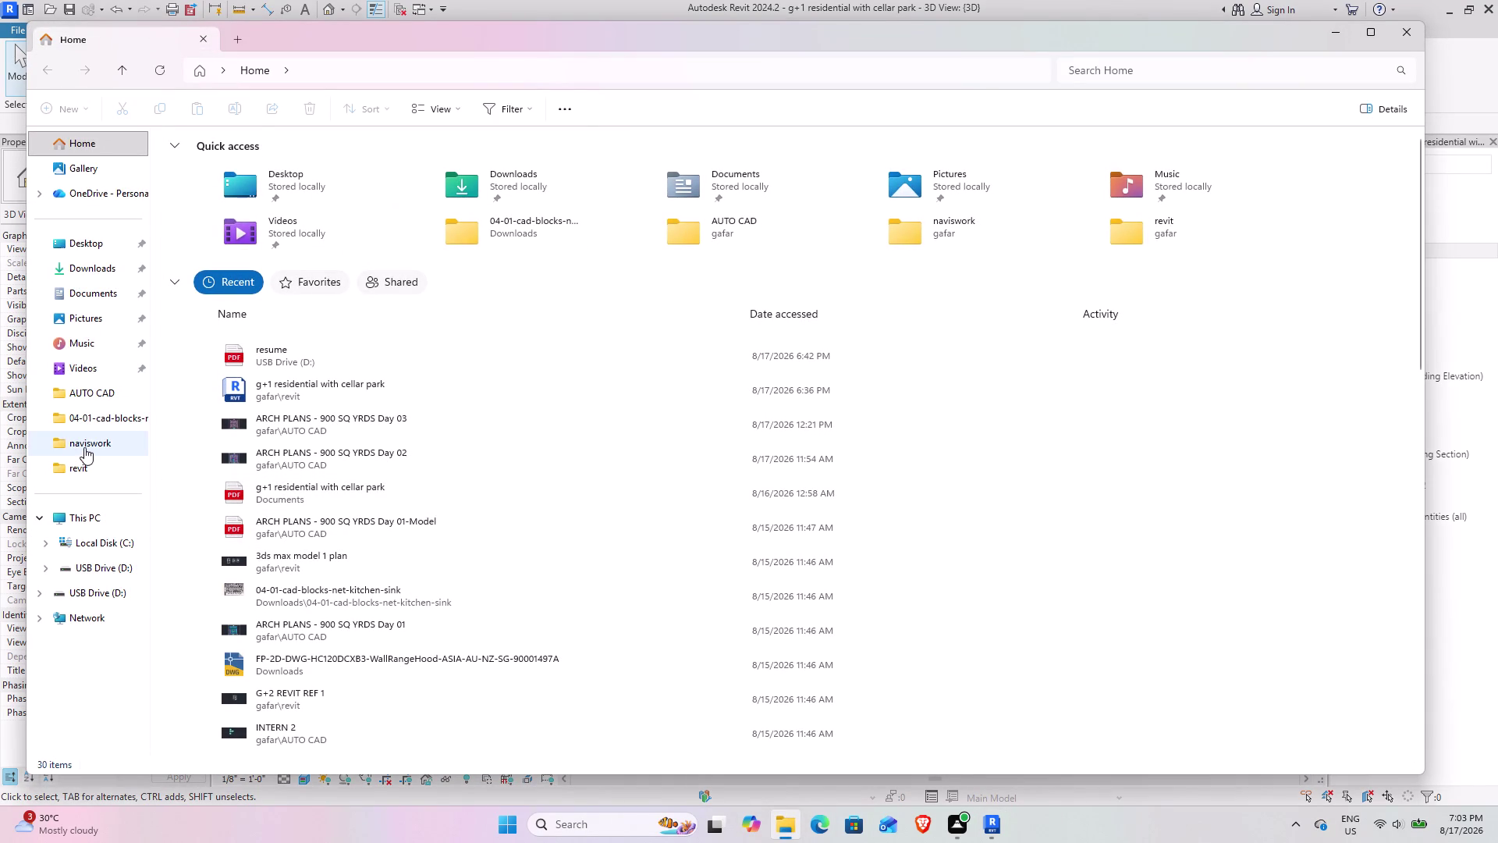
click(84, 447)
click(89, 551)
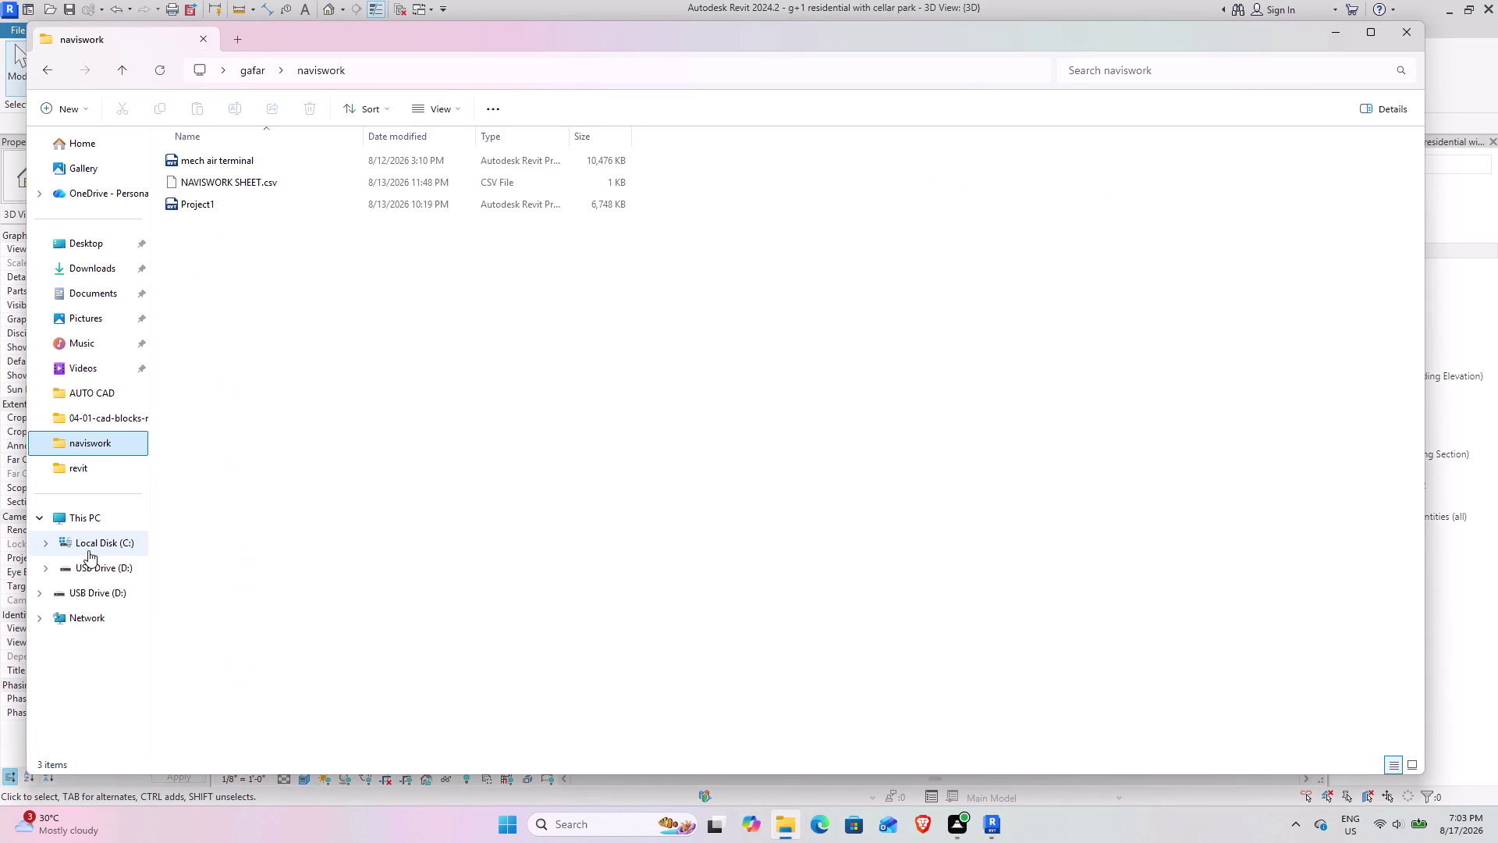
click(82, 566)
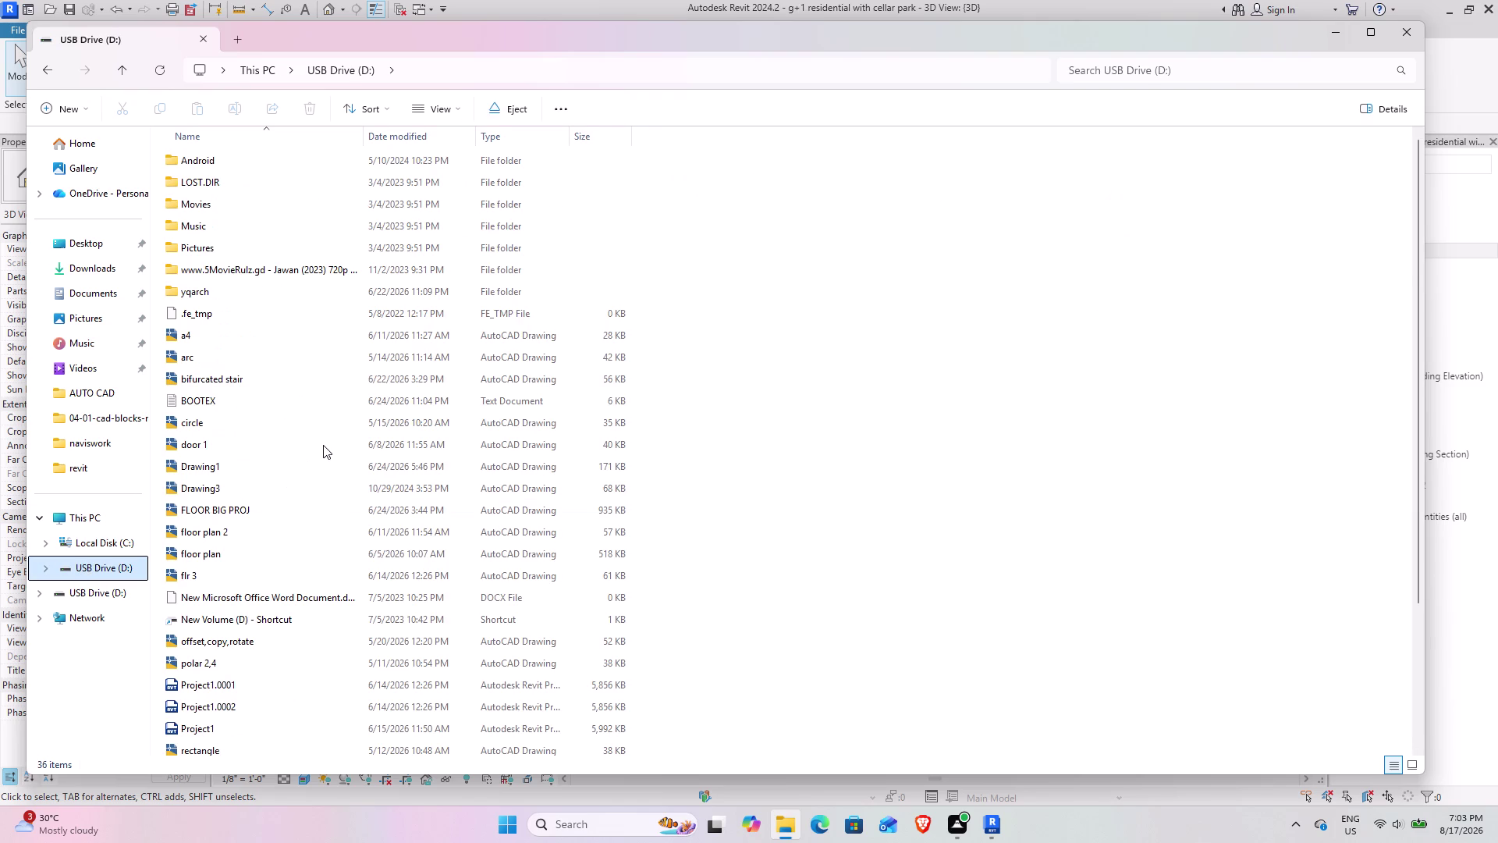
scroll(down, 3)
scroll(up, 3)
scroll(down, 3)
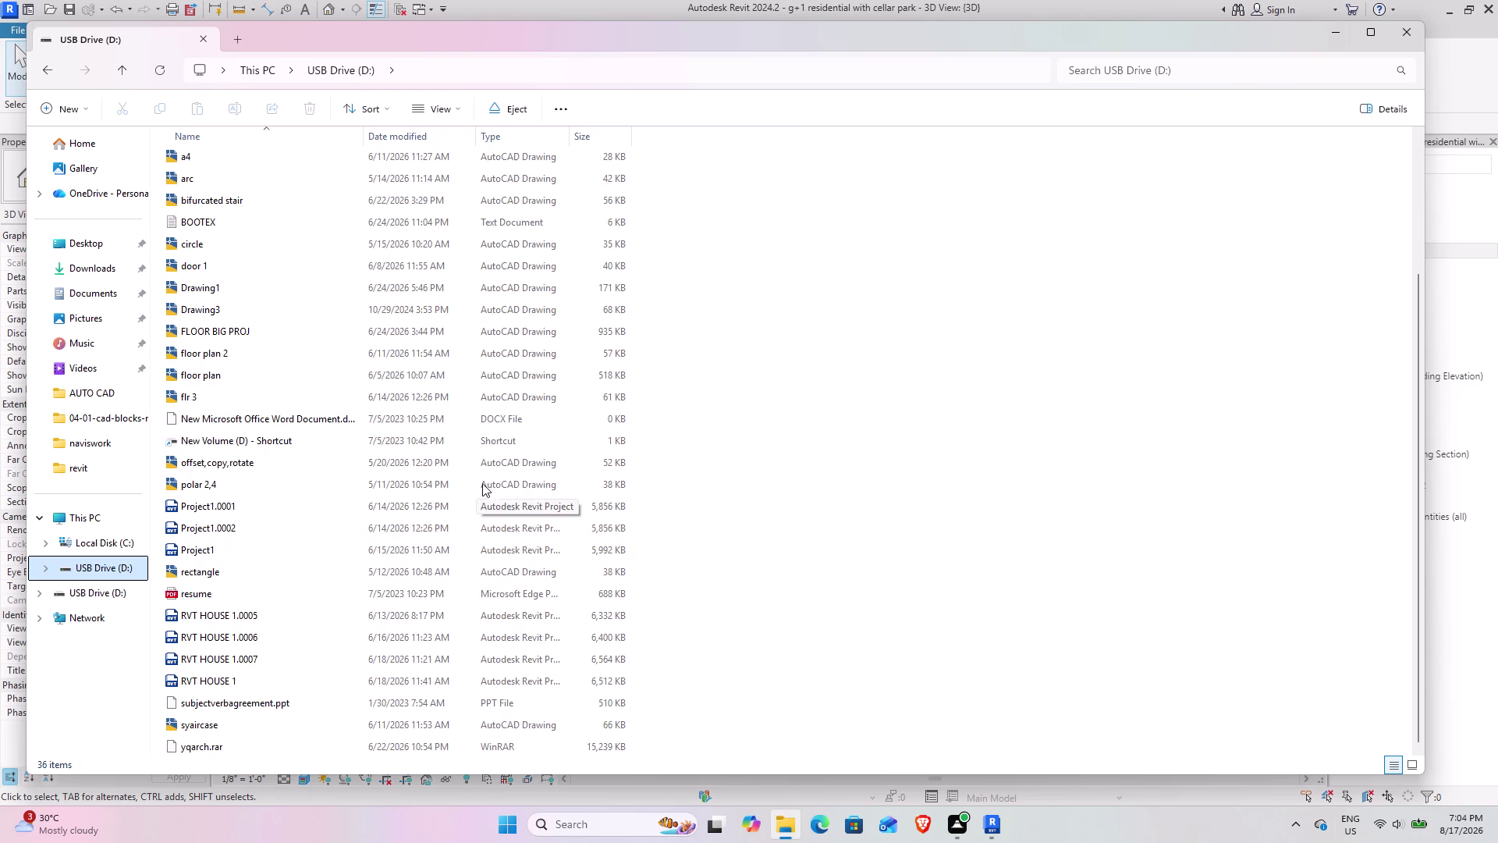
scroll(up, 3)
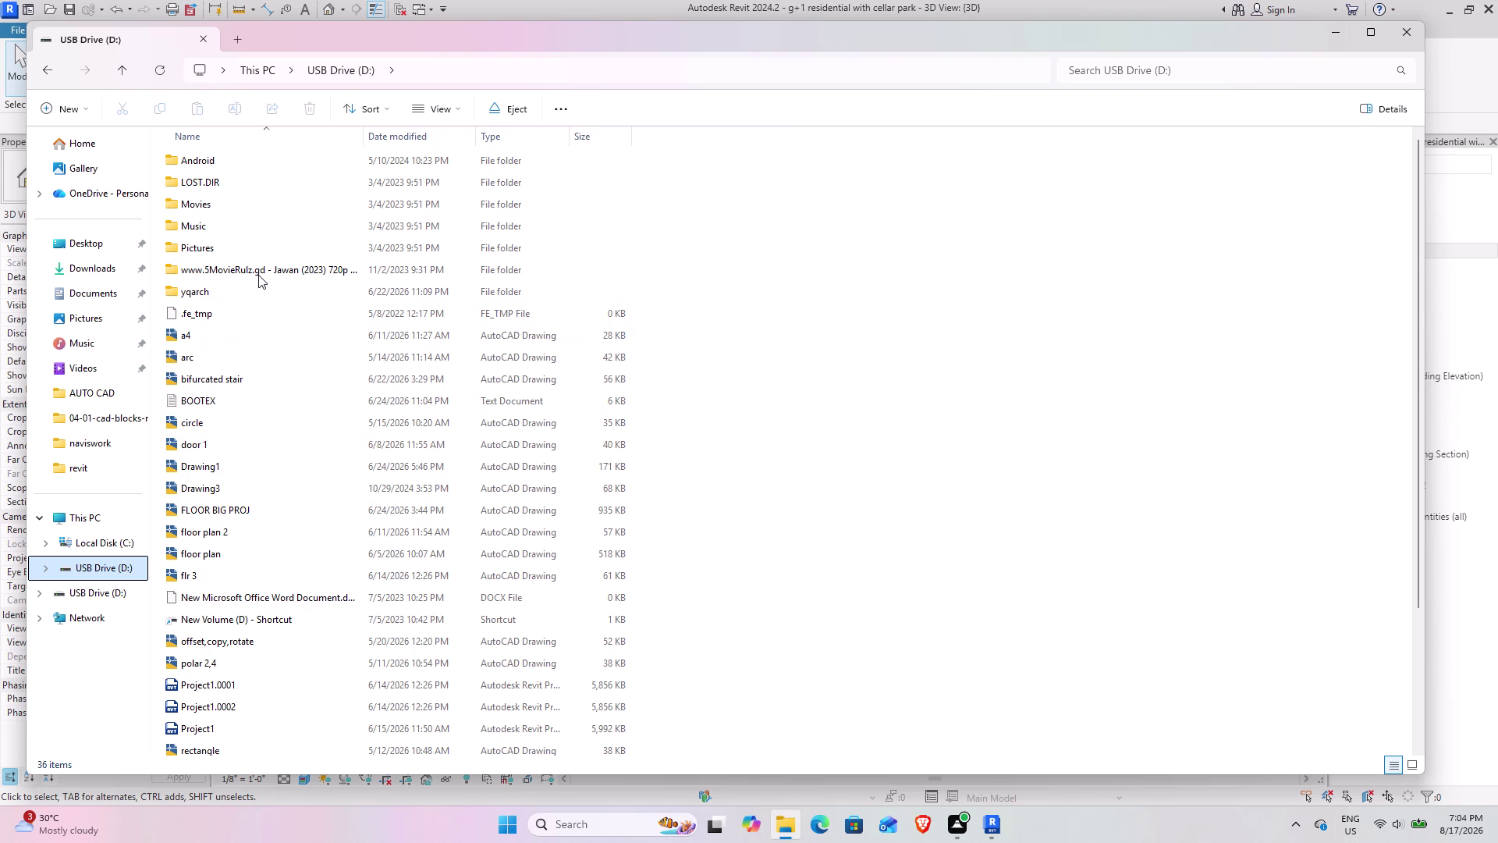
click(1418, 28)
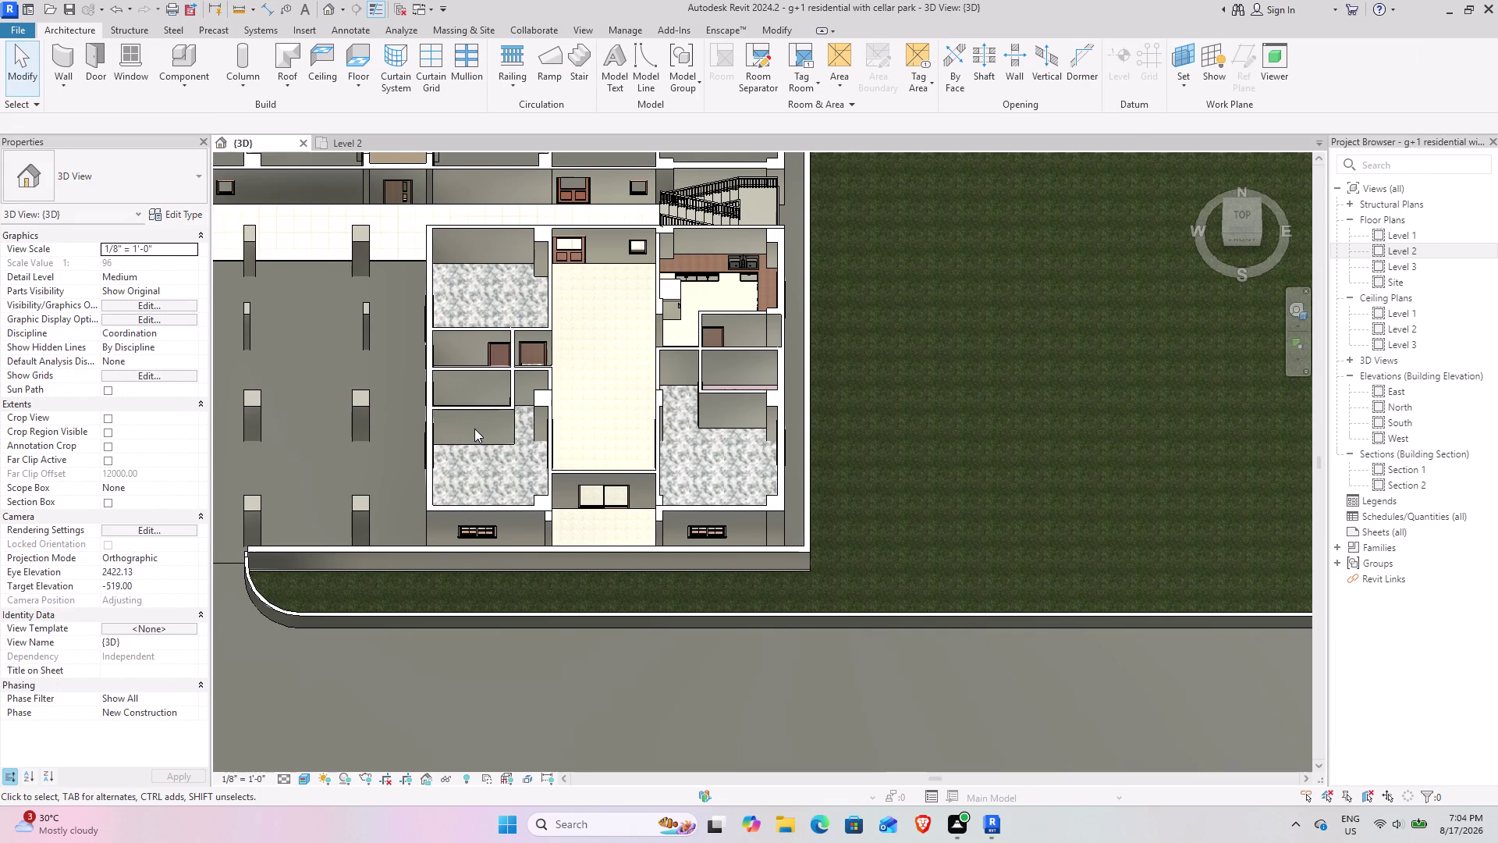
Pan and zoom to centre the whole building in the 3D view.
scroll(down, 3)
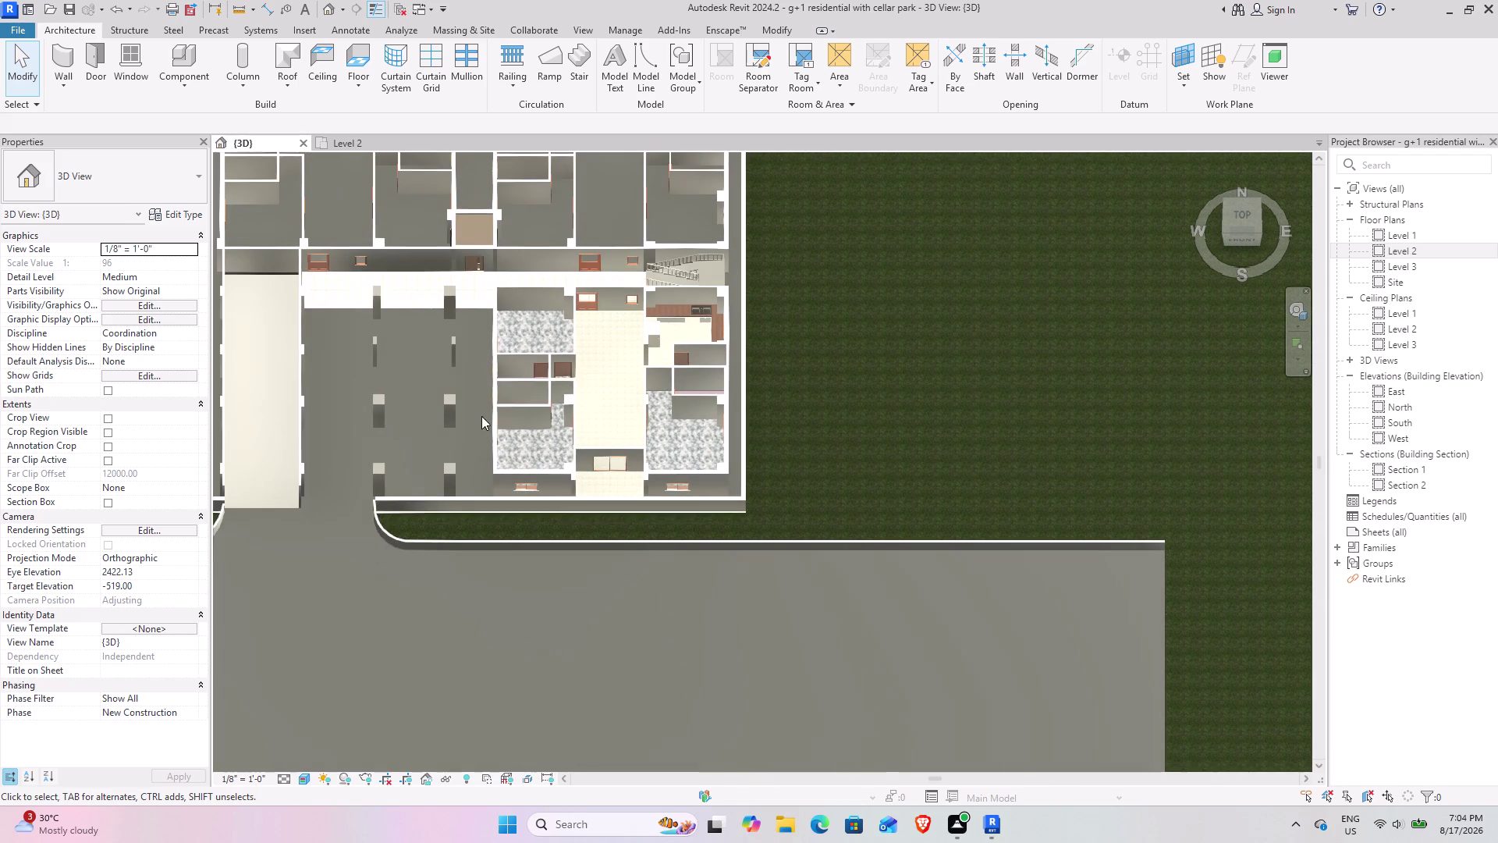
middle_drag(474, 423, 890, 450)
scroll(down, 3)
middle_drag(611, 425, 730, 452)
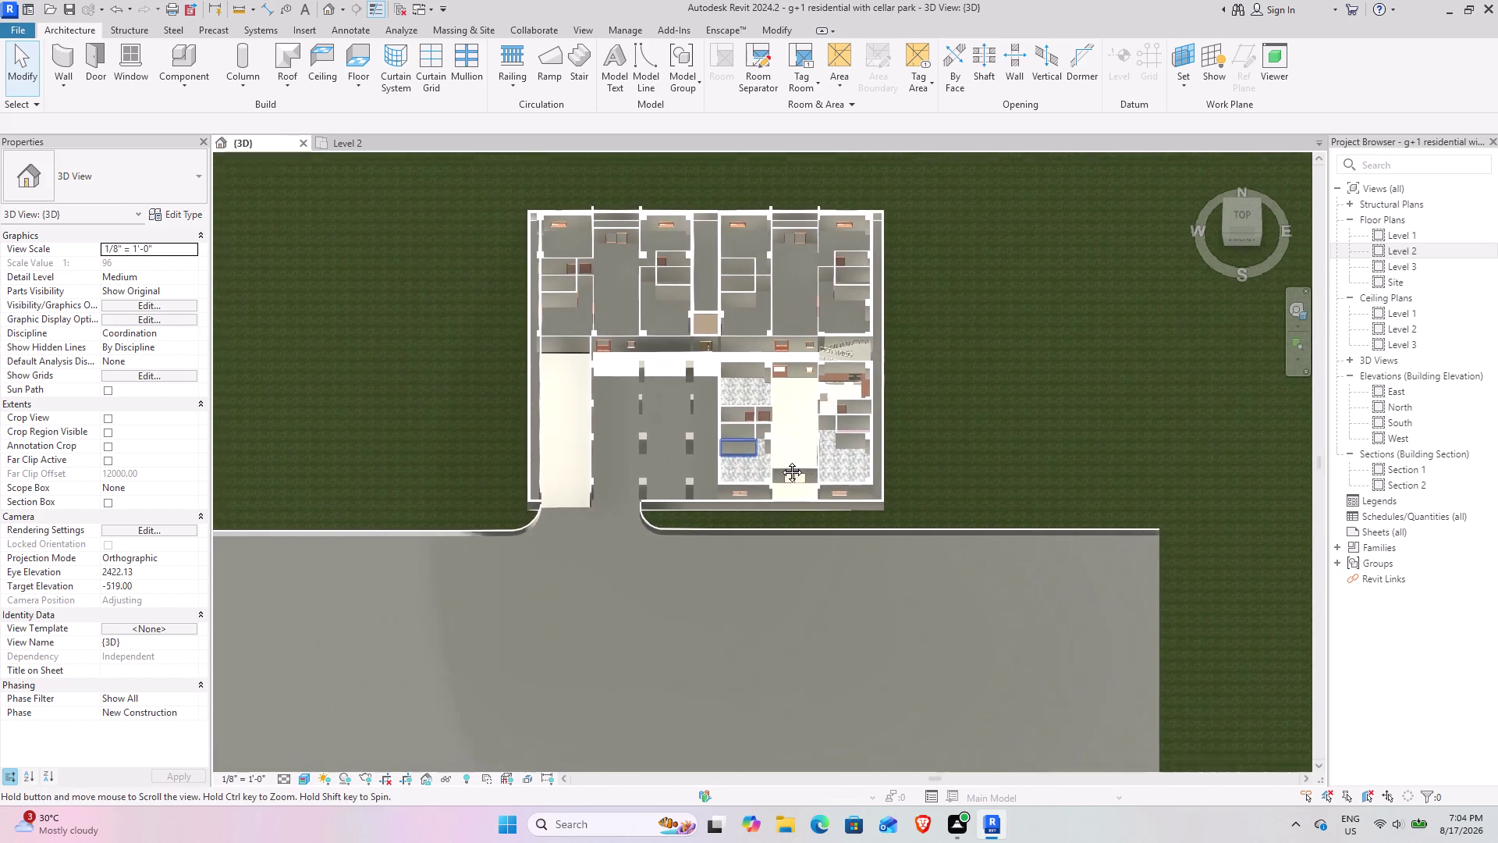
middle_drag(731, 451, 806, 463)
scroll(up, 3)
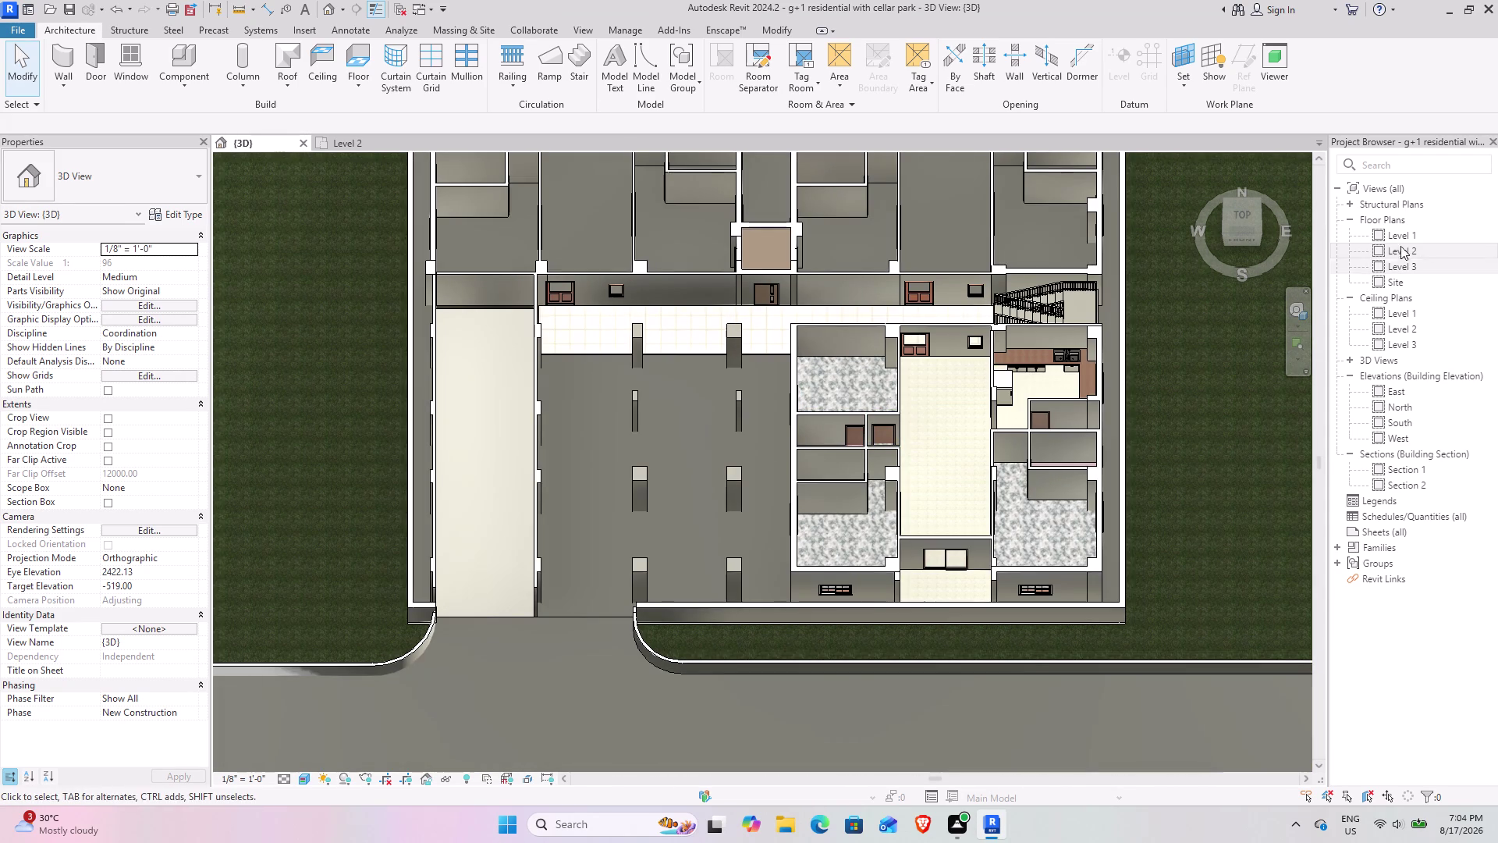
Orbit between angled and top-down views of the floors, then open Section 1.
drag(1225, 232, 243, 161)
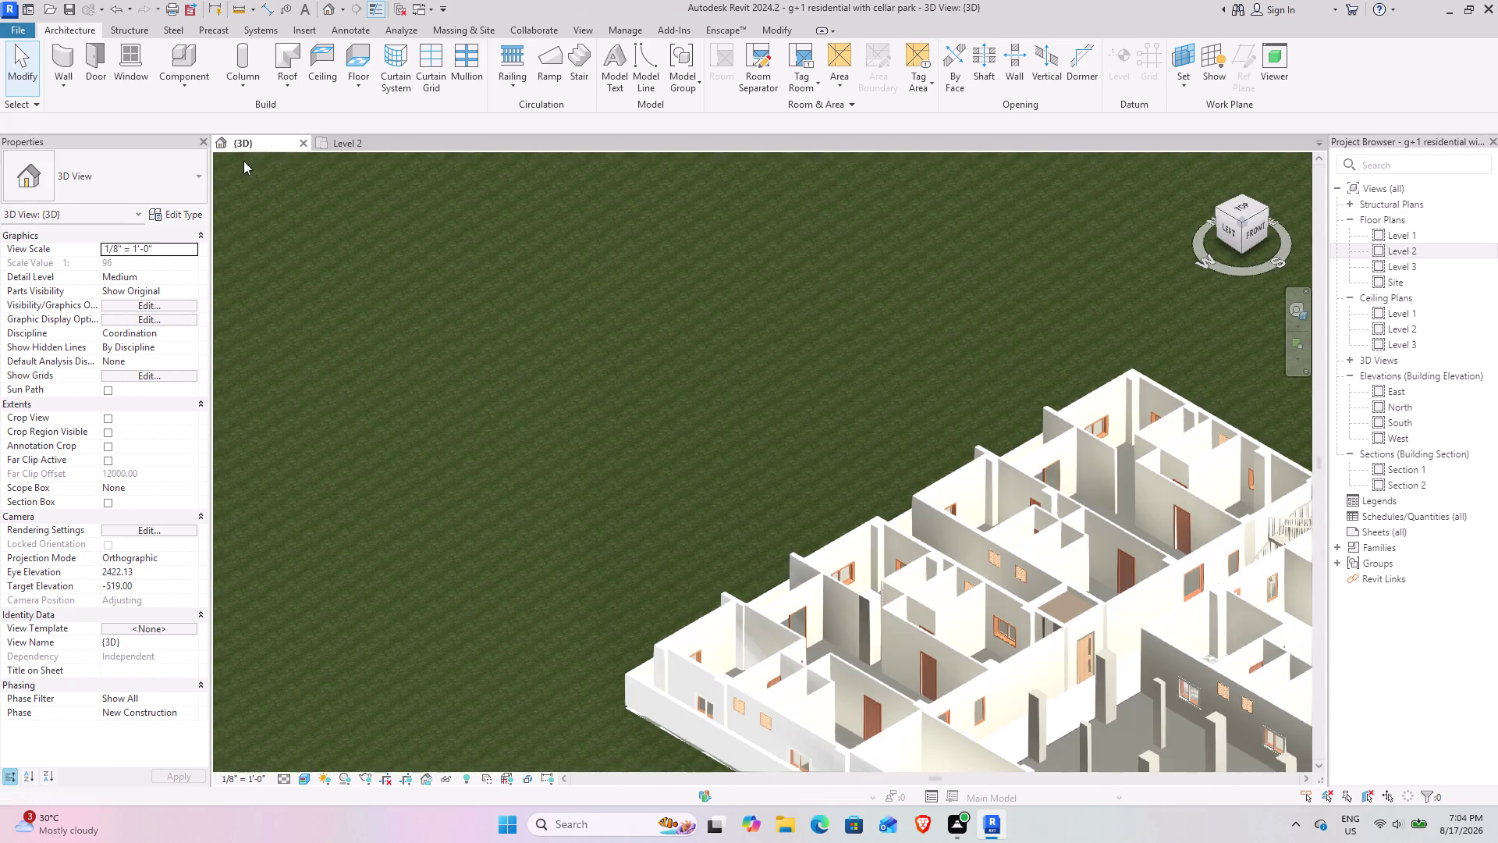
drag(244, 161, 1155, 280)
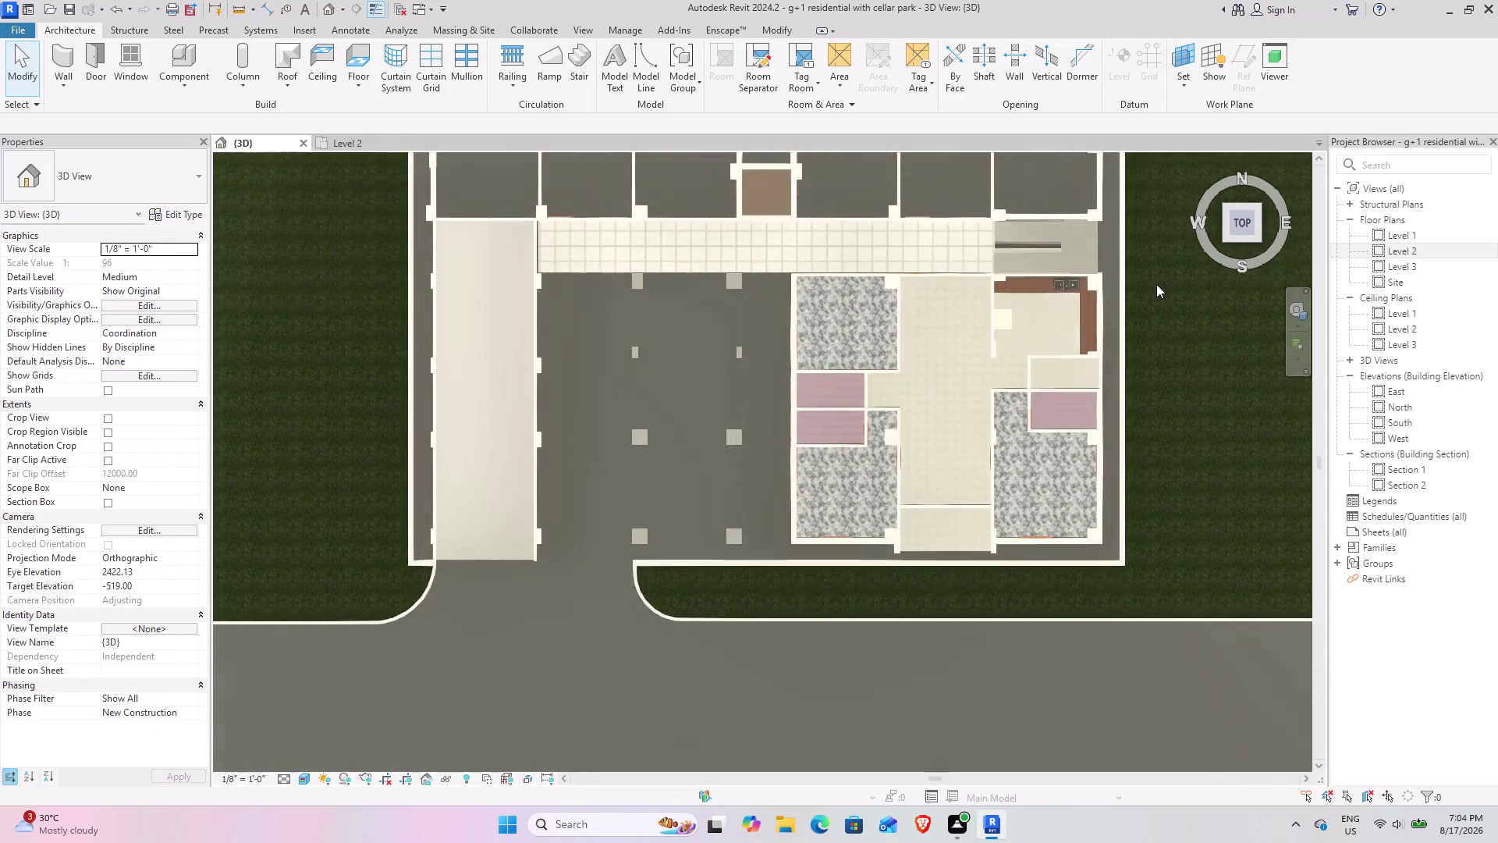
drag(1155, 279, 1269, 763)
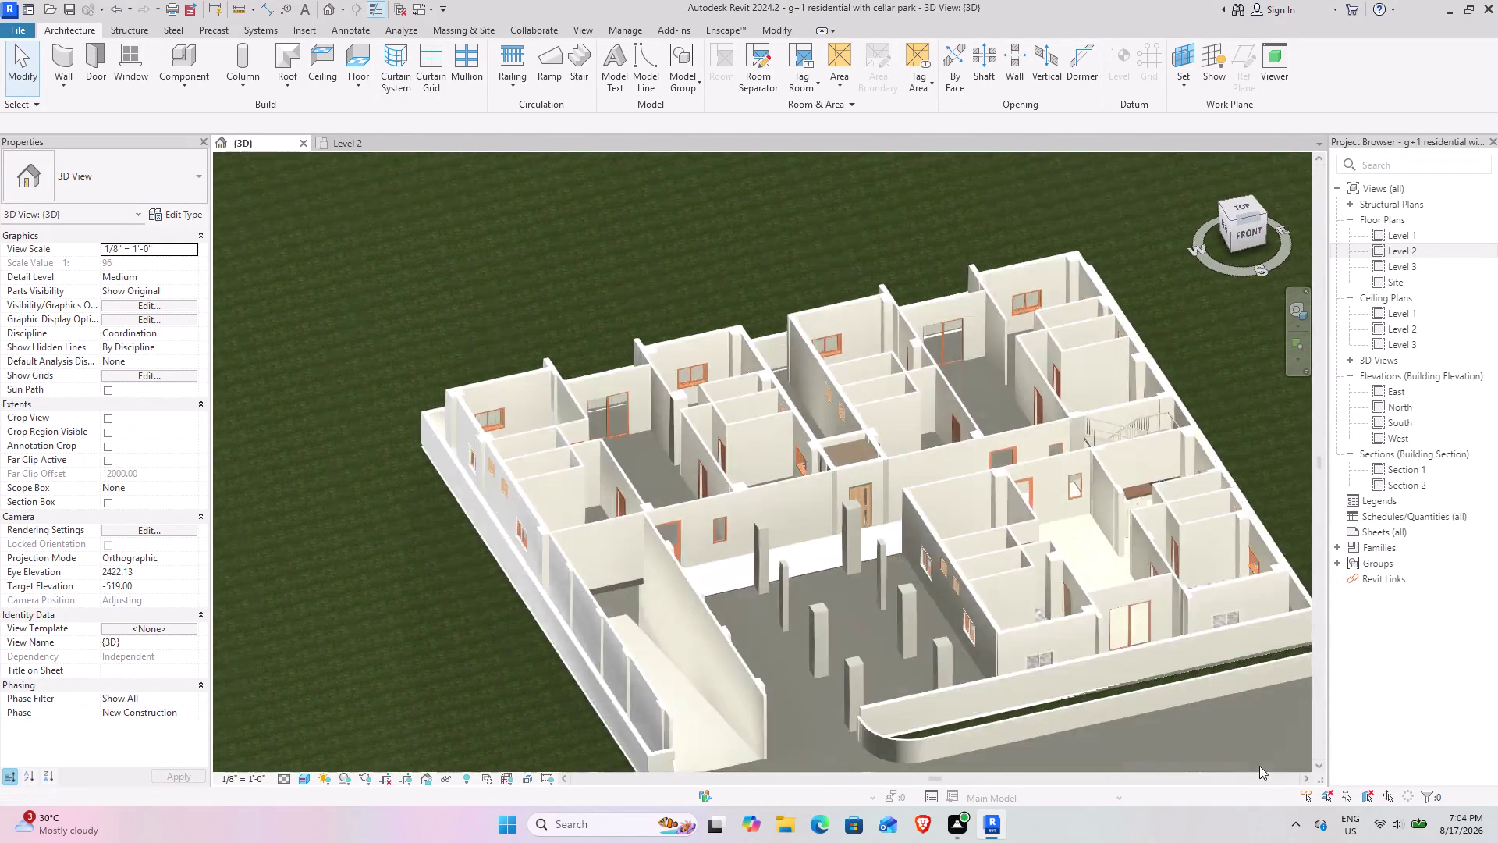
drag(1269, 763, 1209, 260)
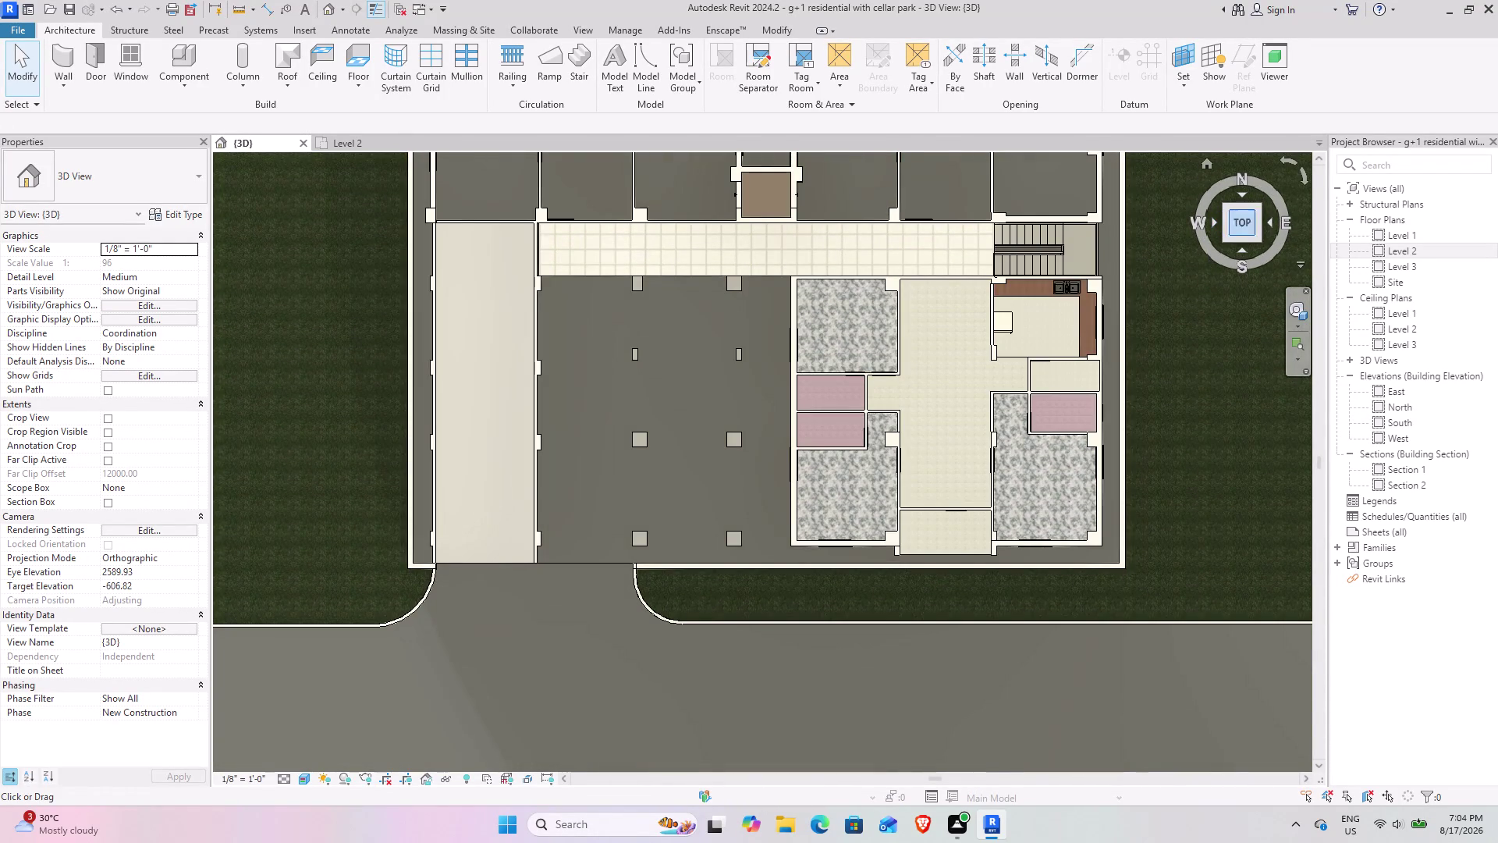
drag(1239, 235, 1234, 760)
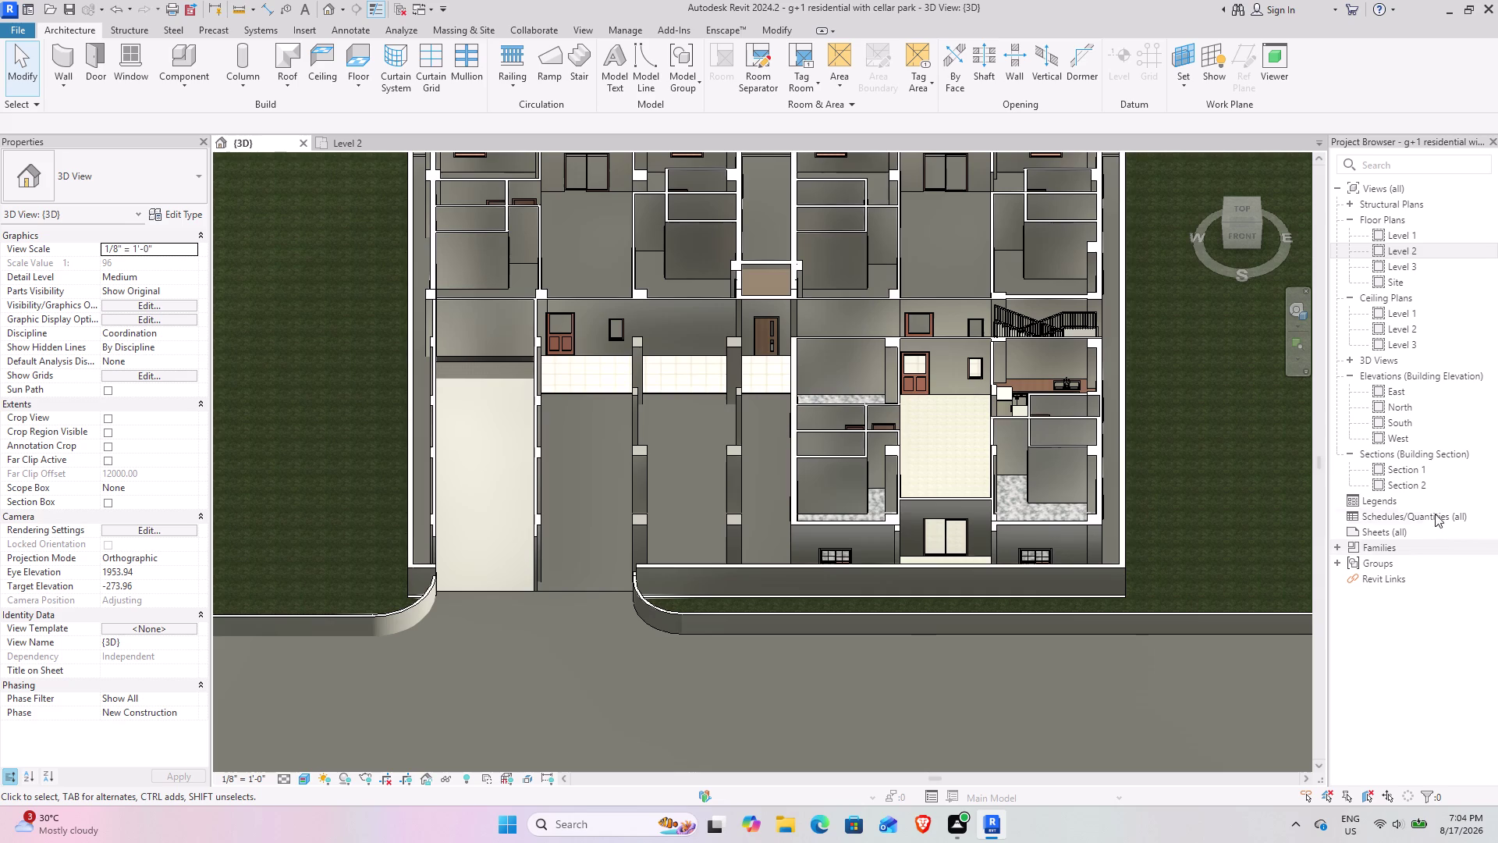
double_click(1411, 469)
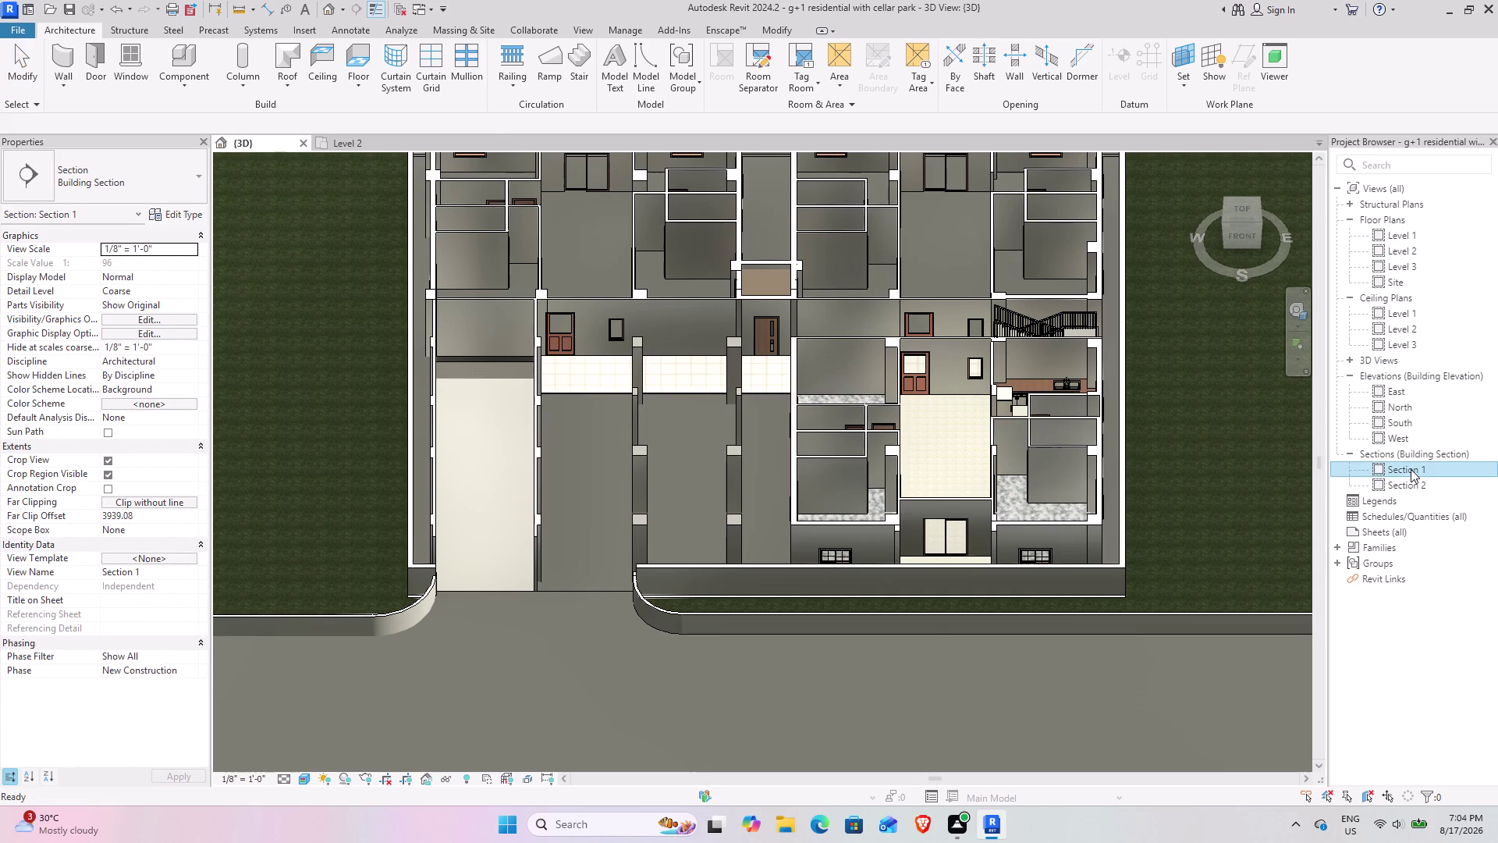
Select the Section 1 crop boundary and drag it upward to show more above.
scroll(up, 3)
scroll(up, 3)
middle_drag(1111, 436, 959, 498)
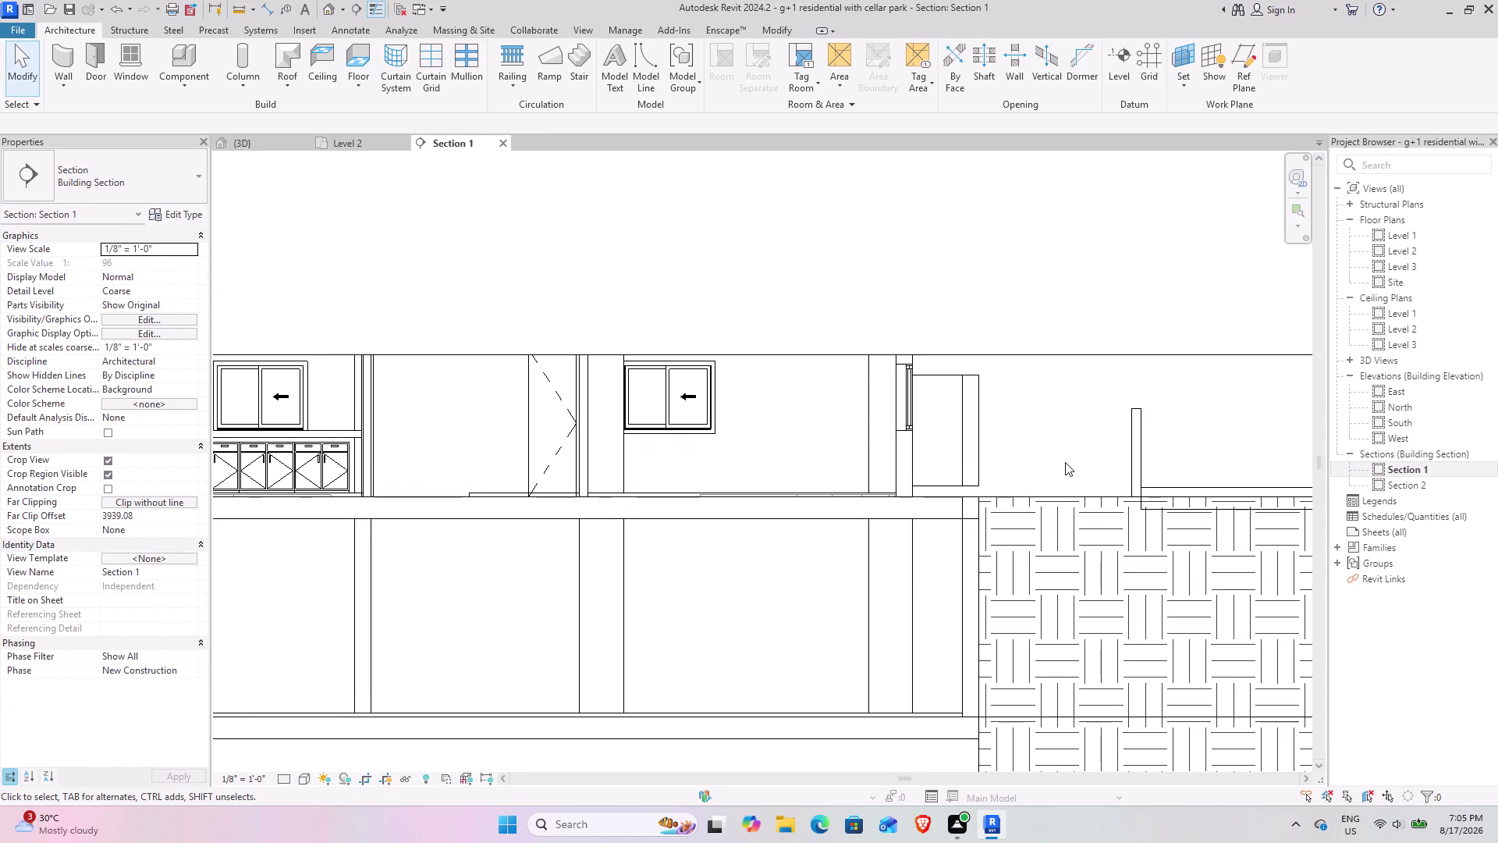
click(850, 358)
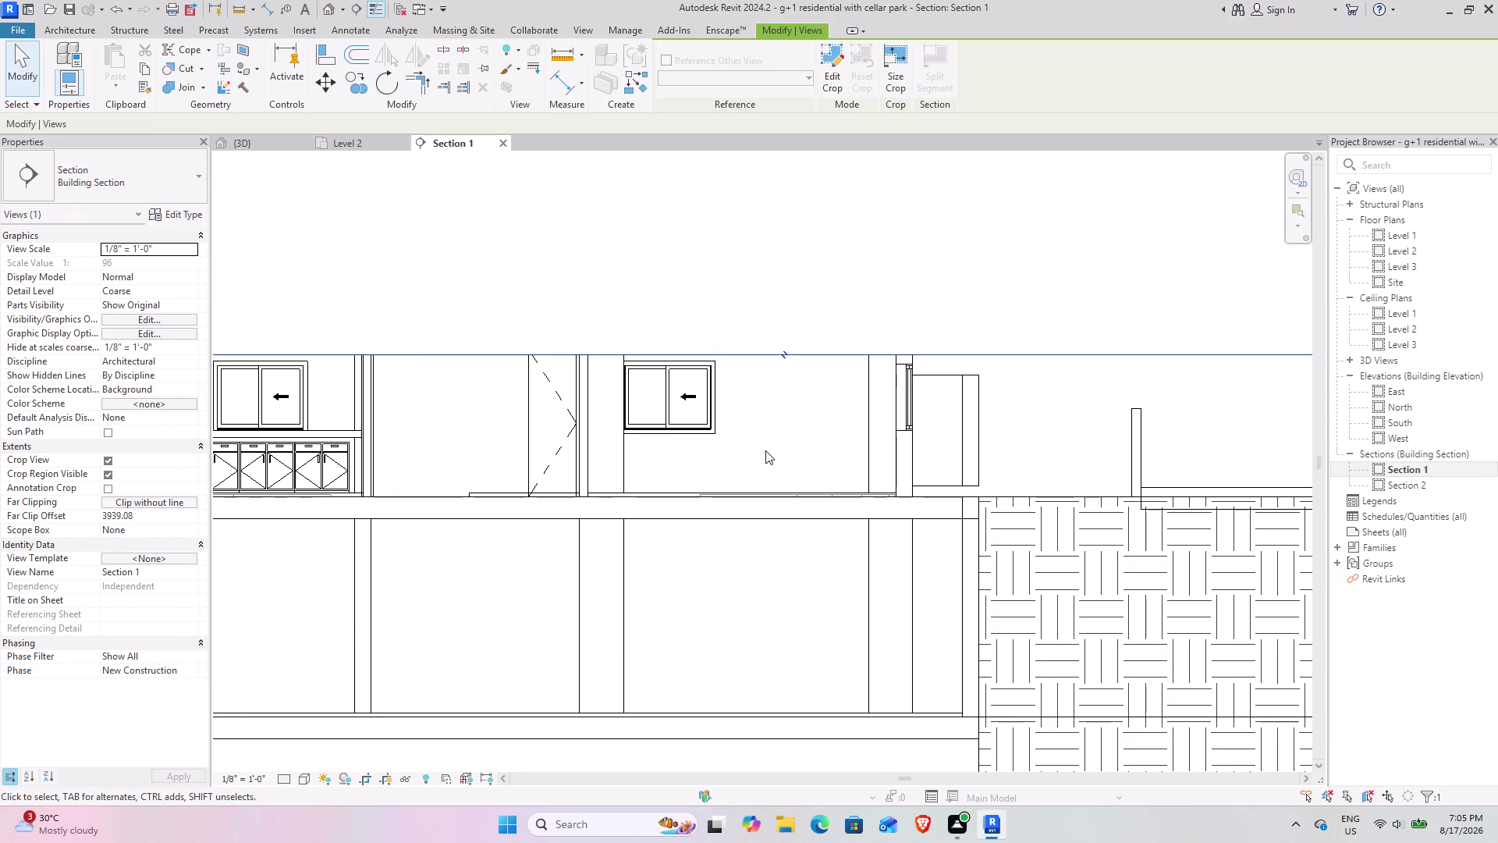
scroll(down, 3)
middle_drag(685, 433, 943, 412)
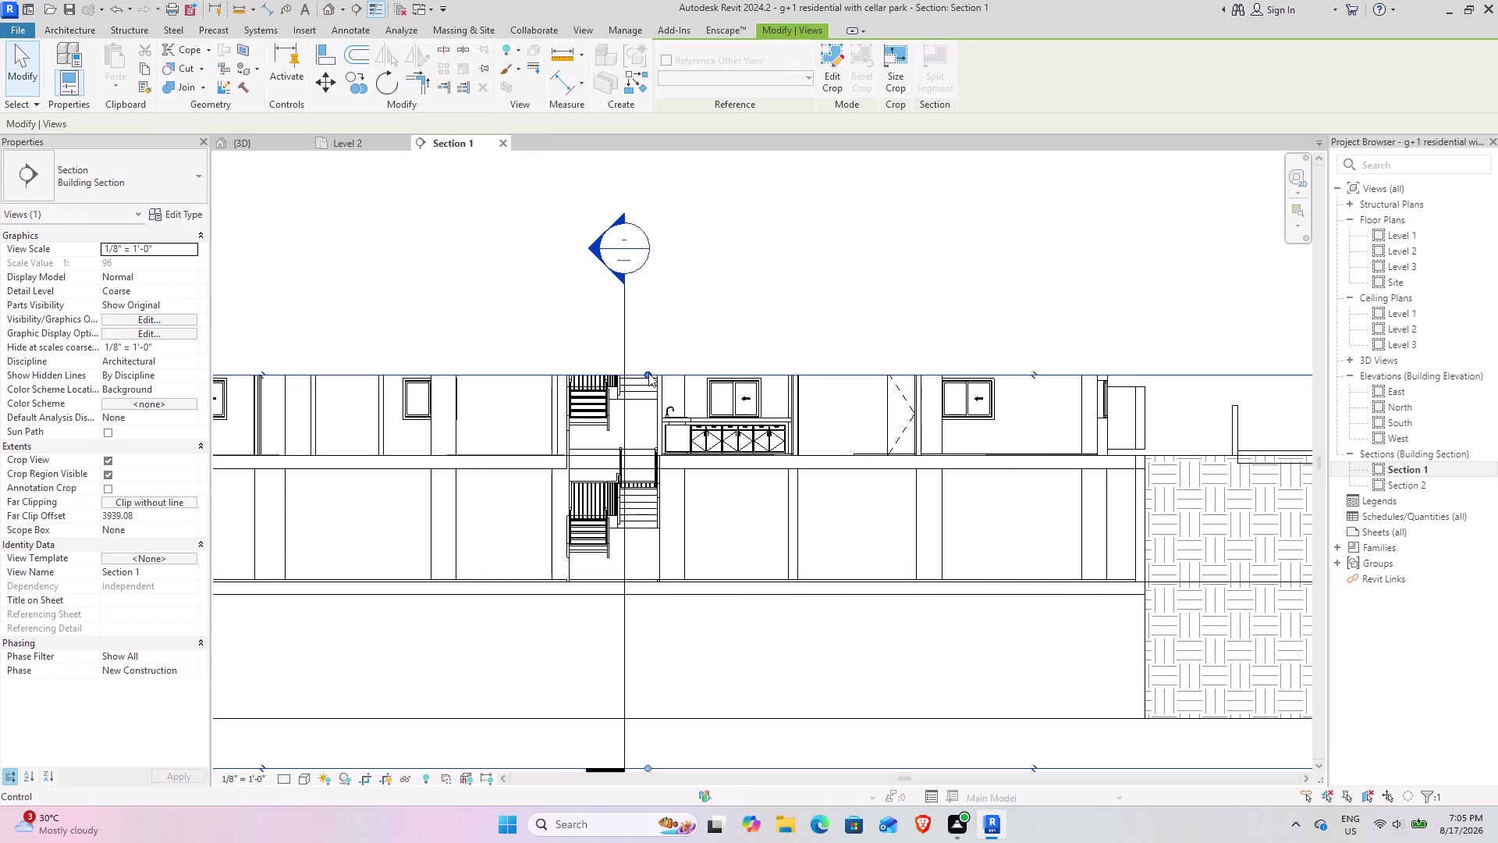
drag(646, 373, 639, 320)
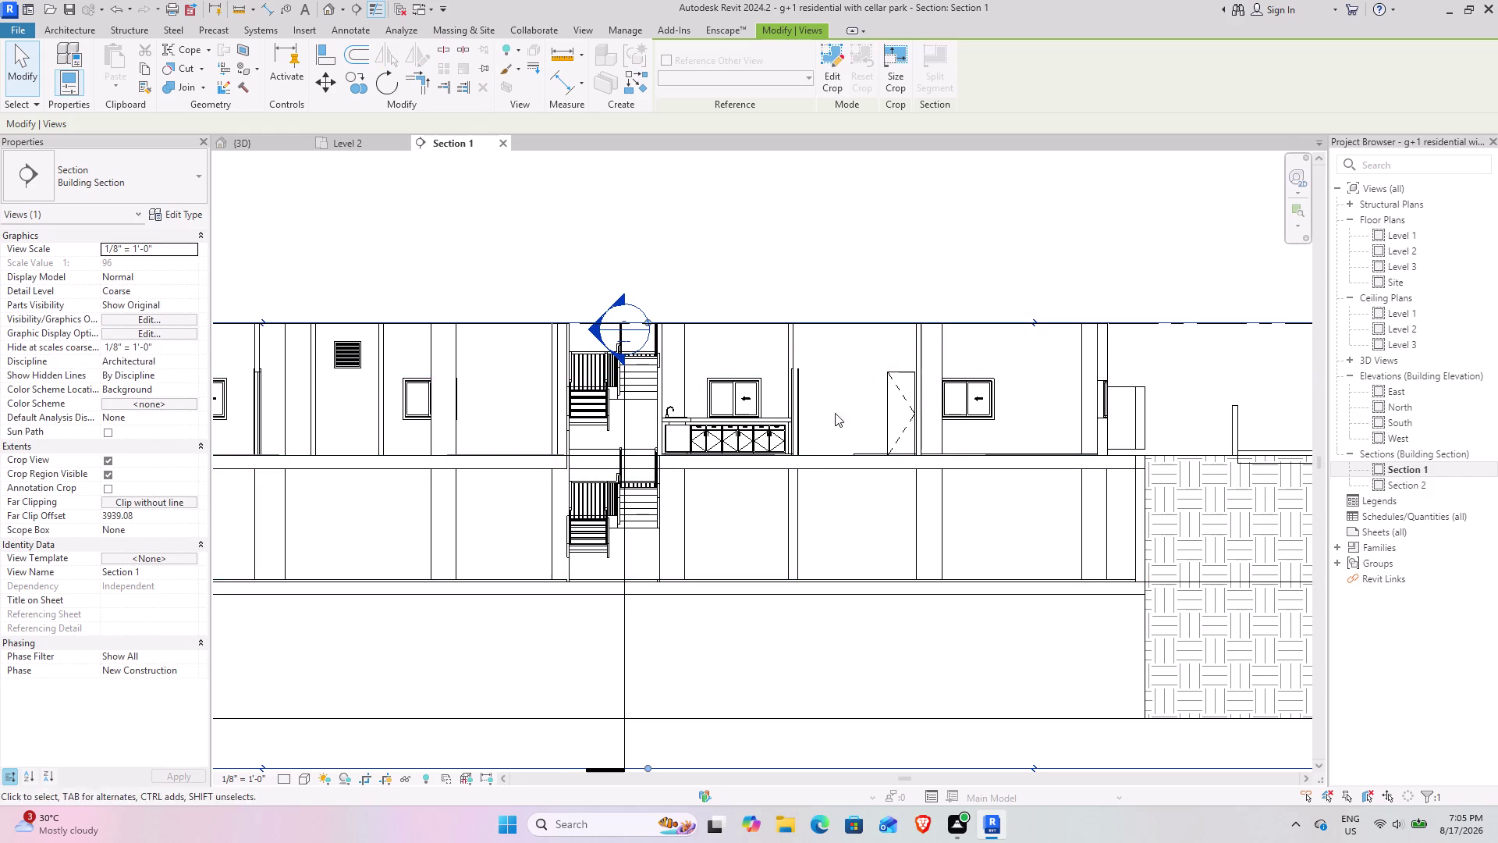
drag(650, 323, 639, 291)
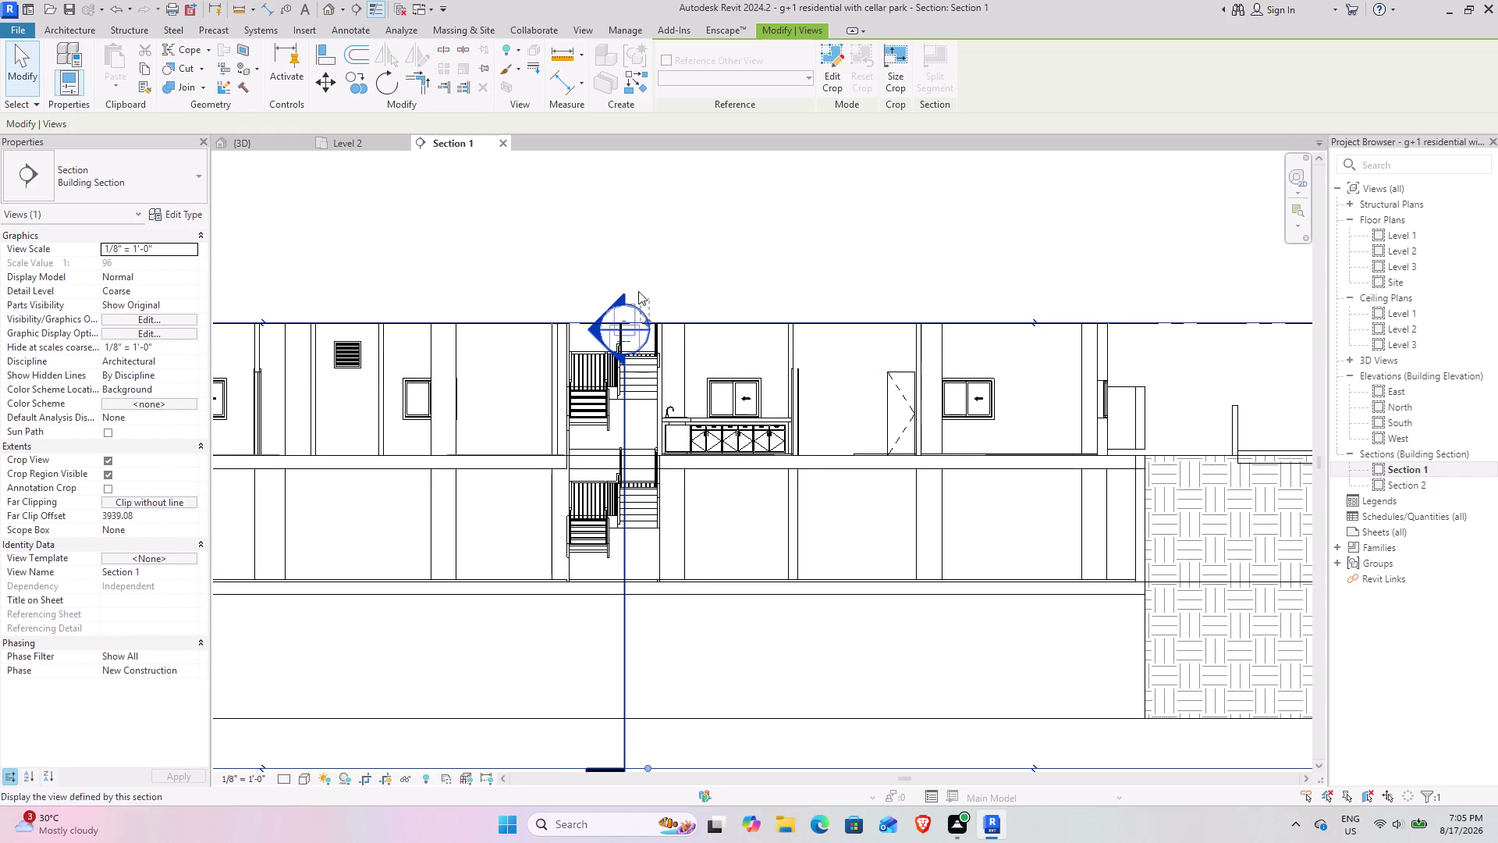
drag(639, 291, 637, 282)
Reselect the crop boundary using Tab and drag its top edge further up.
click(711, 291)
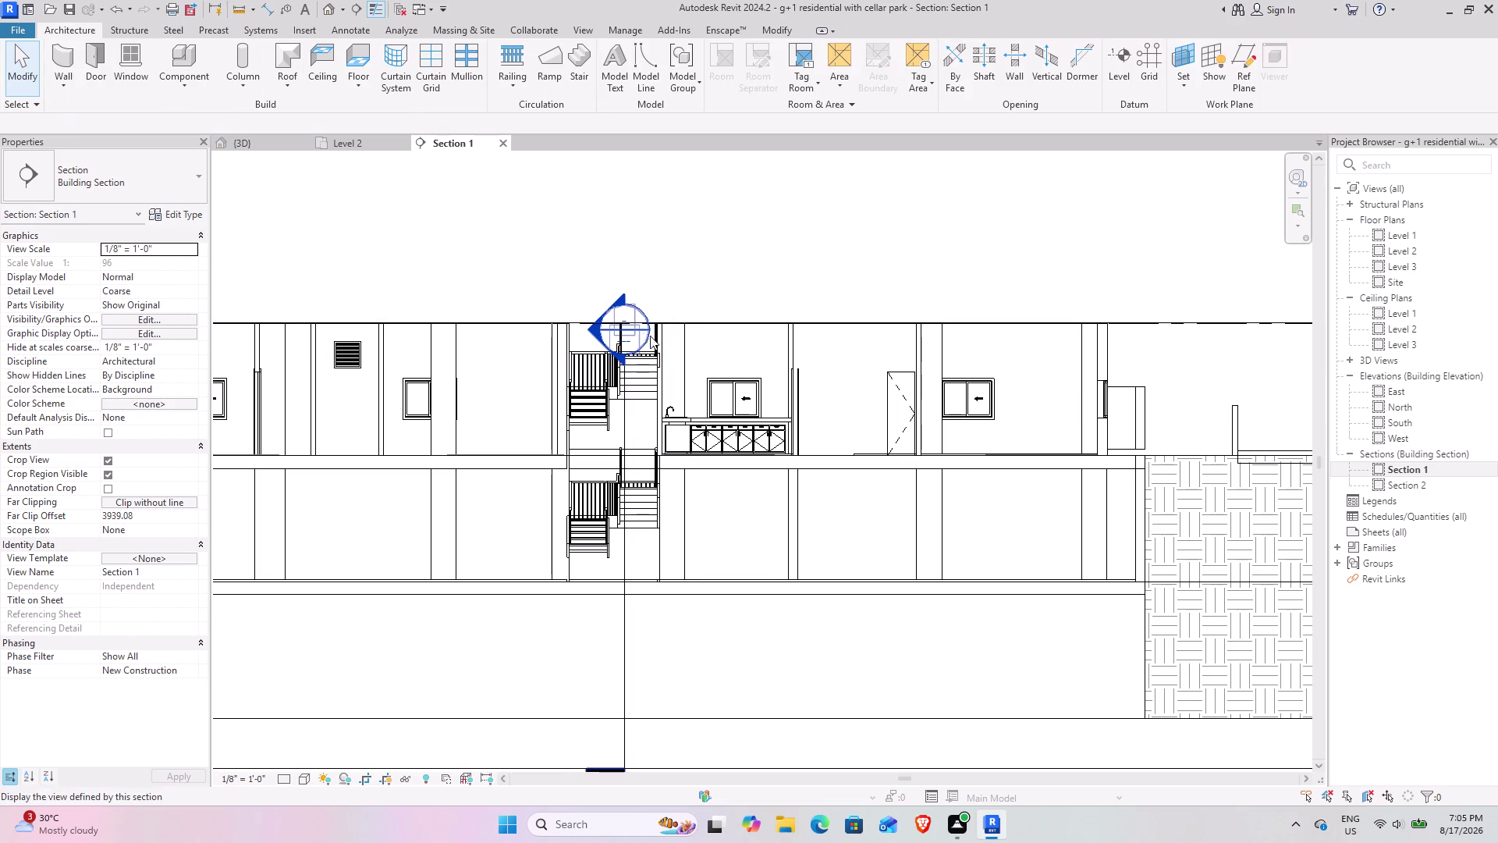
click(705, 320)
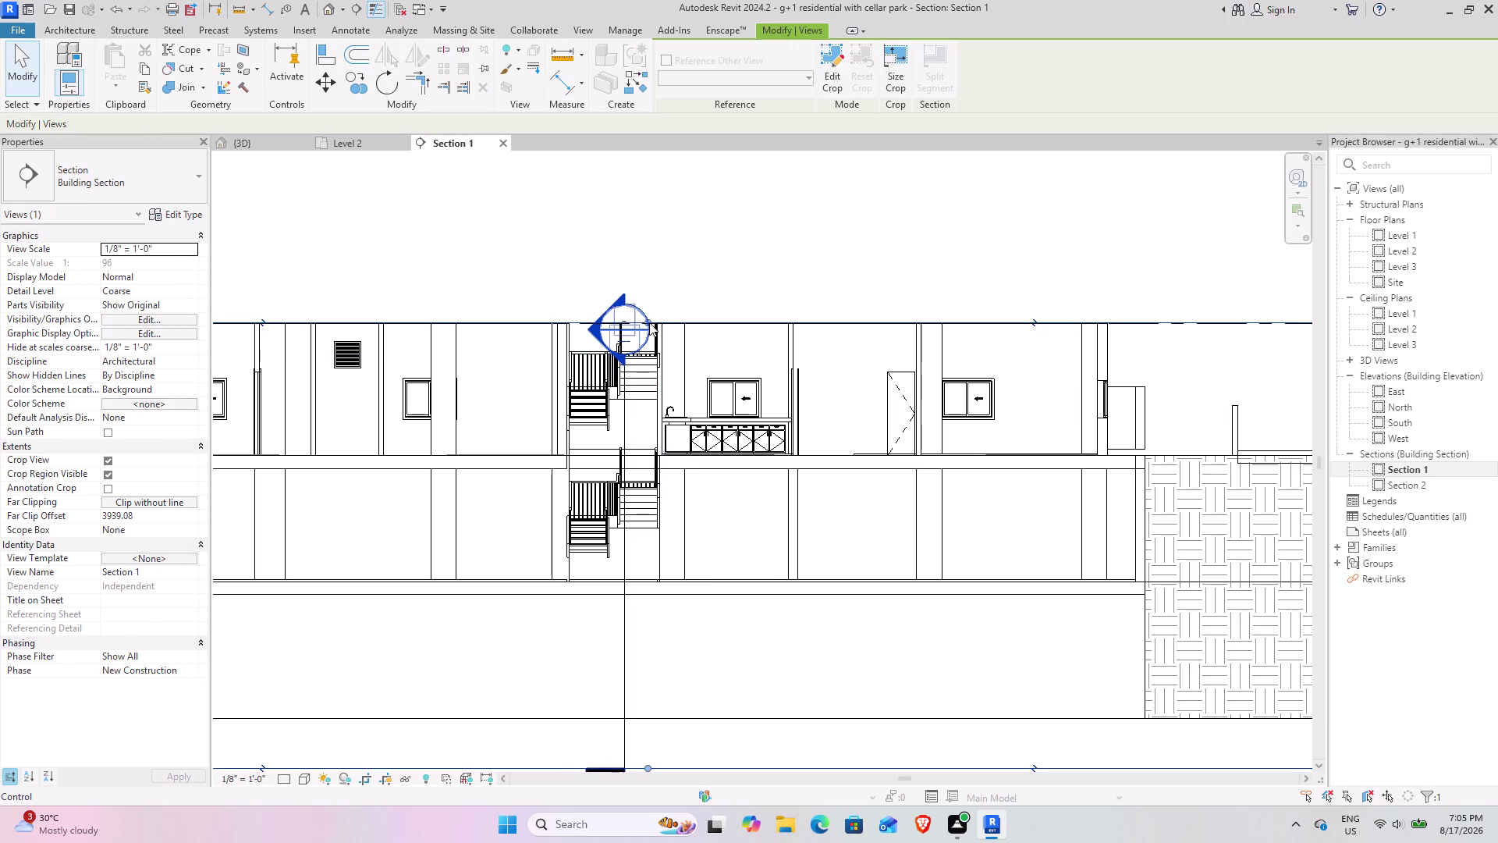
key(Tab)
click(647, 320)
key(Tab)
drag(648, 321, 643, 294)
scroll(down, 3)
Zoom in on the Level 2 kitchen and select the rightmost base cabinet.
middle_drag(718, 538, 723, 537)
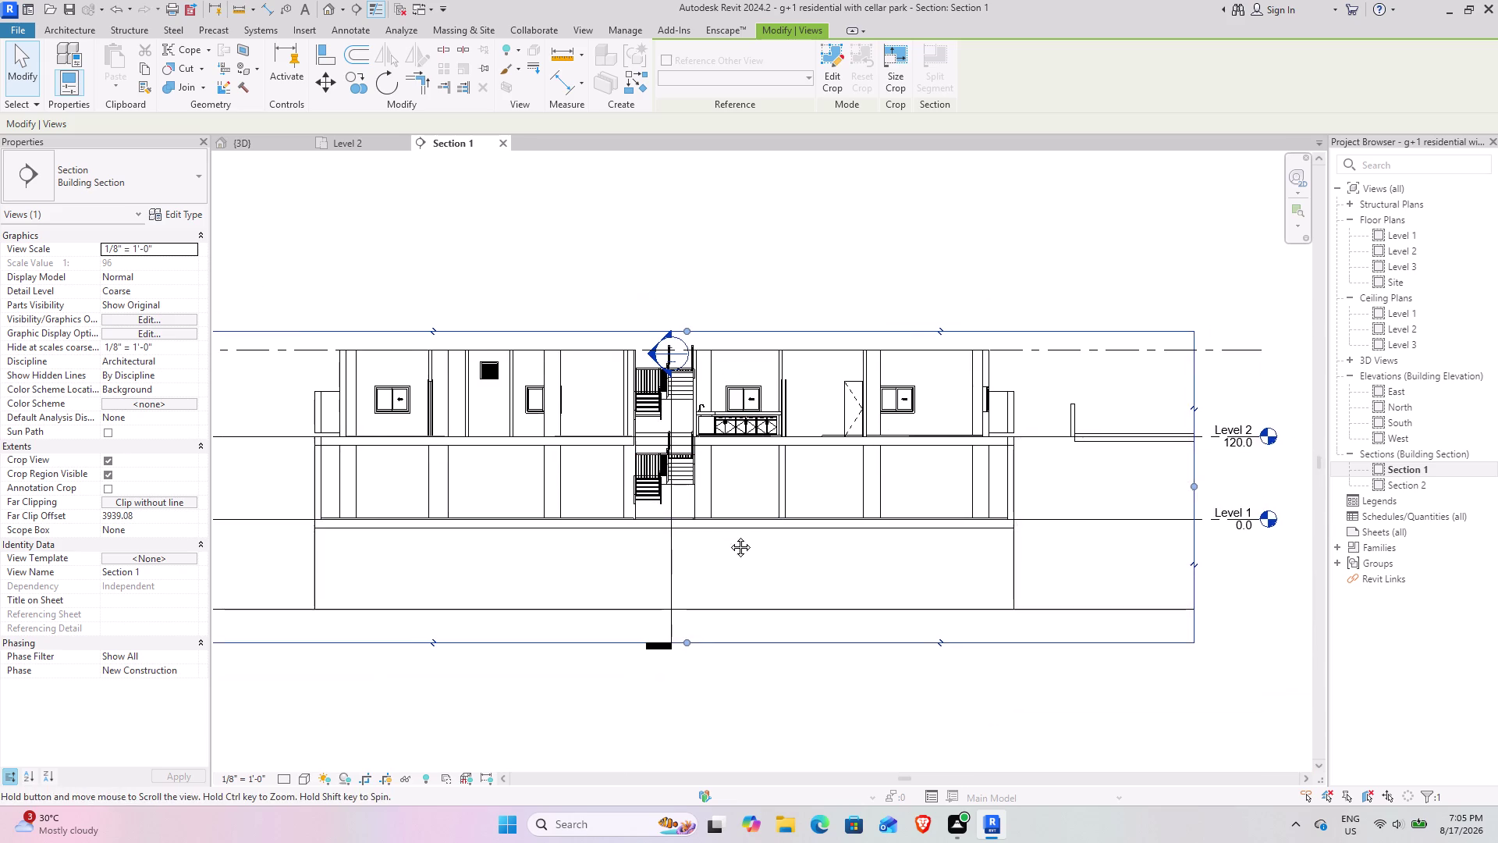
middle_drag(724, 538, 822, 528)
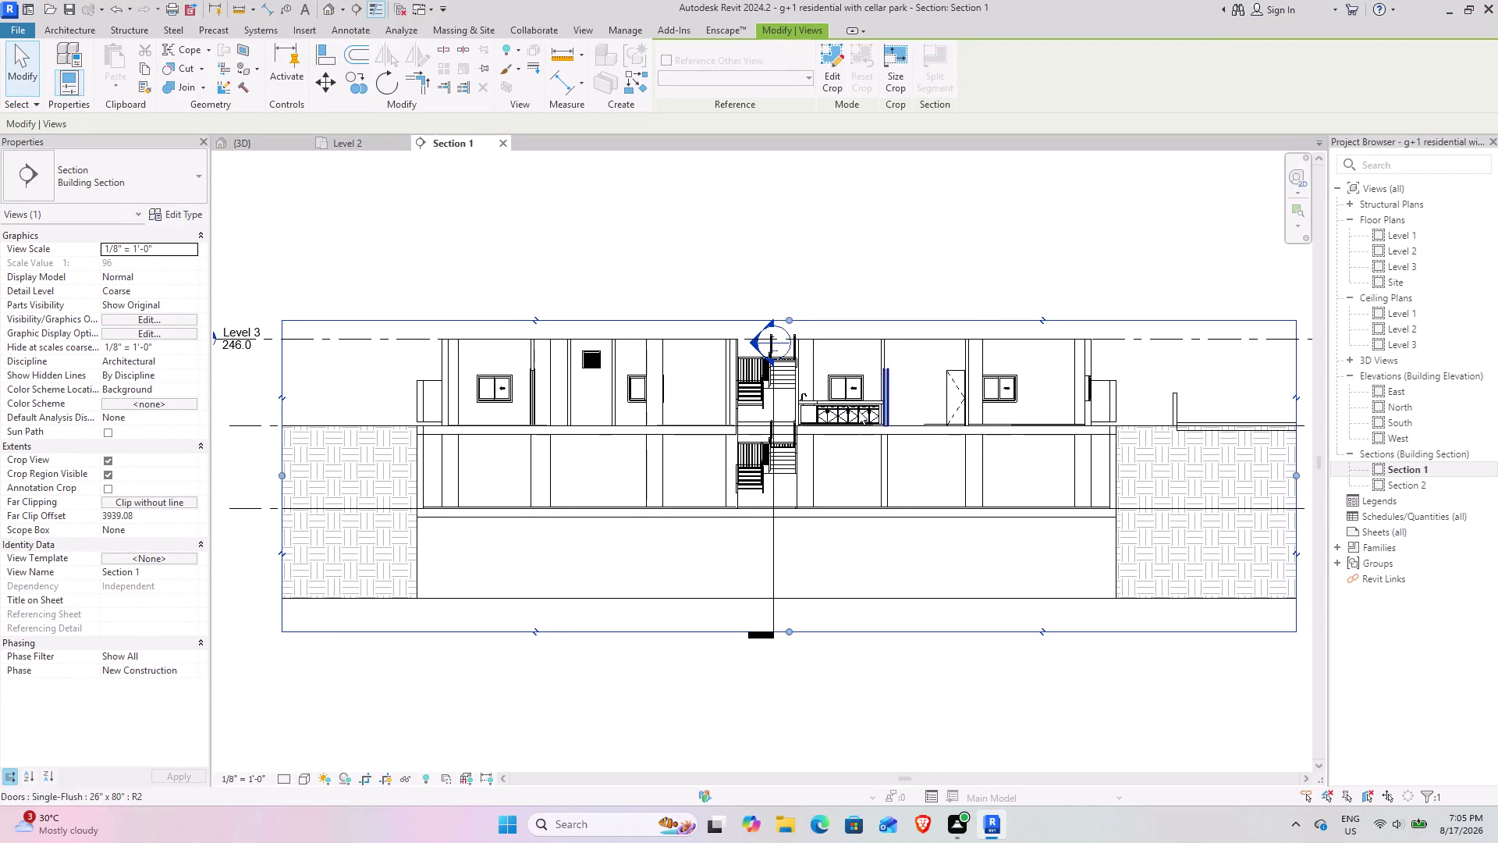
scroll(up, 3)
scroll(up, 3)
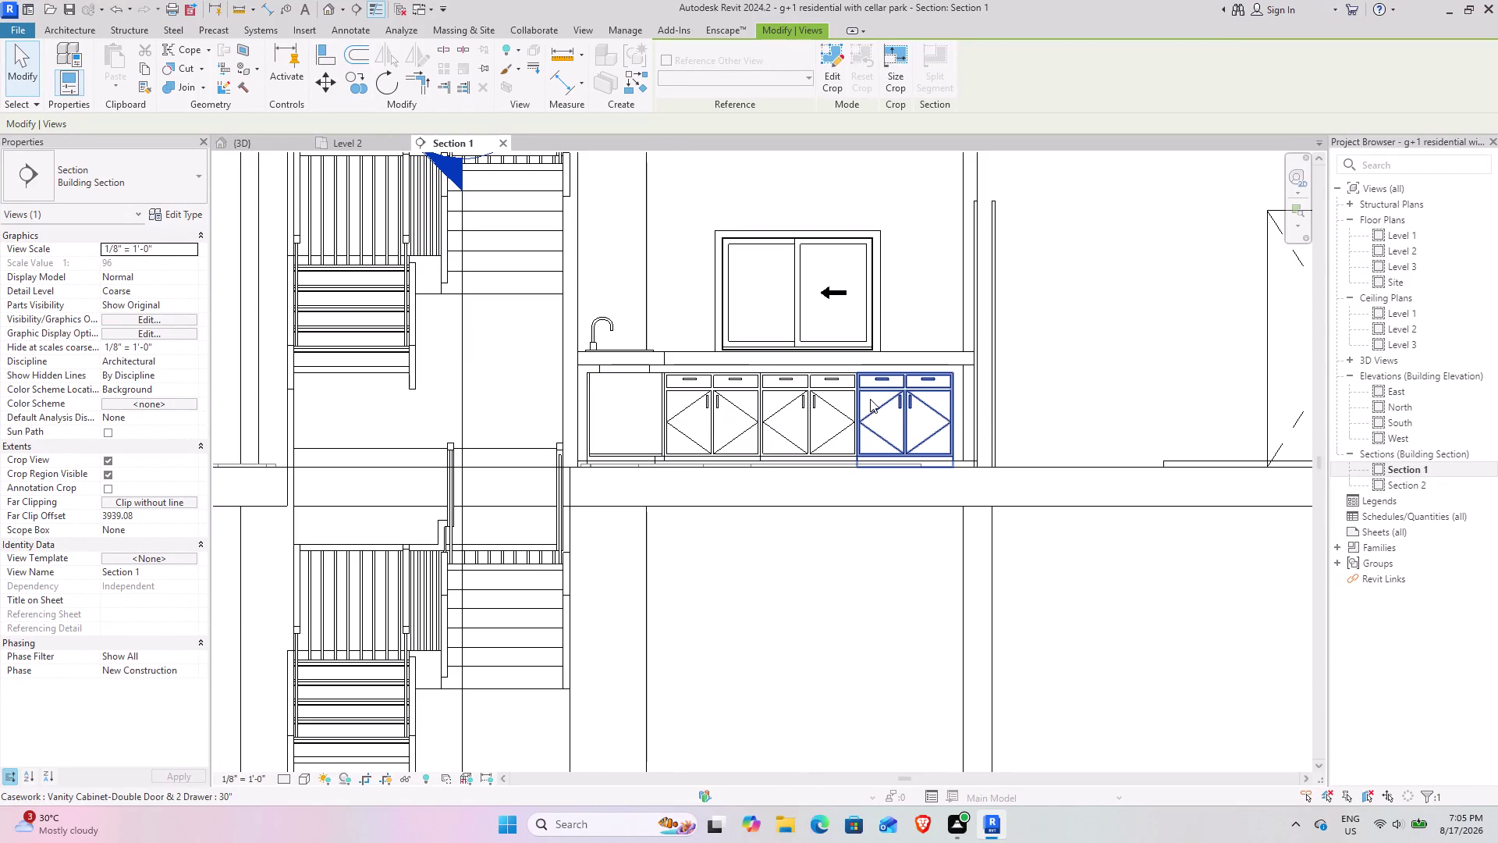
scroll(up, 3)
scroll(up, 3)
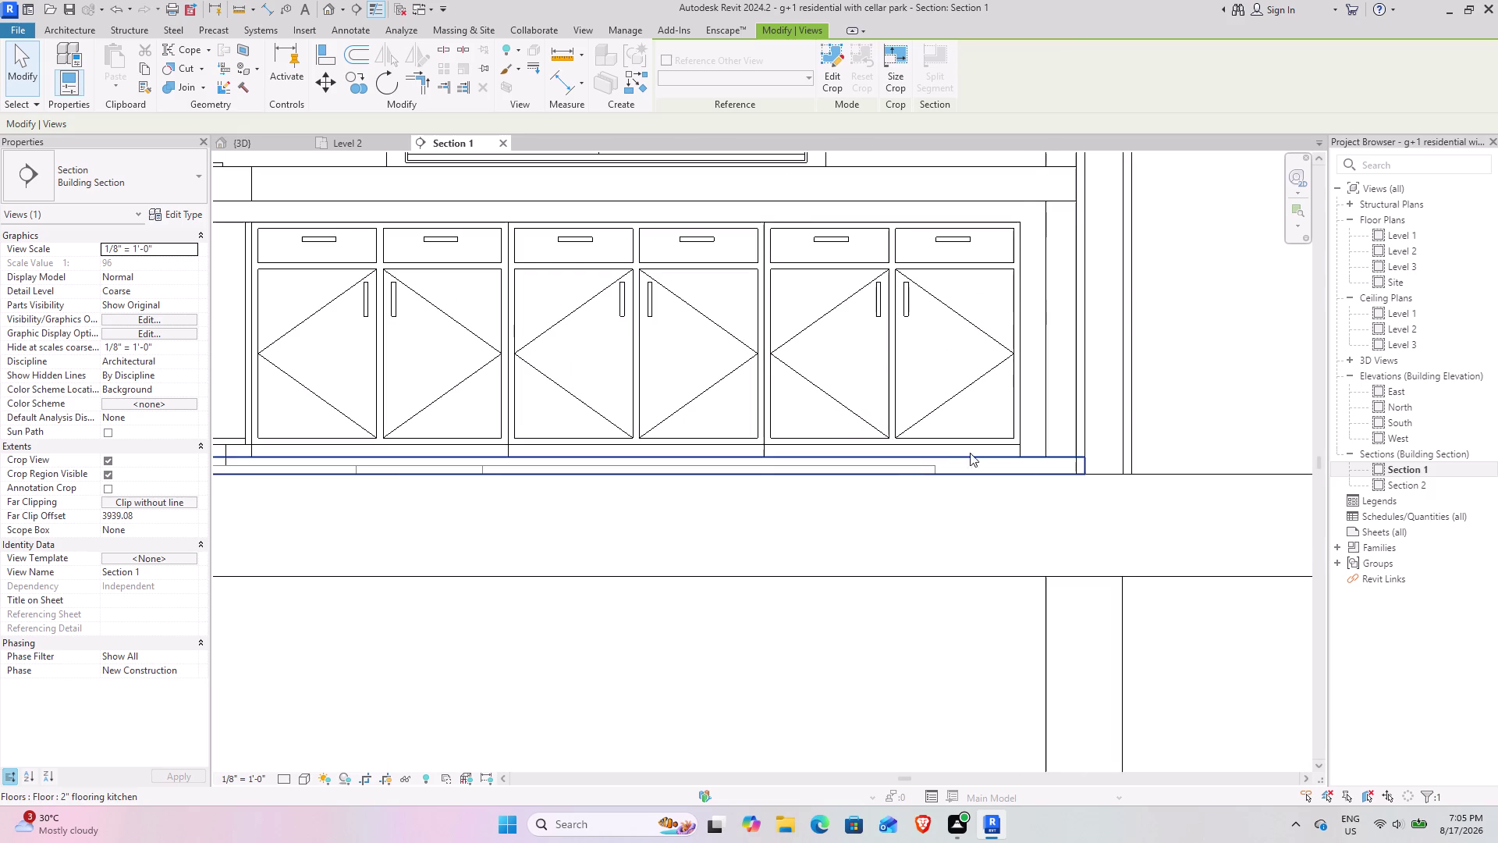
click(1011, 444)
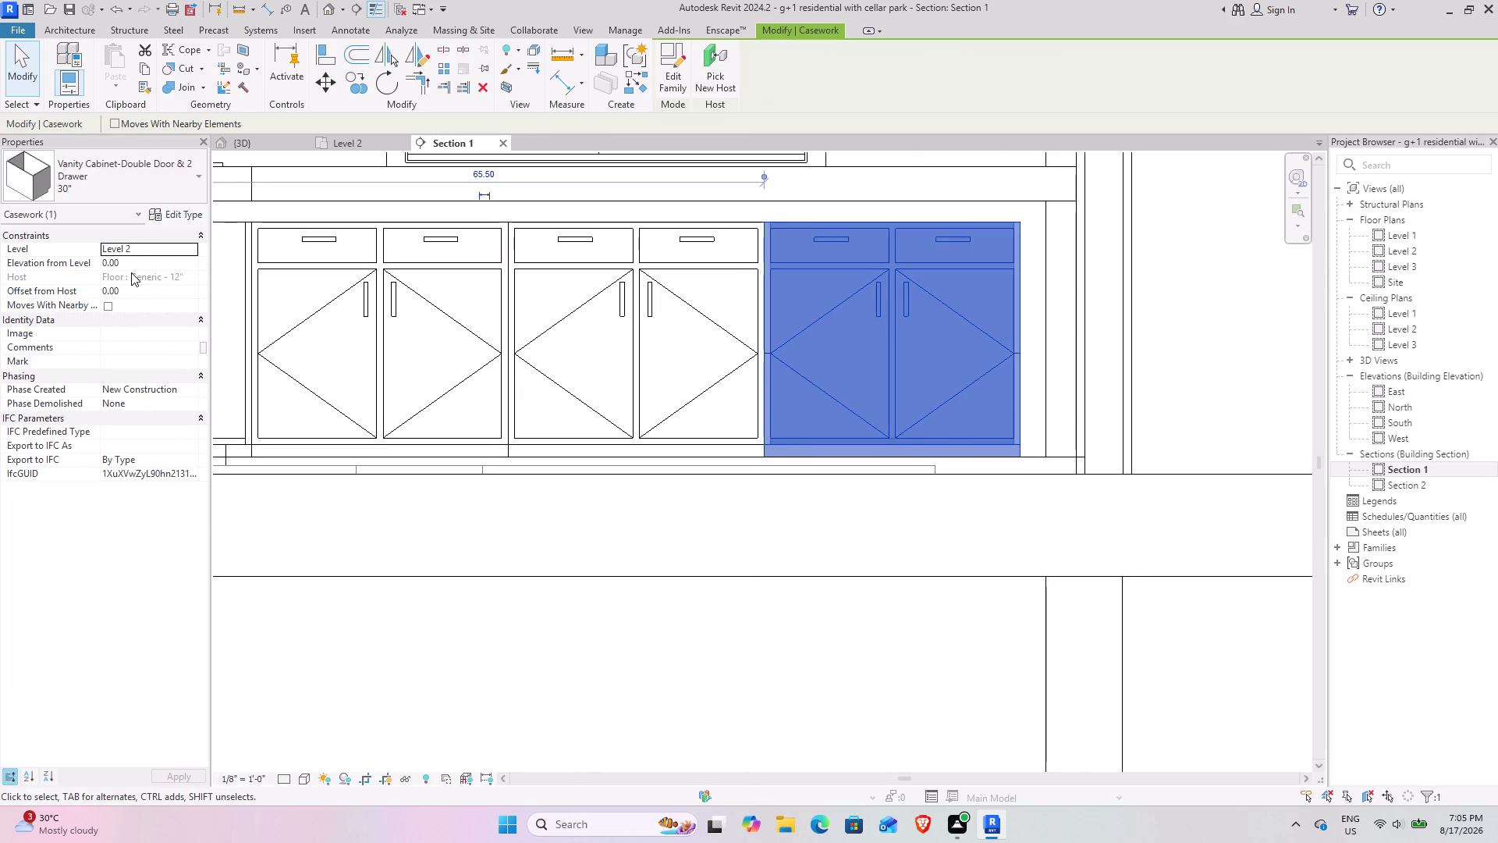
Set the rightmost kitchen base cabinet's Elevation from Level to 2".
click(155, 266)
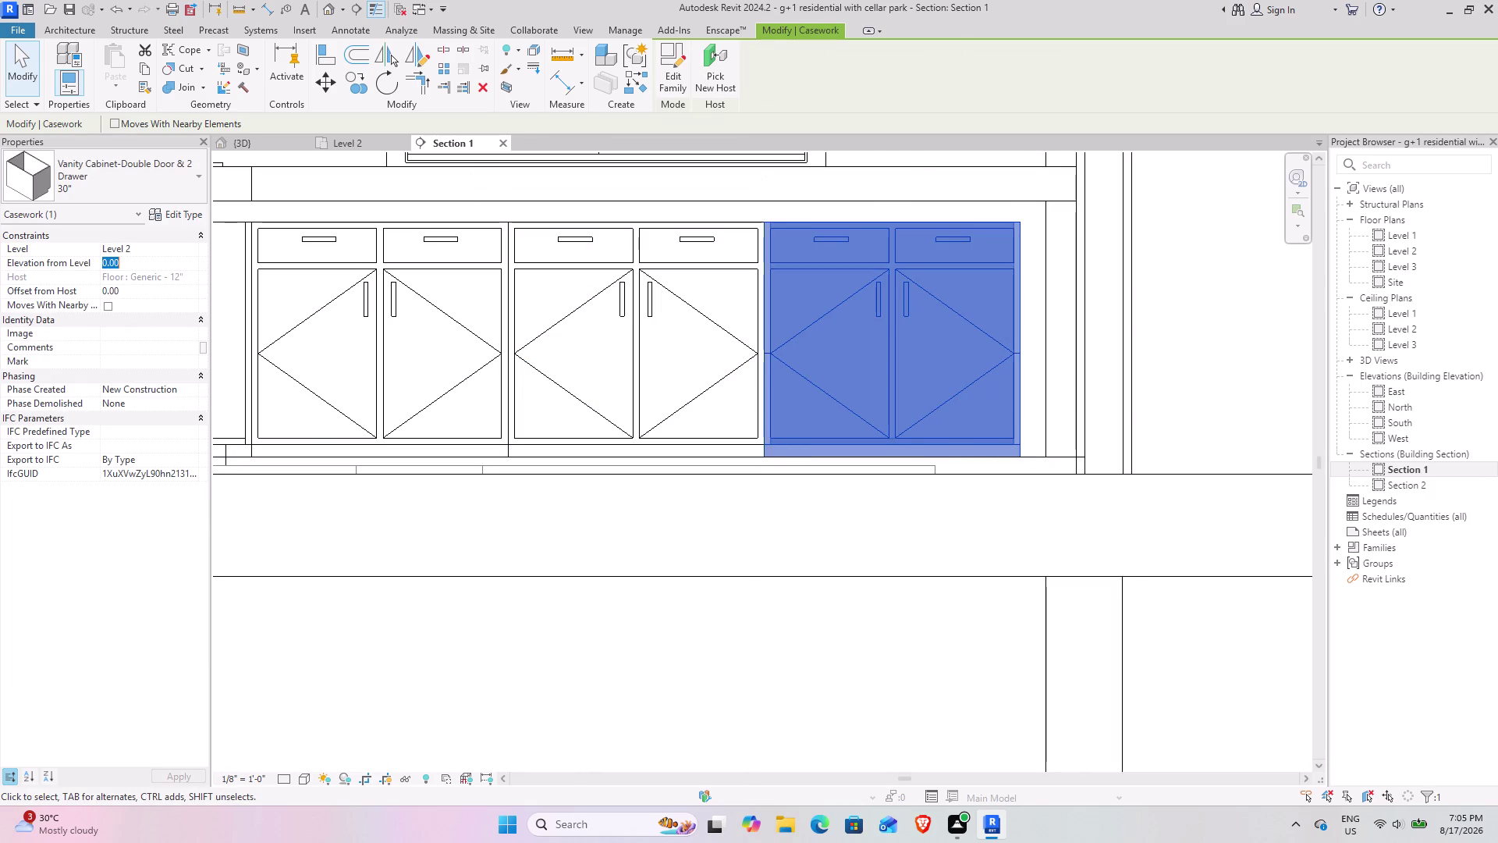
key(2)
key(Return)
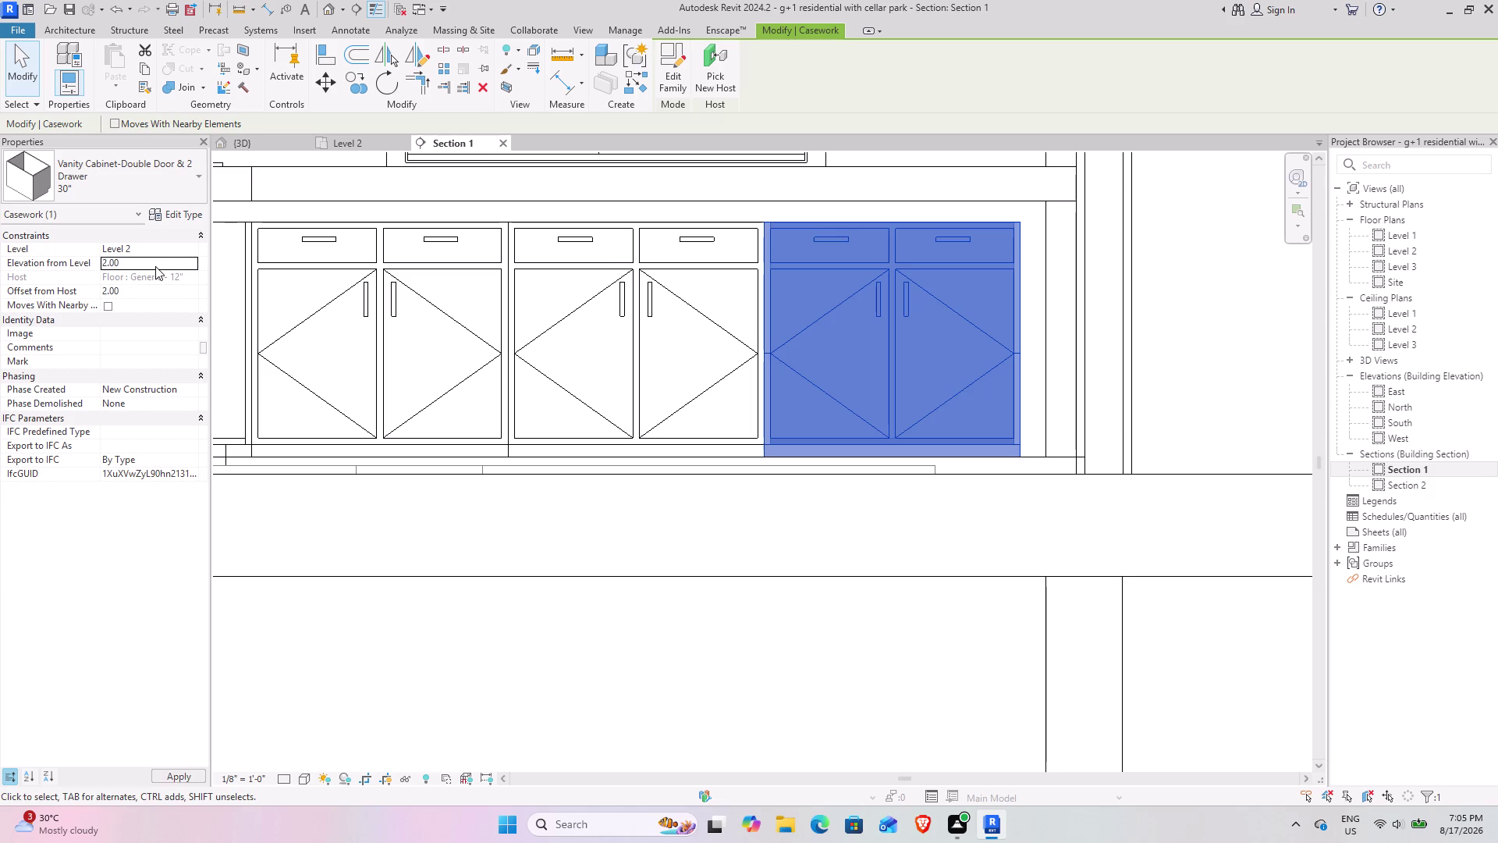
click(922, 655)
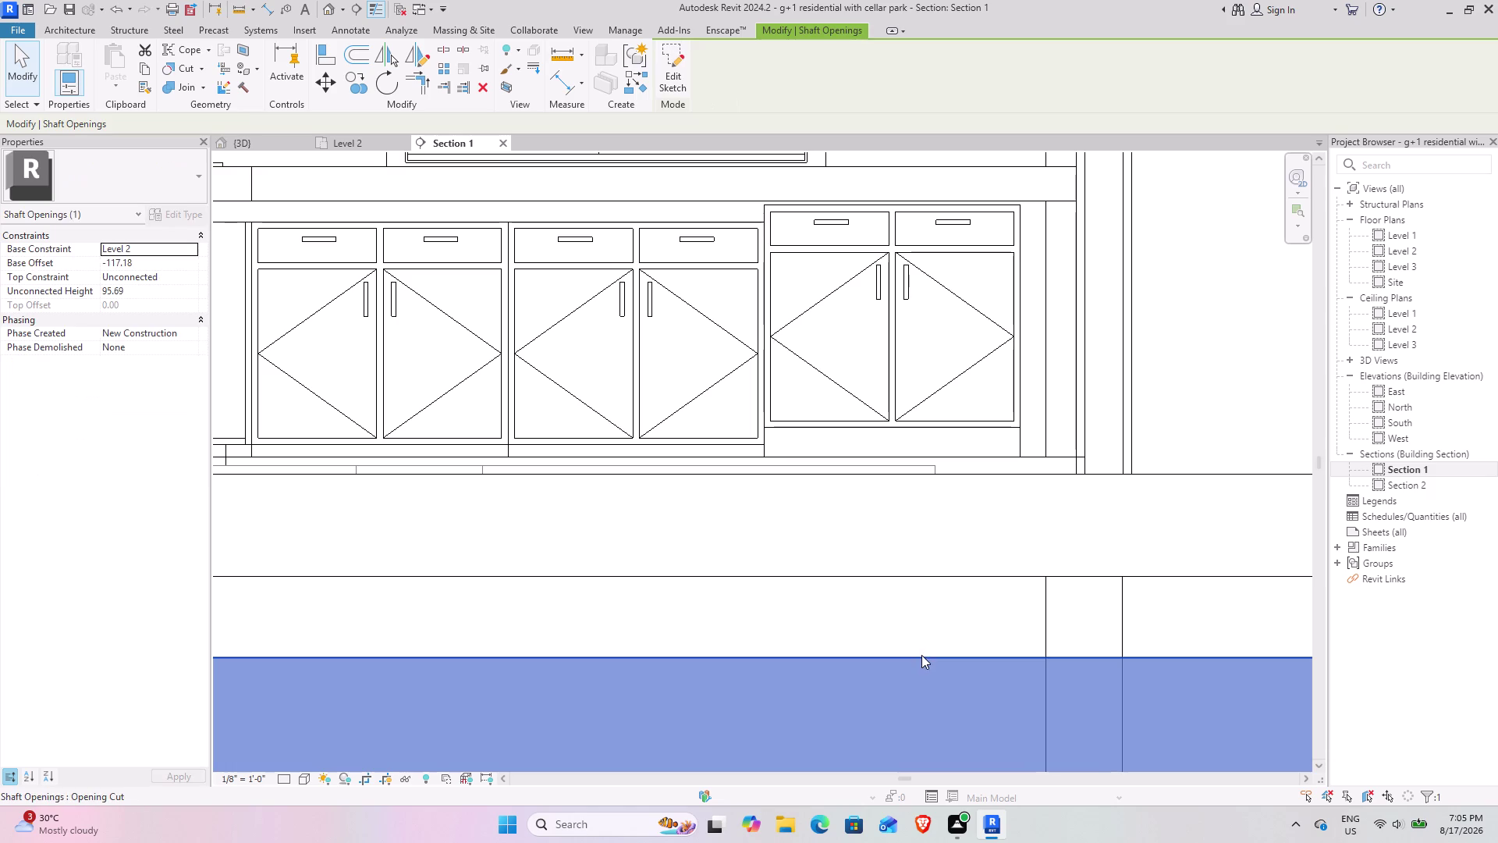
Select all instances of the middle base cabinet (SA) and set their Elevation from Level to 2".
click(725, 386)
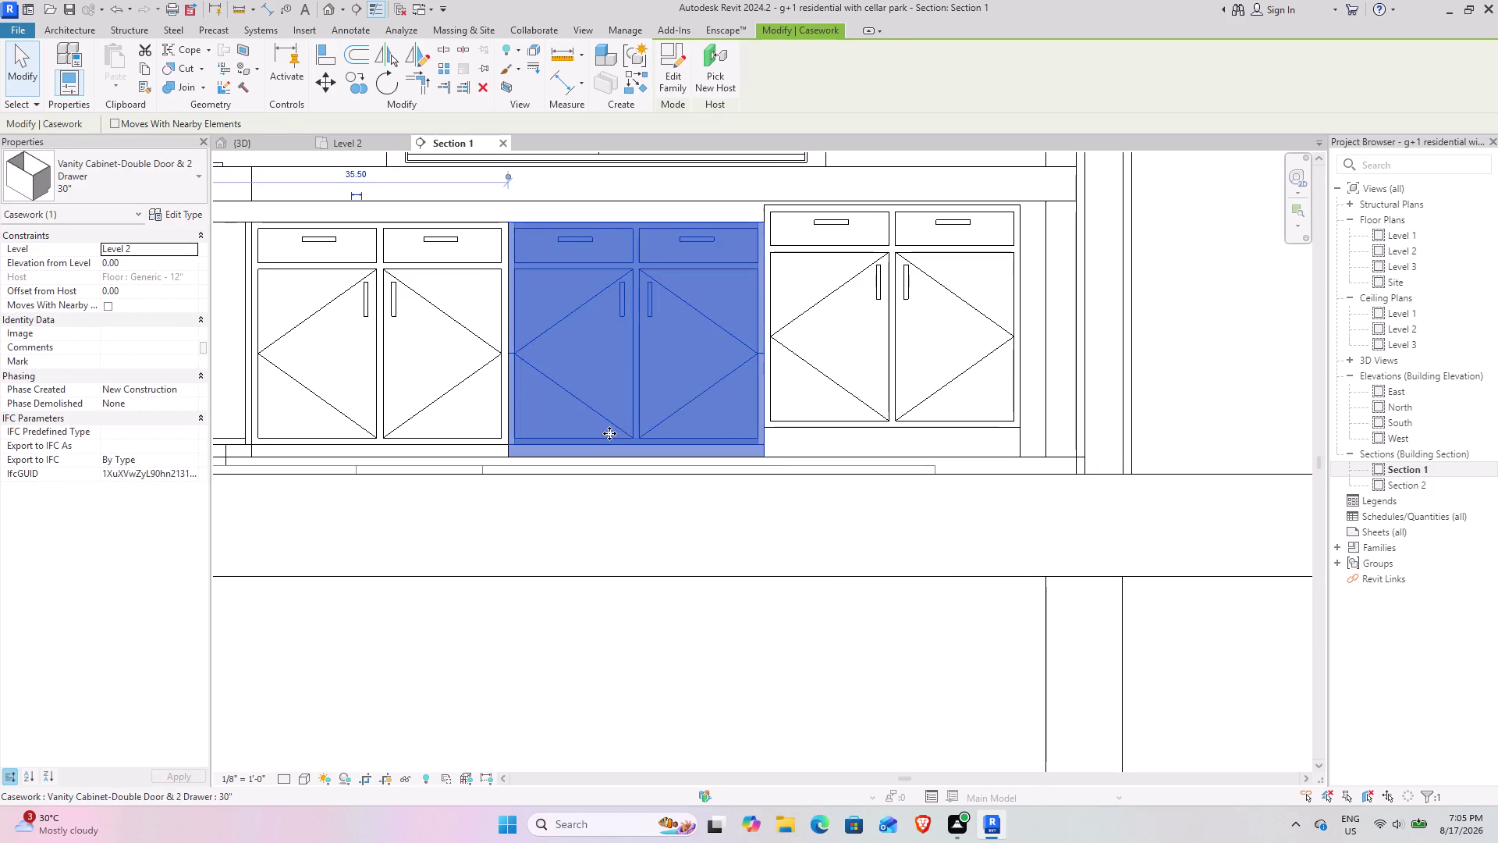
middle_drag(610, 433, 917, 435)
text(sa)
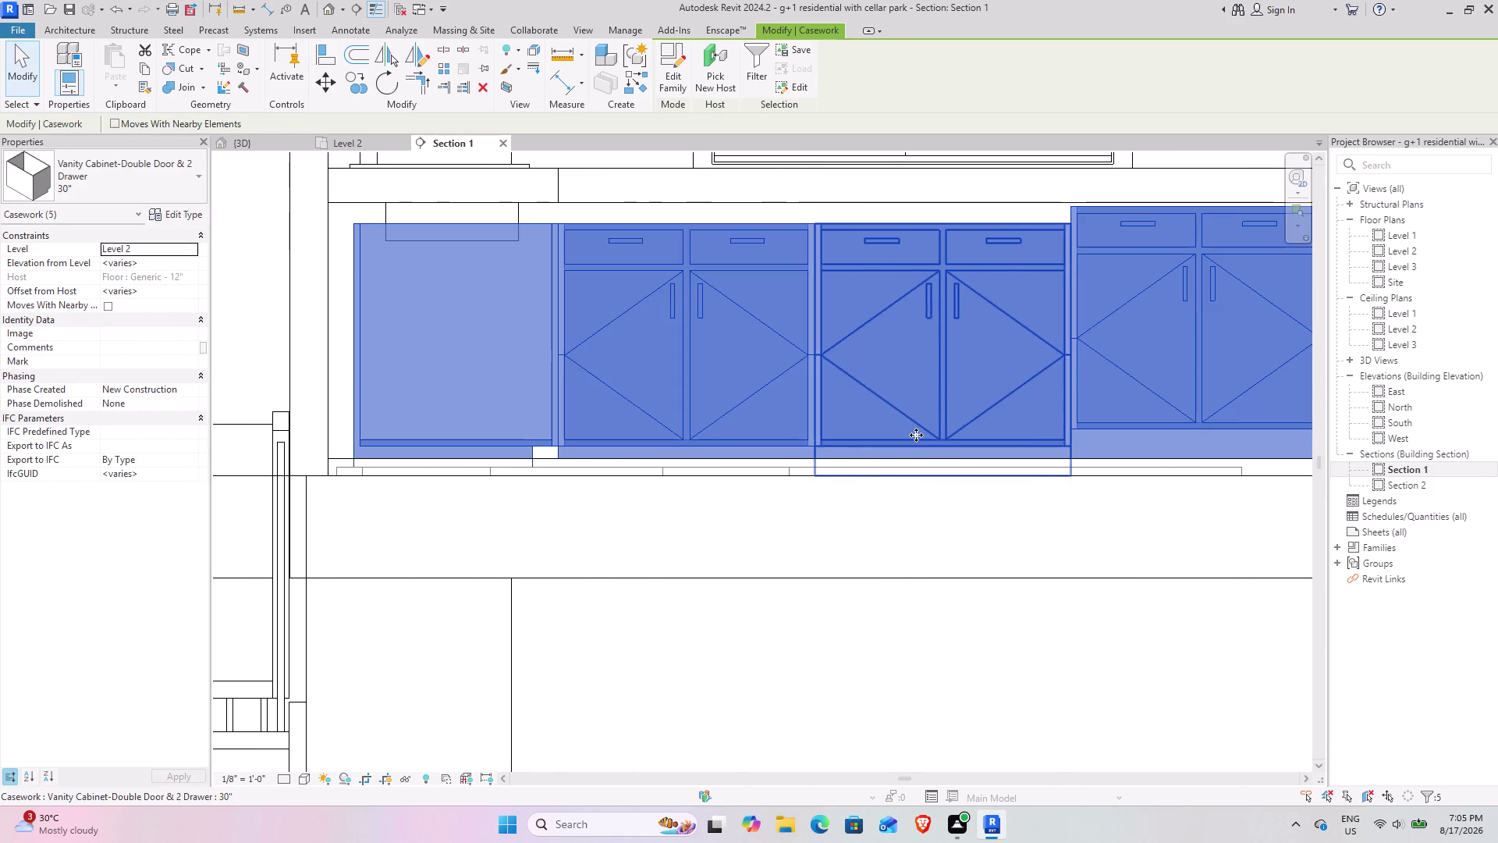
click(165, 261)
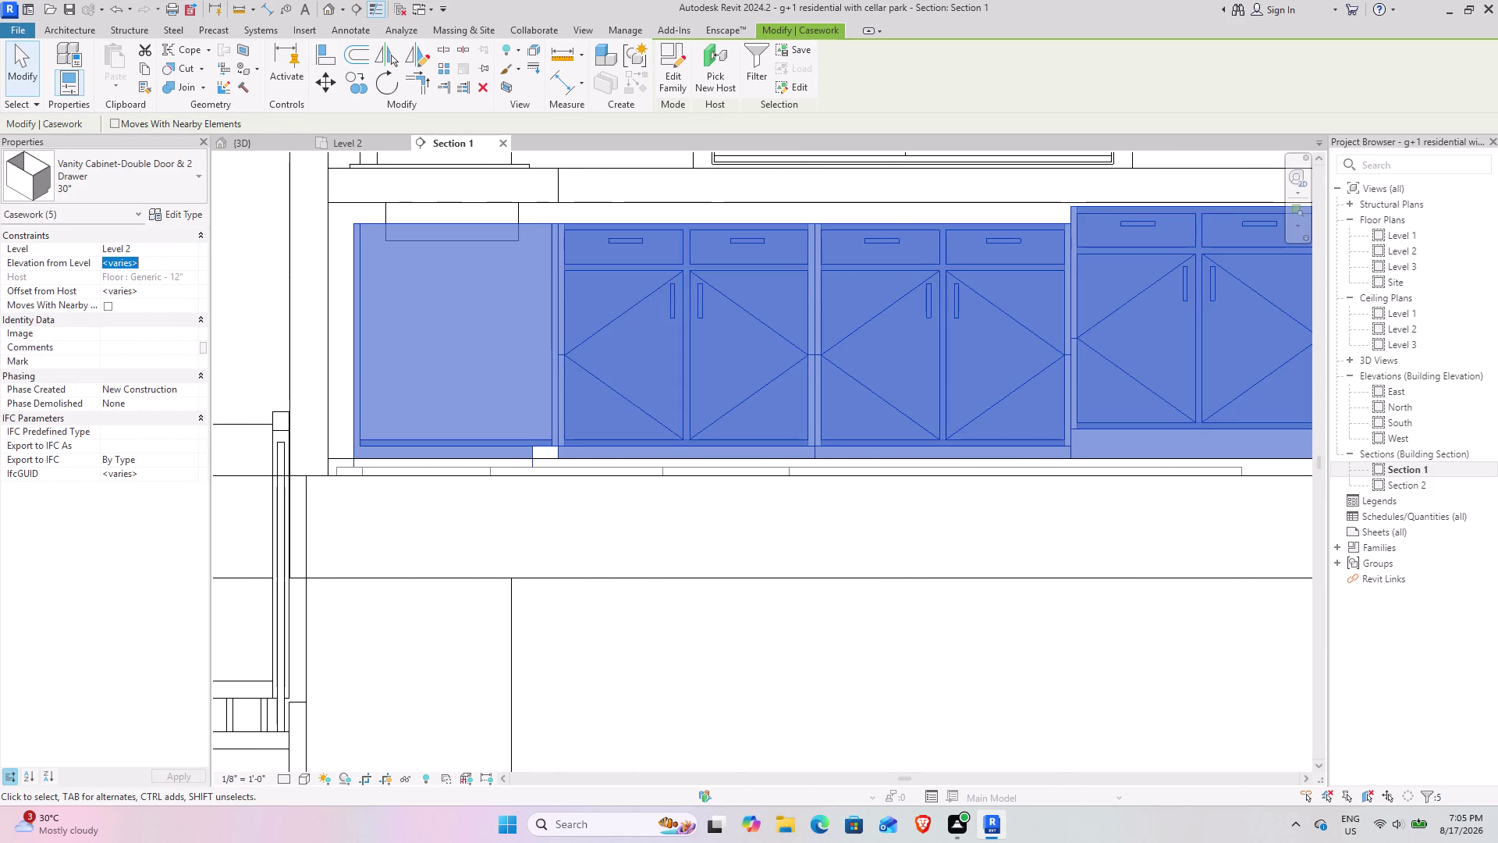
key(2)
key(Return)
Clear the cabinet selection and switch to the 3D view.
scroll(up, 3)
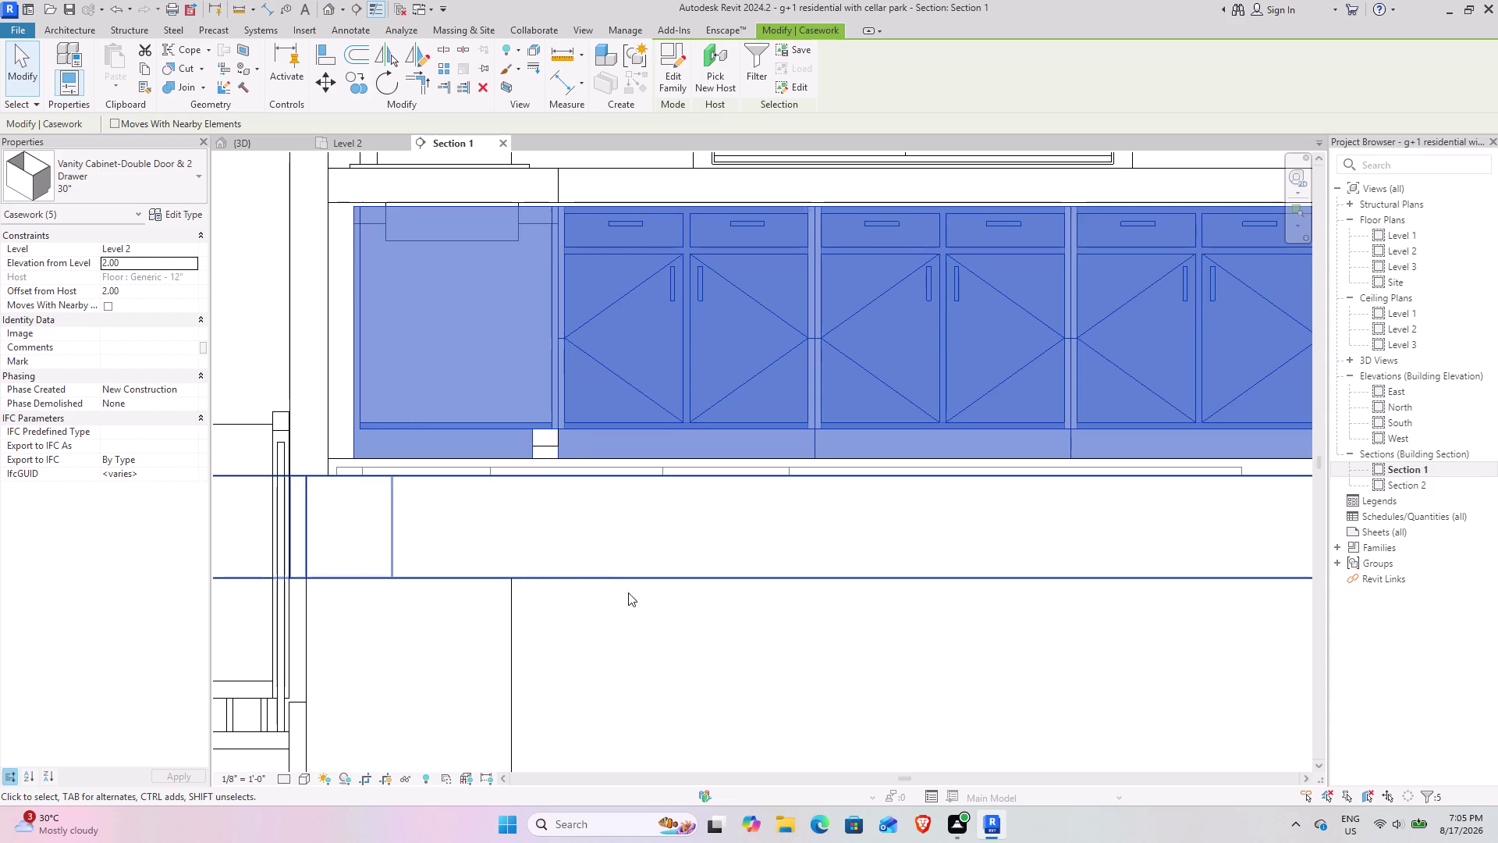
click(695, 626)
scroll(down, 3)
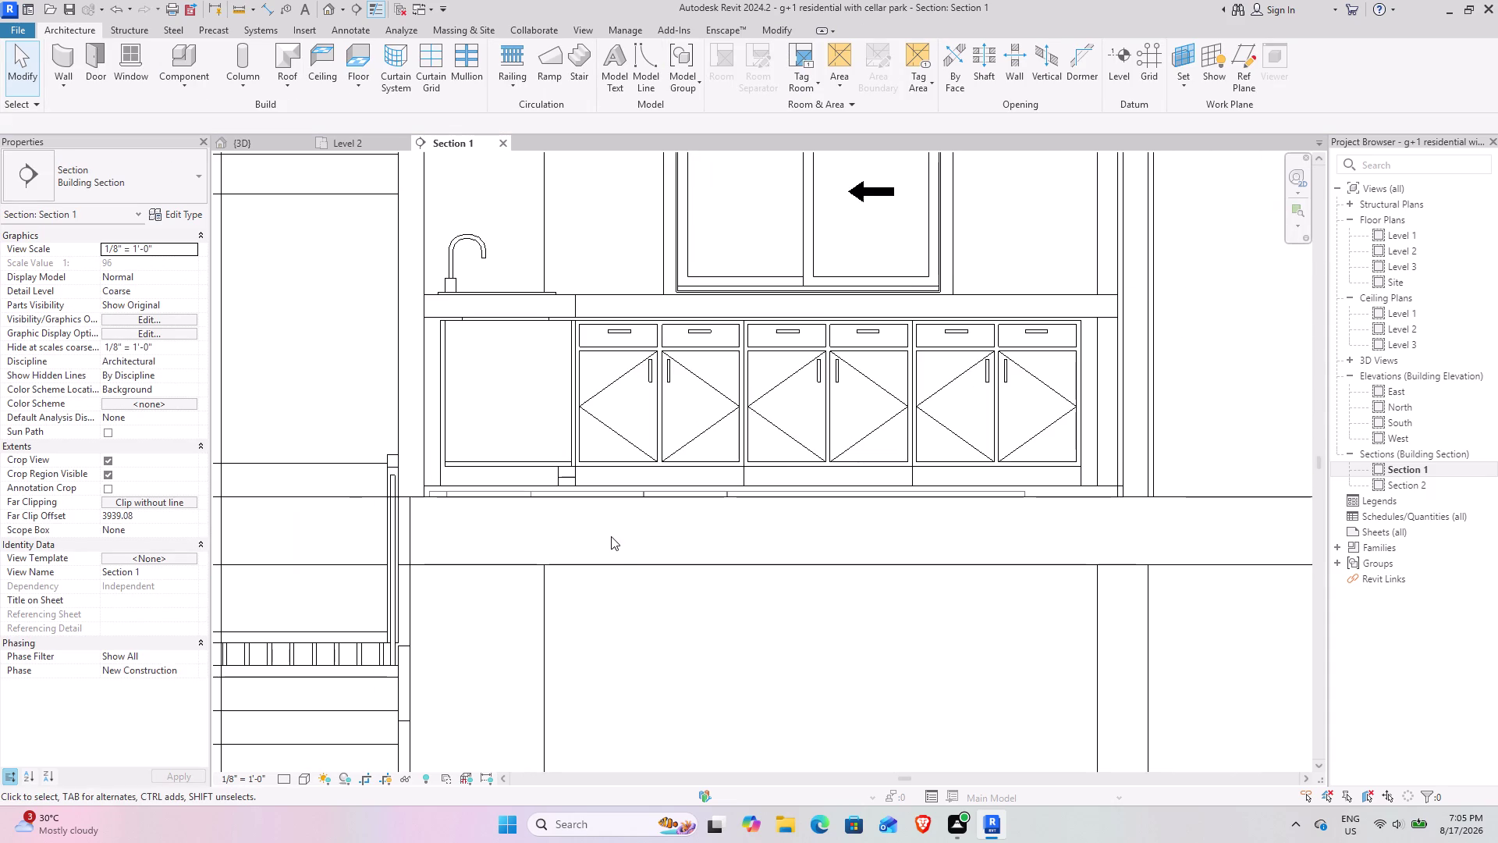
click(237, 147)
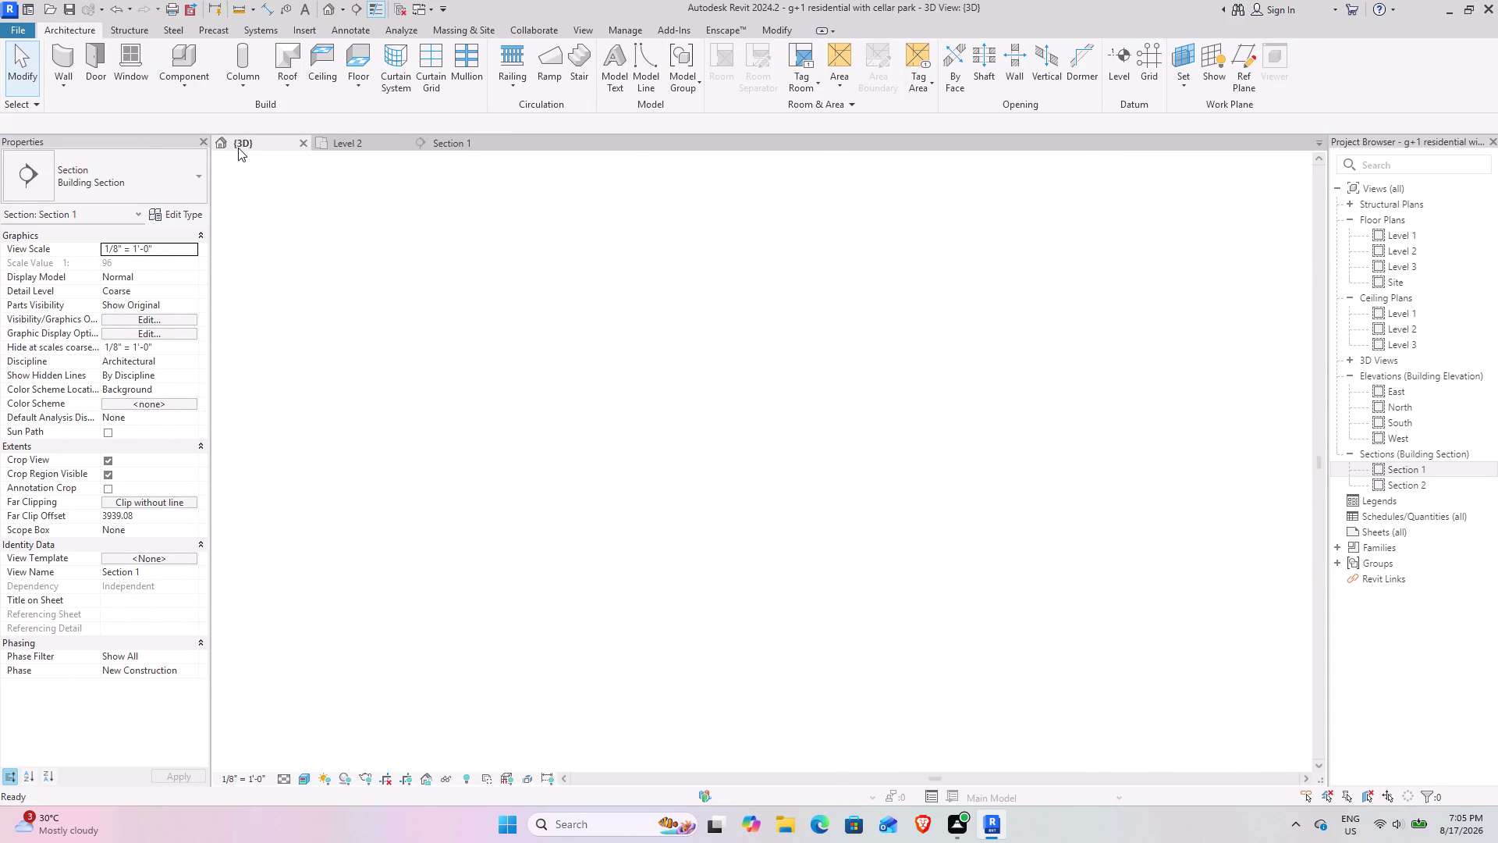
Zoom into the kitchen to inspect the raised cabinets, then return via Level 2 to Section 1.
scroll(down, 3)
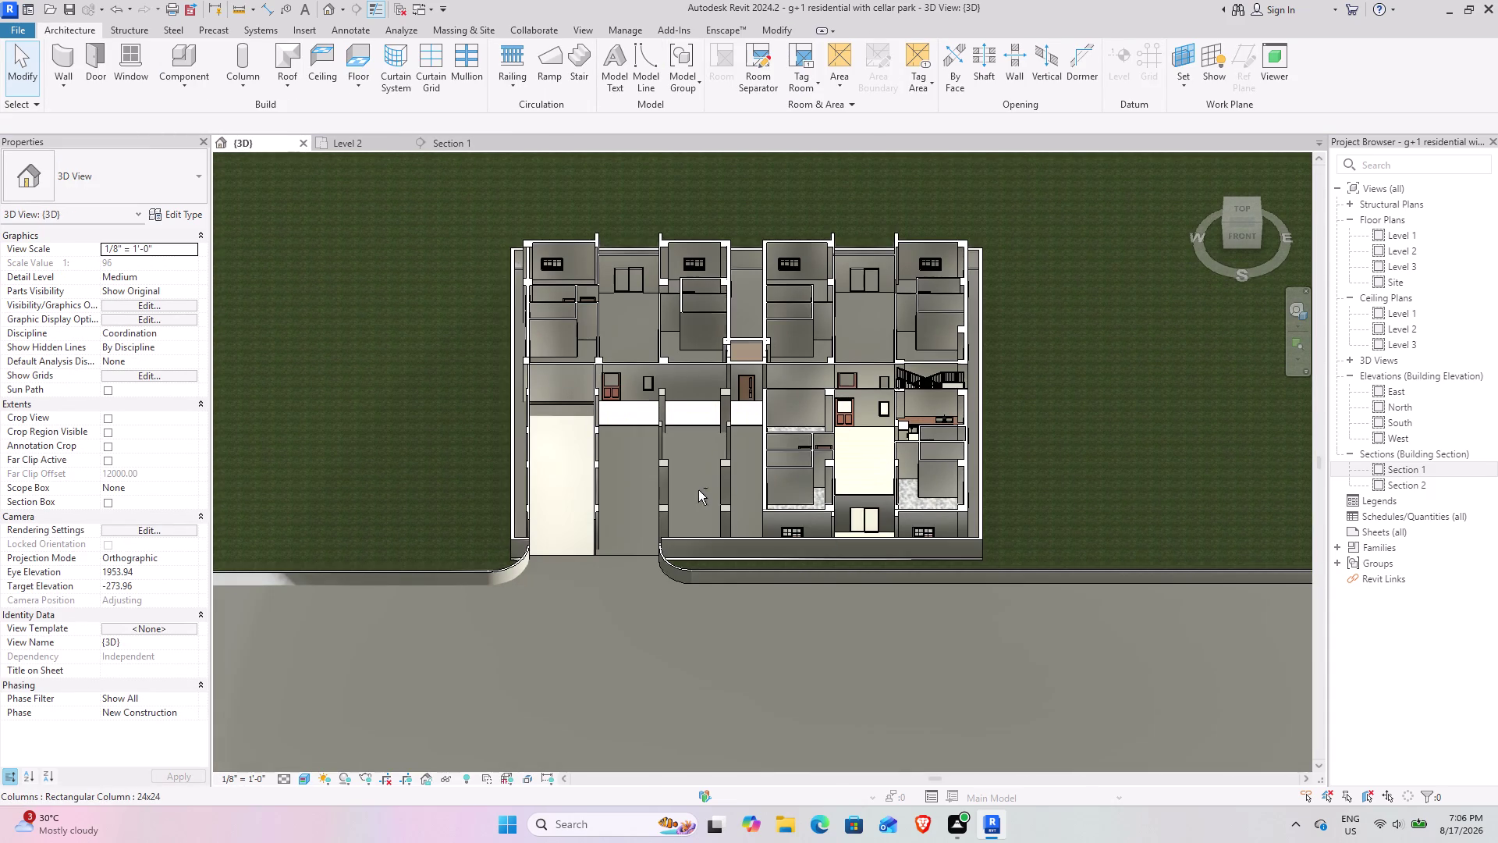
middle_drag(699, 490, 778, 508)
scroll(up, 3)
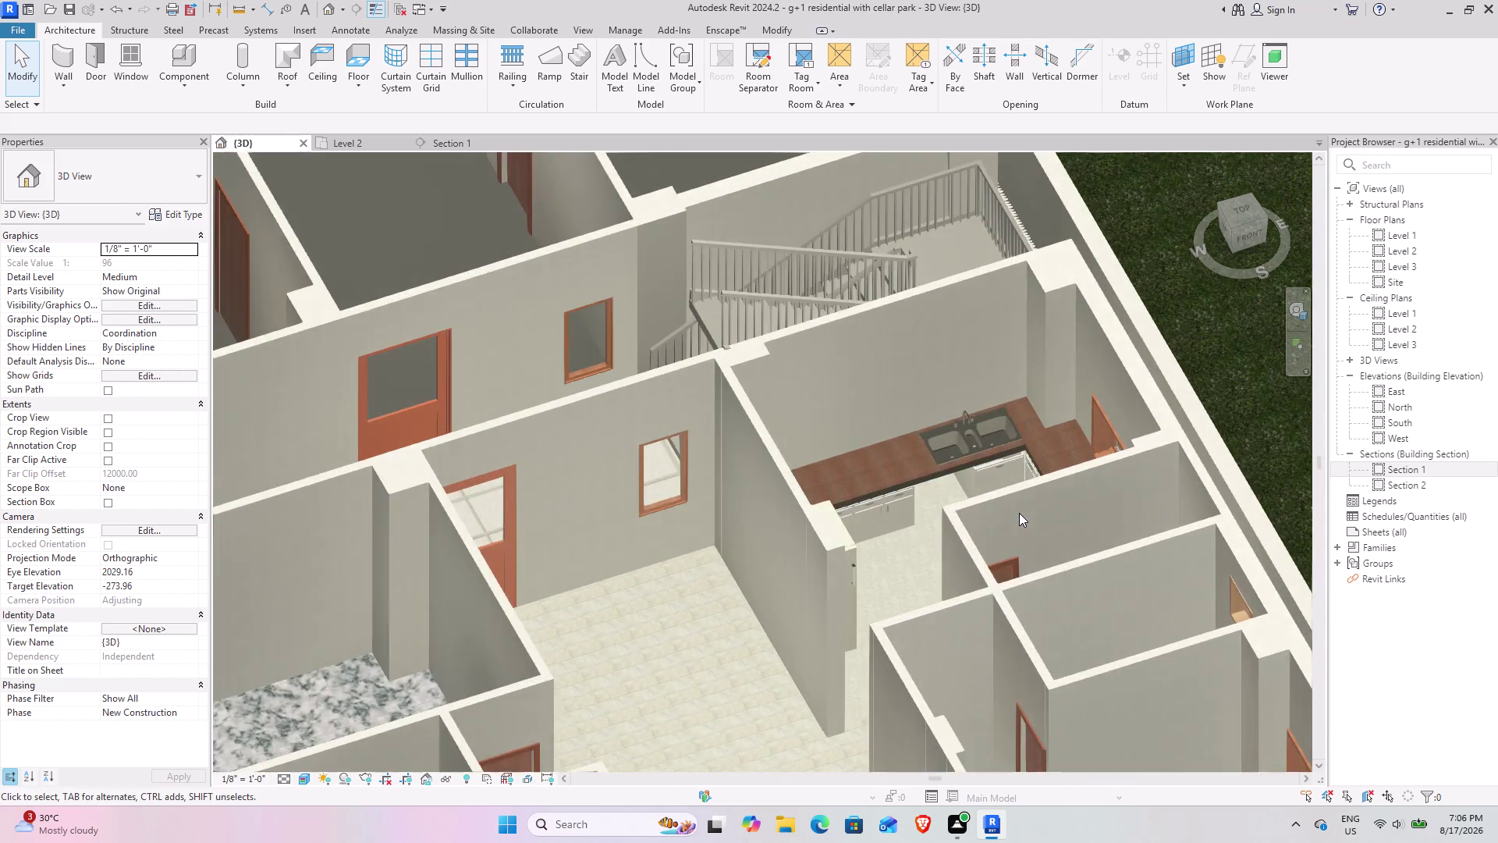
scroll(up, 3)
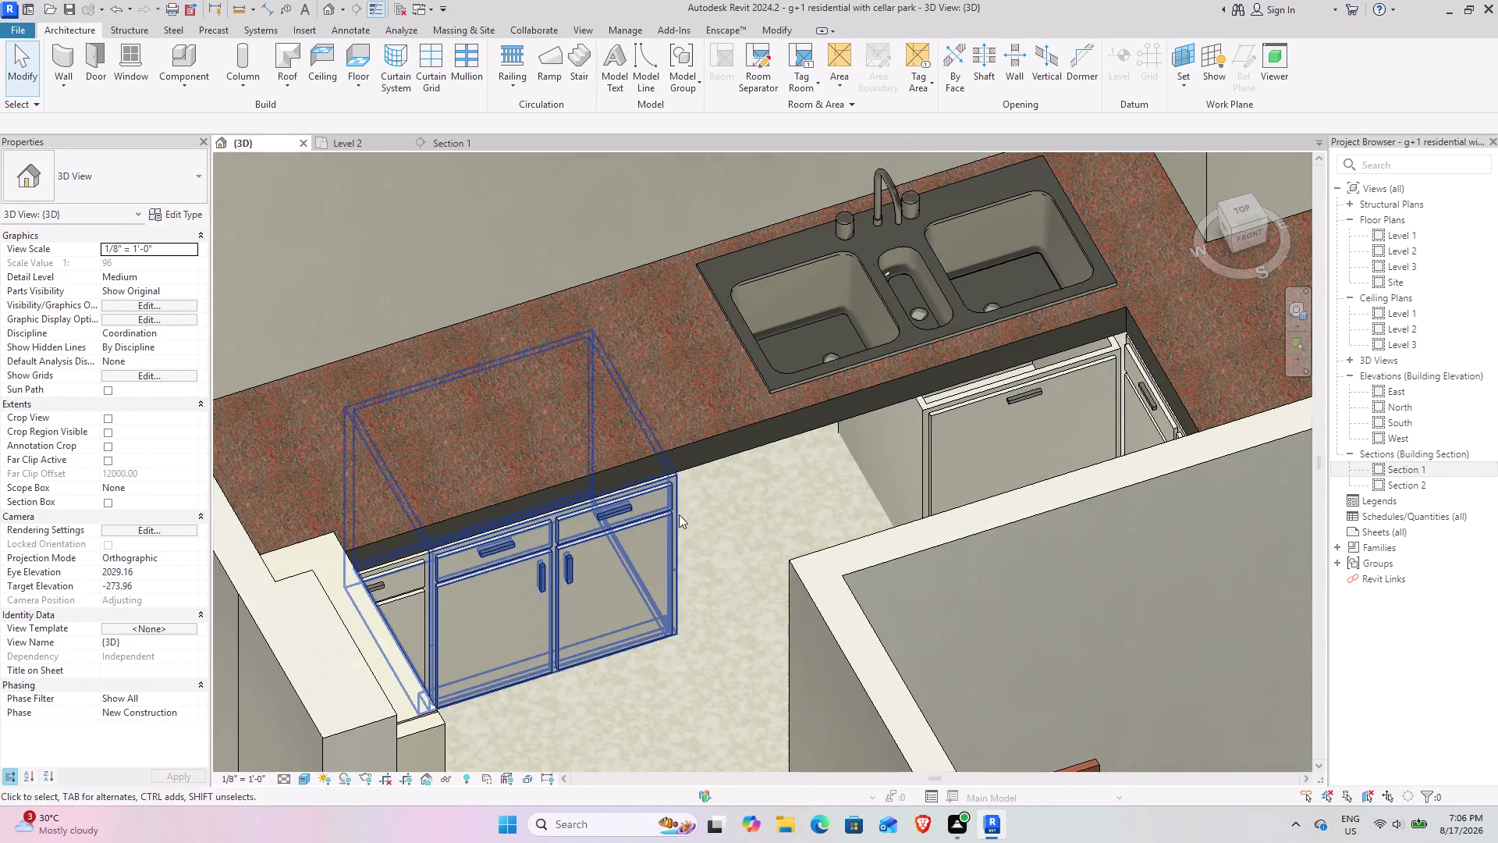
click(365, 140)
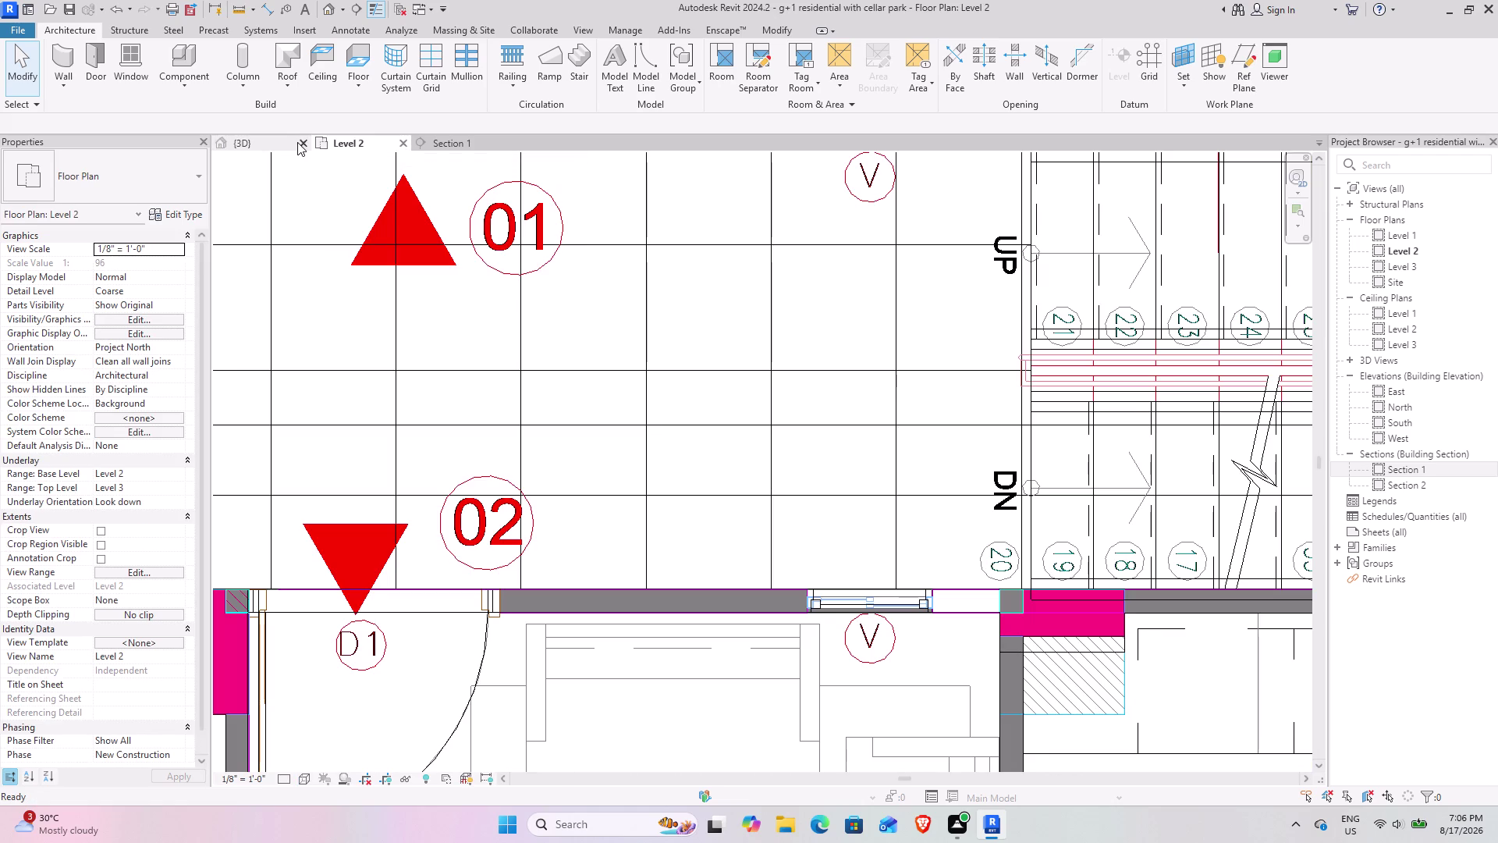
click(436, 142)
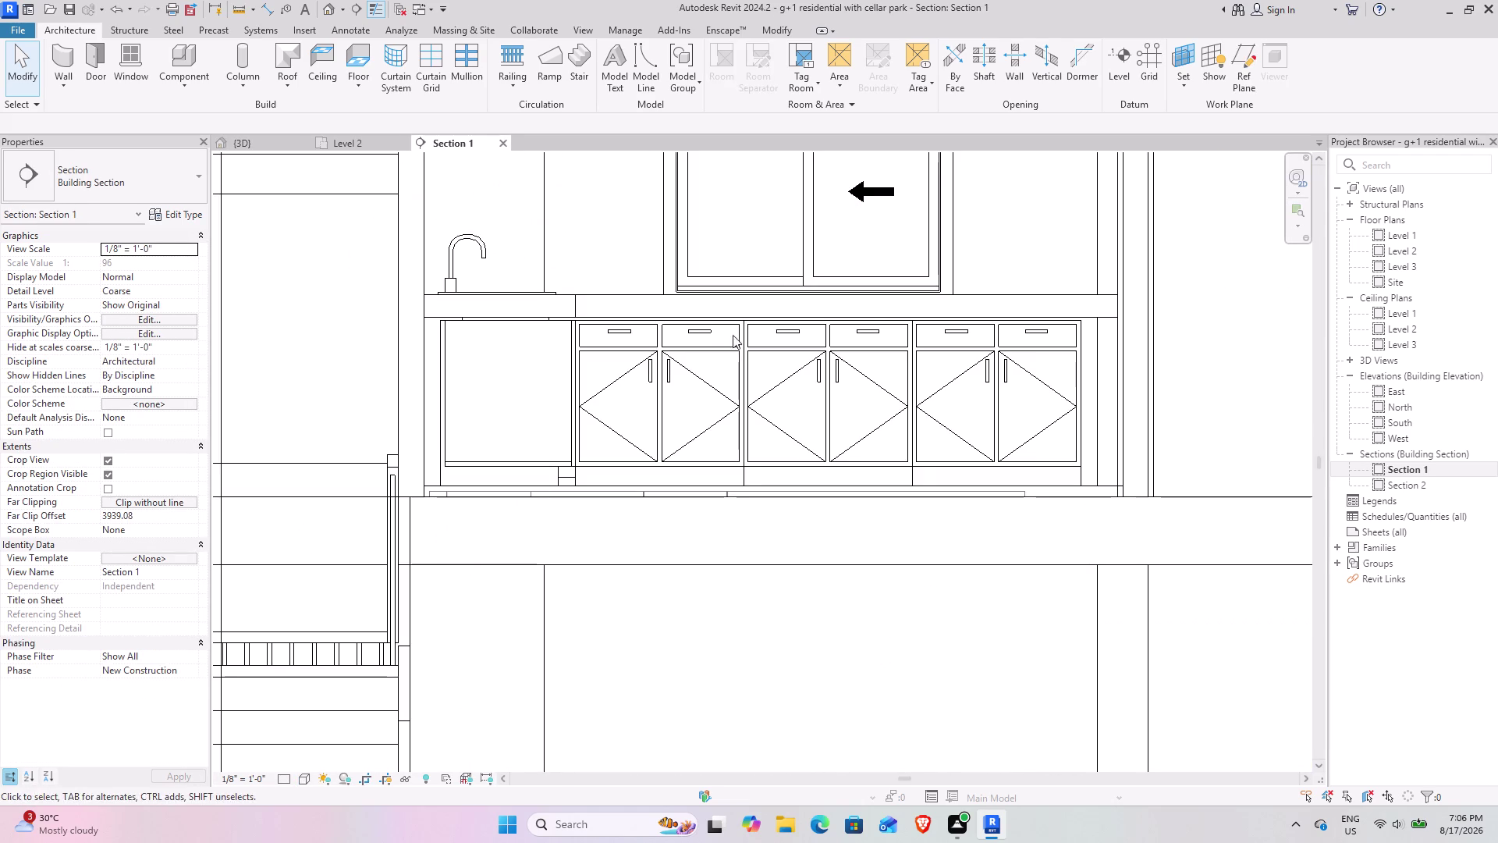
Zoom and pan across the kitchen base cabinets in Section 1.
scroll(up, 3)
scroll(up, 3)
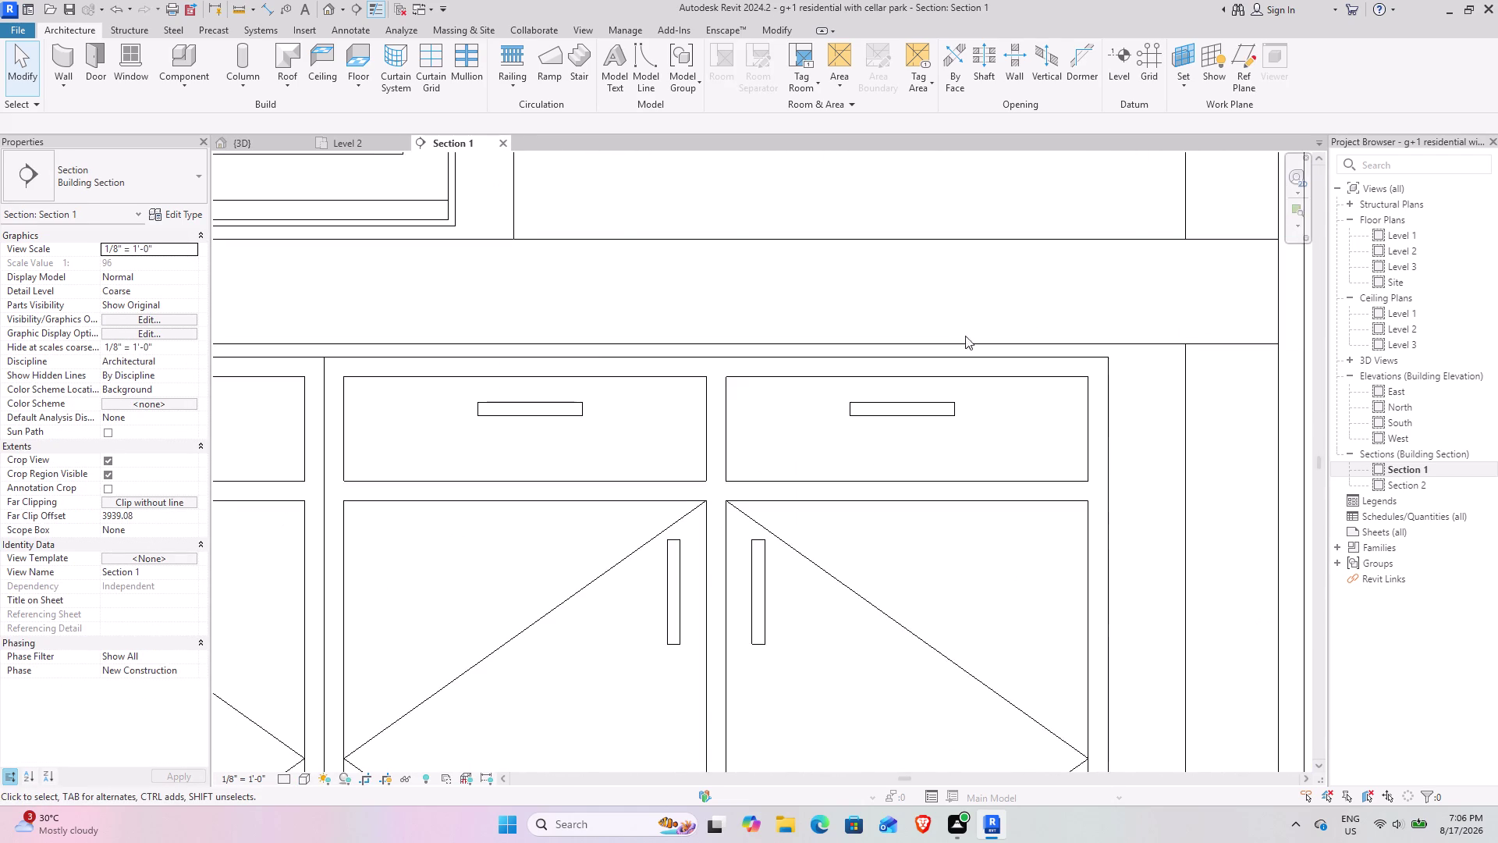
scroll(up, 3)
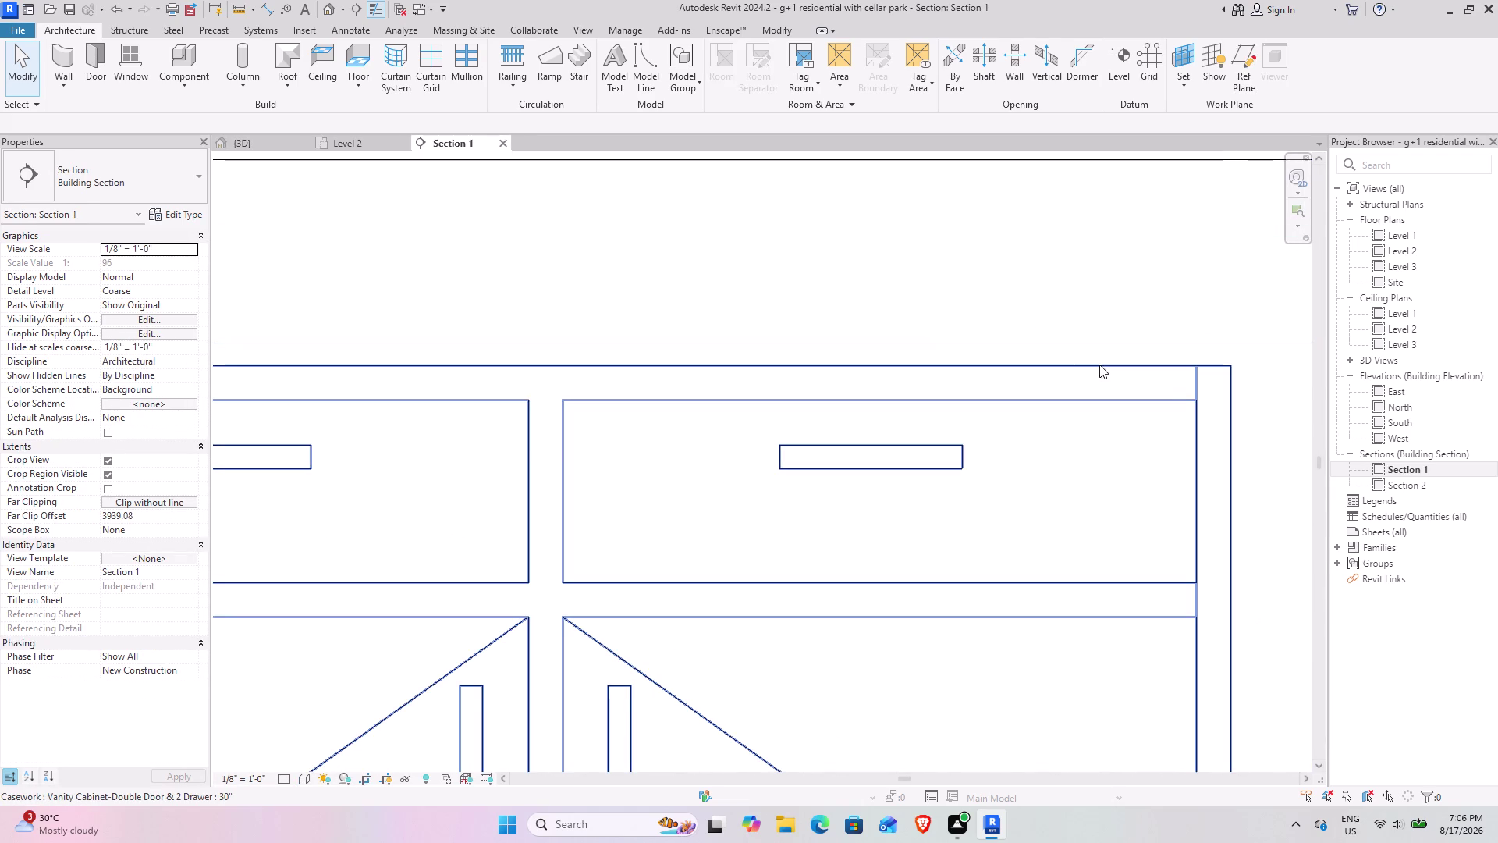
scroll(down, 3)
middle_drag(1096, 531, 1095, 530)
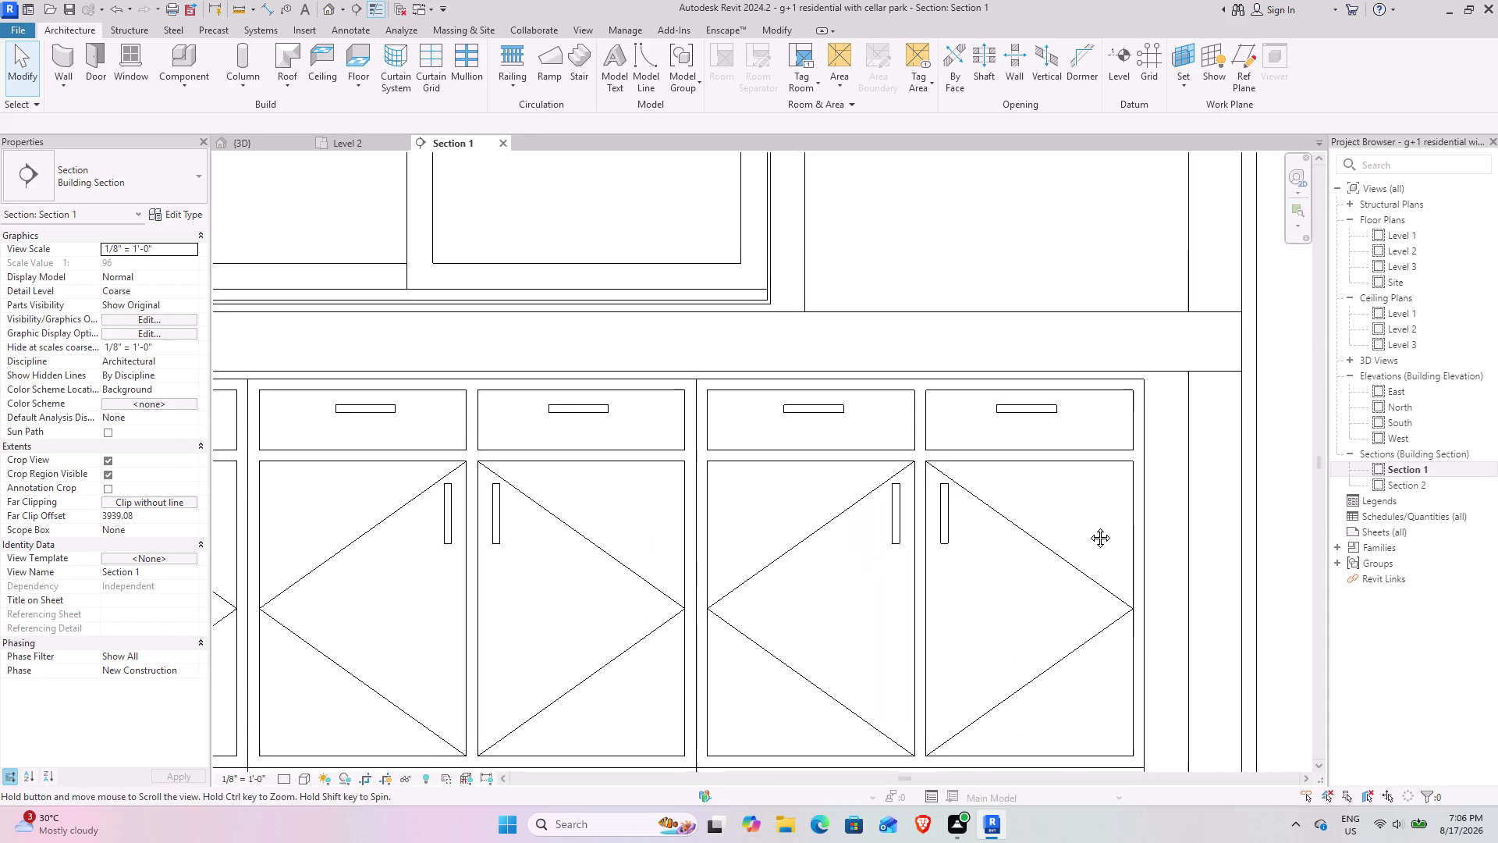
middle_drag(1095, 530, 1041, 412)
middle_drag(512, 386, 993, 387)
middle_drag(666, 396, 861, 396)
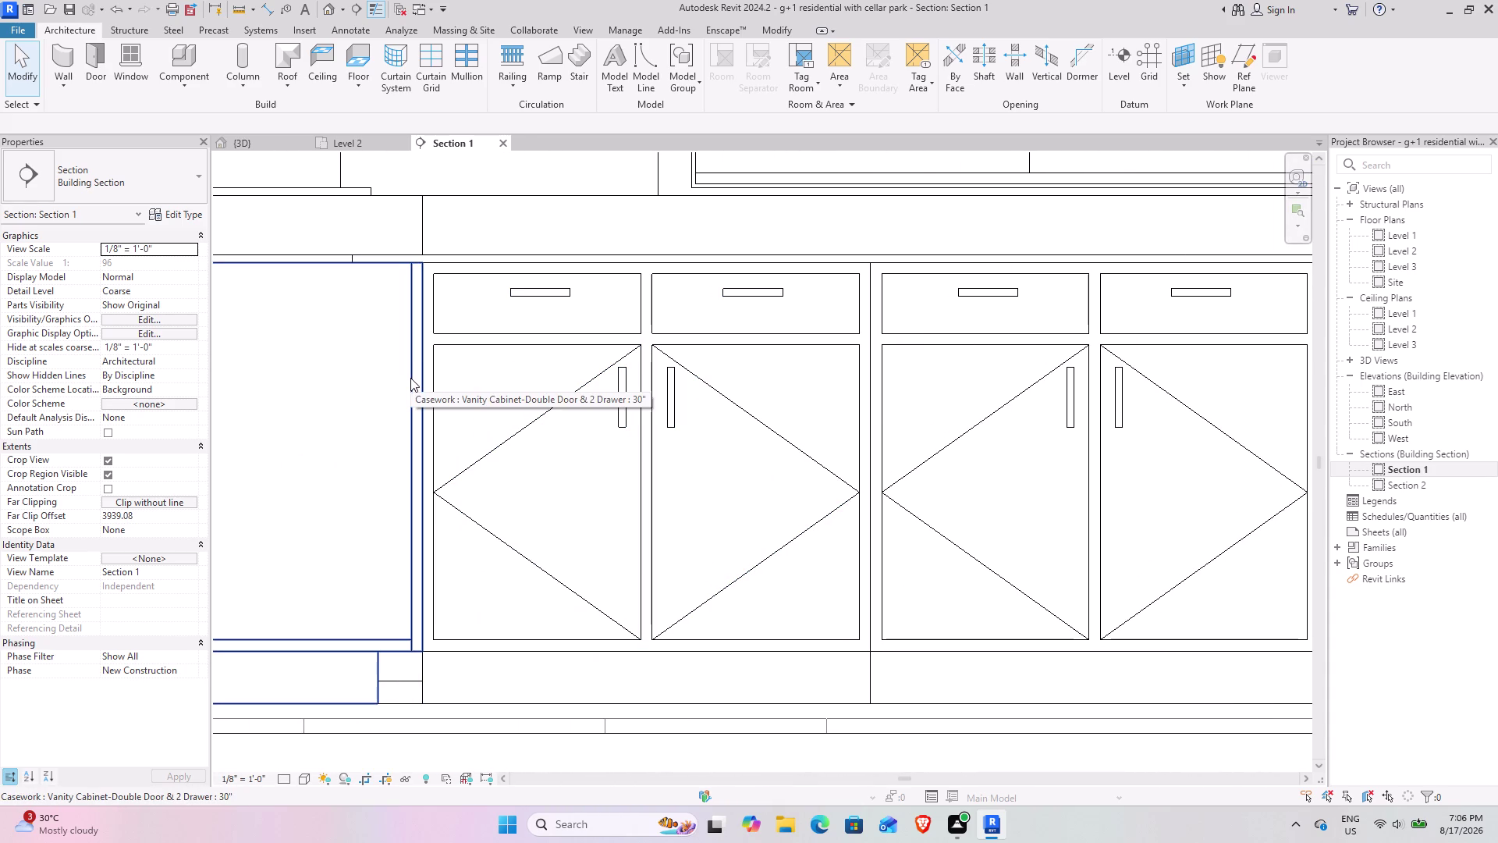
Select all instances of a kitchen base cabinet (SA) and enter 3 for Elevation from Level.
click(410, 378)
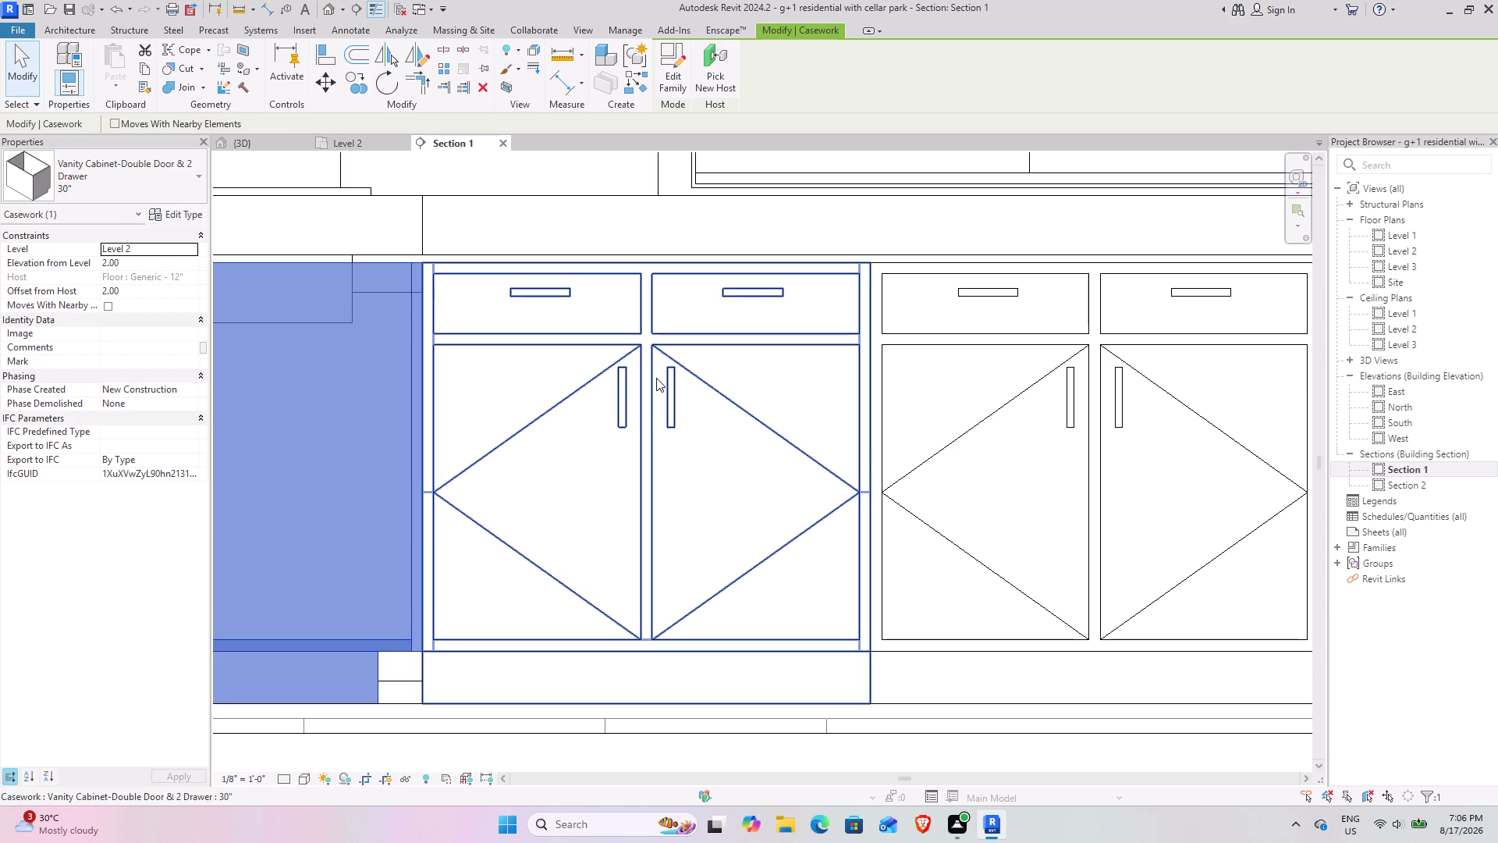
text(sa)
click(139, 264)
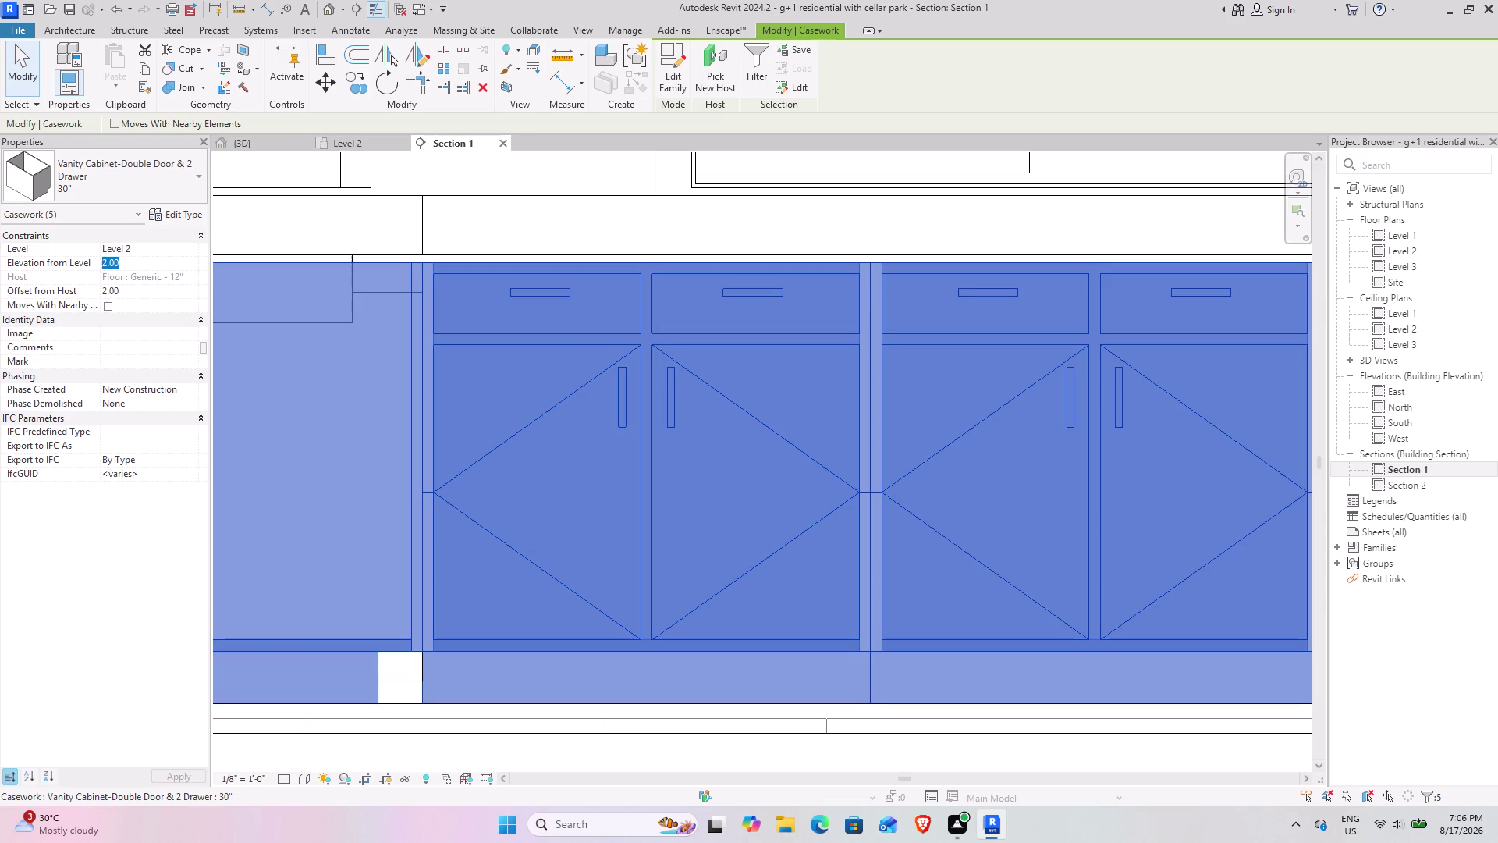
key(3)
key(Return)
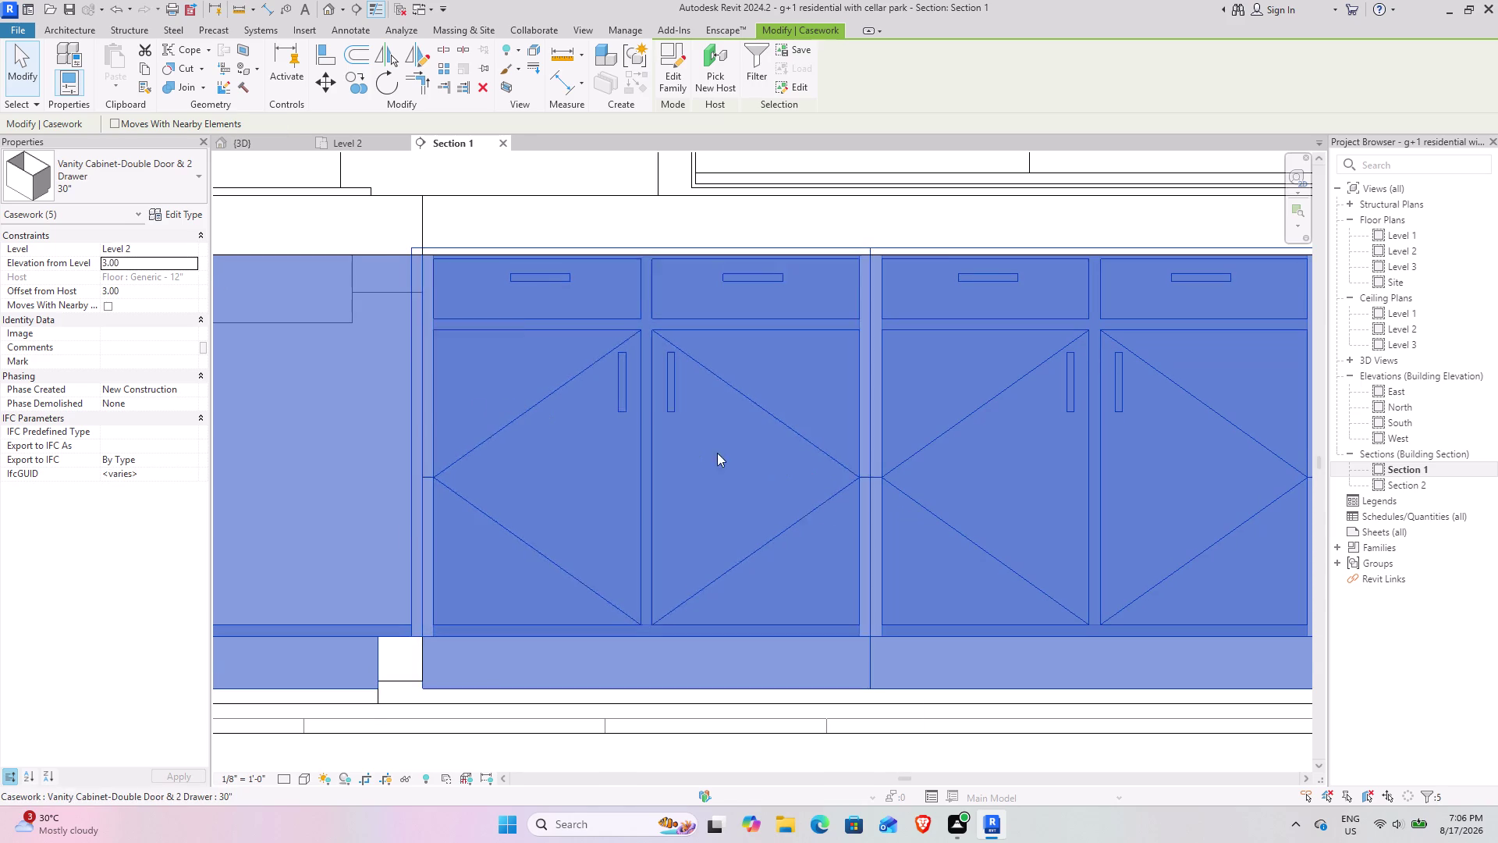
Switch to the 3D view, pan along the countertop and clear the selection.
click(259, 136)
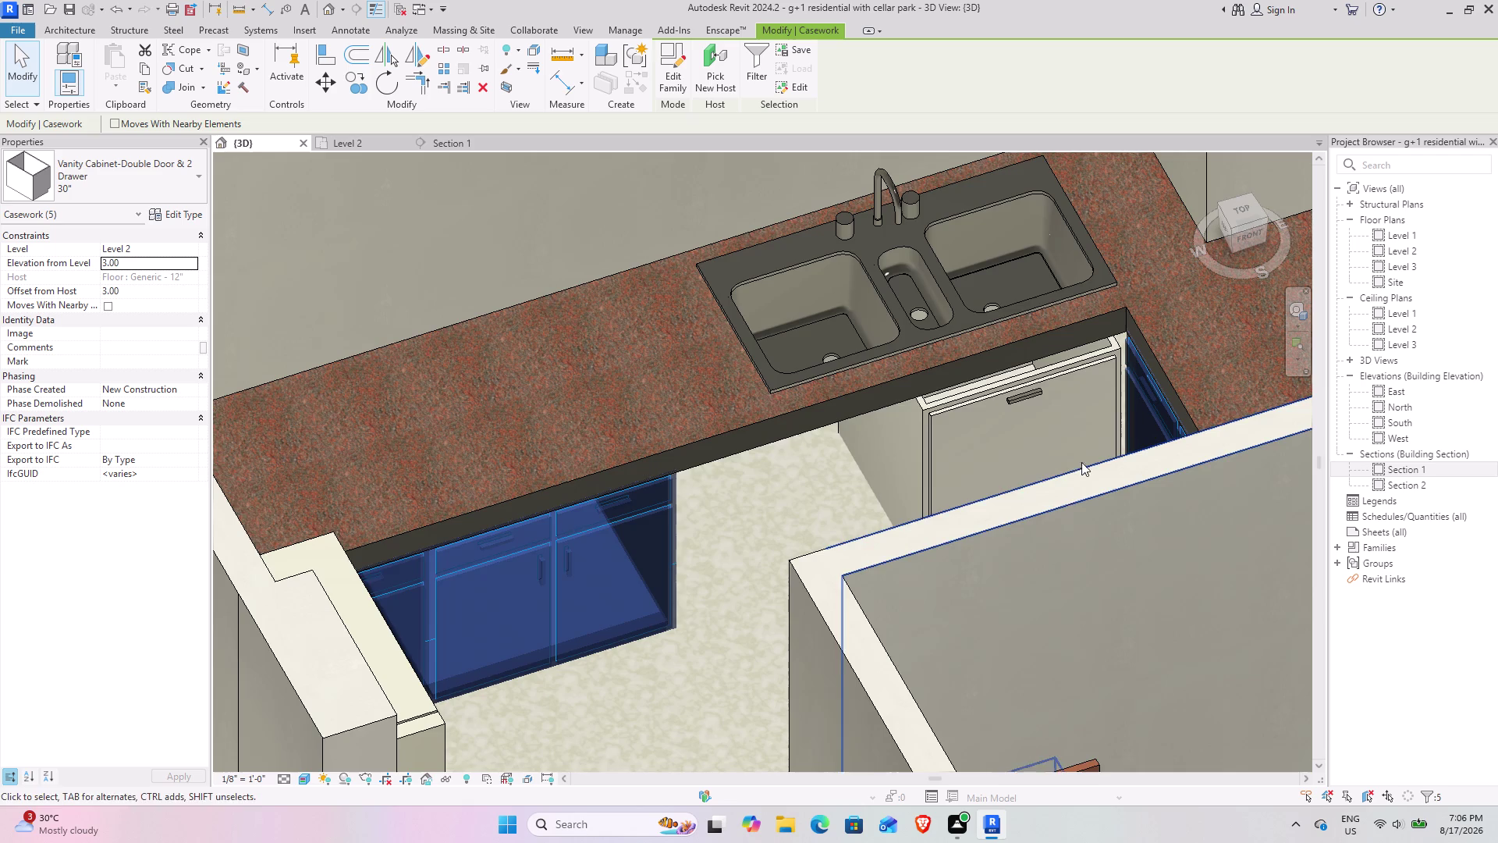
scroll(up, 3)
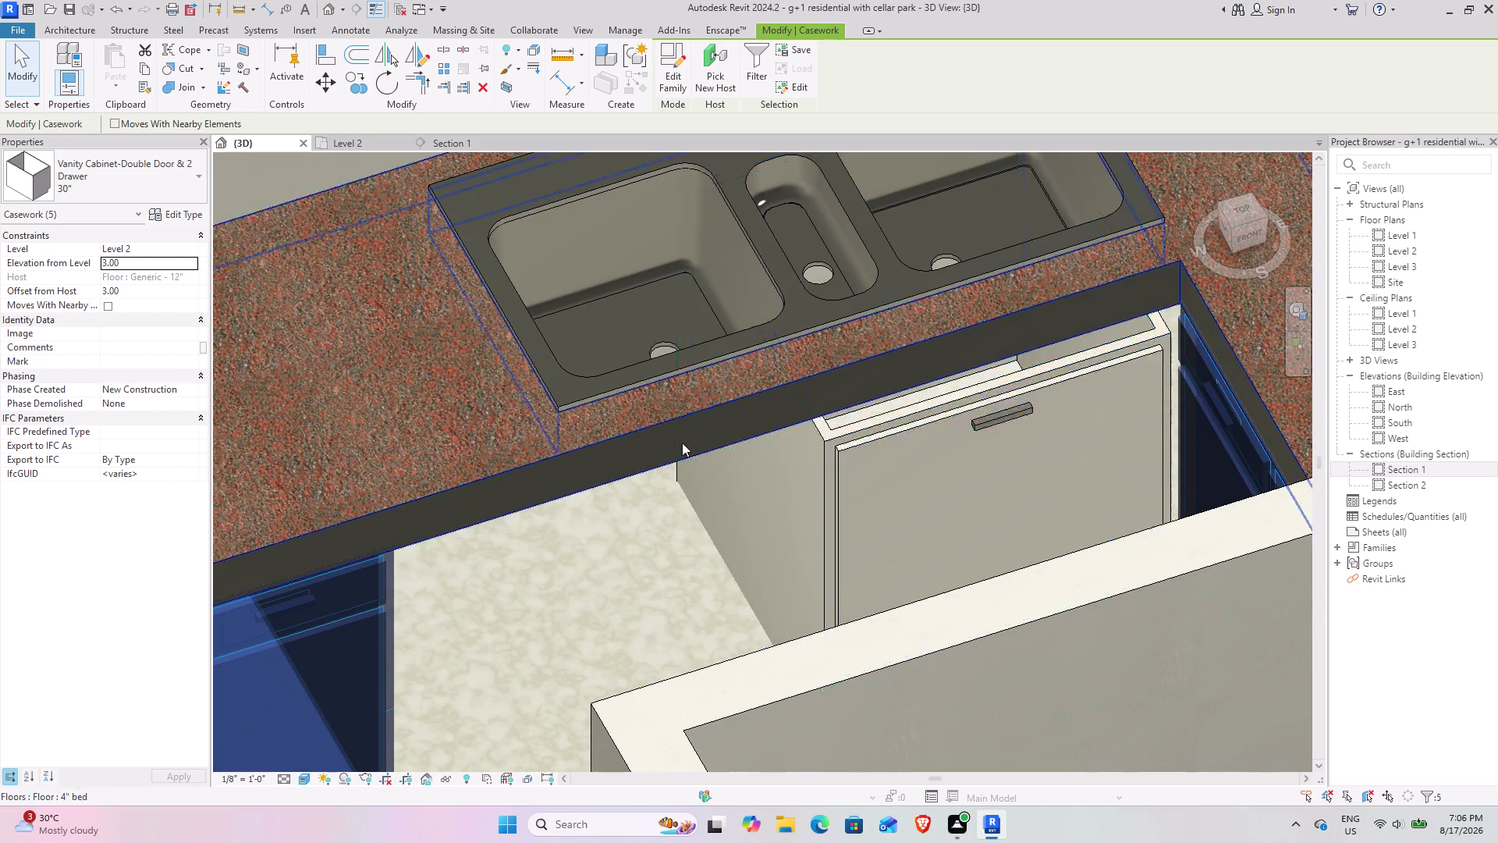
middle_drag(728, 418, 824, 360)
click(695, 537)
middle_drag(562, 554, 910, 389)
scroll(down, 3)
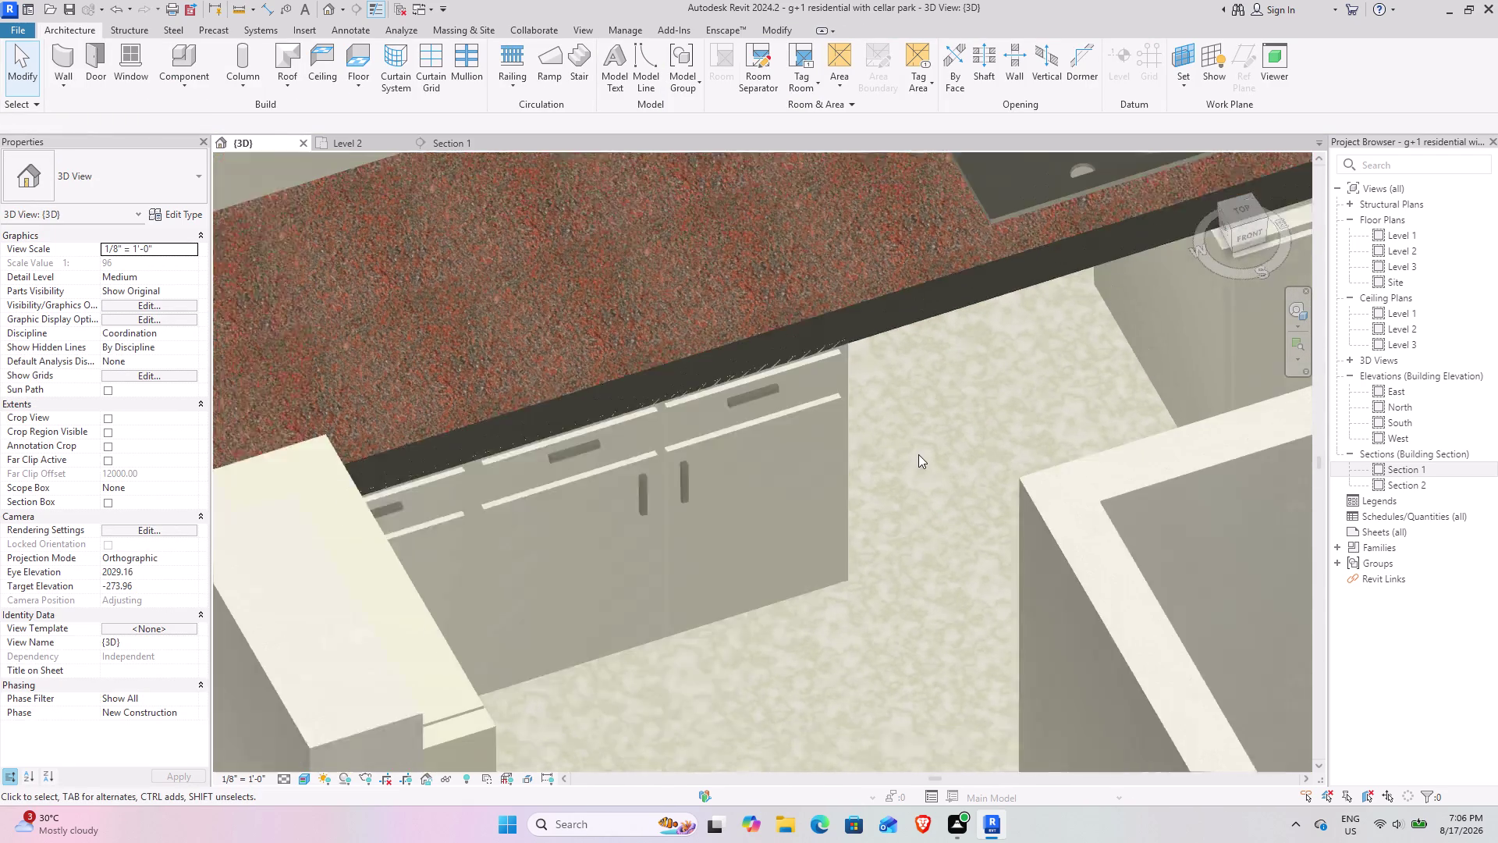
scroll(down, 3)
Pan and zoom to the kitchen sink to review the base cabinets beneath the counter.
middle_drag(899, 491, 401, 585)
middle_drag(405, 592, 475, 606)
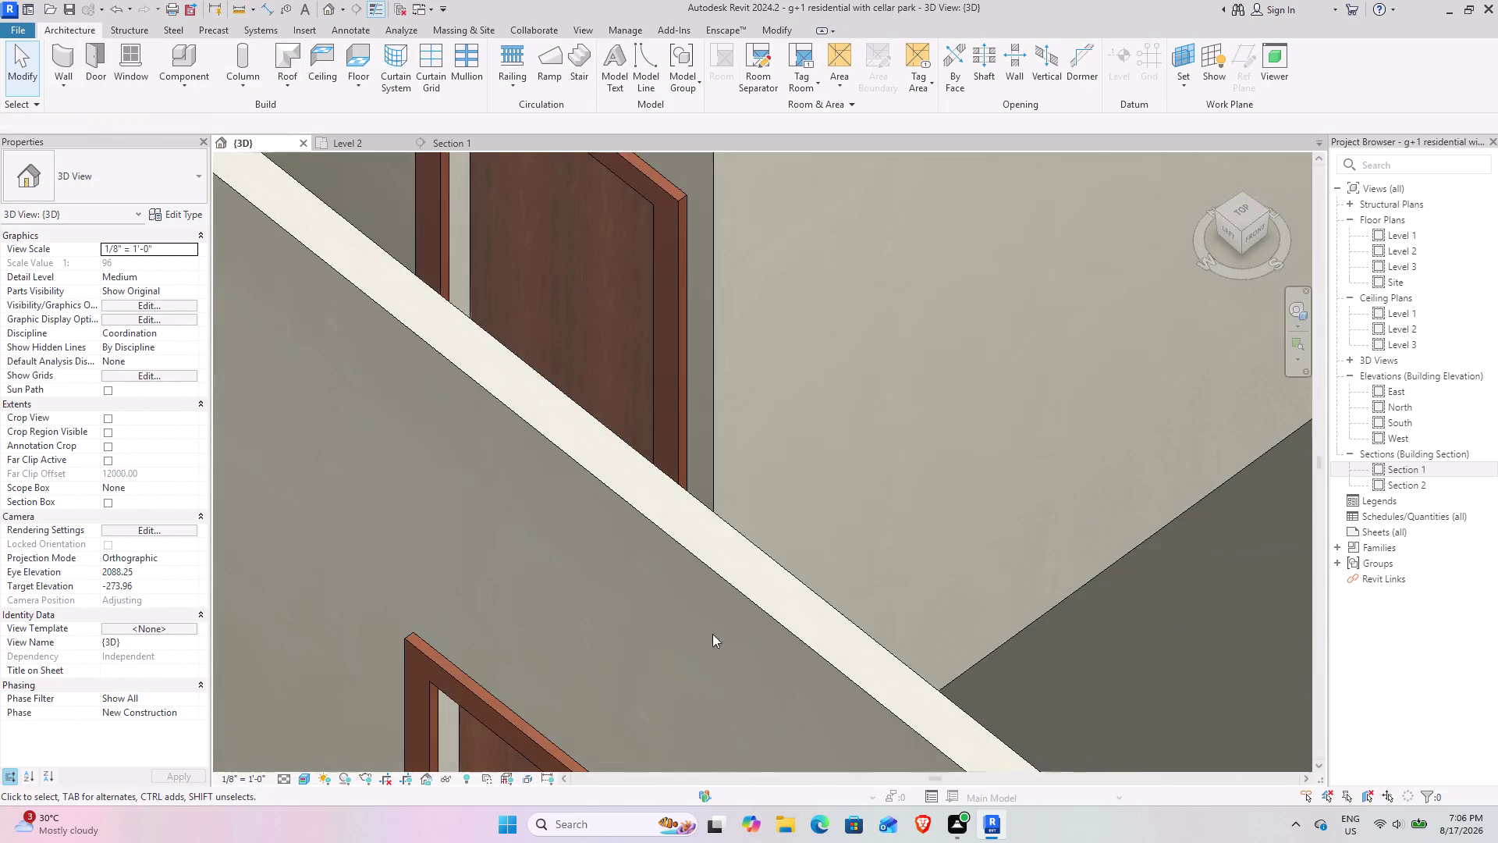
middle_drag(697, 629, 2, 386)
scroll(down, 3)
middle_drag(813, 515, 522, 277)
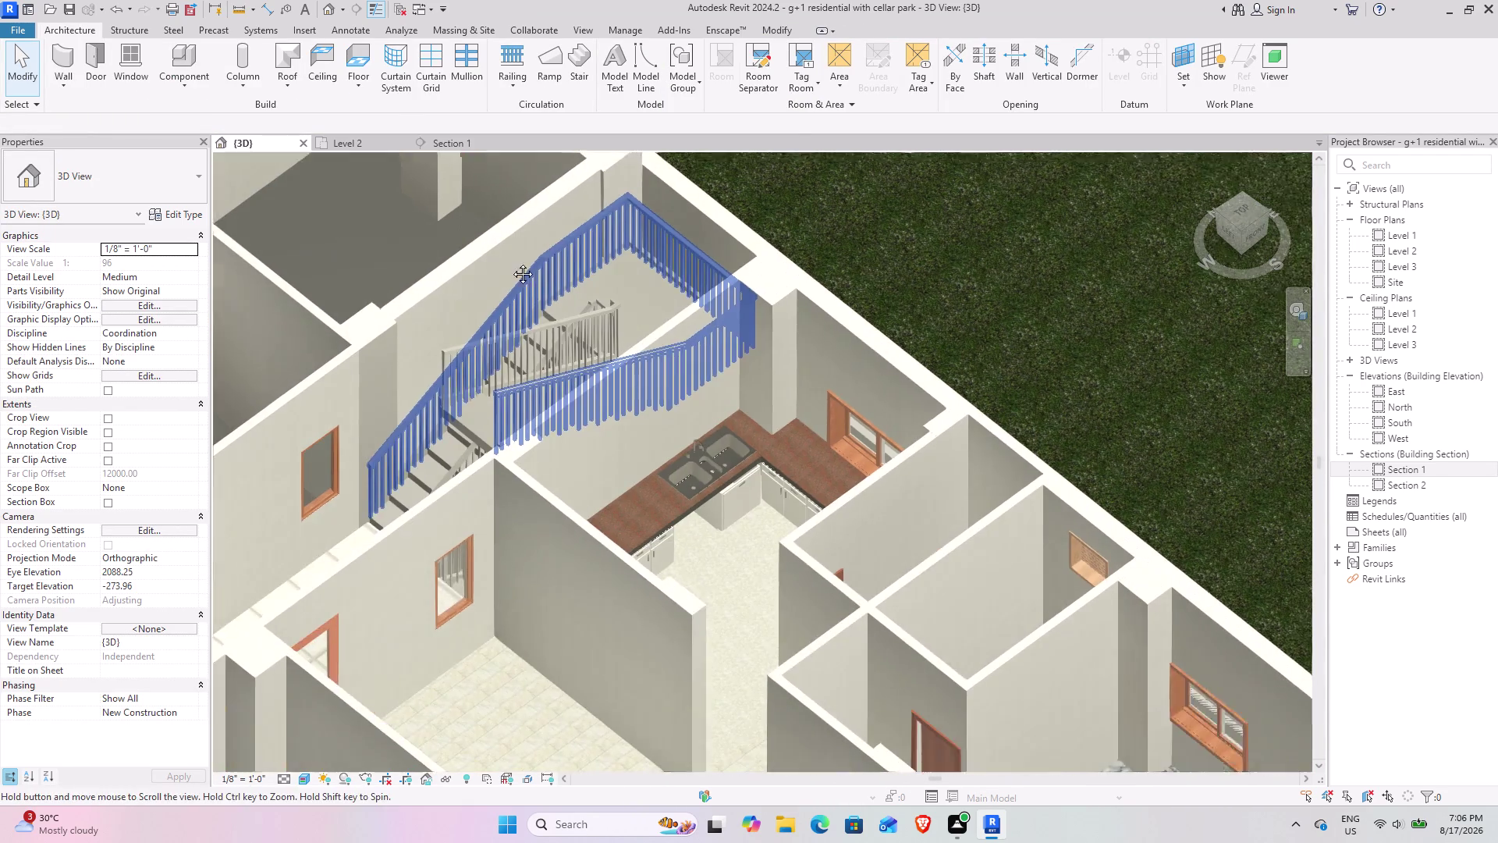
middle_drag(522, 277, 510, 262)
scroll(up, 3)
scroll(up, 3)
scroll(up, 3)
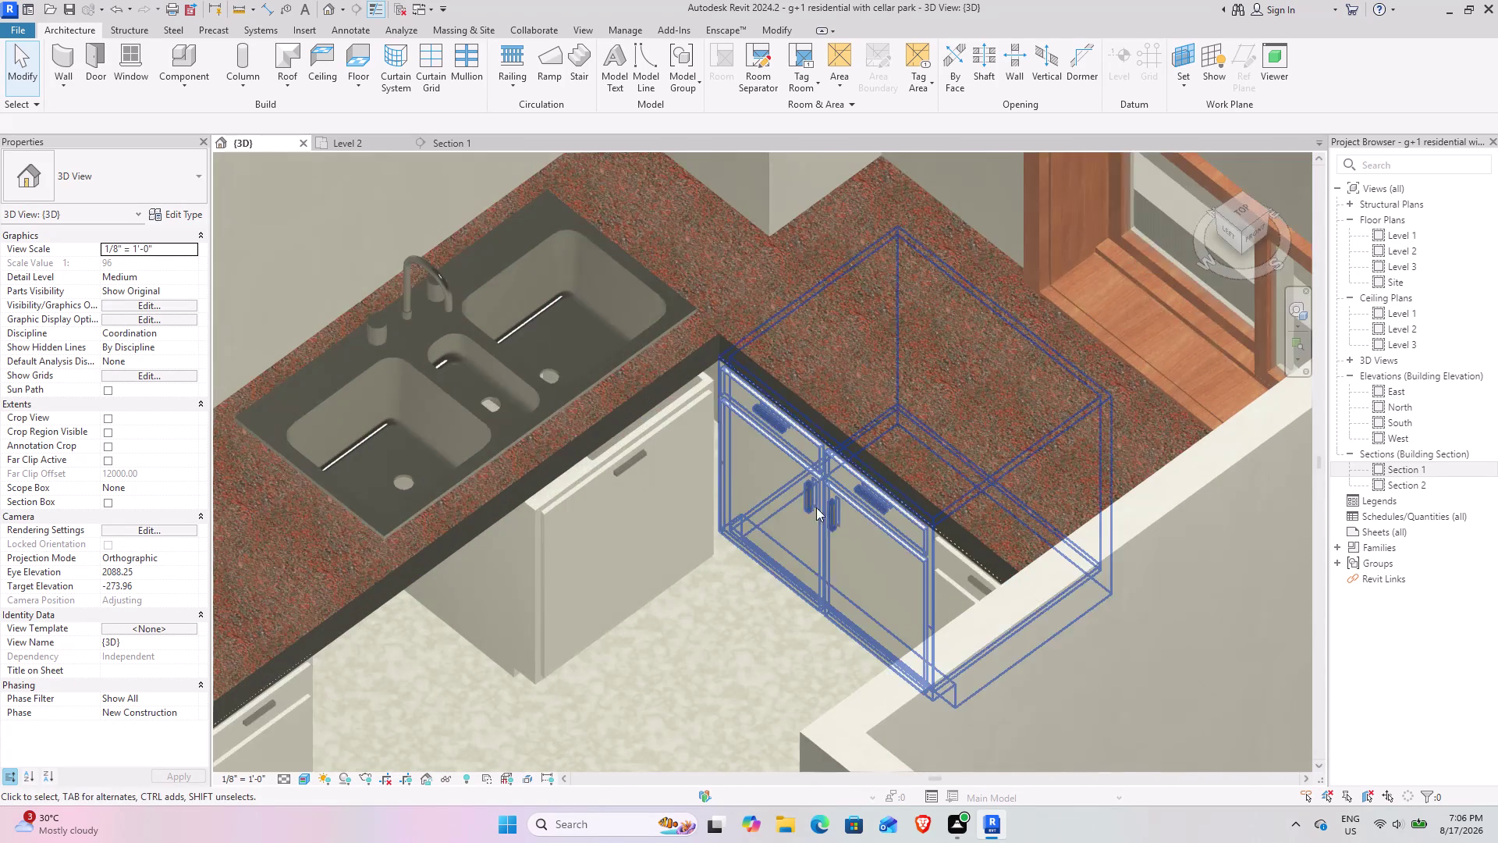
click(619, 439)
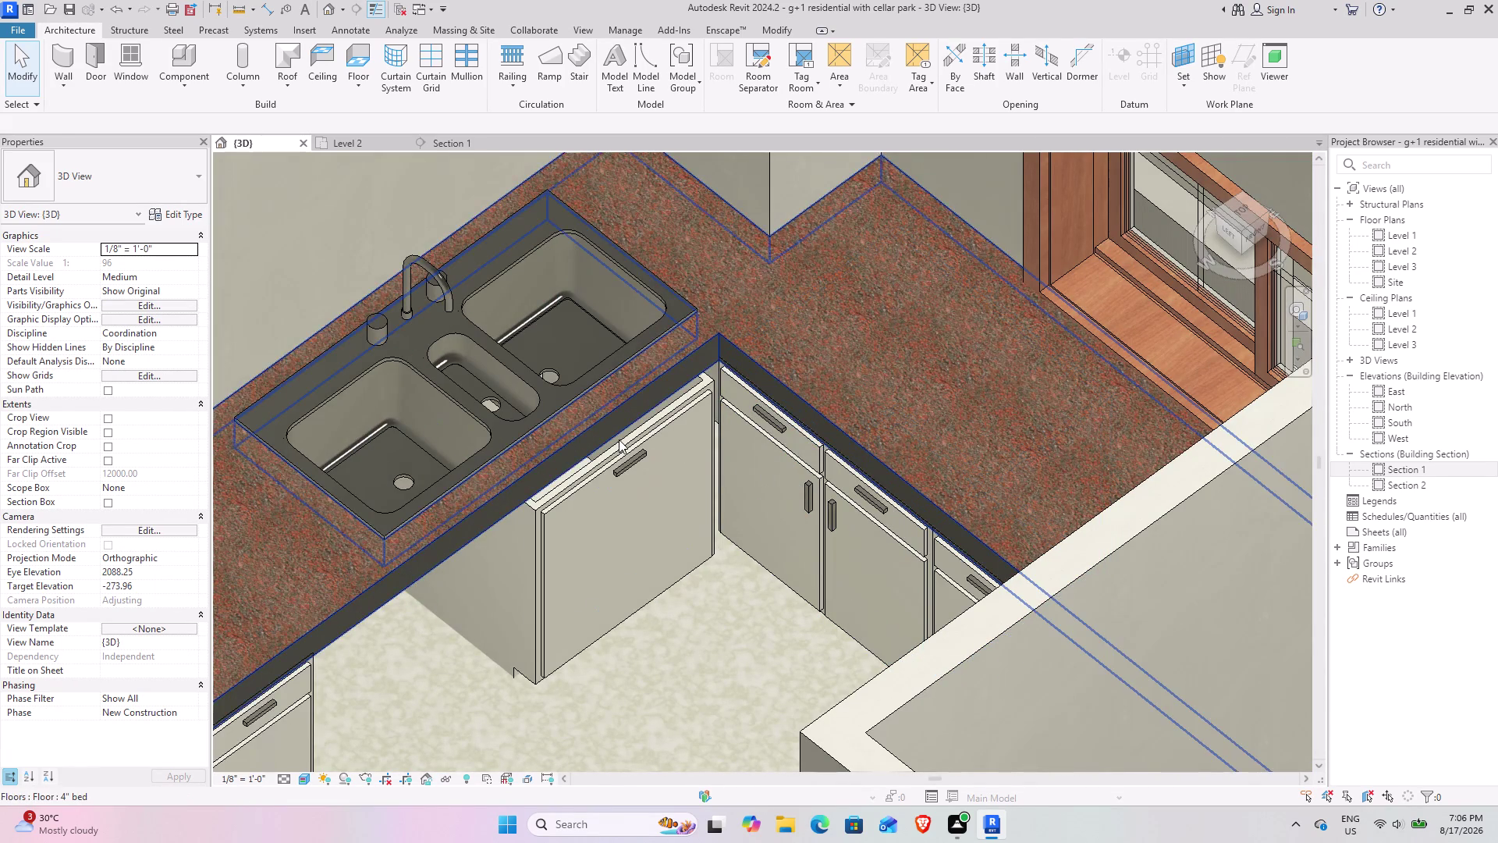
Set the sink's single-drawer vanity cabinet to 3.00 above Level 2.
click(632, 457)
click(146, 268)
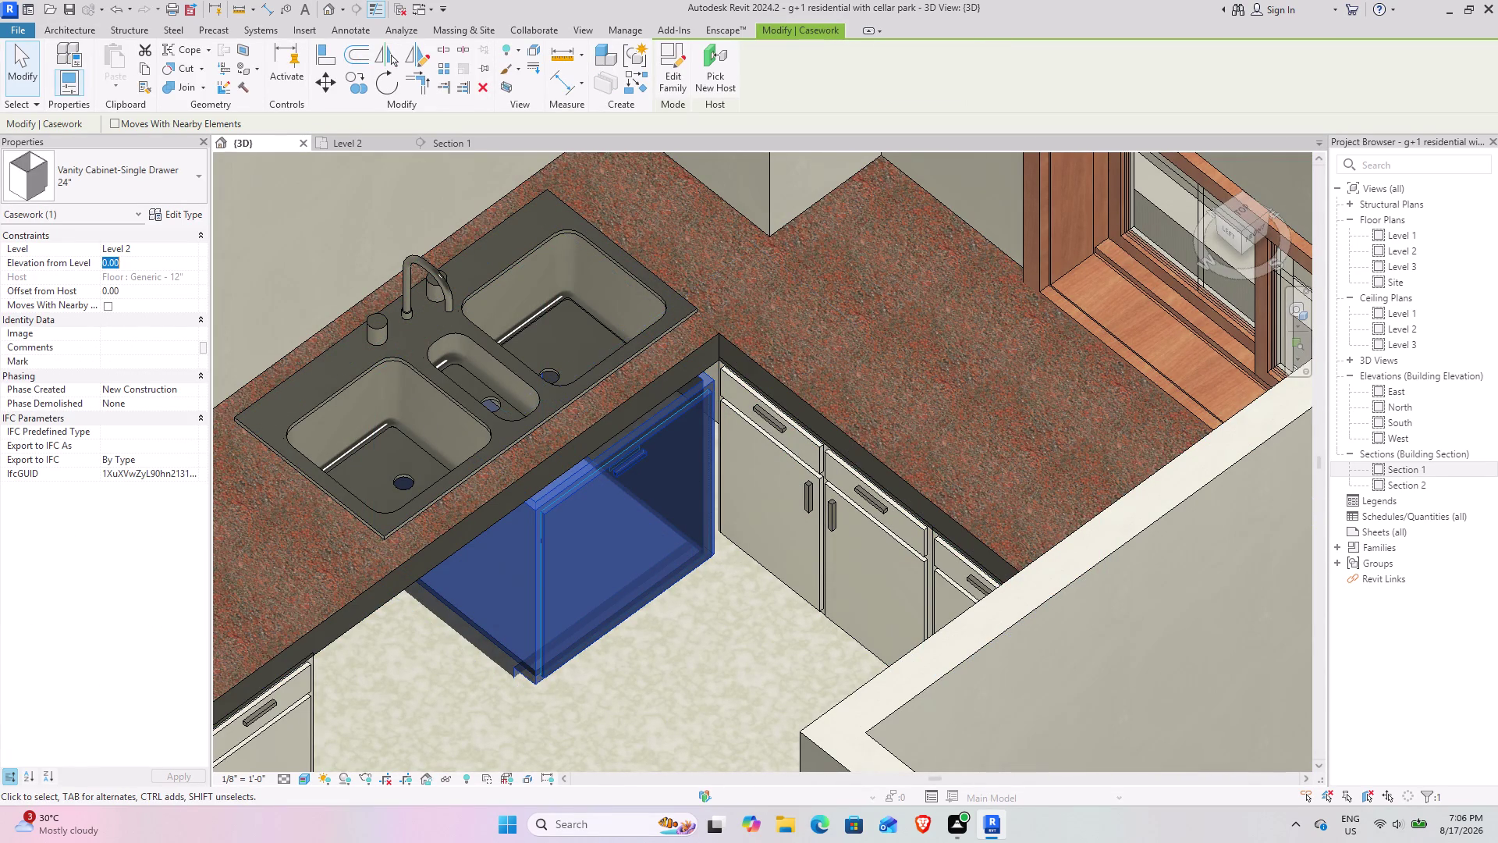
key(3)
key(Return)
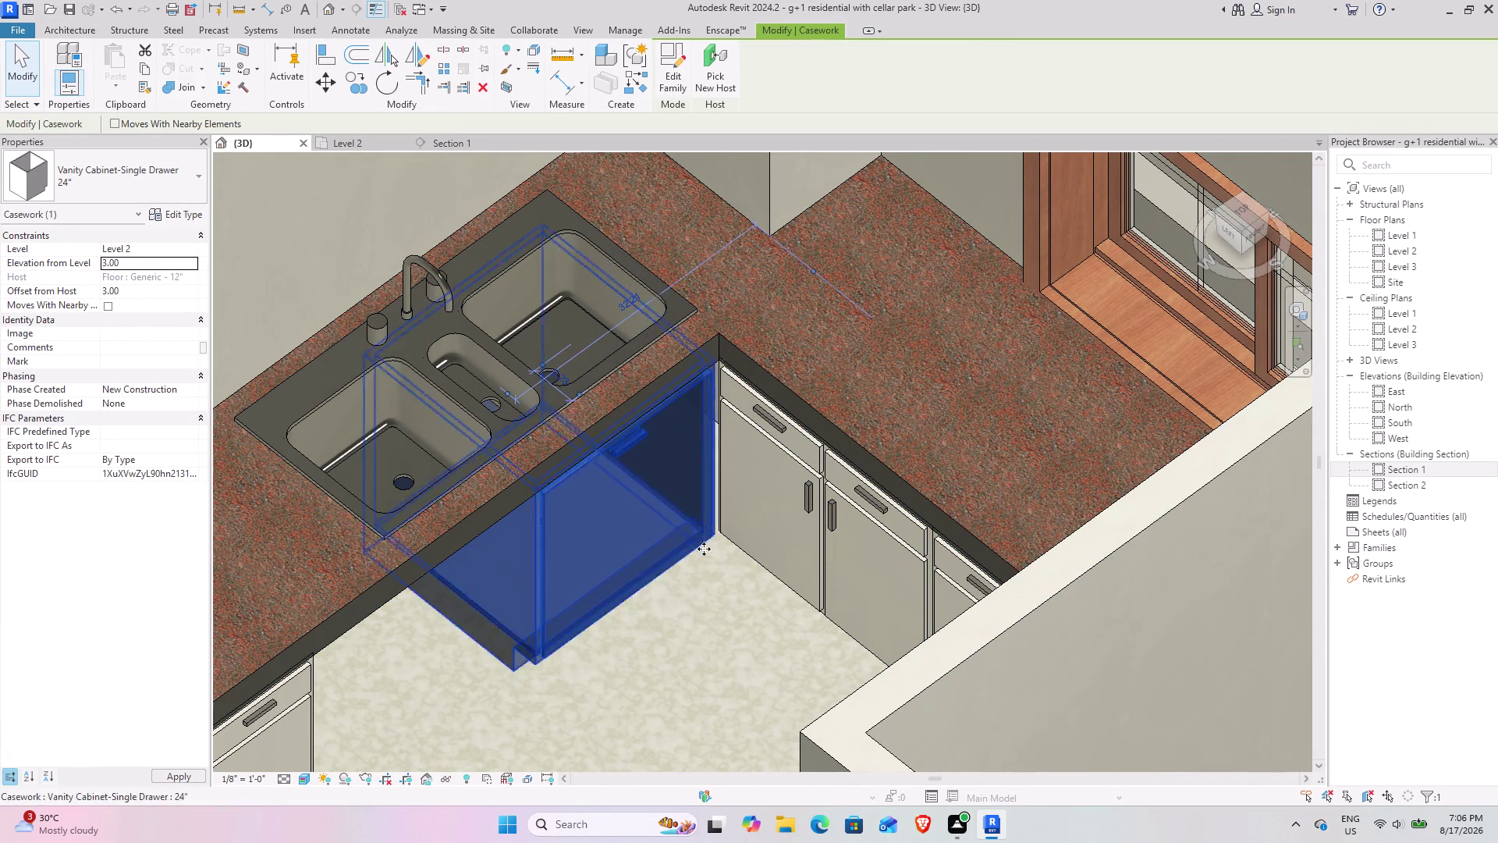
click(739, 628)
Reselect the sink cabinet and nudge it right five times with the arrow key.
scroll(up, 3)
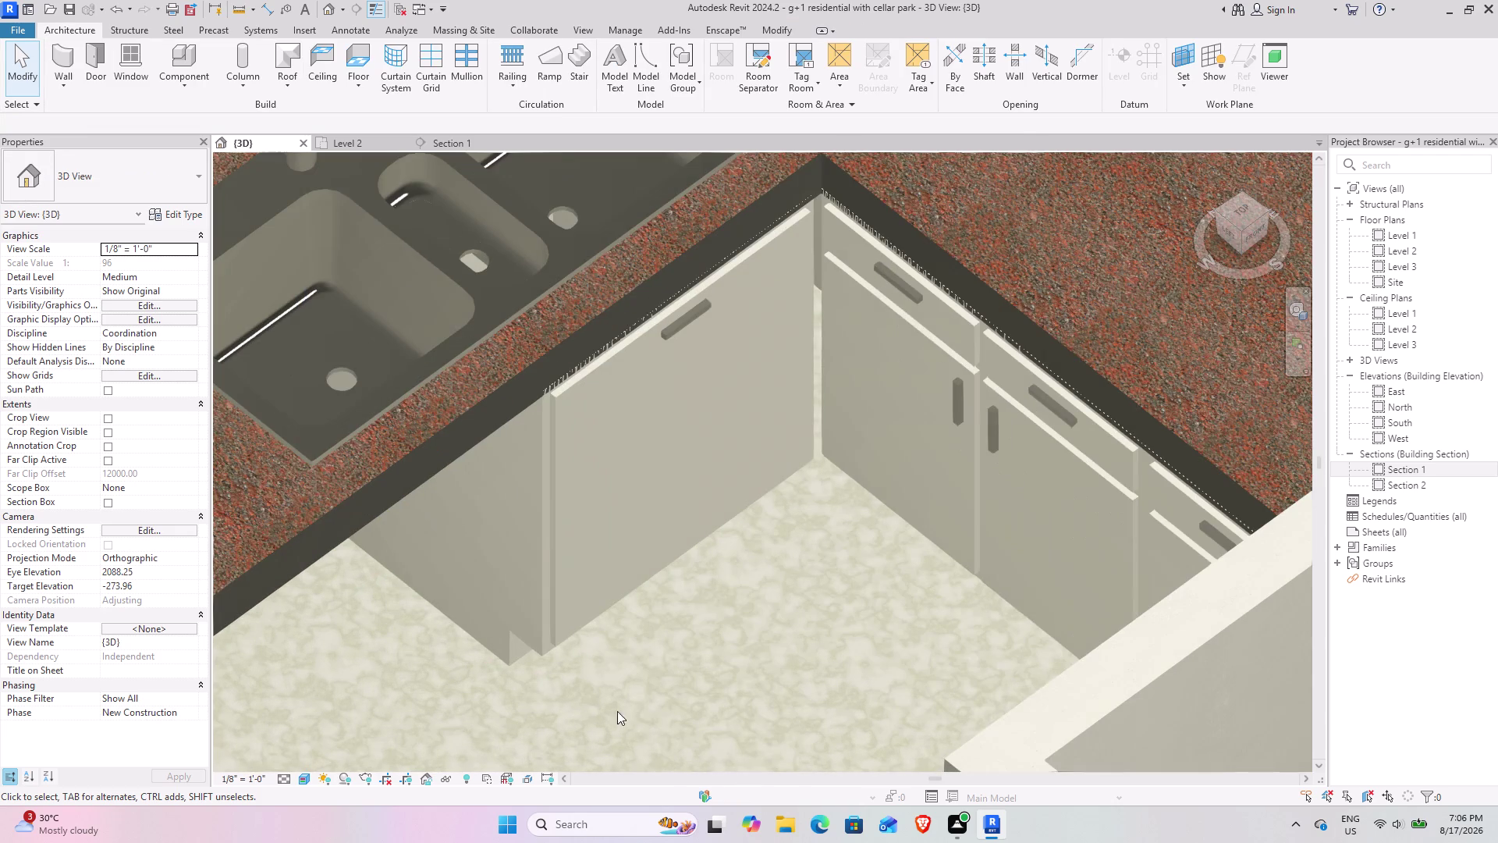
scroll(down, 3)
middle_drag(583, 628, 580, 311)
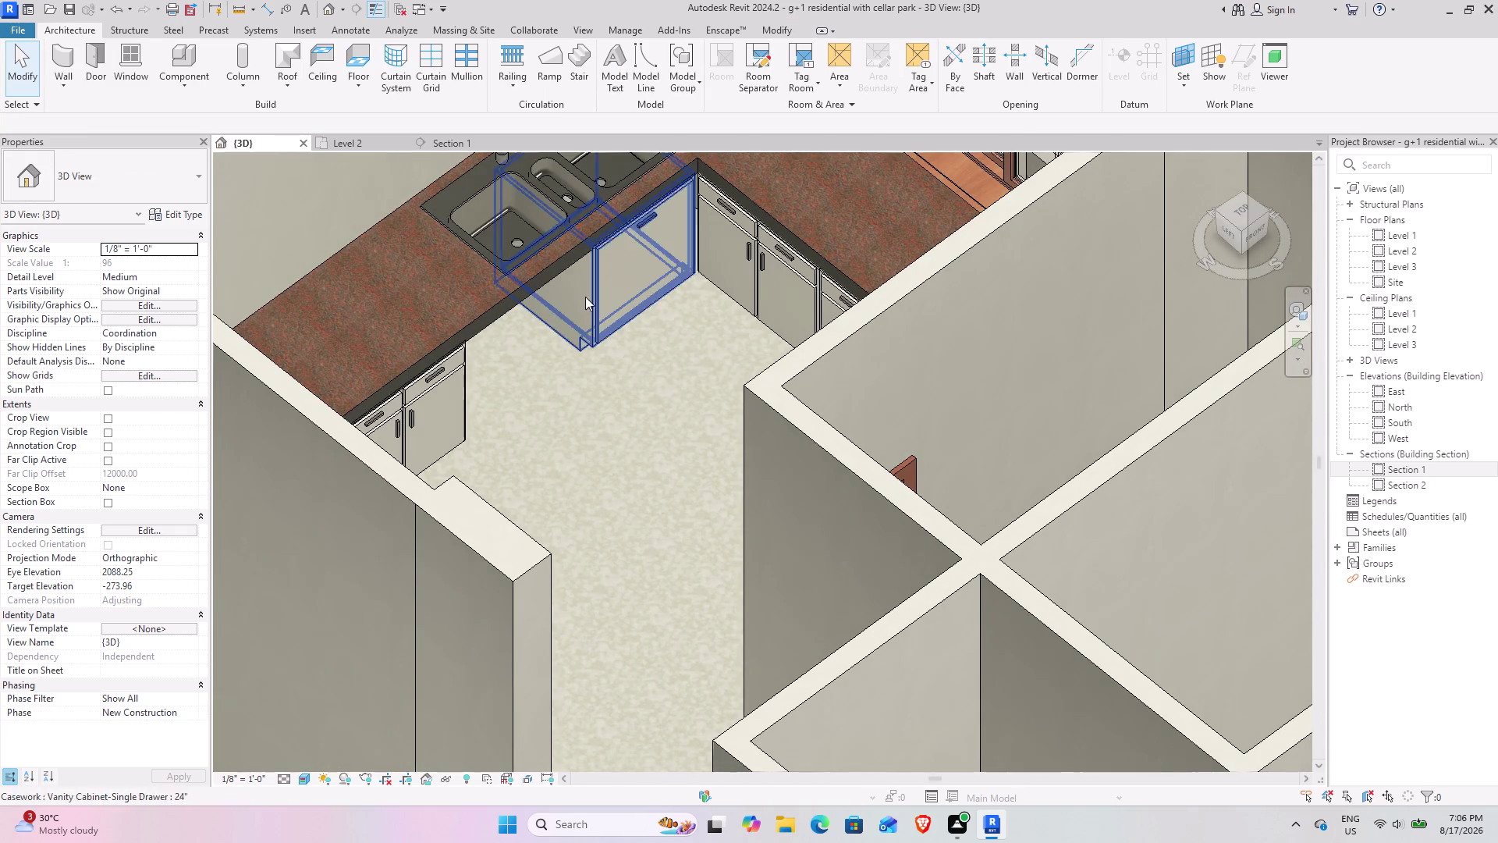
middle_drag(588, 312, 632, 546)
scroll(up, 3)
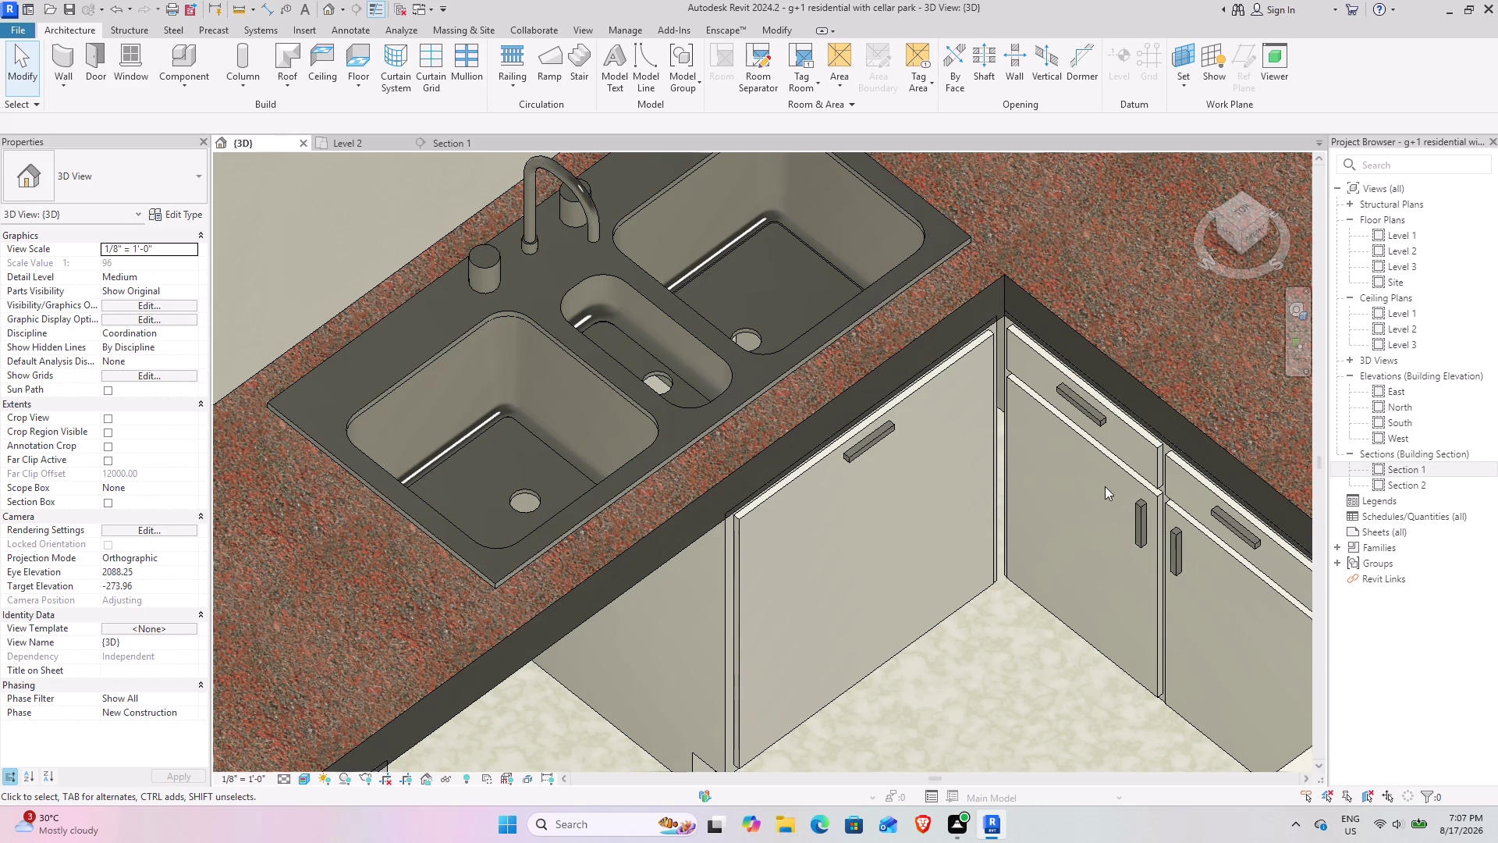
scroll(down, 3)
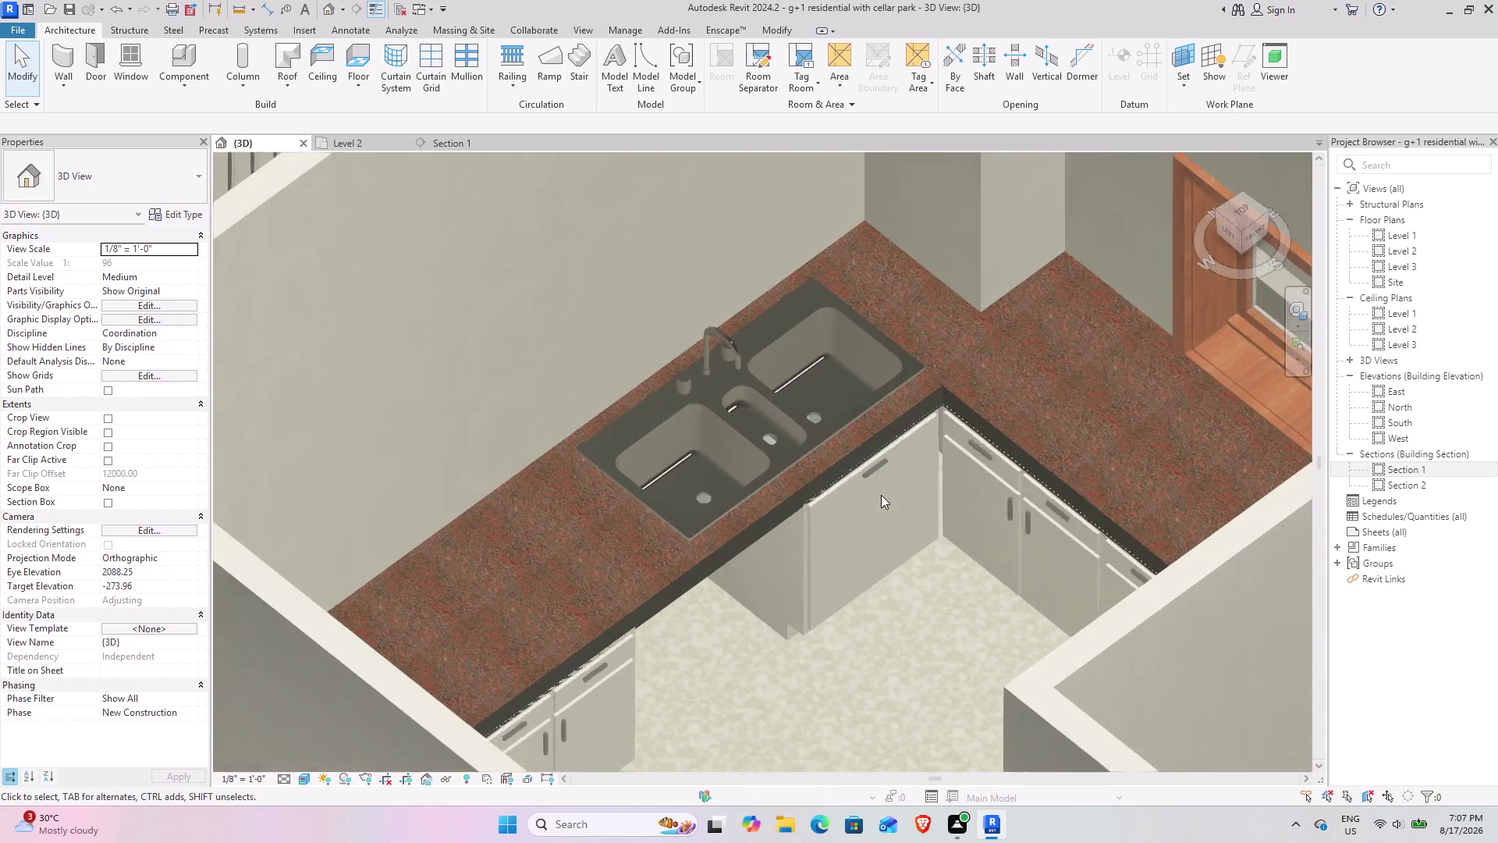
scroll(down, 3)
middle_drag(921, 512, 826, 503)
scroll(up, 3)
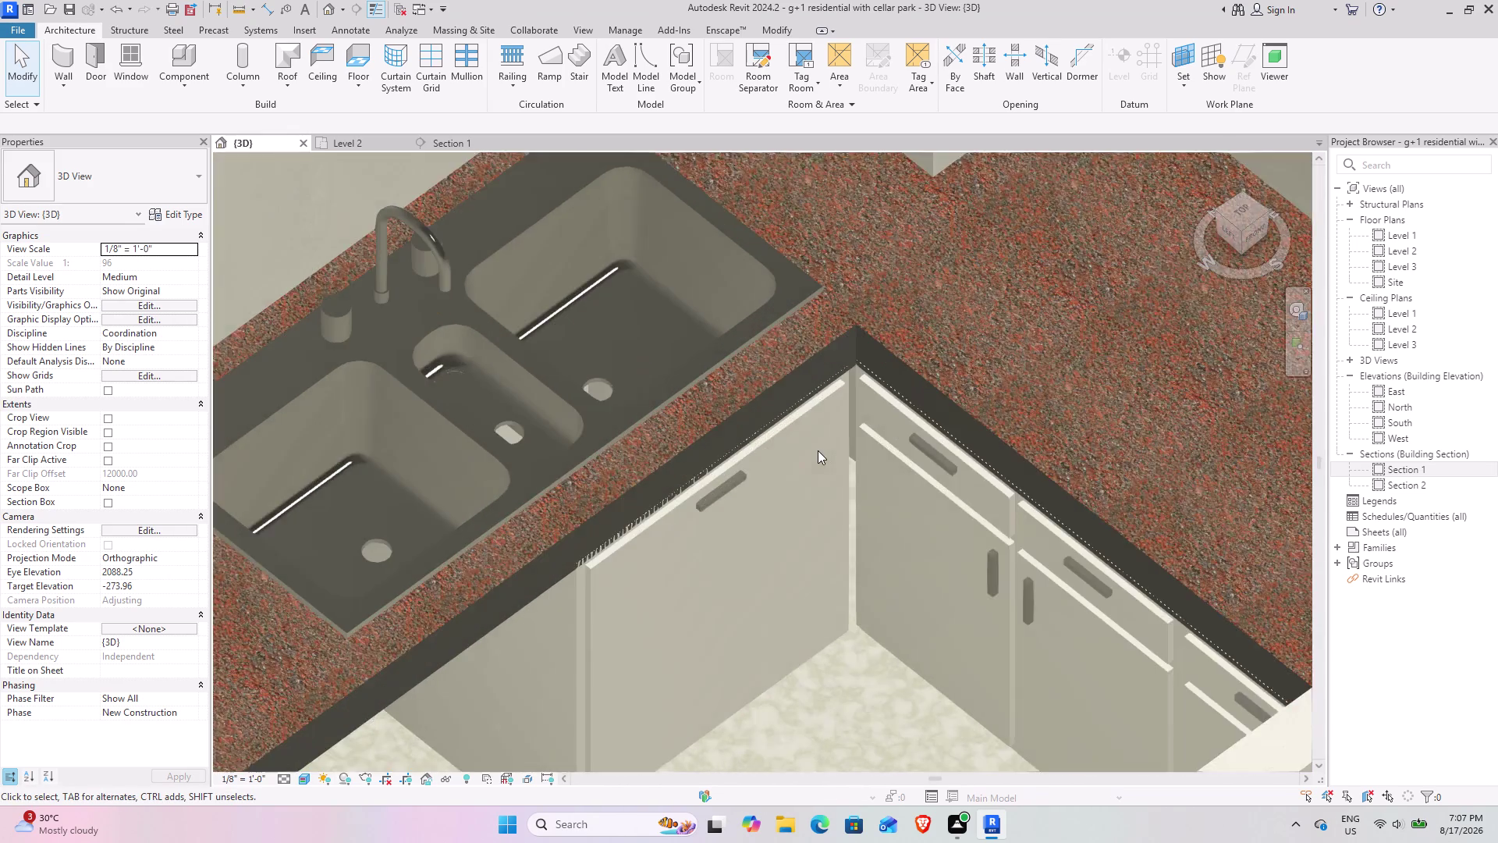
scroll(up, 3)
click(871, 419)
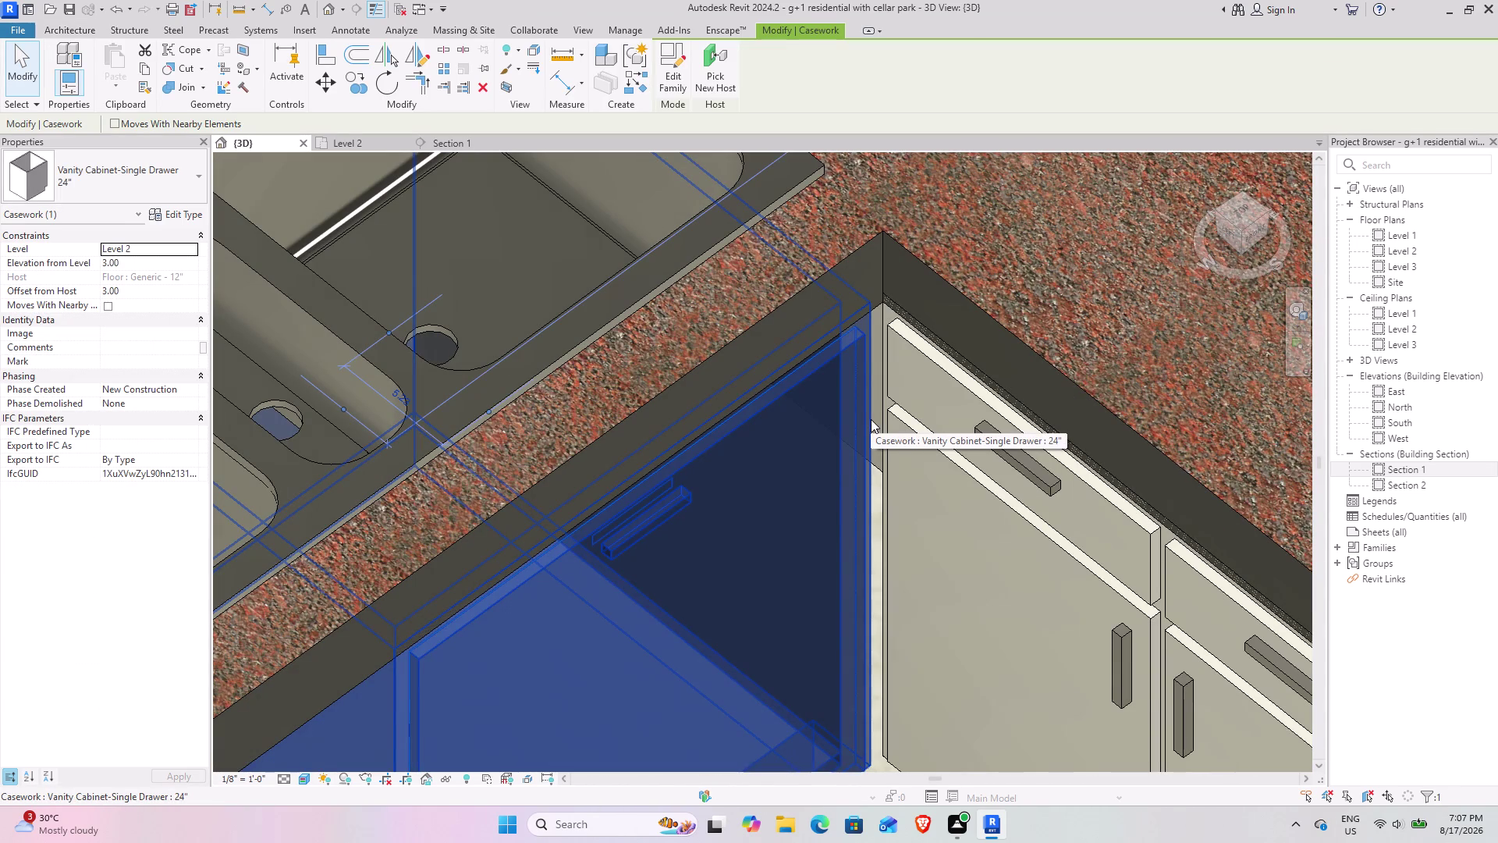
key(Right)
key(Right)
key(Right)
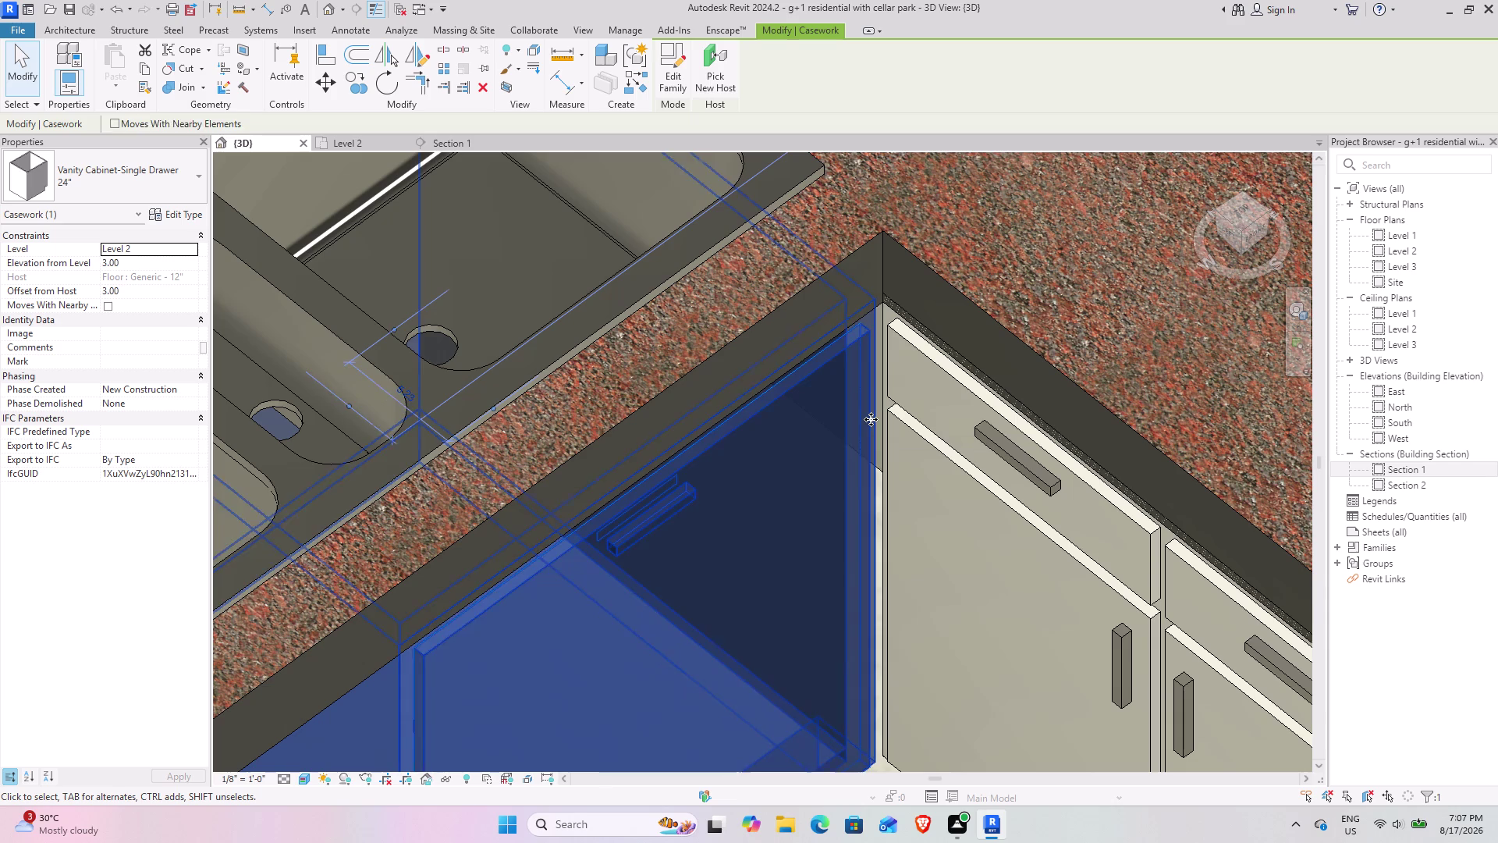
key(Right)
key(Right)
Return to the Level 2 floor plan and reselect the sink cabinet.
click(953, 558)
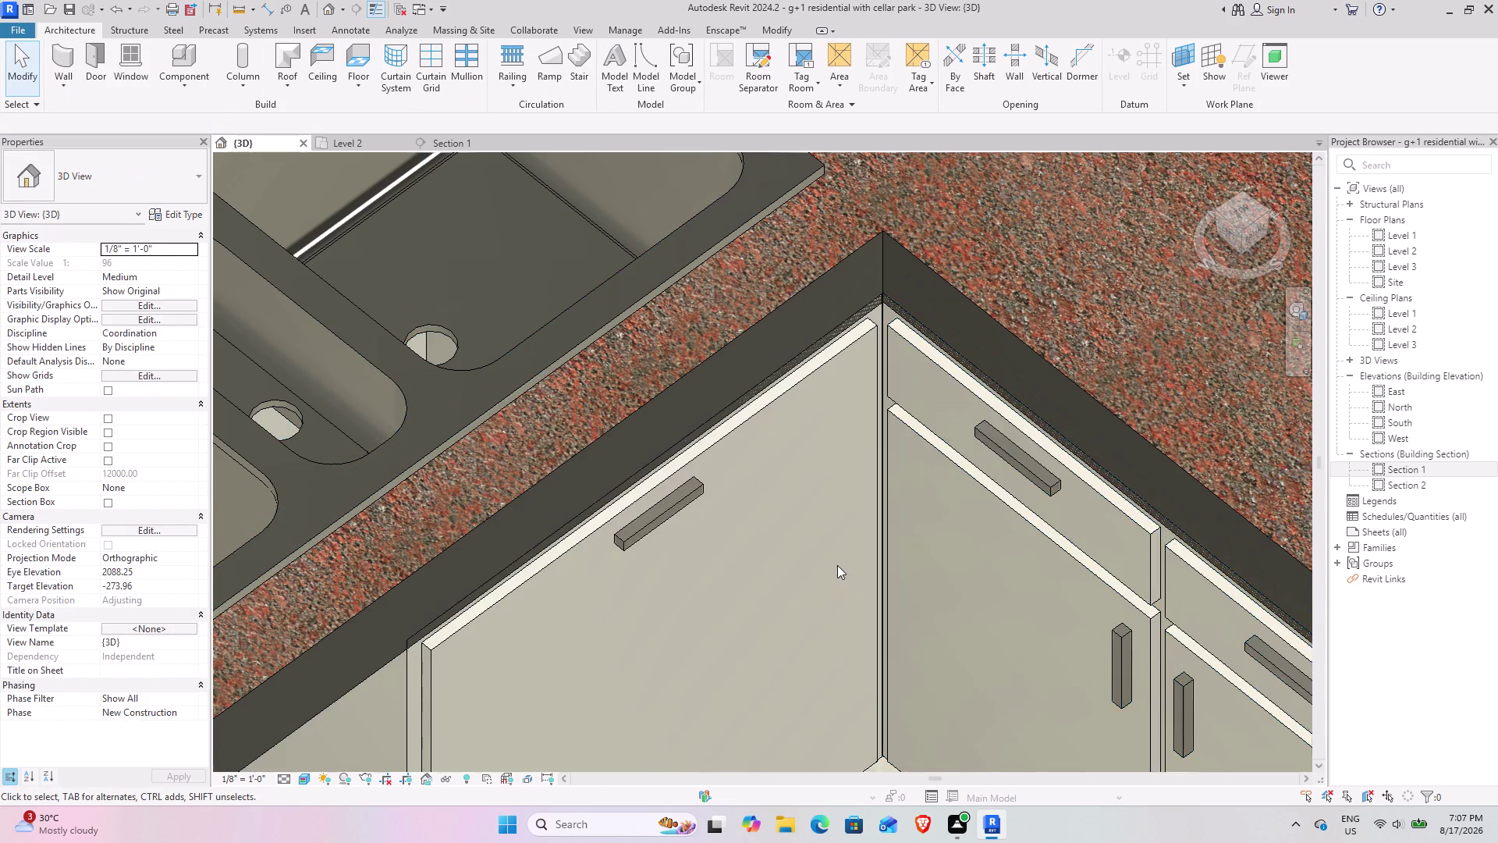
scroll(down, 3)
middle_drag(796, 544, 852, 351)
click(653, 474)
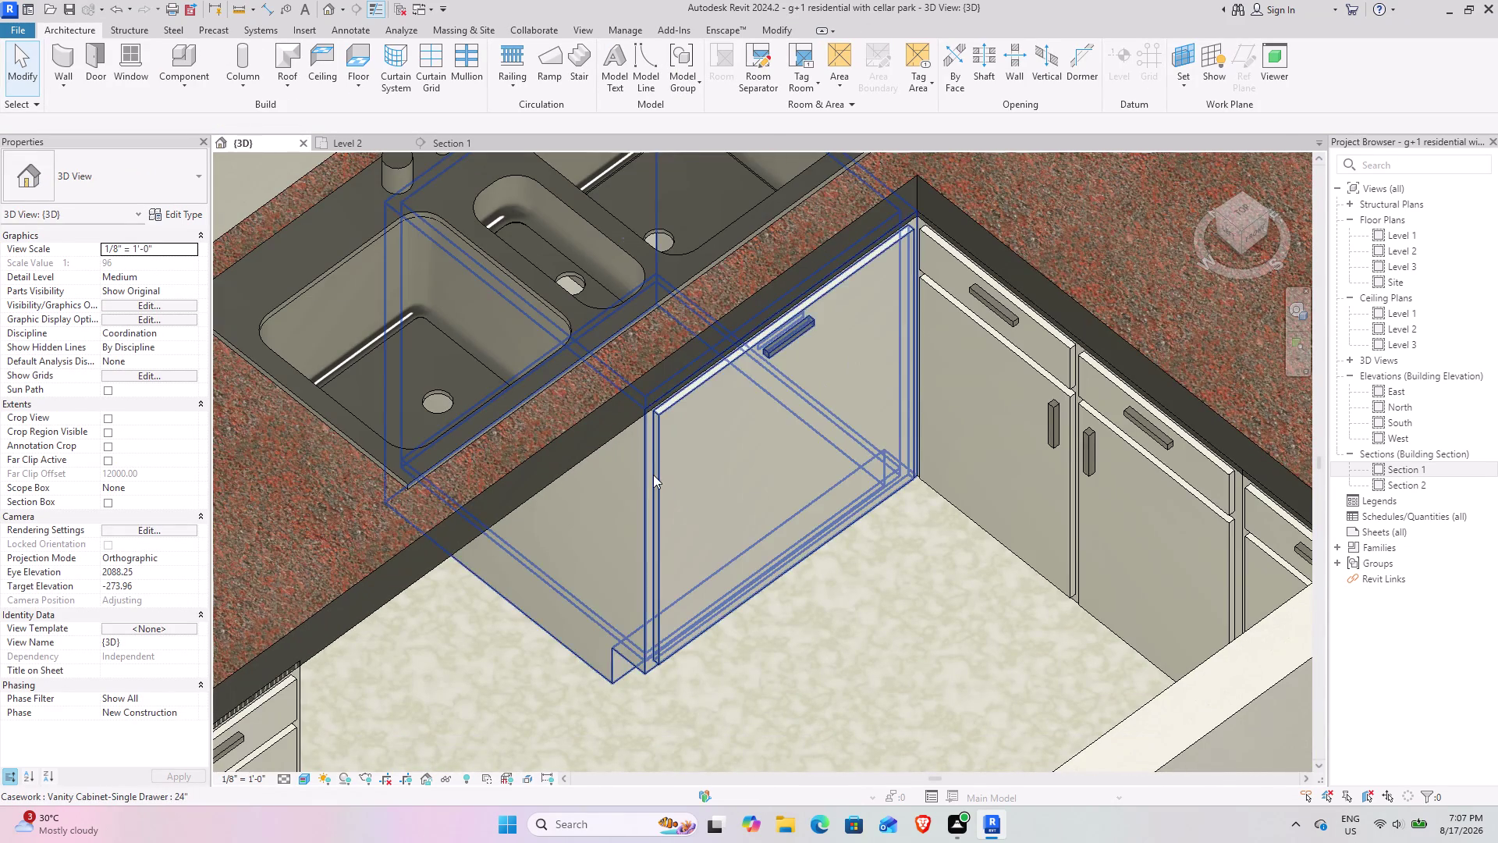
click(332, 140)
Copy the single-drawer sink cabinet about 41" along the Level 2 kitchen counter.
scroll(down, 3)
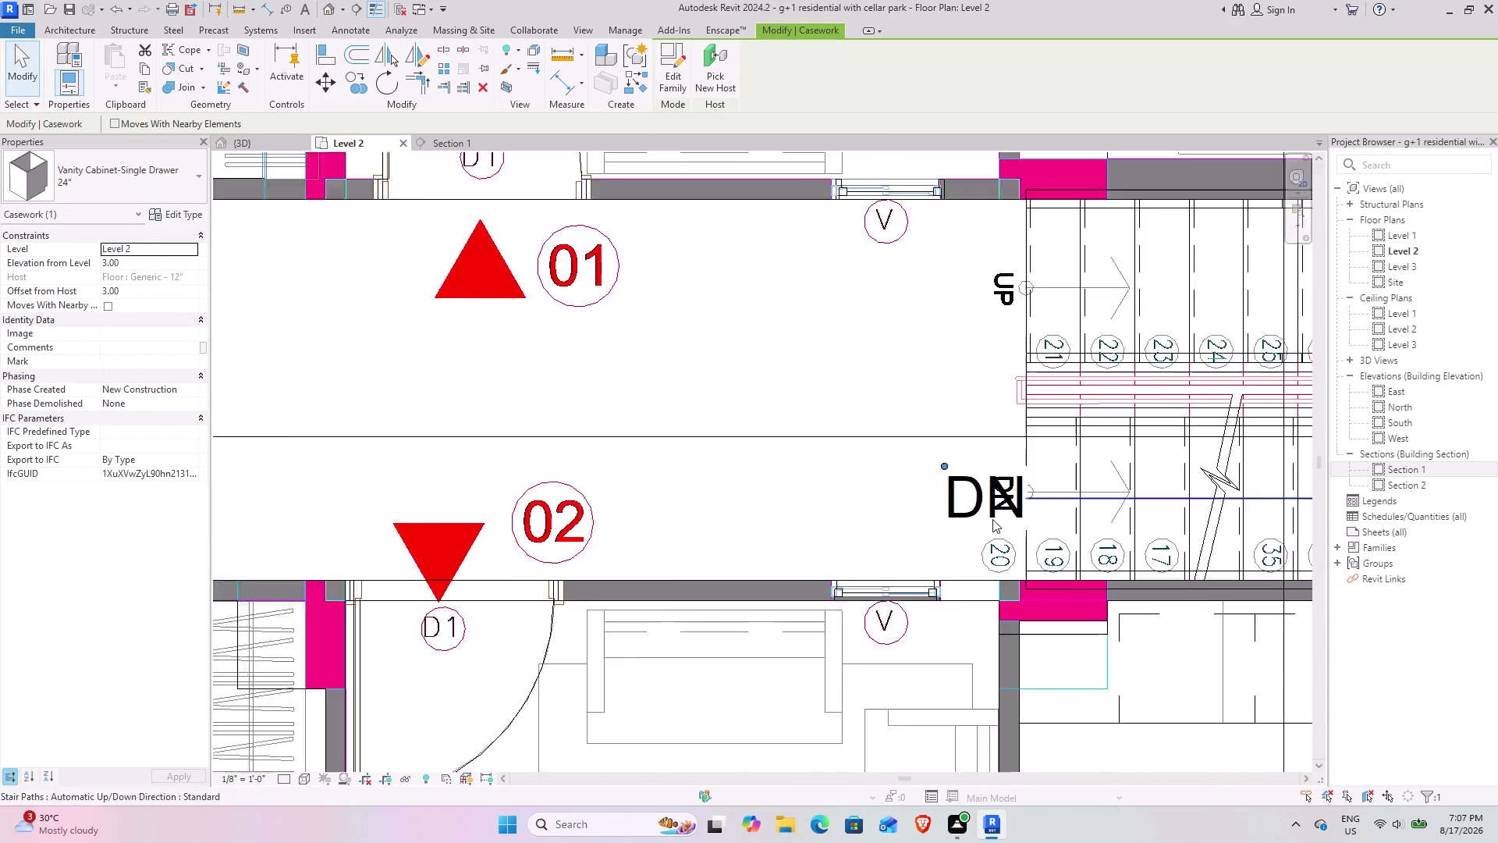
scroll(down, 3)
middle_drag(1092, 518, 539, 470)
middle_drag(651, 576, 705, 506)
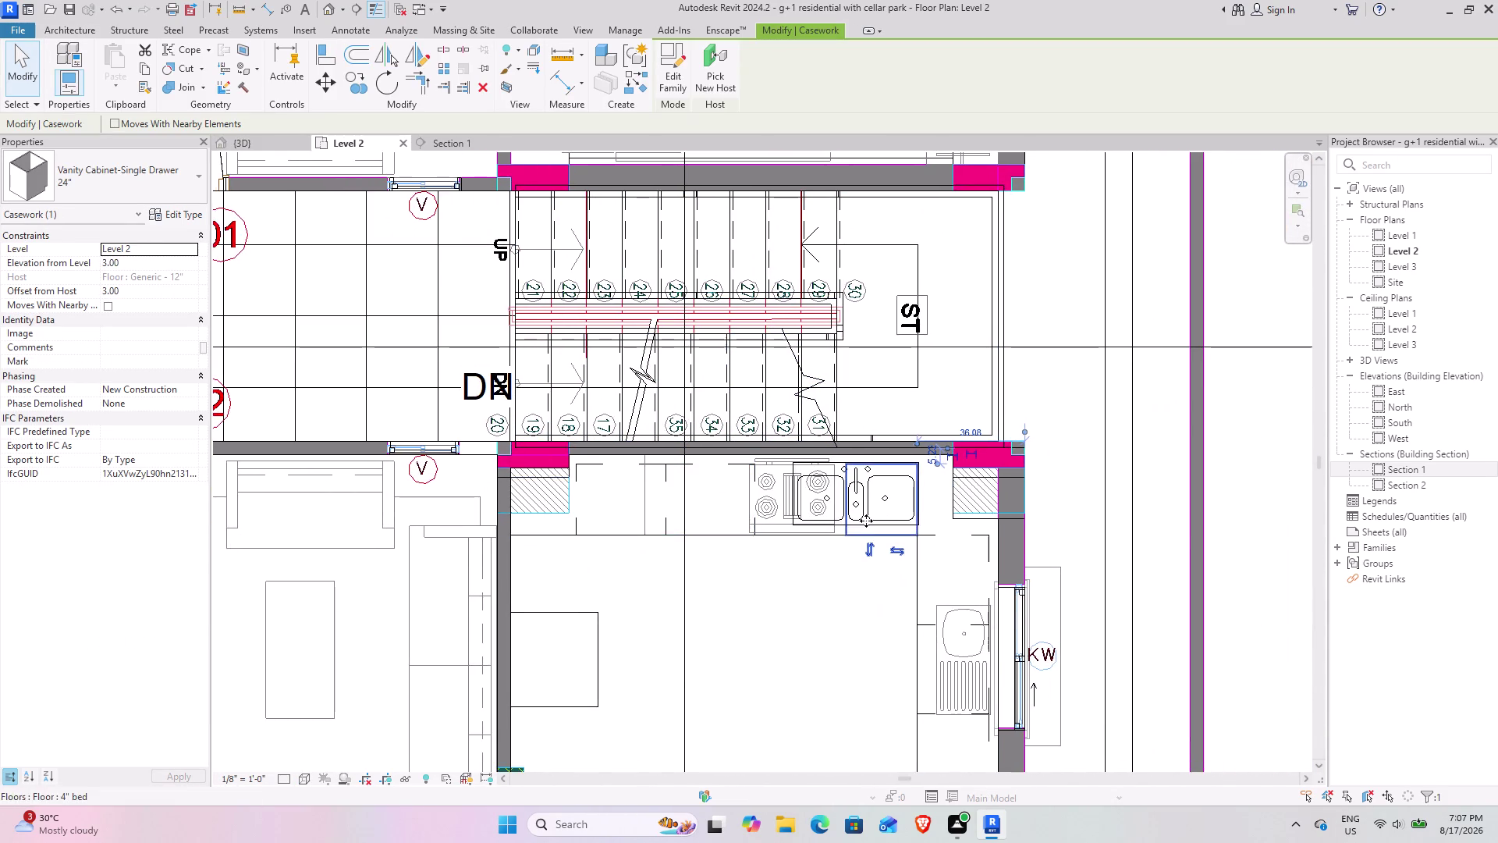
scroll(up, 3)
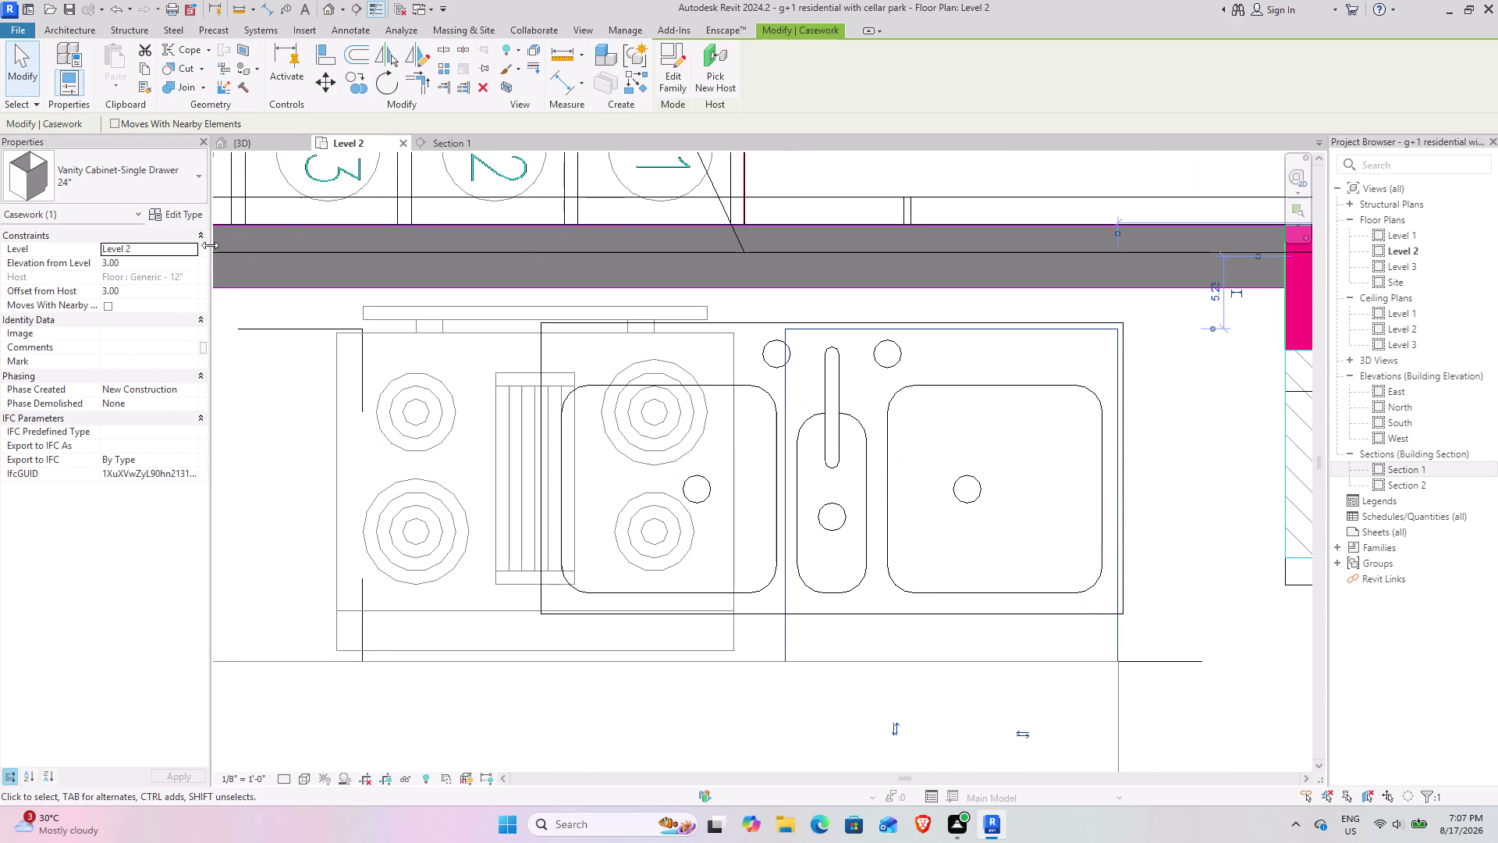
click(354, 79)
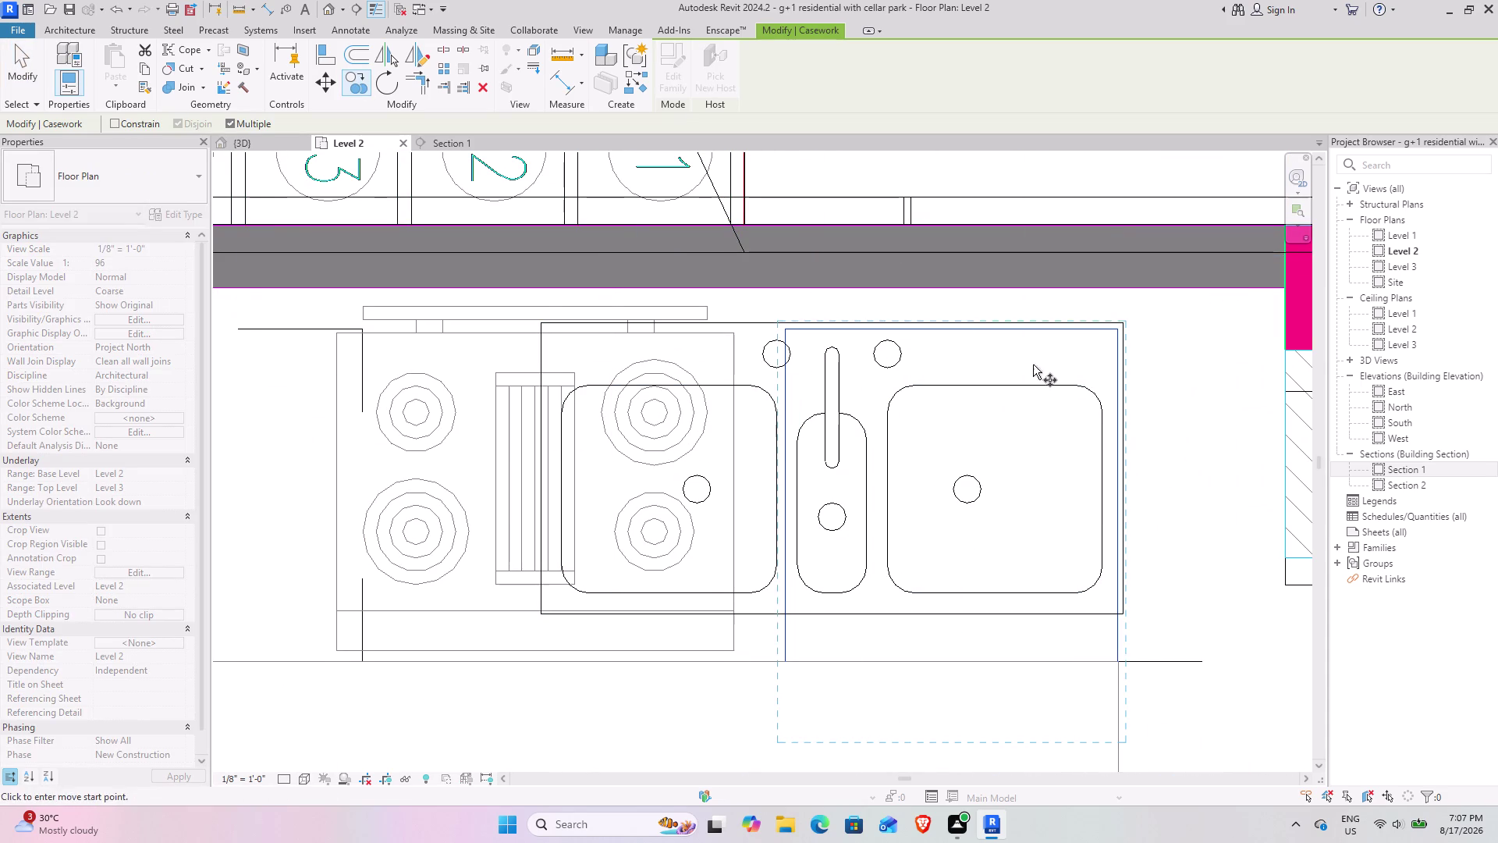
click(1120, 329)
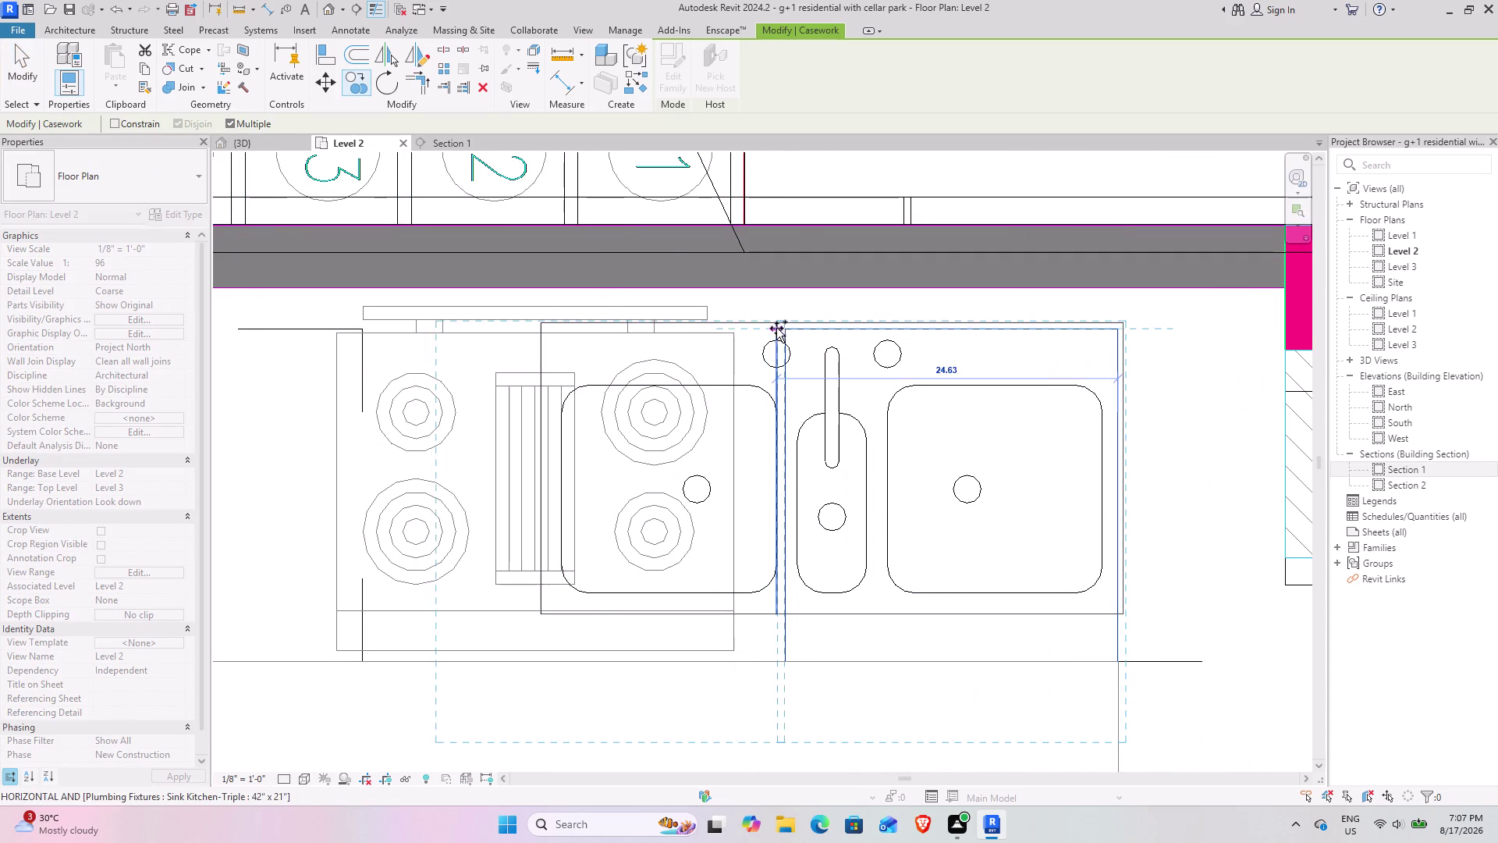
click(787, 327)
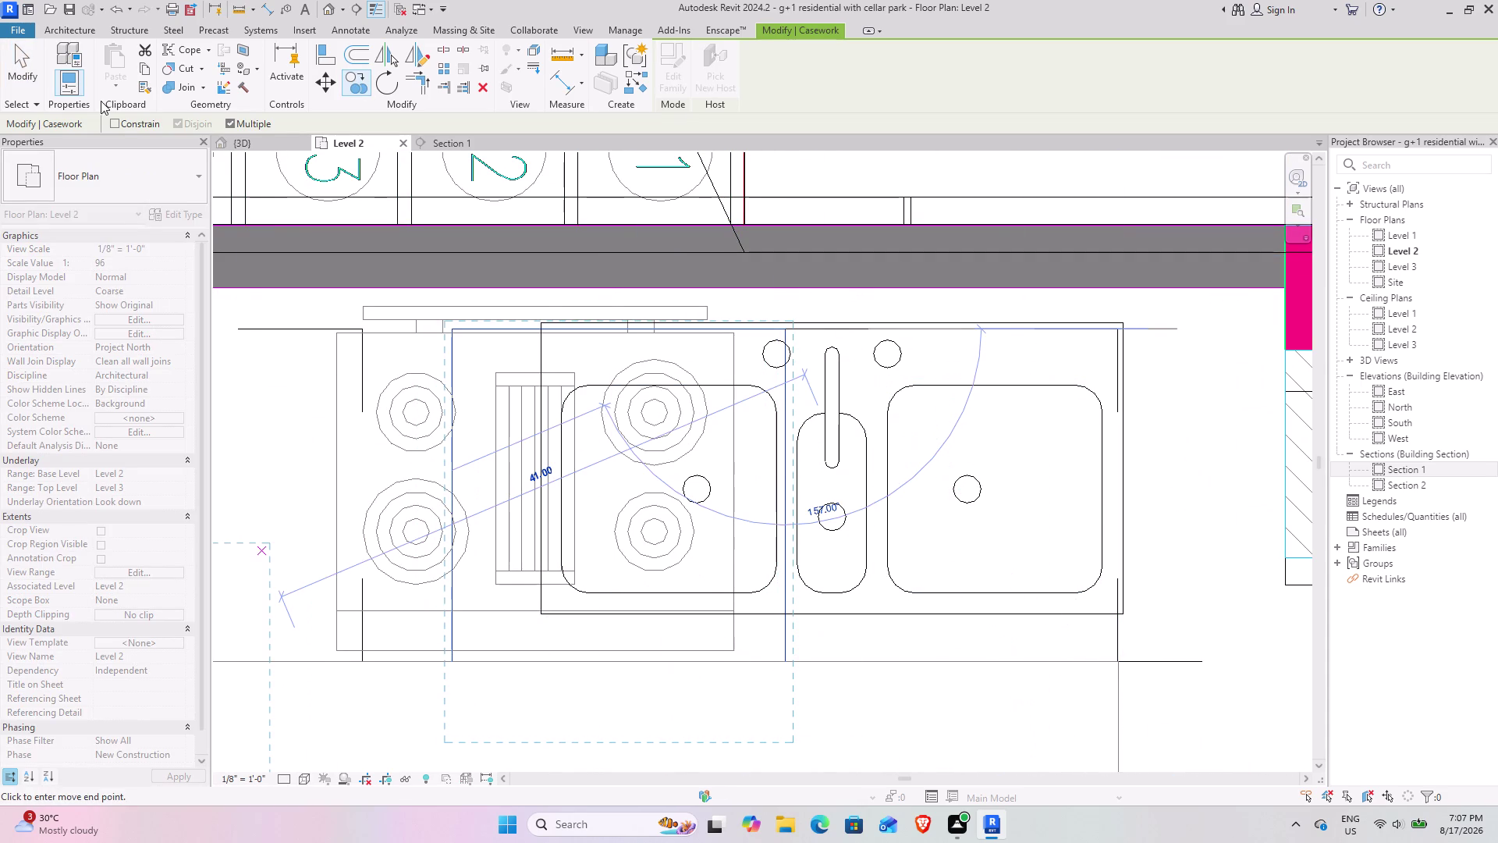
click(36, 59)
click(736, 363)
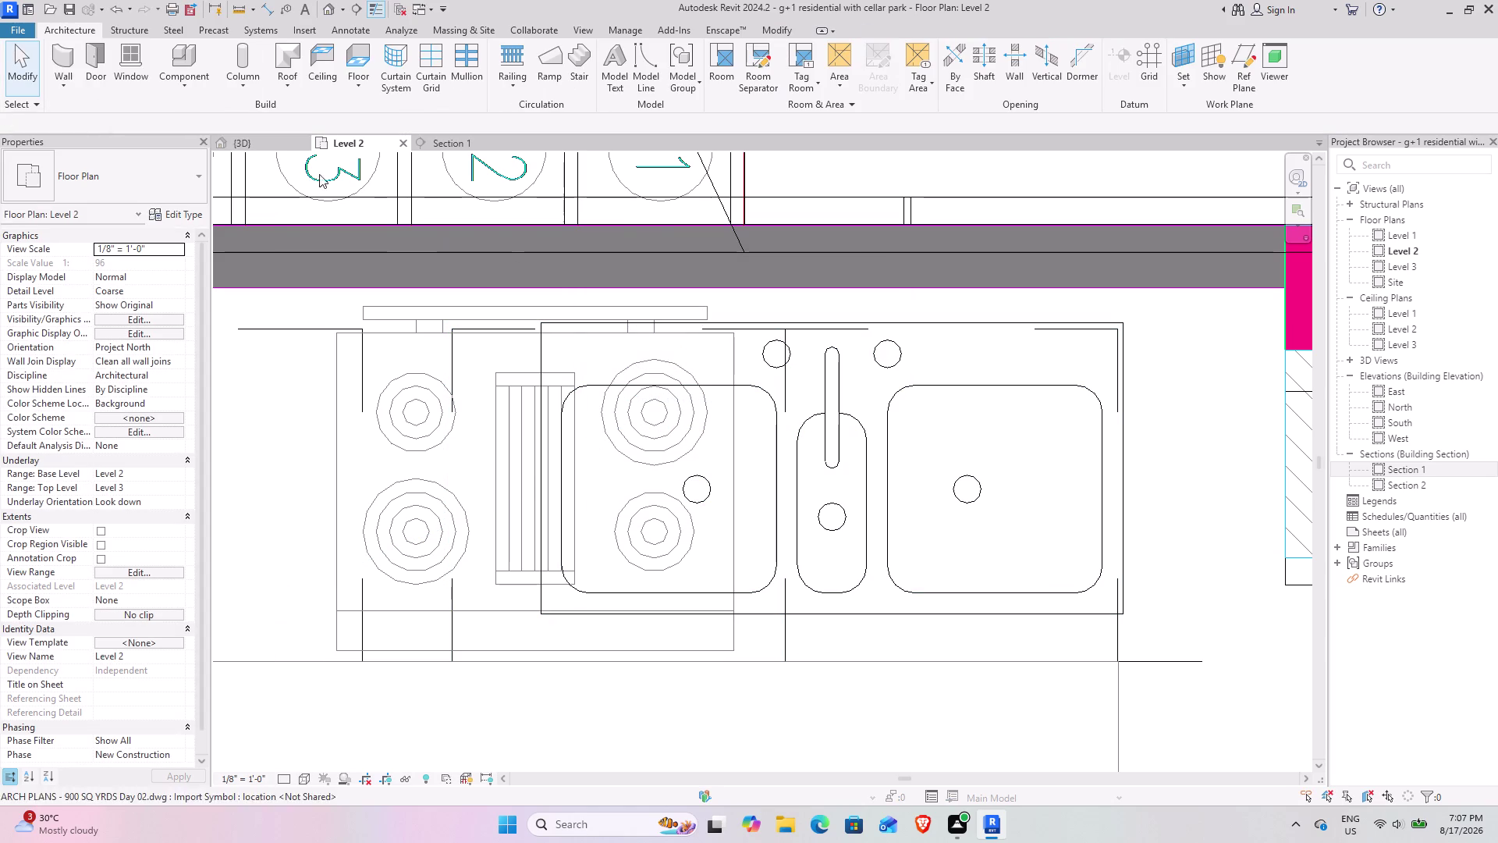
Switch to the 3D view and frame the newly copied cabinet.
click(250, 146)
scroll(down, 3)
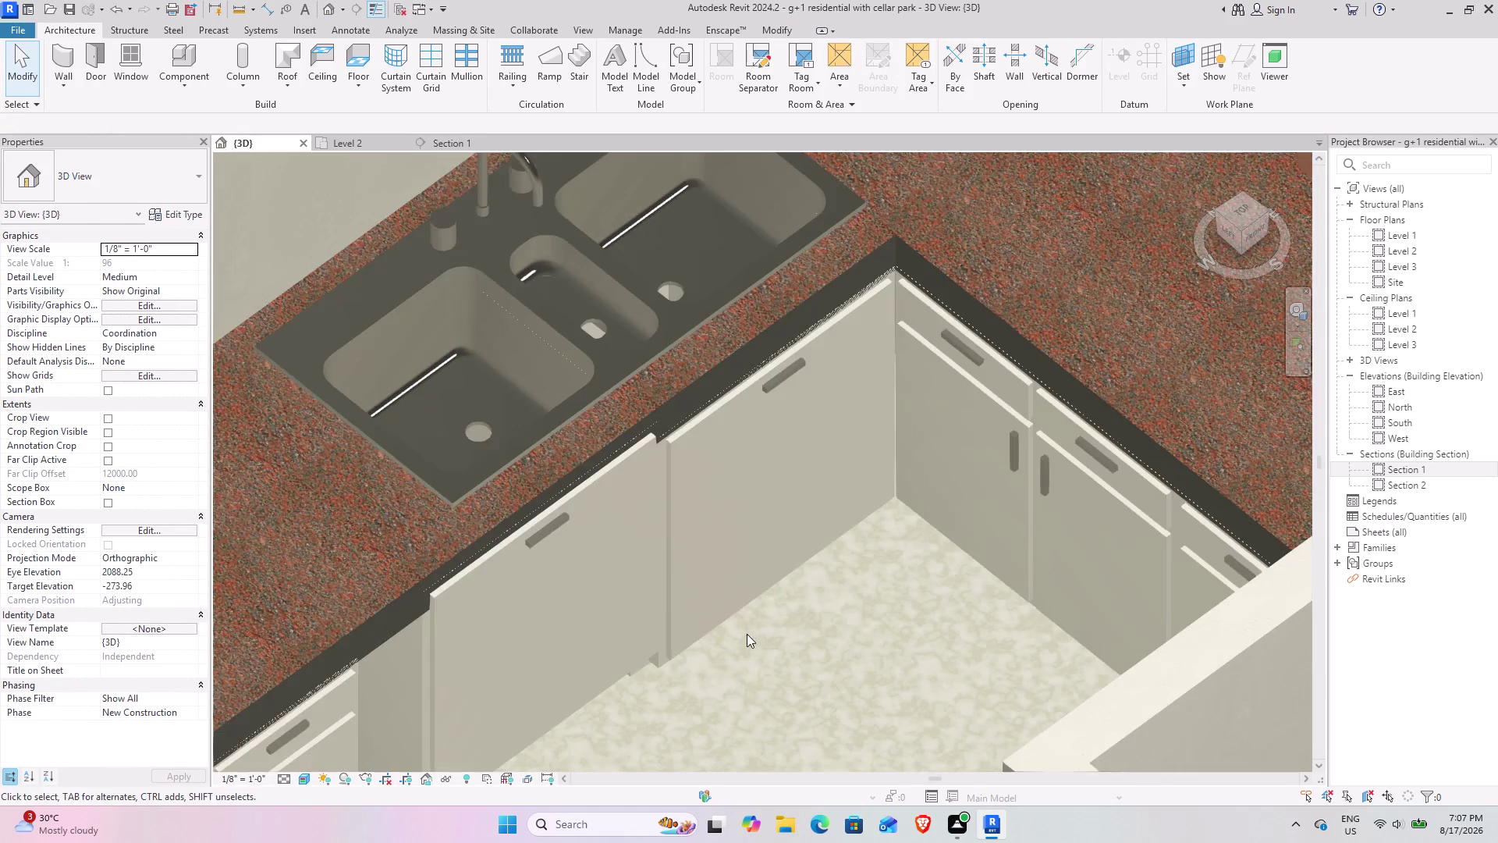
middle_drag(742, 699, 777, 544)
click(618, 623)
middle_drag(614, 629, 617, 592)
middle_drag(676, 542, 428, 754)
scroll(down, 3)
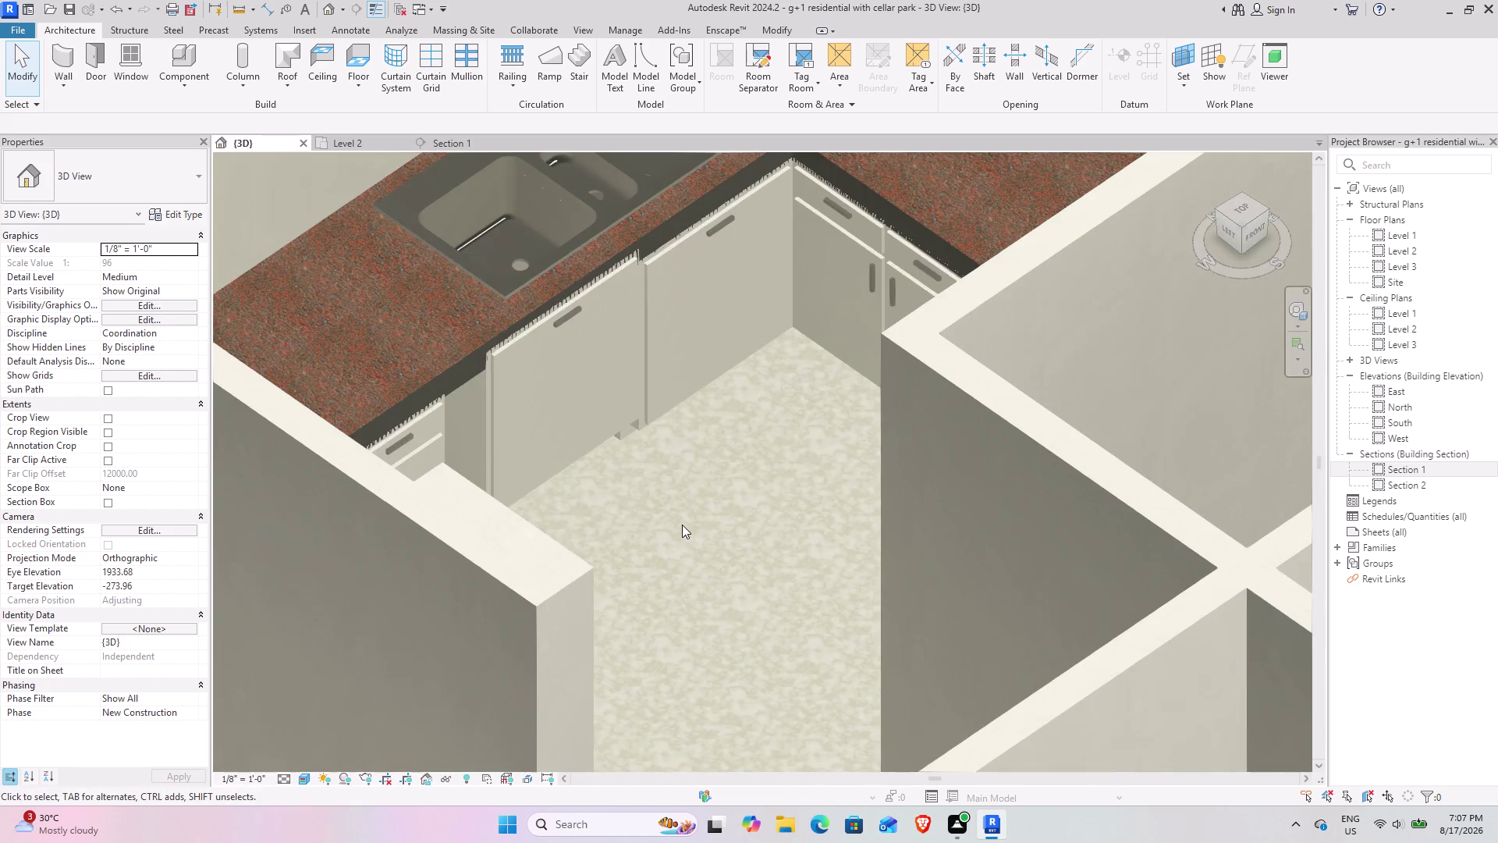
Set the copied Vanity Cabinet-Single Drawer's Elevation from Level to 3.
click(491, 405)
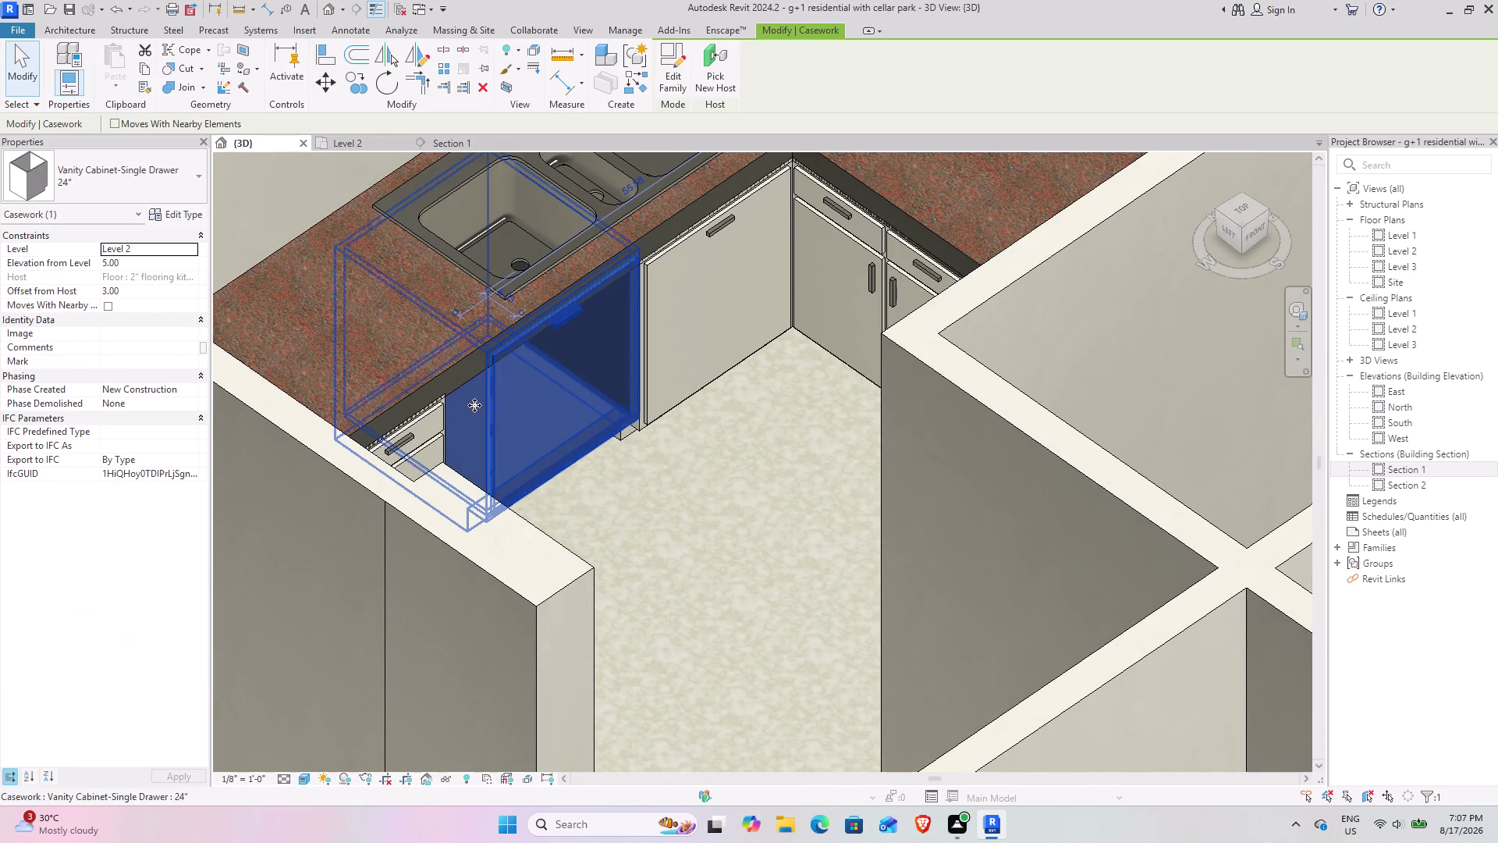
click(143, 260)
key(3)
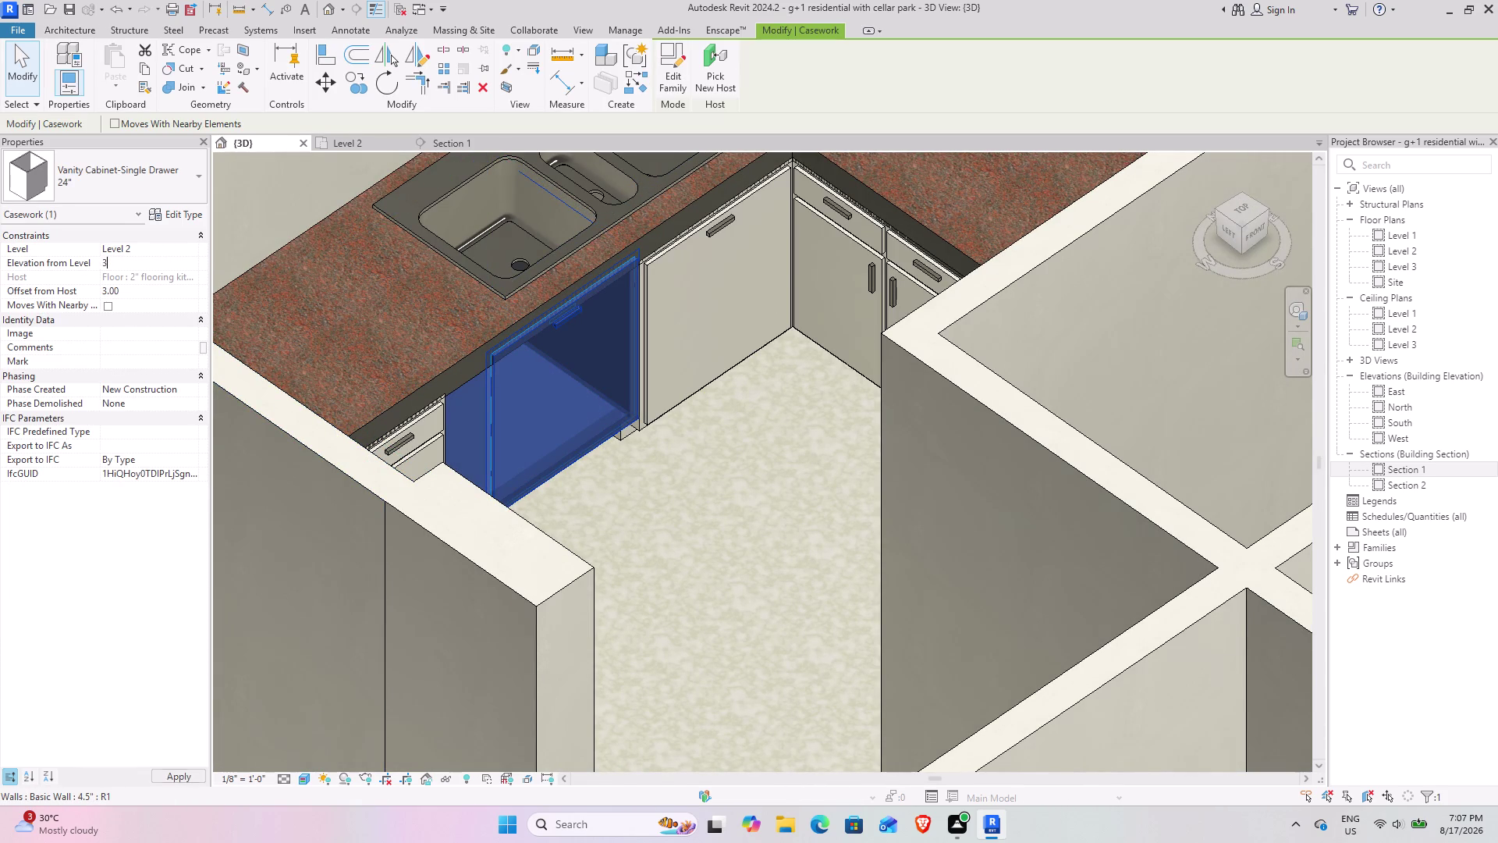
key(Return)
click(668, 522)
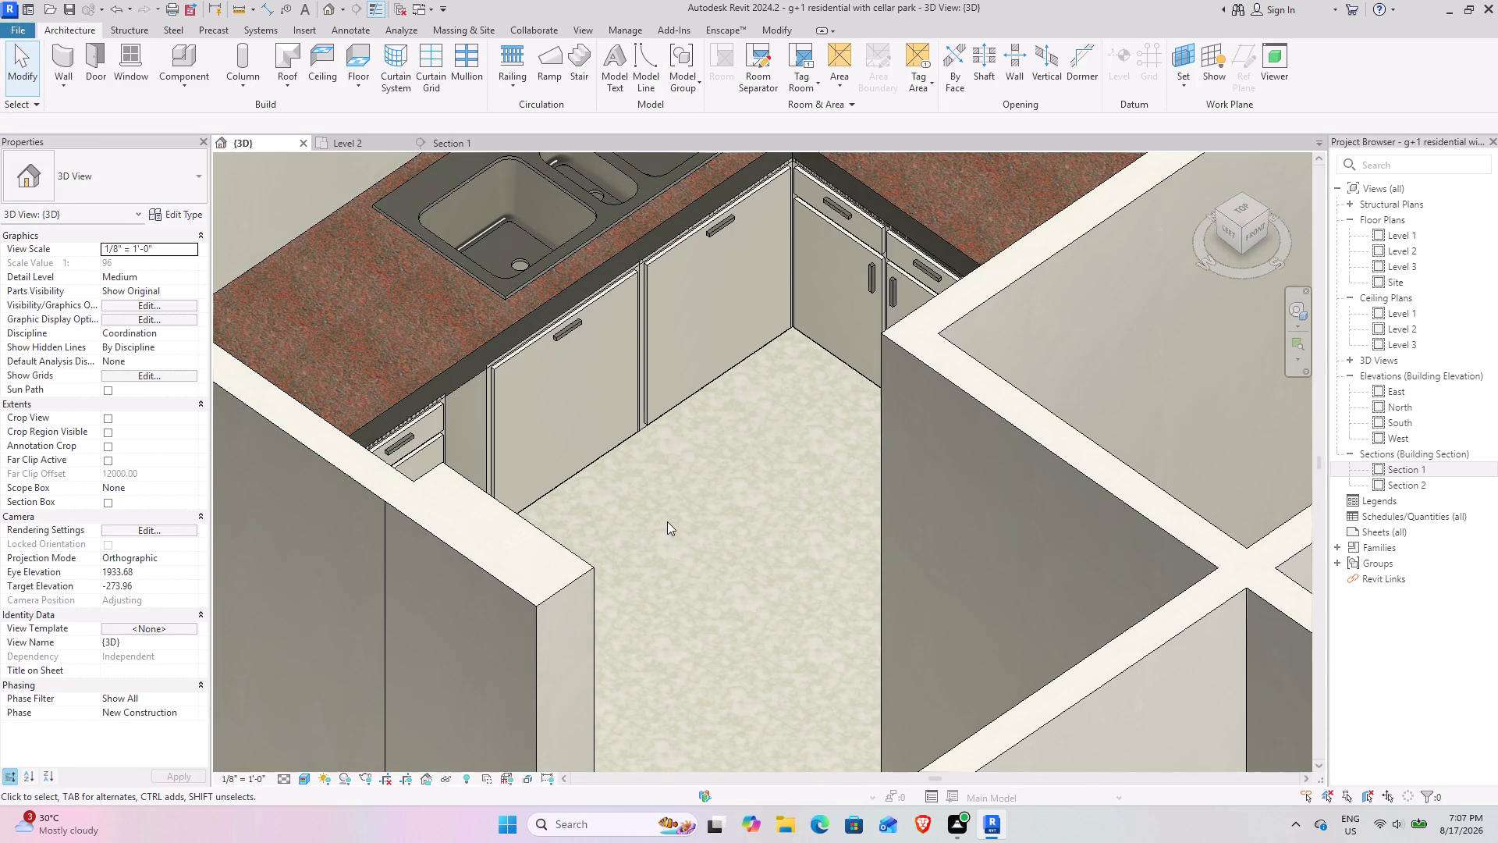
scroll(down, 3)
middle_drag(571, 480, 411, 515)
Orbit and zoom the 3D view to review the Level 2 kitchen counters.
scroll(down, 3)
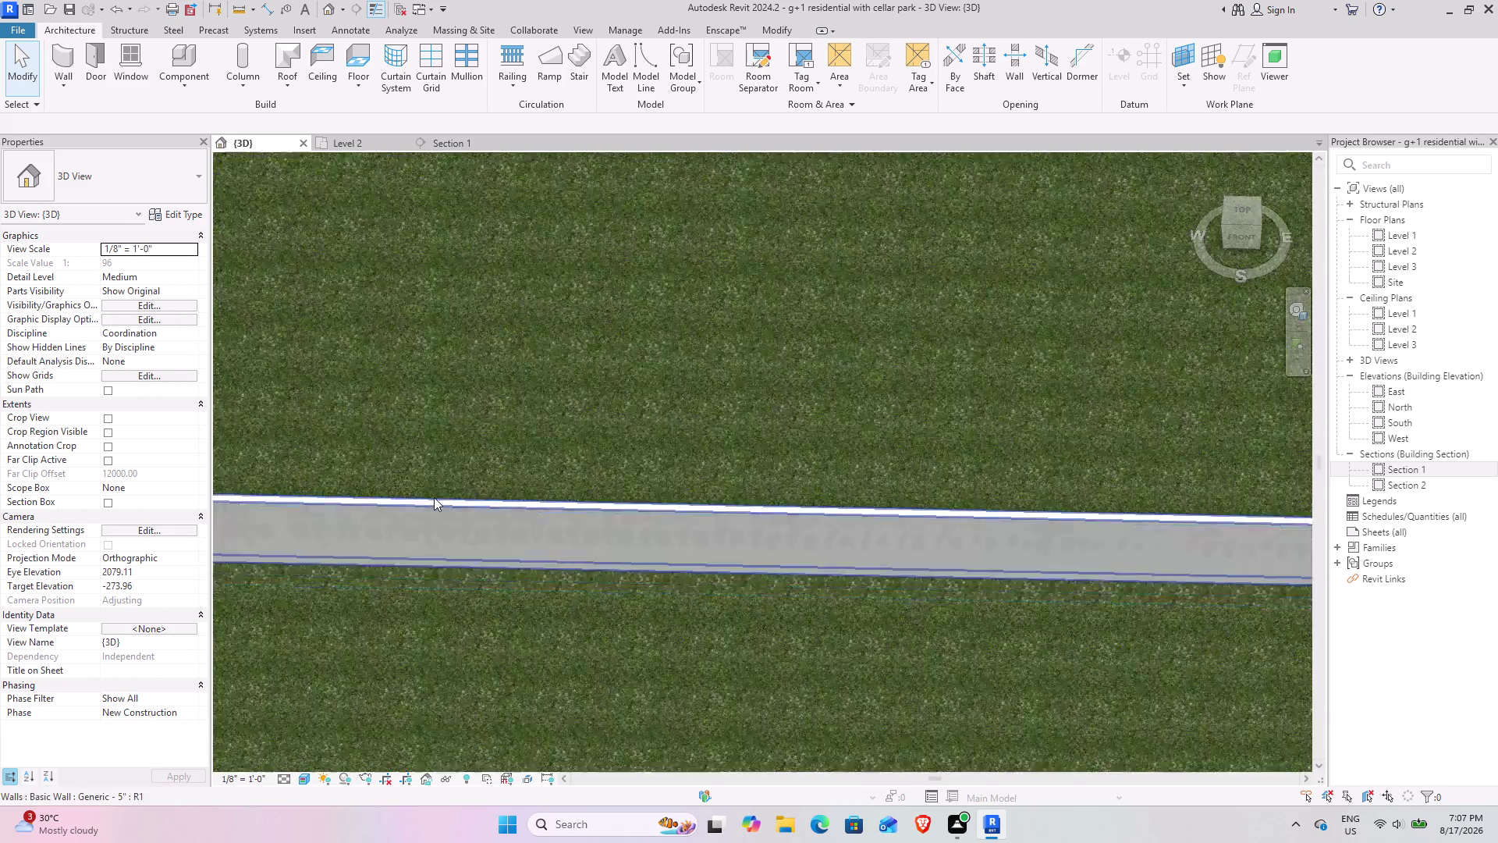
scroll(down, 3)
middle_drag(355, 482, 901, 593)
middle_drag(674, 529, 750, 709)
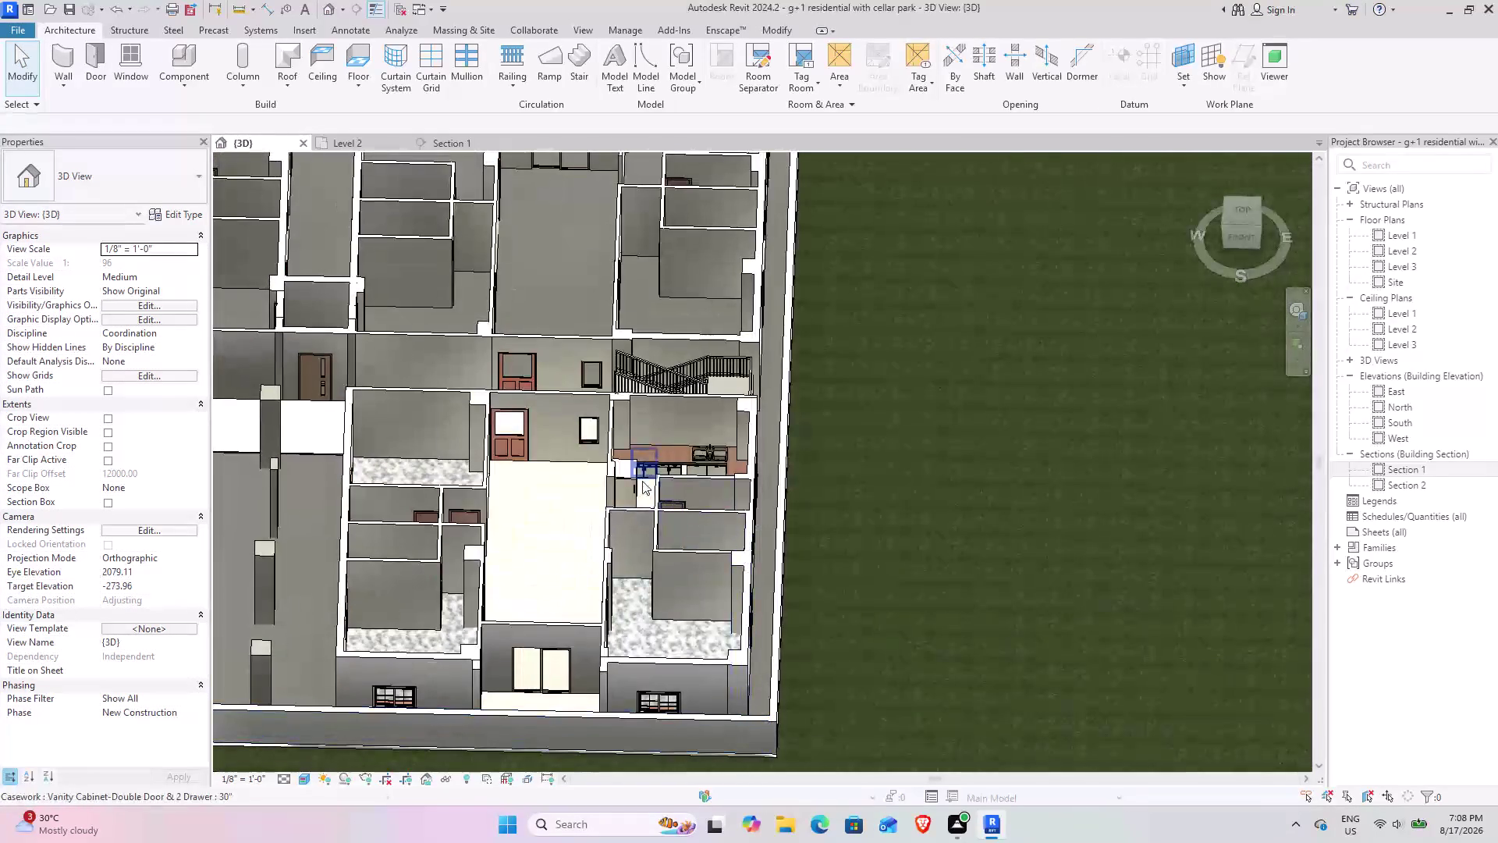
scroll(up, 3)
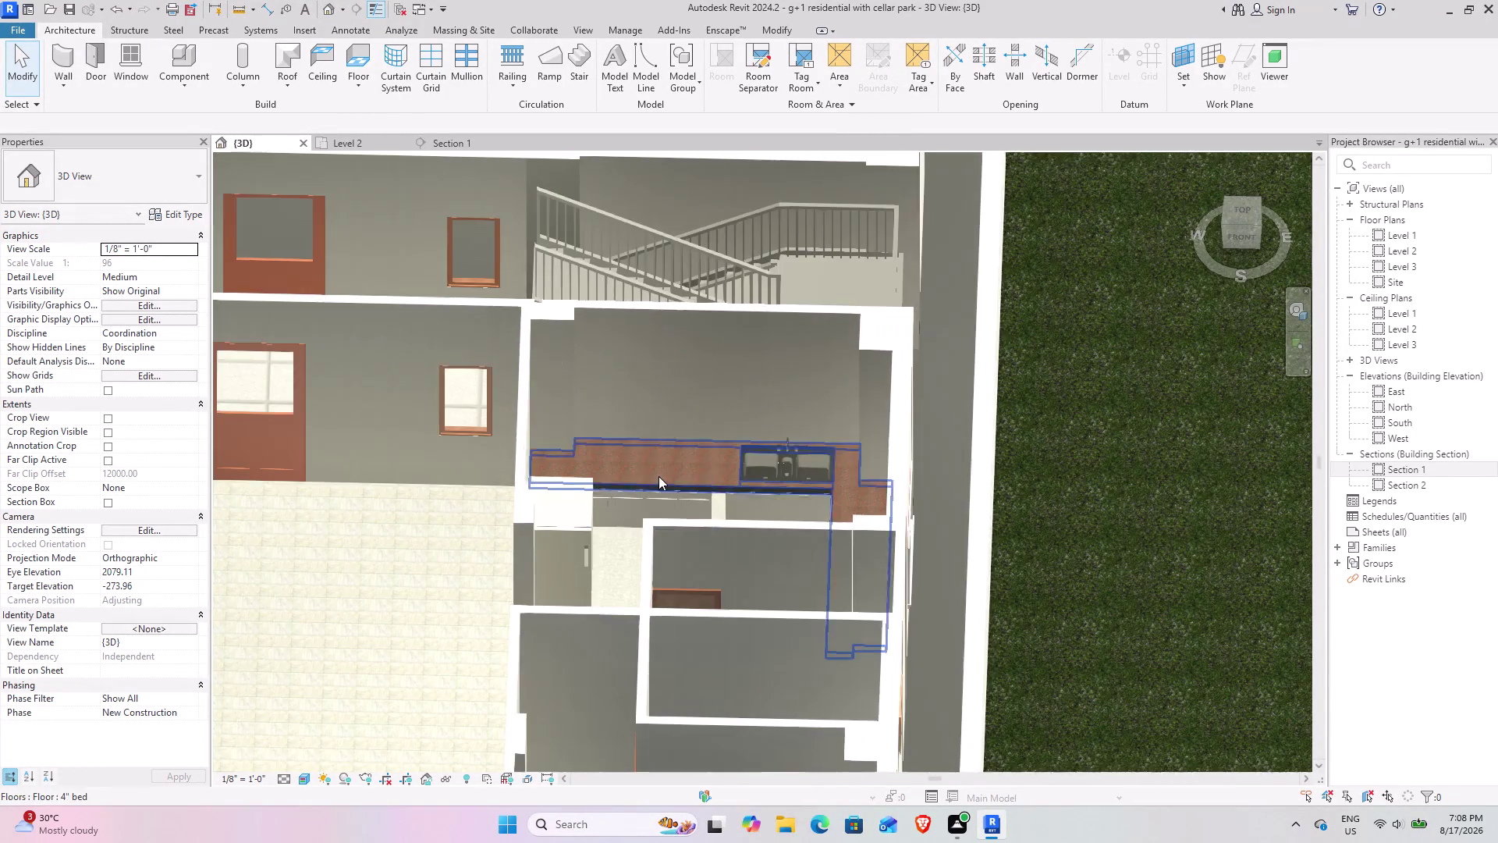
middle_drag(648, 499, 655, 564)
scroll(up, 3)
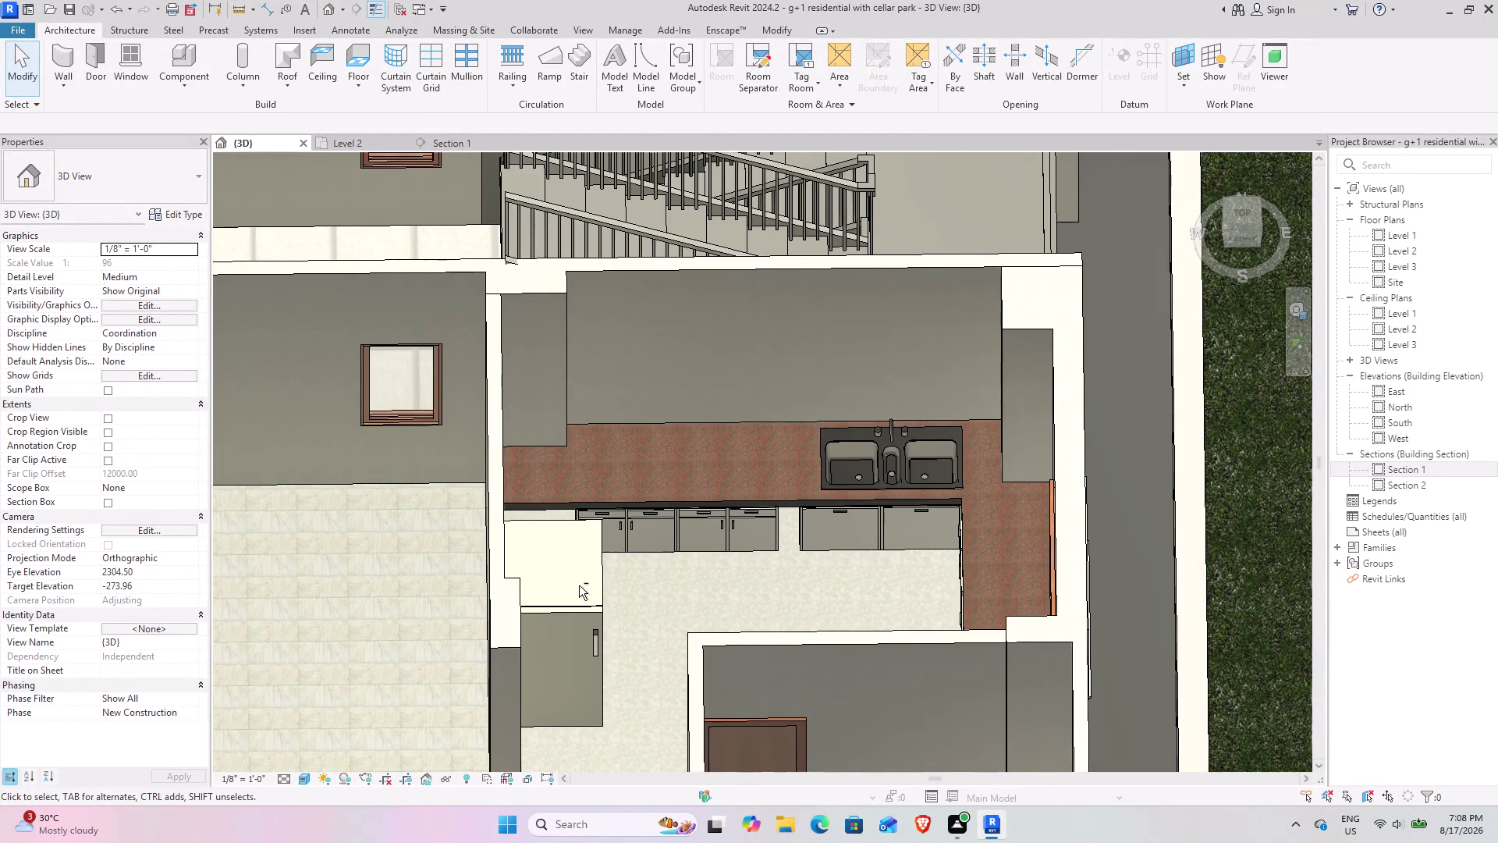
middle_drag(554, 586, 486, 572)
middle_drag(458, 439, 704, 754)
scroll(down, 3)
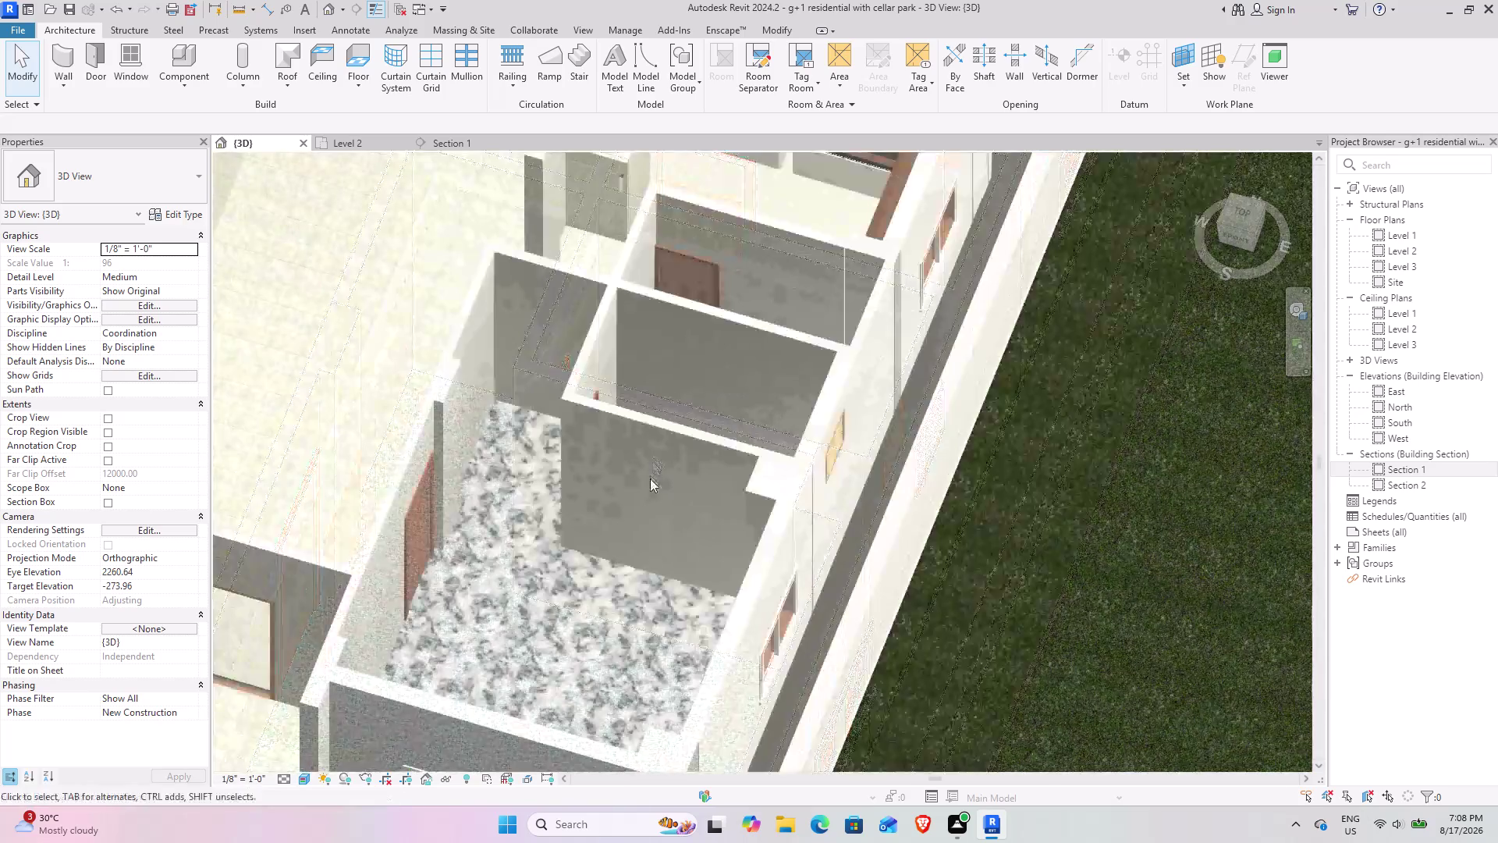
middle_drag(594, 440, 674, 544)
Reframe the sink and counter, then start placing a 24" single-drawer vanity cabinet.
middle_drag(766, 572, 240, 365)
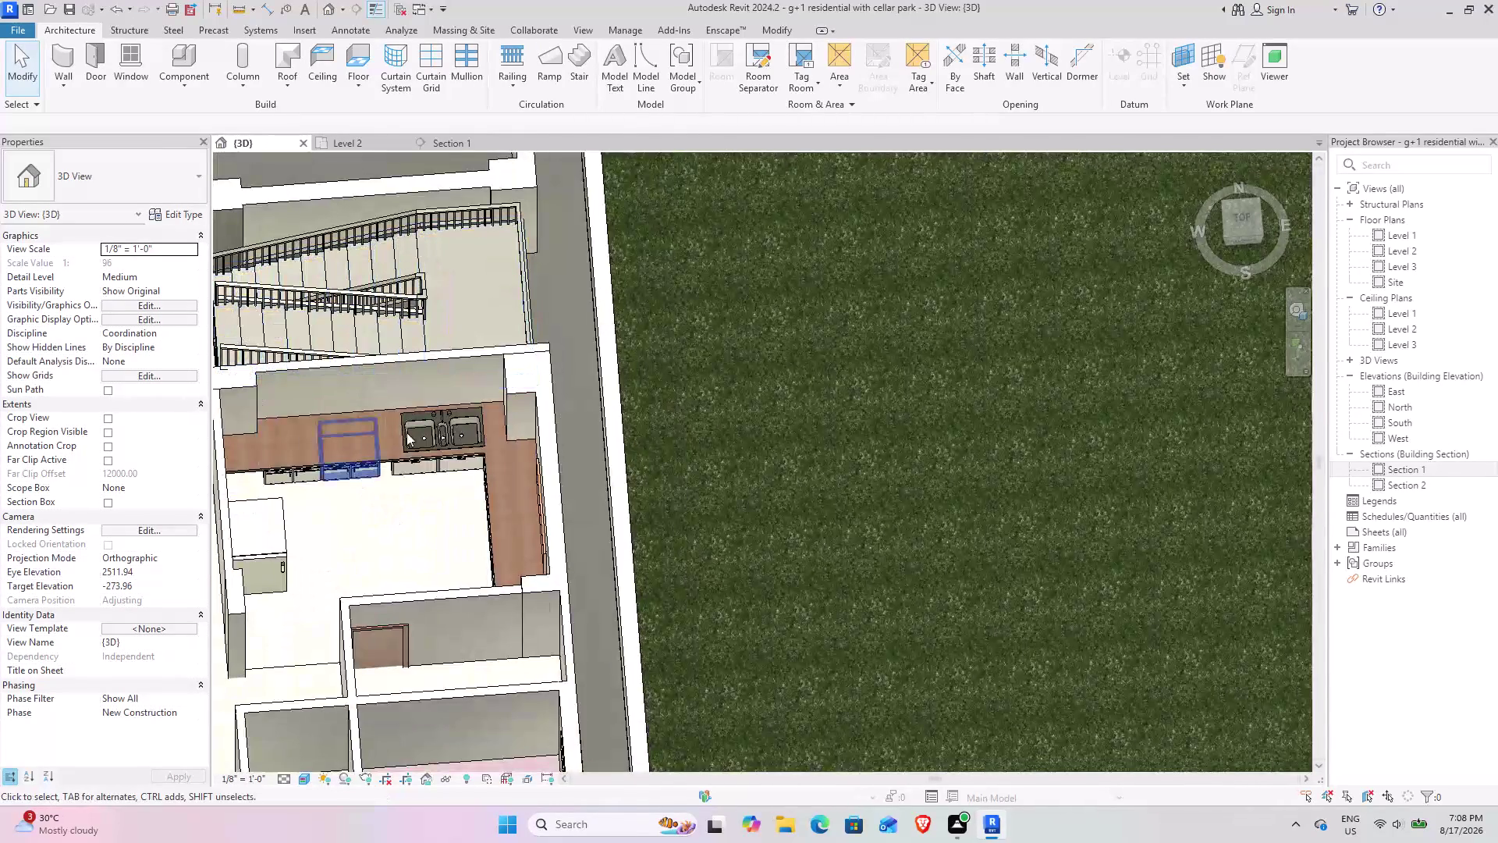
scroll(up, 3)
middle_drag(399, 460, 580, 432)
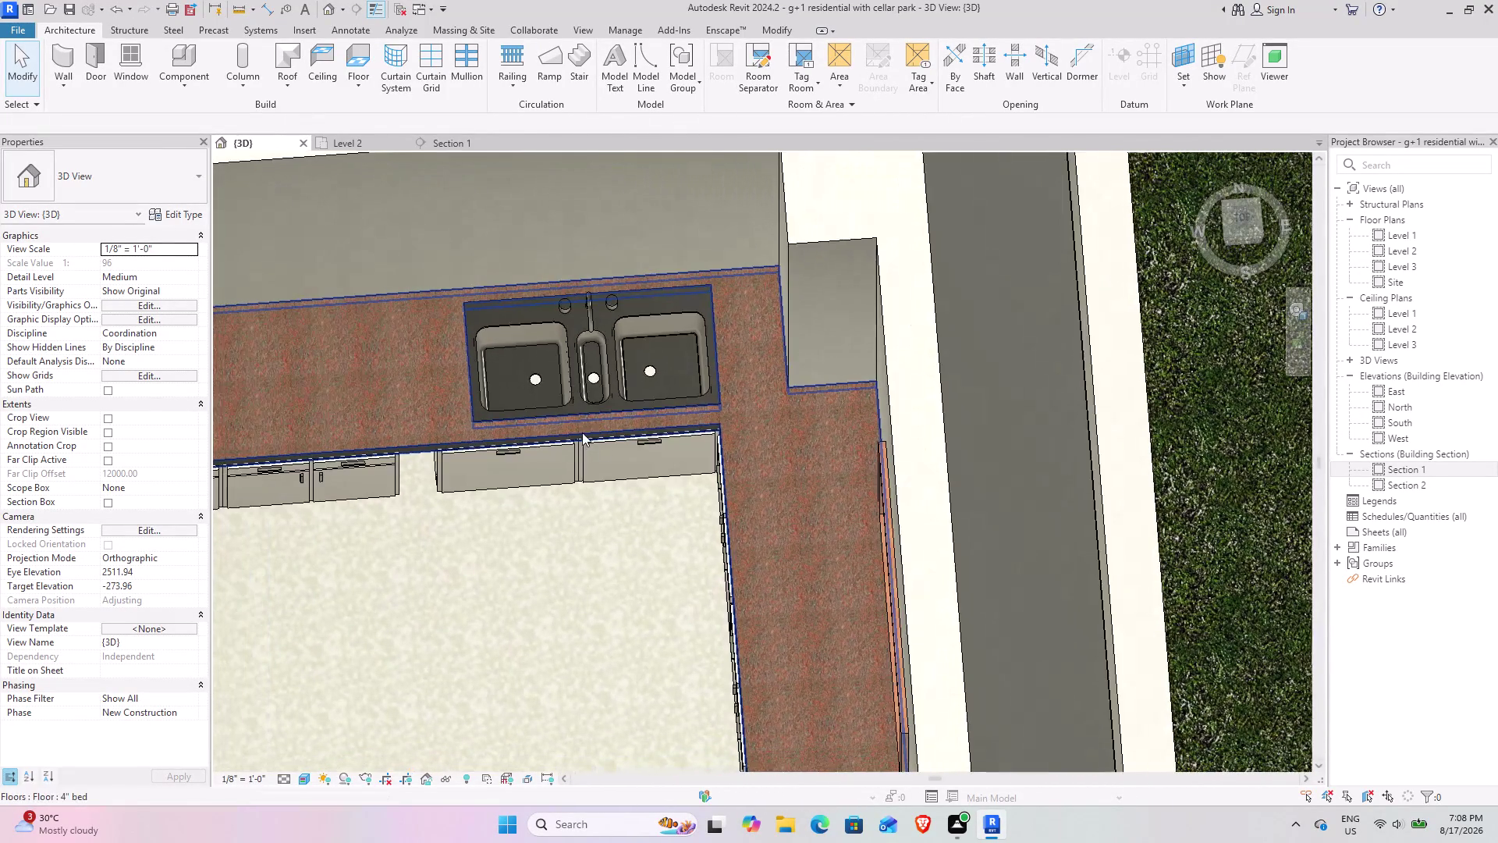
scroll(down, 3)
middle_drag(514, 530, 500, 520)
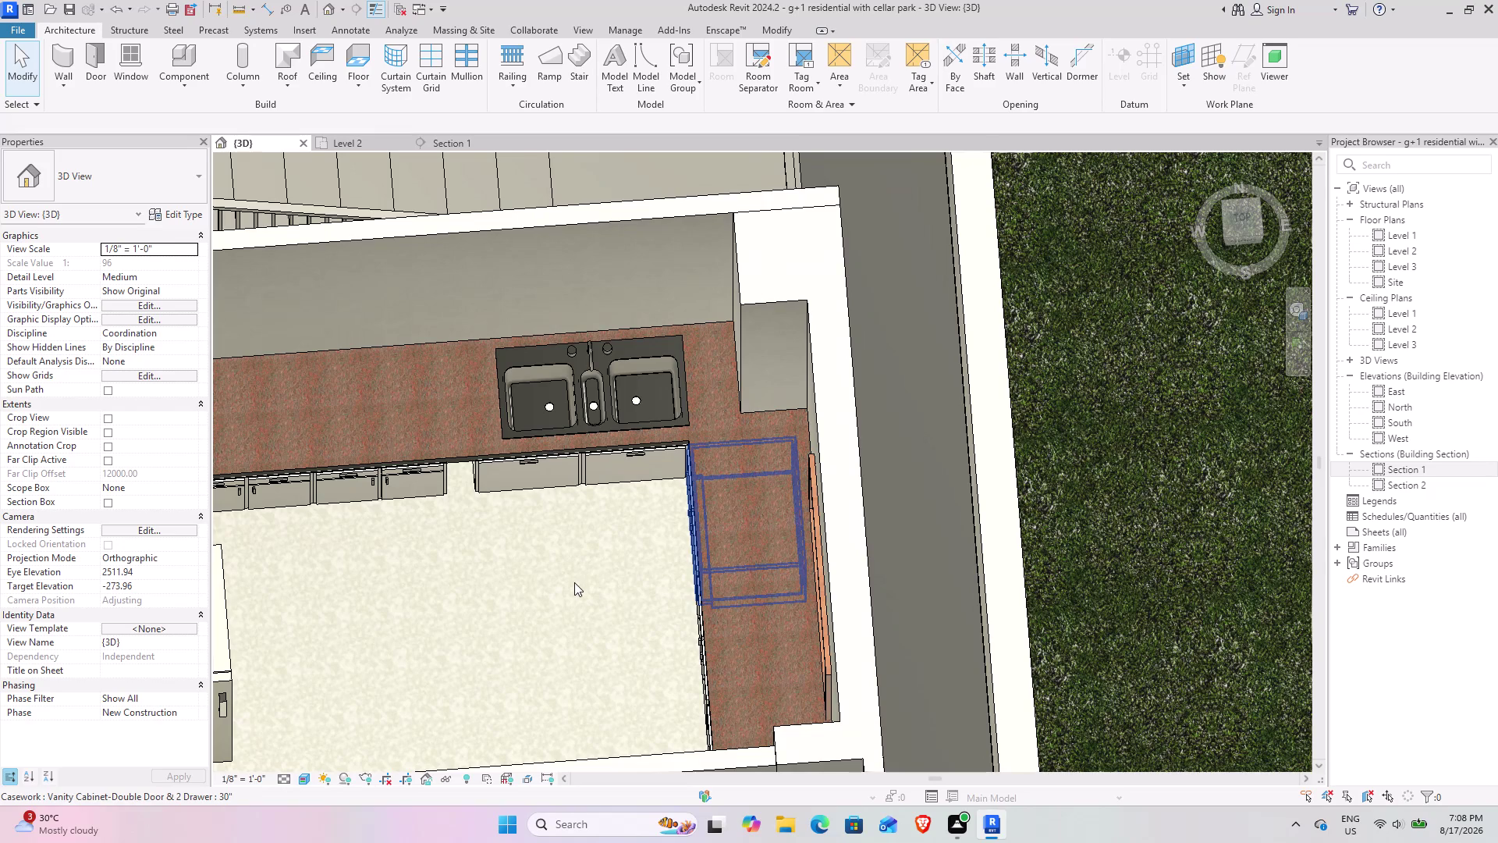
middle_drag(583, 586, 650, 598)
middle_drag(766, 586, 346, 395)
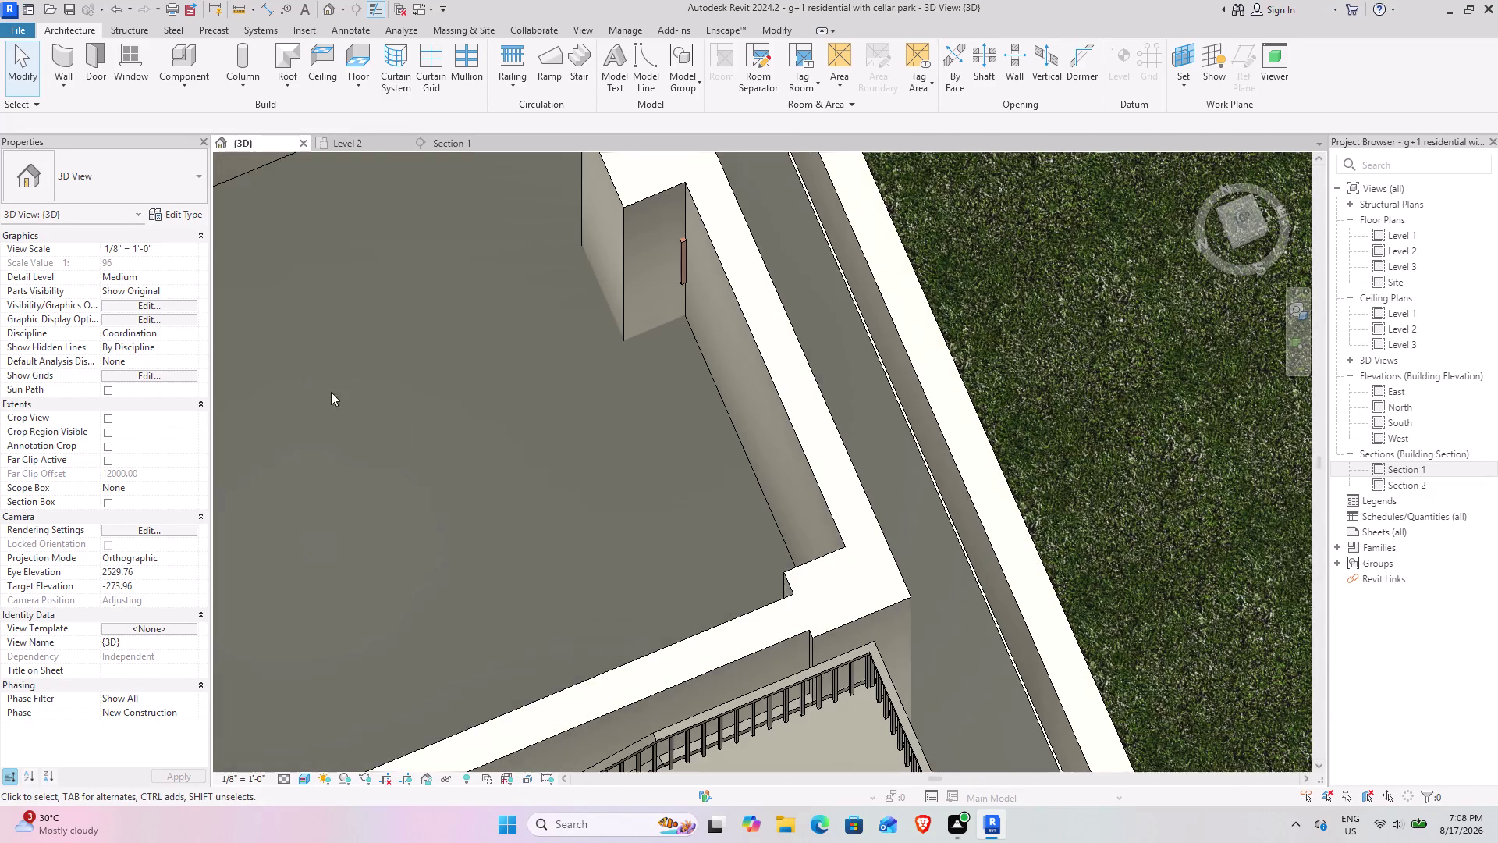
scroll(down, 3)
middle_drag(448, 556, 518, 294)
scroll(up, 3)
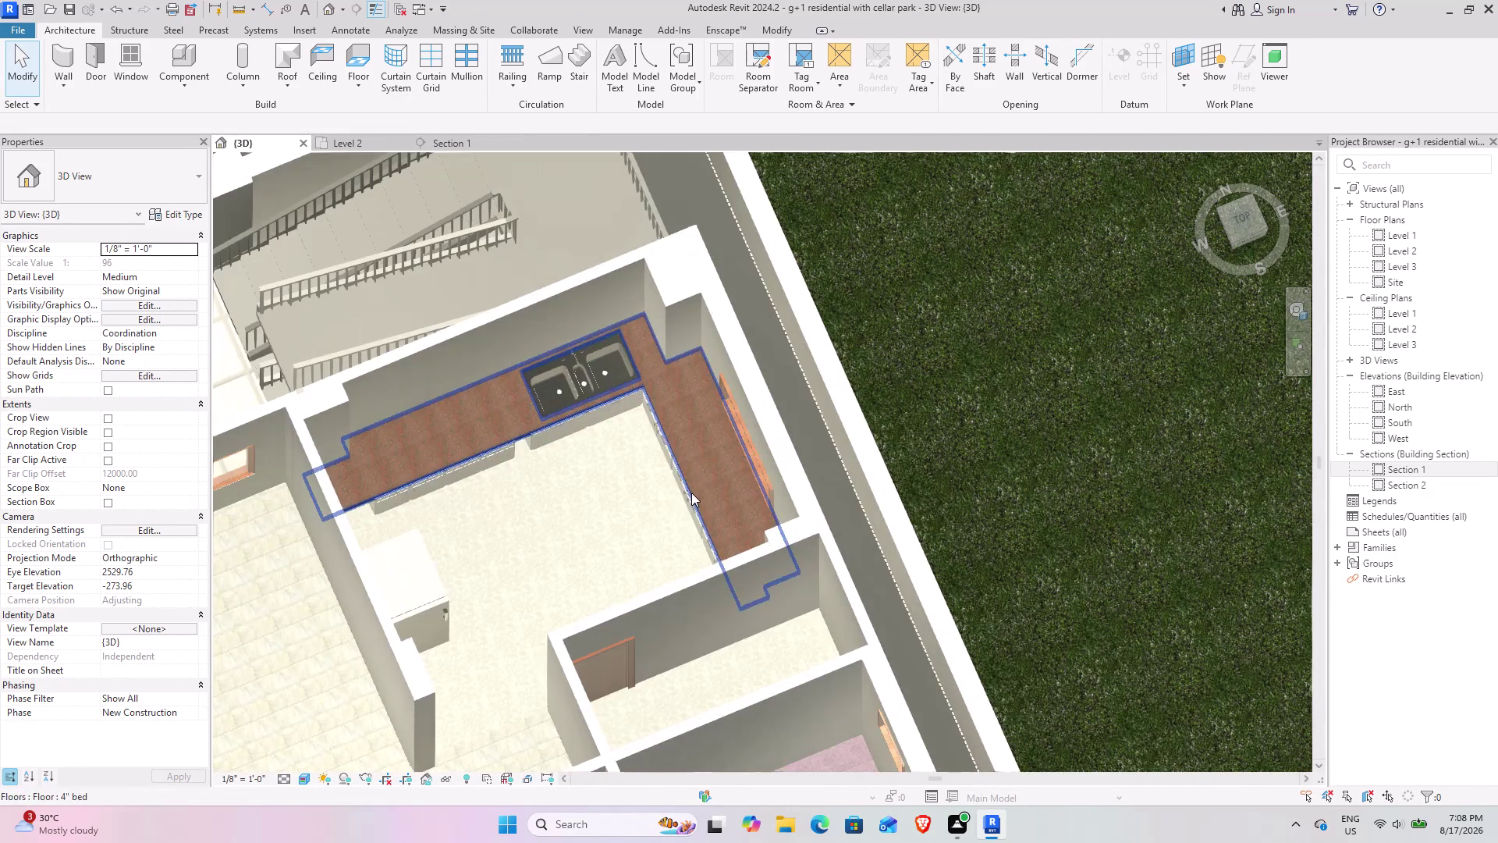
scroll(up, 3)
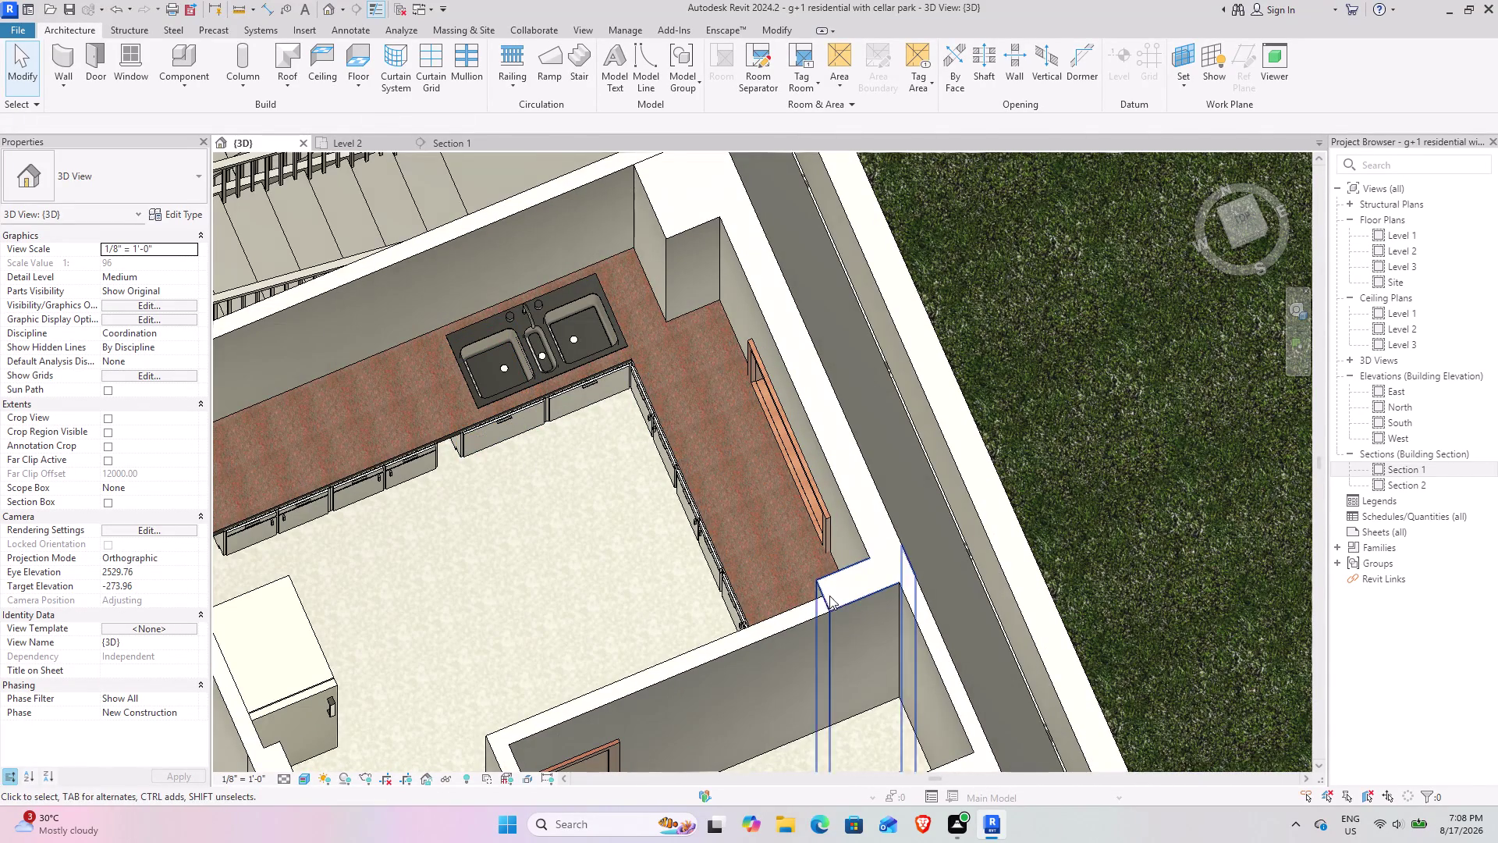
click(177, 63)
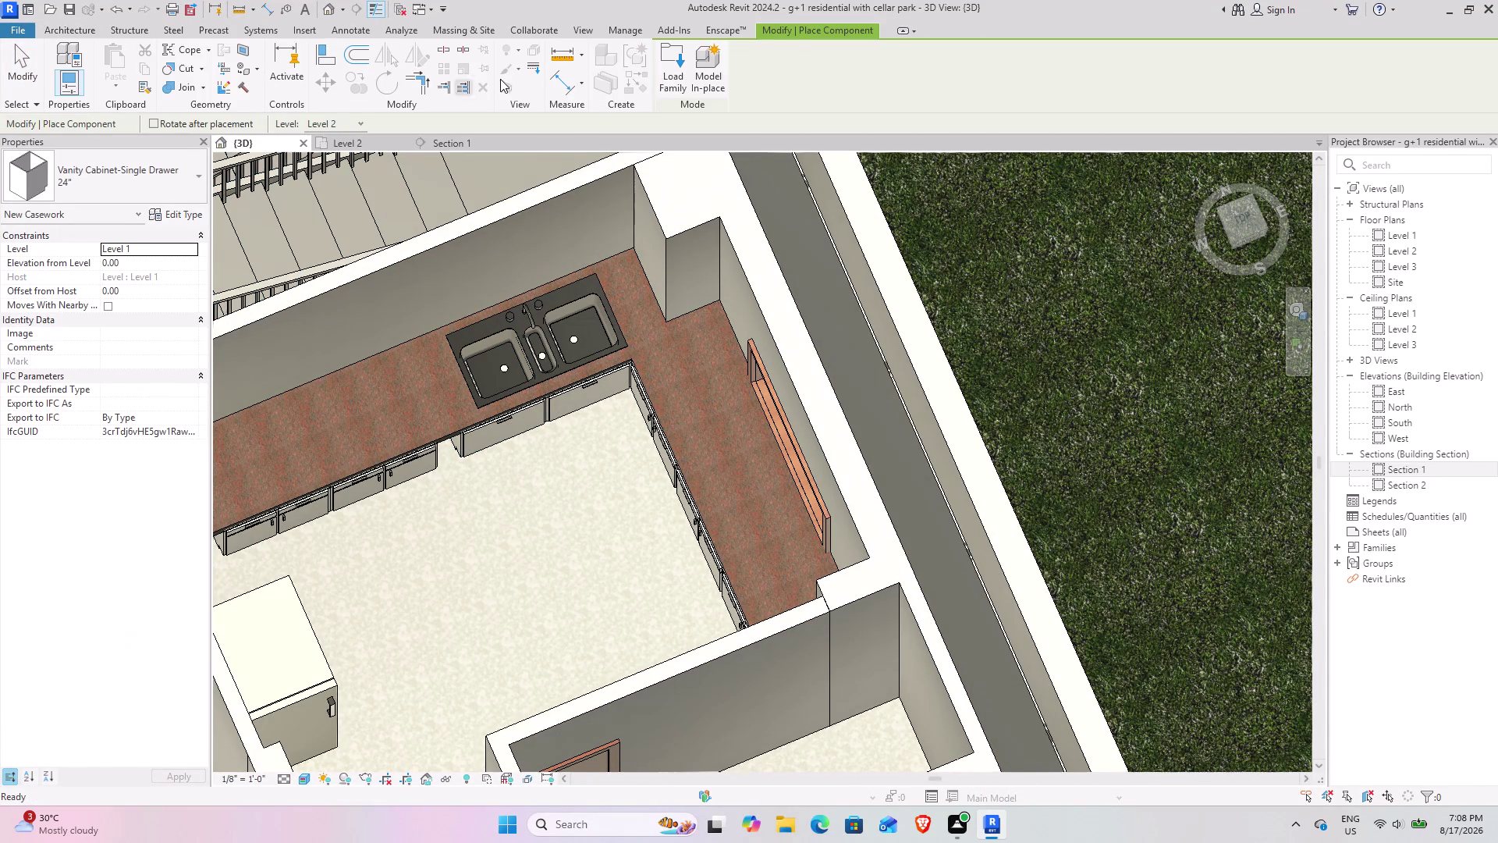
In Load Family, browse the US library into the Specialty Equipment folder.
click(689, 62)
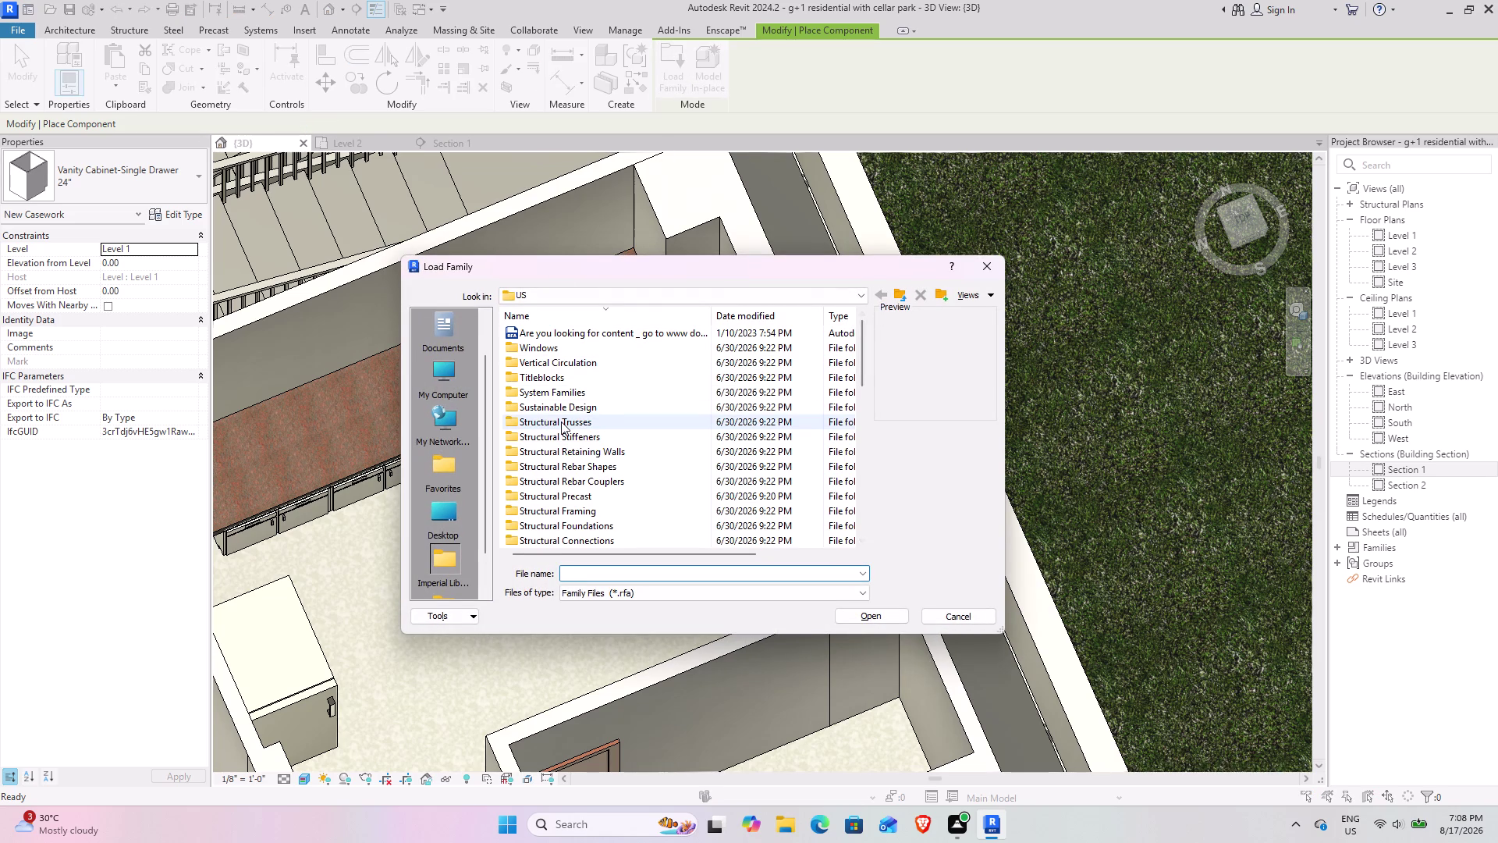
scroll(down, 3)
scroll(down, 3)
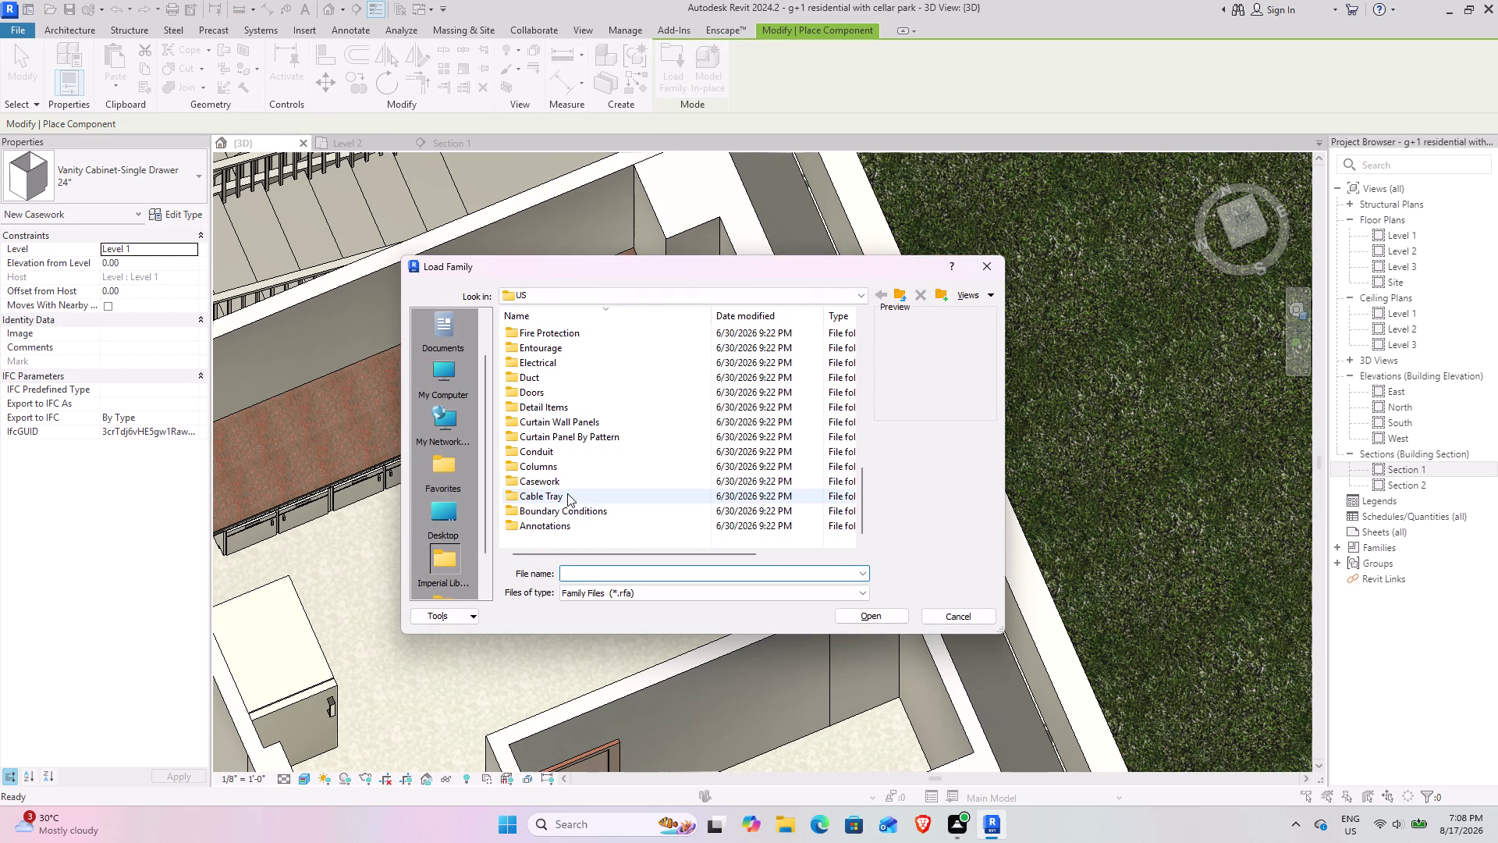
scroll(up, 3)
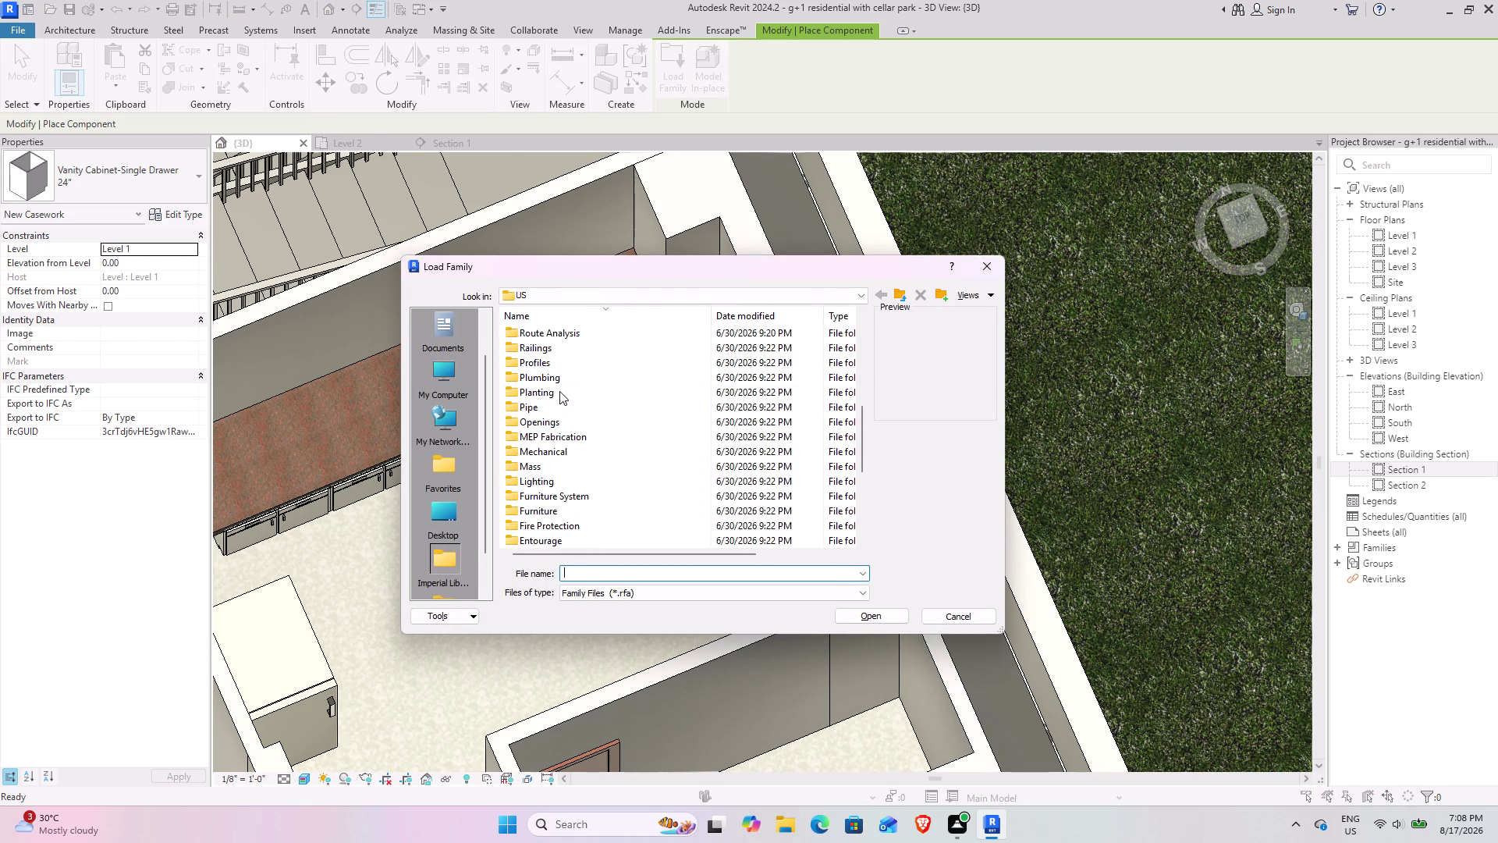
scroll(up, 3)
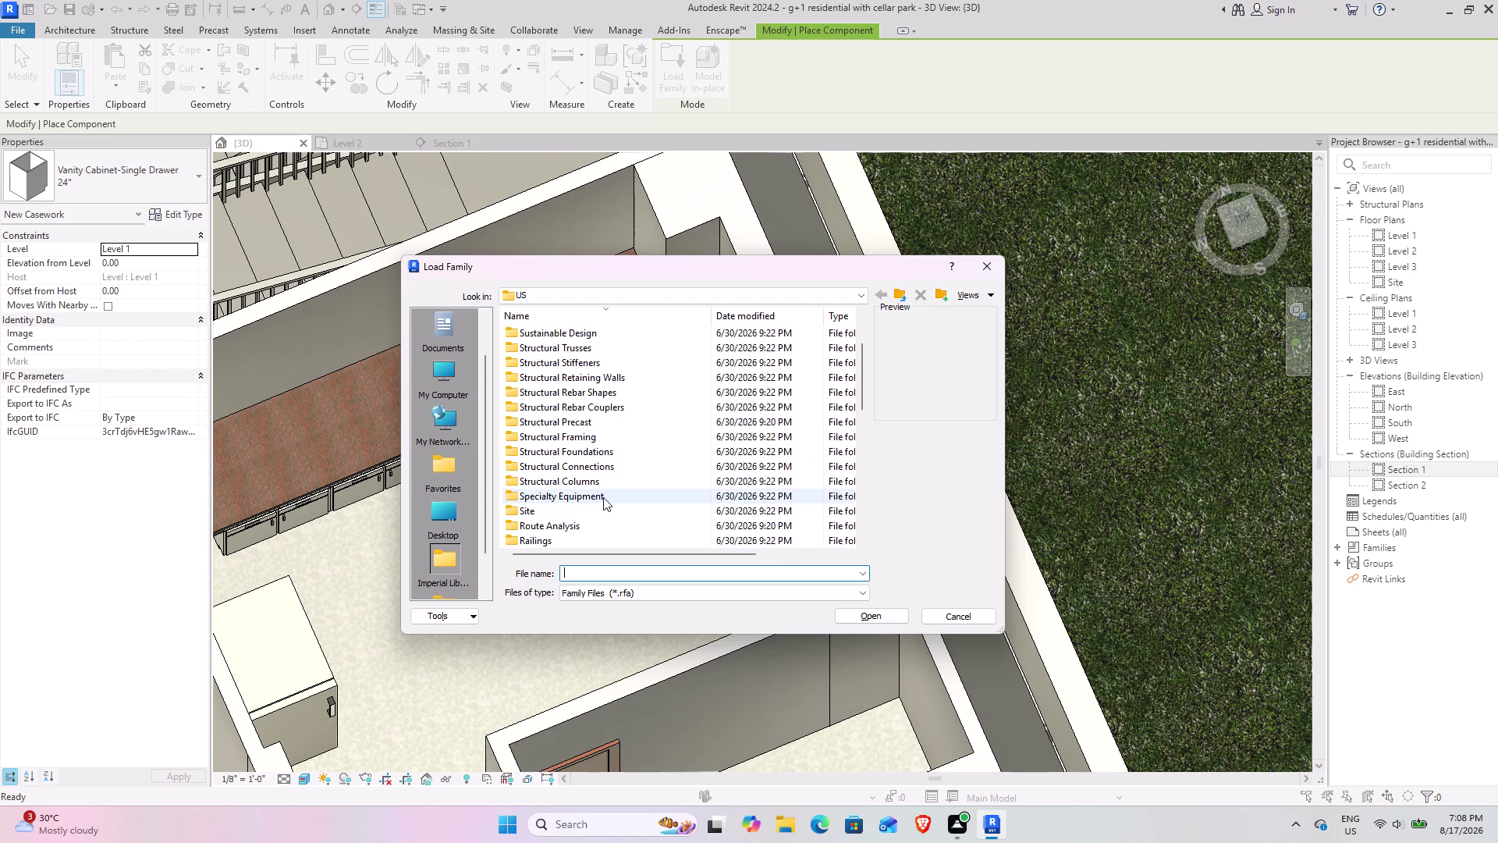
double_click(603, 497)
scroll(down, 3)
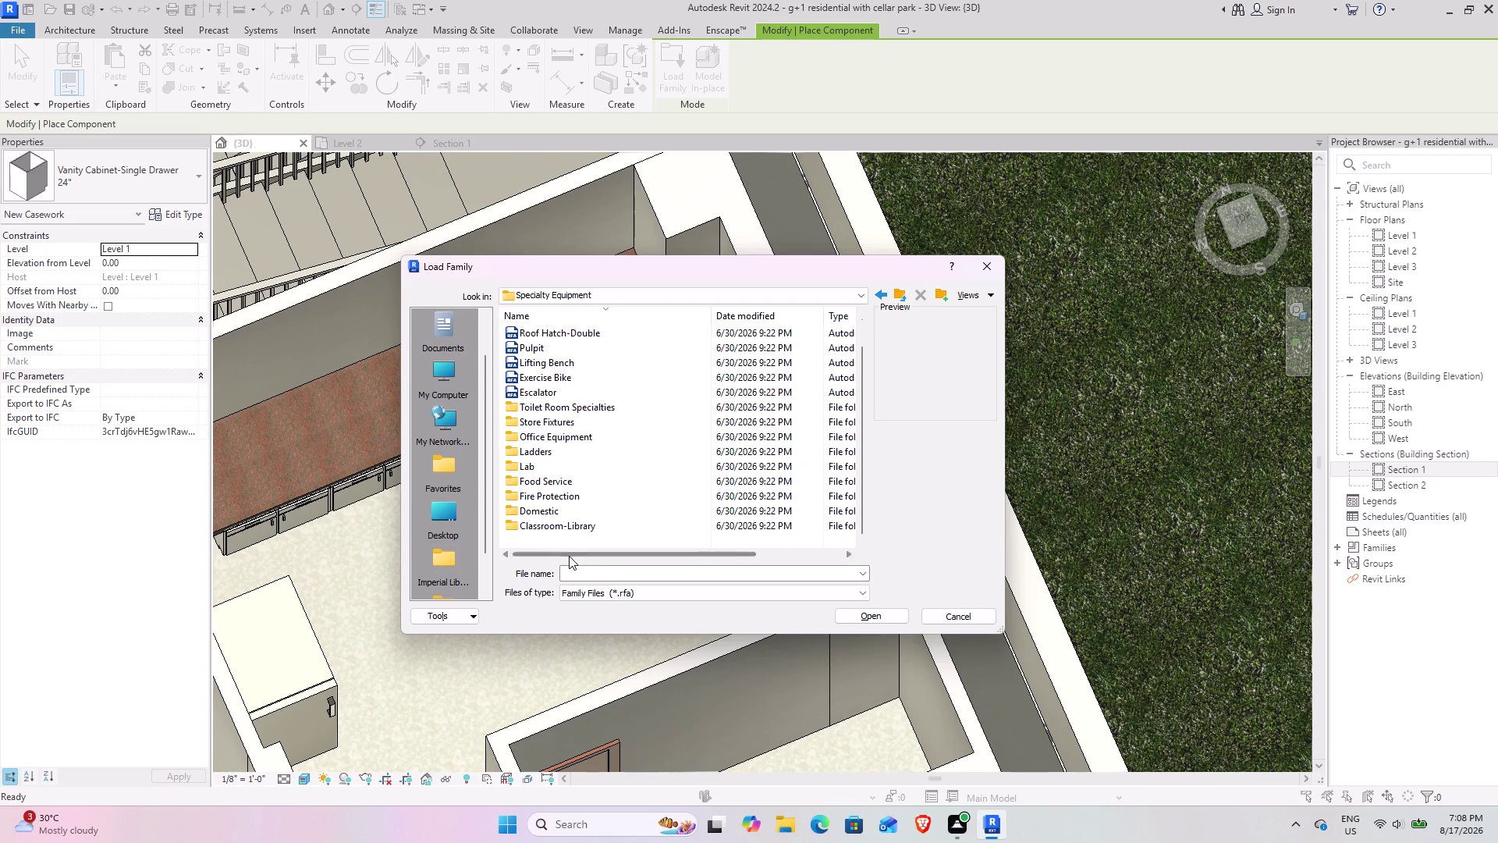